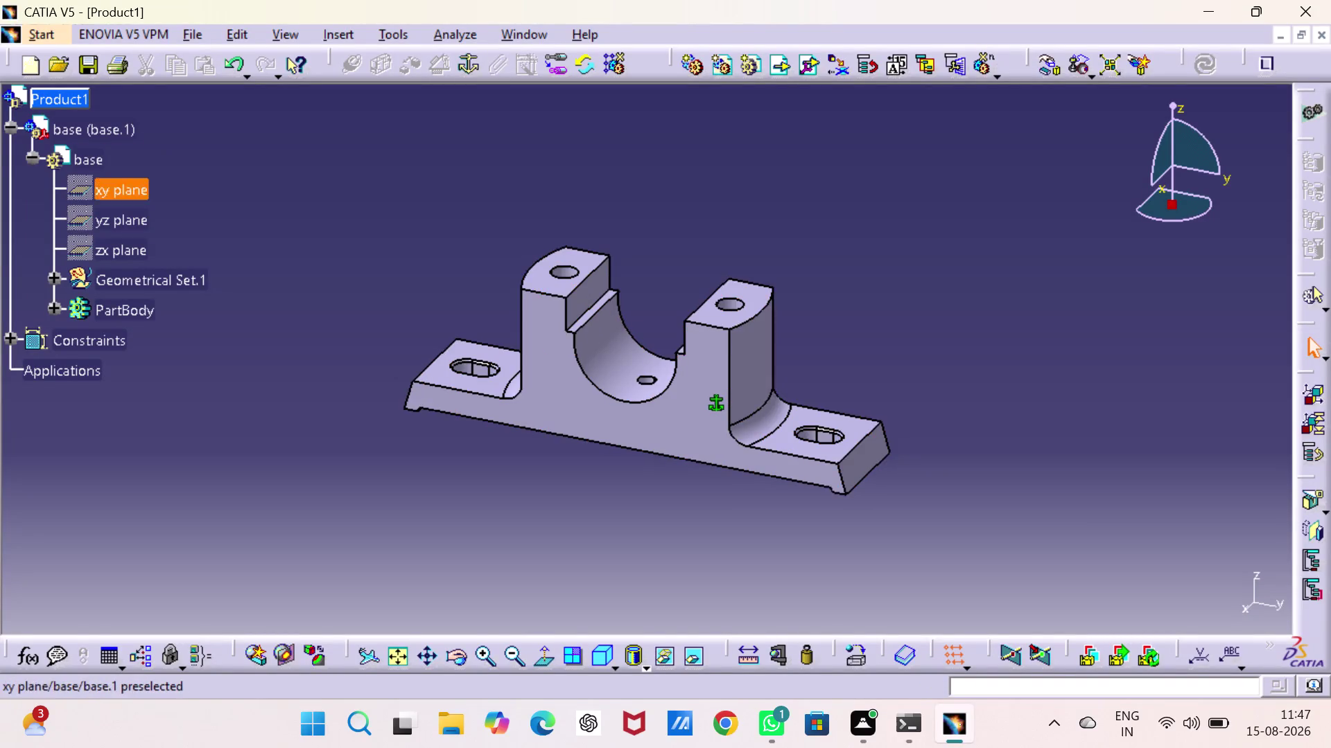
Insert the 'brass' part file into Product1 as an existing component beside the base.
click(9, 125)
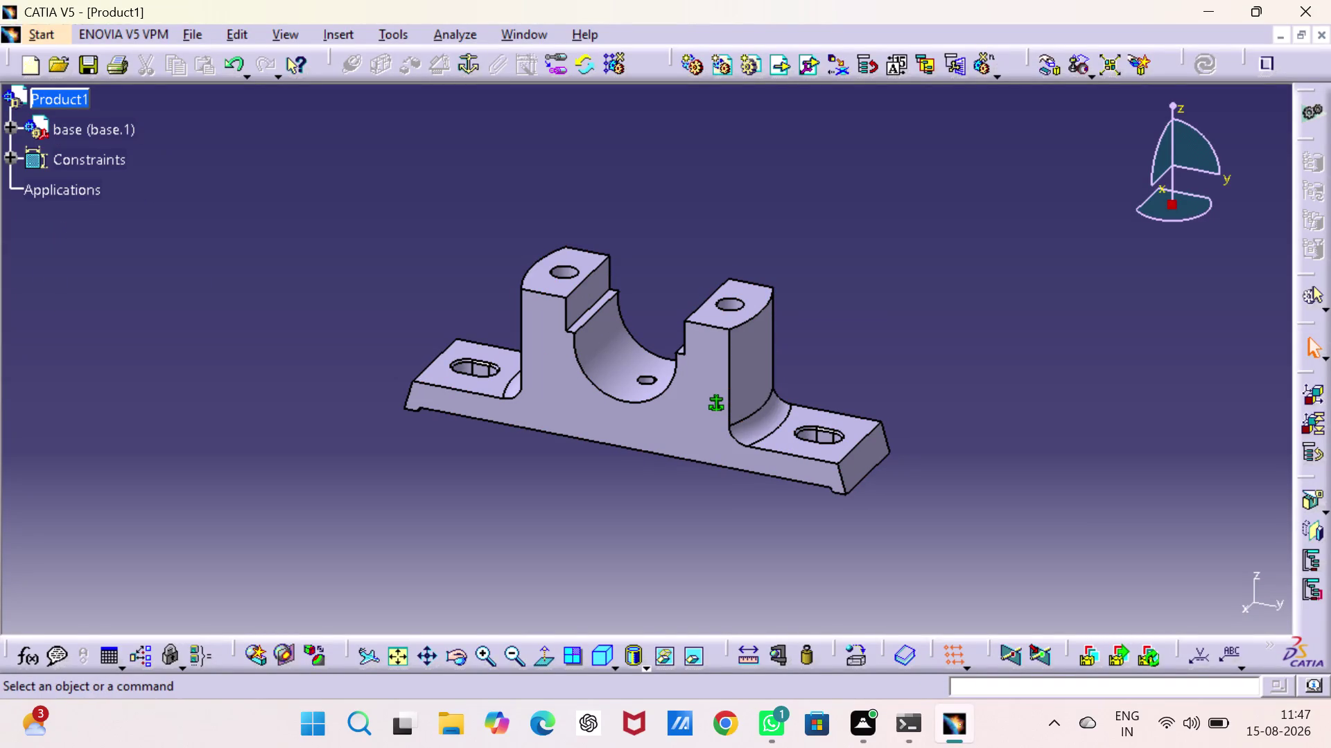
right_click(68, 99)
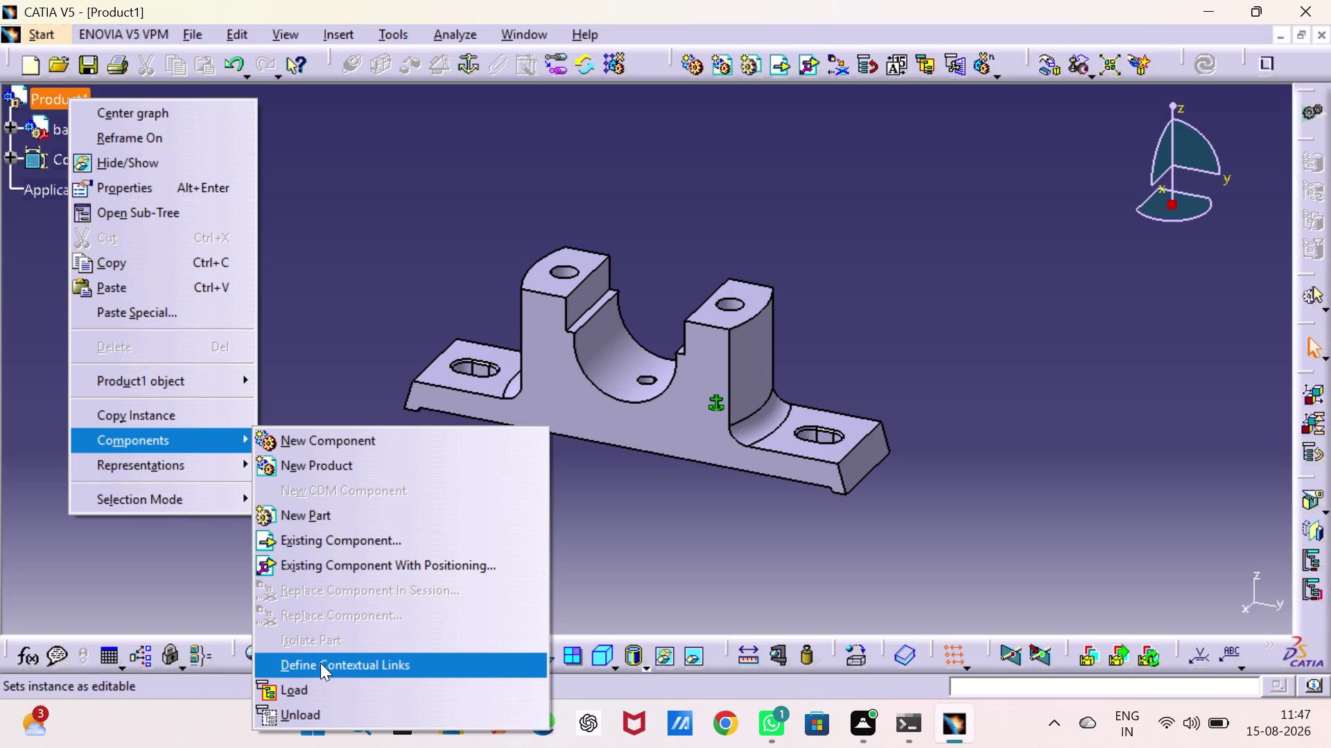
click(318, 542)
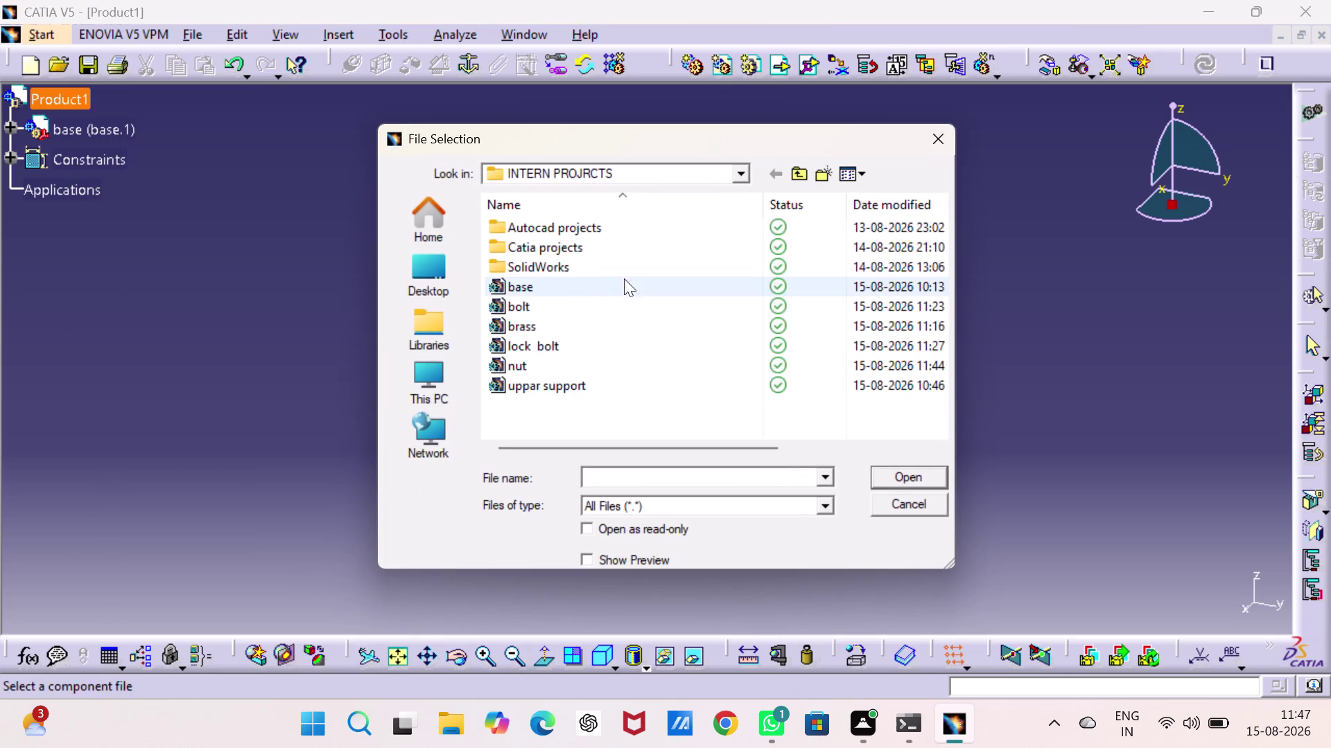
click(602, 329)
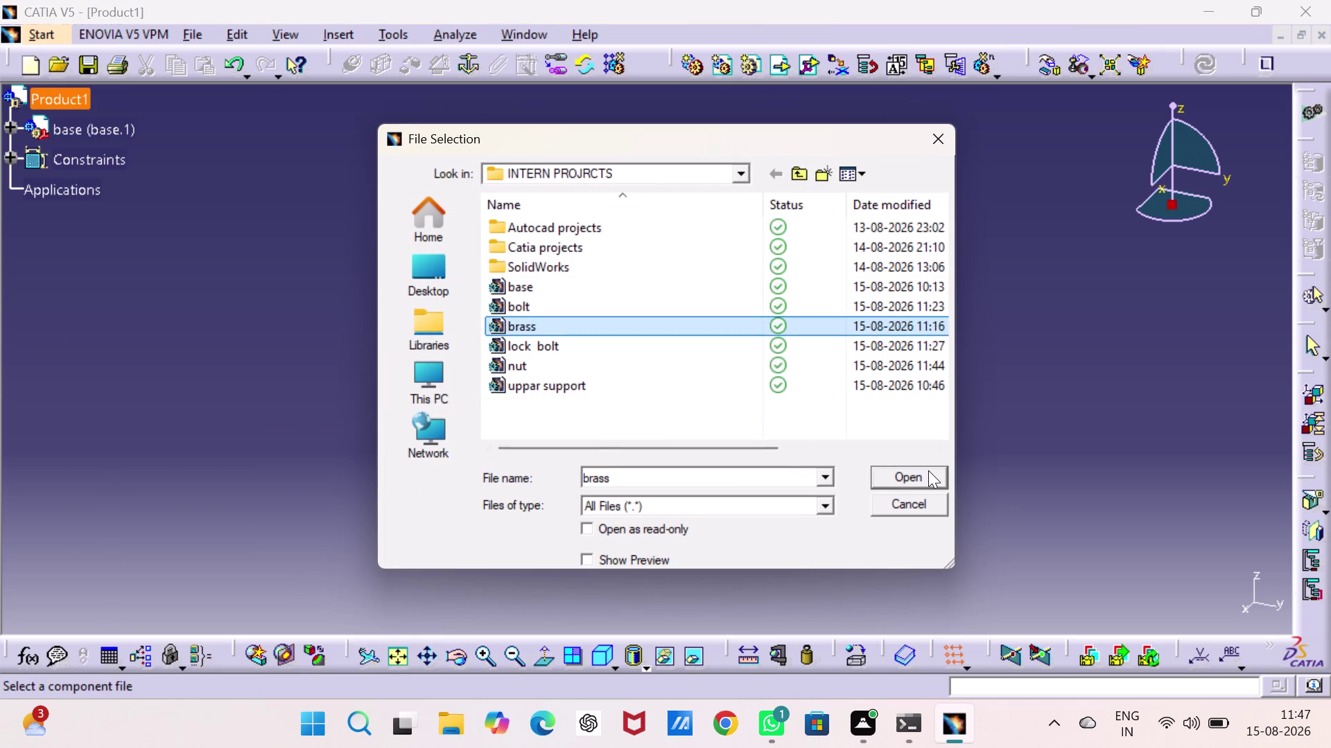
click(928, 471)
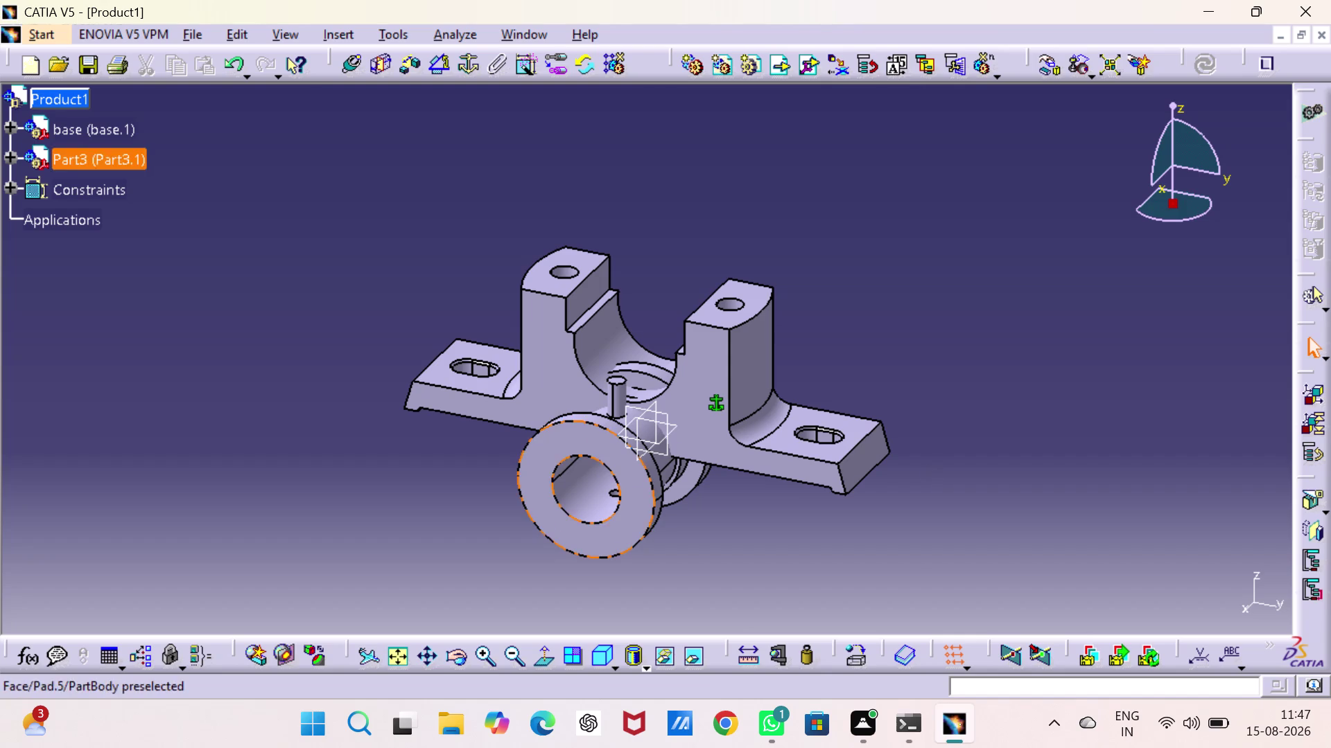
click(1049, 63)
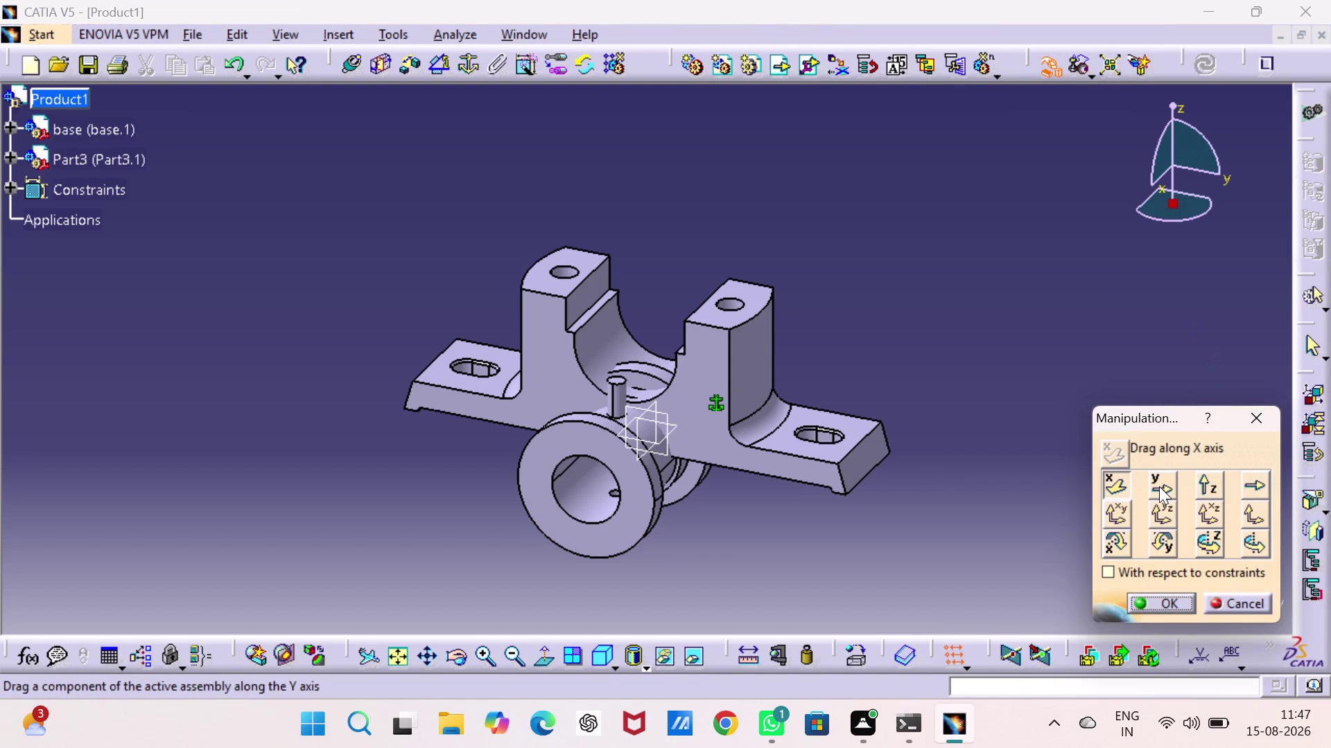
Move the brass part up and away from the base with the Manipulation tool.
drag(641, 492, 645, 411)
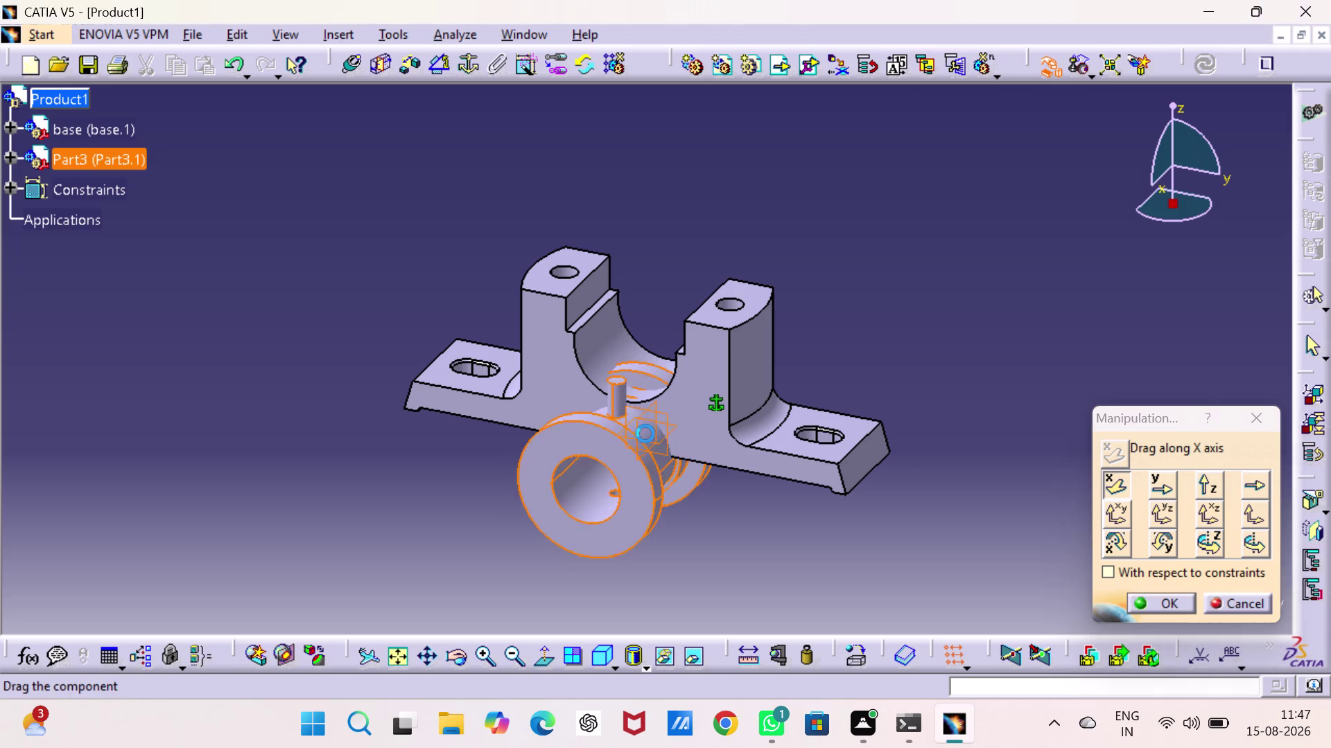
drag(646, 412, 724, 171)
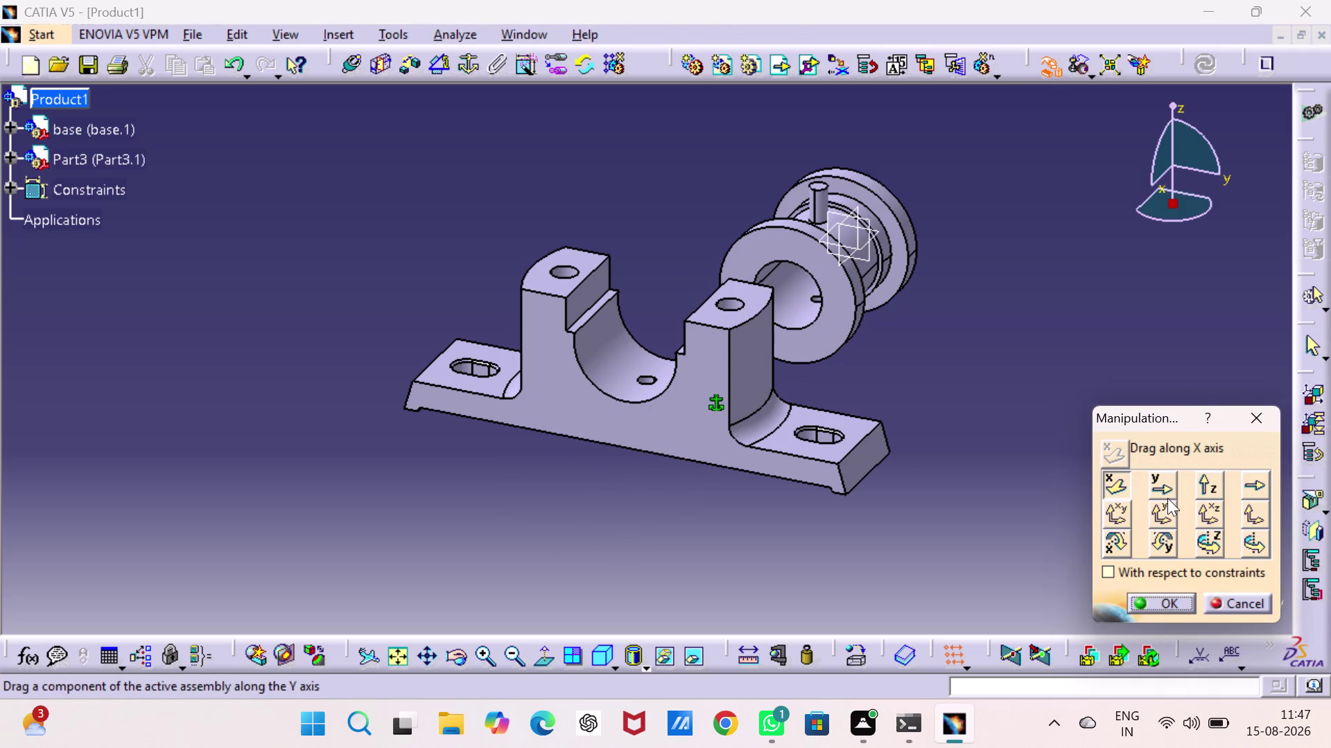
click(1198, 483)
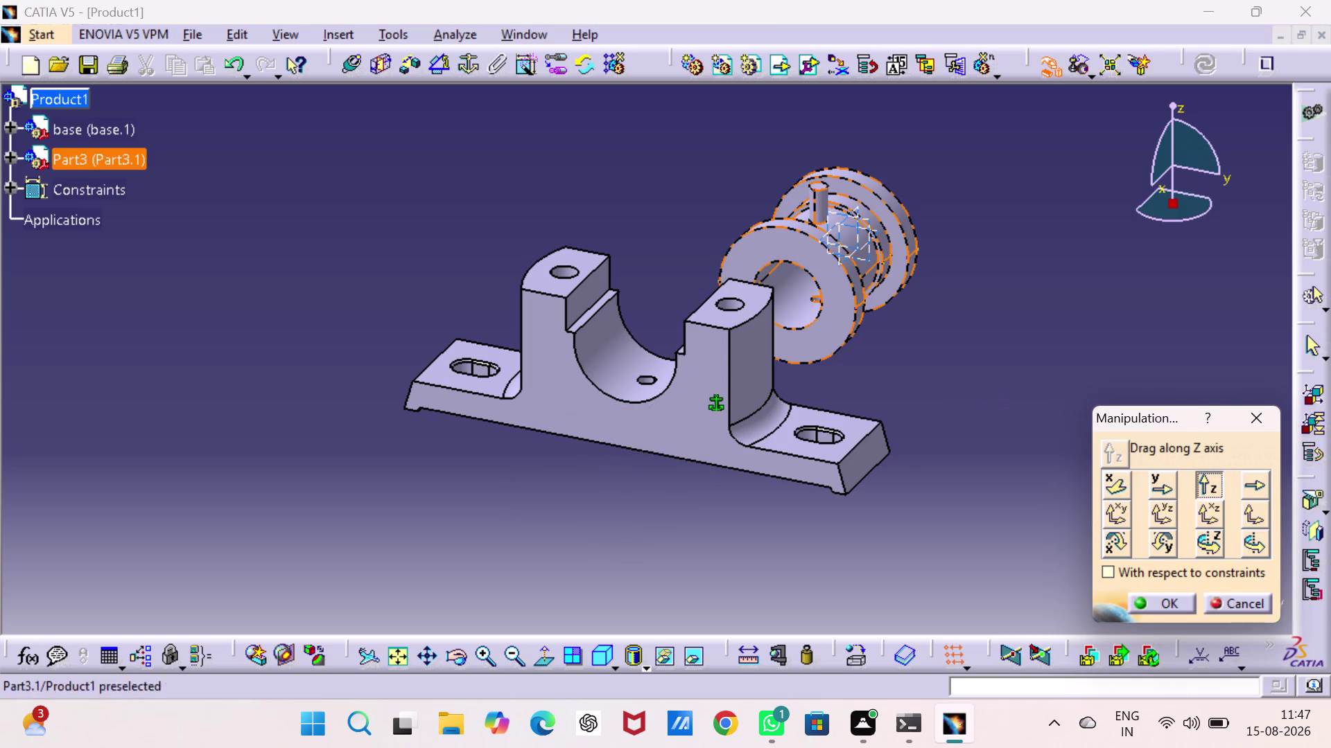
drag(845, 290, 592, 181)
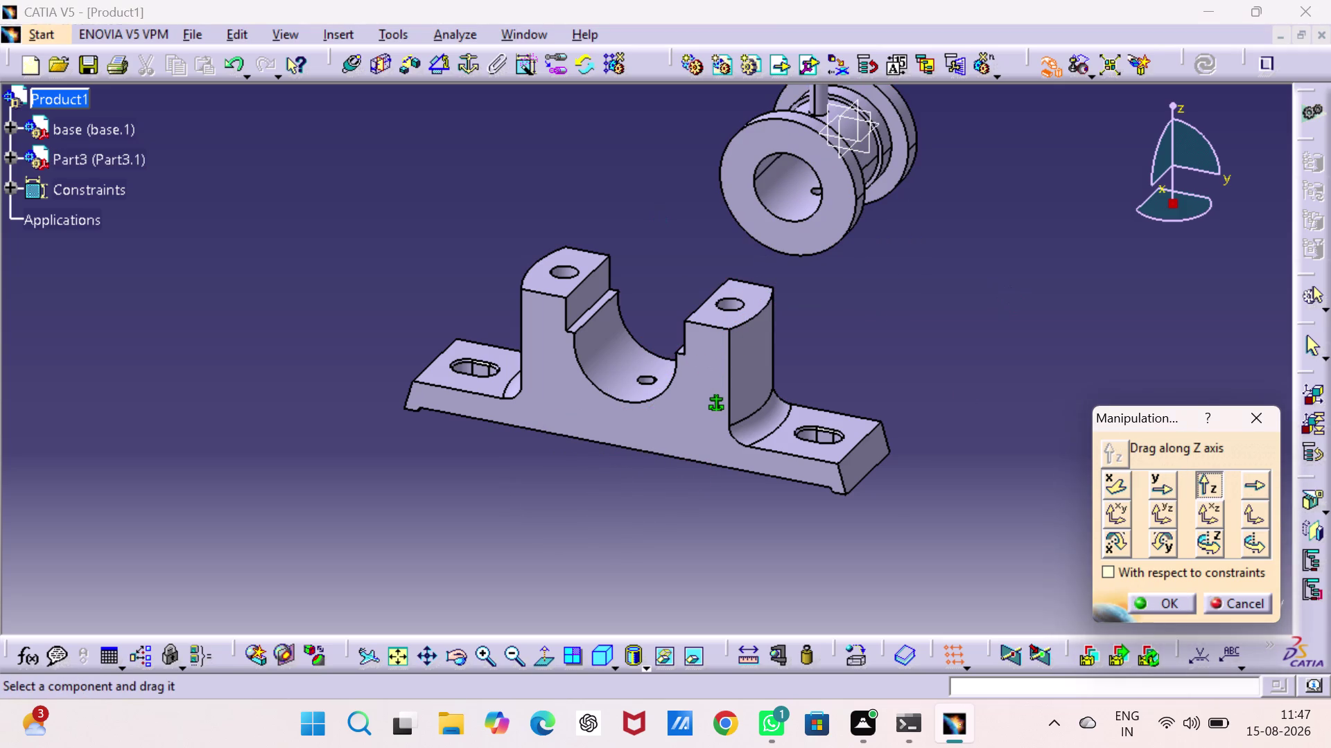
click(1013, 302)
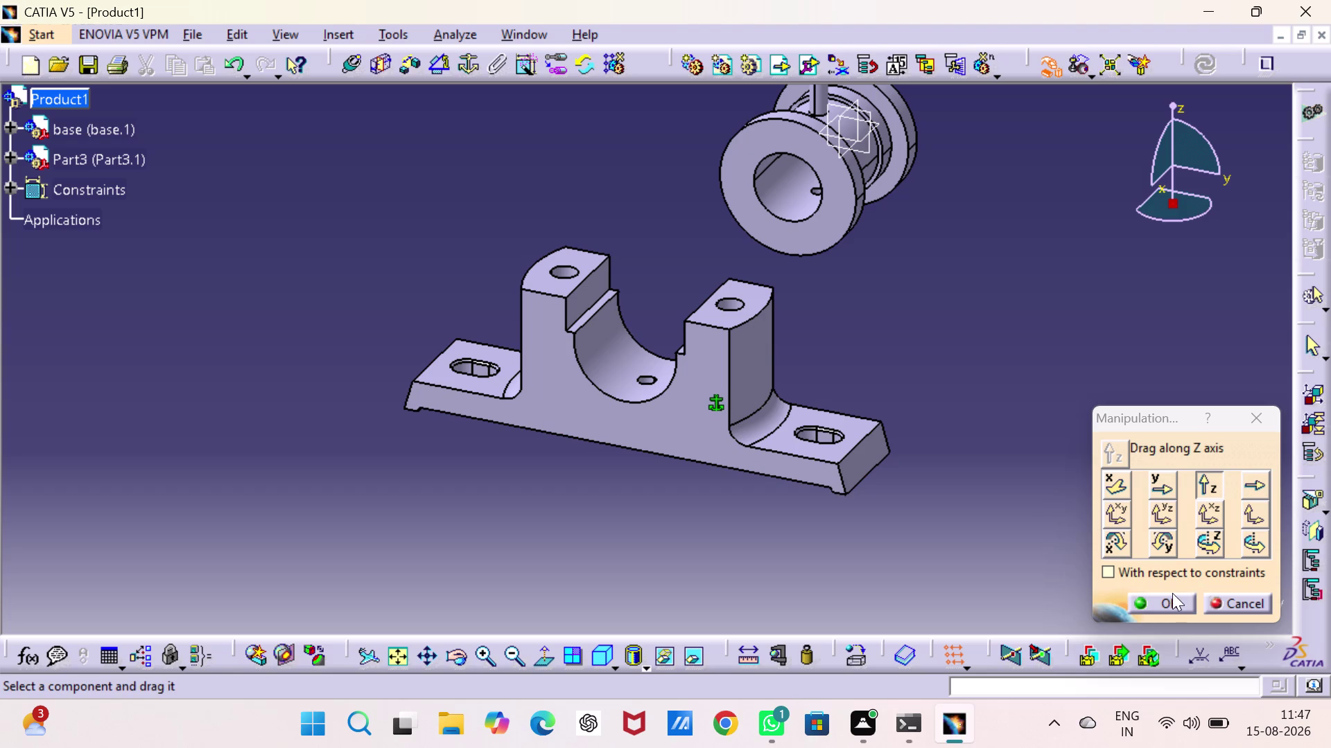
click(1171, 594)
click(1165, 593)
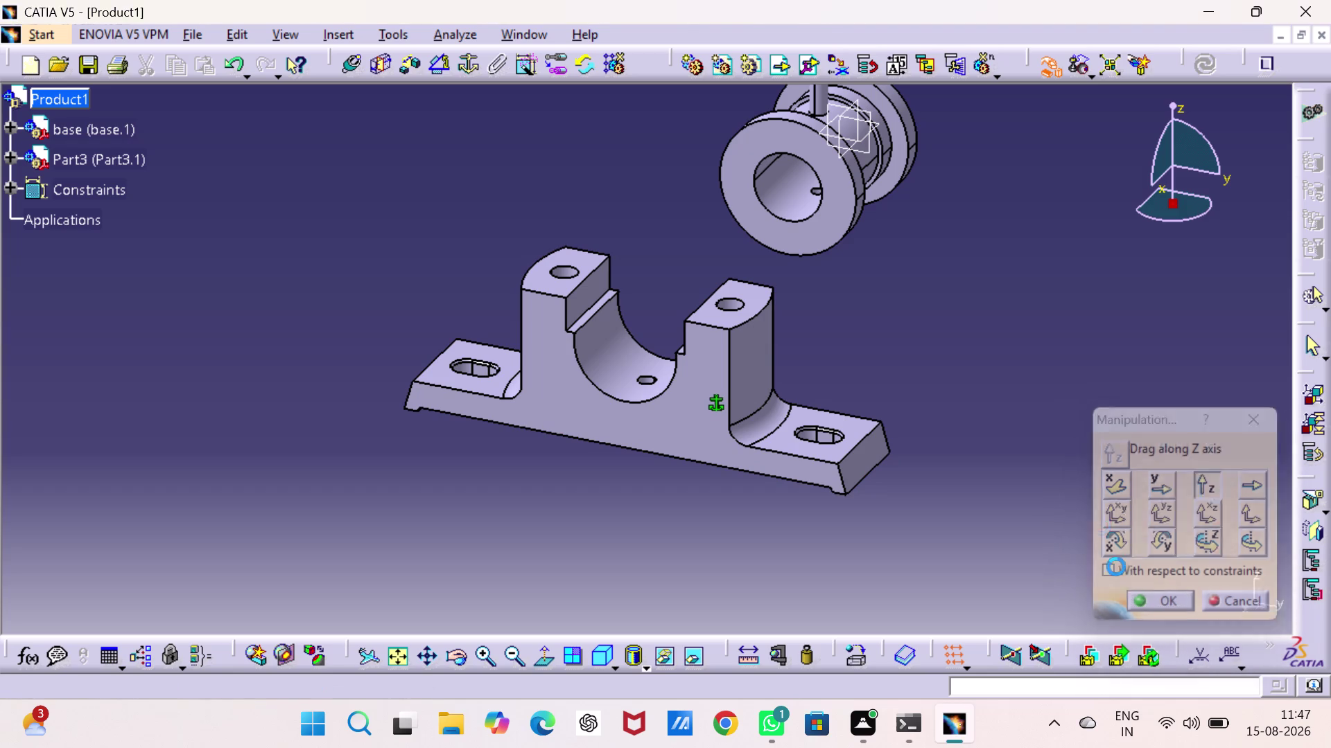
drag(1097, 466, 1059, 440)
Hide Part3's xy, yz and zx reference planes.
click(11, 157)
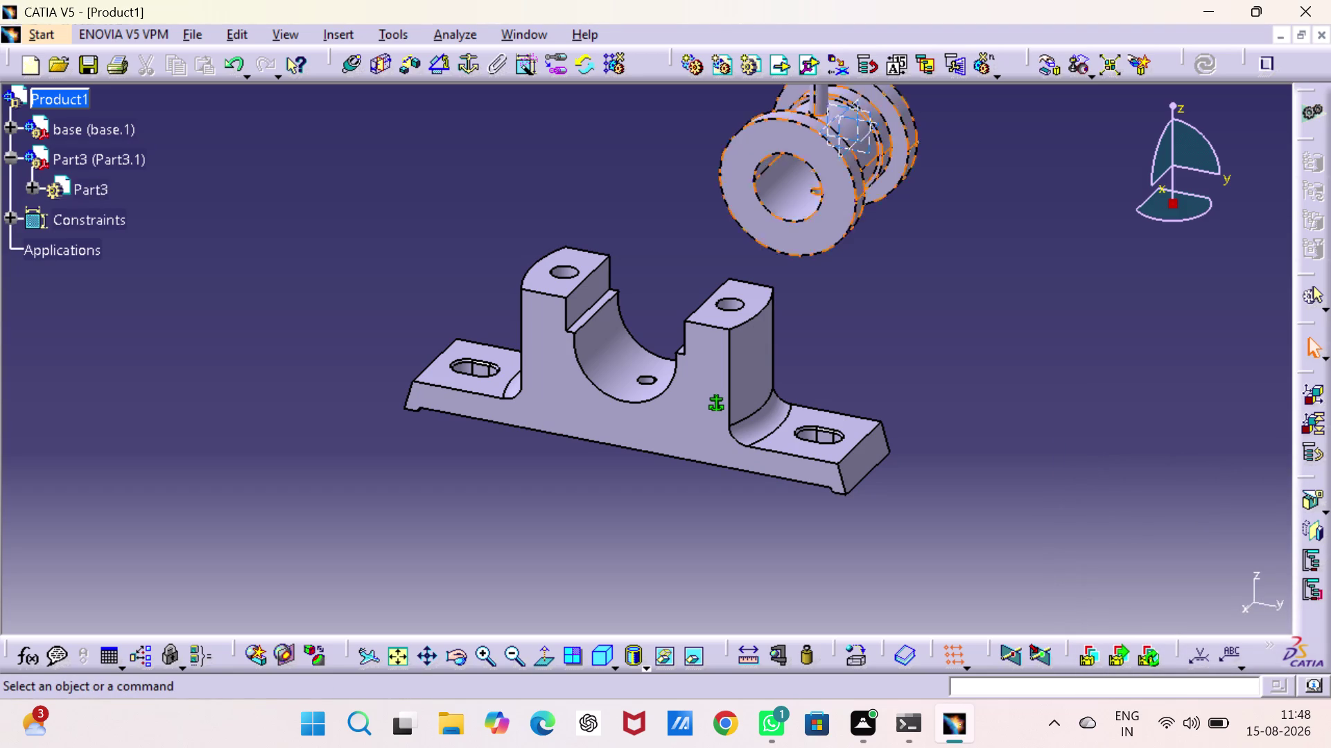
click(35, 184)
click(99, 221)
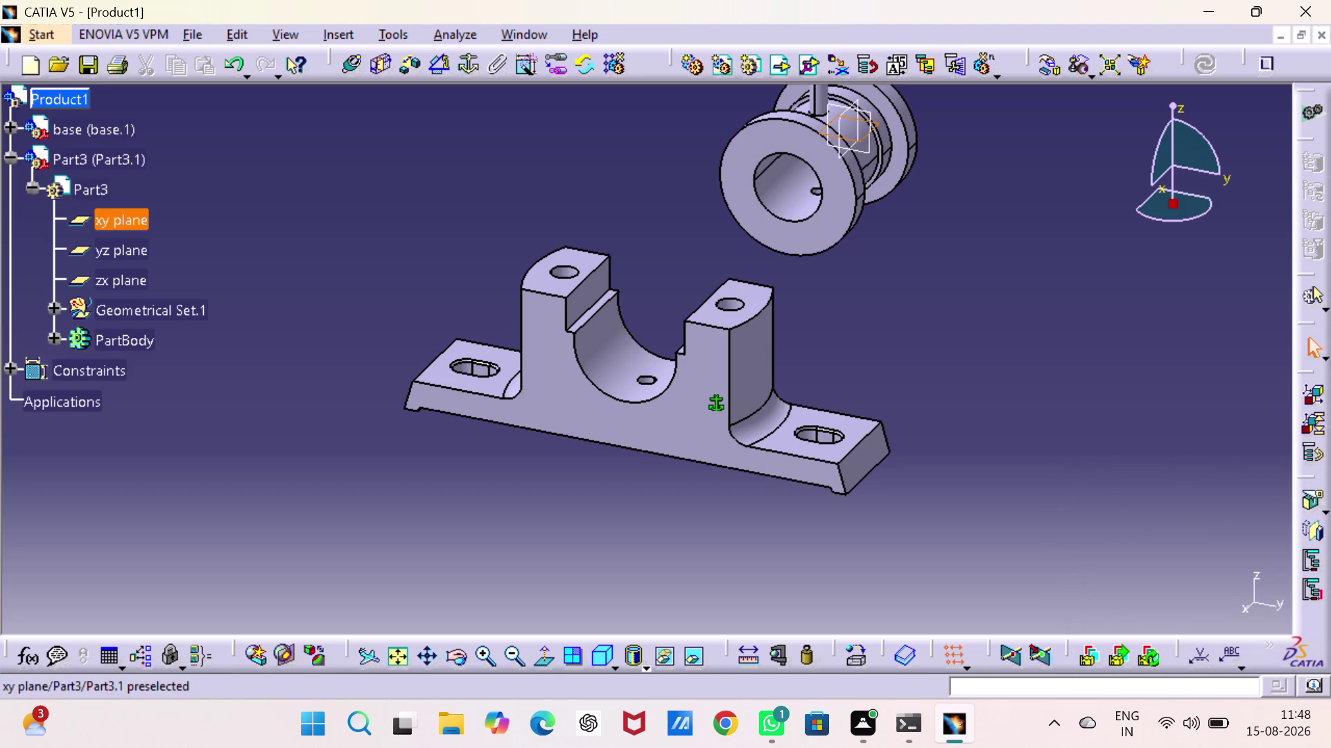
click(103, 248)
click(116, 284)
right_click(118, 271)
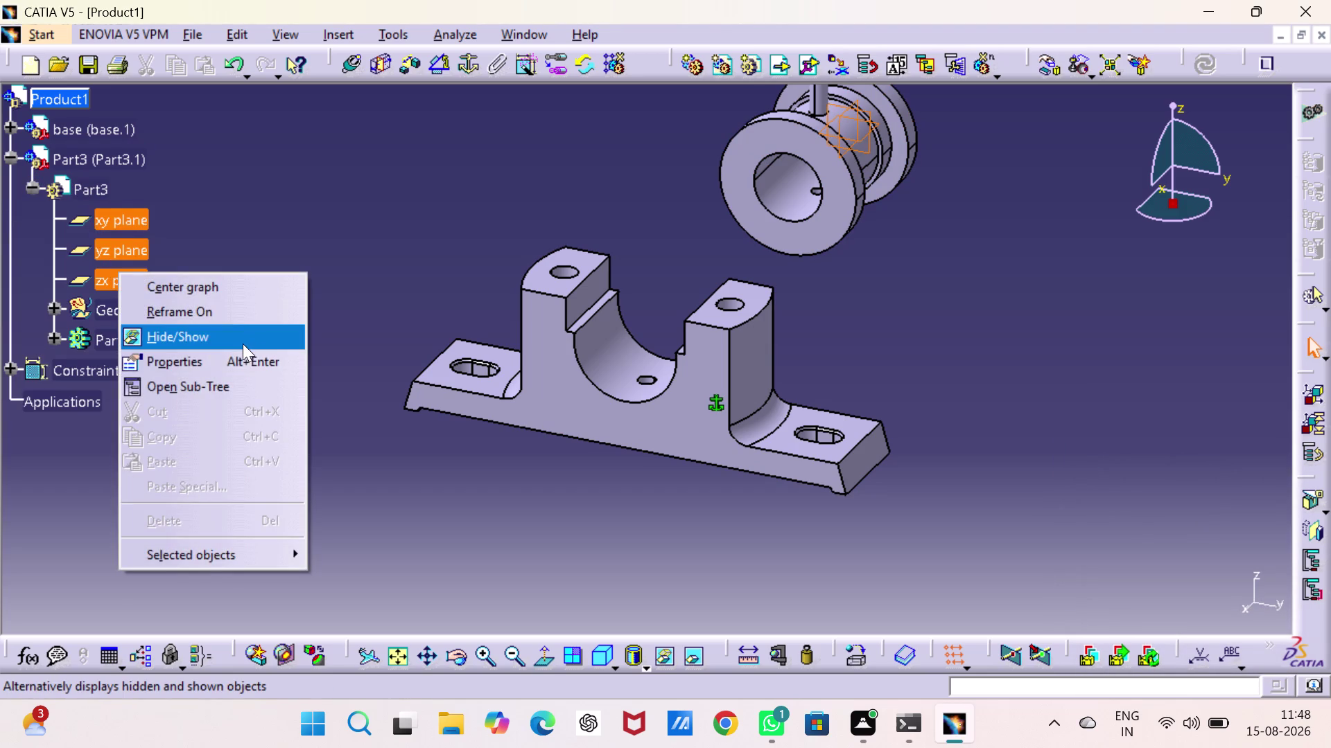
drag(243, 344, 242, 337)
click(351, 168)
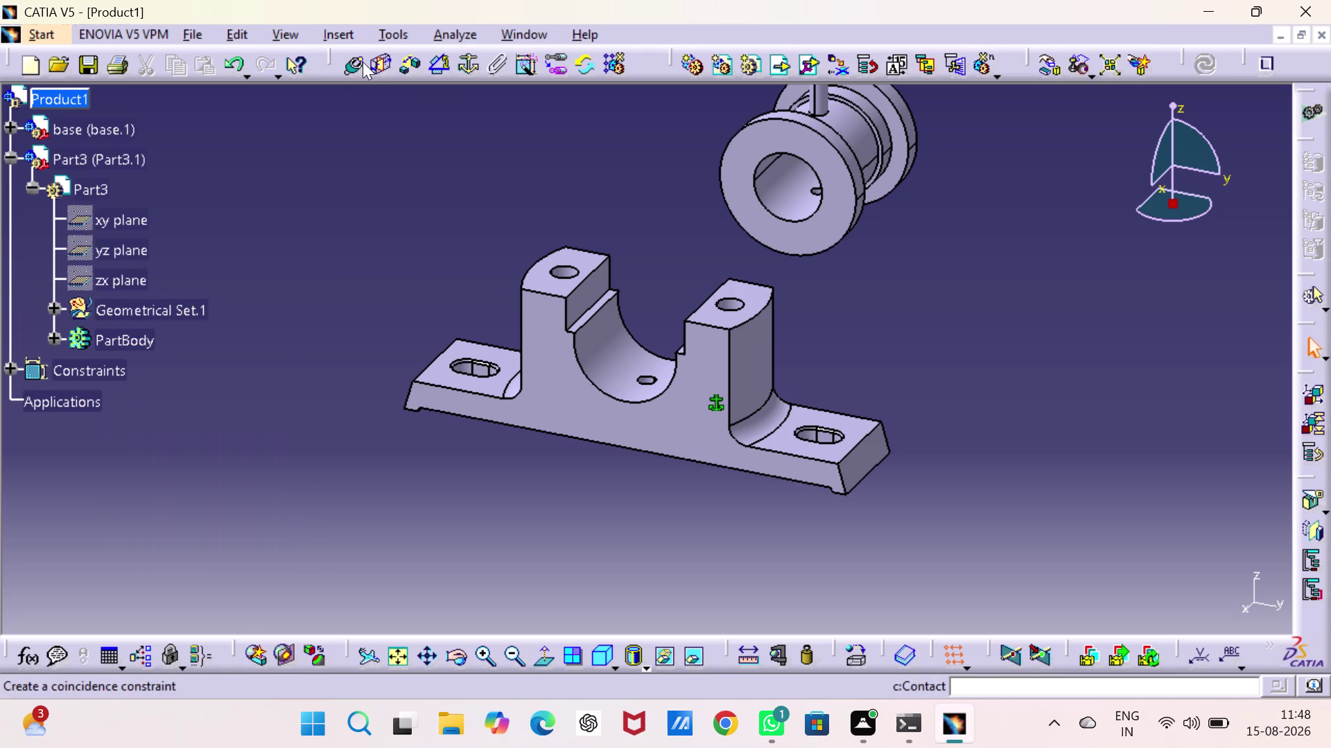
Make the base bore axis coincident with the brass part's axis and update.
click(356, 62)
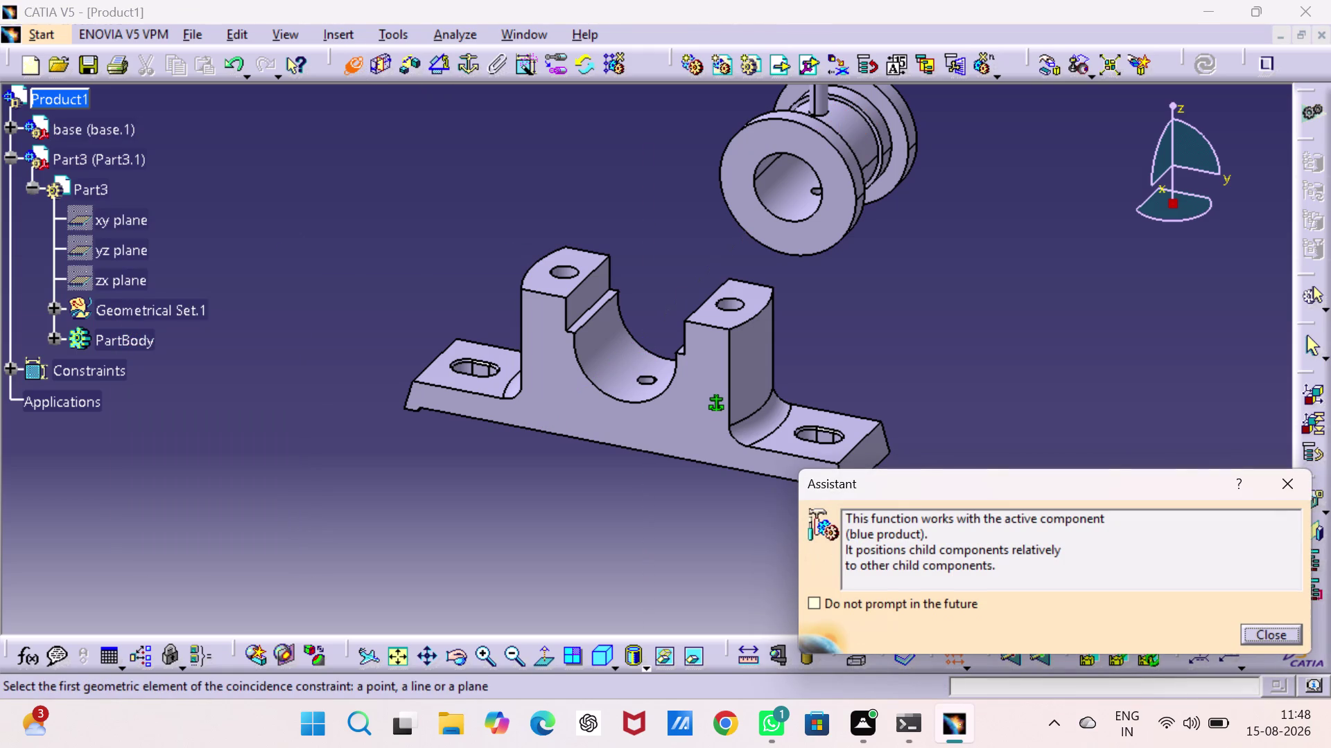
click(622, 370)
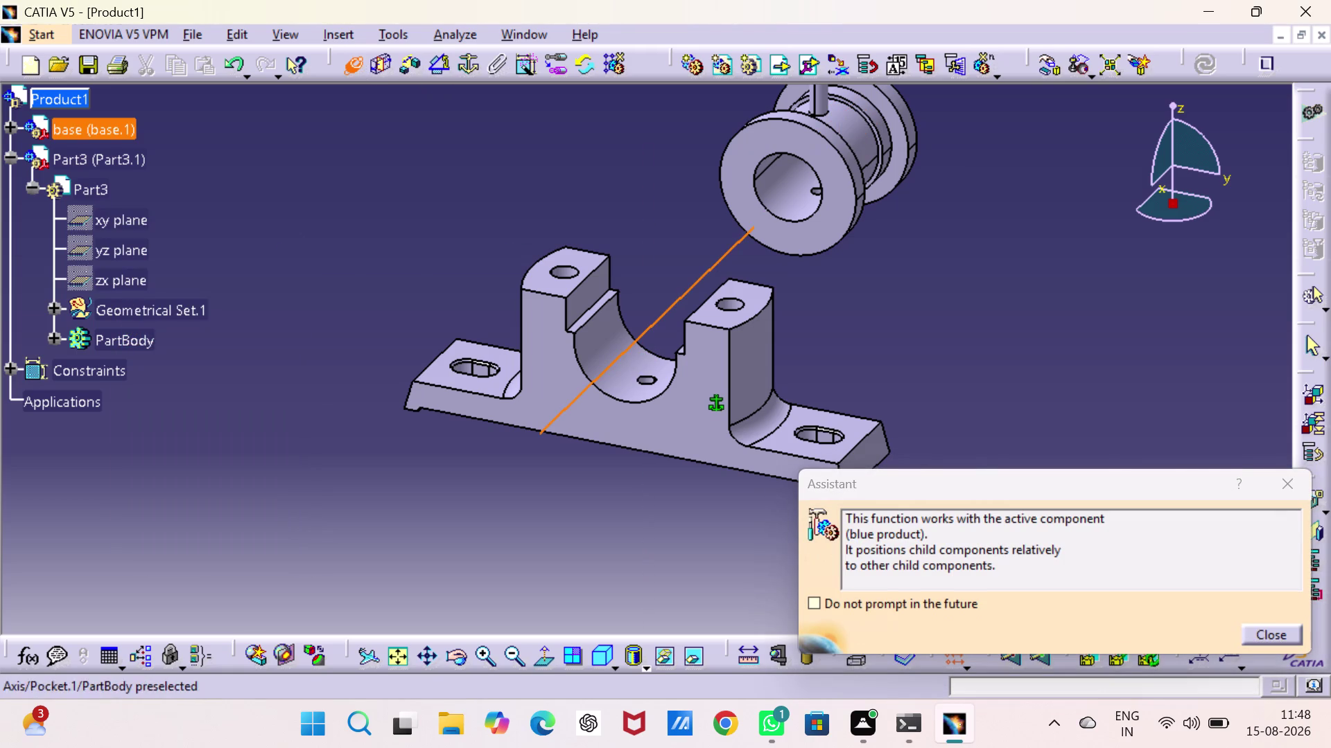
click(783, 186)
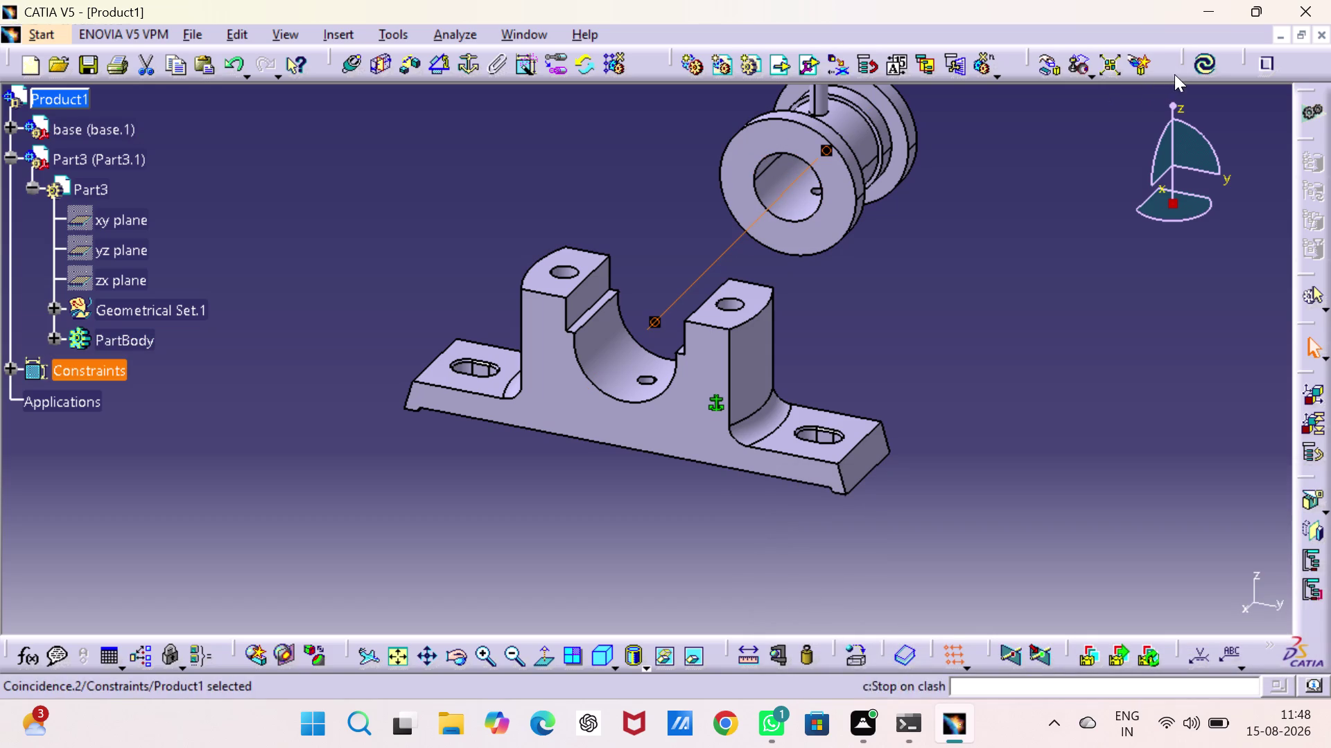
click(1194, 66)
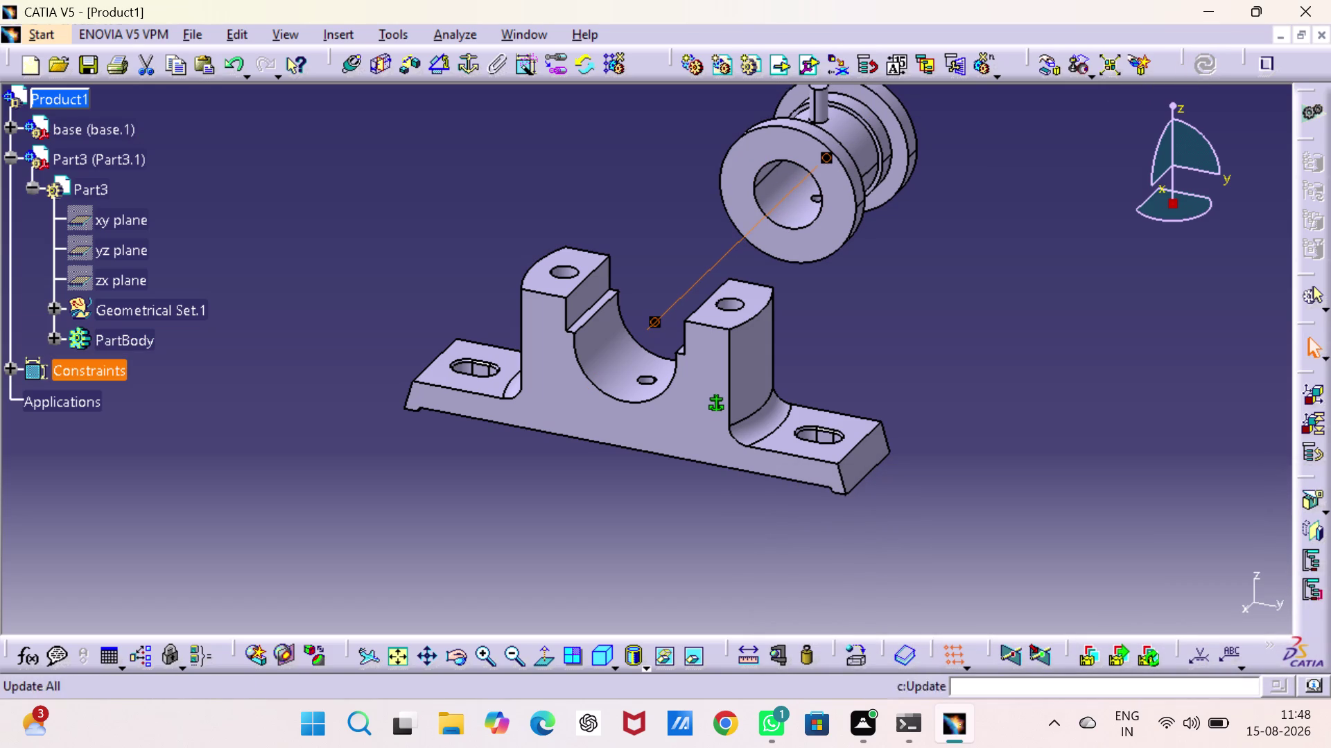
Align the base pin-hole axis with the brass part's pin axis and update.
click(352, 59)
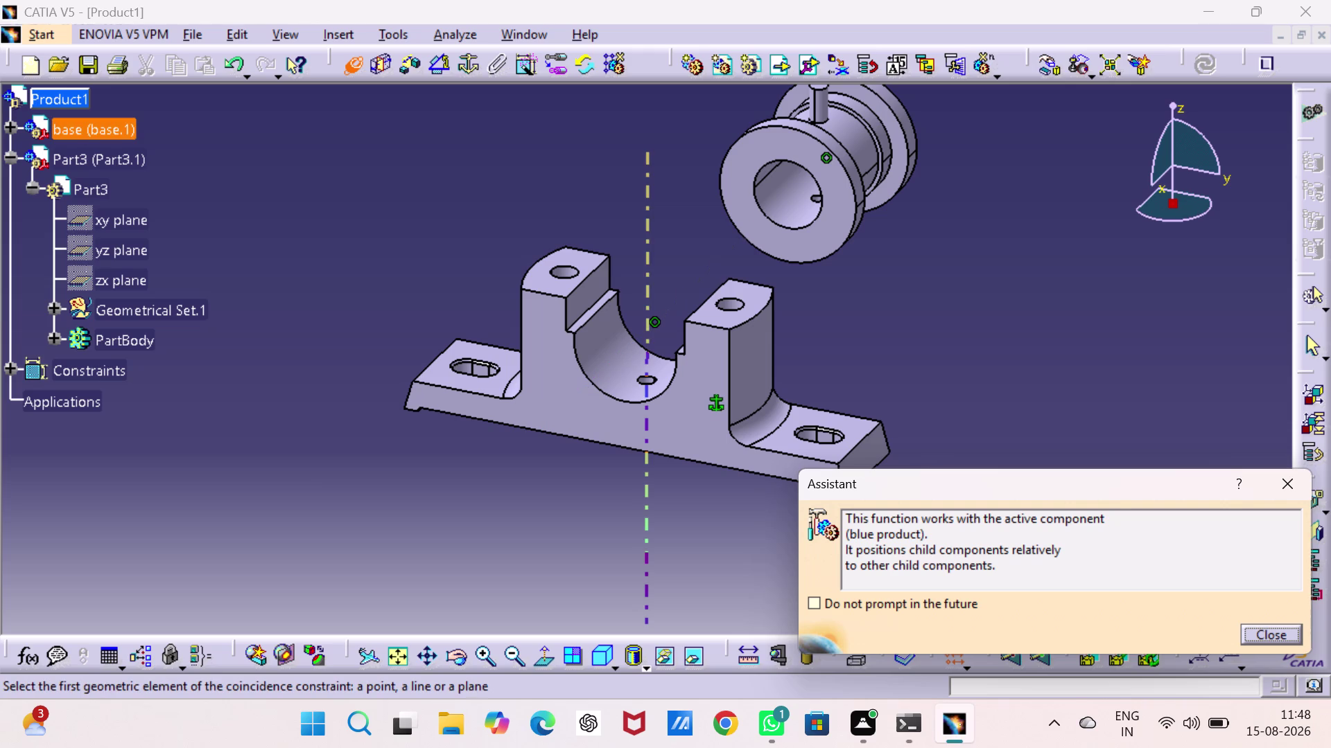
click(647, 385)
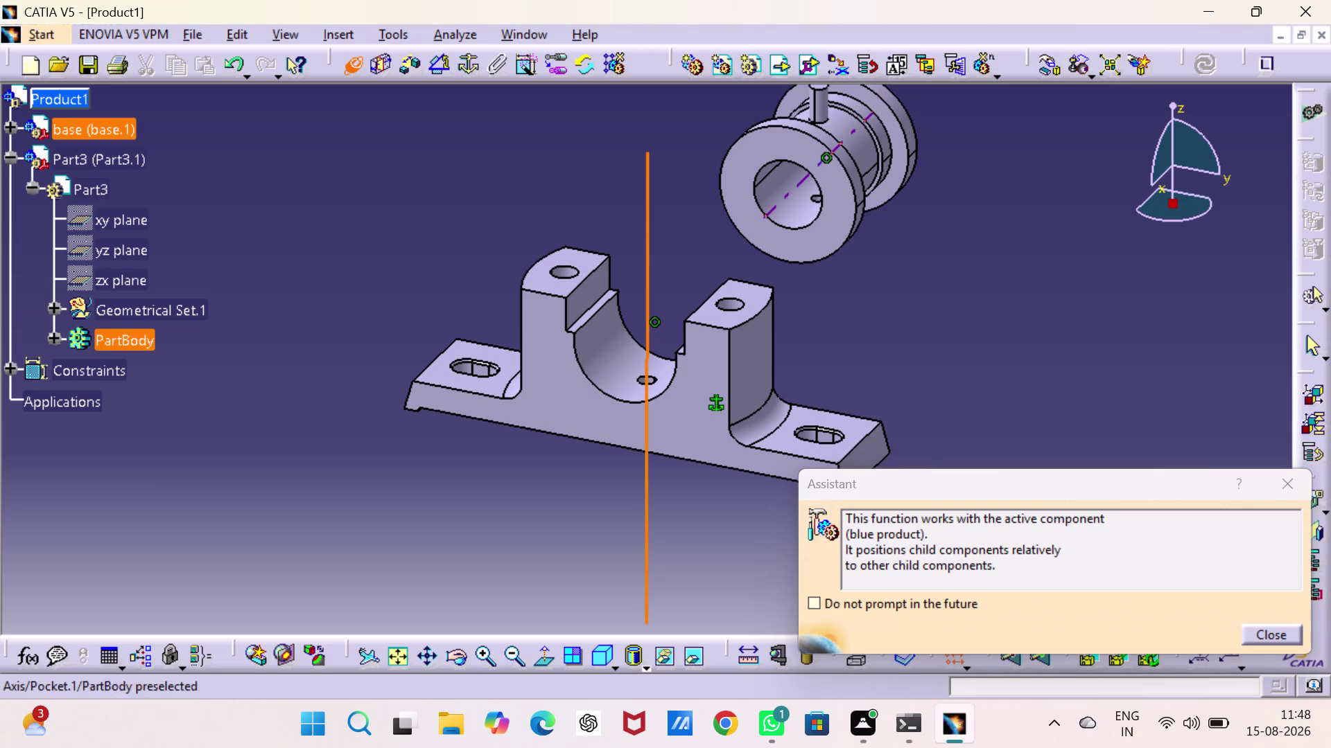
middle_drag(858, 252, 735, 350)
middle_drag(735, 350, 628, 245)
right_drag(734, 350, 628, 246)
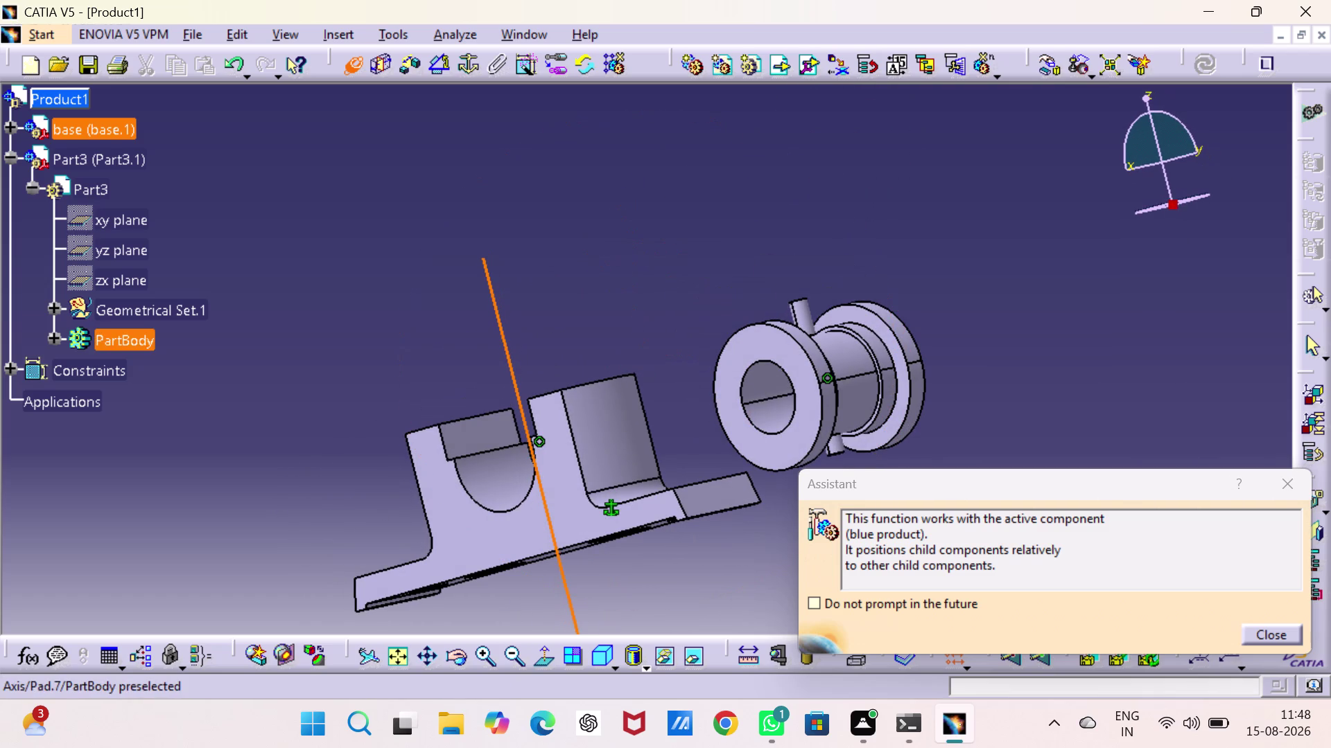
click(839, 444)
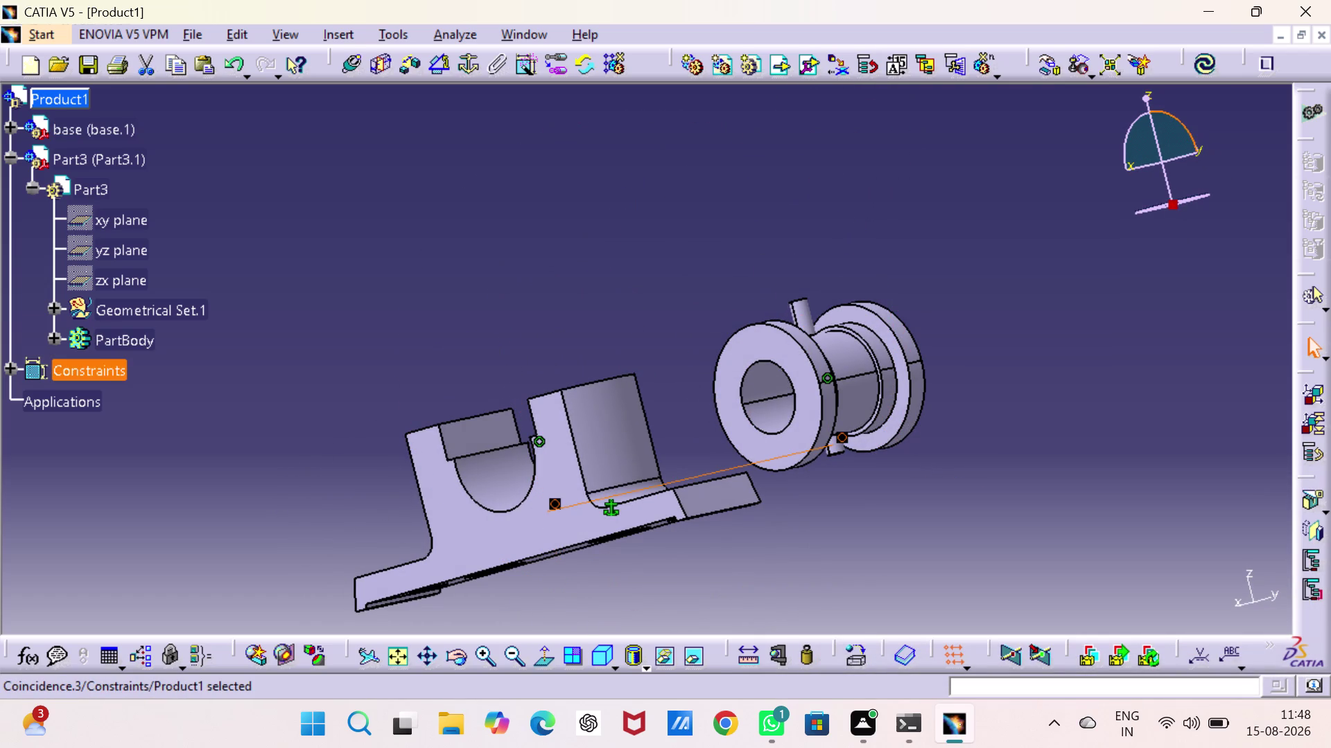
click(1208, 71)
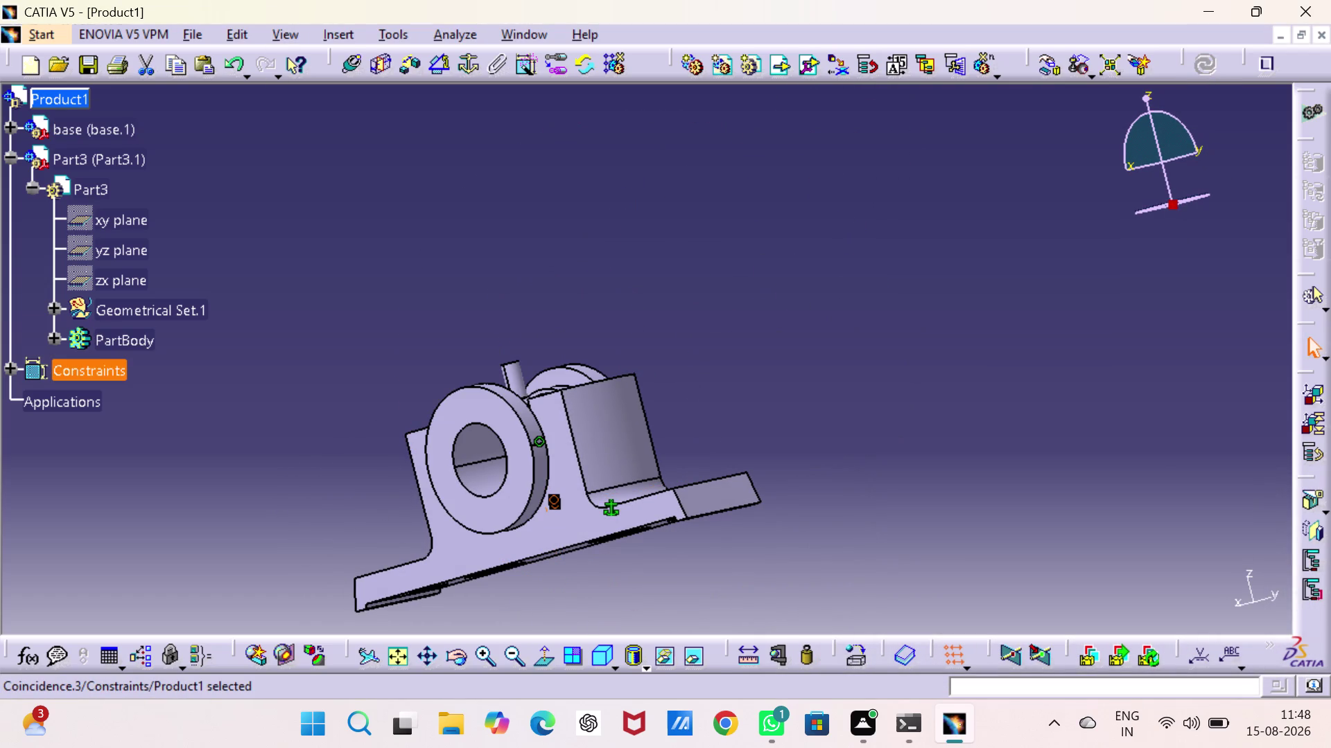
click(931, 331)
middle_drag(847, 408, 923, 467)
right_drag(846, 409, 923, 467)
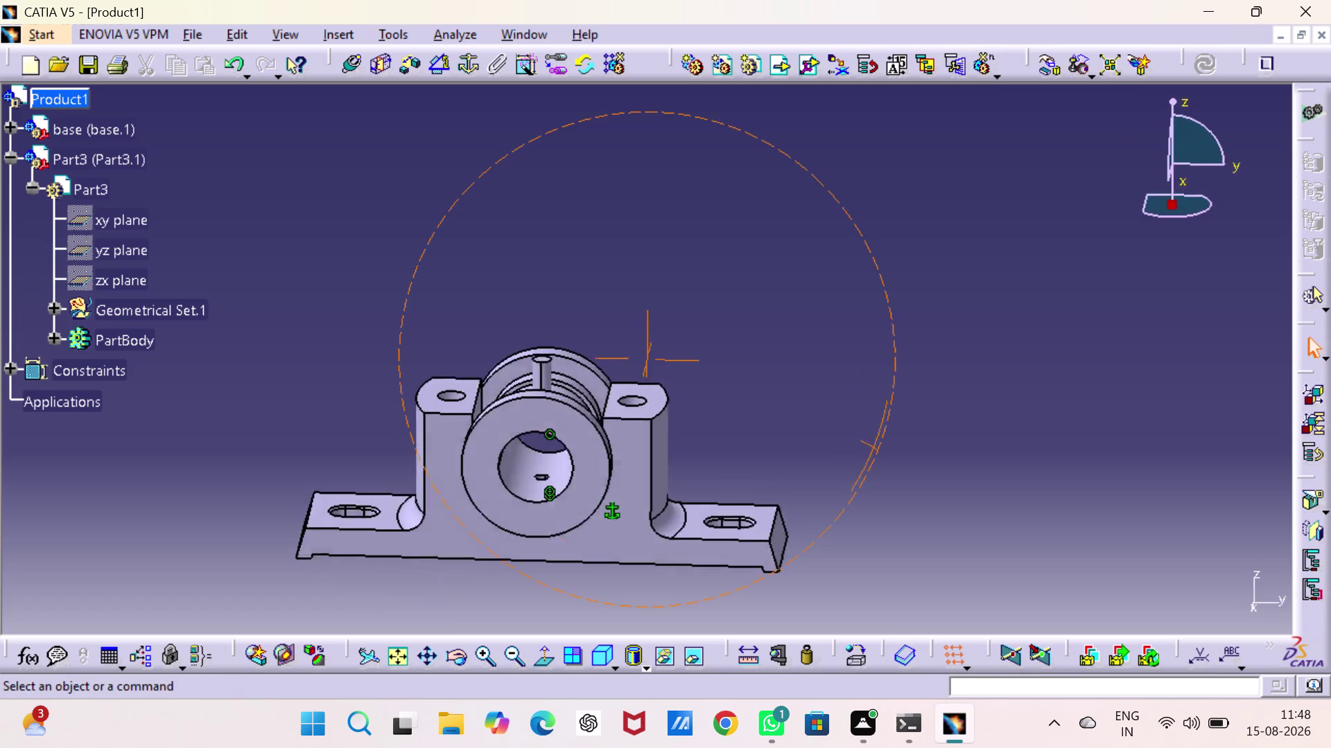
middle_drag(923, 467, 989, 491)
right_drag(923, 467, 988, 490)
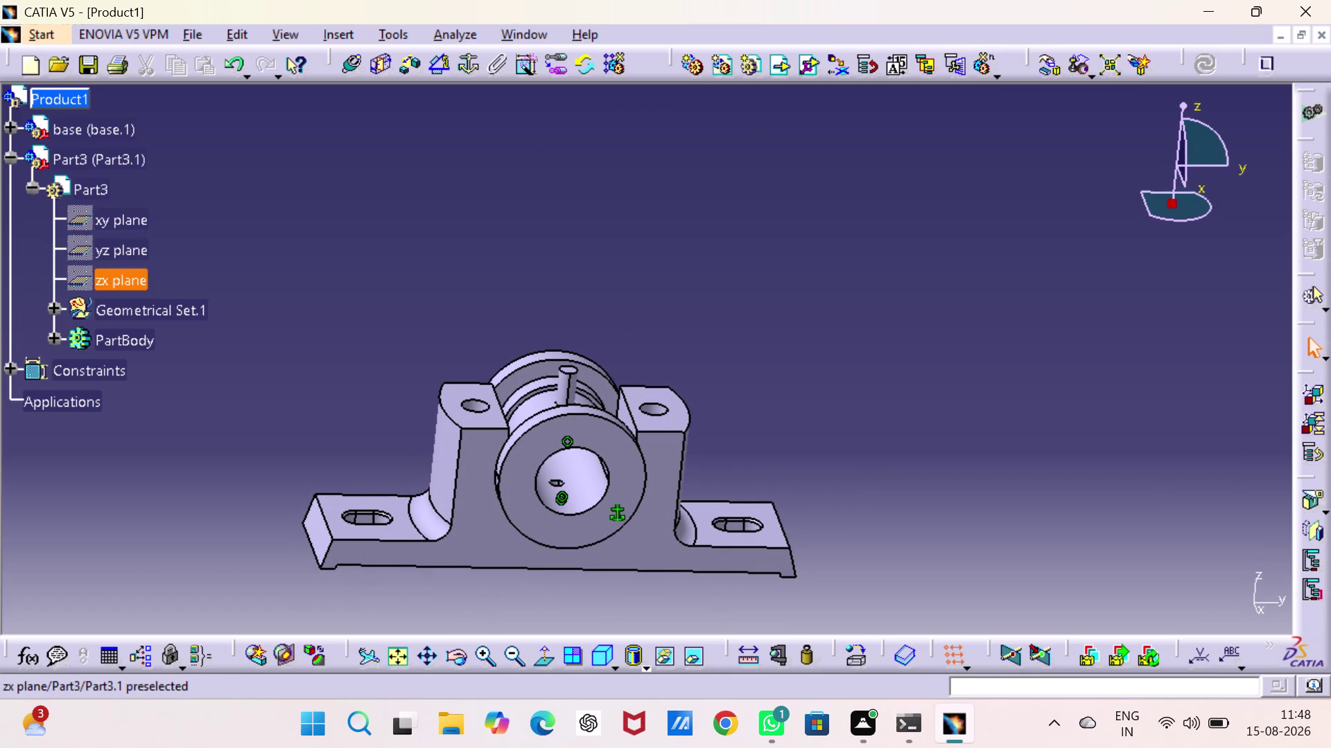
right_click(98, 156)
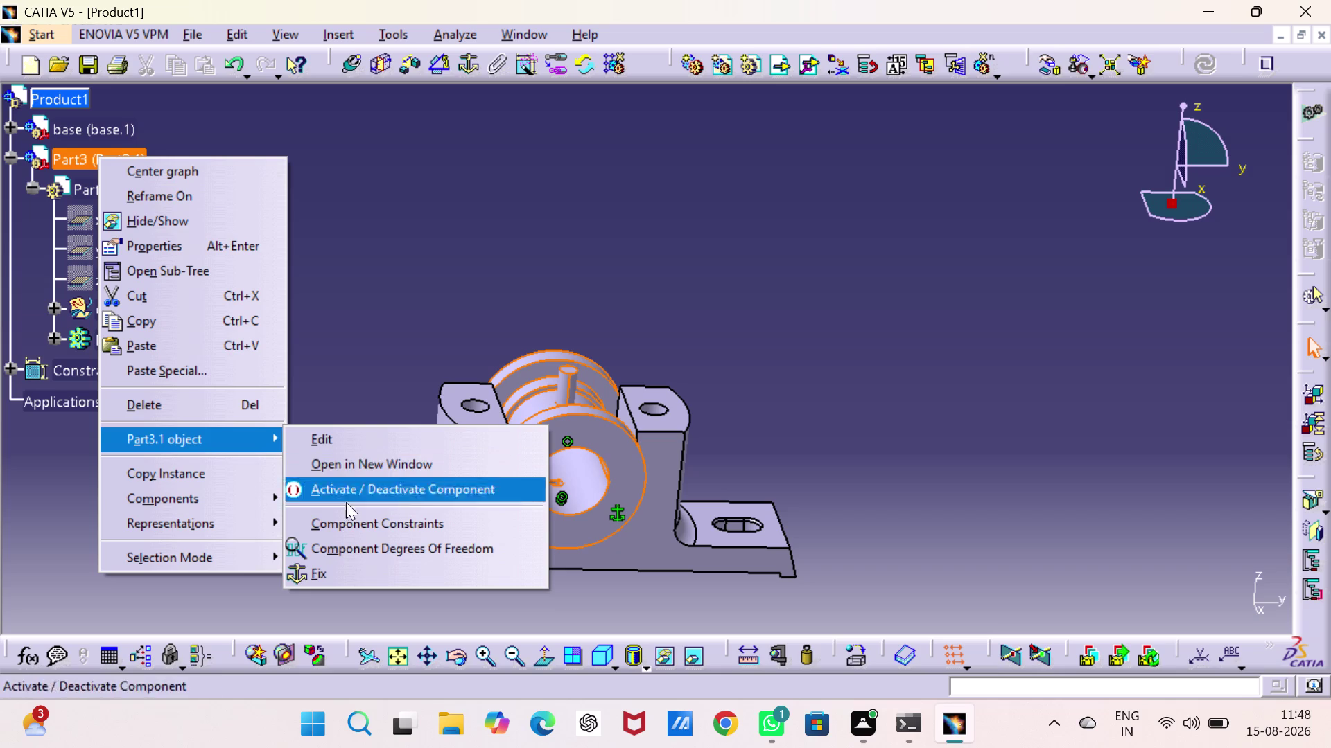
click(340, 546)
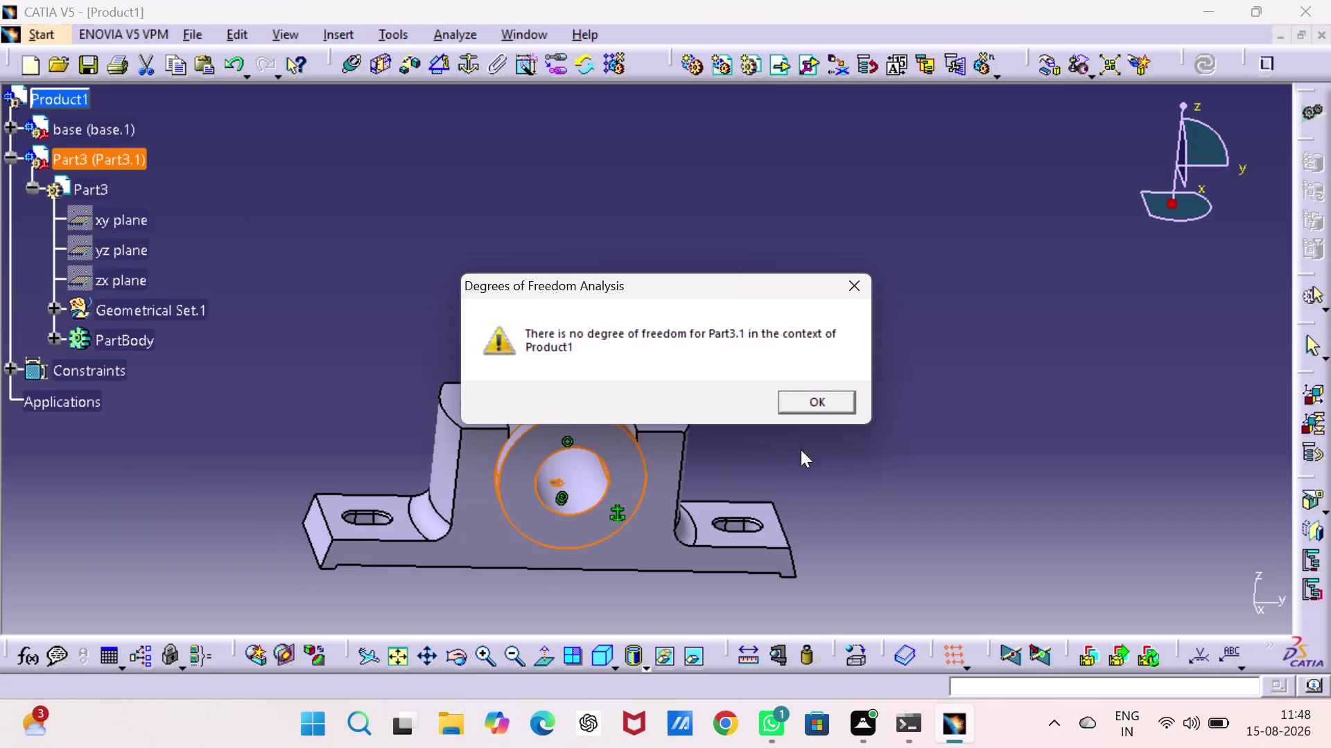
click(815, 404)
click(815, 400)
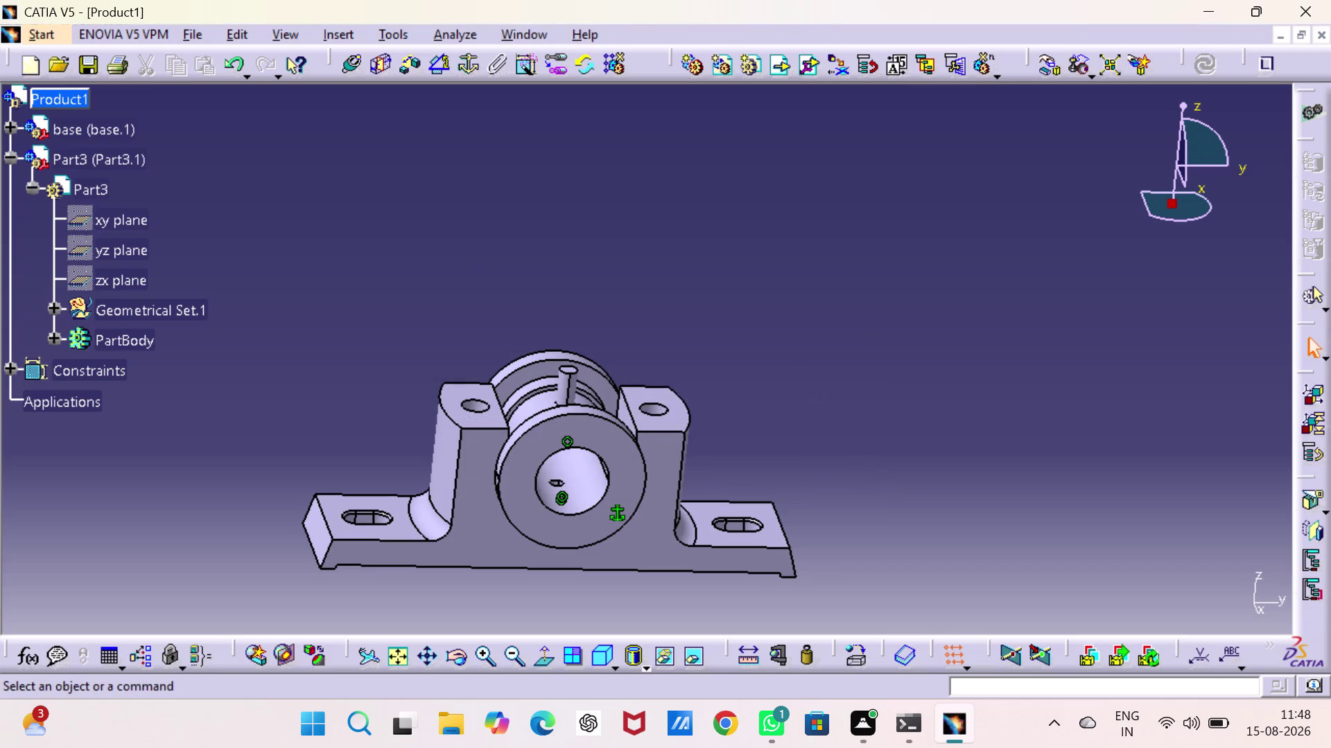
middle_drag(728, 351, 550, 599)
right_drag(728, 352, 550, 599)
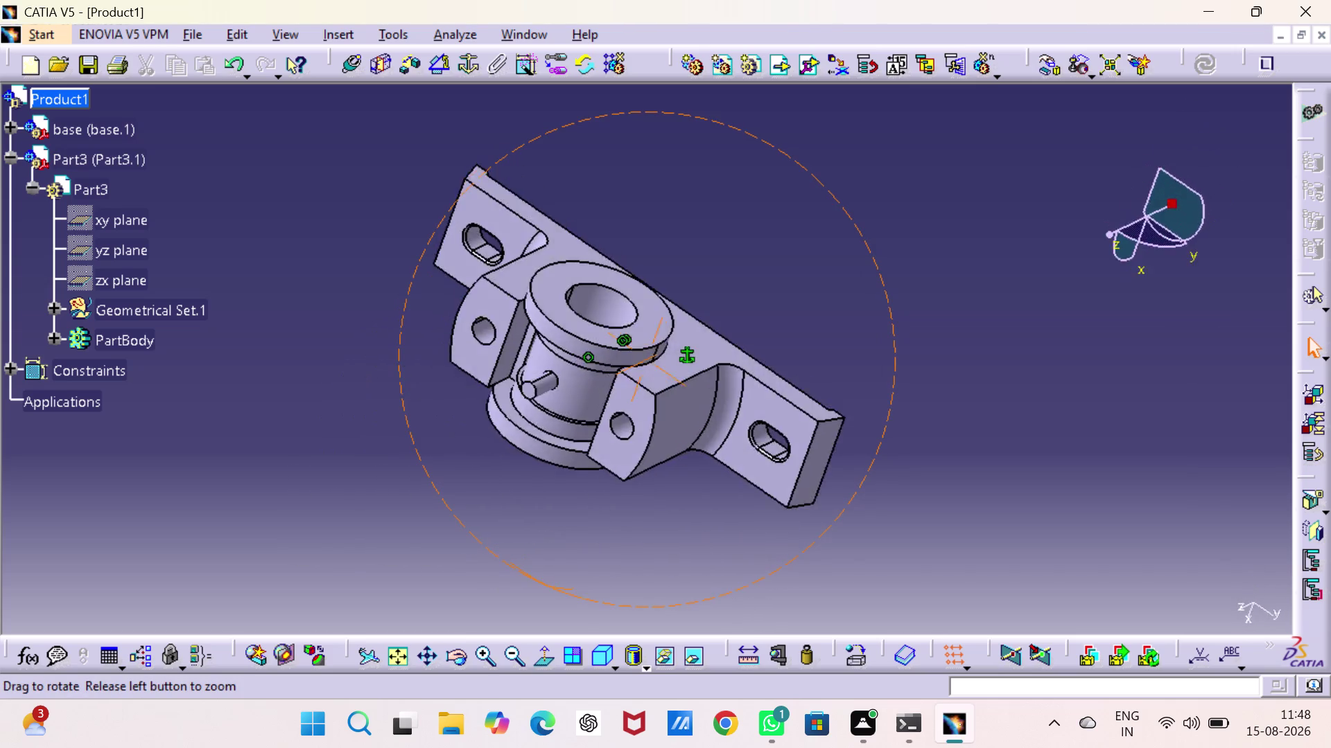
middle_drag(550, 599, 666, 497)
right_drag(550, 600, 666, 498)
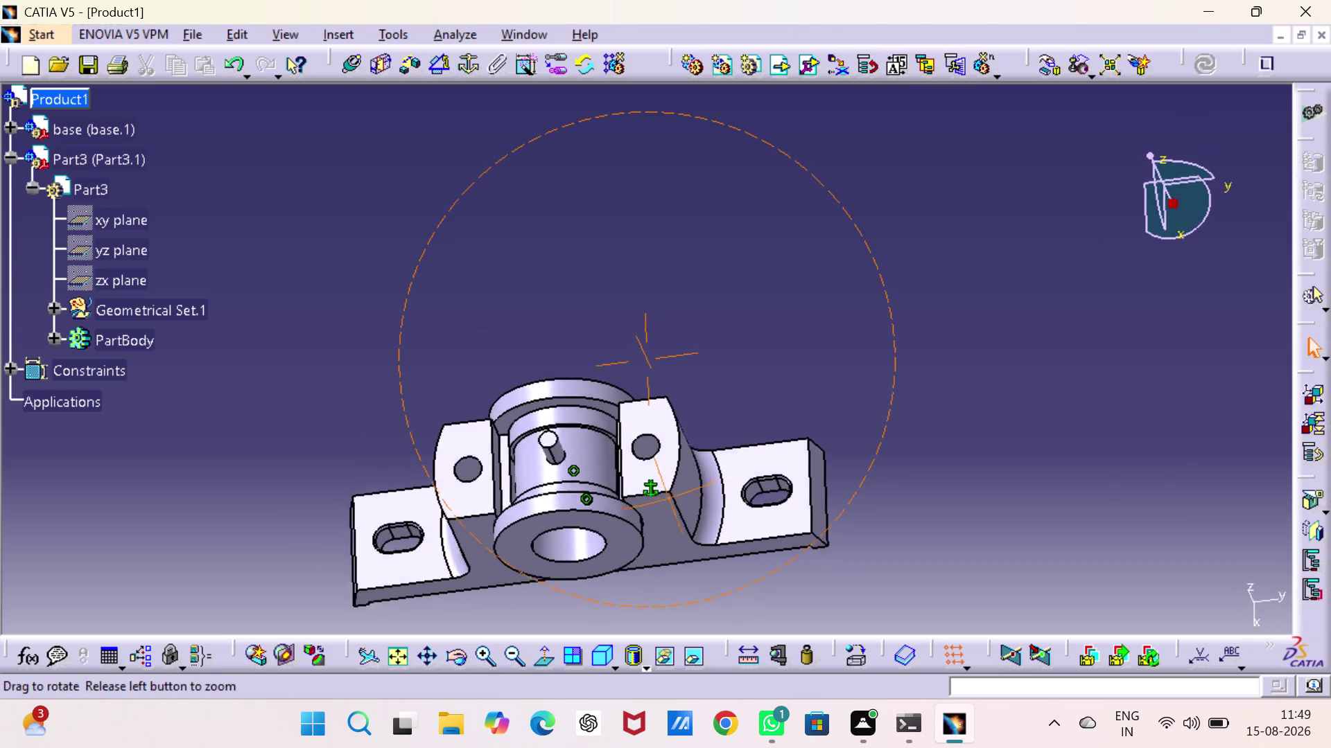
middle_drag(666, 498, 670, 591)
right_drag(666, 498, 670, 591)
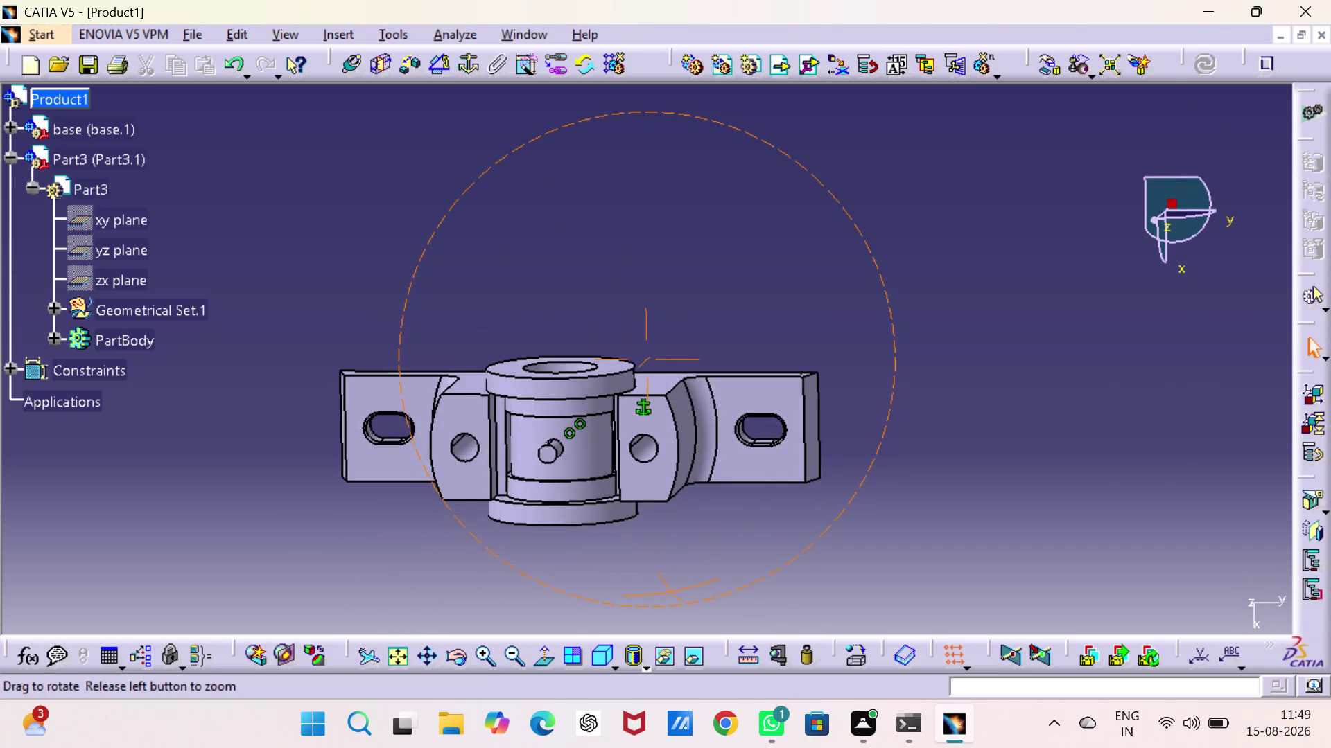
middle_drag(671, 591, 702, 516)
right_drag(670, 592, 702, 516)
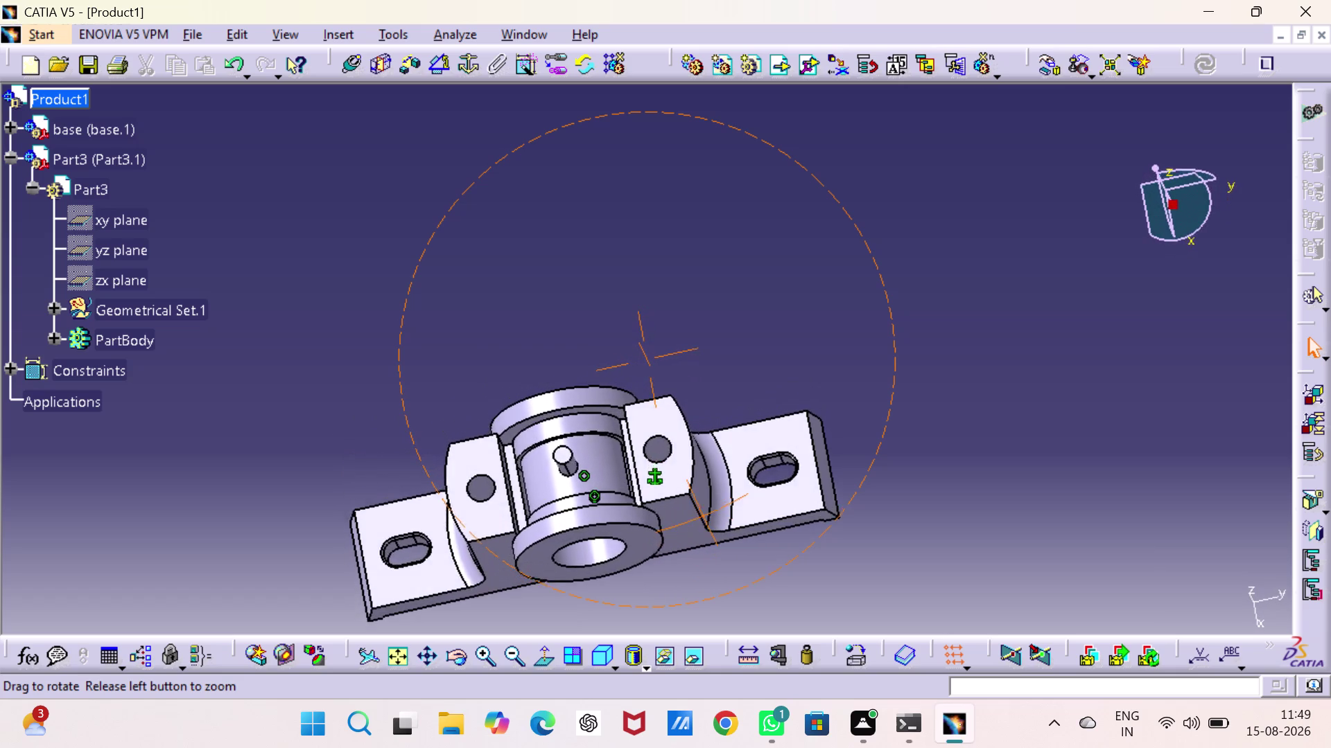
middle_drag(702, 516, 650, 506)
right_drag(702, 516, 650, 506)
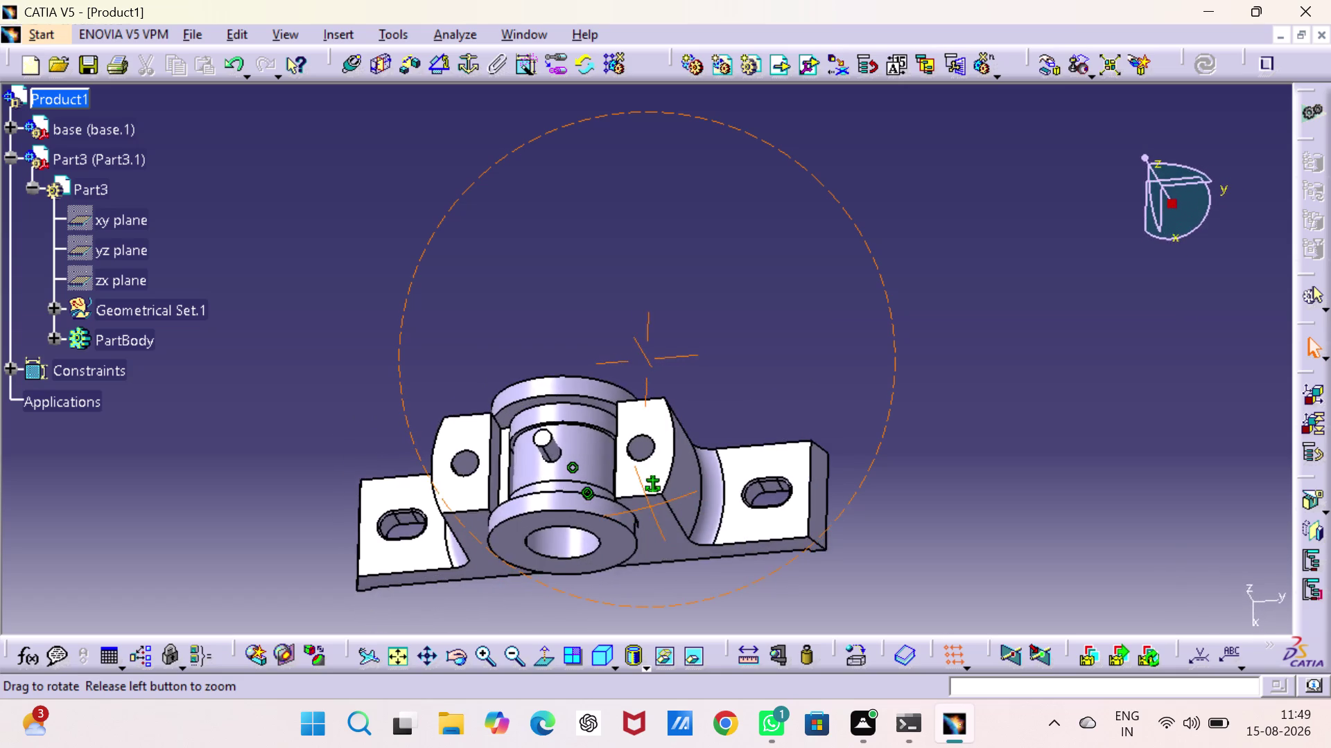
middle_drag(650, 506, 775, 365)
right_drag(650, 506, 775, 365)
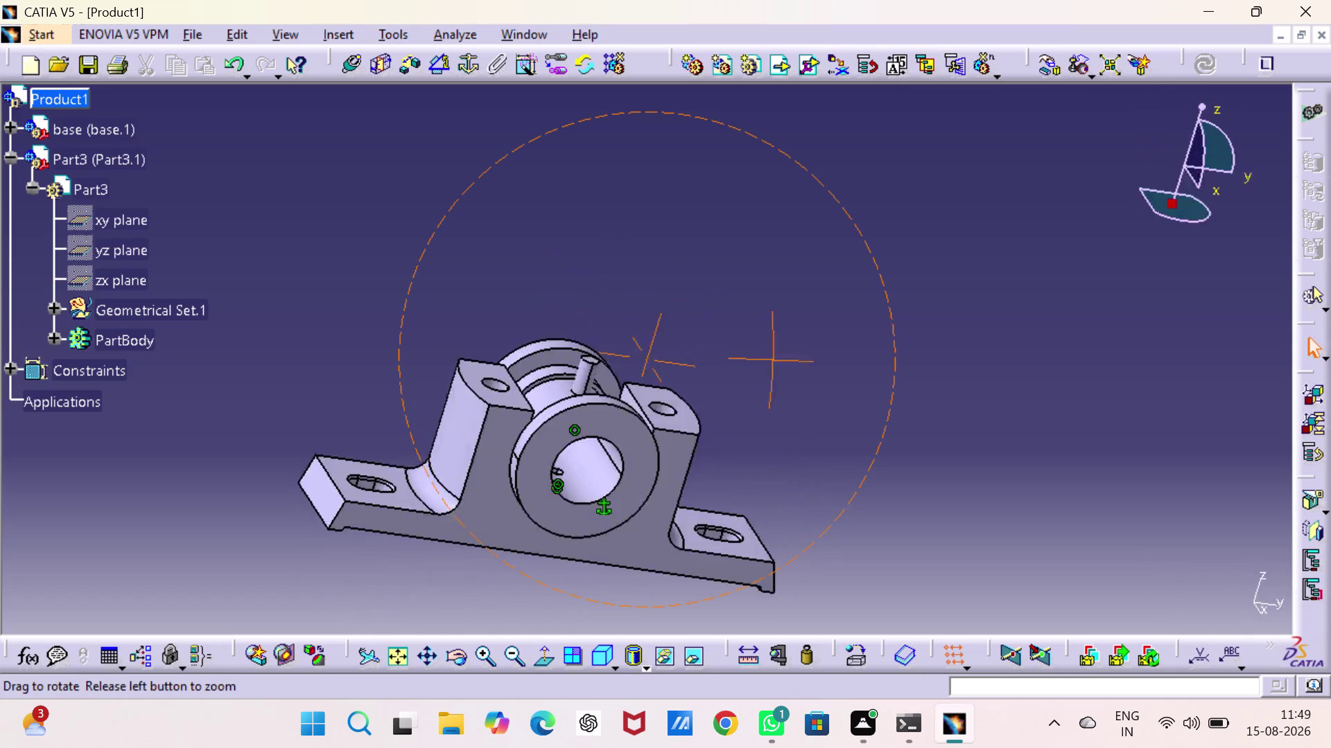
middle_drag(775, 364, 515, 474)
right_drag(776, 364, 515, 474)
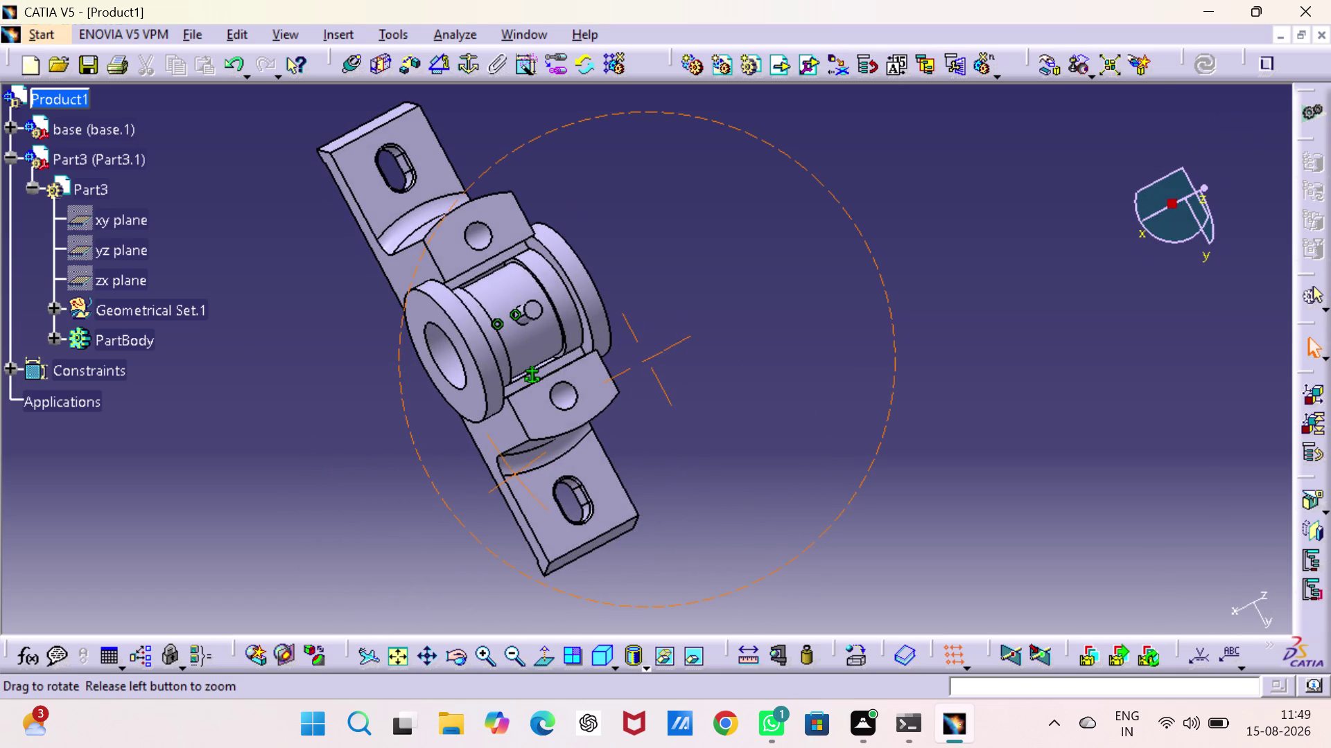
middle_drag(515, 474, 614, 493)
right_drag(515, 474, 614, 494)
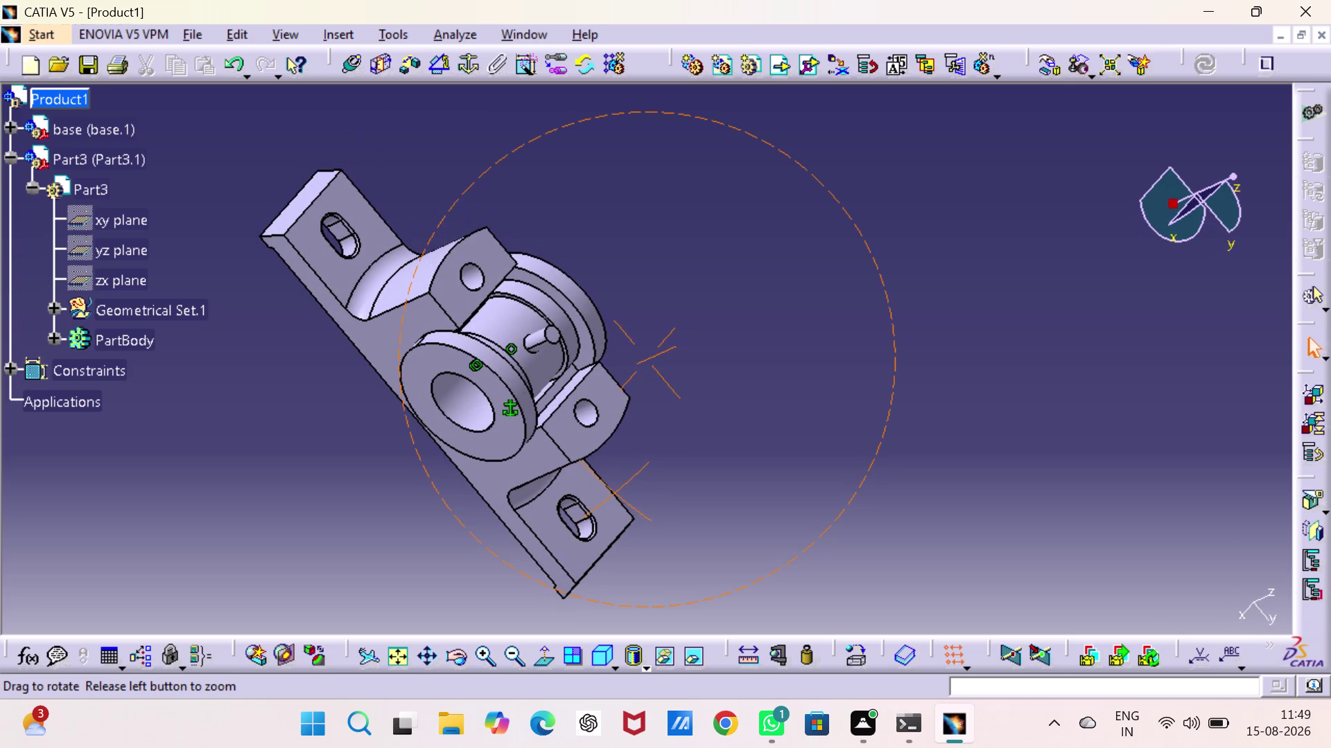
middle_drag(614, 494, 489, 408)
right_drag(614, 493, 489, 407)
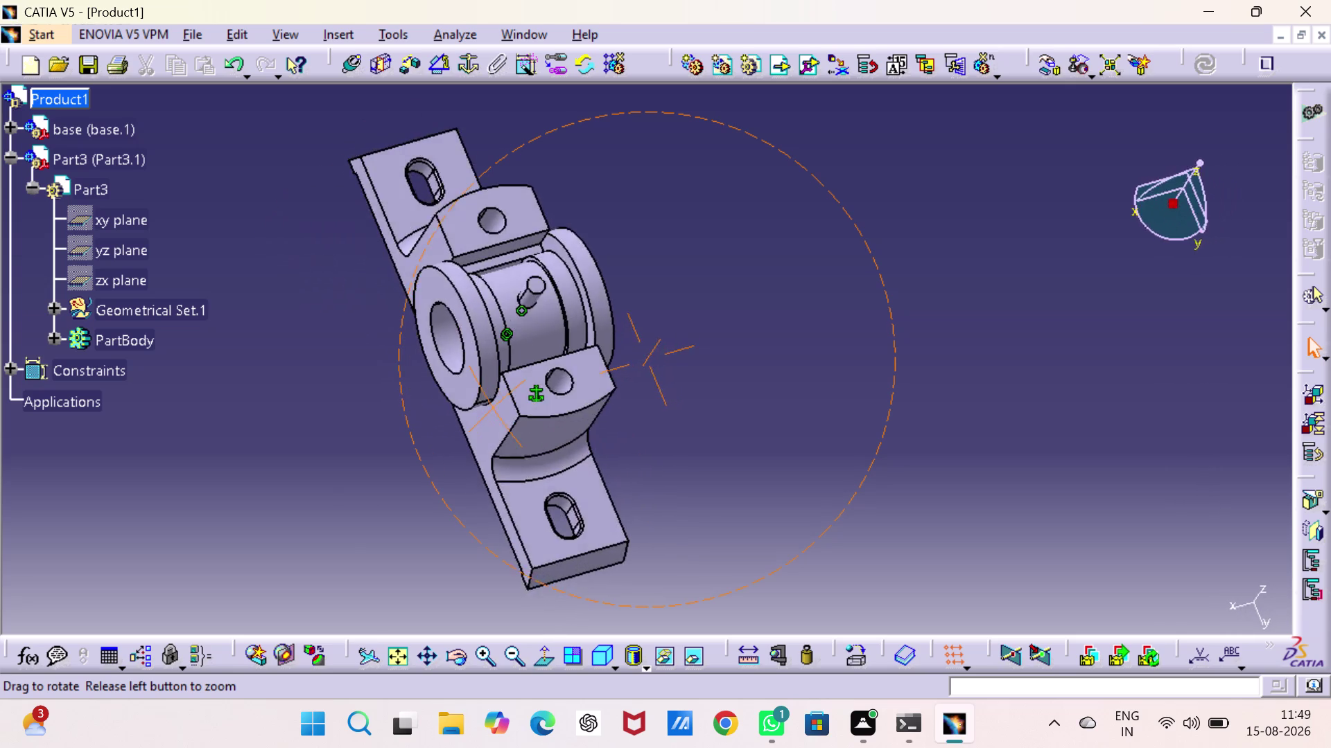
middle_drag(489, 407, 643, 502)
right_drag(489, 408, 644, 502)
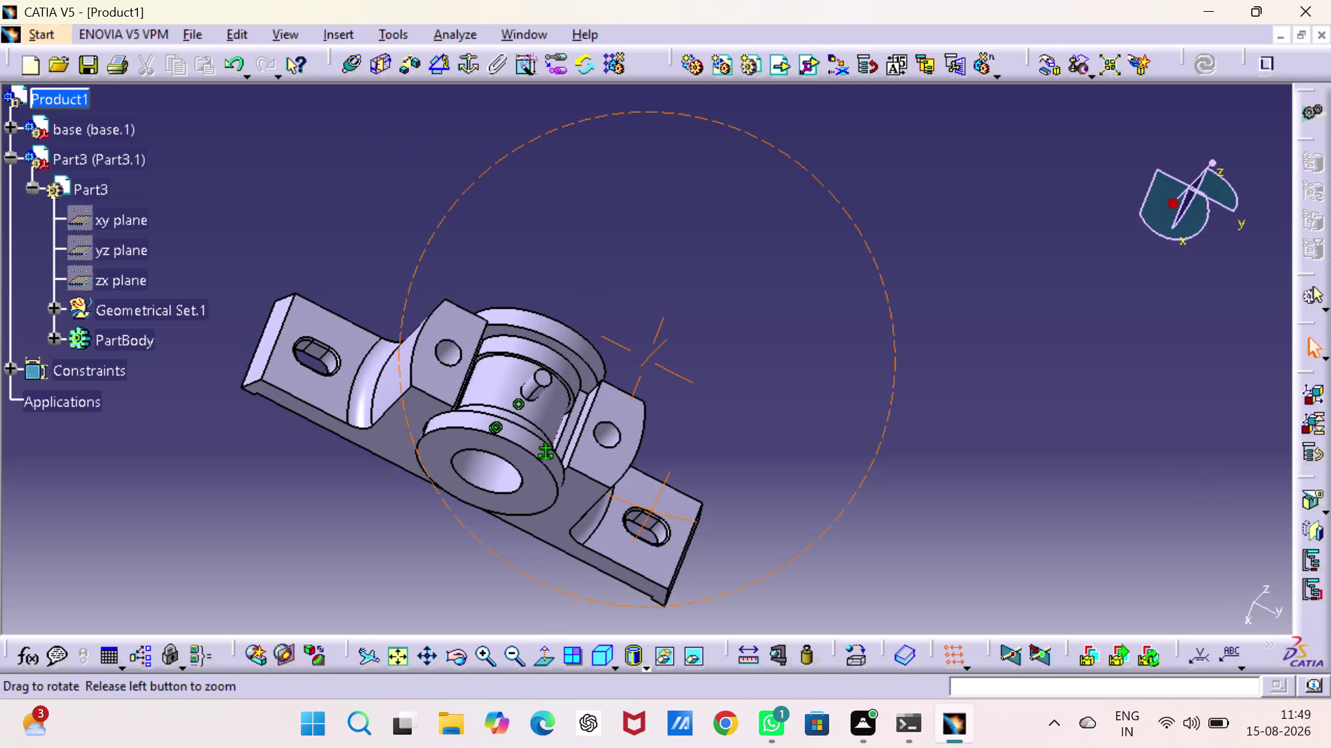
middle_drag(644, 502, 652, 478)
right_drag(644, 503, 653, 479)
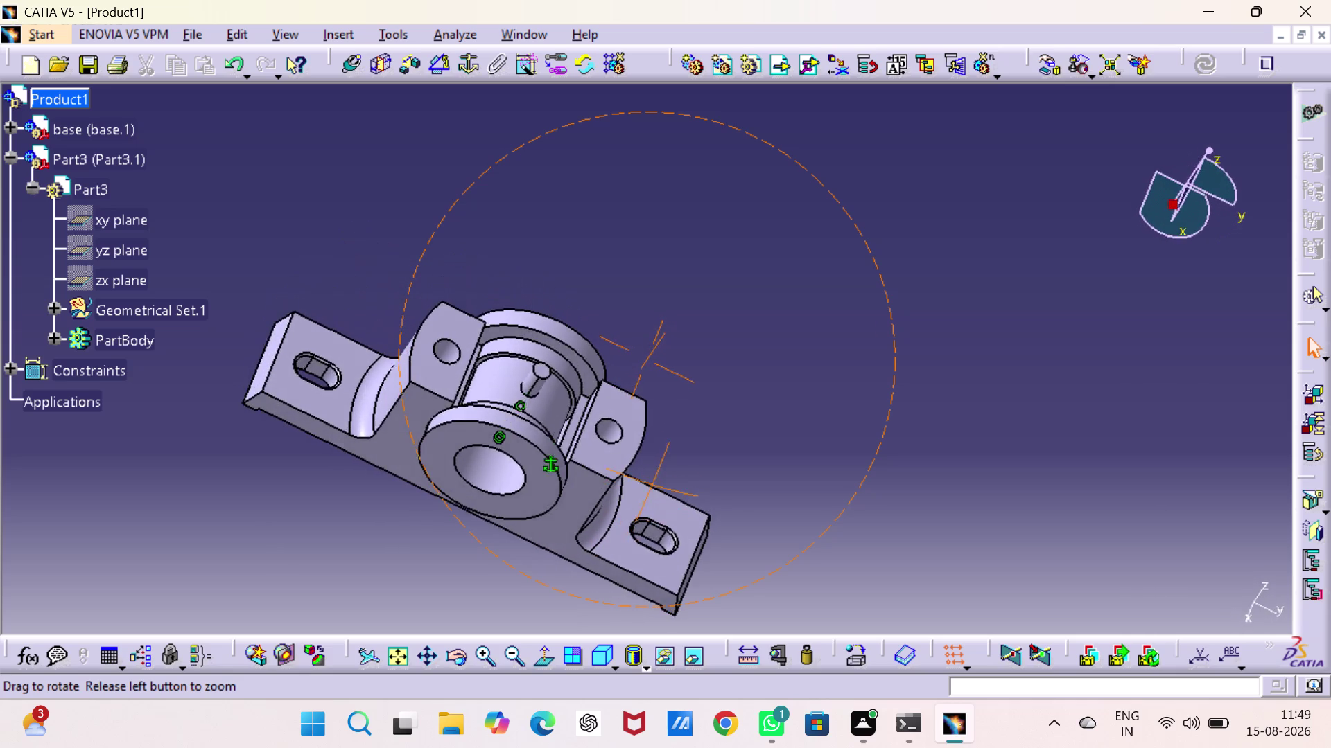
middle_drag(652, 479, 376, 325)
right_drag(653, 478, 375, 325)
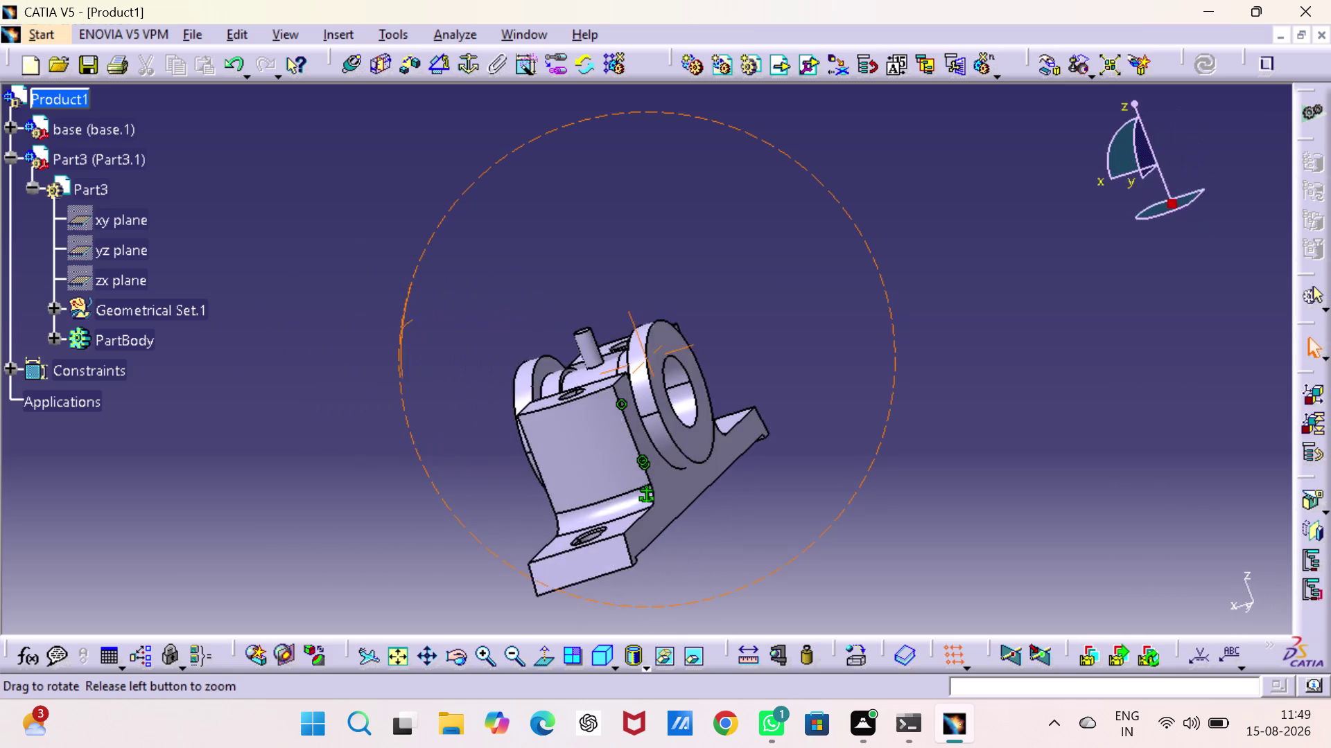
right_drag(375, 325, 508, 365)
middle_drag(375, 325, 508, 365)
drag(746, 329, 746, 328)
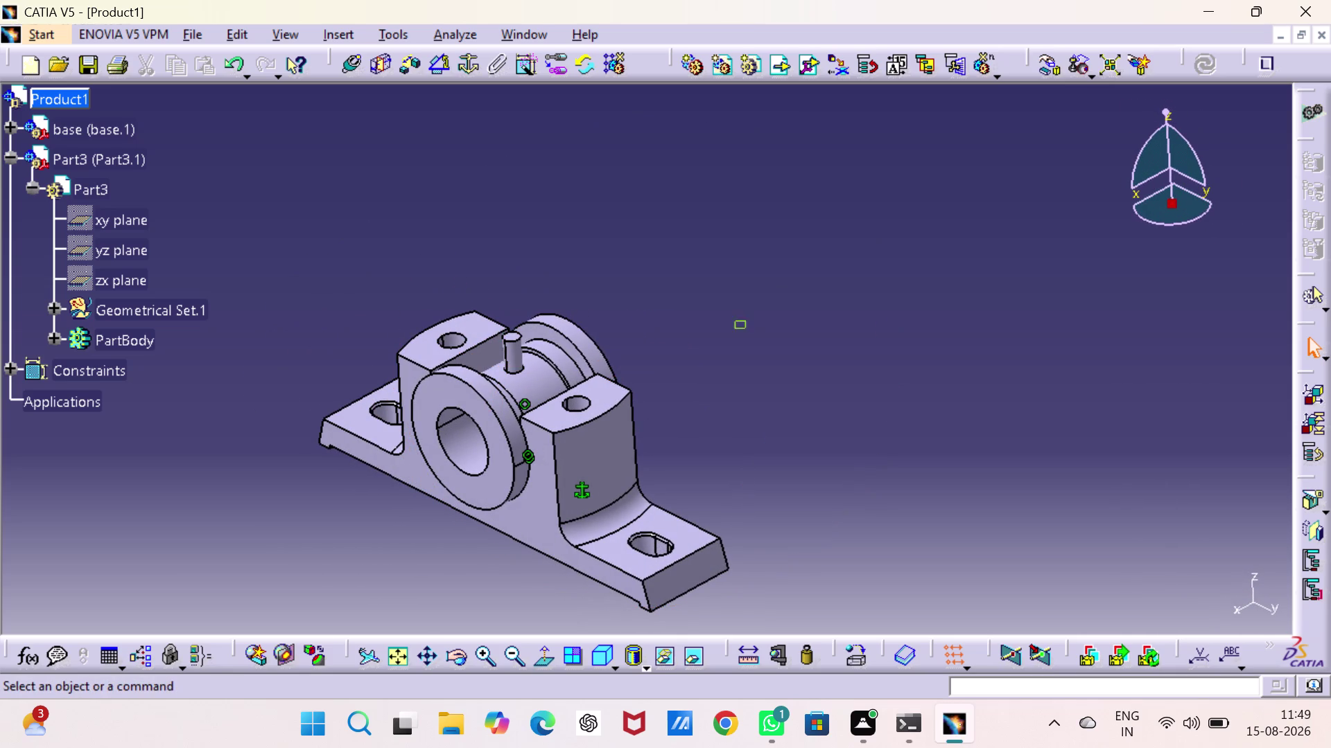
drag(746, 328, 728, 317)
click(49, 95)
right_click(48, 96)
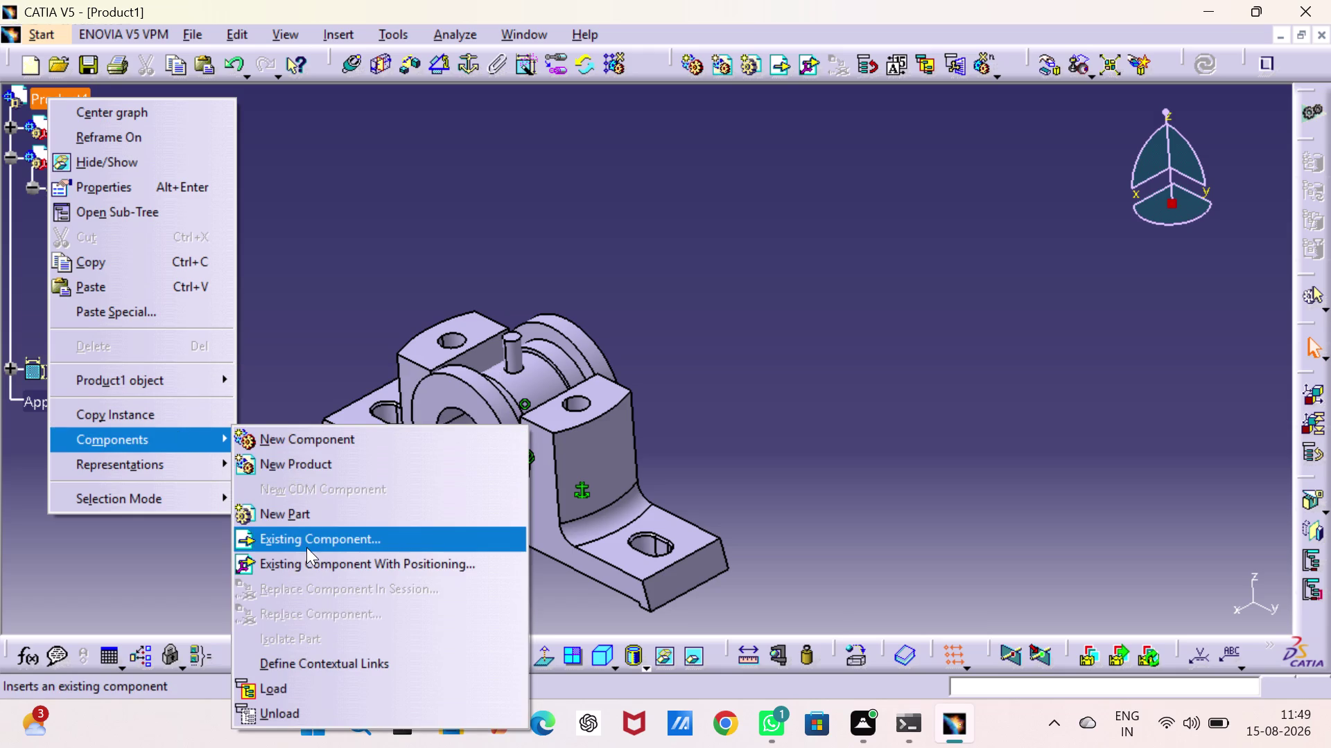
Insert the 'uppar support' part file into Product1 as Part2.
click(309, 541)
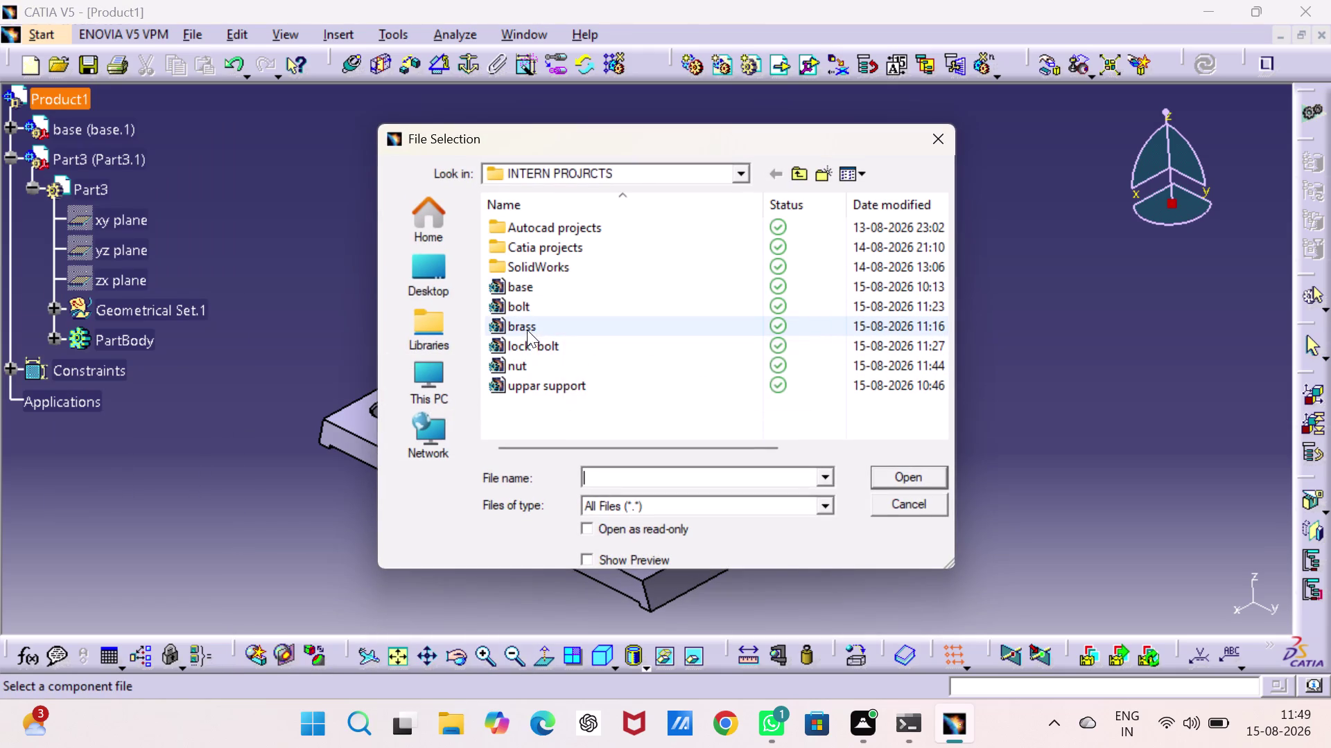
click(529, 384)
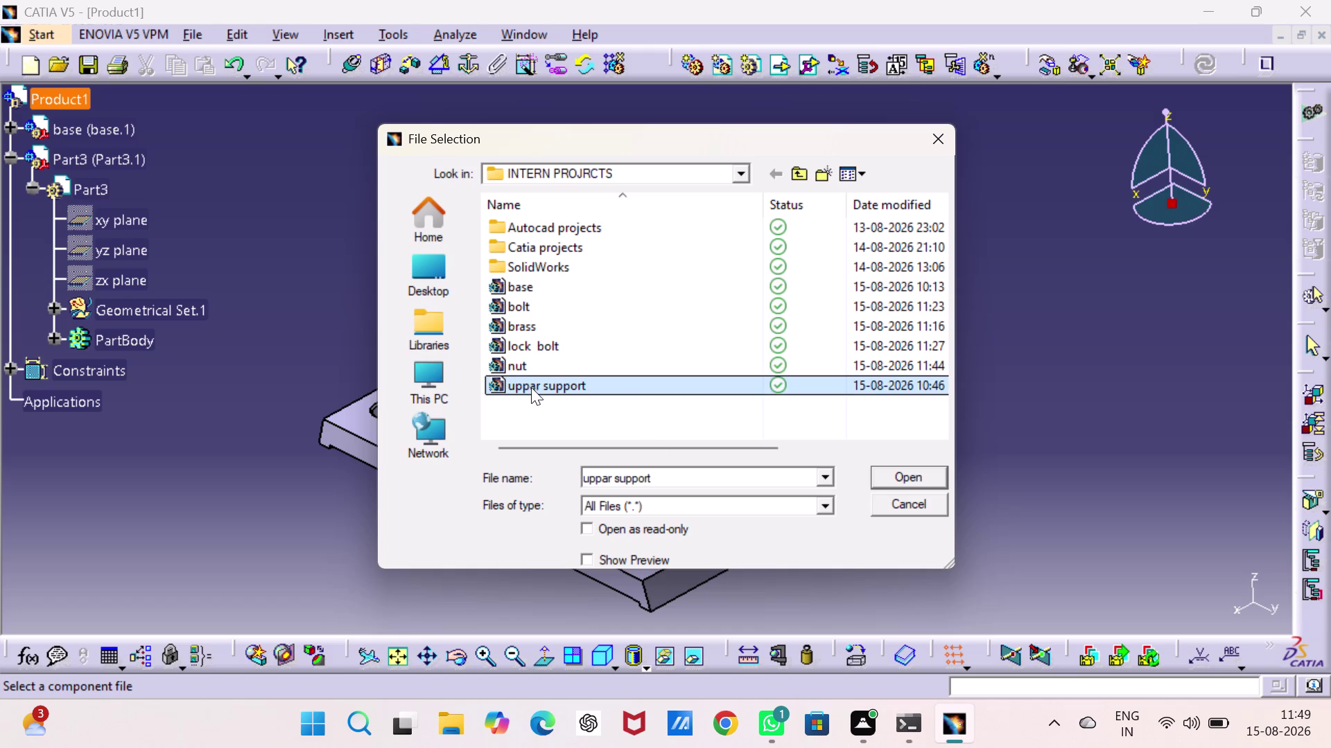
click(901, 477)
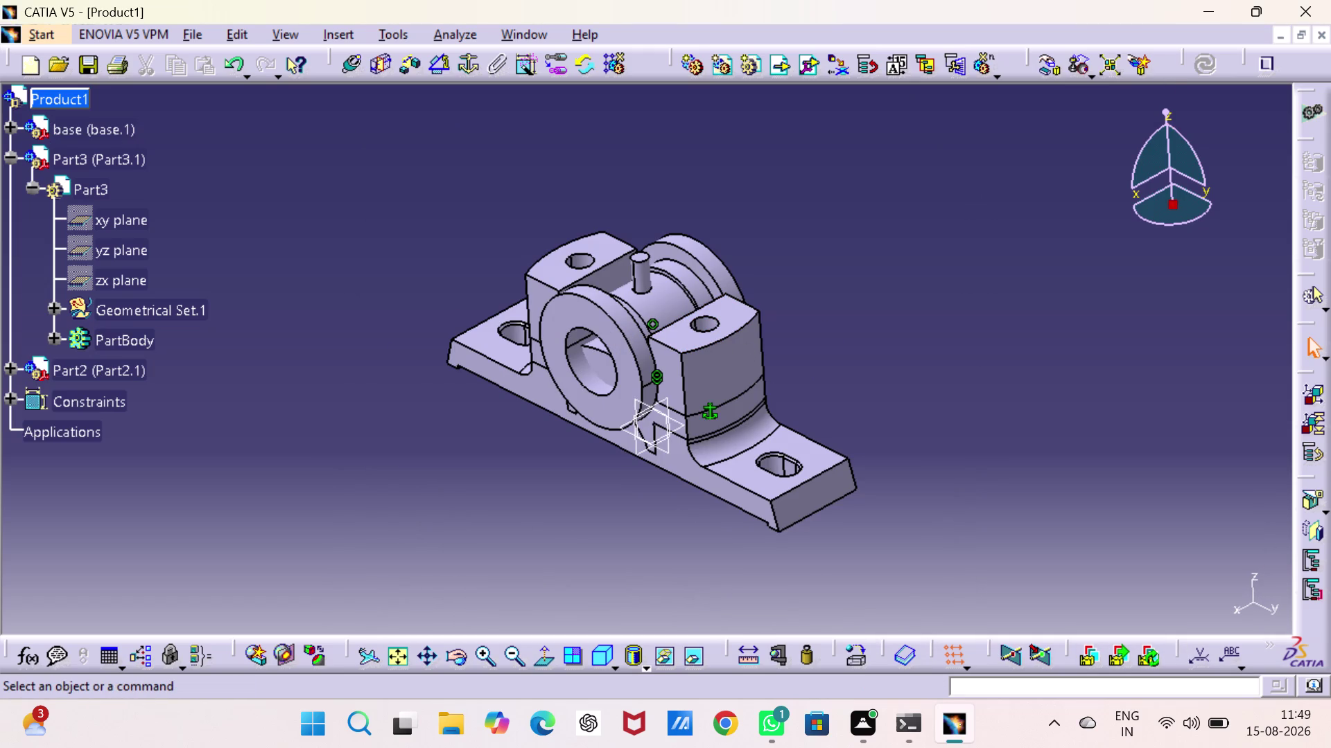
click(1053, 65)
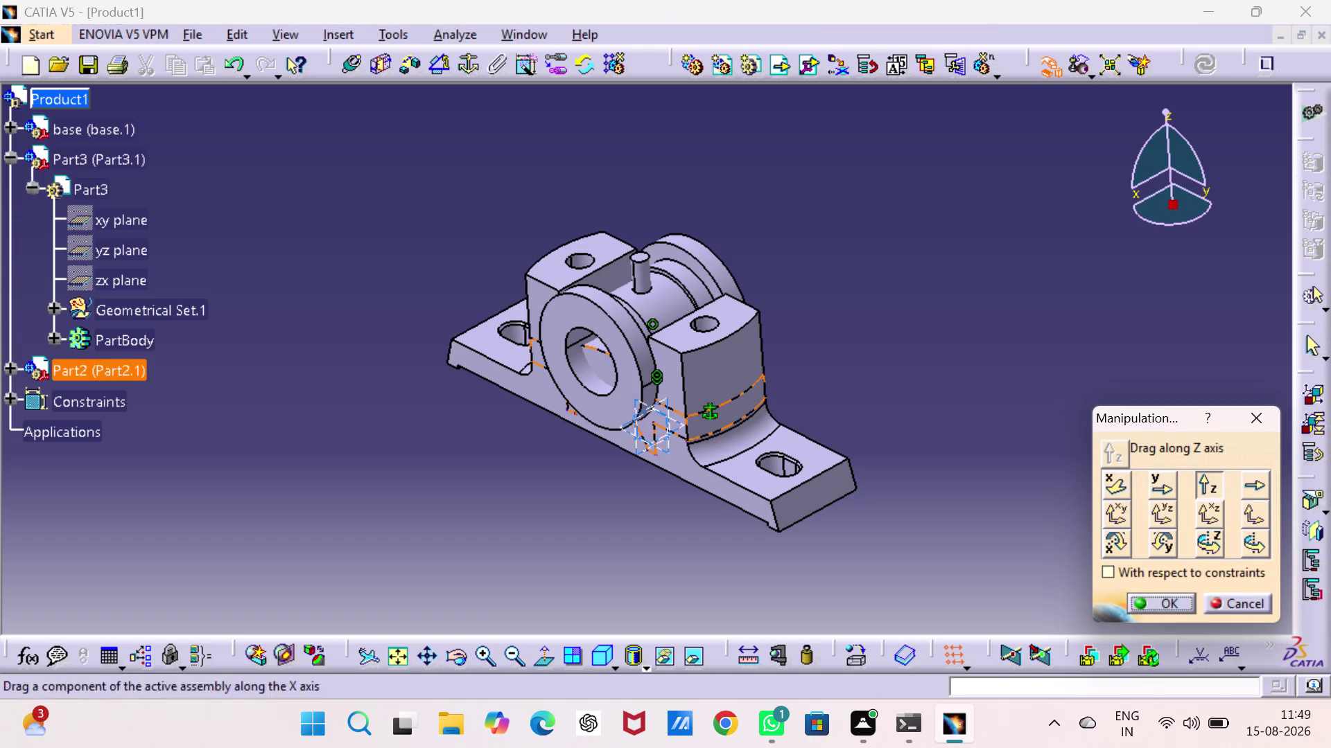
Lift the upper support cap along Z above the base and confirm its position.
drag(639, 428, 617, 326)
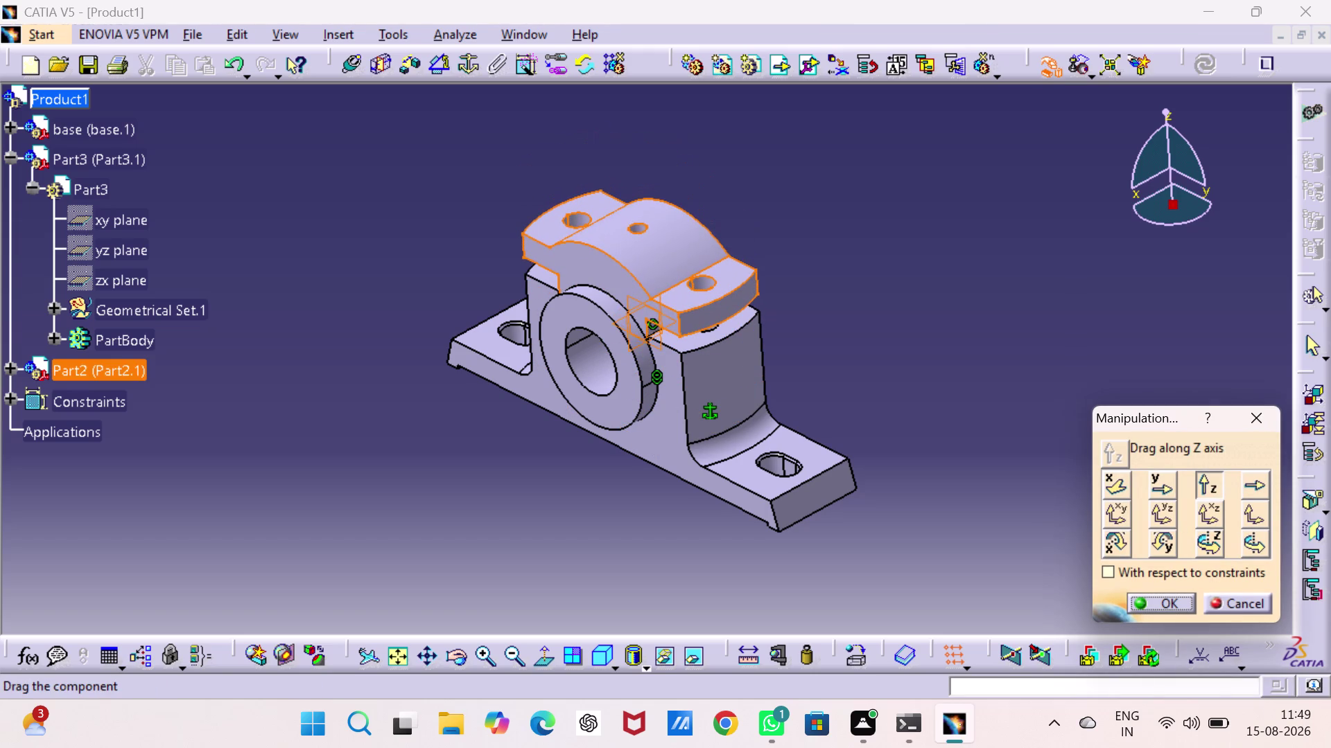
drag(618, 326, 621, 347)
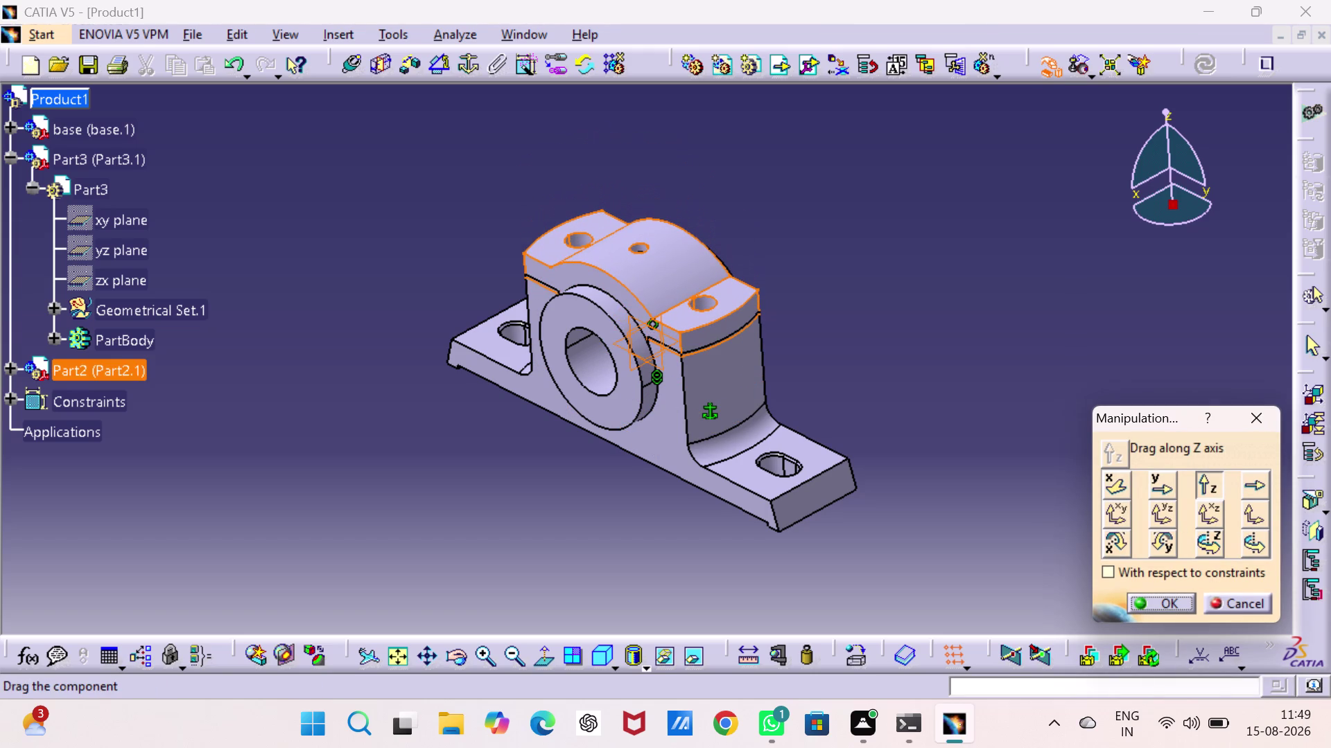
drag(621, 347, 617, 303)
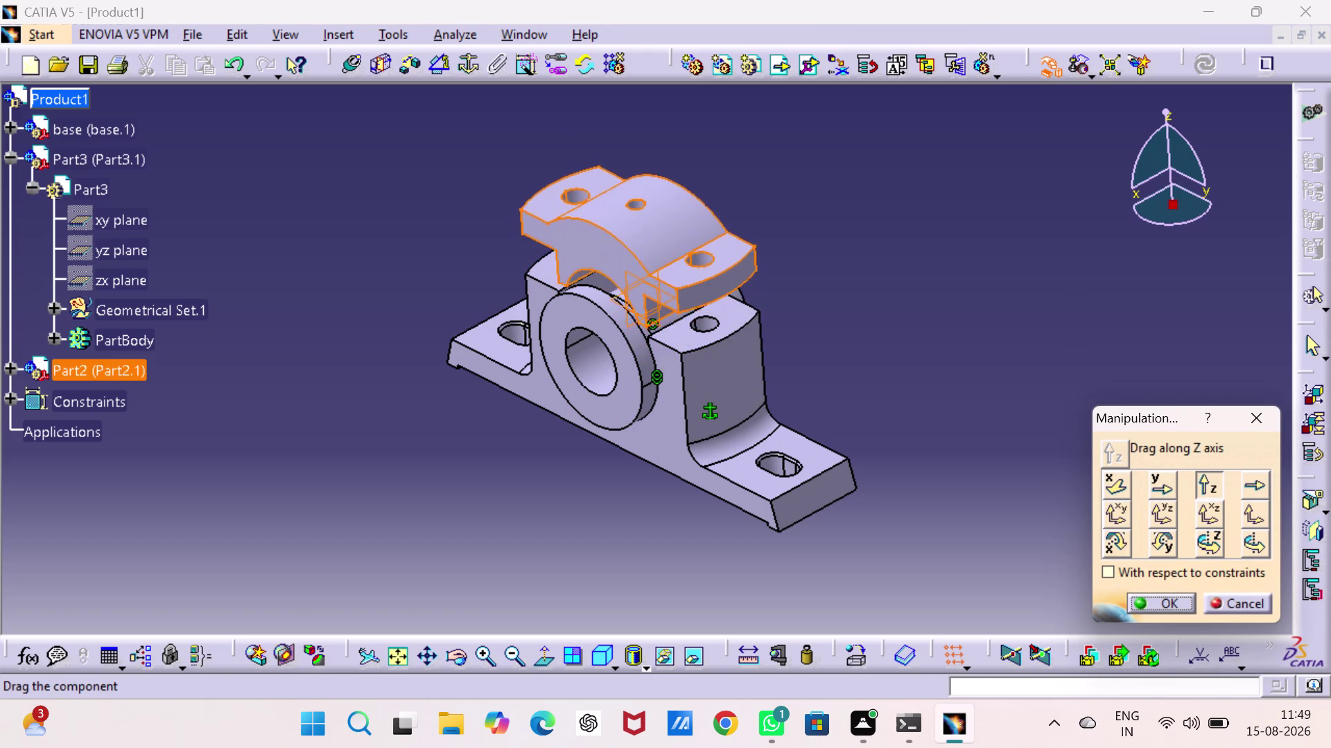
drag(617, 302, 615, 296)
click(966, 296)
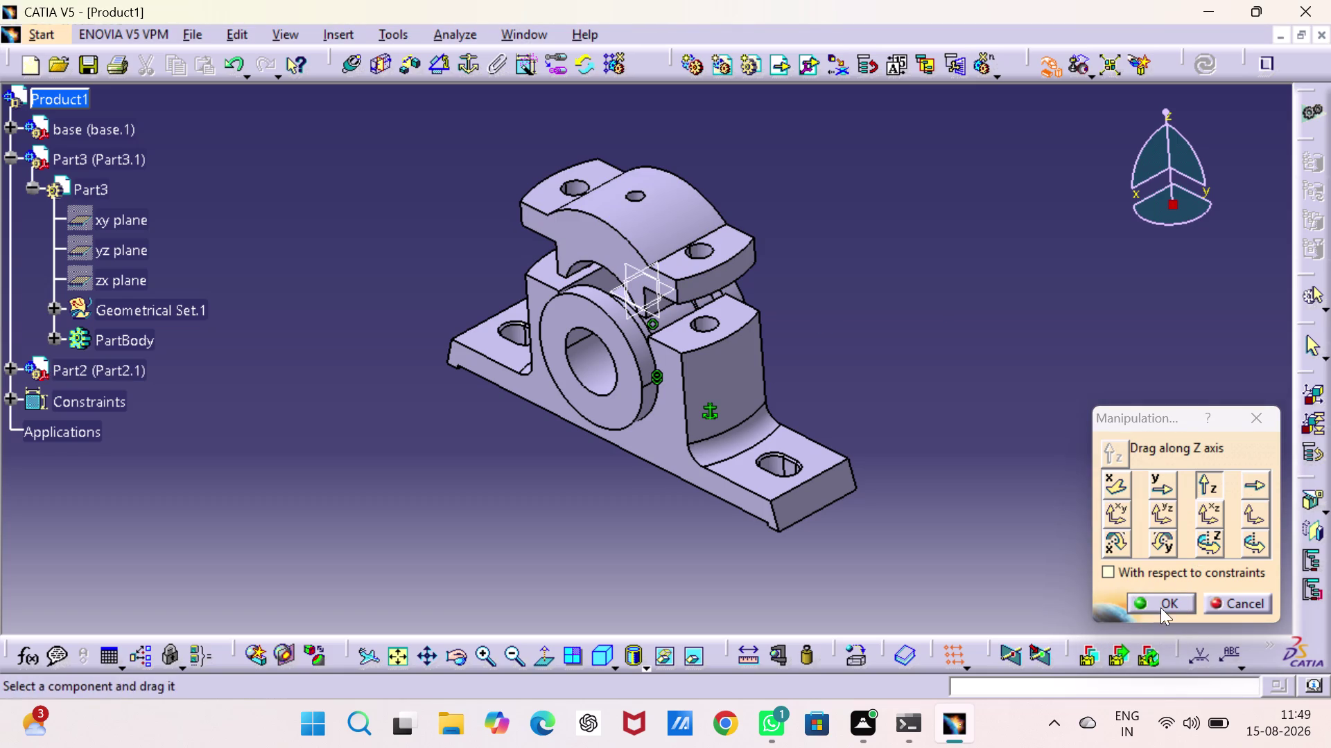
click(1162, 595)
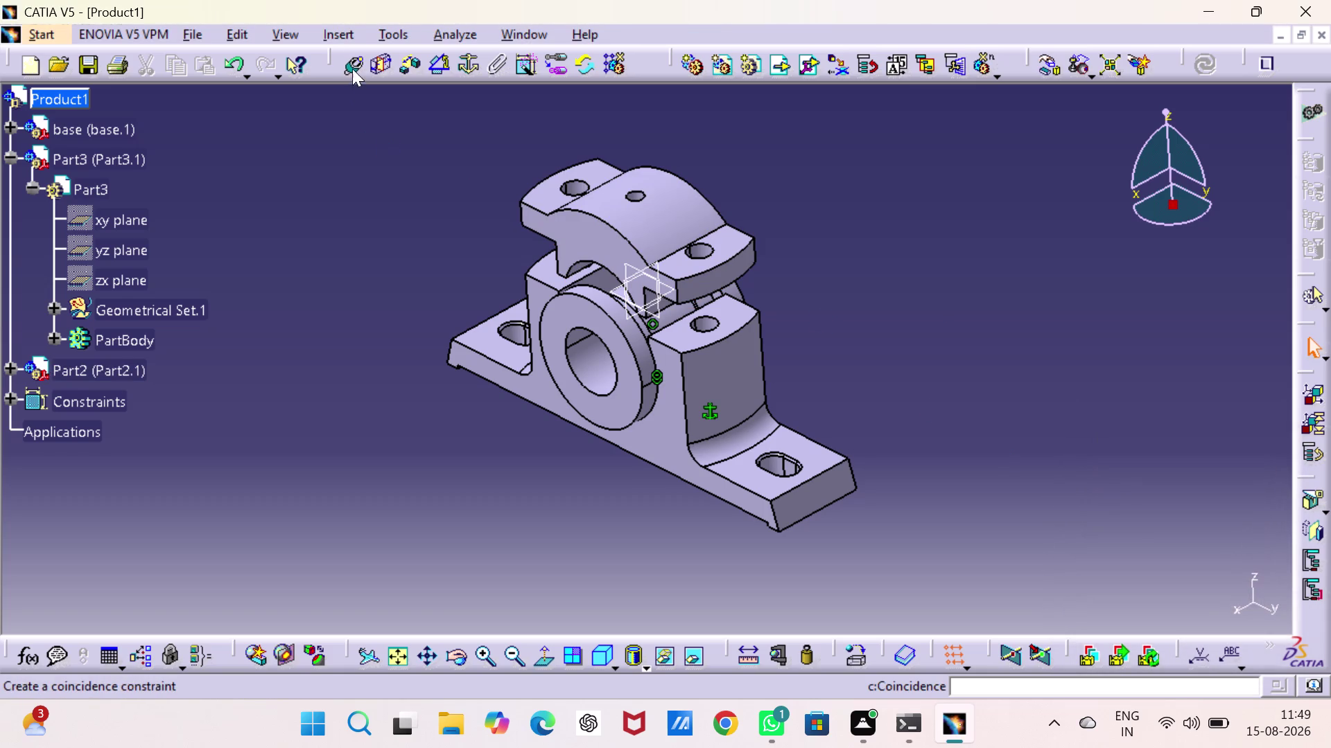
Make a base bolt-hole axis coincident with the matching upper support hole axis.
click(352, 69)
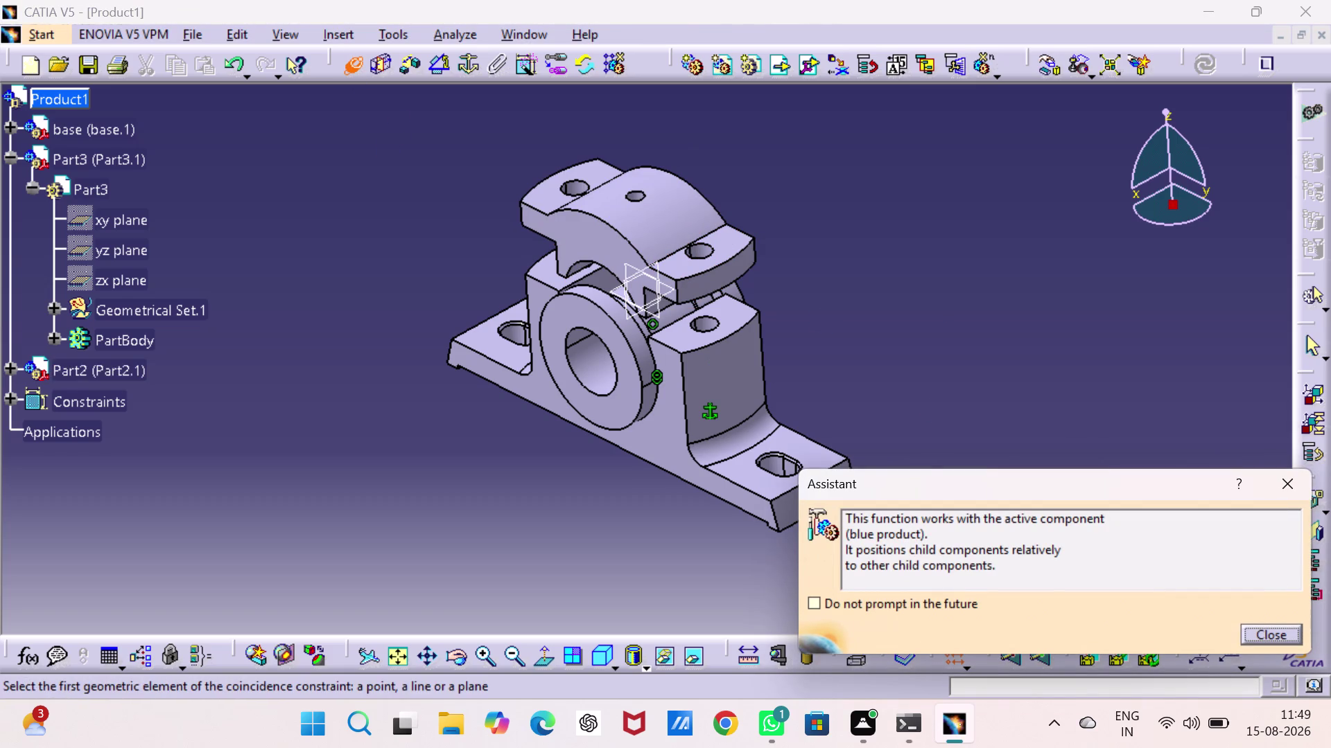
click(704, 259)
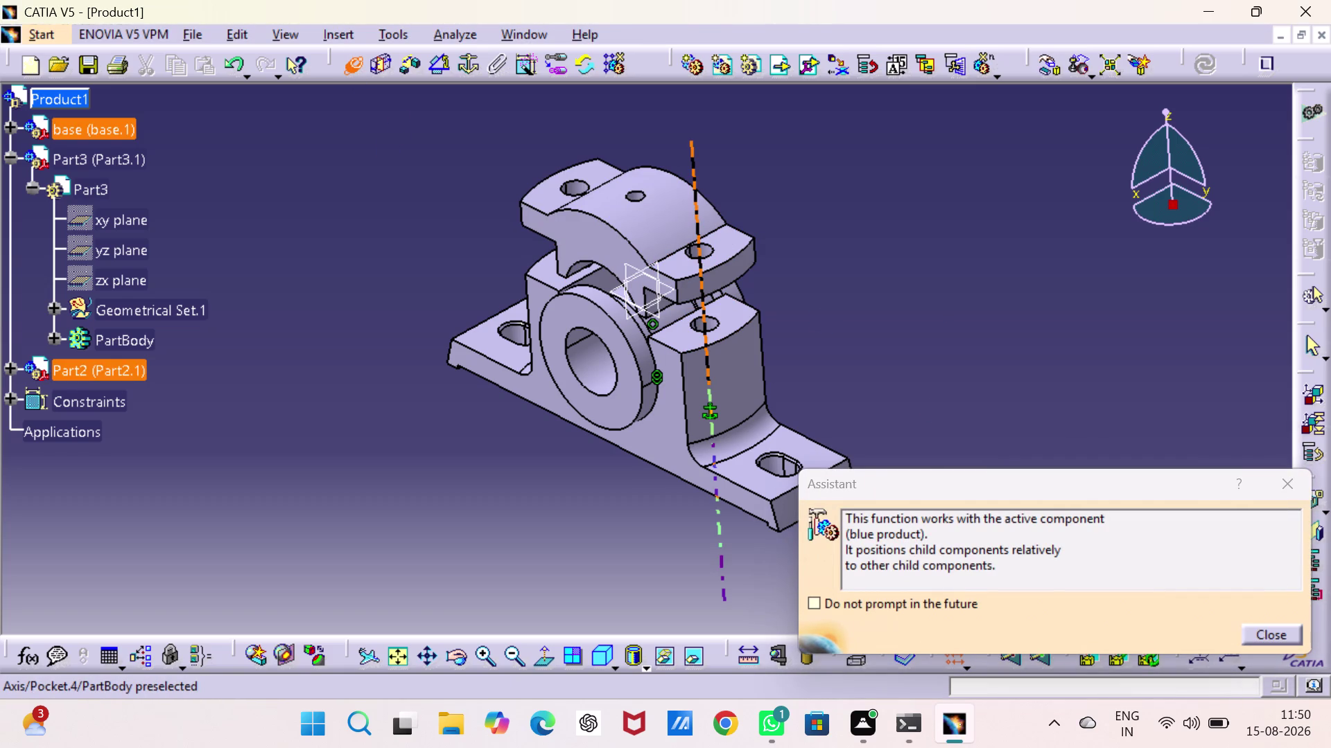
click(712, 320)
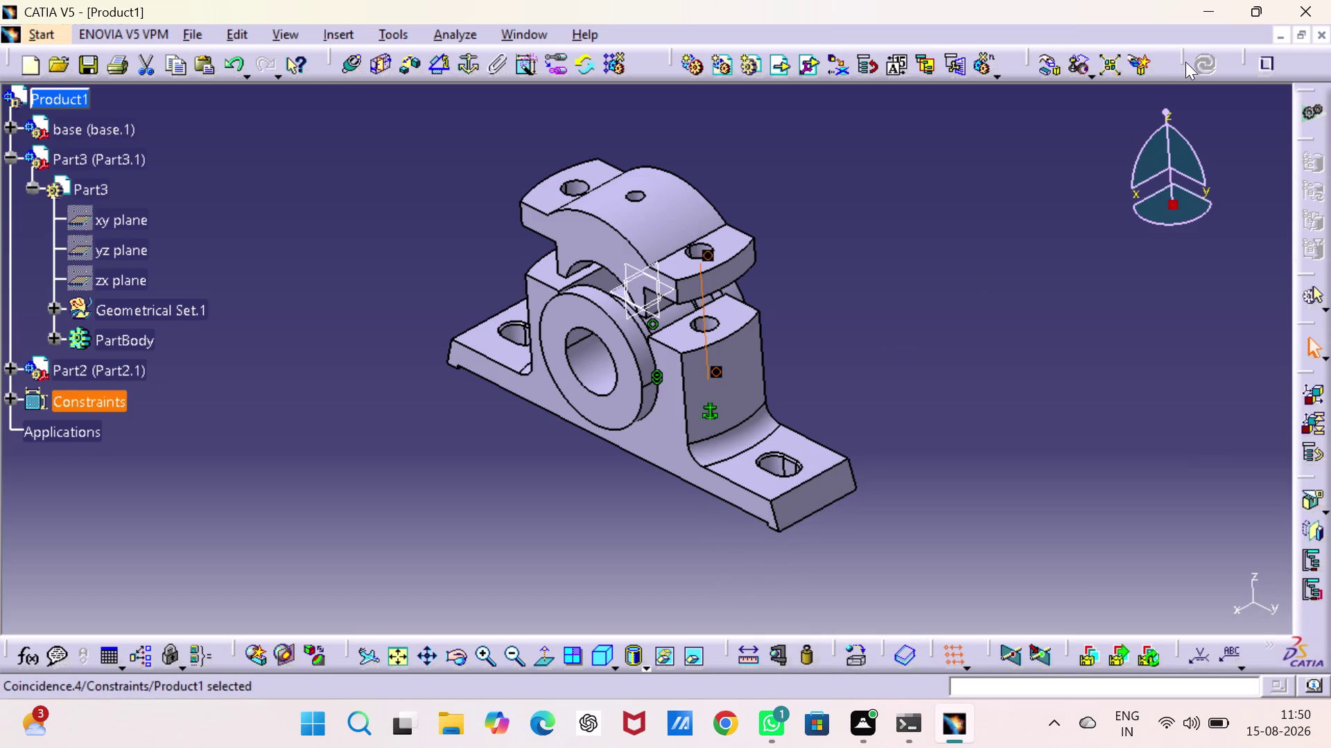
click(951, 284)
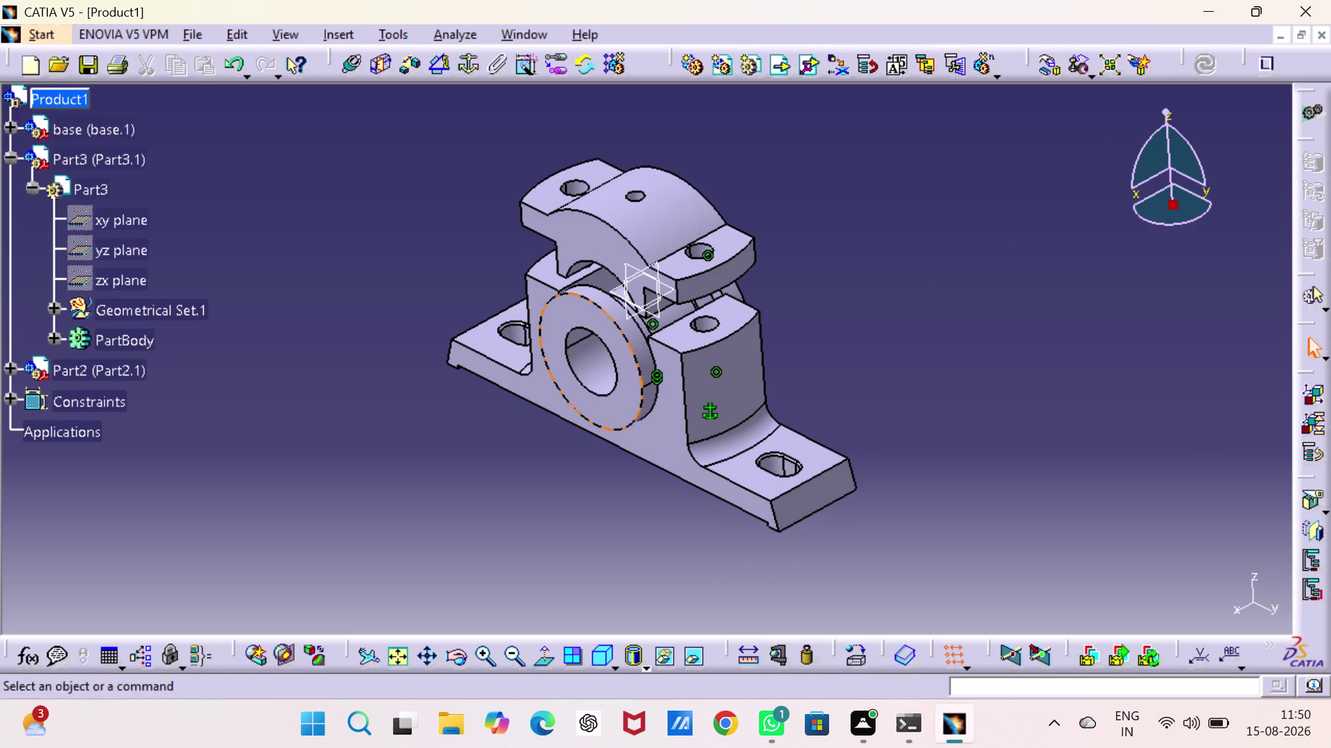
Align a second upper support hole axis with its matching base hole axis.
middle_drag(512, 422, 826, 394)
right_drag(512, 423, 826, 393)
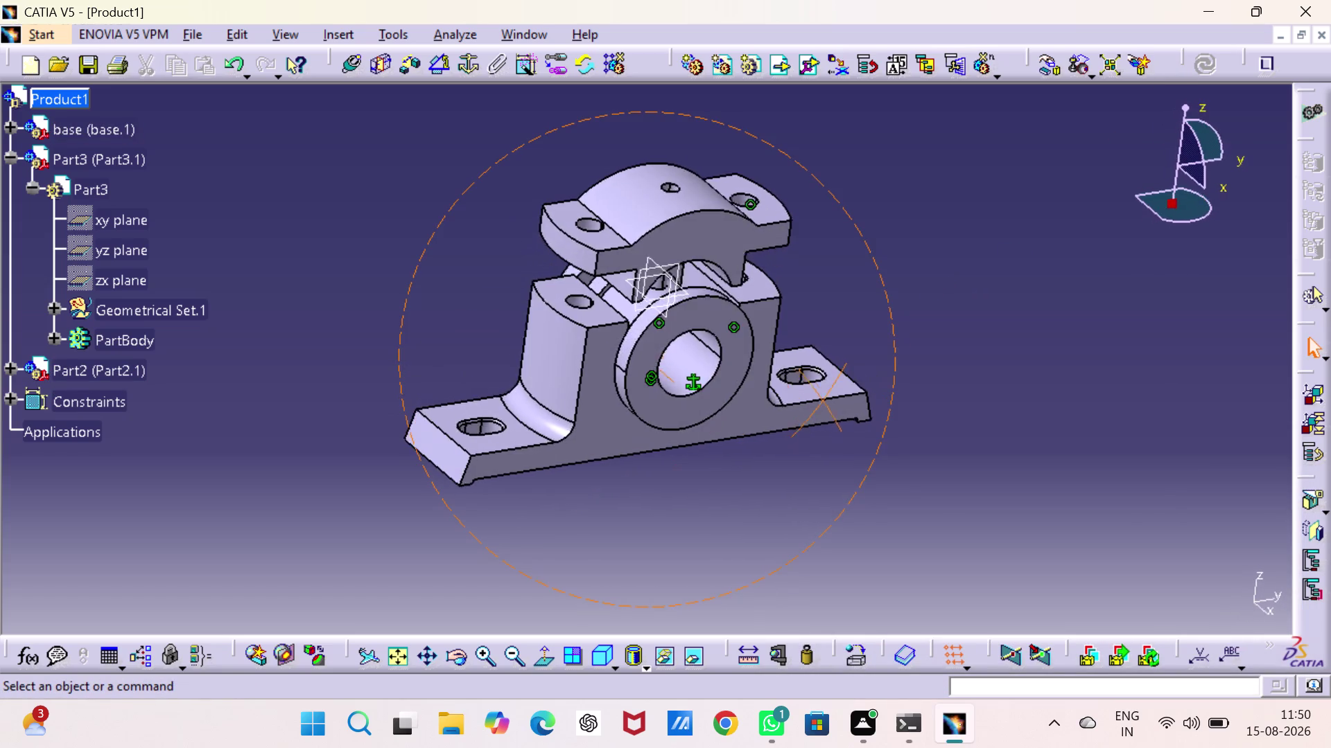
right_drag(826, 394, 829, 380)
middle_drag(826, 393, 829, 381)
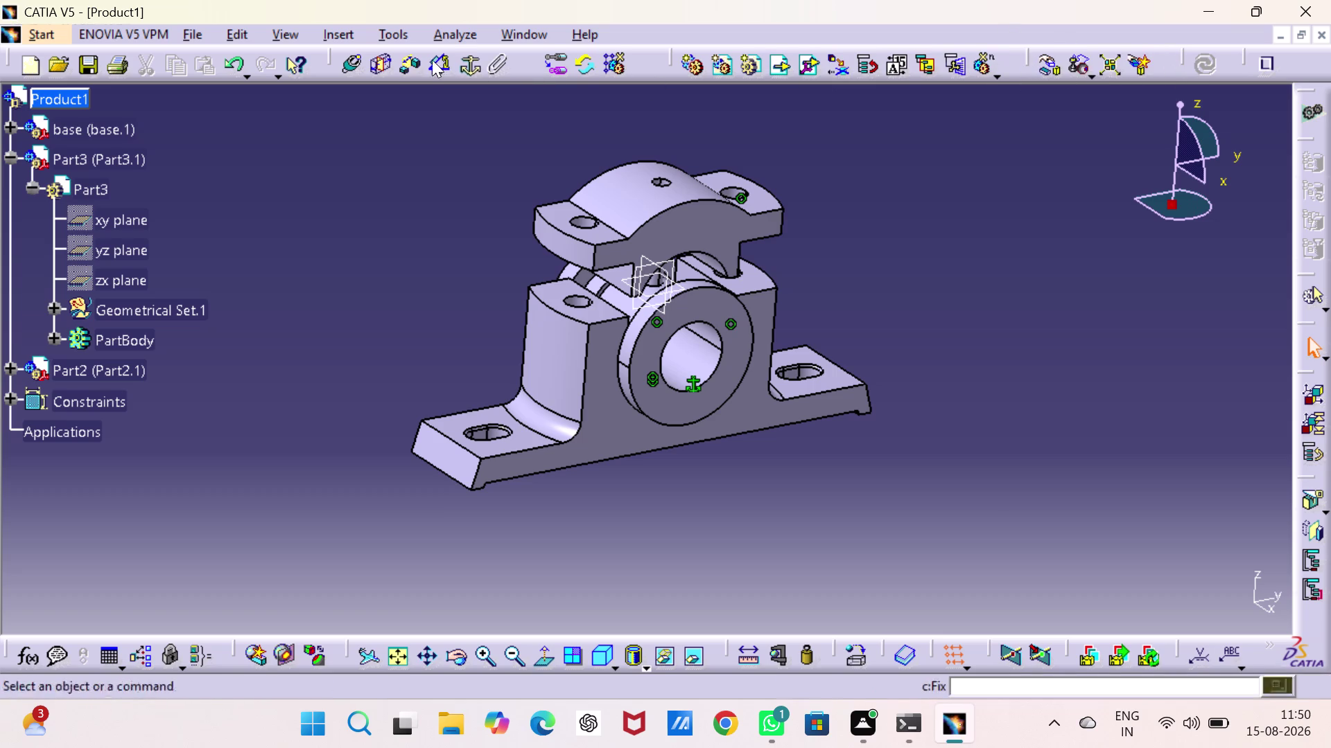
click(354, 60)
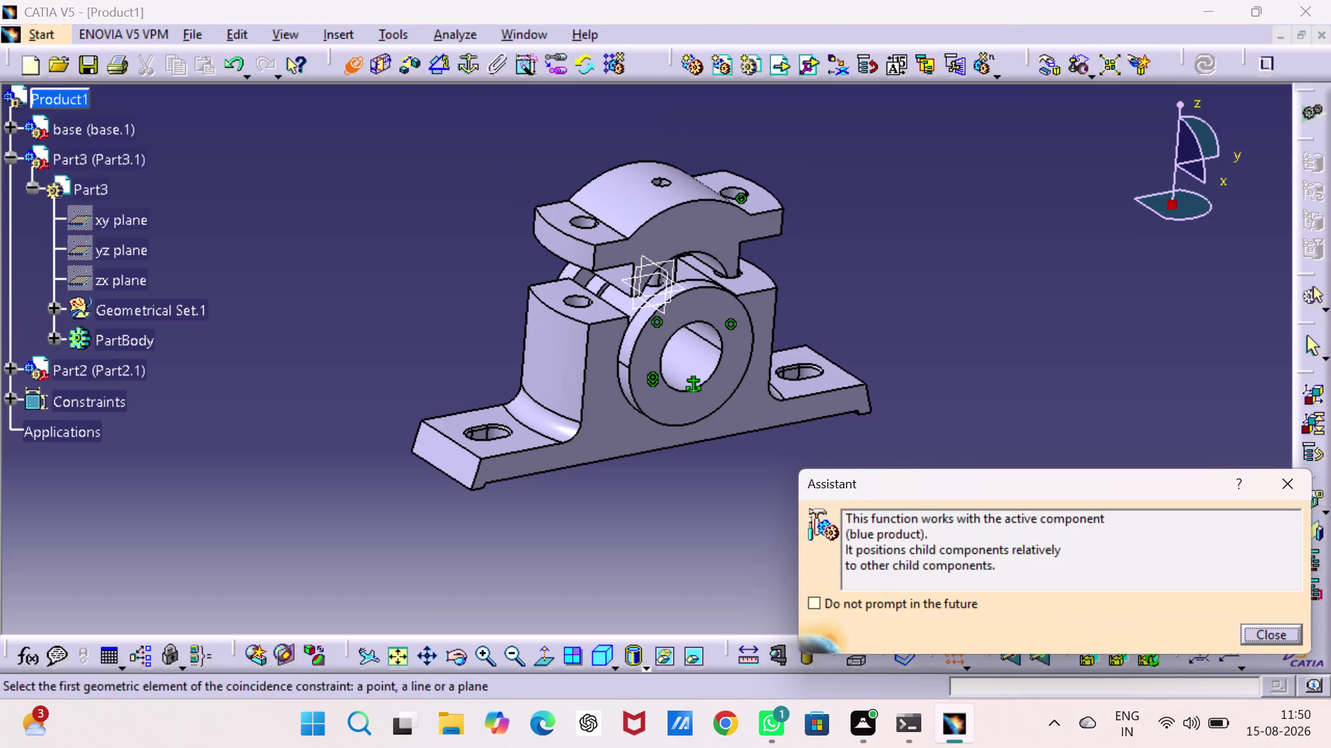
click(579, 223)
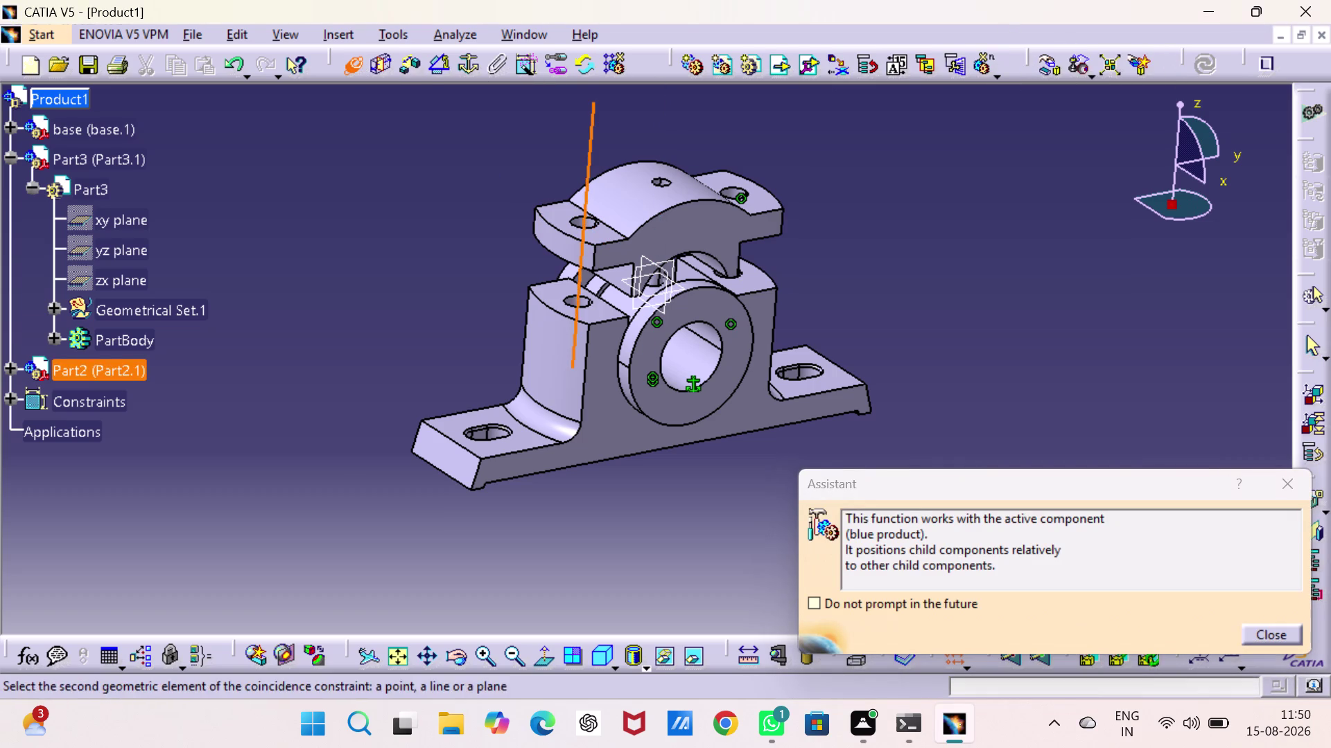
click(585, 306)
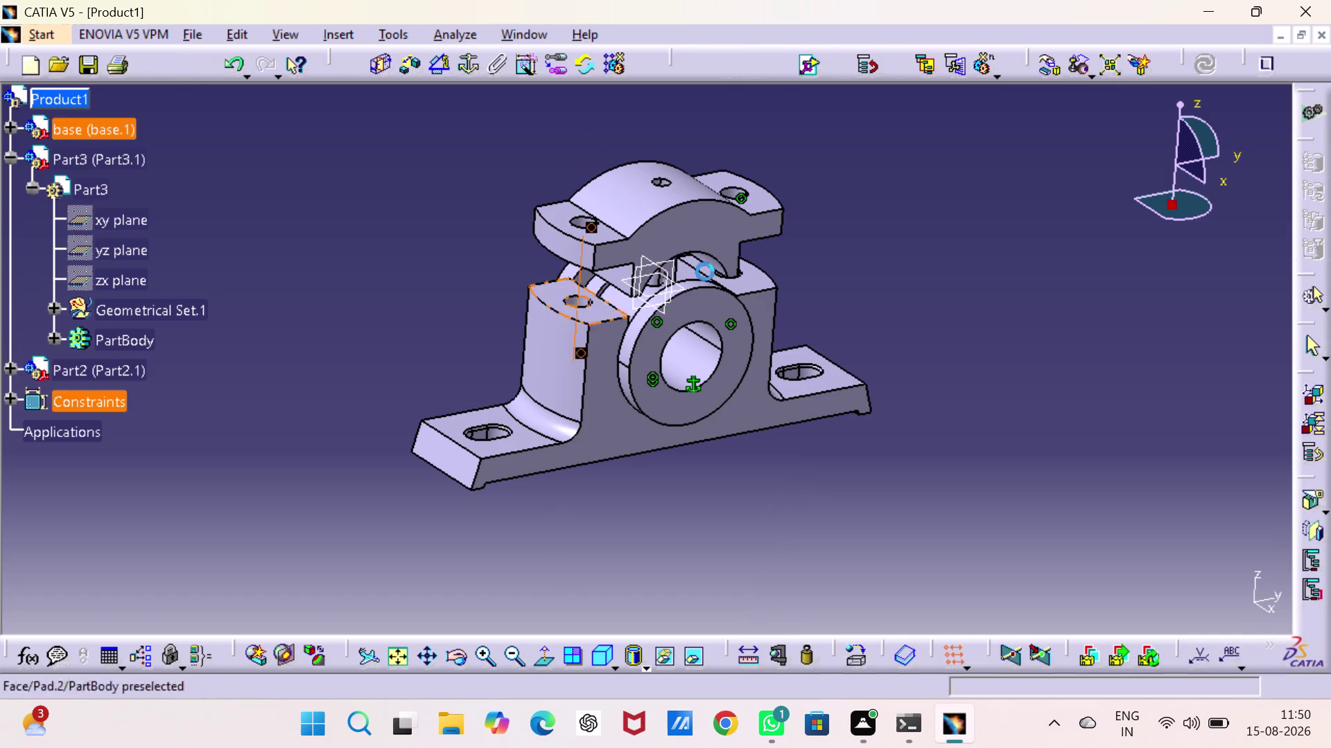
Begin another coincidence constraint, picking the first axis from an edge-on view.
click(1008, 346)
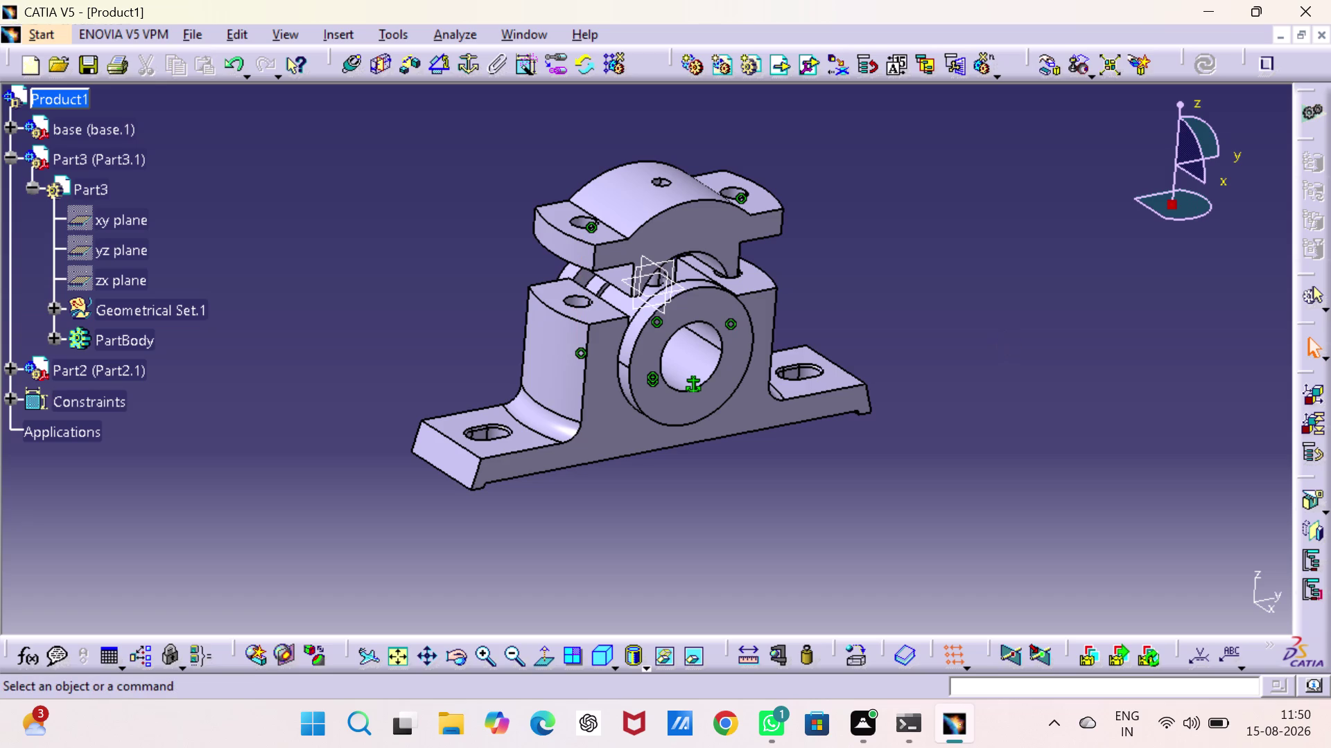
middle_drag(952, 257, 782, 305)
right_drag(951, 257, 782, 305)
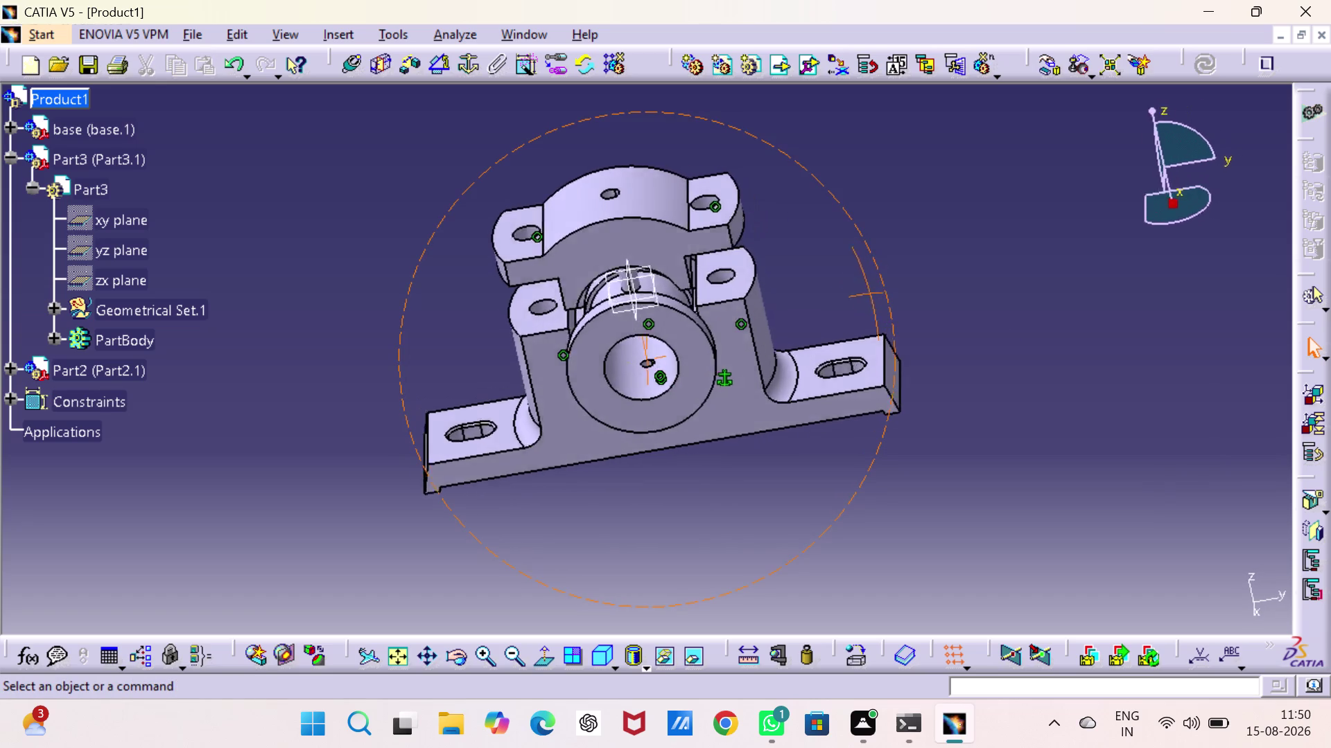
middle_drag(782, 305, 748, 180)
right_drag(781, 305, 748, 180)
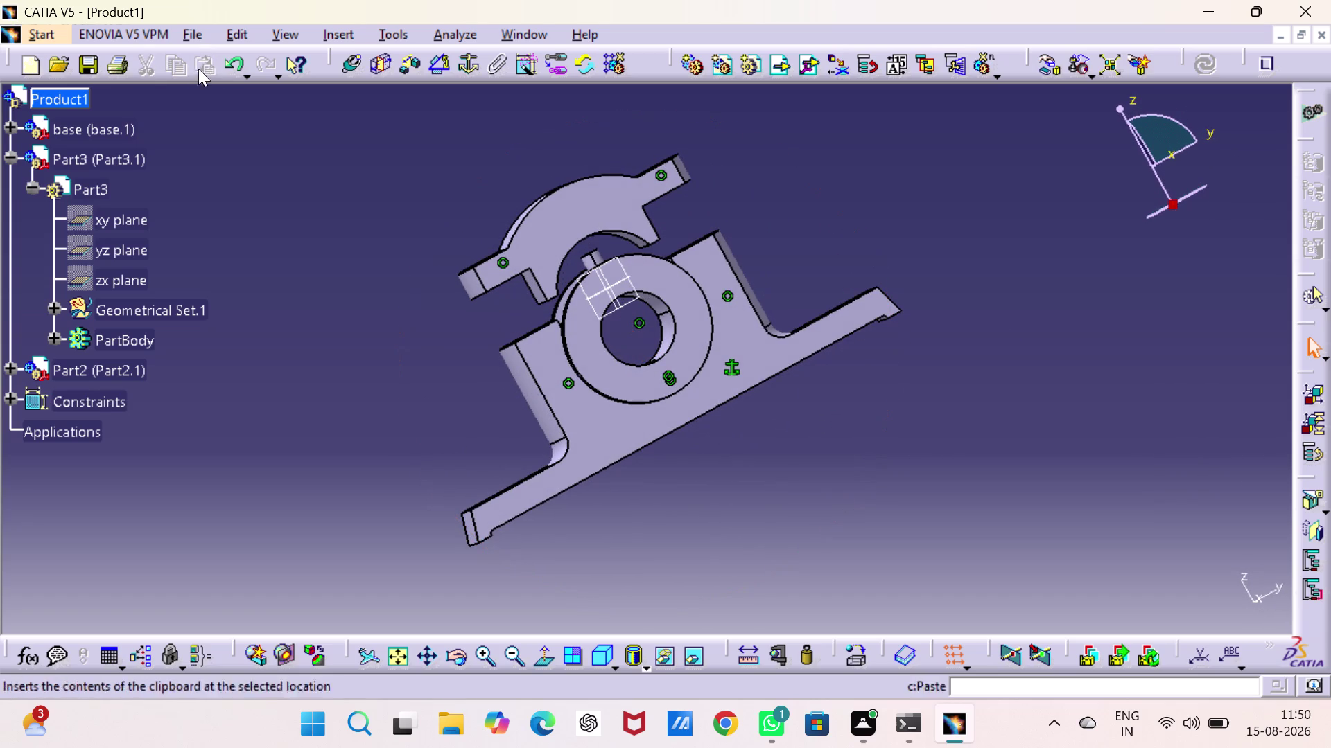
drag(351, 63, 359, 77)
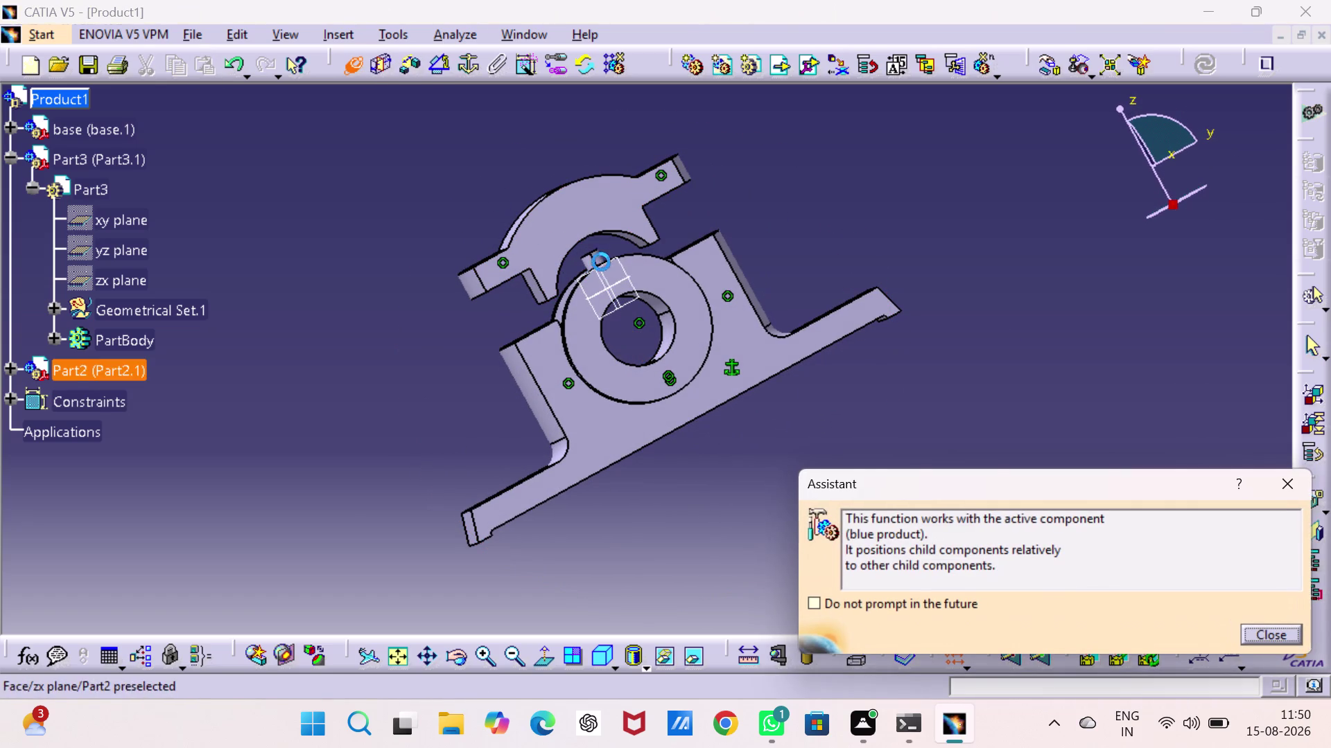
click(595, 247)
Pick the matching bushing axis, update, and discard the over-constrained Coincidence.6.
middle_drag(572, 232, 632, 376)
right_drag(572, 232, 632, 376)
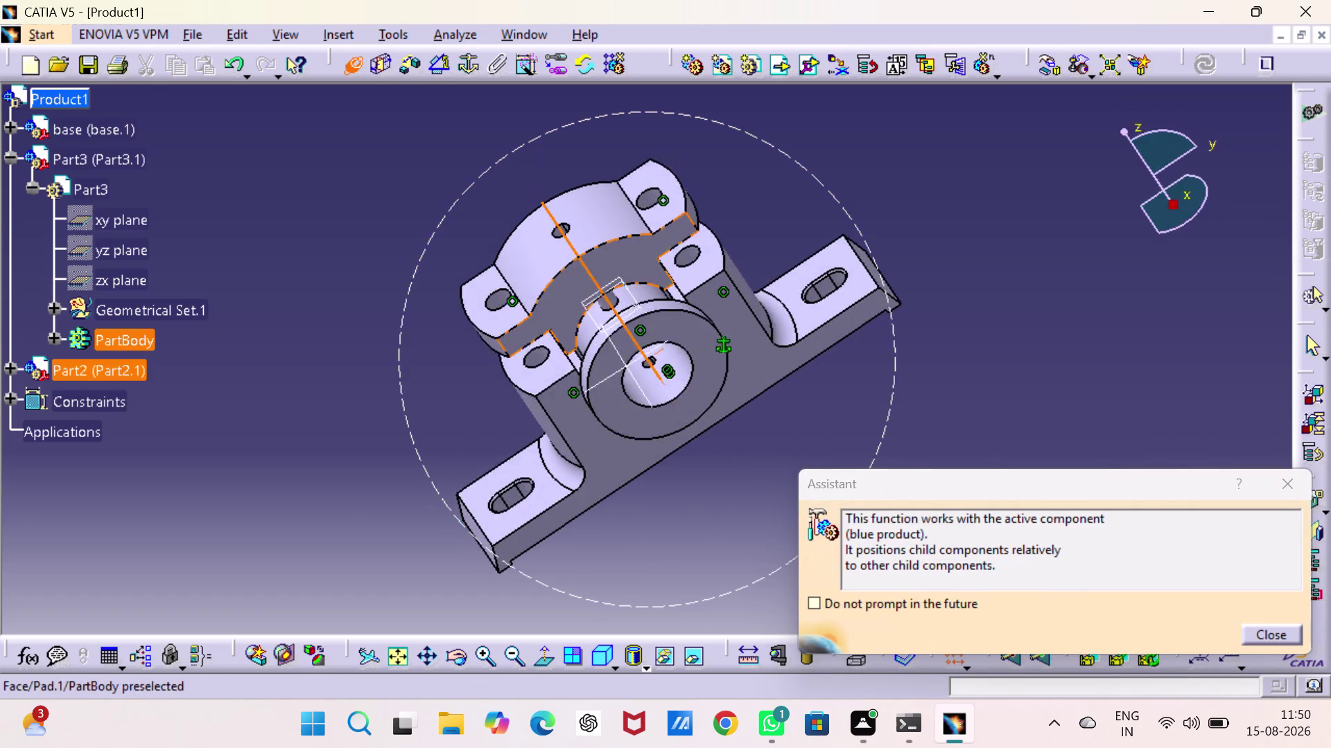
middle_drag(632, 376, 652, 389)
right_drag(632, 377, 650, 383)
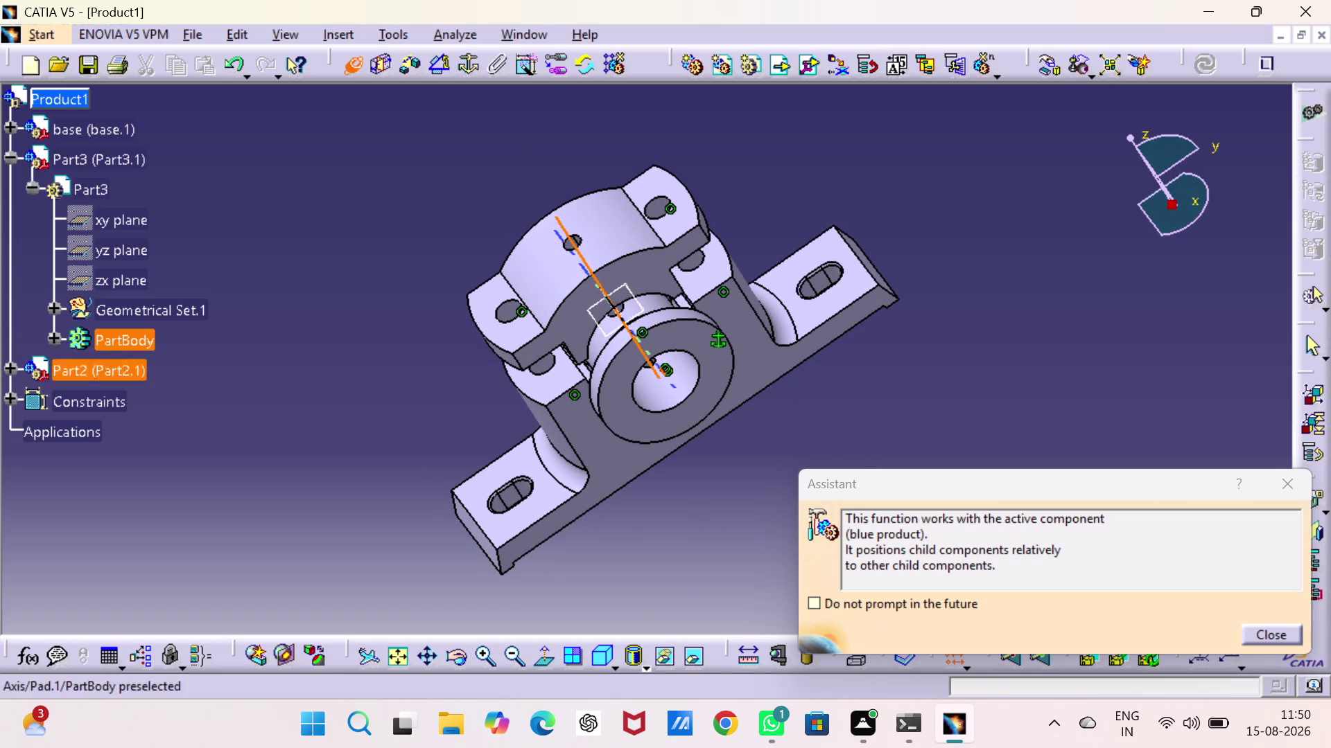
click(574, 256)
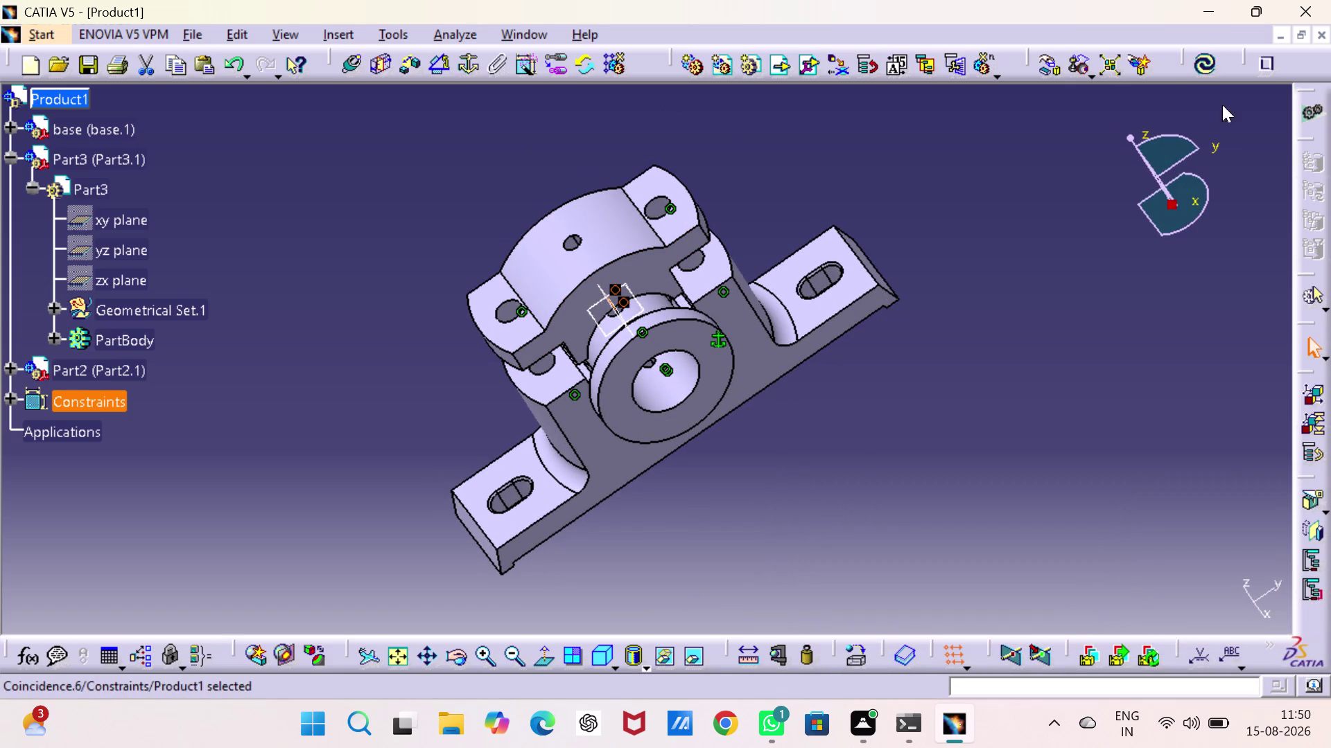
click(1207, 61)
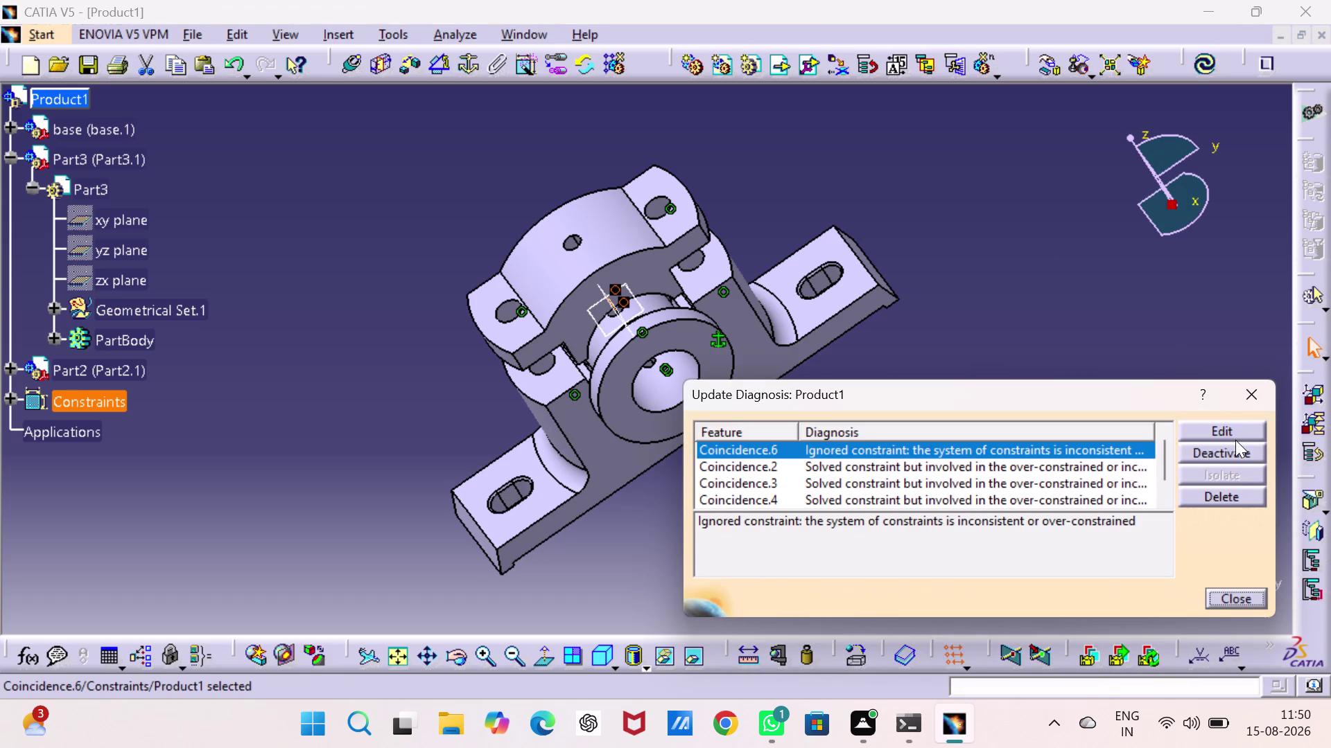
click(1226, 495)
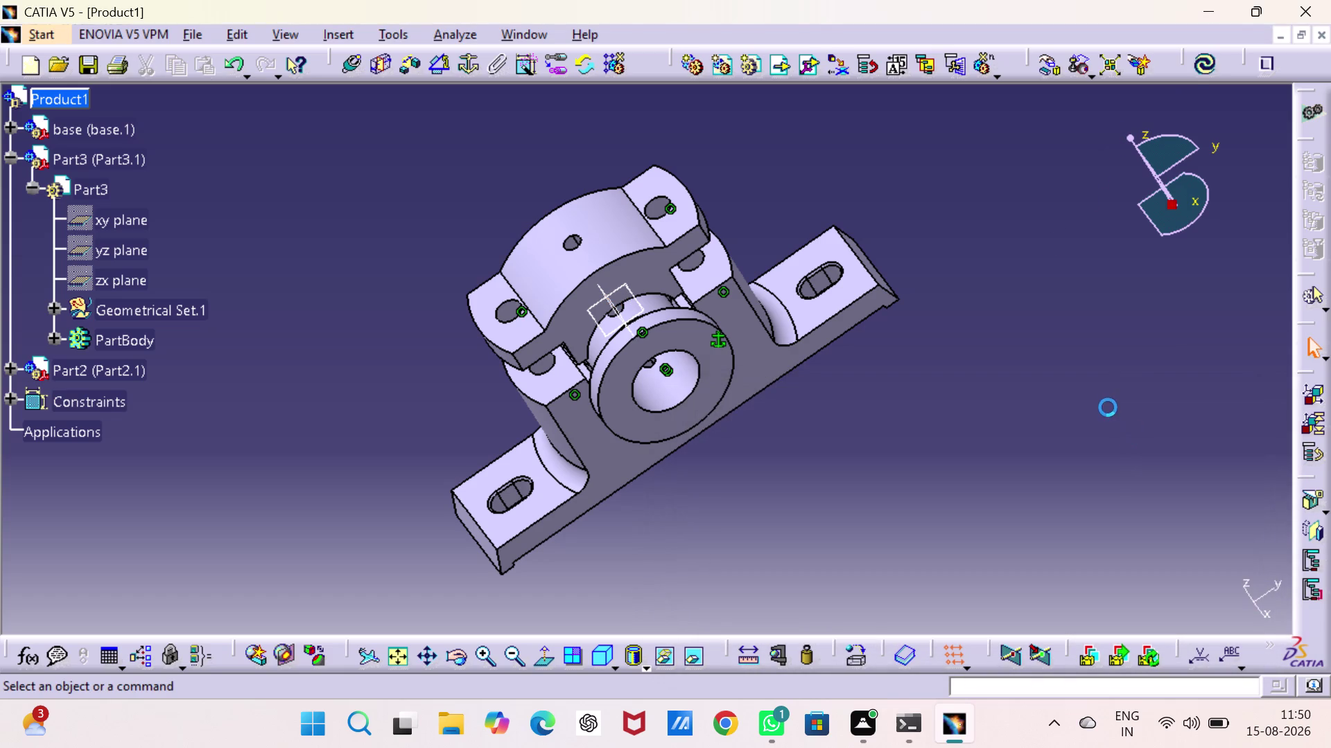
Orbit to the cap's faces and start a contact constraint on the base's flat face.
click(1107, 407)
middle_drag(921, 443, 740, 307)
right_drag(922, 442, 741, 308)
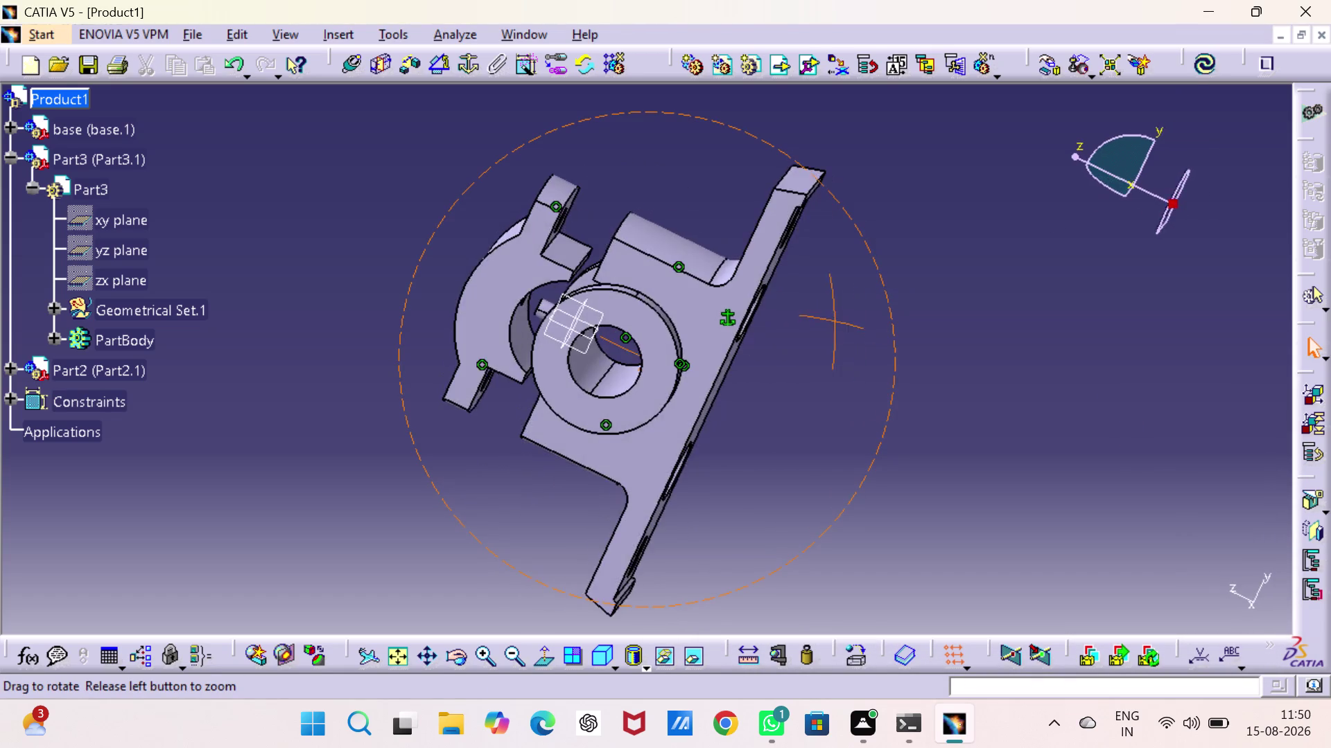
middle_drag(741, 308, 997, 450)
right_drag(741, 308, 996, 450)
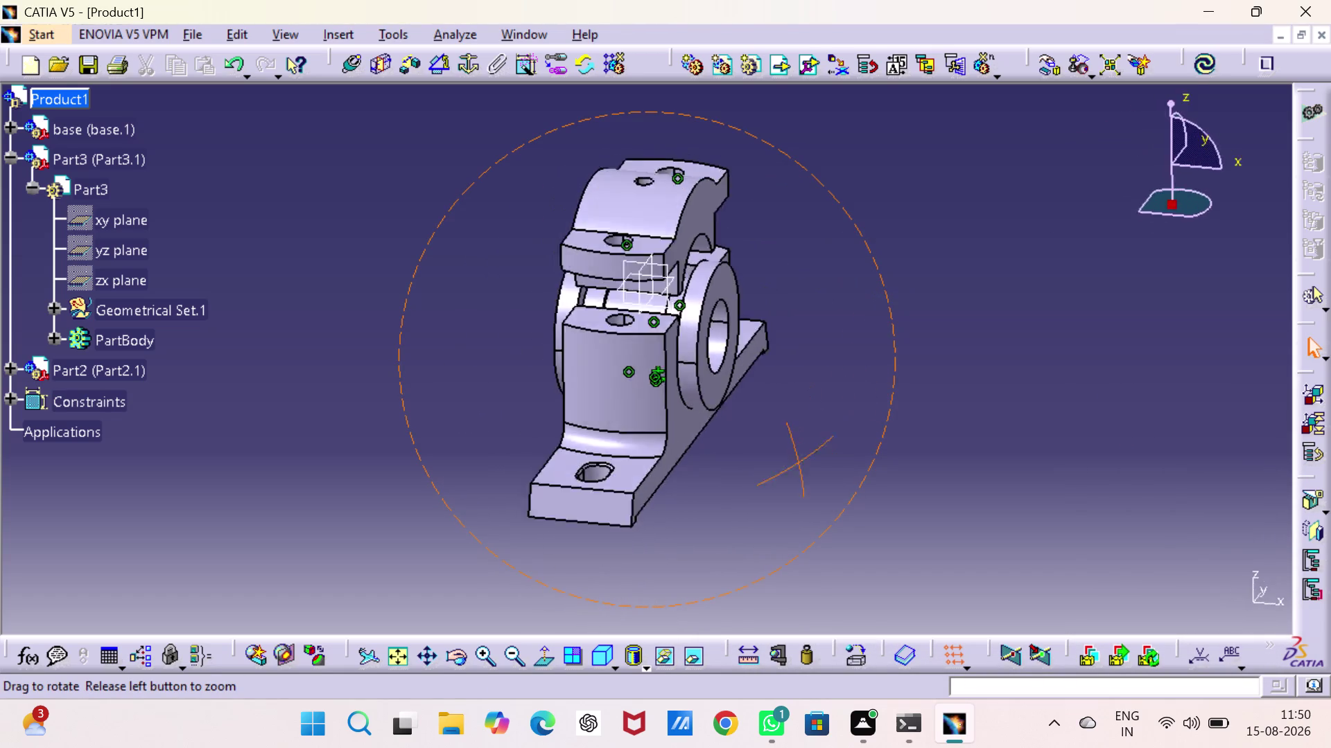
middle_drag(996, 450, 811, 451)
right_drag(996, 450, 812, 451)
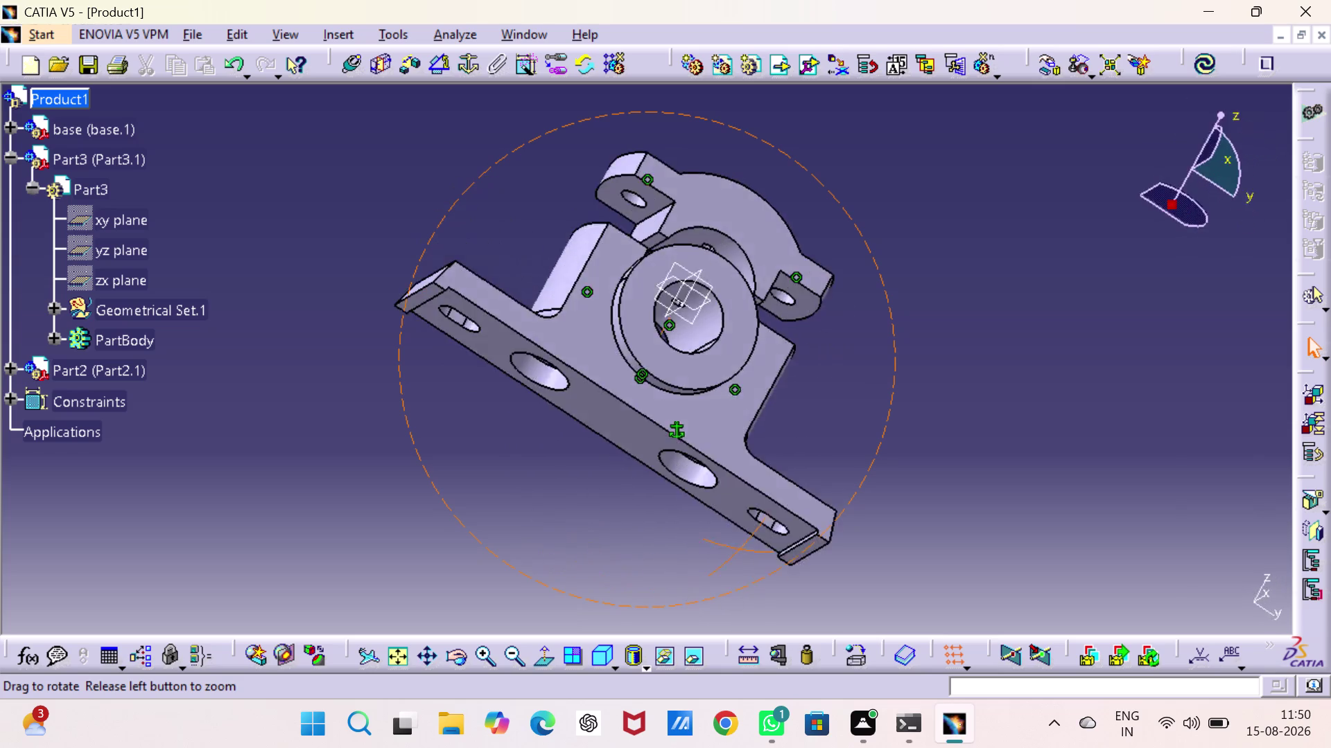
right_drag(812, 451, 906, 460)
middle_drag(812, 452, 906, 459)
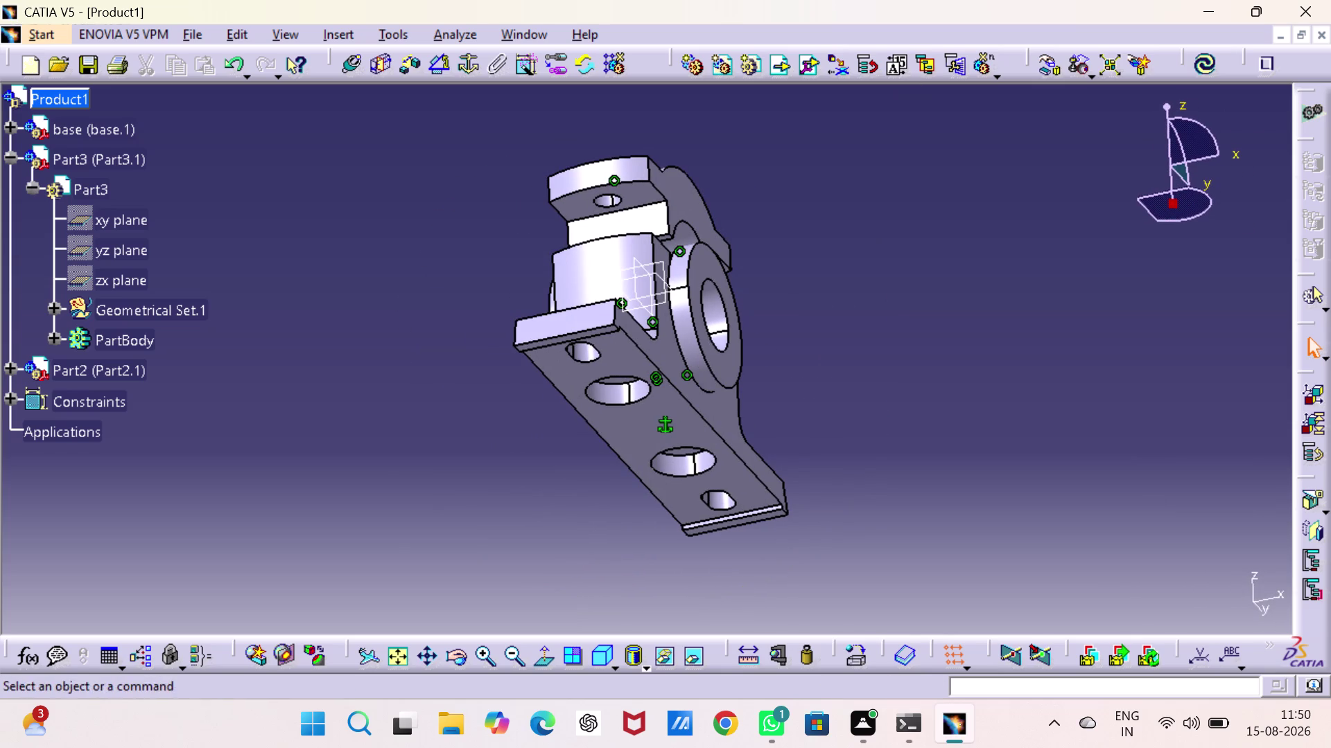
middle_drag(774, 146, 788, 262)
right_drag(773, 150, 788, 261)
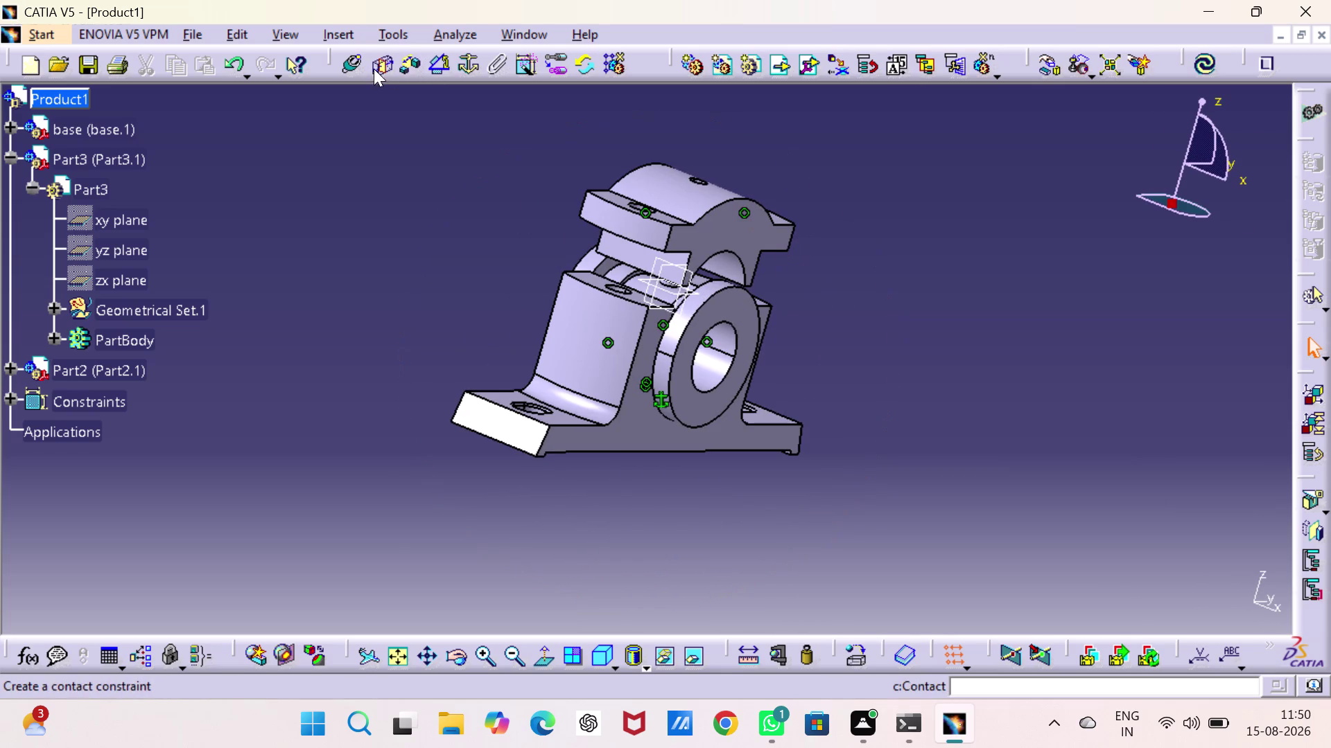
click(374, 69)
click(600, 281)
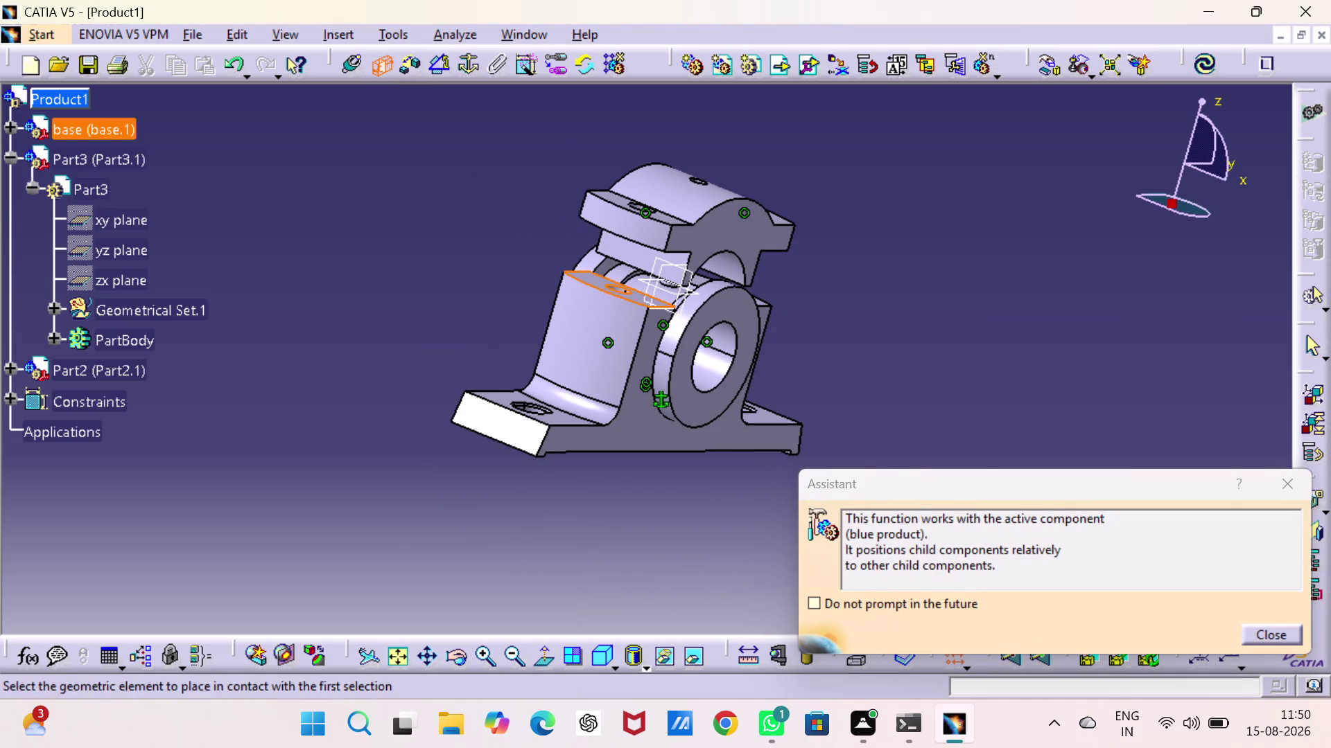
Pick the mating cap face to create Surface contact.7 and update the assembly.
middle_drag(597, 277, 683, 88)
right_drag(597, 277, 683, 88)
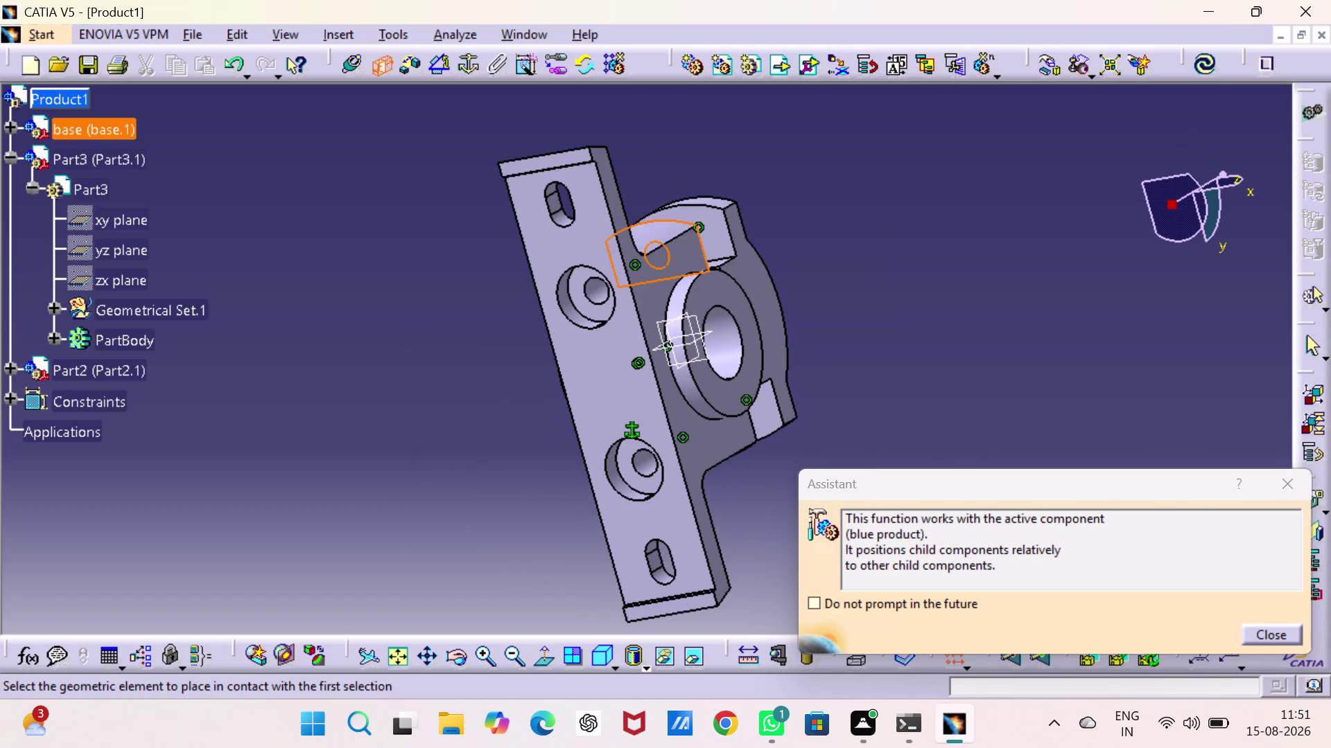
click(713, 228)
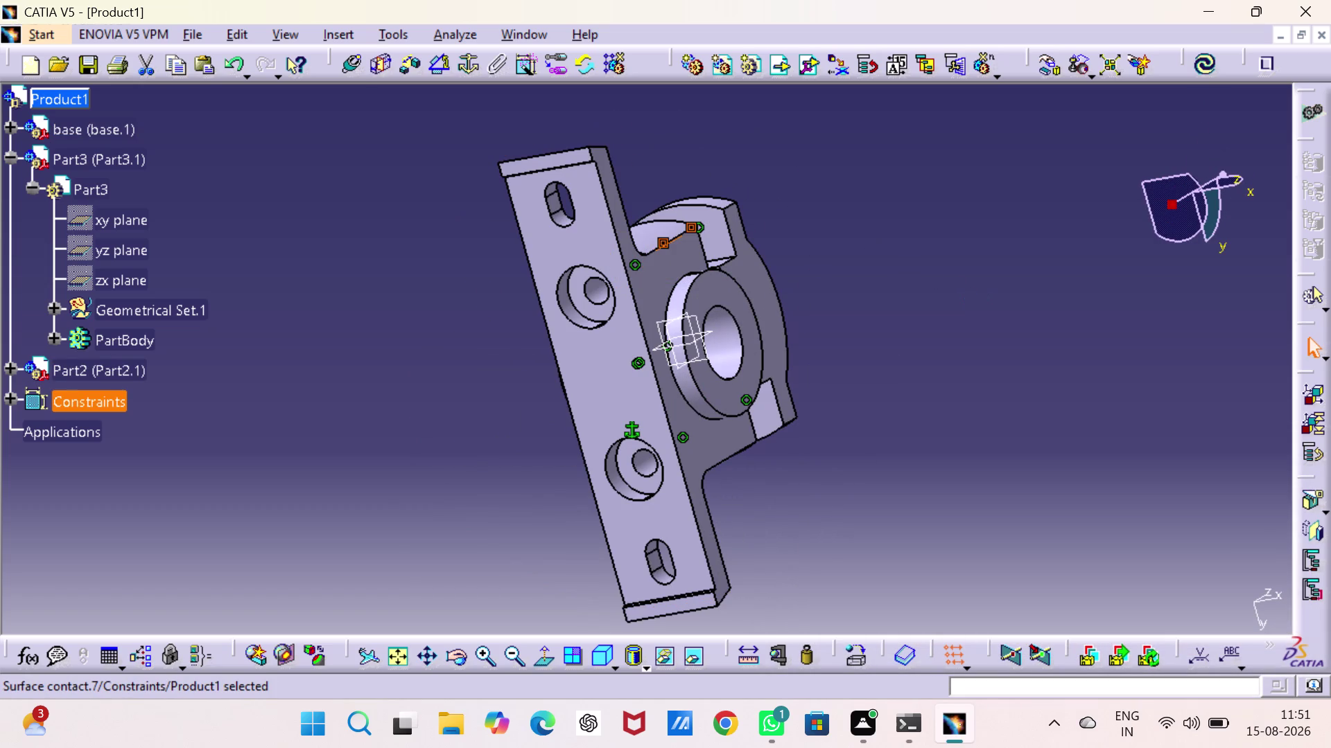
click(1201, 63)
click(1053, 247)
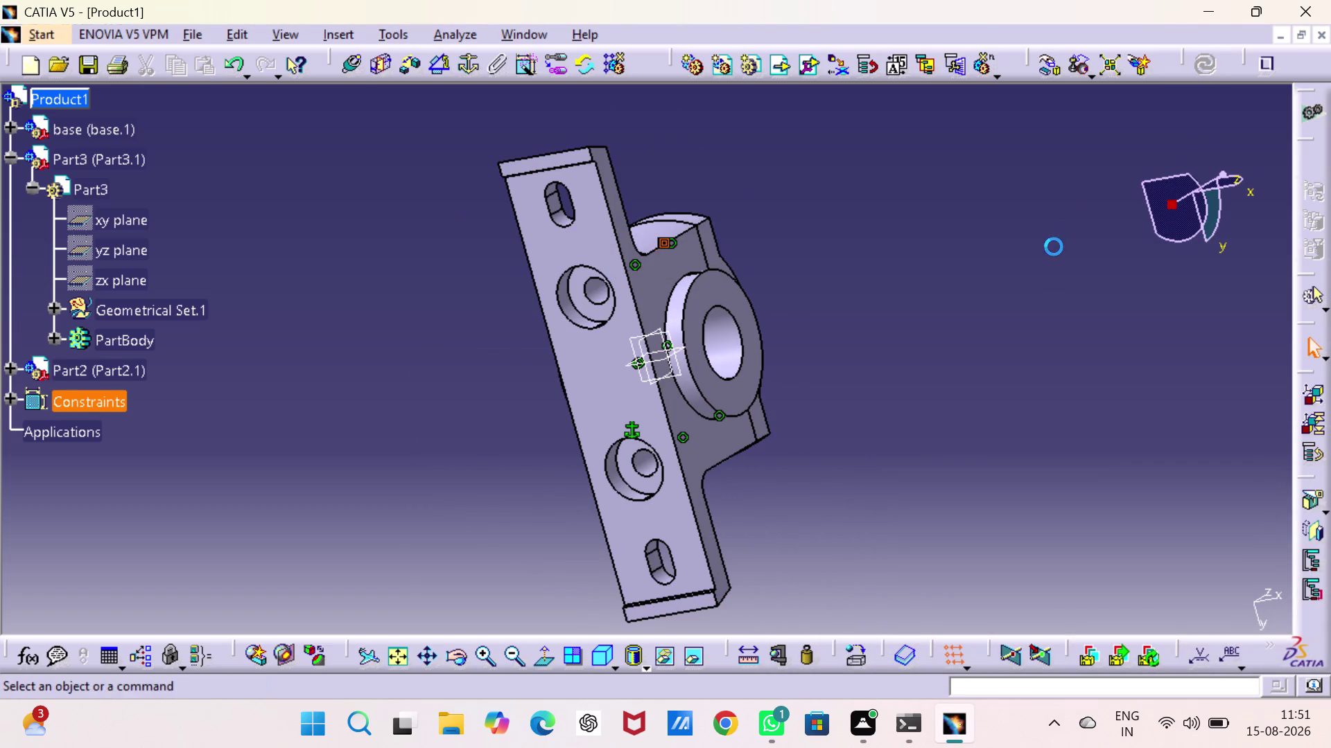
middle_drag(1051, 246, 499, 335)
right_drag(1050, 246, 499, 335)
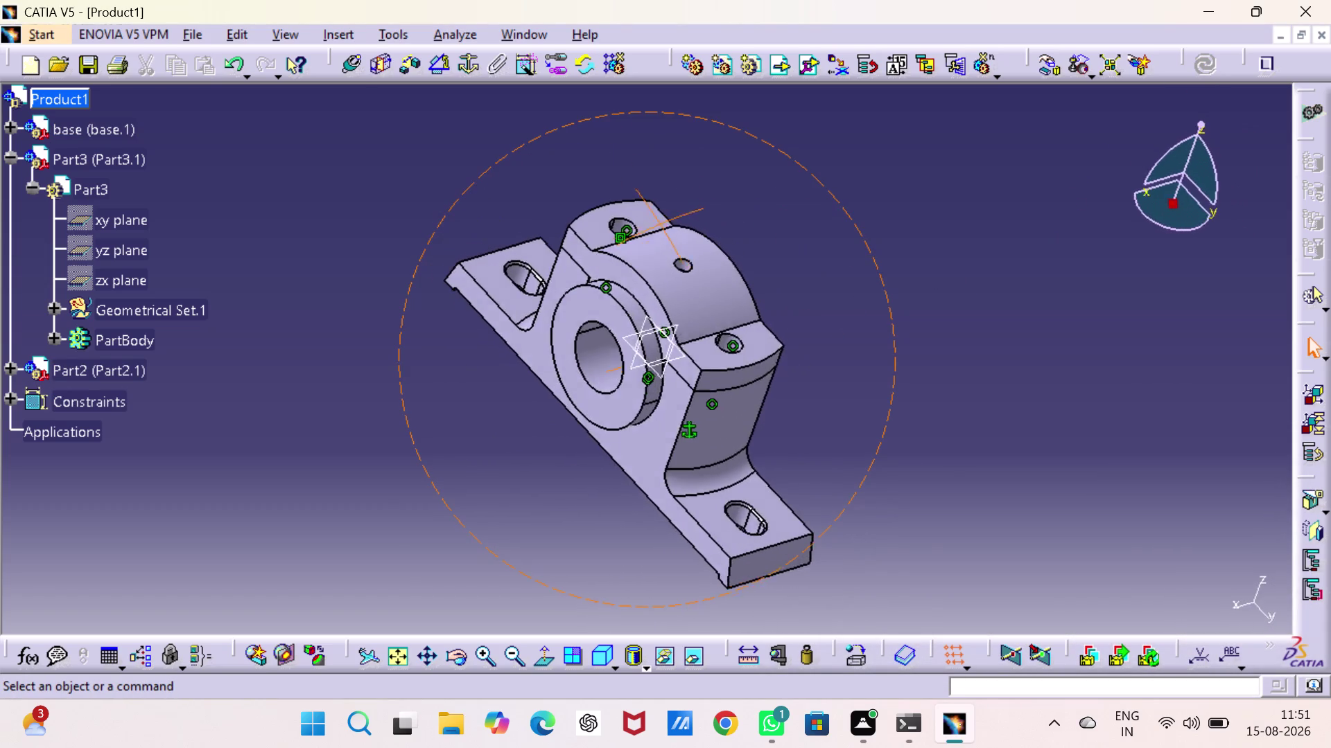
middle_drag(499, 335, 460, 281)
right_drag(499, 335, 459, 282)
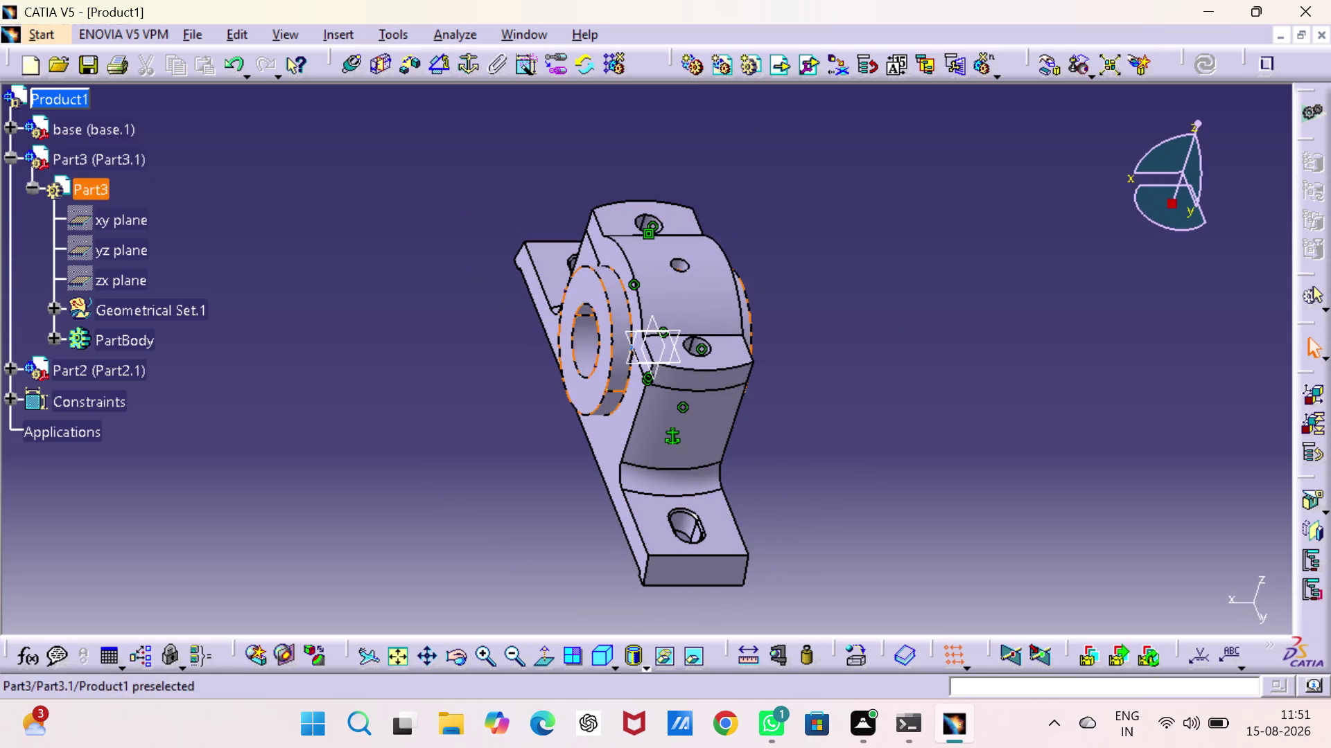
Check Part2's remaining degrees of freedom and dismiss the message.
click(12, 157)
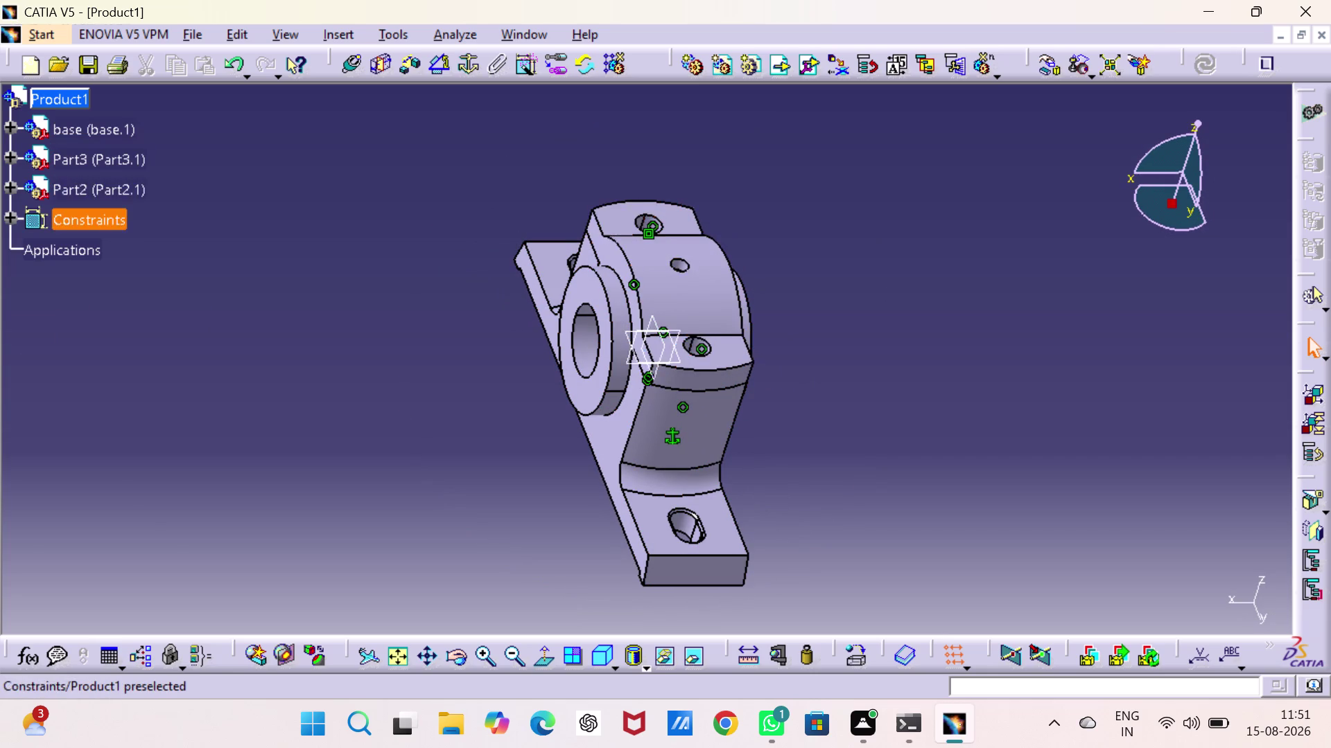
click(12, 188)
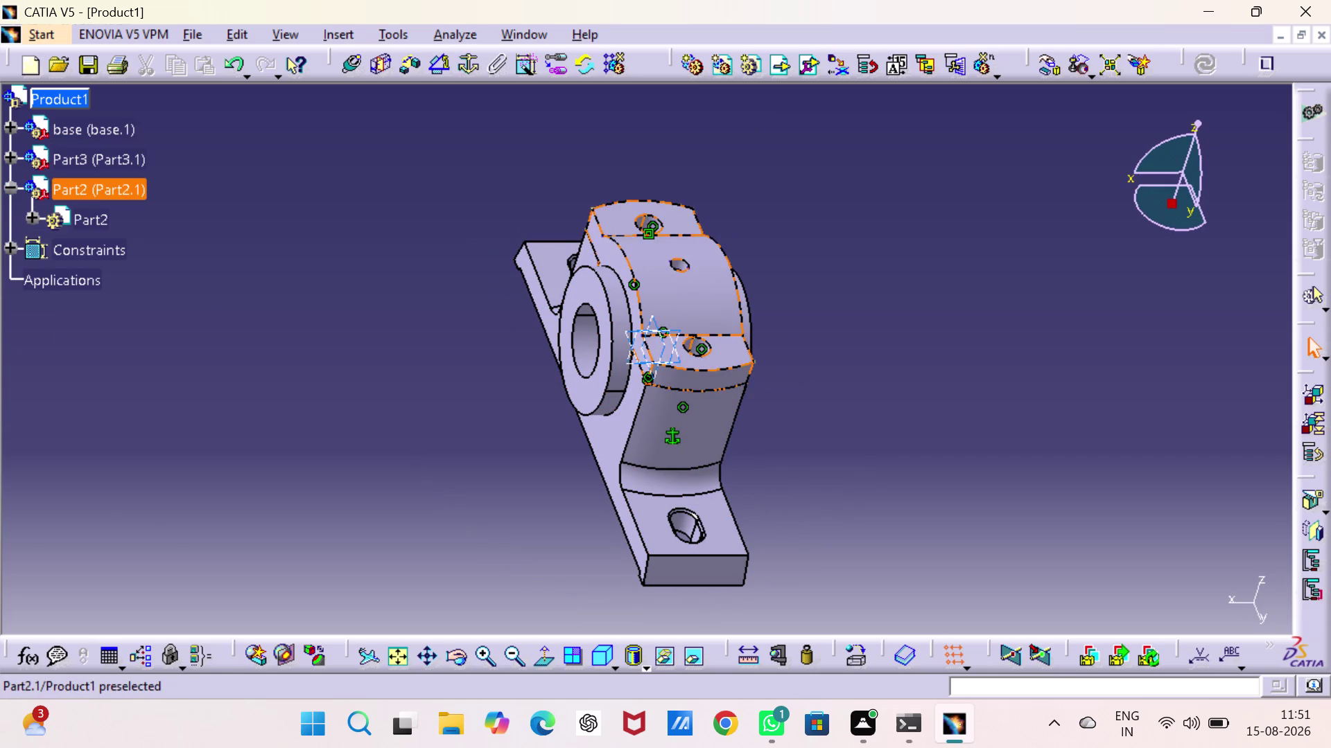
right_click(87, 188)
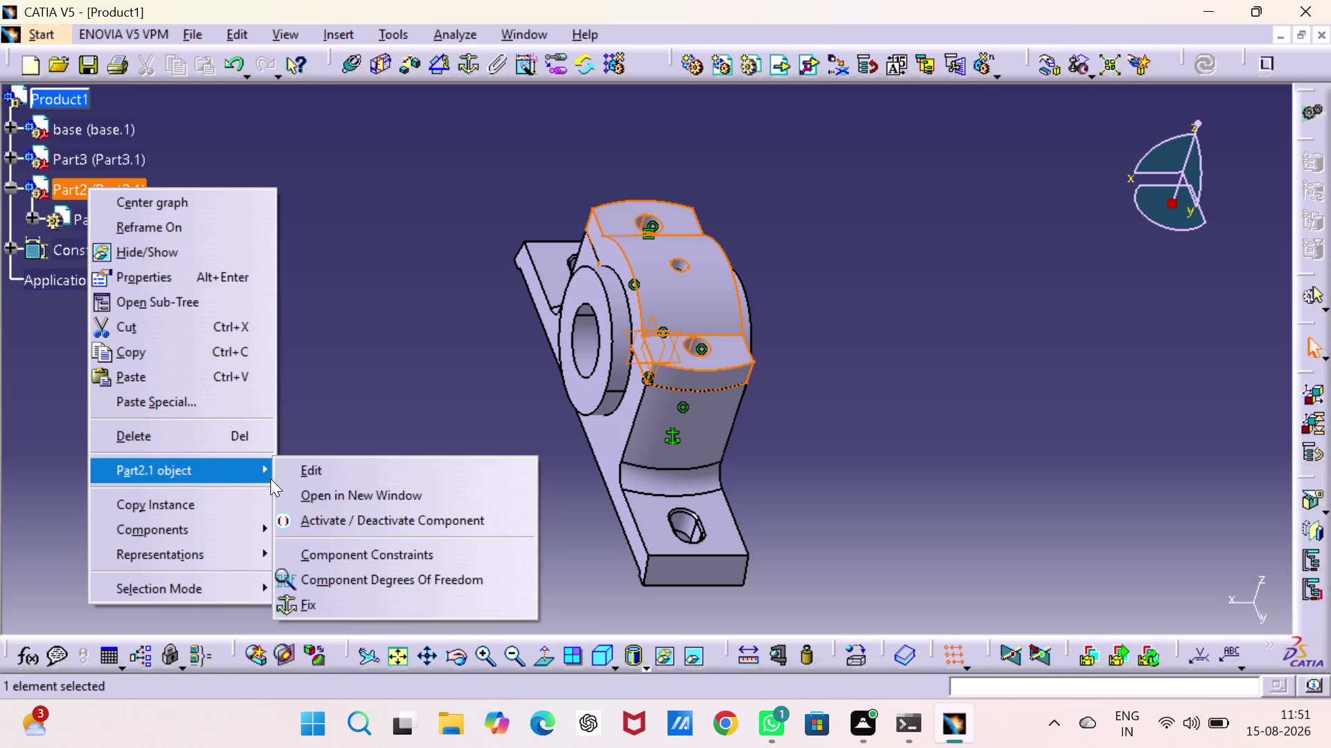
click(314, 578)
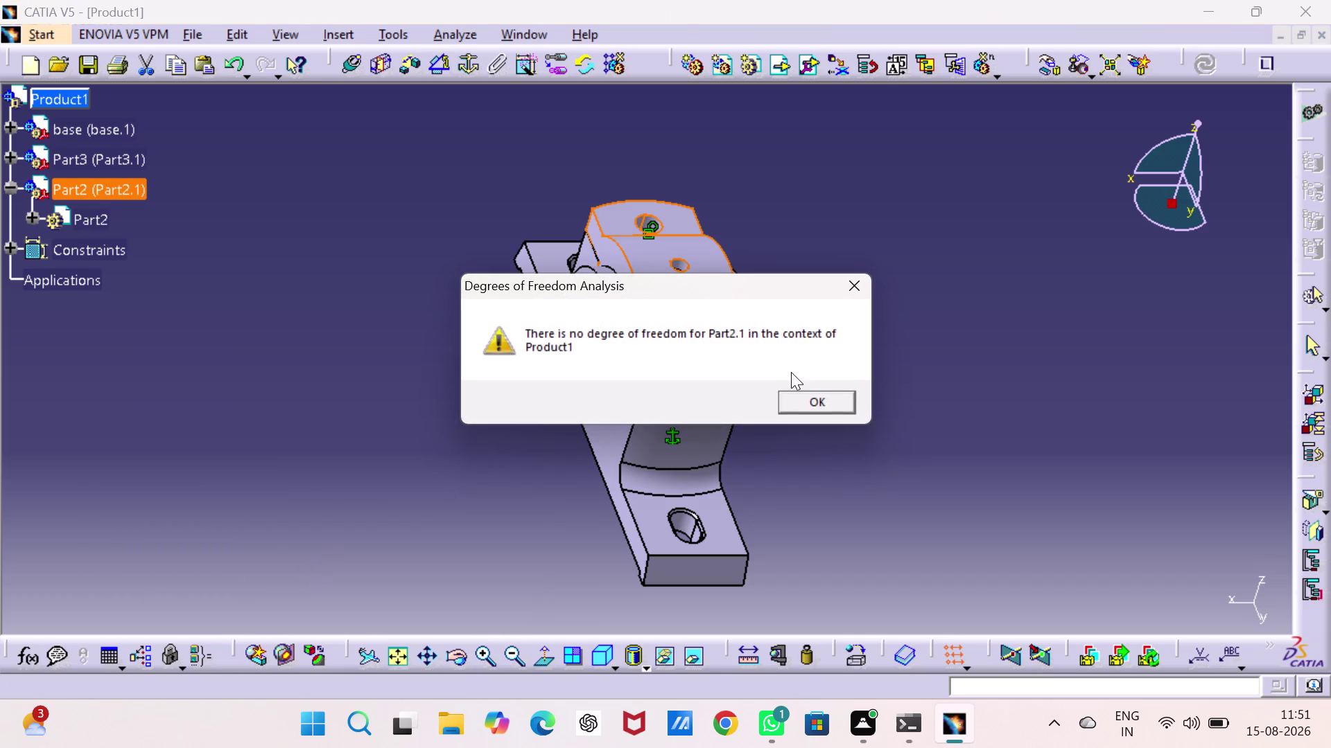
click(804, 404)
click(918, 335)
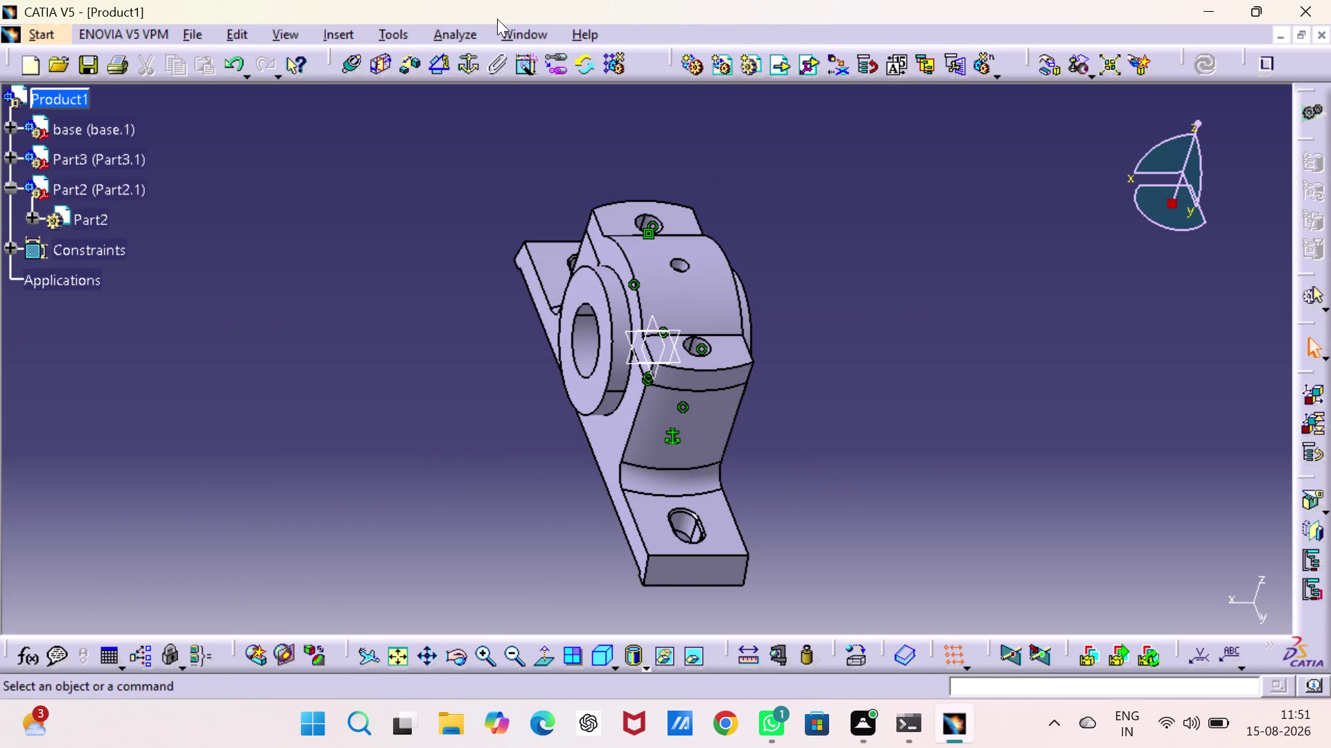
click(8, 189)
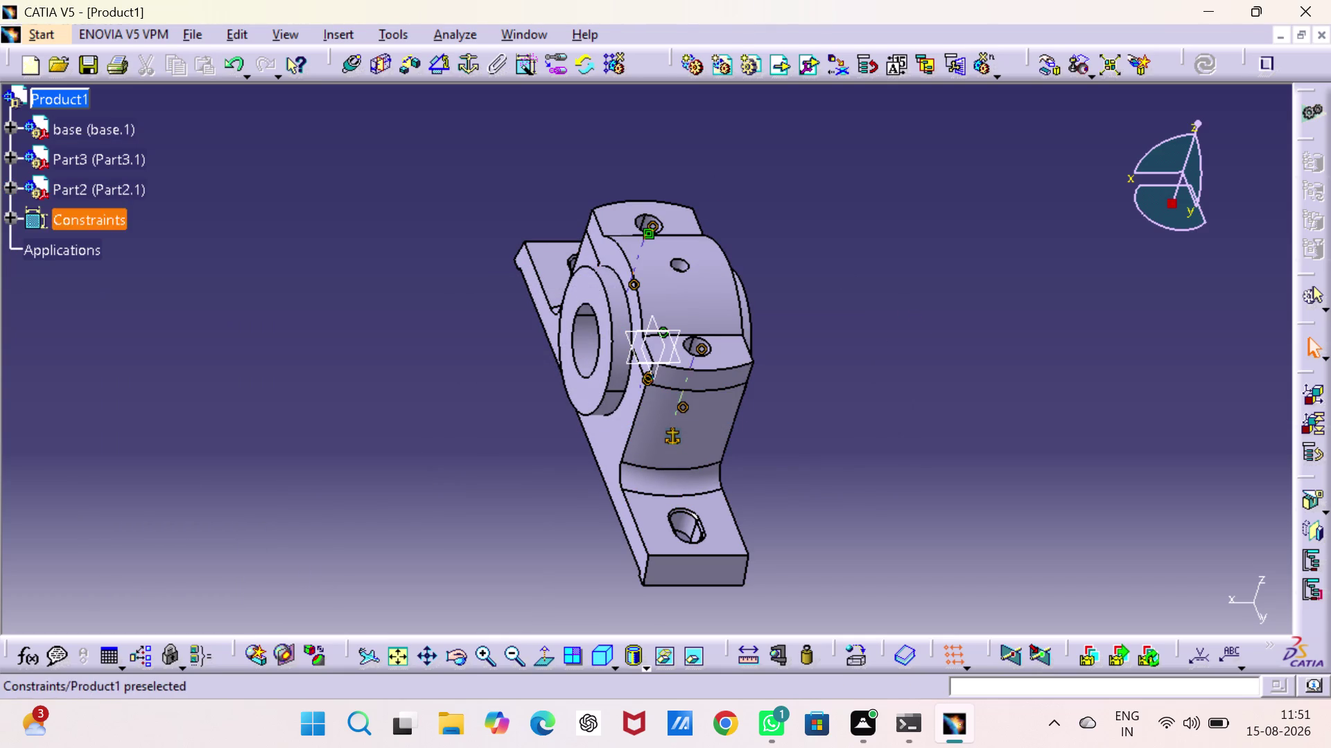
Hide Part2's xy, yz and zx reference planes.
click(13, 185)
click(31, 220)
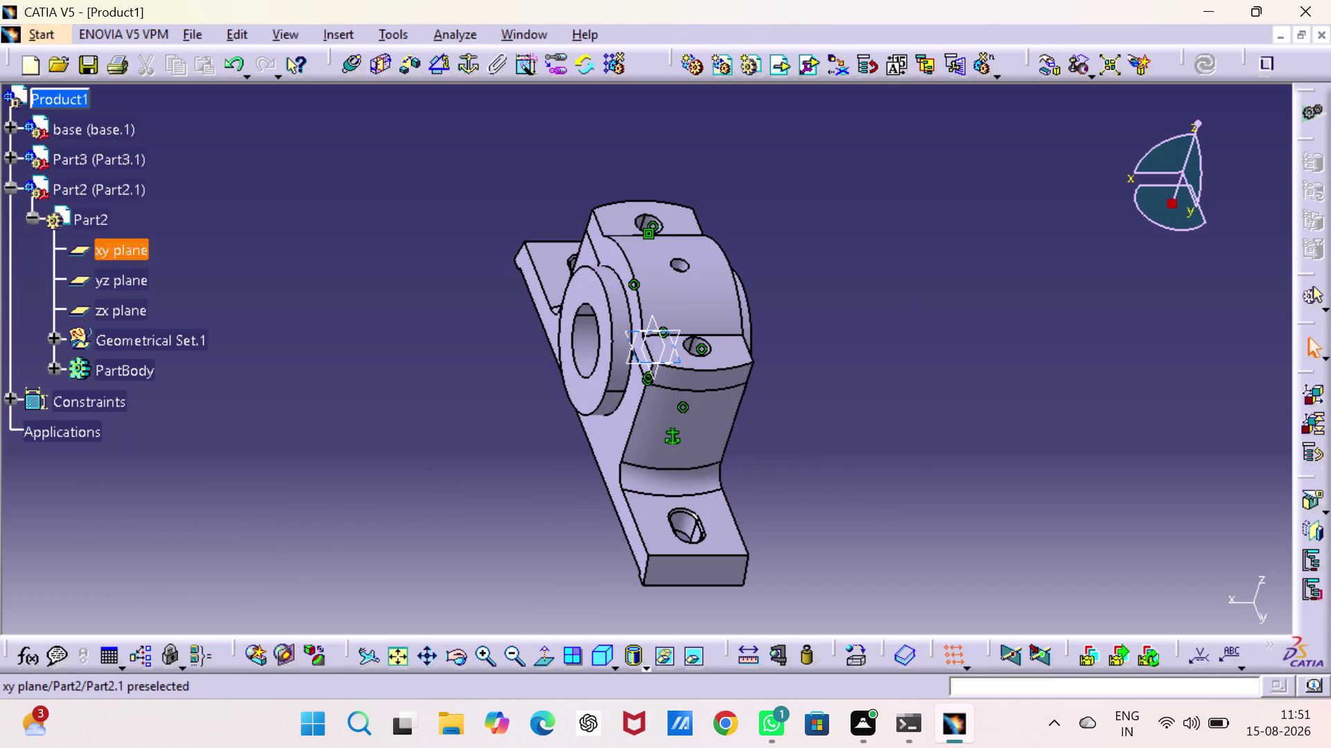
click(117, 247)
click(126, 276)
click(127, 315)
right_click(124, 306)
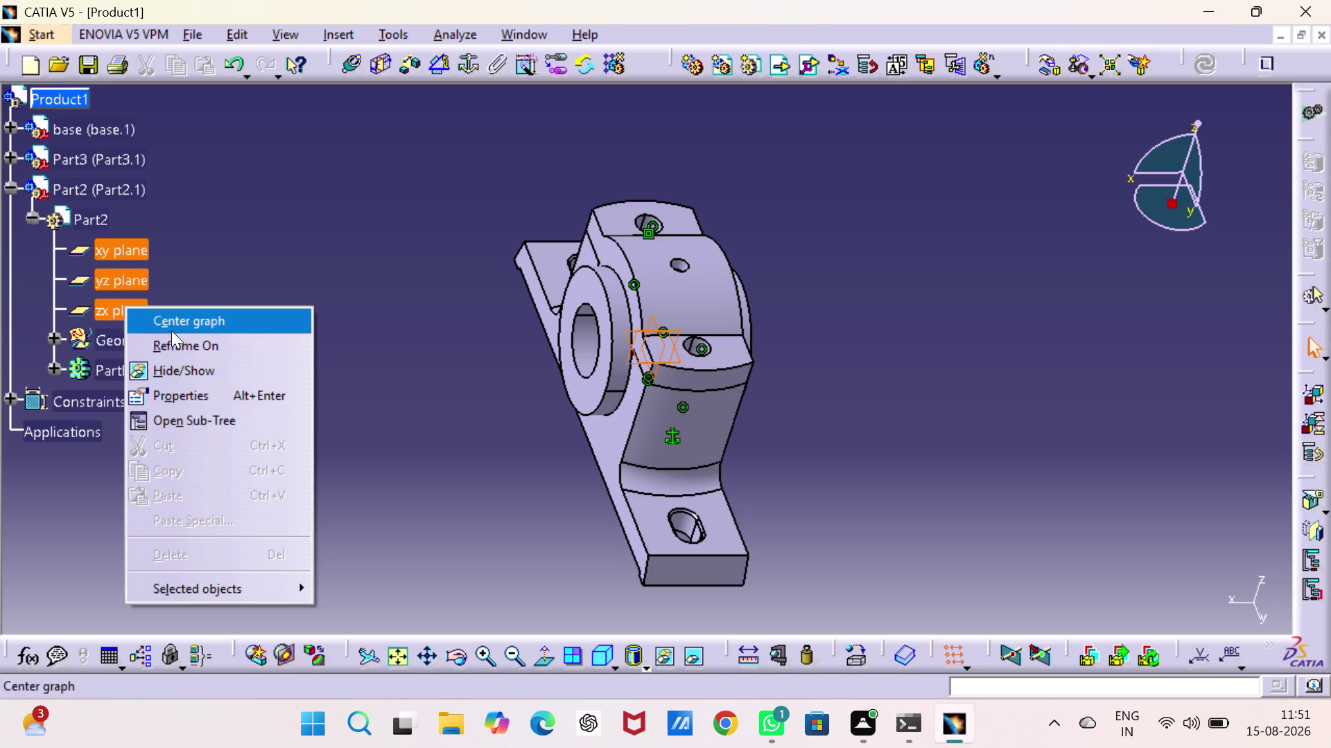
click(189, 367)
View the assembly from above and start another coincidence constraint.
click(324, 274)
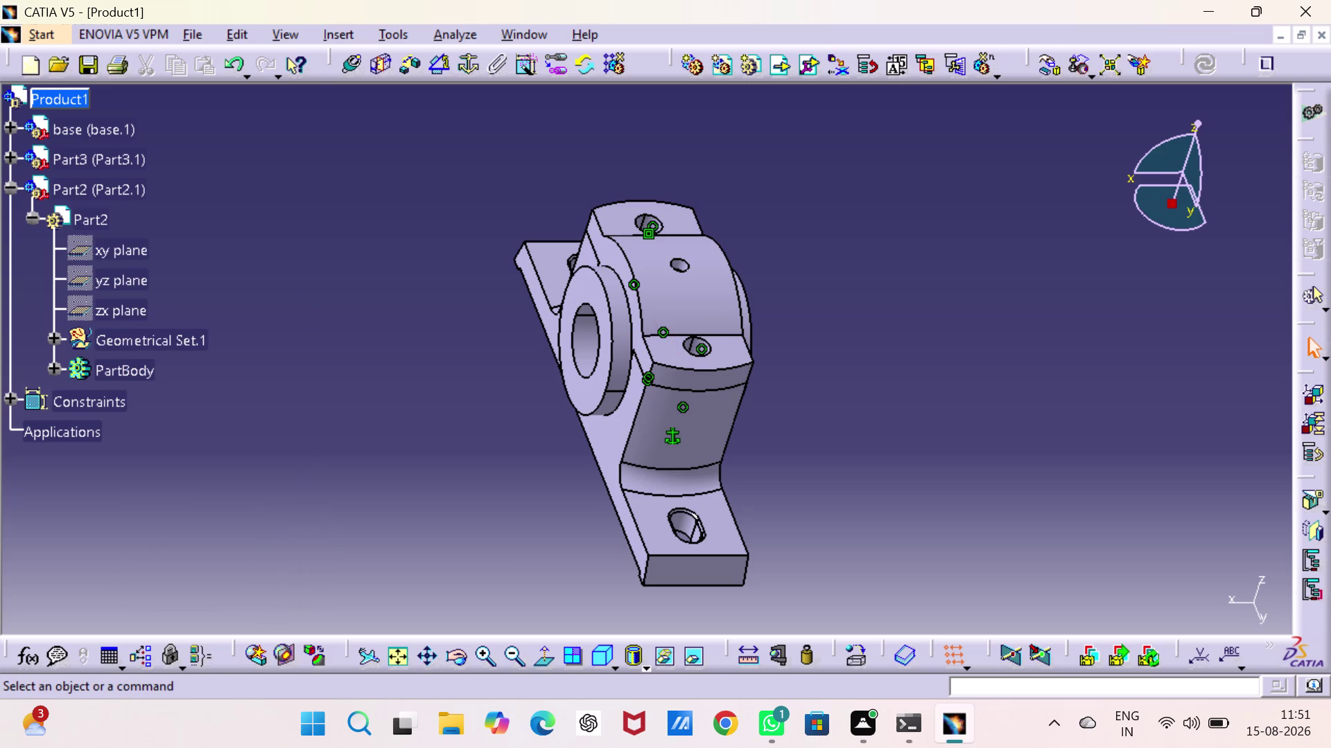
middle_drag(334, 249, 598, 362)
right_drag(334, 248, 598, 364)
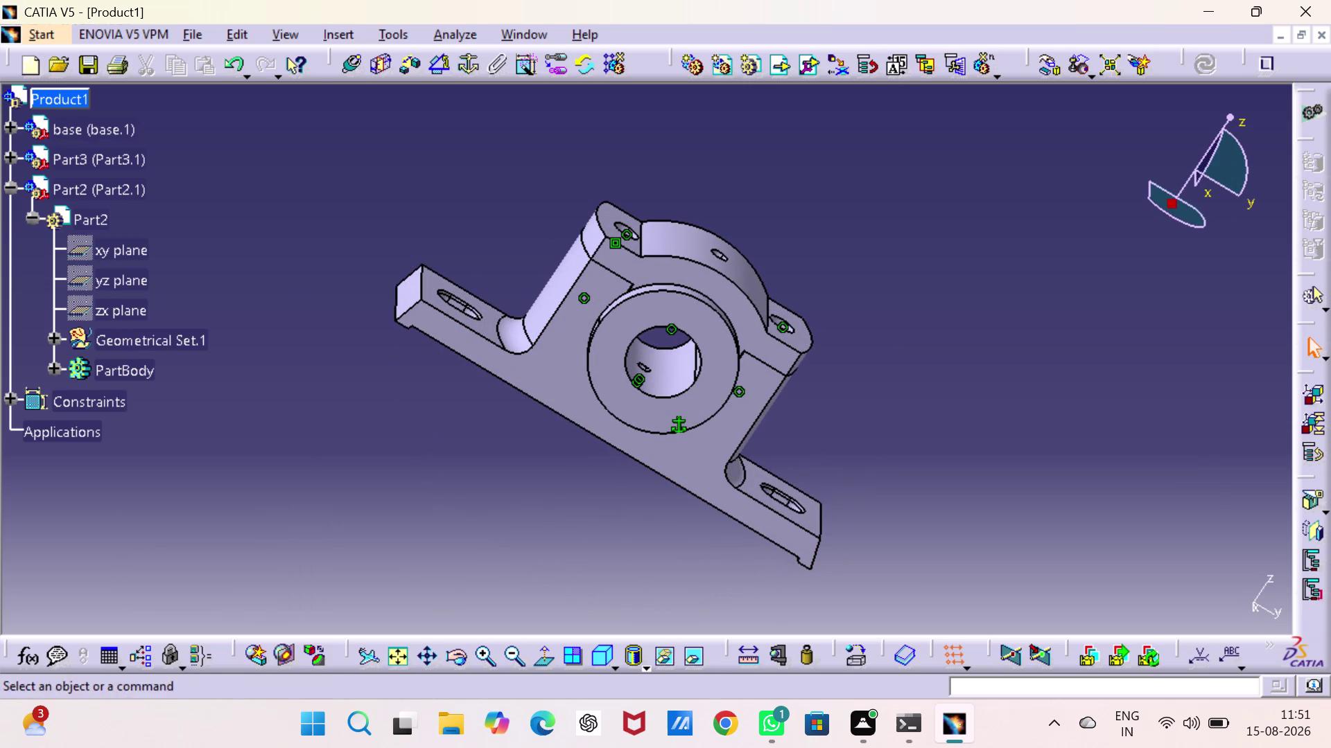
click(600, 654)
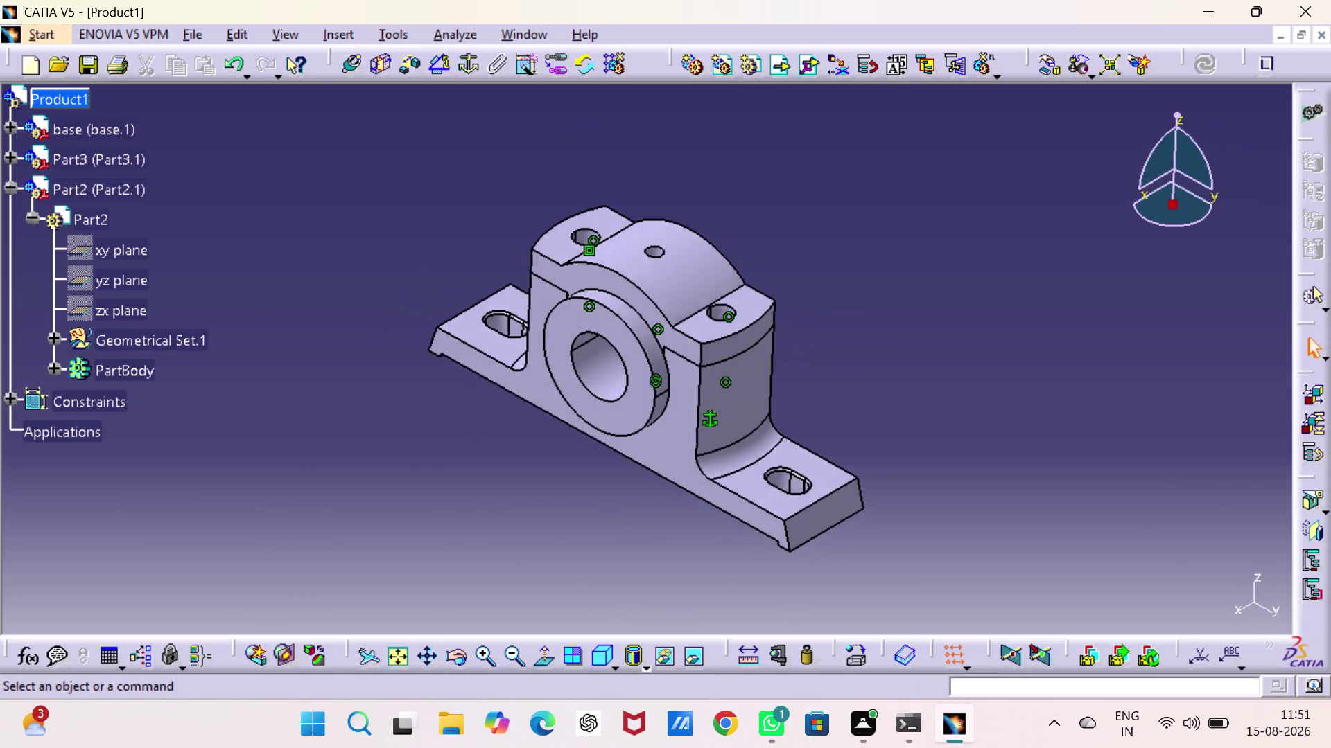
click(1004, 392)
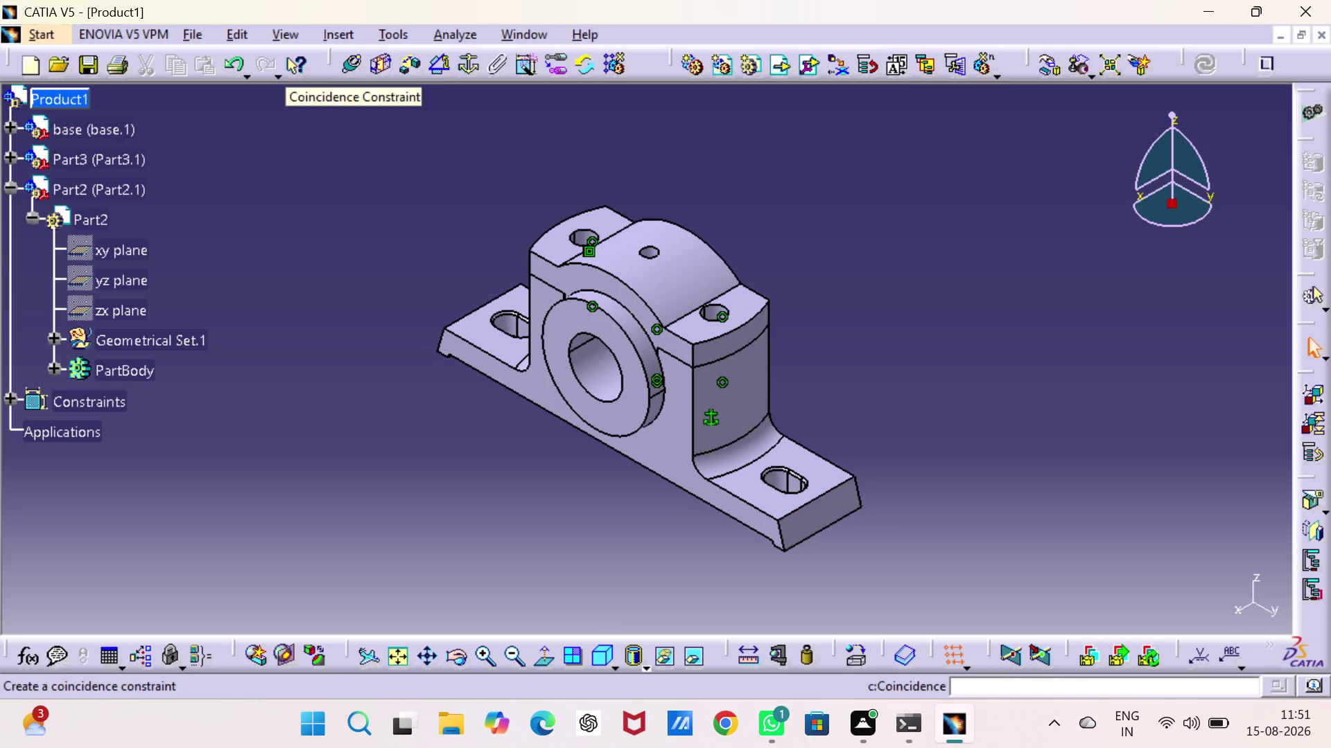
Insert the 'nut' part file into Product1 as Part6.
right_click(44, 95)
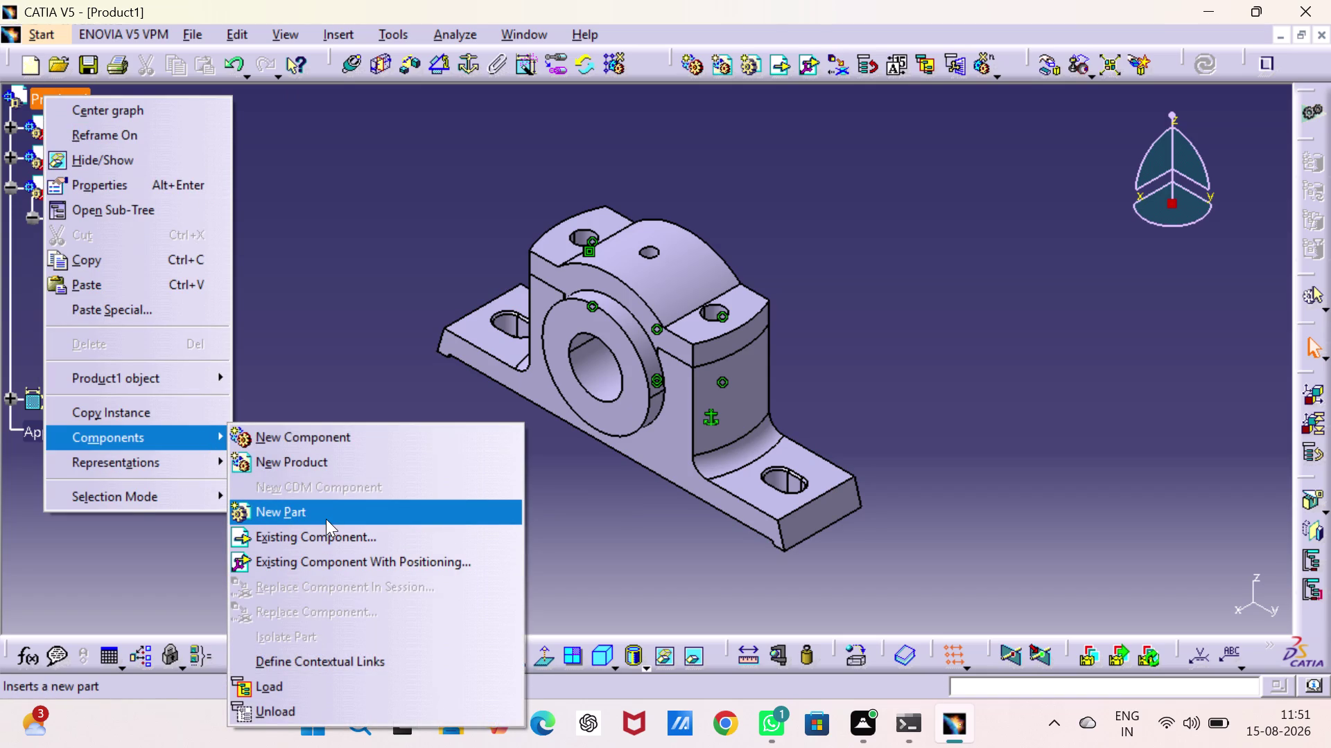
click(326, 534)
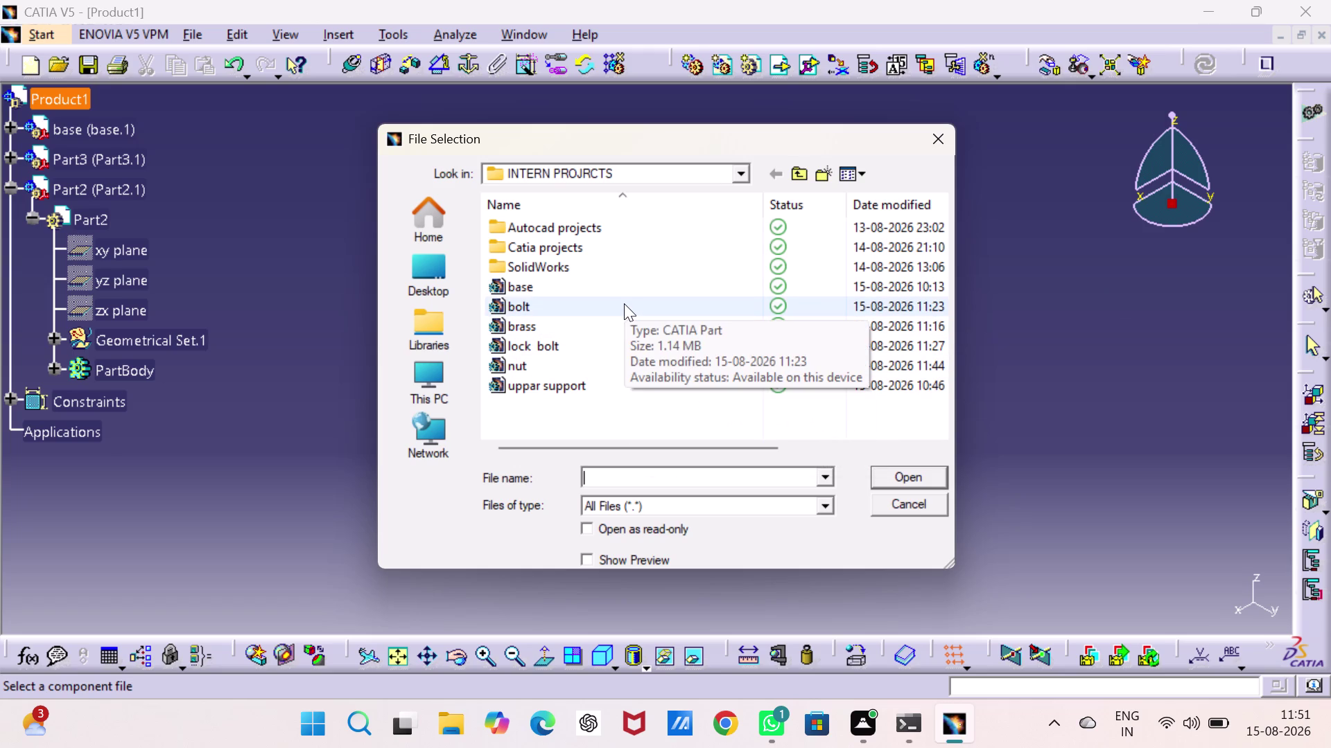
click(610, 368)
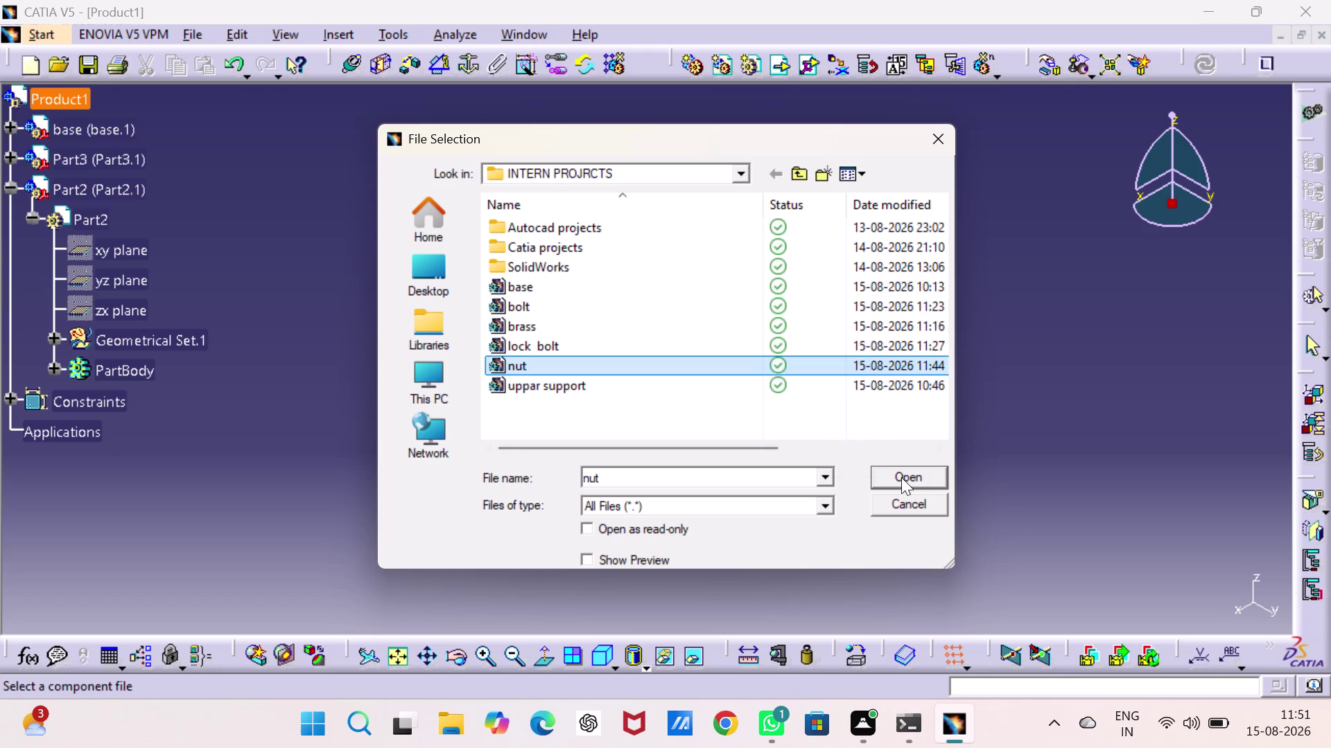
click(901, 478)
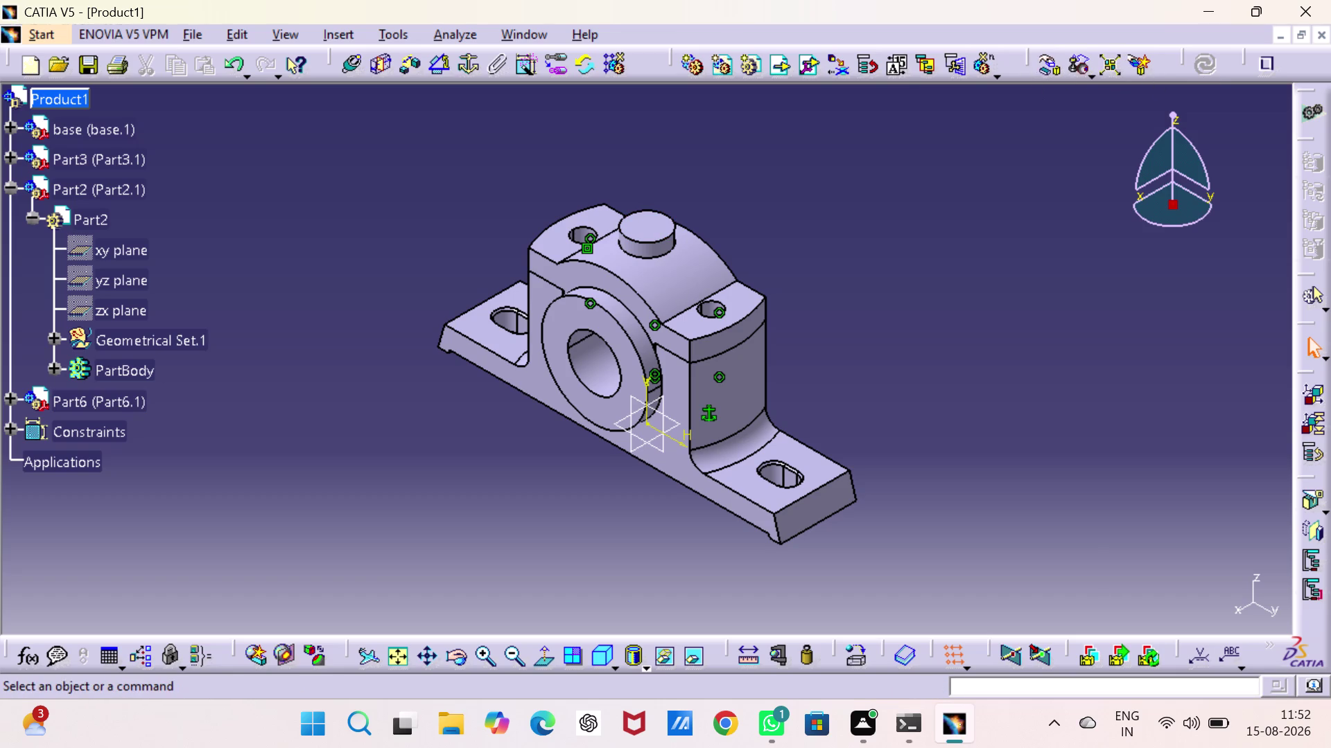
Rotate Part6 about the X axis until it stands upright with its shank pointing down.
click(1047, 65)
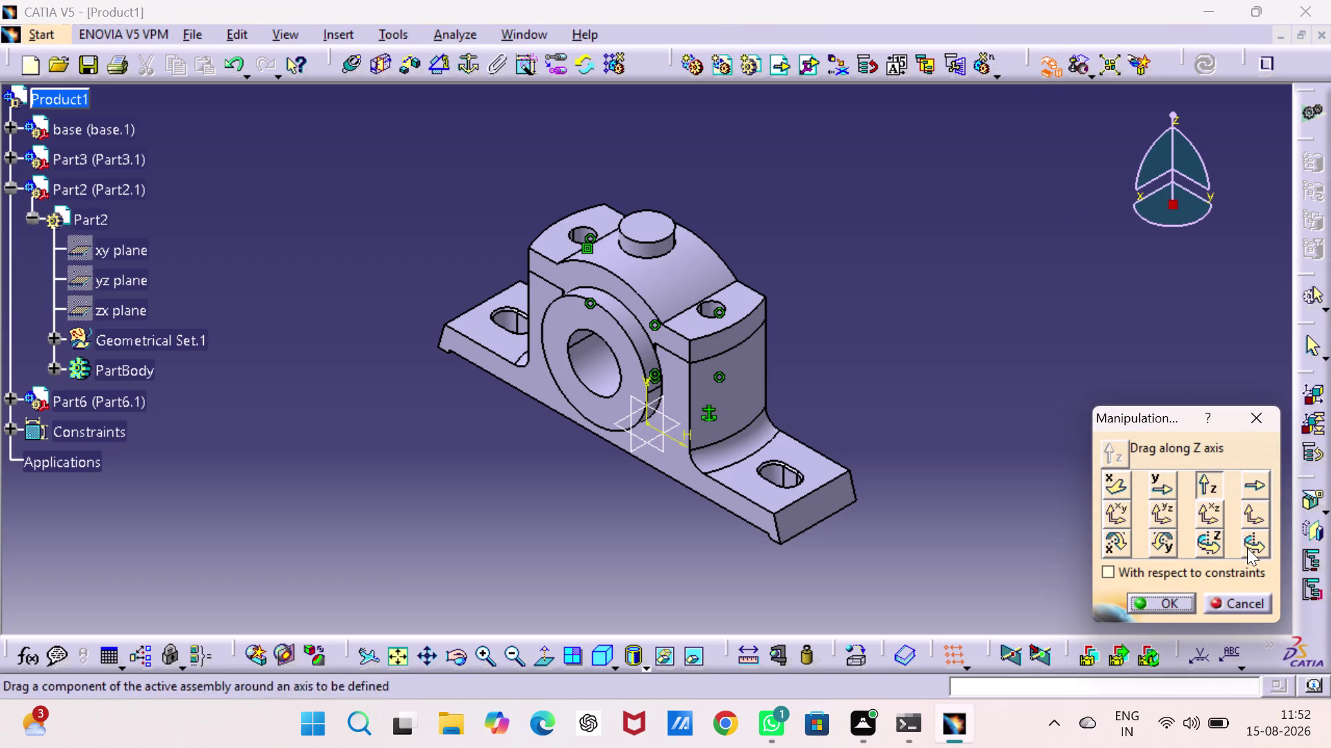
click(1200, 546)
drag(663, 239, 847, 238)
drag(649, 234, 650, 250)
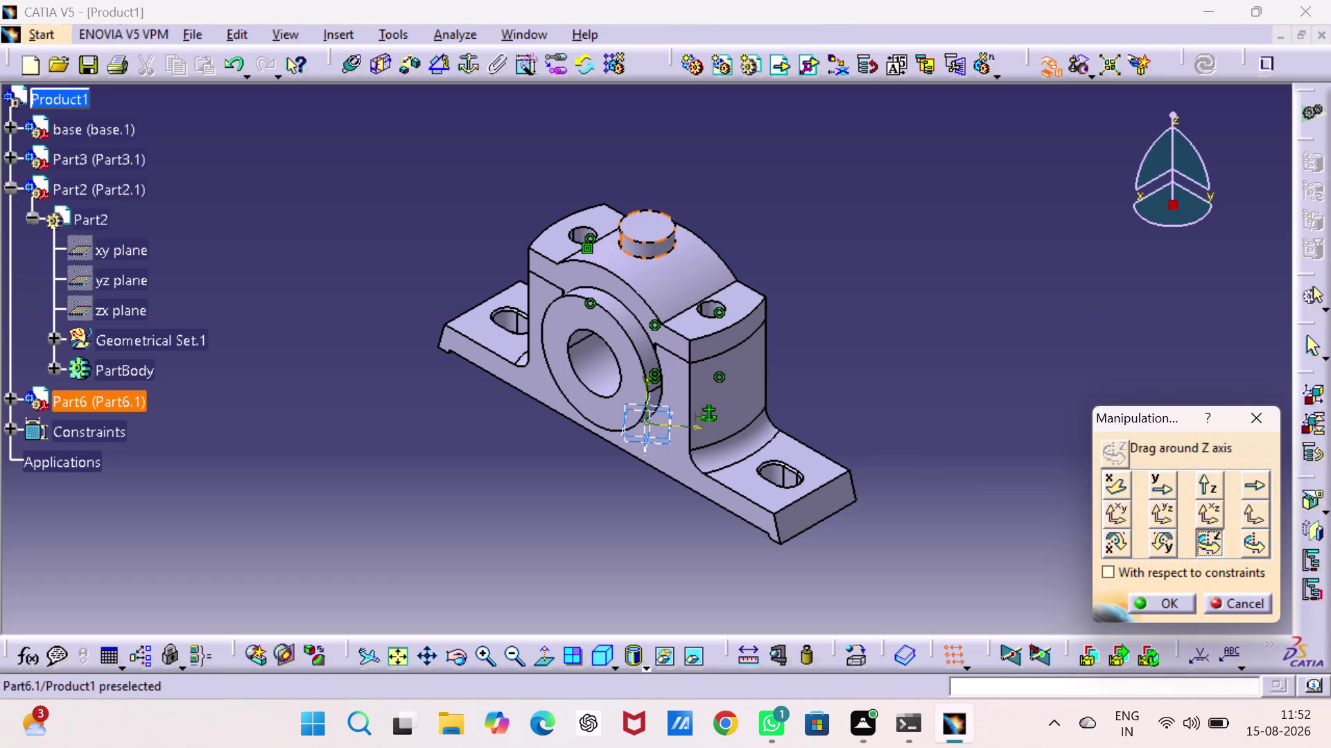
drag(650, 251, 514, 271)
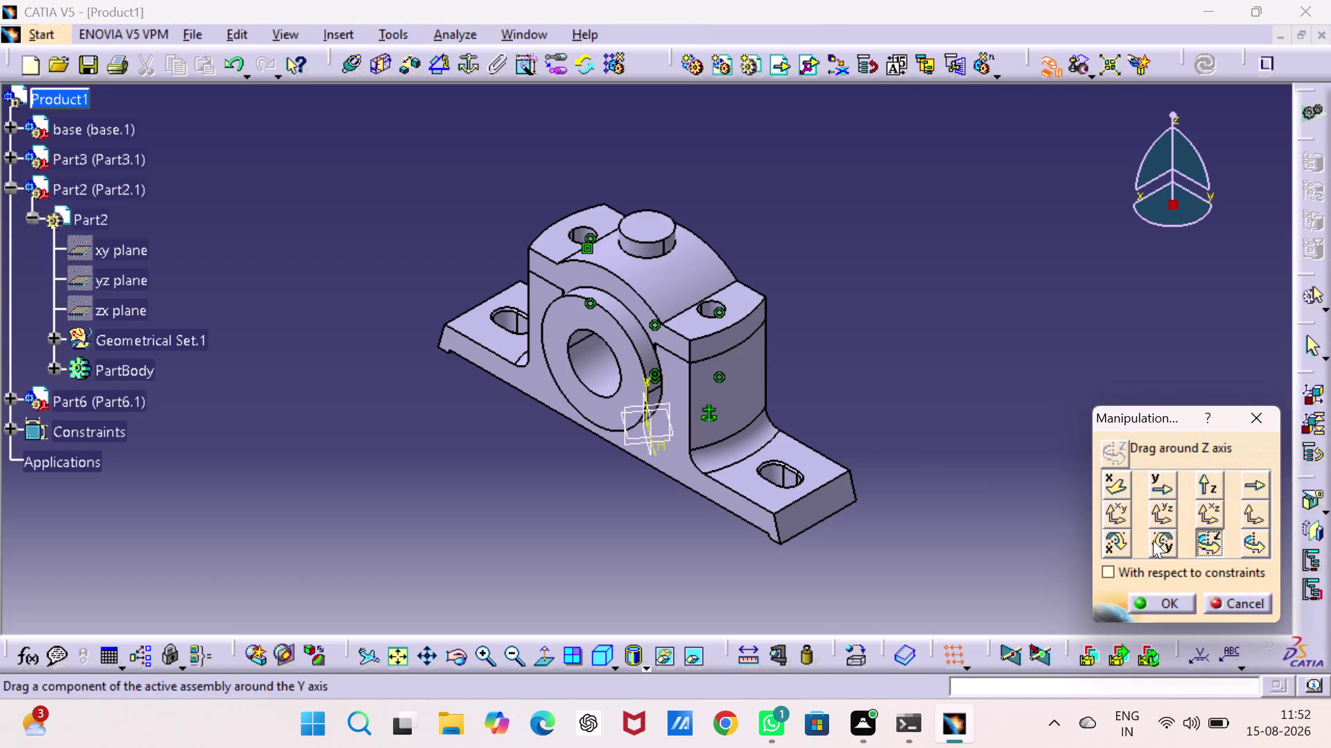
click(1114, 543)
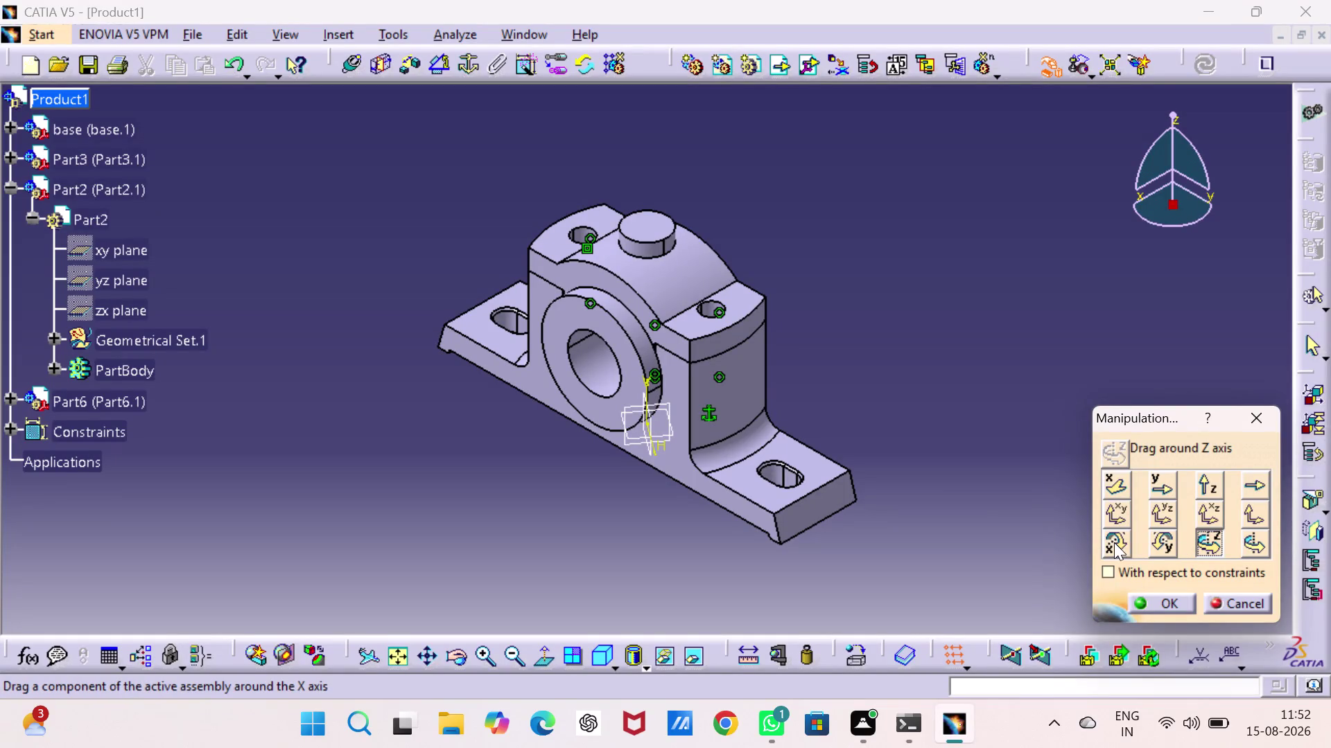
drag(660, 240, 734, 358)
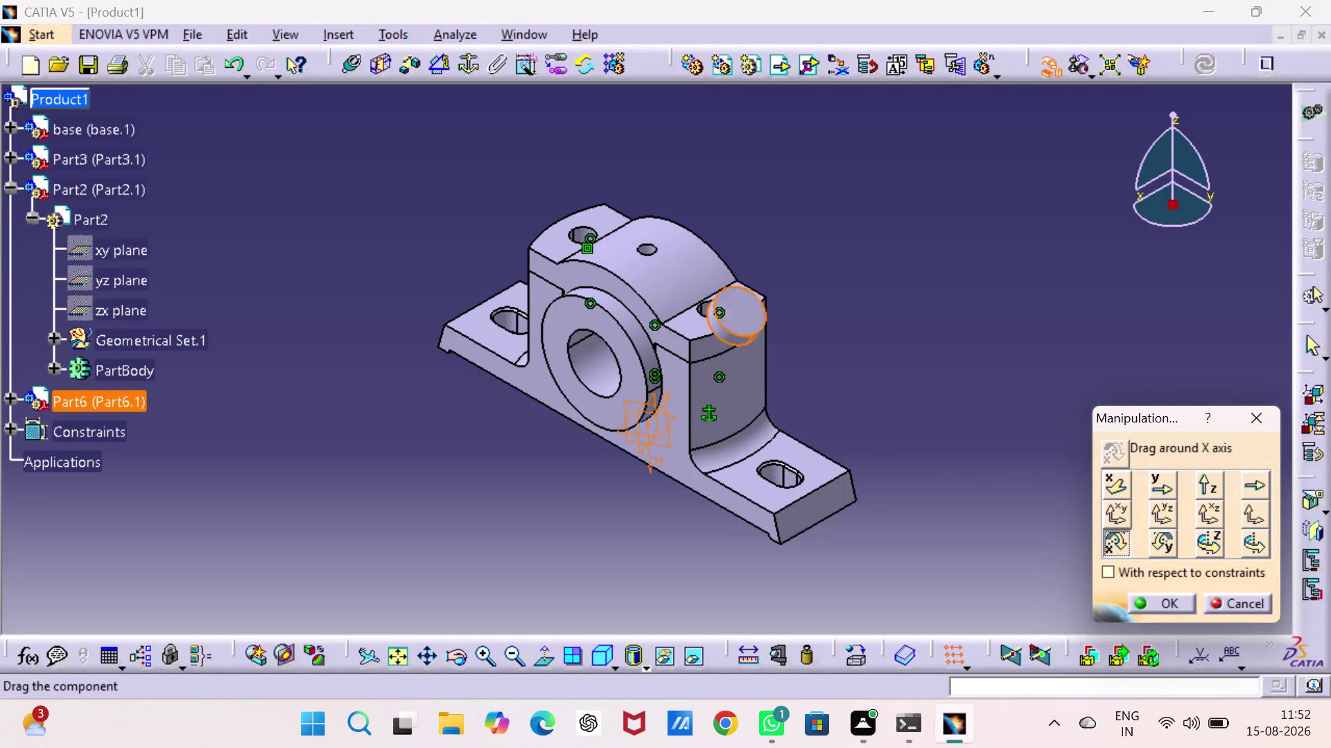
drag(734, 359, 648, 514)
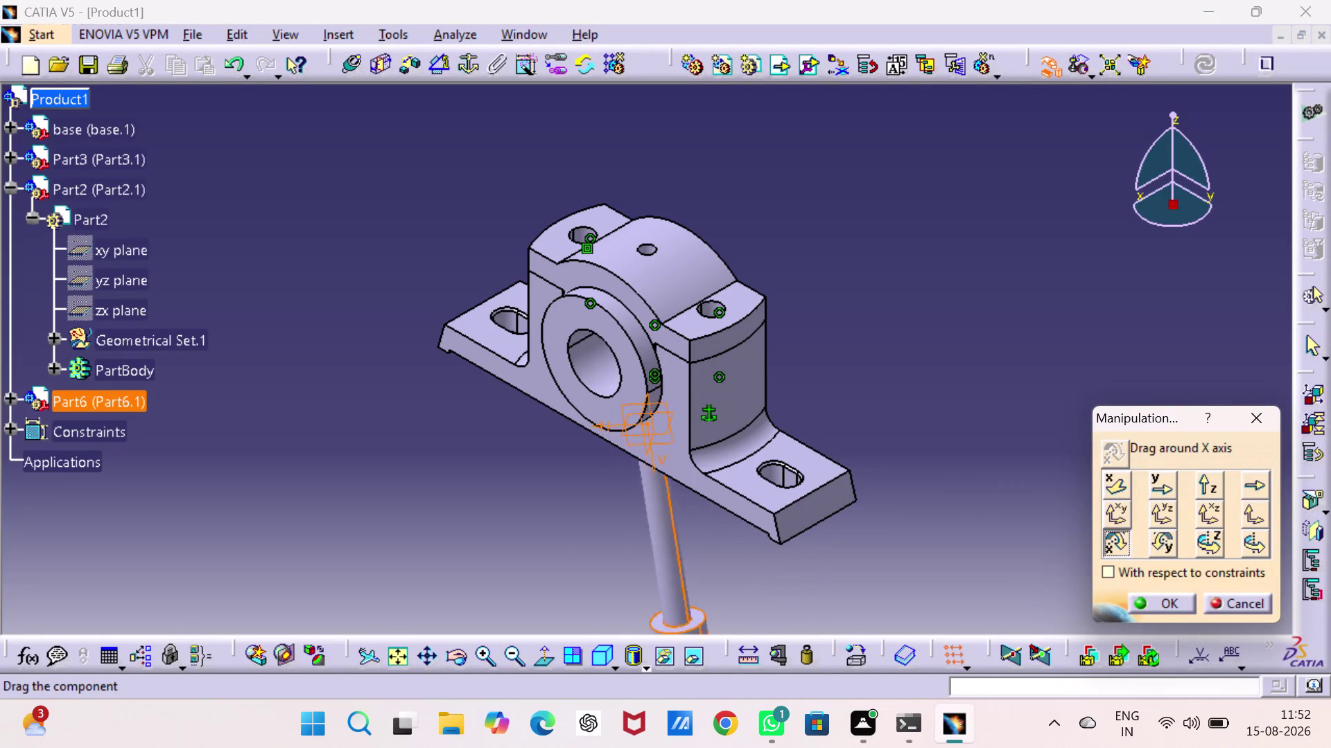
drag(648, 513, 627, 479)
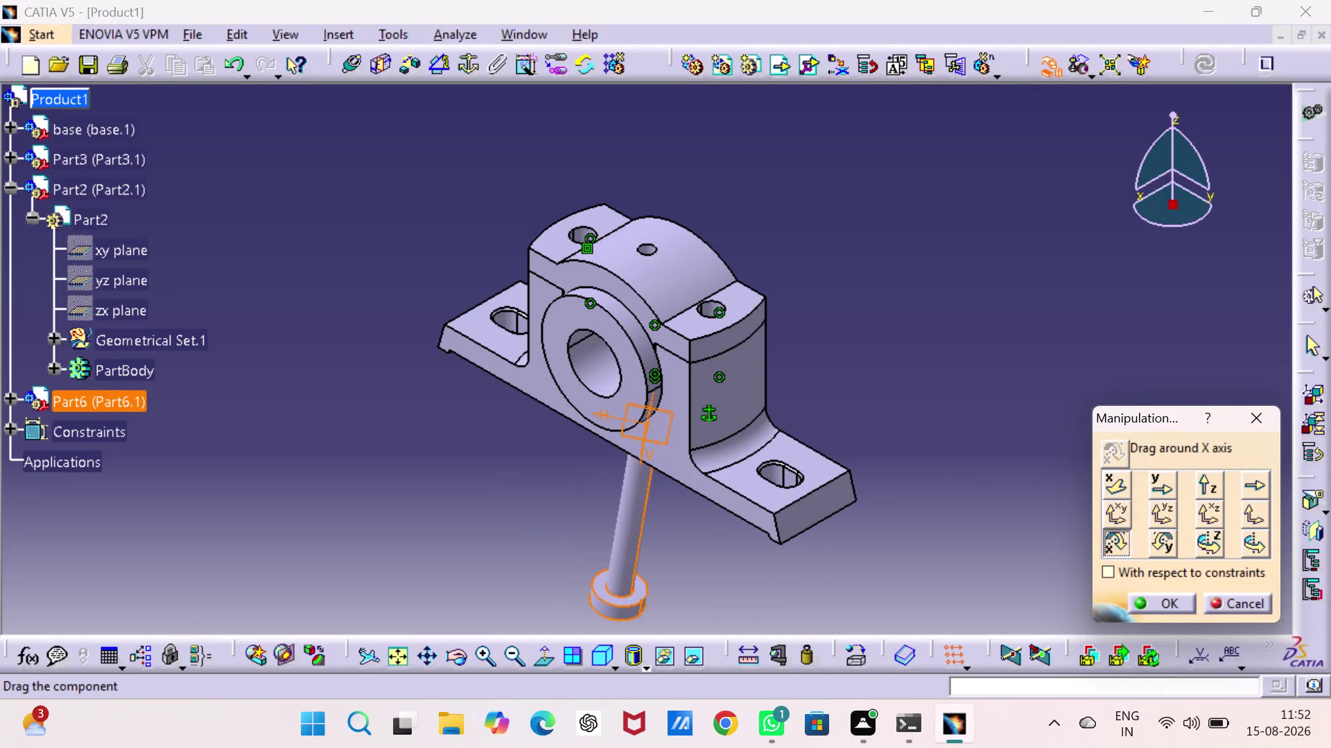
drag(627, 479, 636, 506)
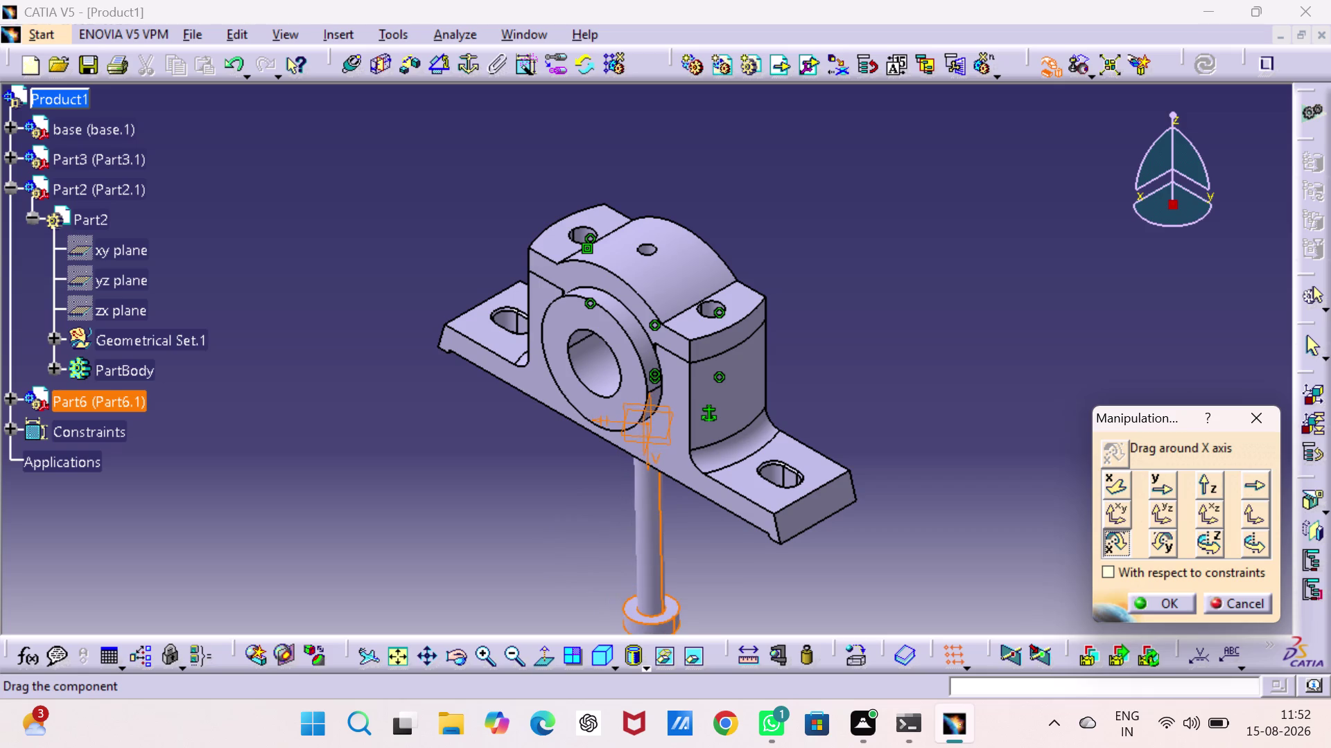
drag(636, 506, 632, 498)
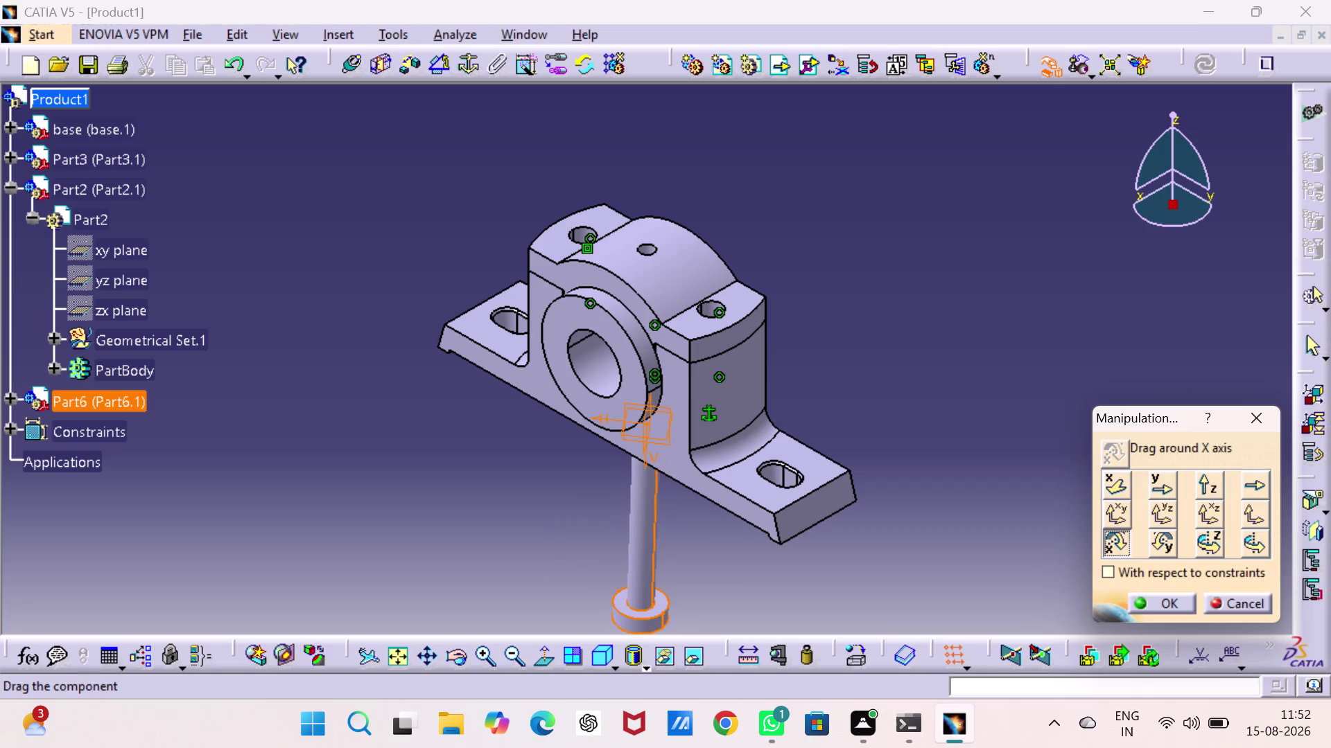
drag(632, 498, 632, 493)
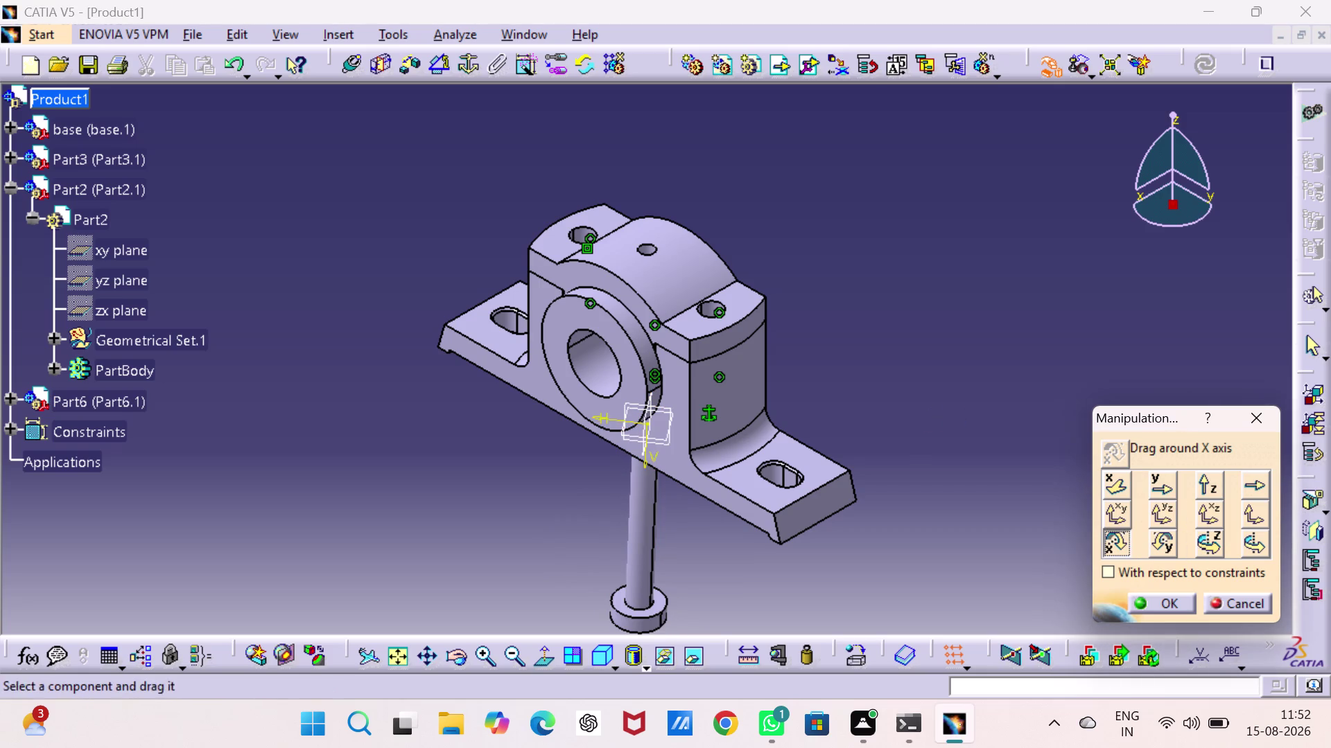
Lower Part6 along the Z axis below the plummer block and accept the new position.
middle_drag(1012, 440, 991, 284)
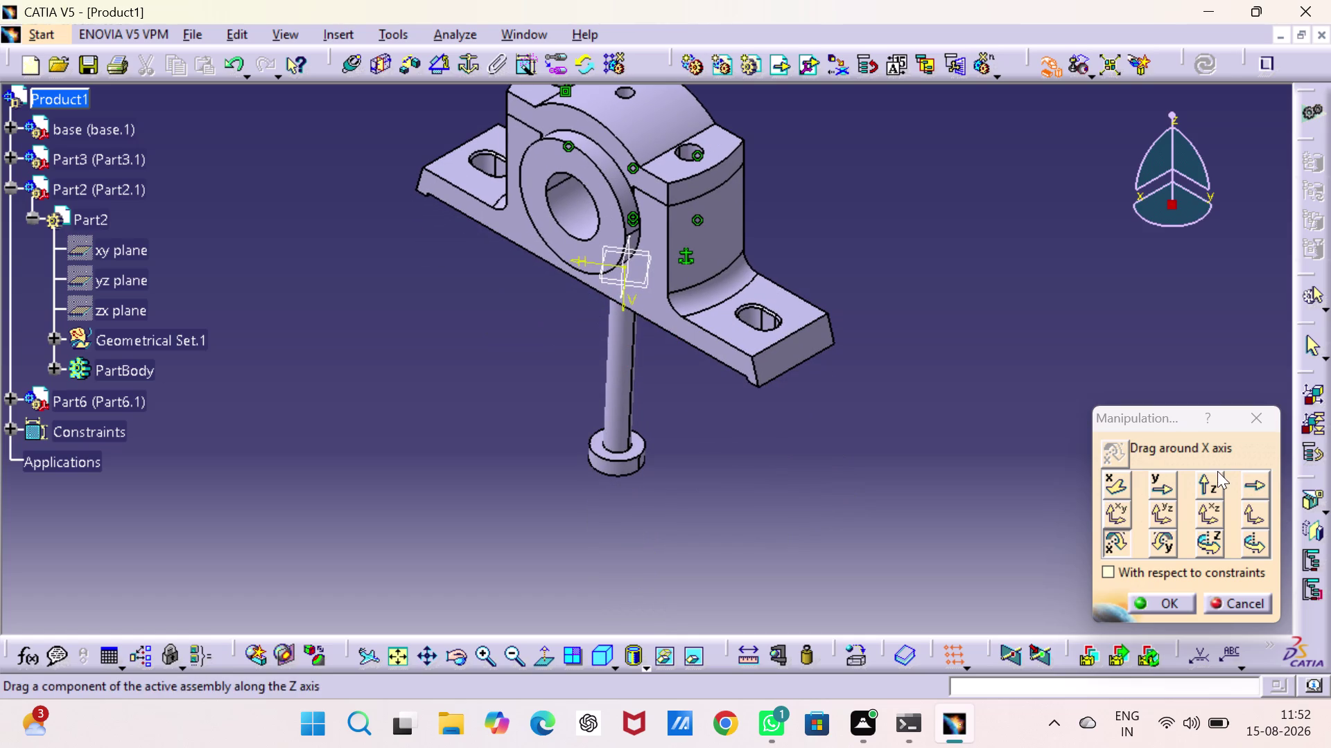
click(1202, 480)
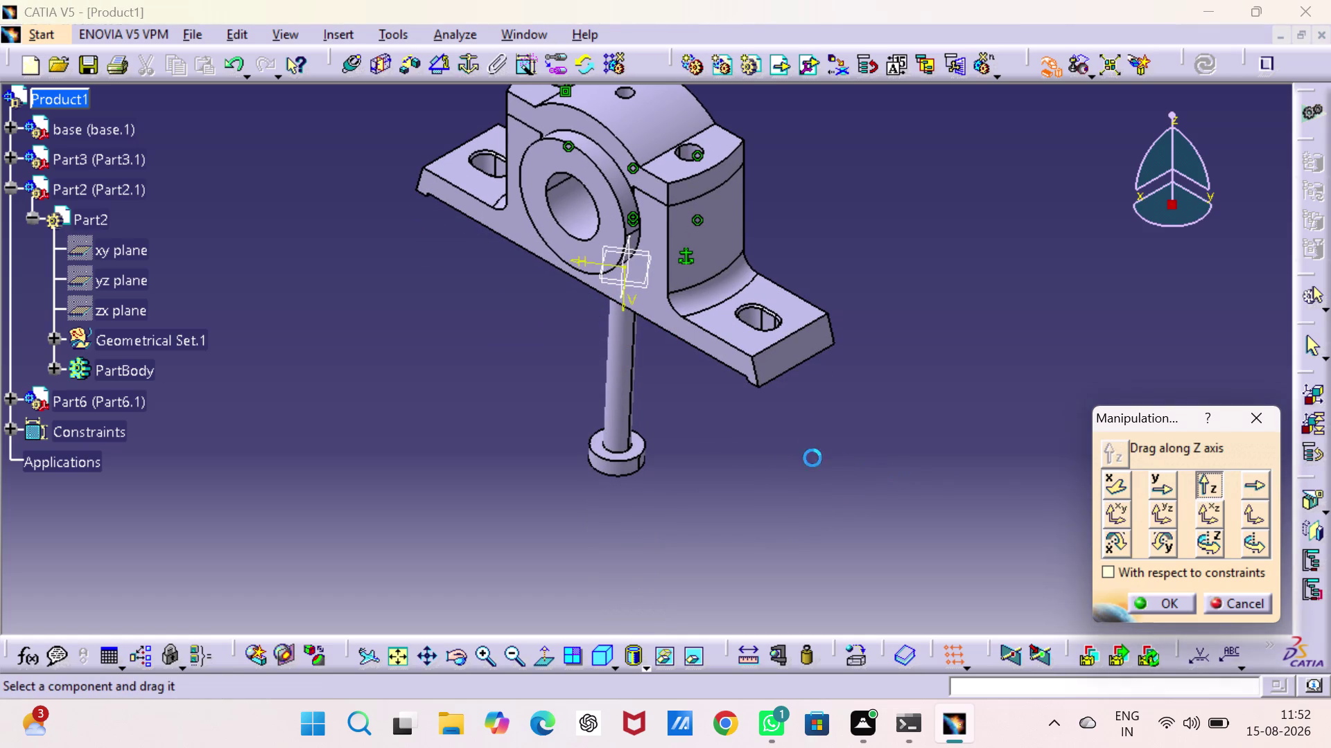
drag(611, 377, 612, 382)
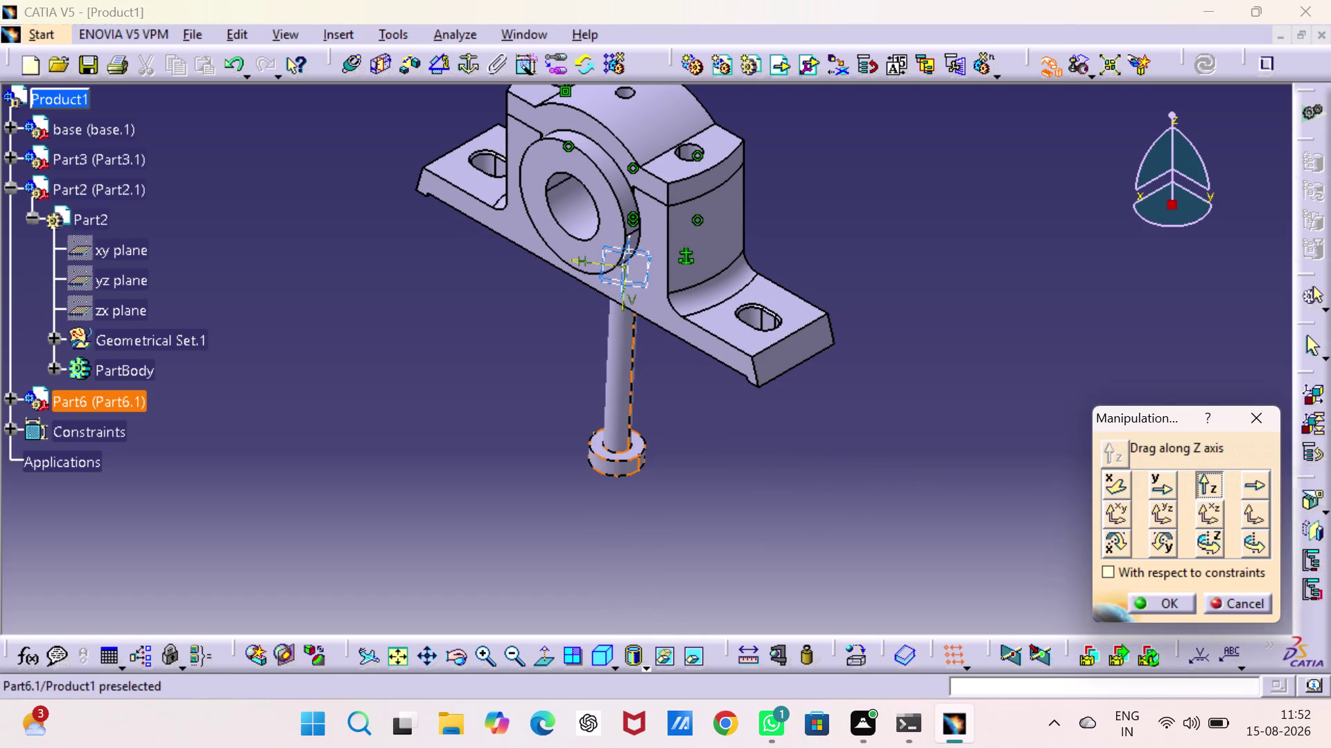
drag(612, 382, 685, 521)
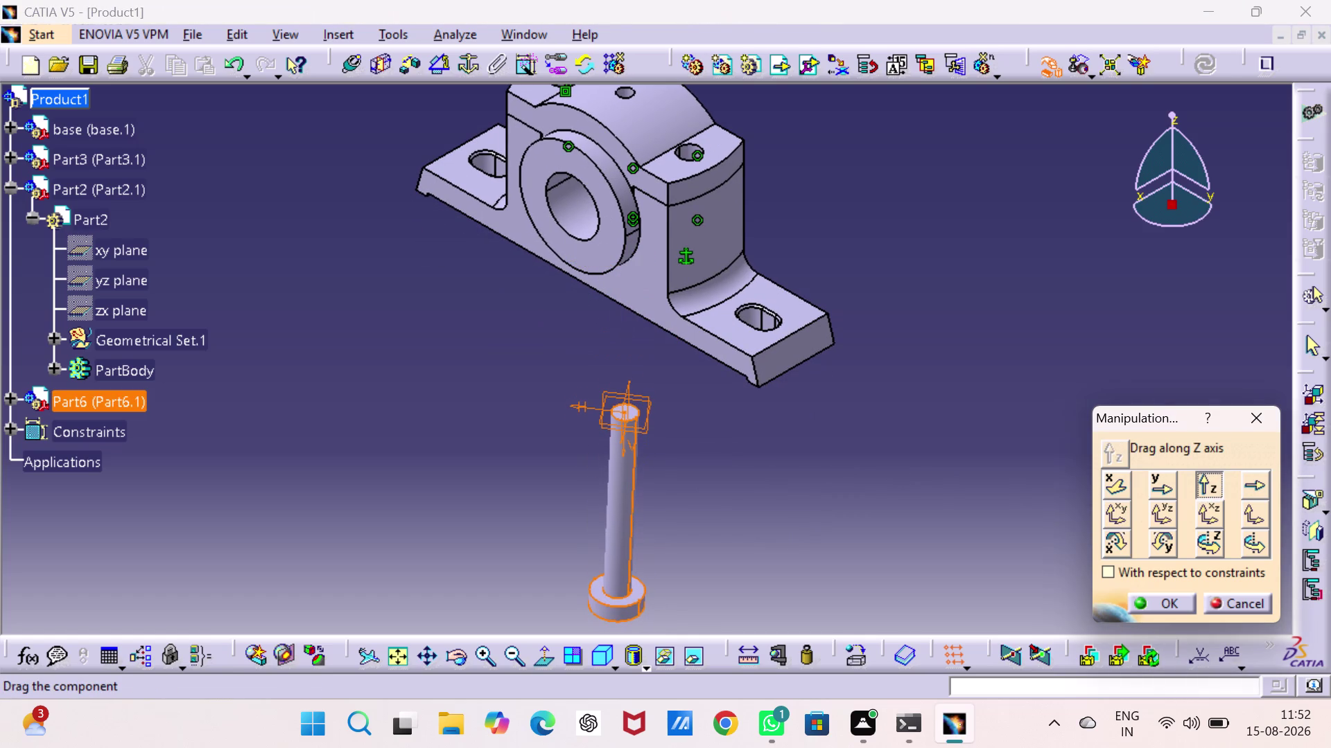
drag(686, 520, 686, 500)
drag(886, 479, 908, 494)
click(1151, 596)
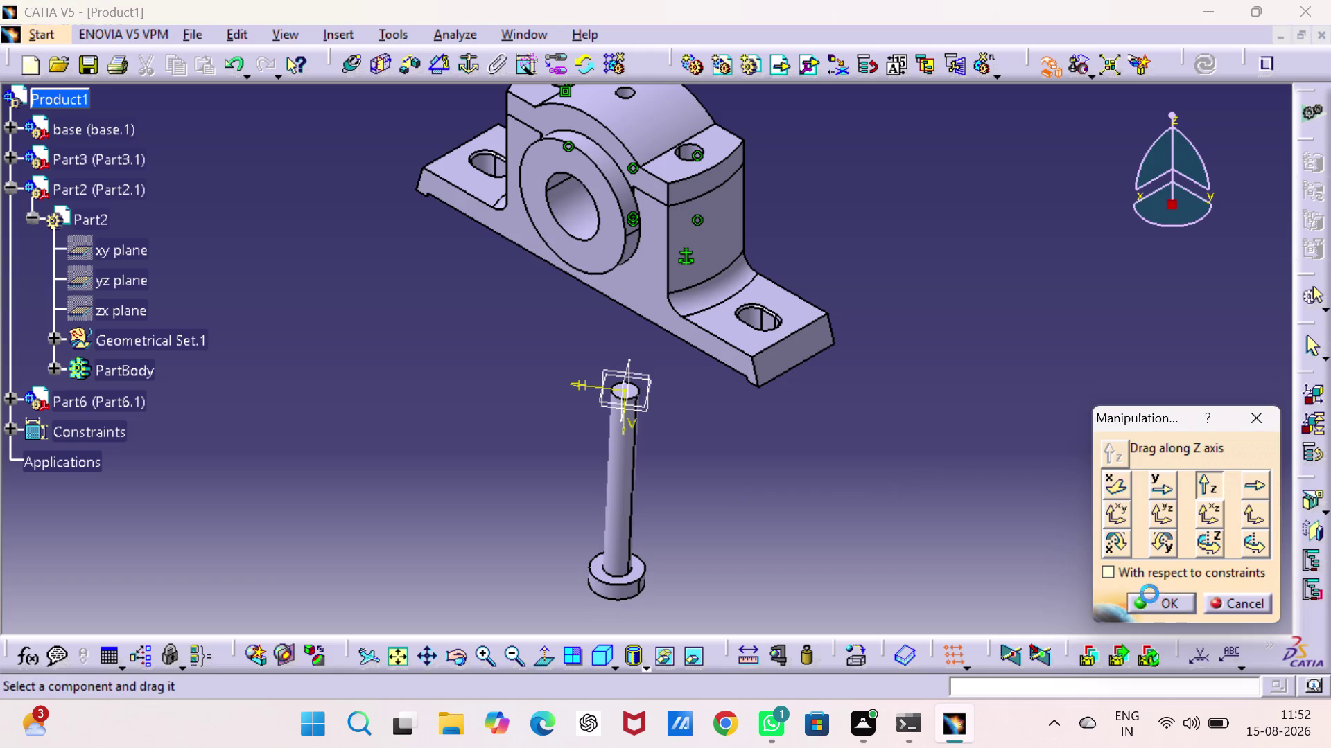
click(607, 401)
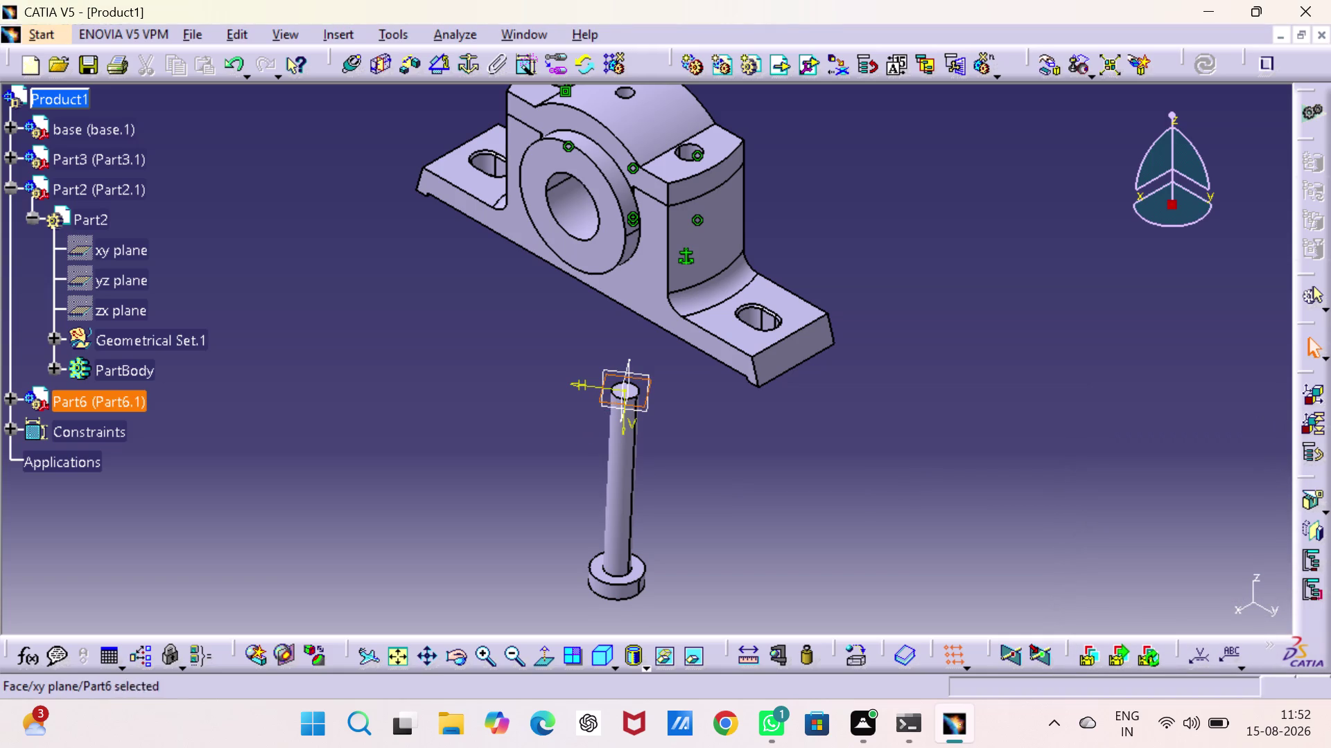
Hide Part6's reference plane with Hide/Show.
click(609, 368)
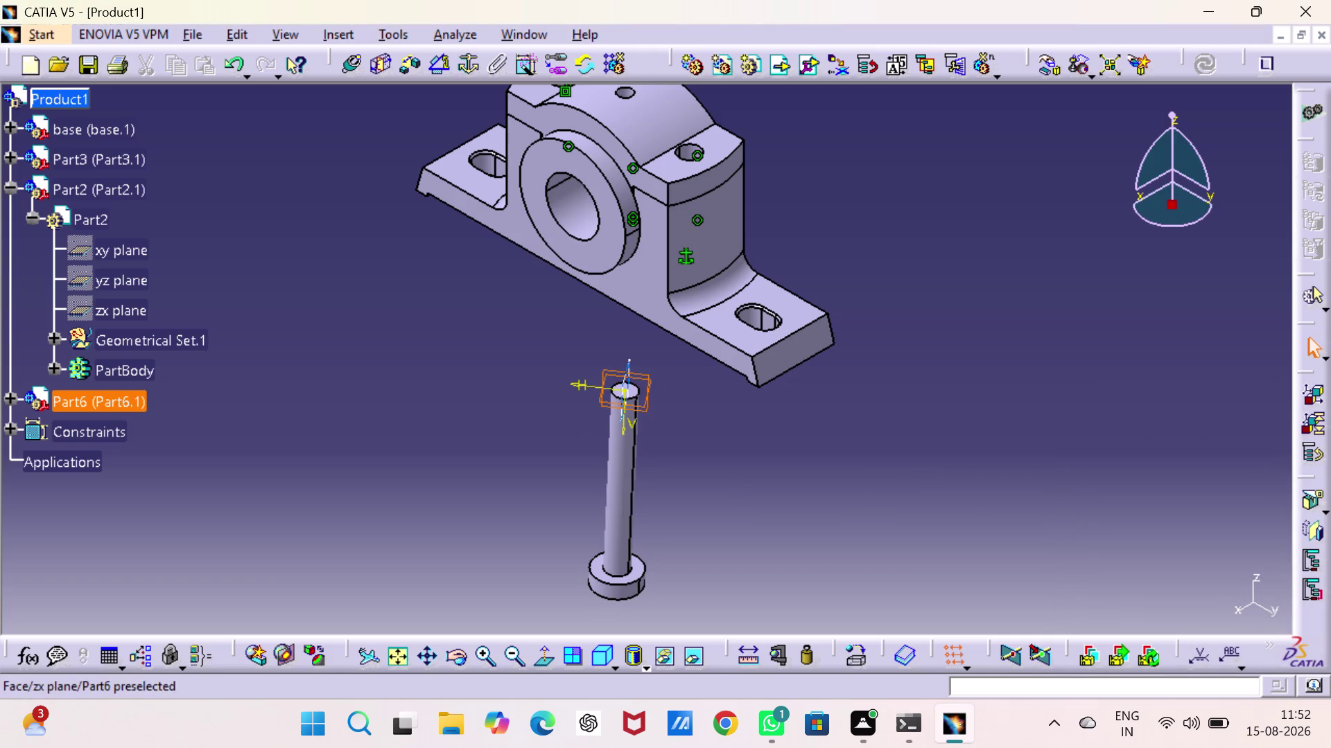
click(625, 361)
right_click(626, 361)
click(702, 425)
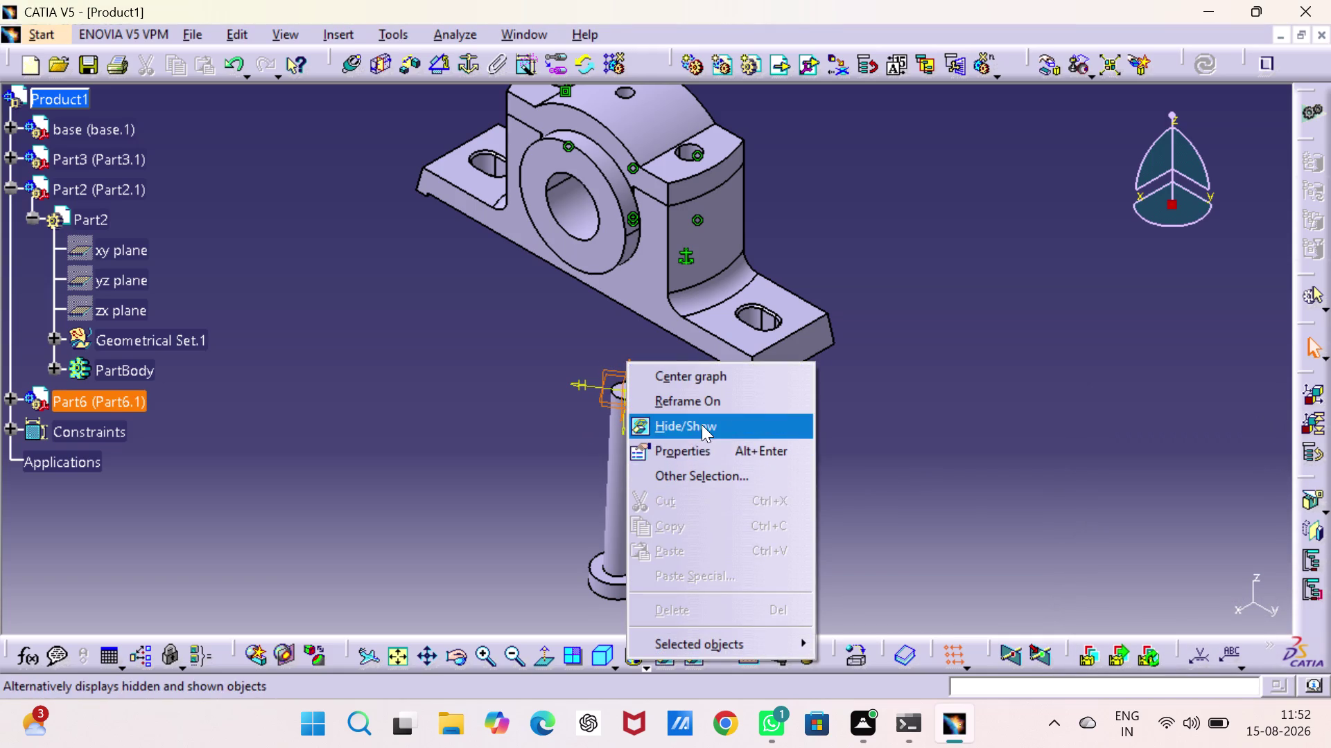
click(889, 451)
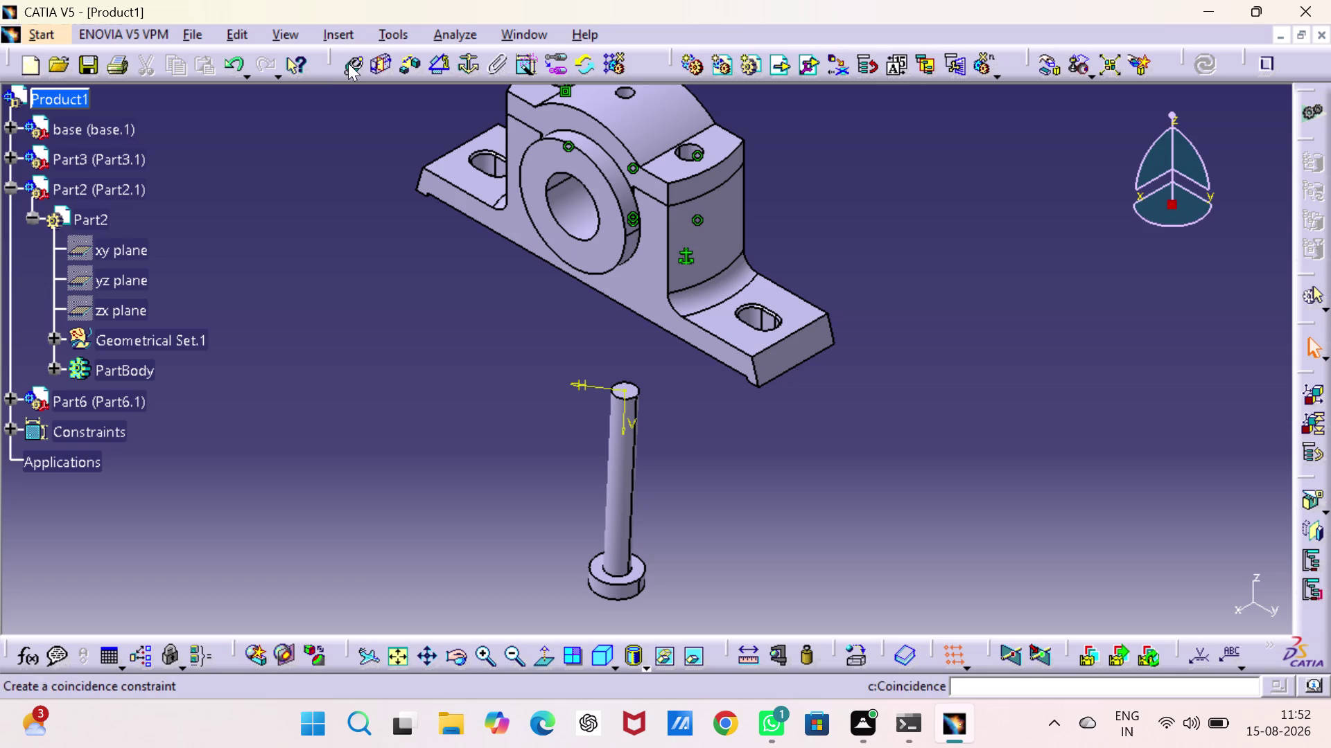
Make Part6's axis coincident with a cap bolt-hole axis and update the assembly.
click(348, 63)
click(615, 483)
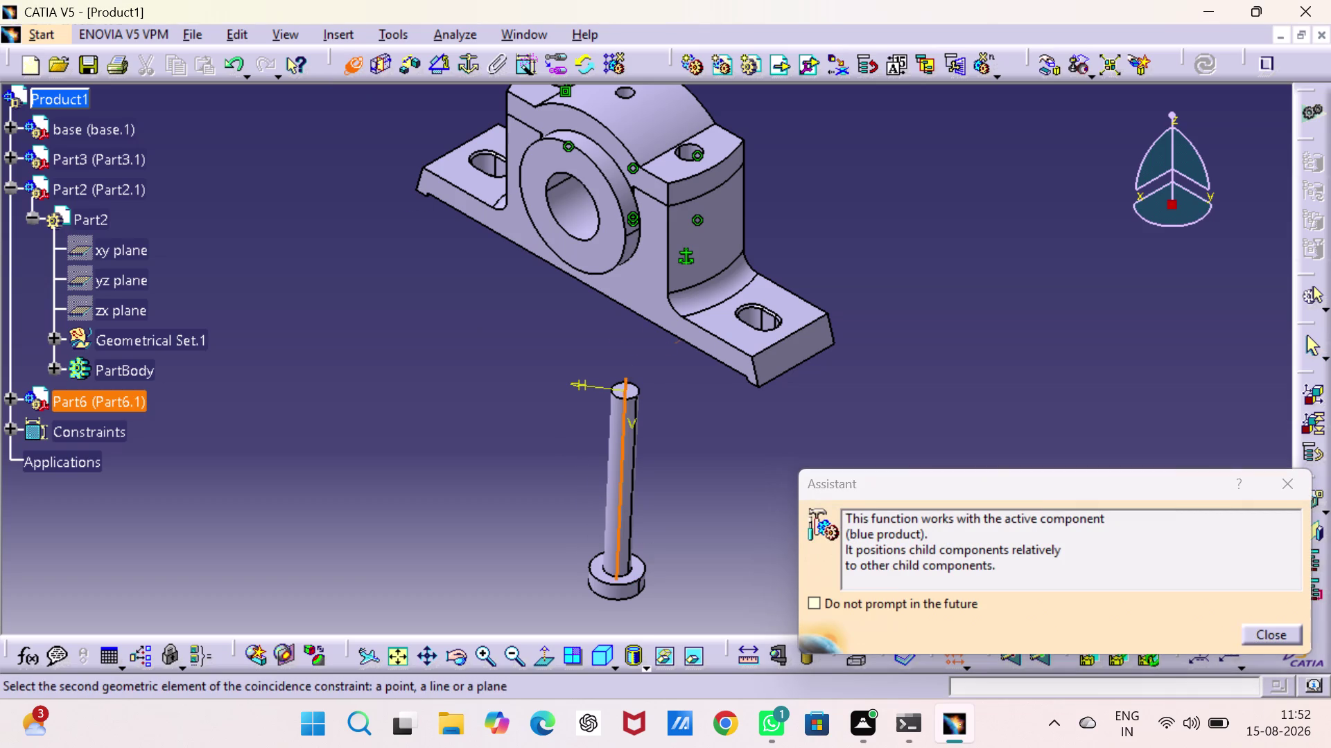
middle_drag(616, 455, 617, 542)
middle_click(698, 503)
right_click(697, 503)
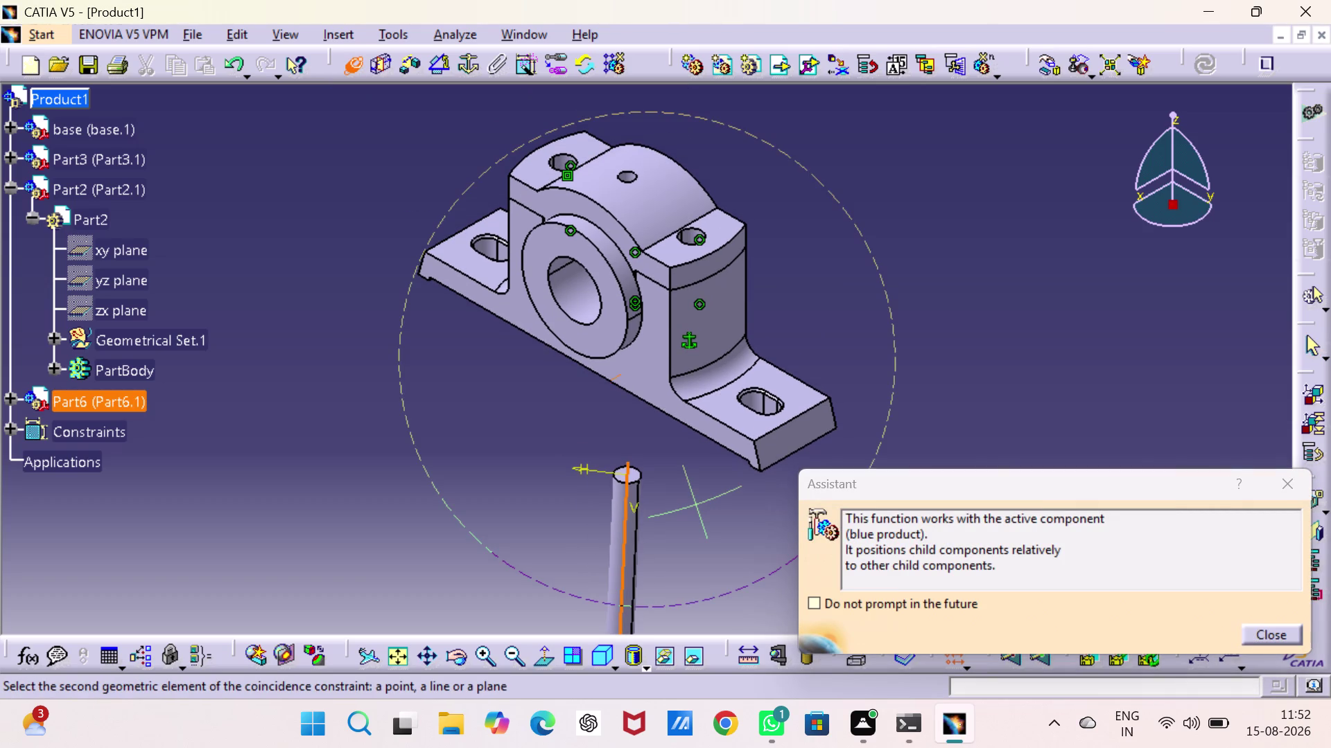
click(693, 236)
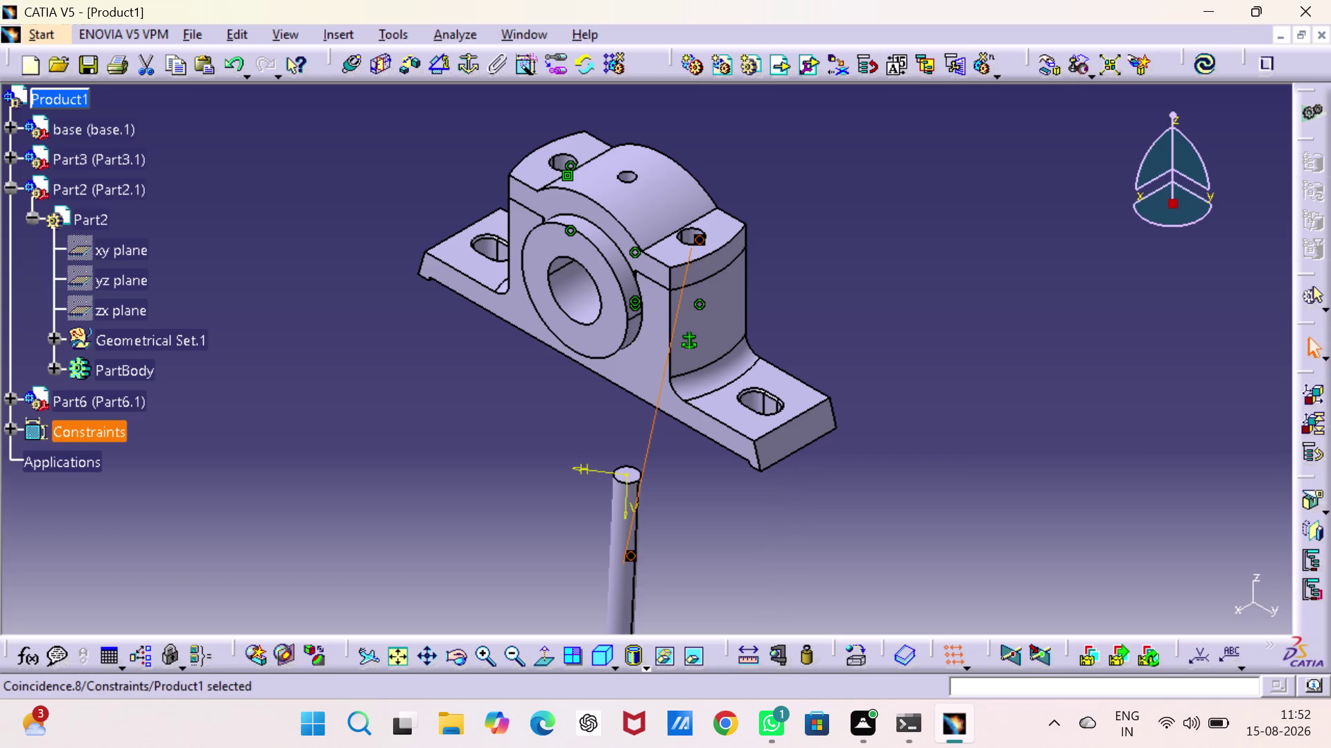
click(1191, 61)
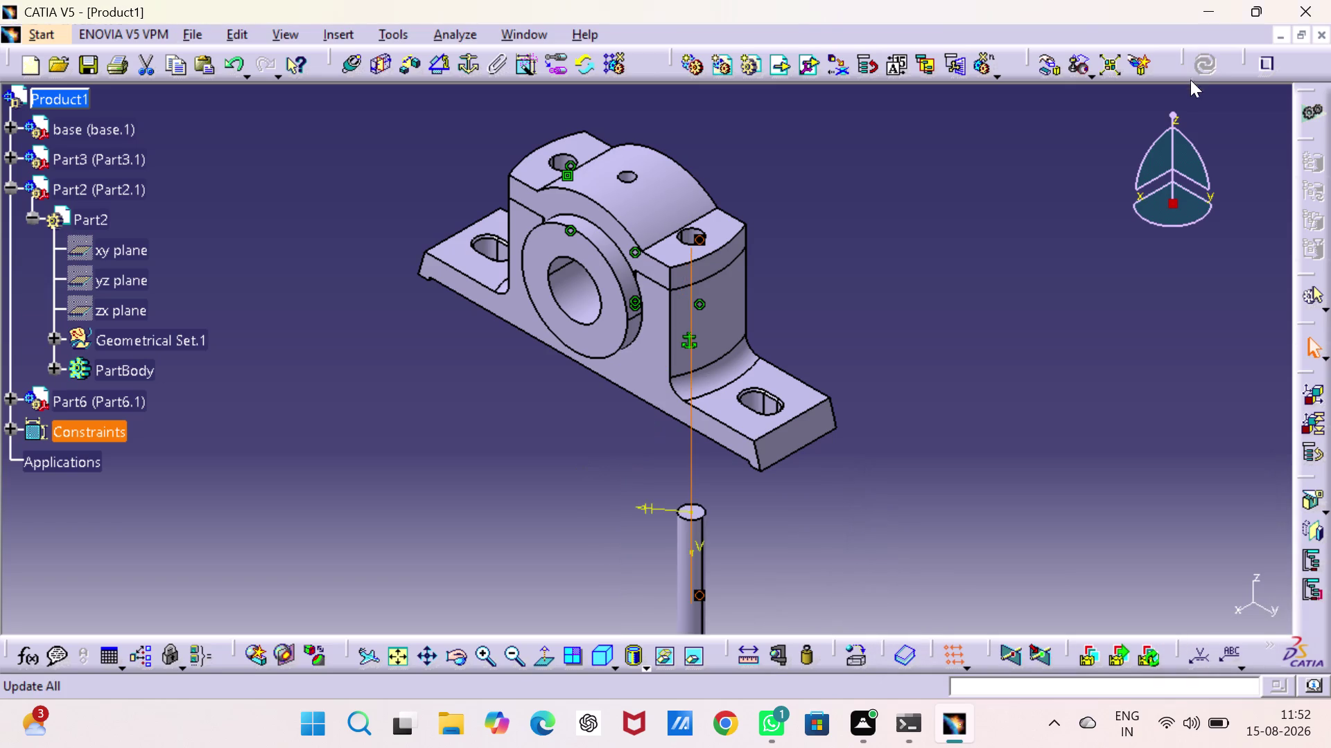
click(1124, 328)
middle_drag(893, 448, 871, 344)
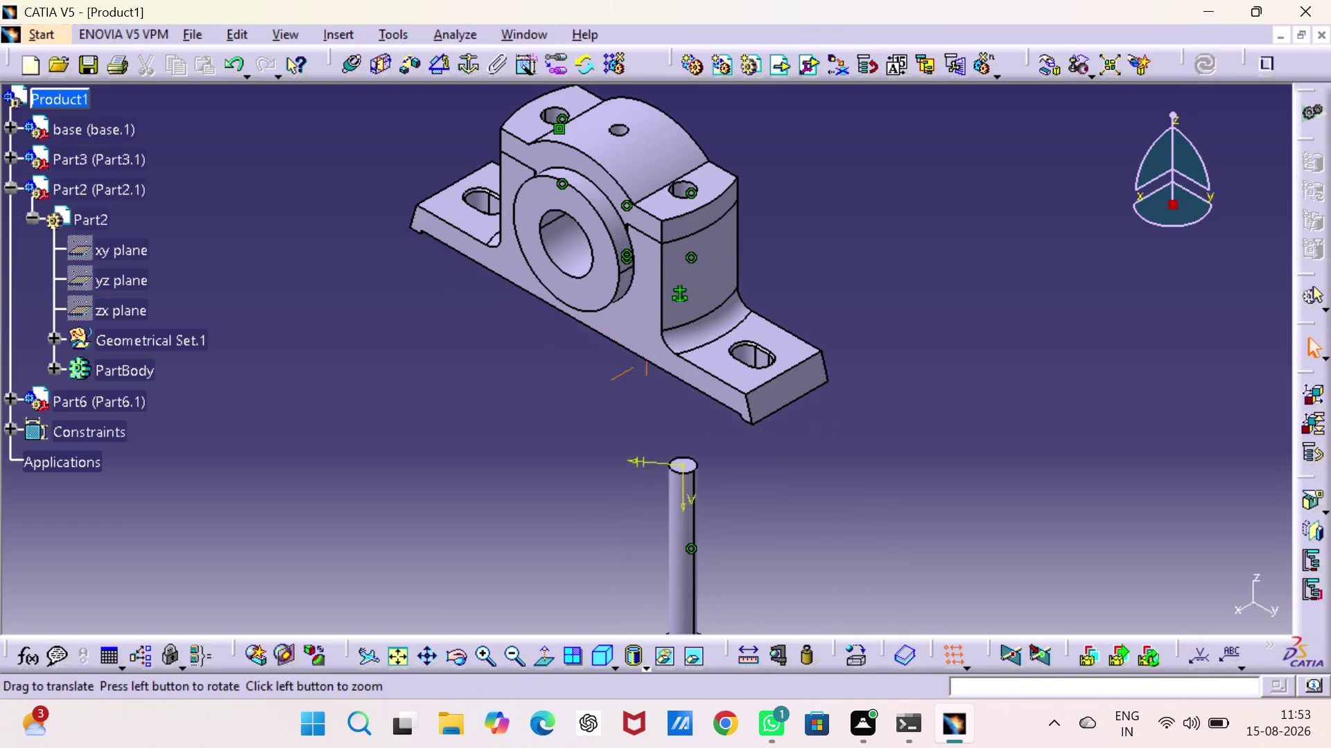
Begin a contact on the shaft collar face, then cancel the unfinished selection.
middle_drag(872, 344, 853, 262)
middle_drag(877, 417, 871, 394)
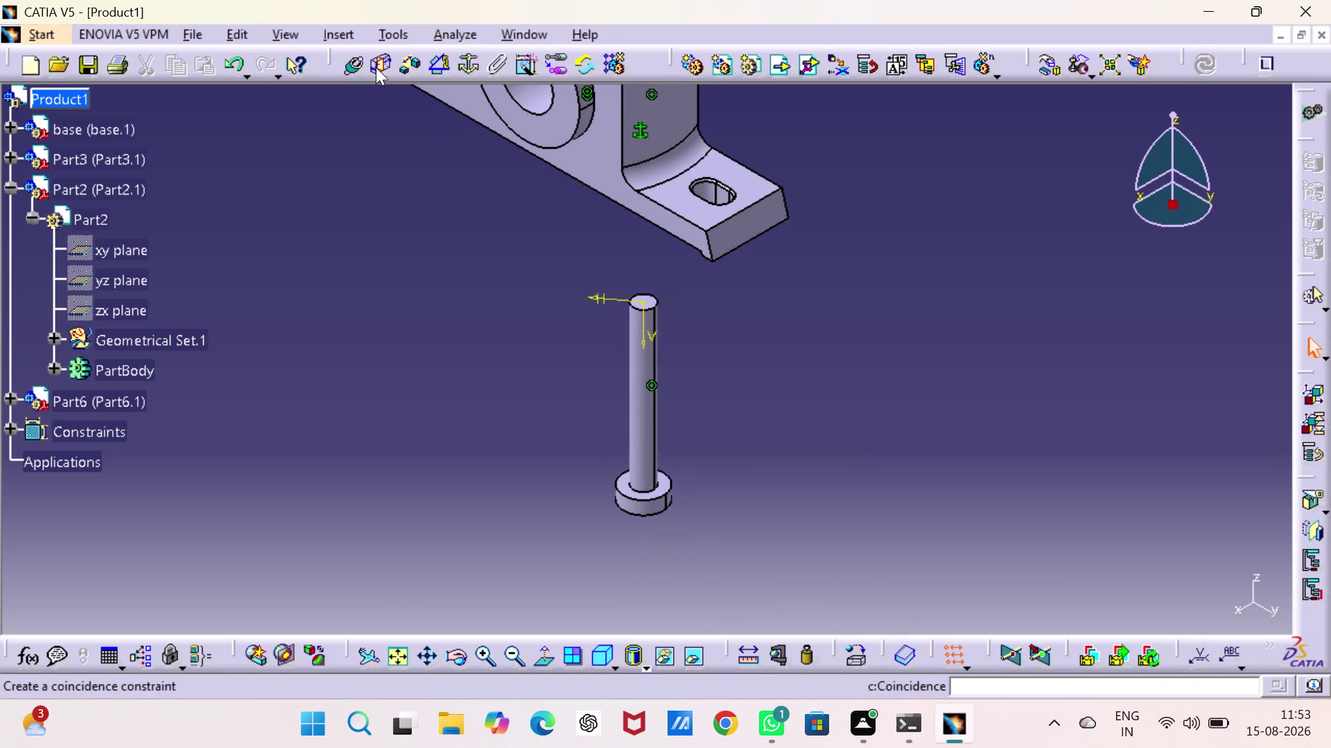
drag(378, 66, 381, 72)
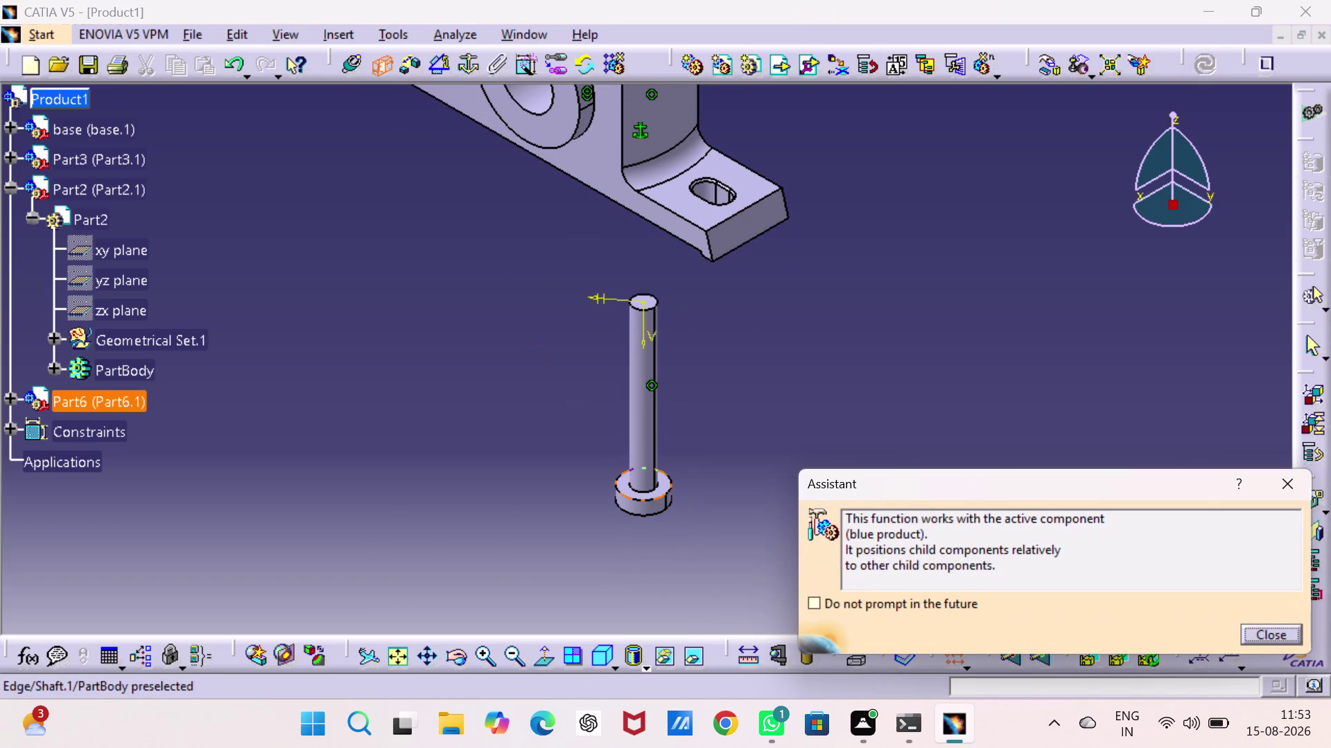
click(666, 485)
middle_drag(689, 438, 691, 486)
click(691, 486)
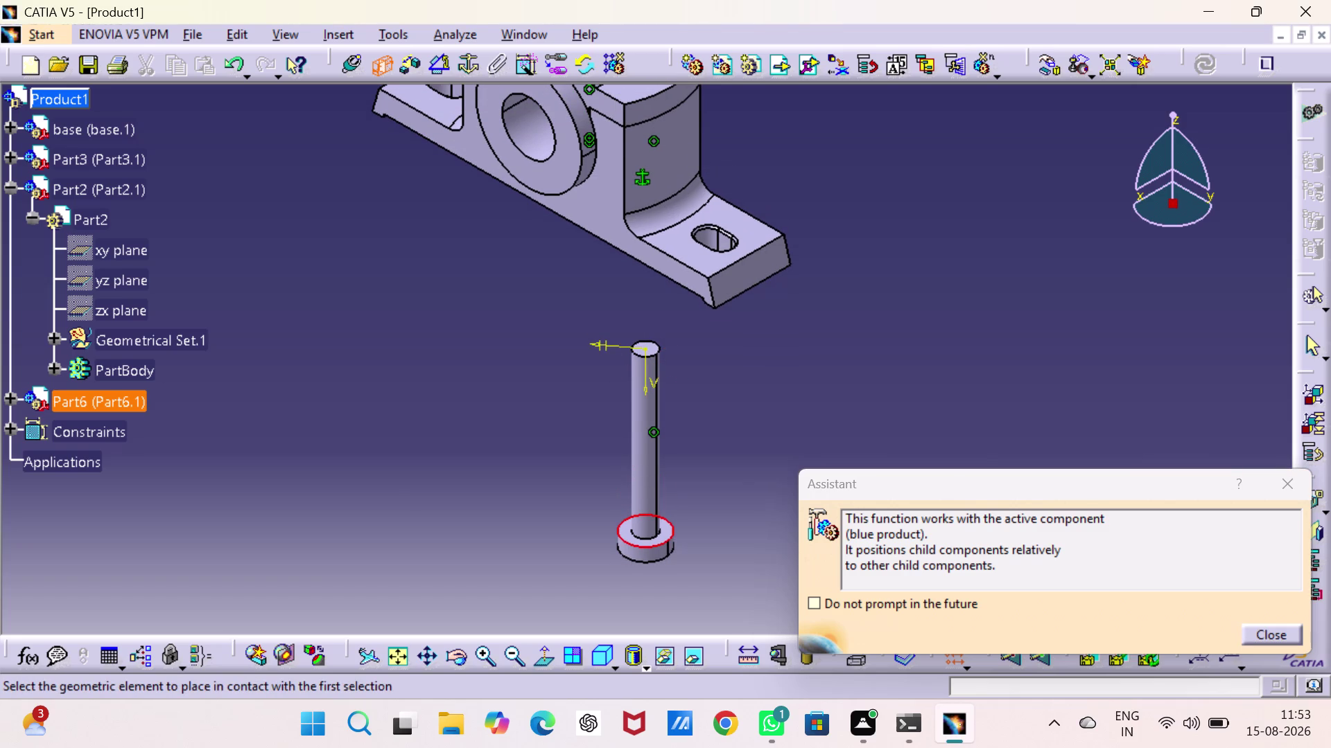
drag(1276, 479, 1262, 479)
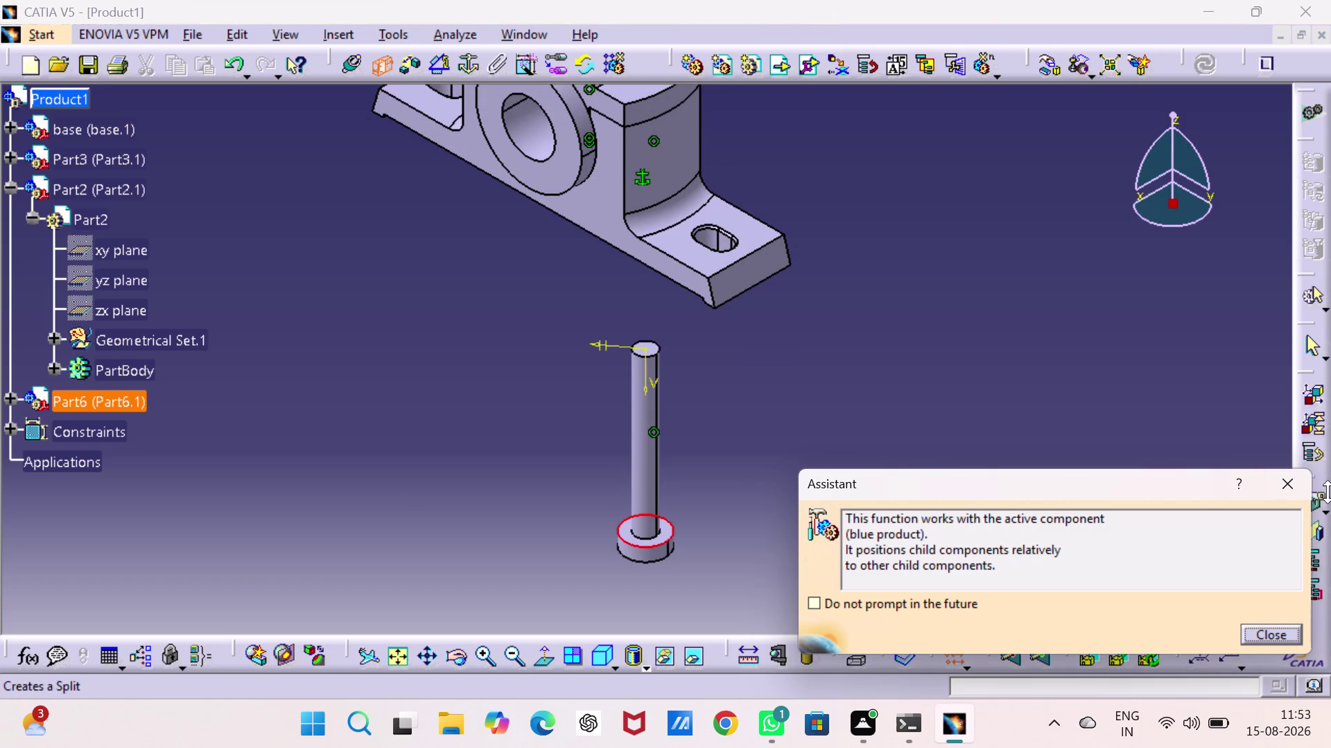
click(1285, 491)
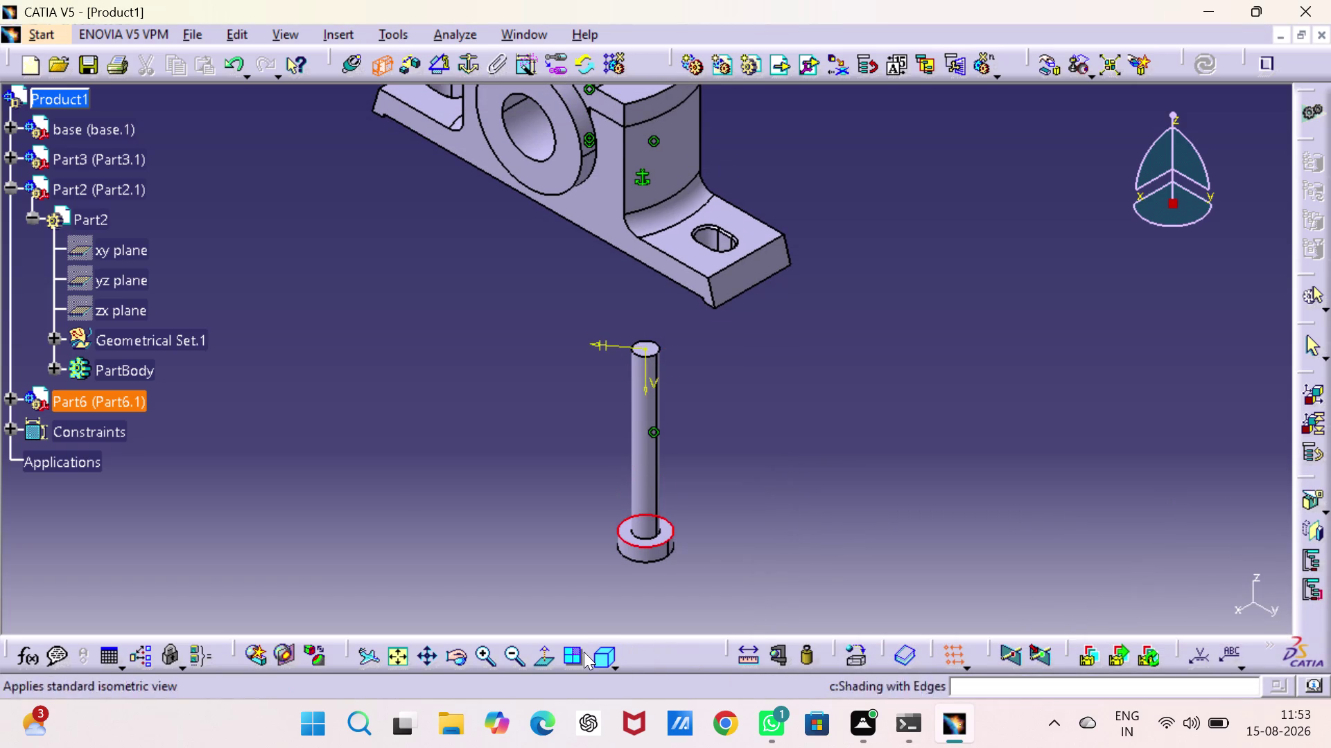
double_click(490, 653)
click(581, 472)
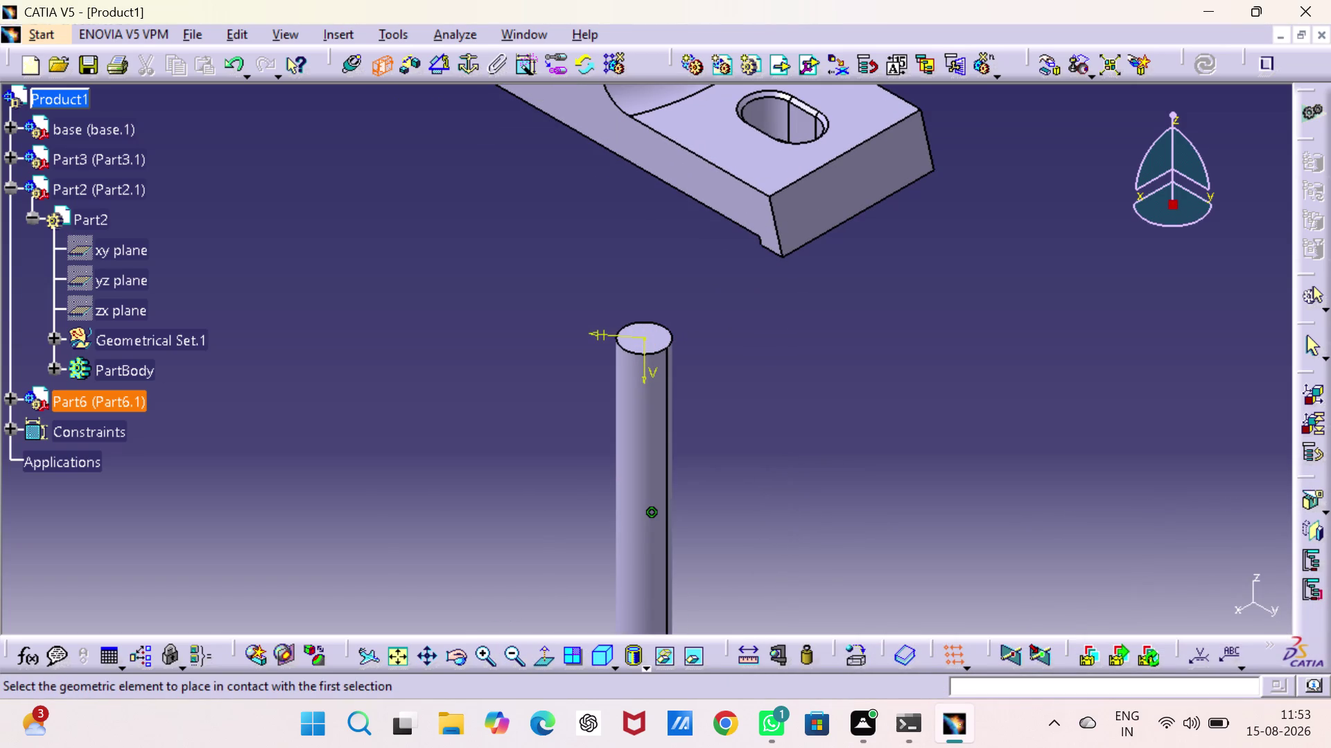
key(Escape)
key(Escape)
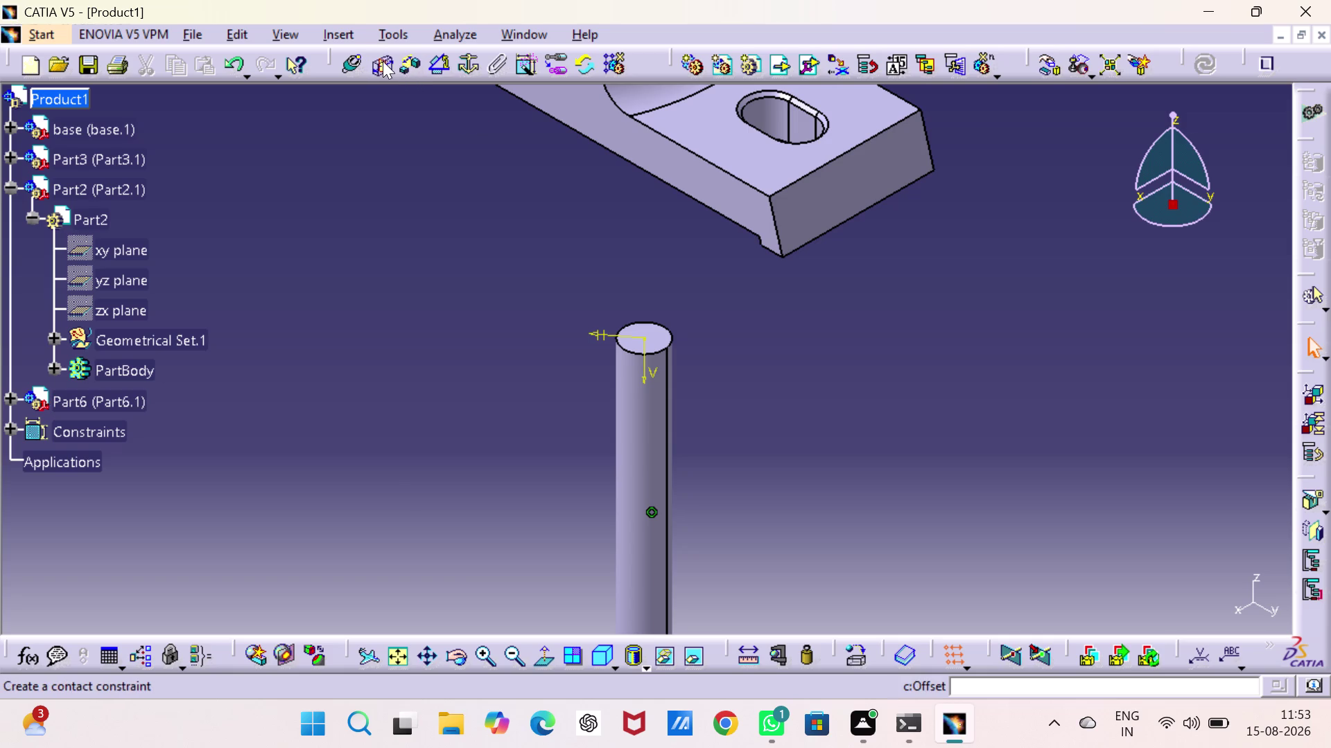
Contact the shaft collar face with the base hole face and update to seat the shaft.
click(382, 61)
middle_drag(461, 280, 490, 147)
middle_drag(571, 495, 567, 426)
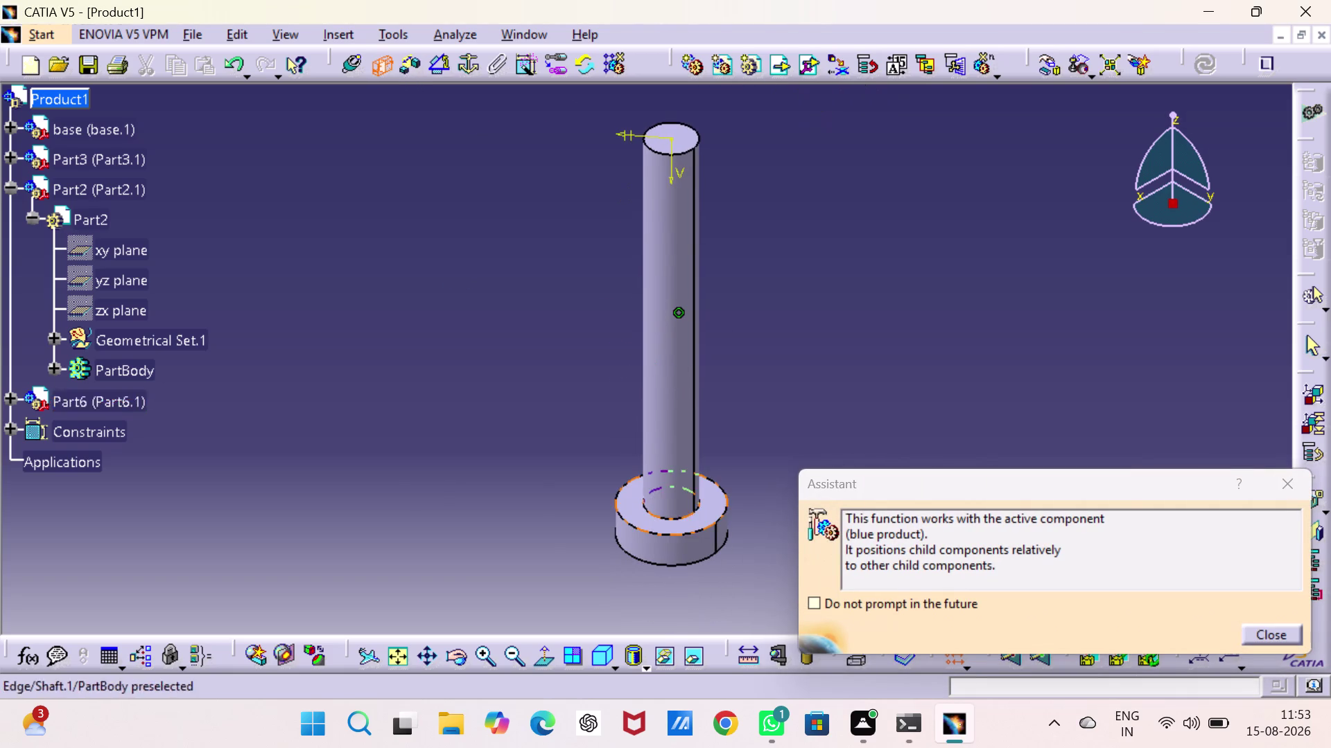
click(638, 517)
middle_drag(811, 368, 776, 497)
middle_drag(763, 346, 752, 522)
middle_drag(732, 408, 732, 461)
middle_drag(725, 455, 663, 392)
right_drag(725, 455, 664, 392)
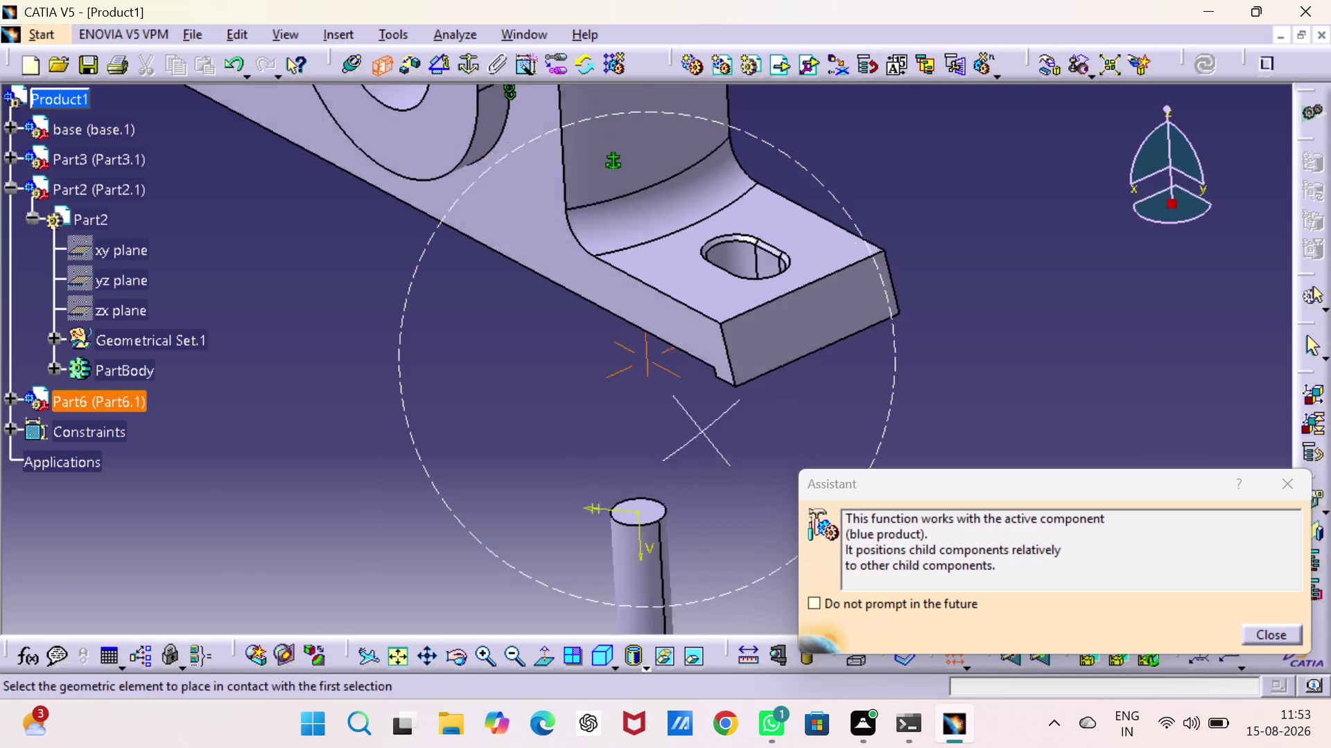
middle_drag(664, 392, 583, 140)
right_drag(663, 392, 584, 140)
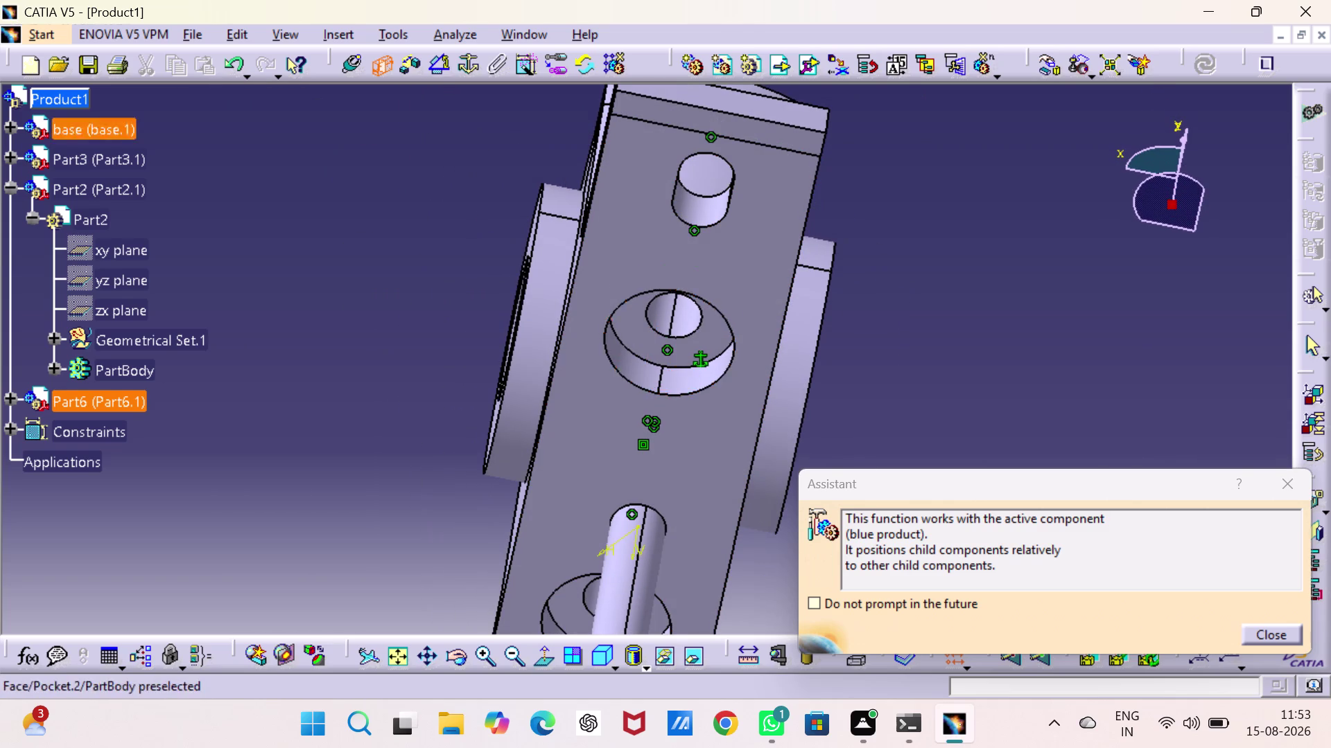
click(637, 323)
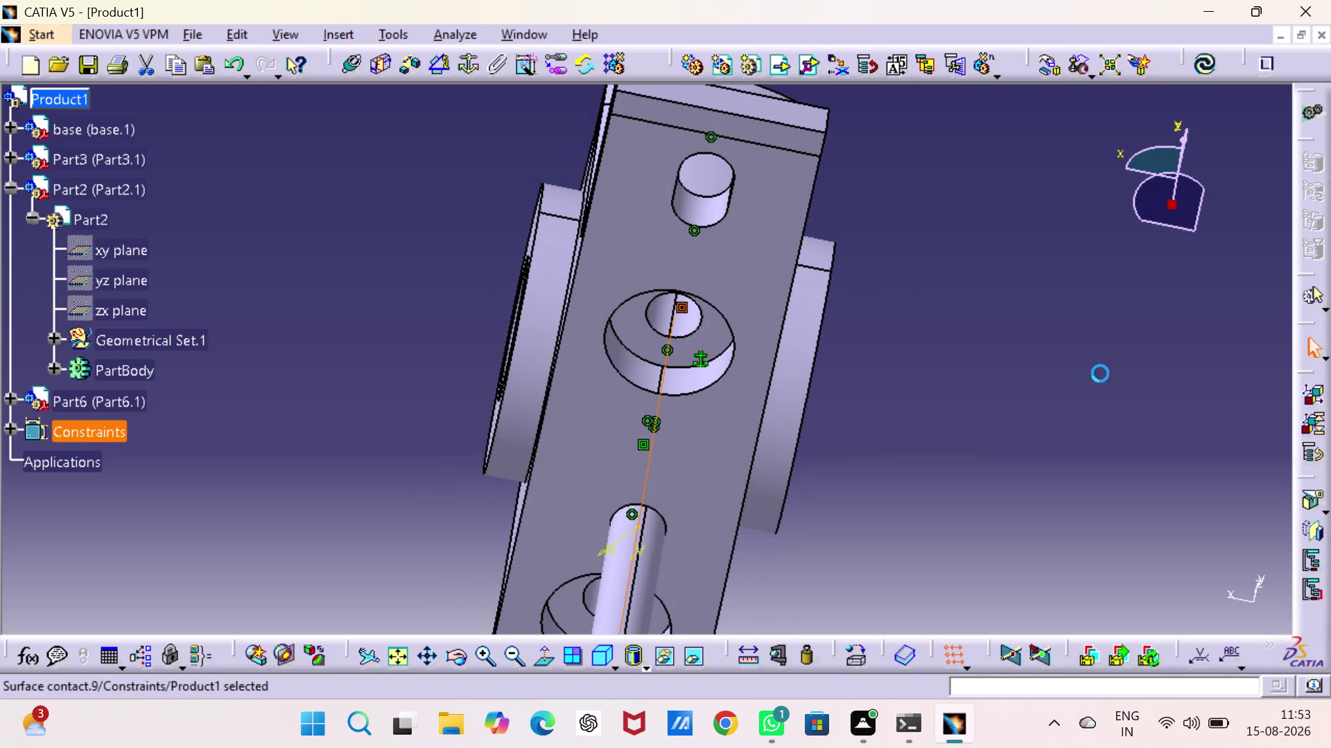
click(1207, 70)
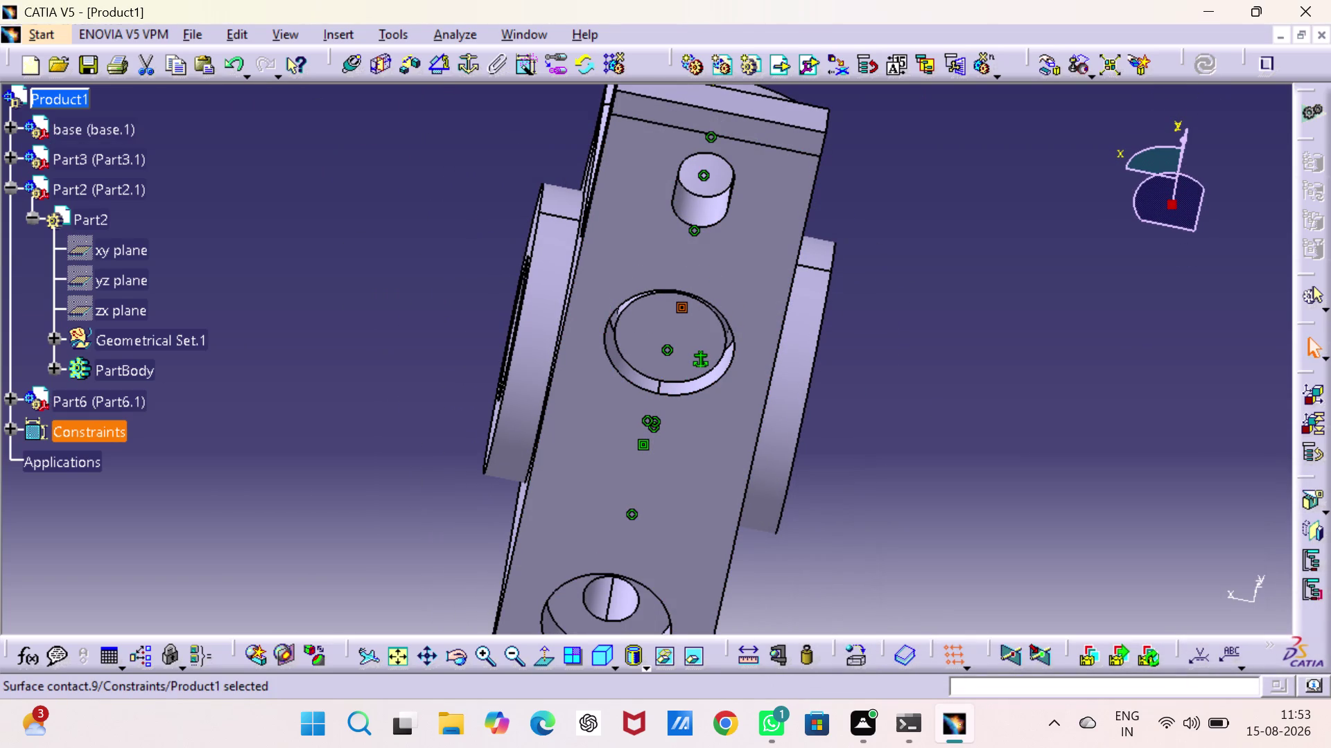
Orbit the assembly to inspect the shaft seating, the base's sides and the bearing housing top.
click(1104, 360)
middle_drag(974, 406, 984, 528)
right_drag(974, 406, 983, 529)
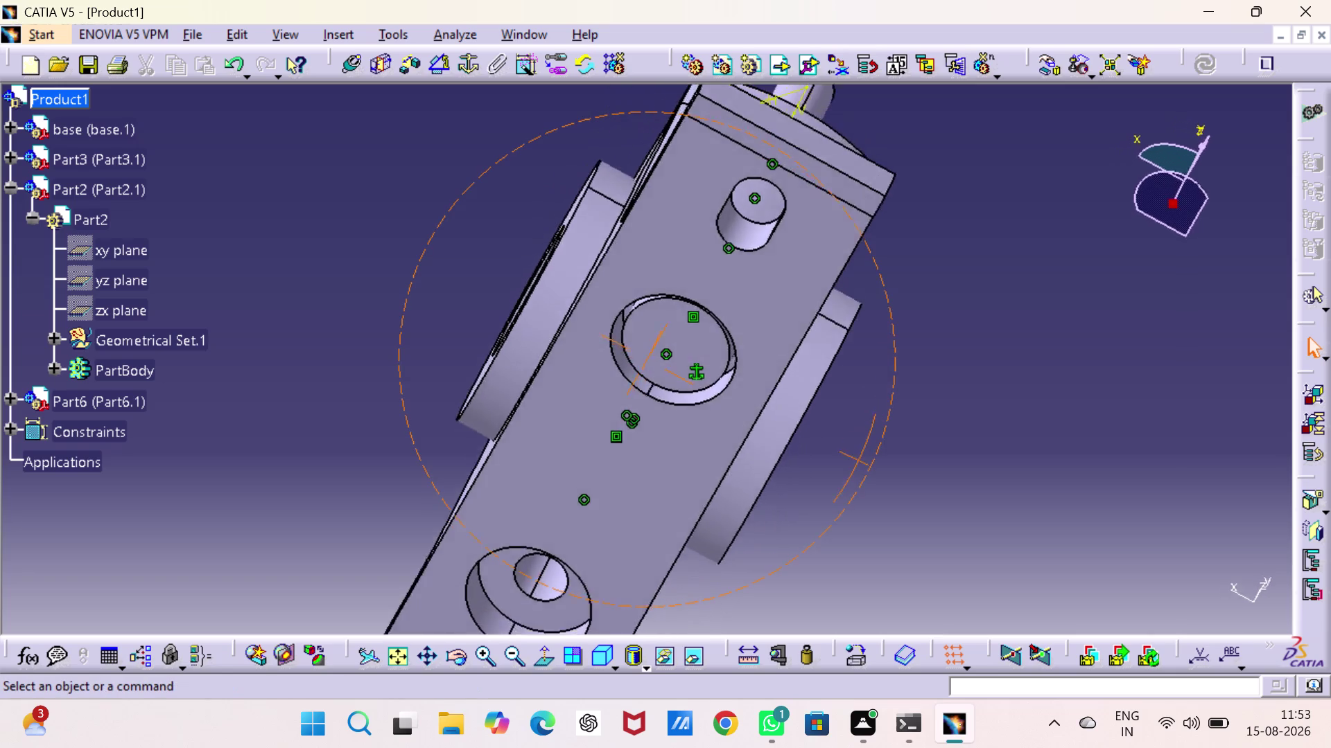
middle_drag(983, 529, 947, 338)
right_drag(983, 528, 947, 339)
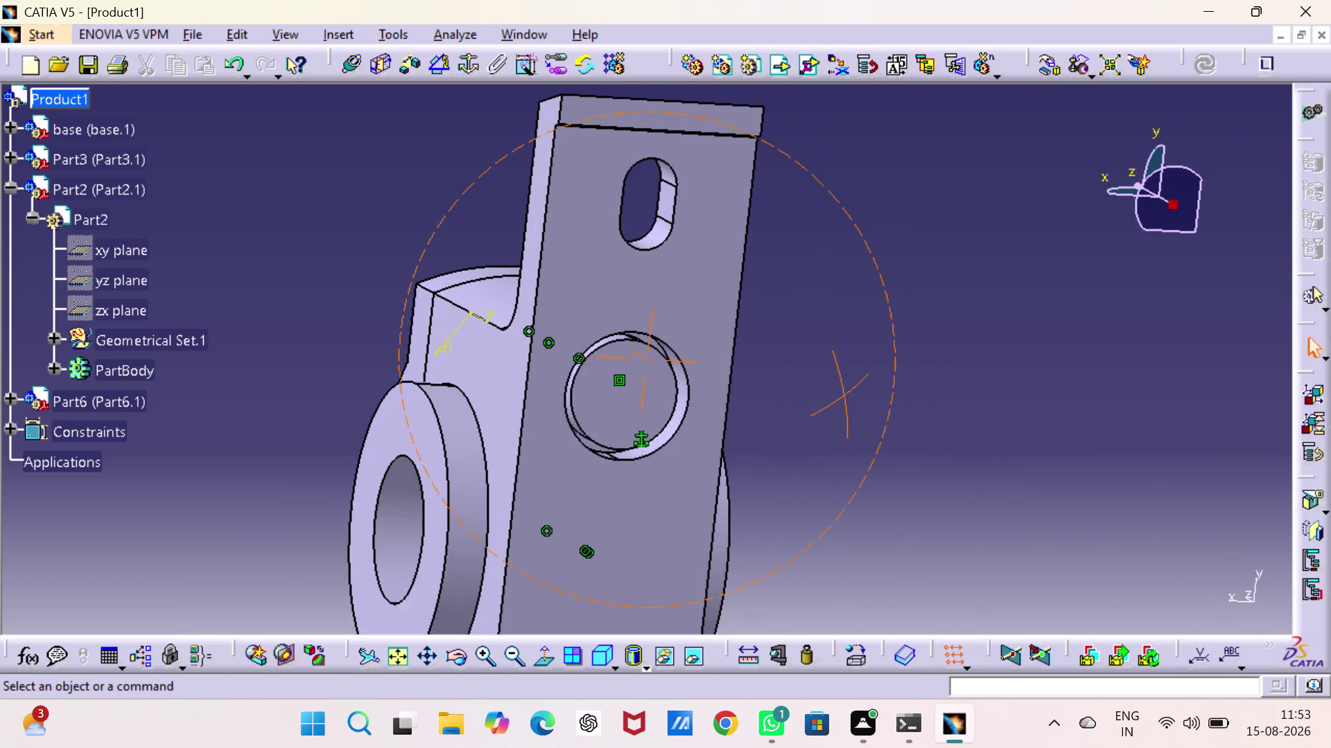
middle_drag(948, 338, 895, 524)
right_drag(947, 338, 894, 525)
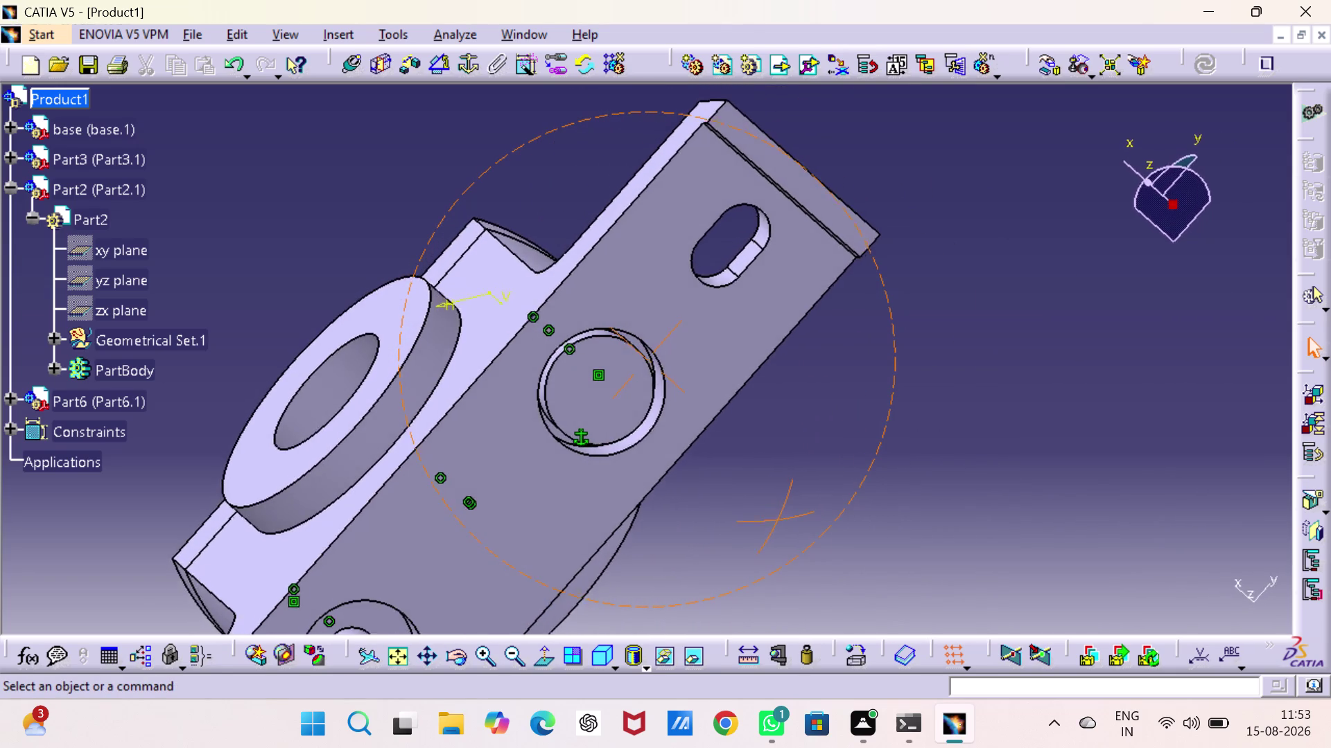
middle_drag(895, 525, 943, 244)
right_drag(894, 524, 942, 243)
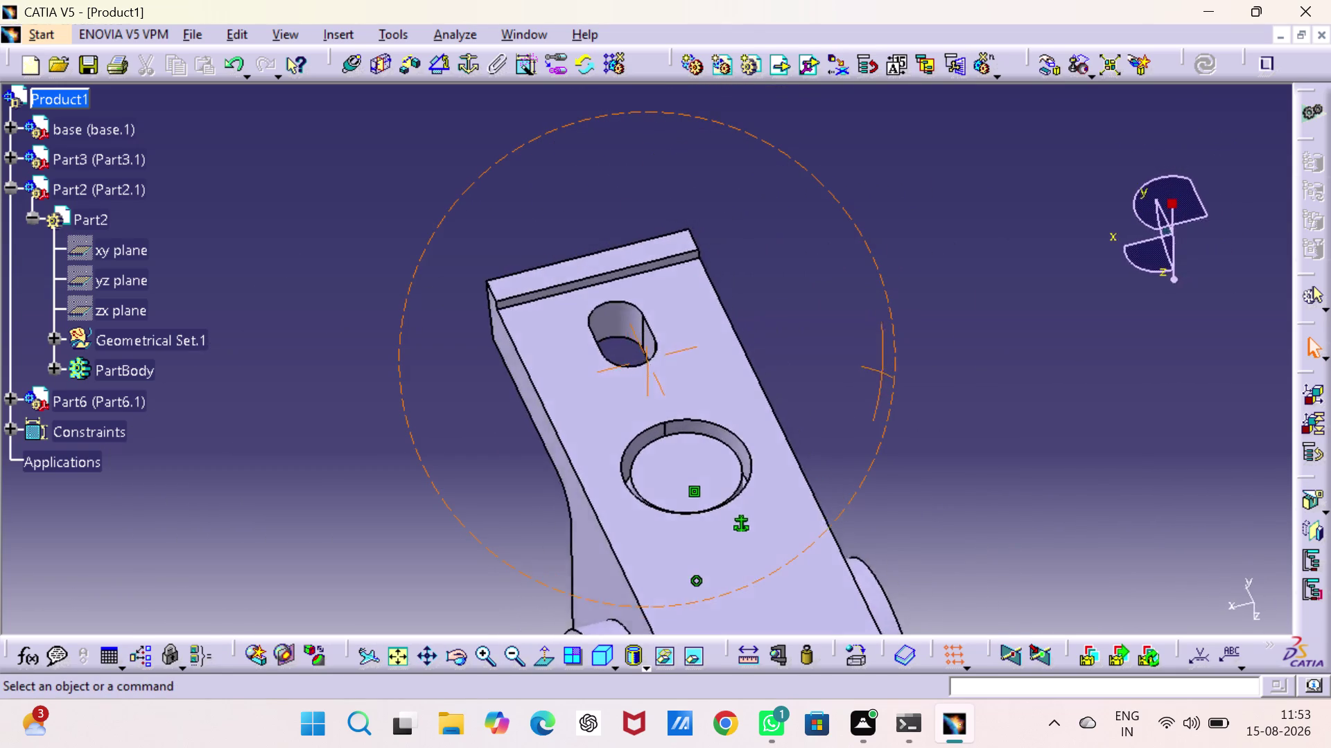
middle_drag(942, 243, 780, 180)
right_drag(943, 243, 779, 180)
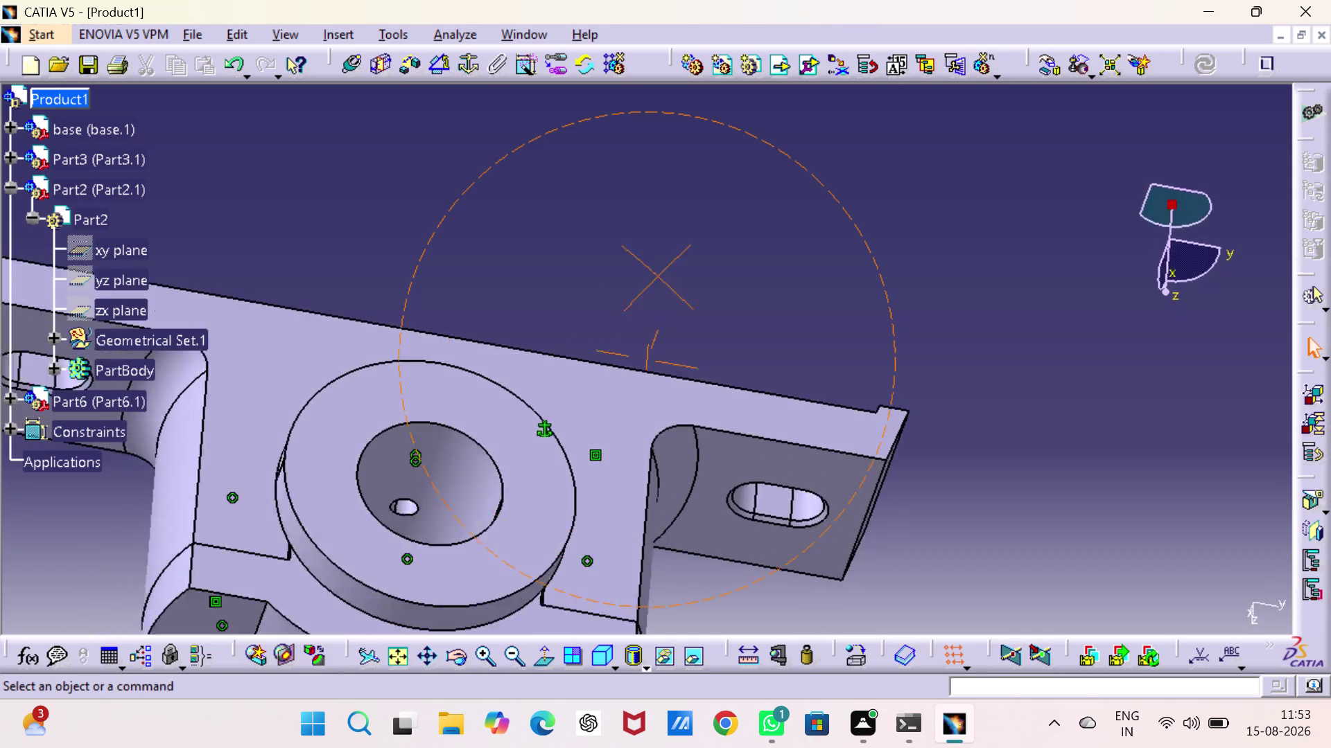
right_drag(780, 180, 797, 483)
middle_drag(780, 180, 797, 483)
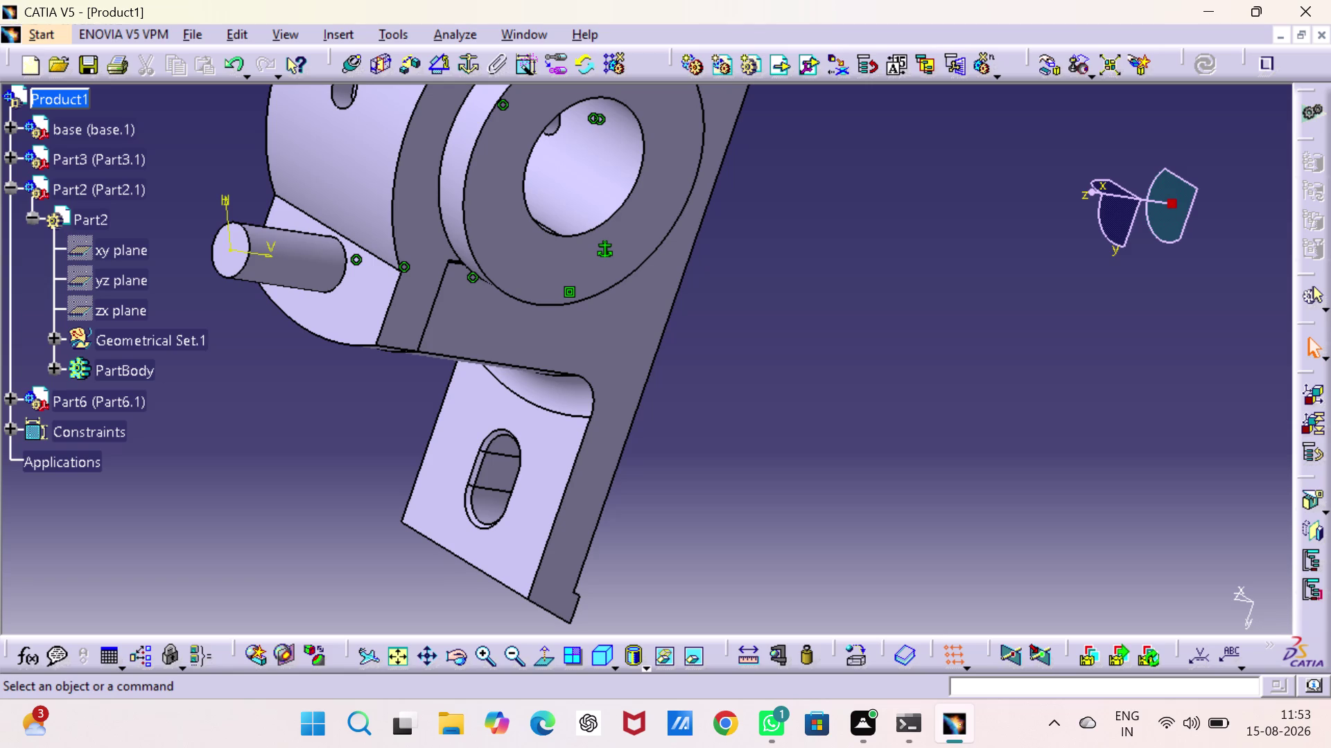
middle_drag(799, 467, 811, 576)
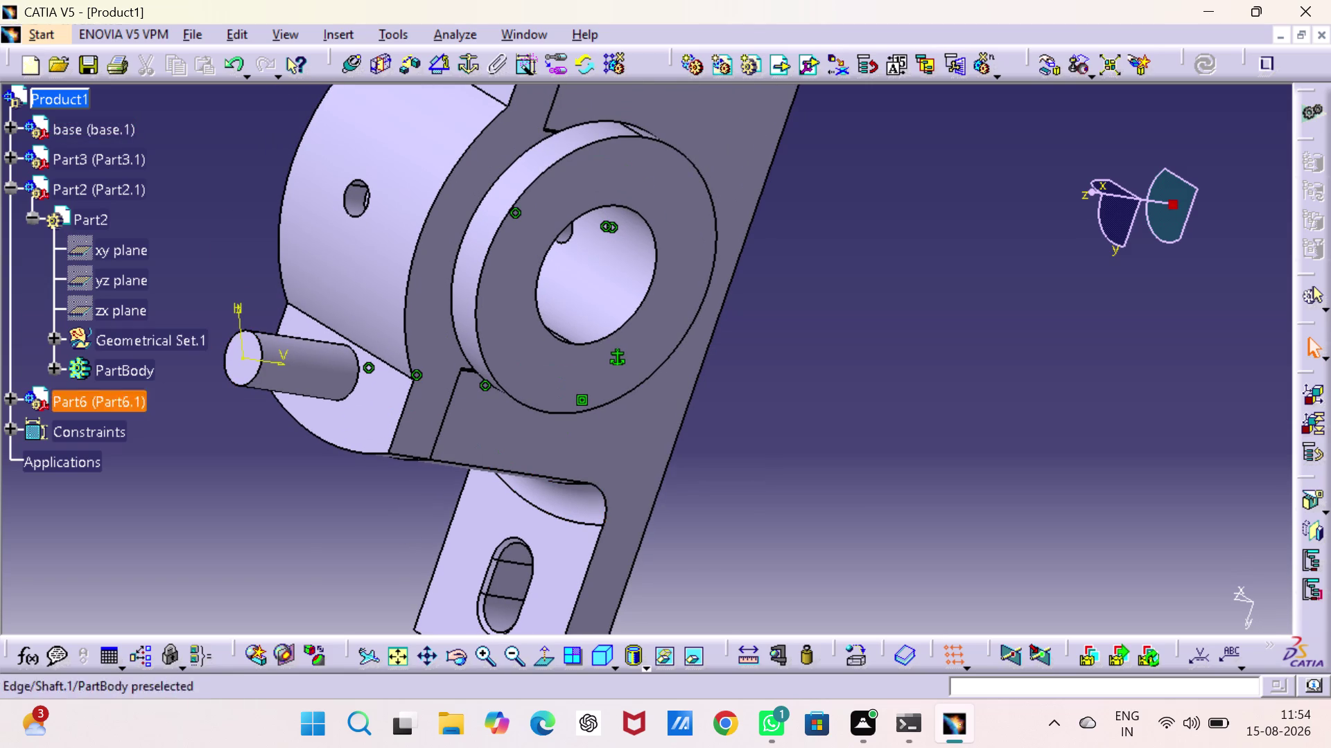
Collapse Part2's branch in the specification tree.
click(10, 181)
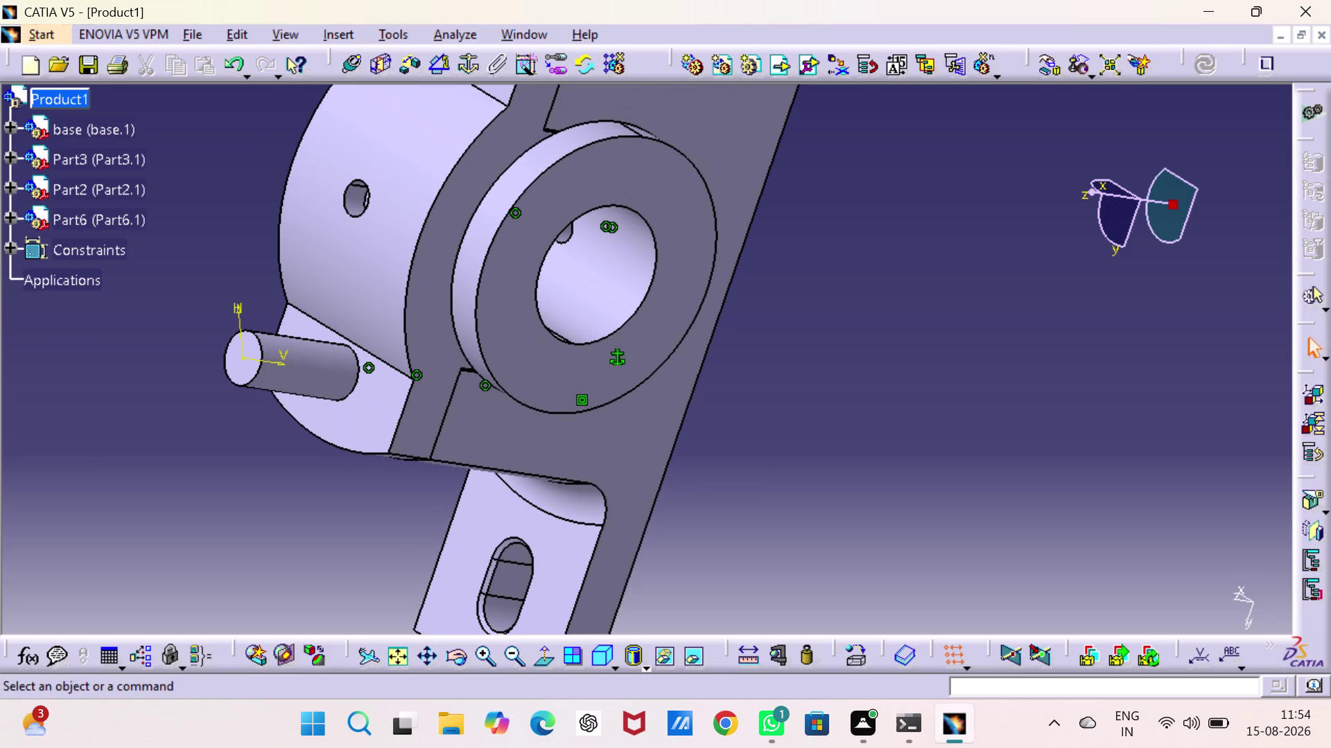
click(8, 211)
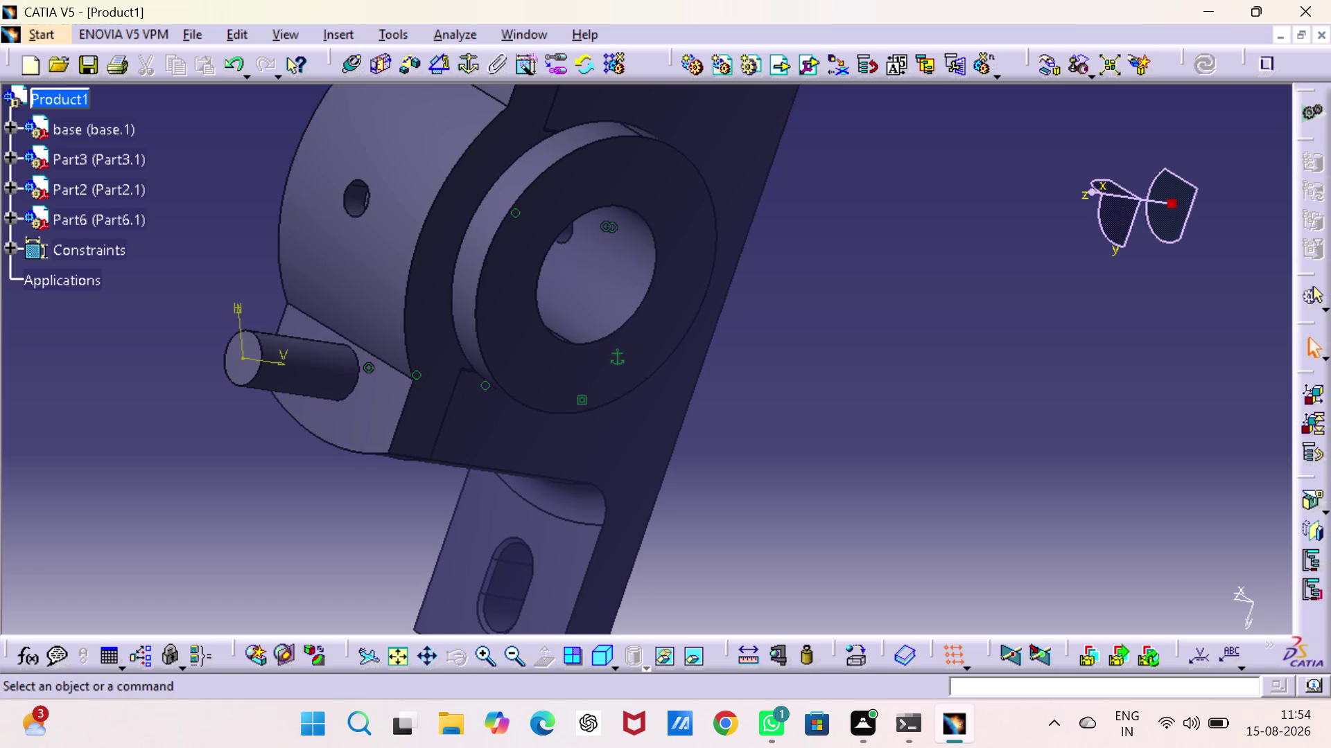
click(9, 213)
click(9, 213)
double_click(9, 213)
click(9, 232)
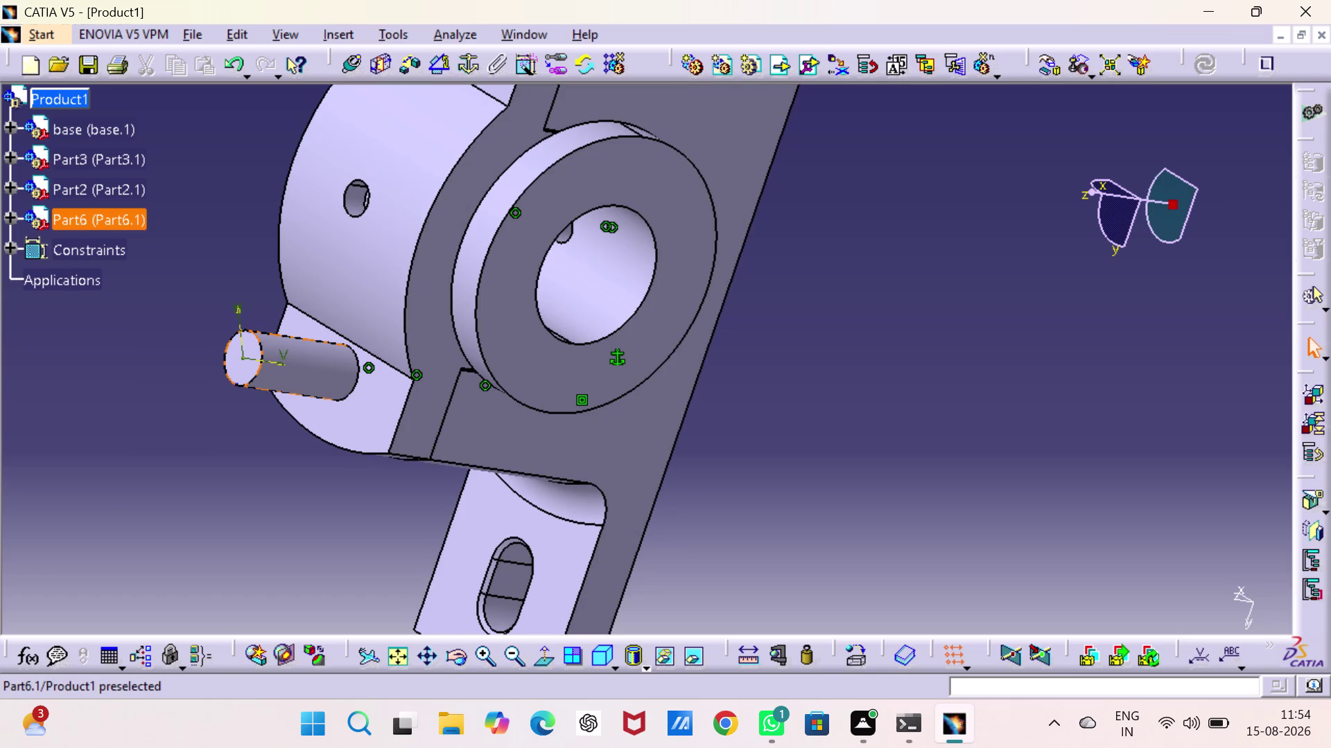
Expand Part6 and display Part6.1's component constraints.
click(12, 214)
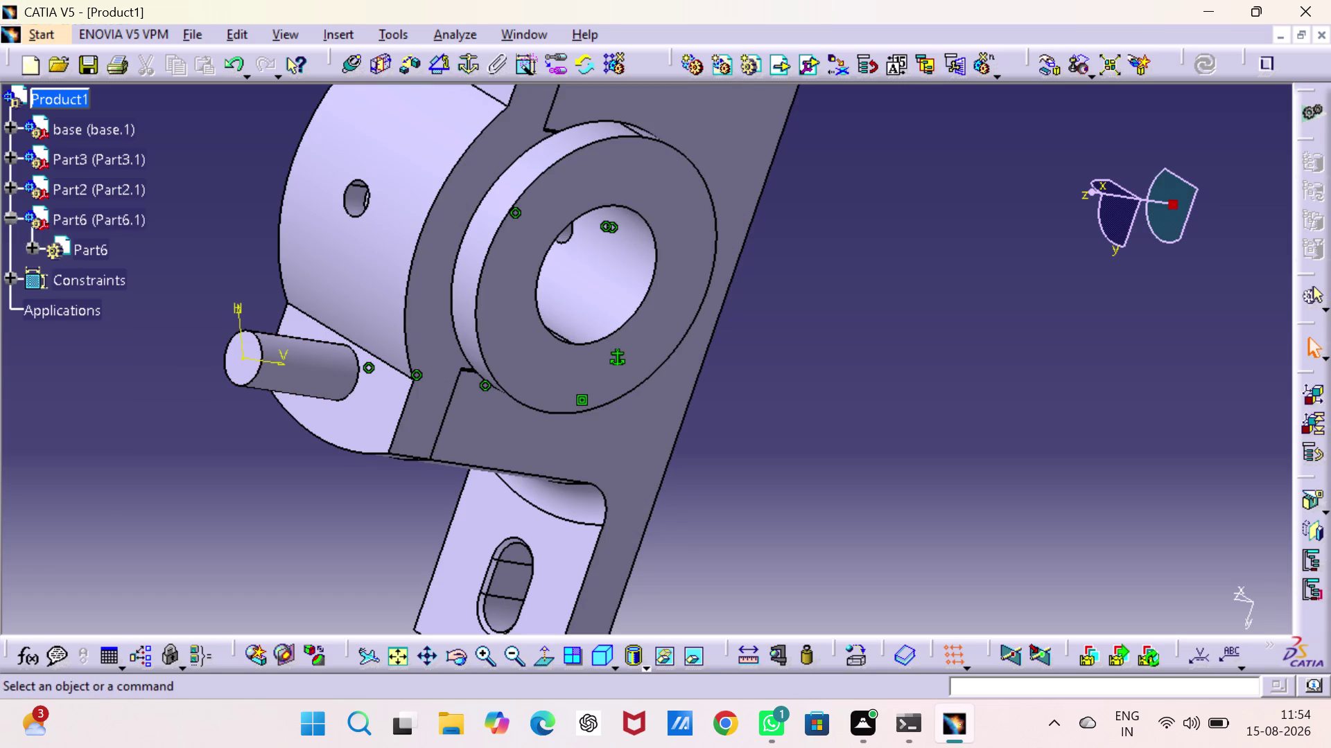
click(32, 246)
right_click(71, 248)
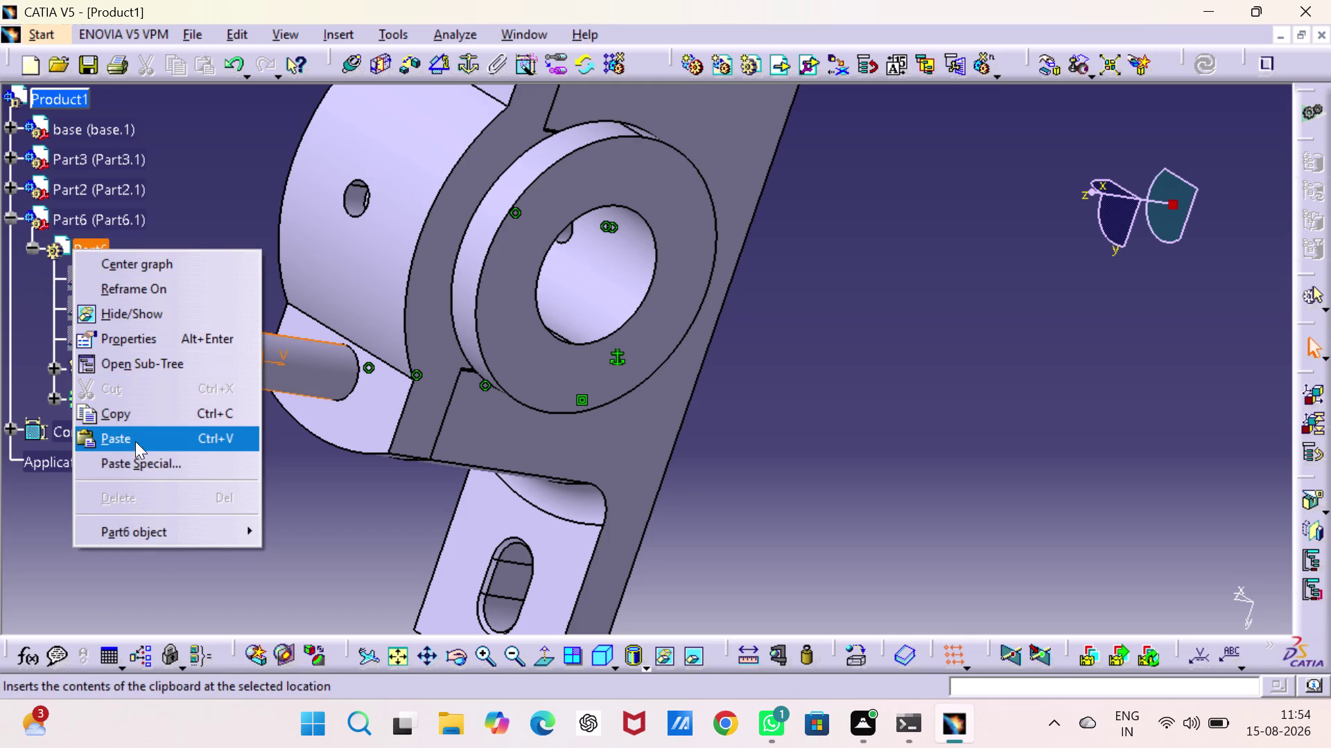
click(318, 539)
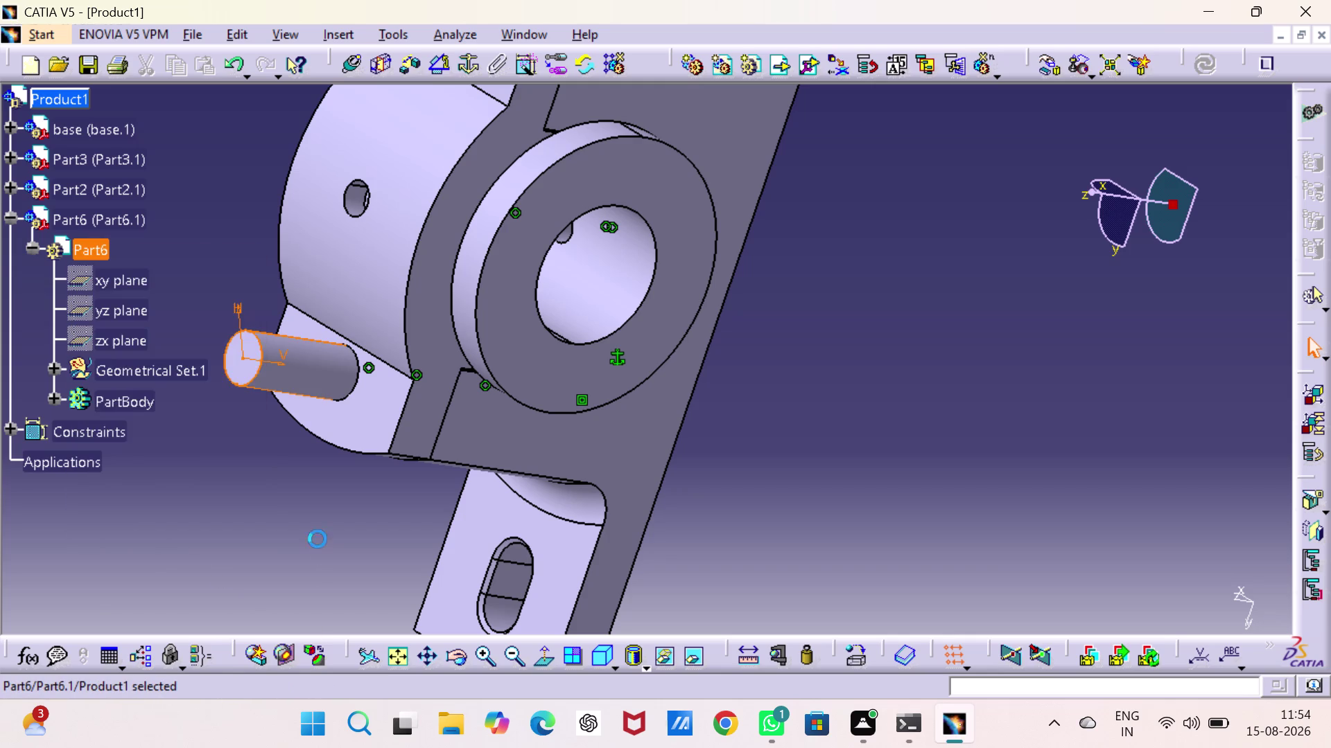
right_click(88, 217)
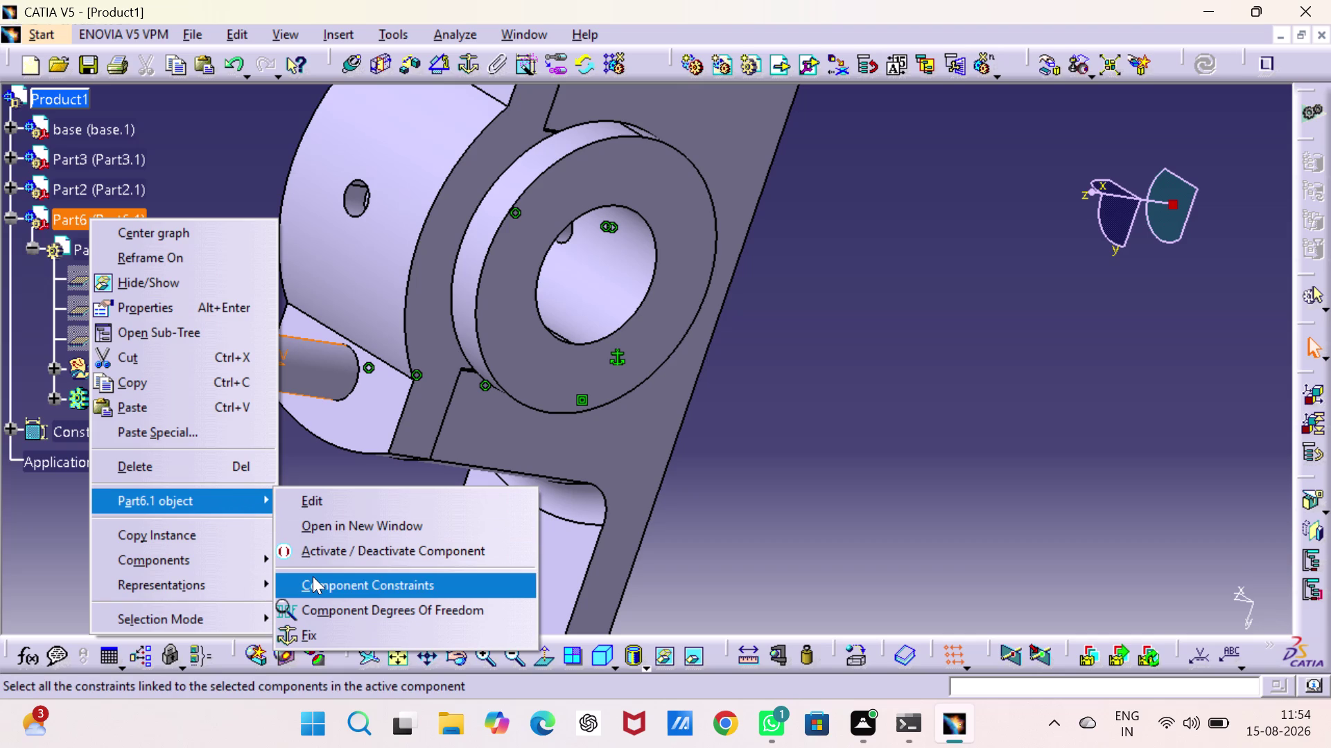
click(313, 577)
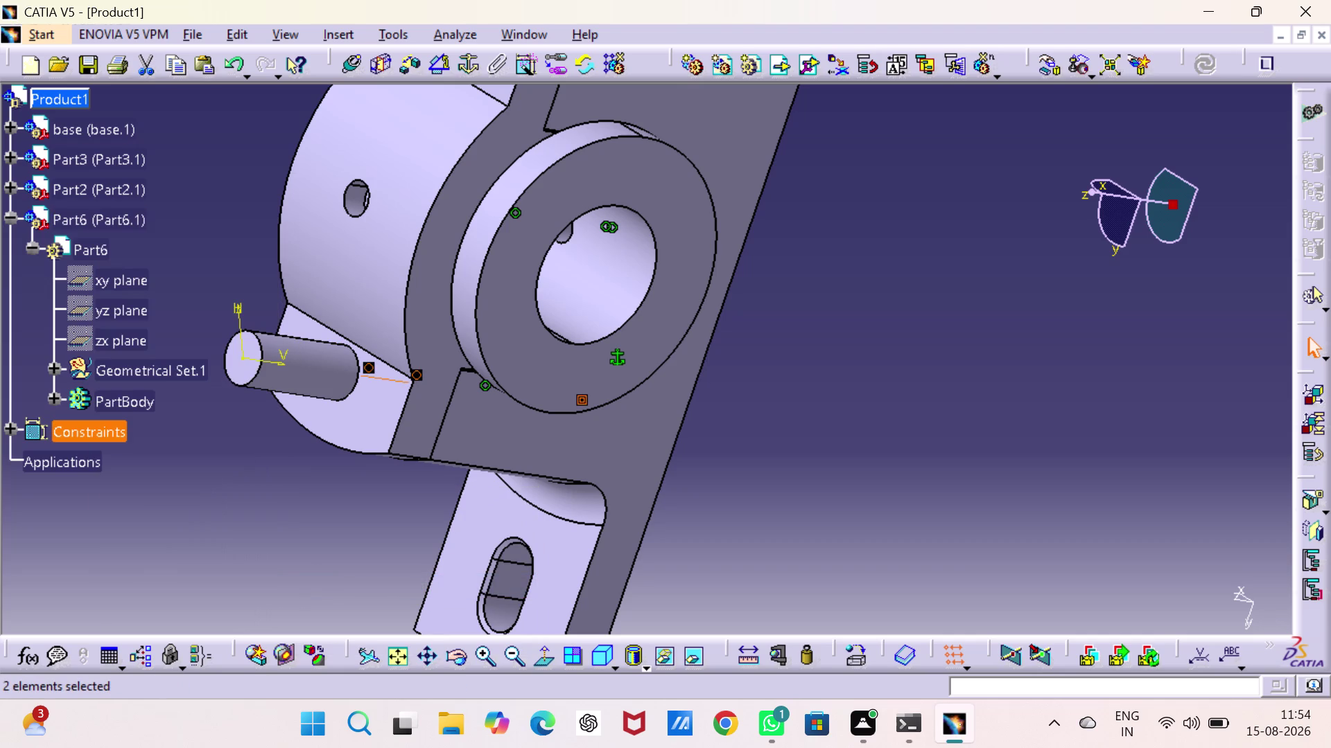
Check Part6.1's degrees of freedom, confirming one free rotation, and close the report.
right_click(93, 249)
right_click(205, 225)
right_click(102, 217)
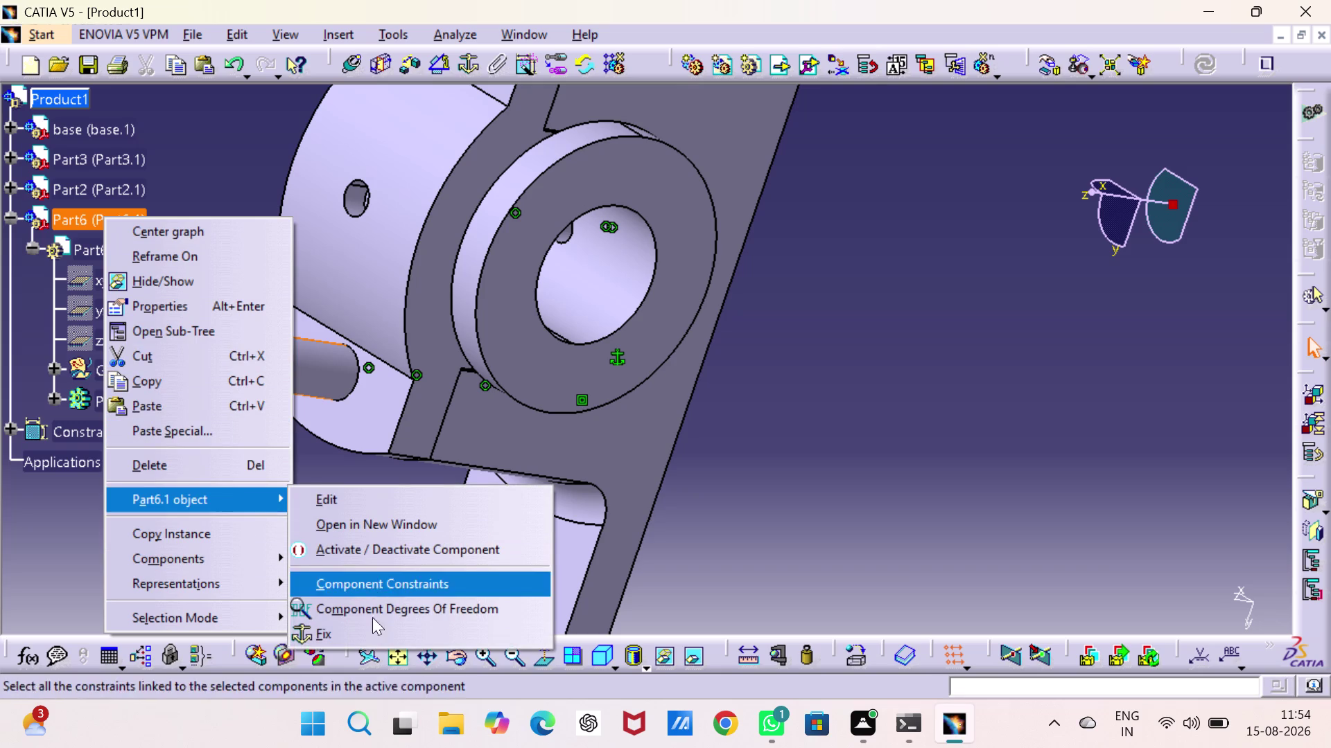
click(372, 610)
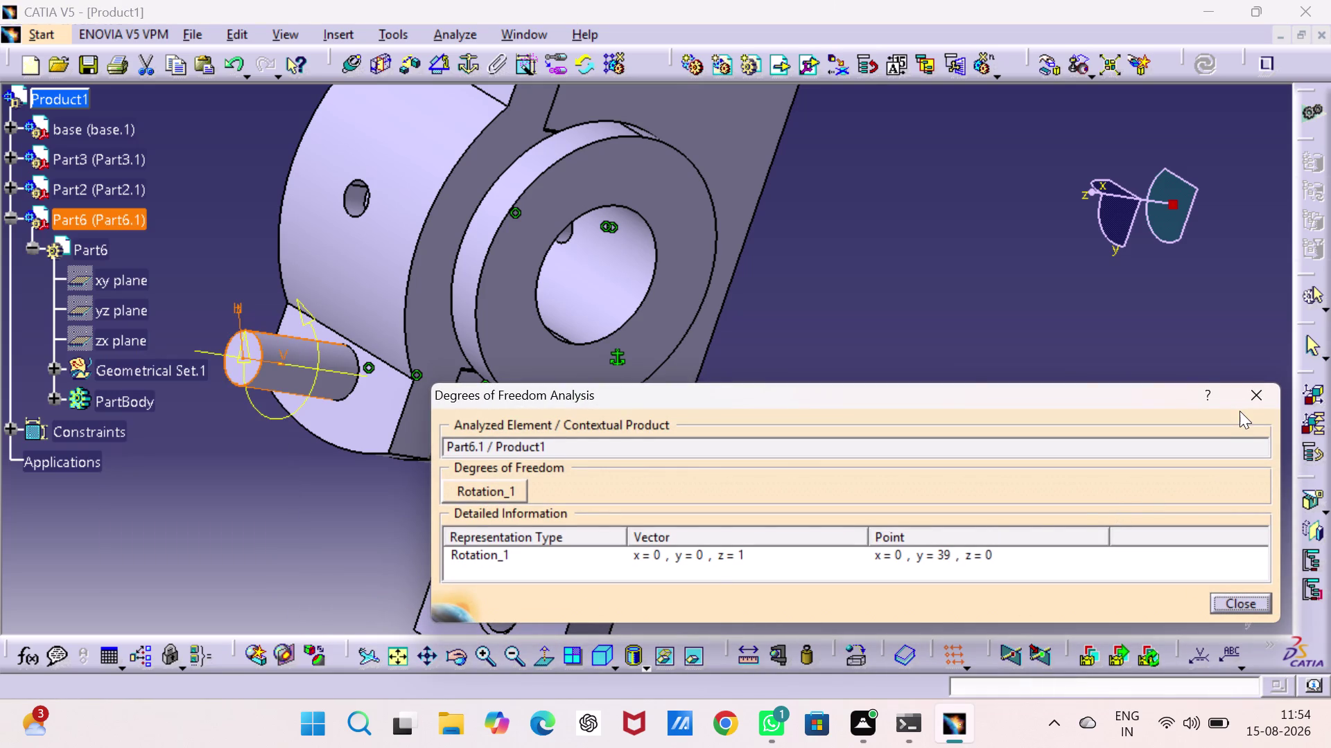
click(1245, 392)
click(1078, 379)
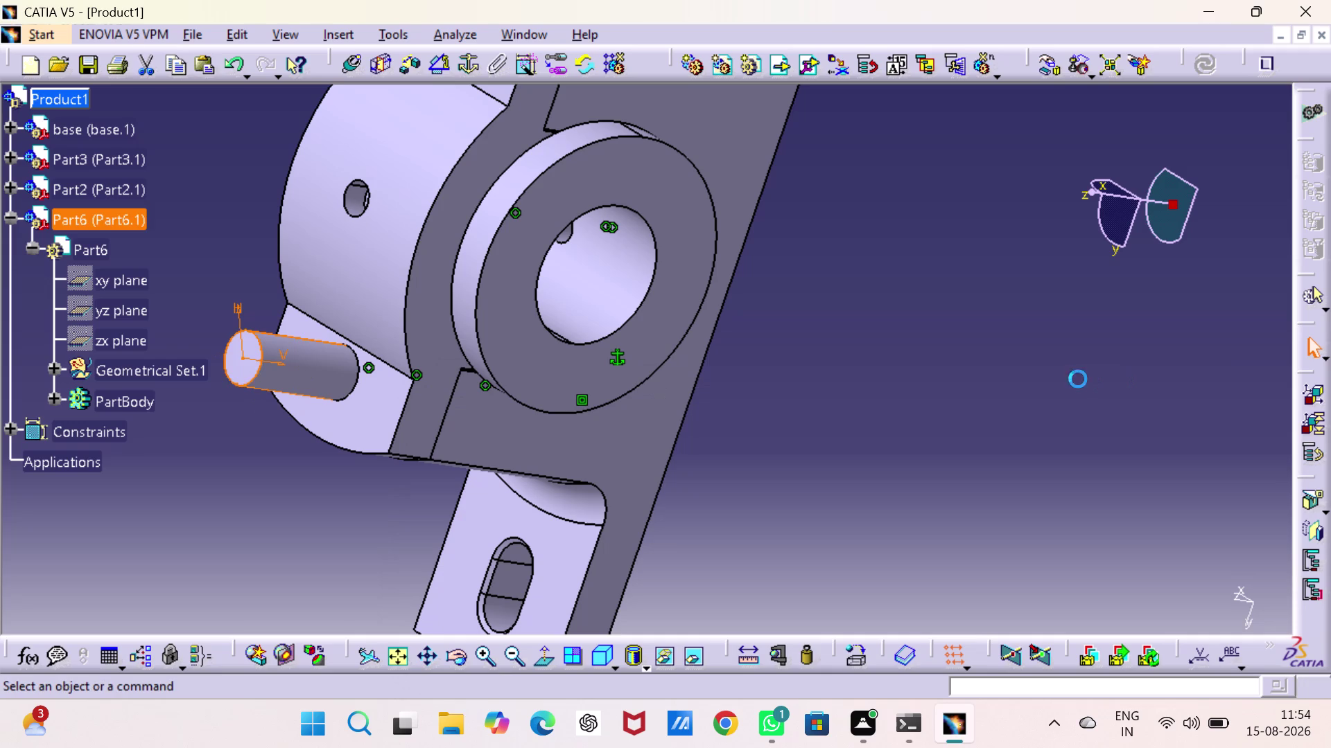
middle_drag(917, 446, 988, 364)
Add a 180° angle constraint between the base's xy plane and Part6's xy plane.
scroll(up, 3)
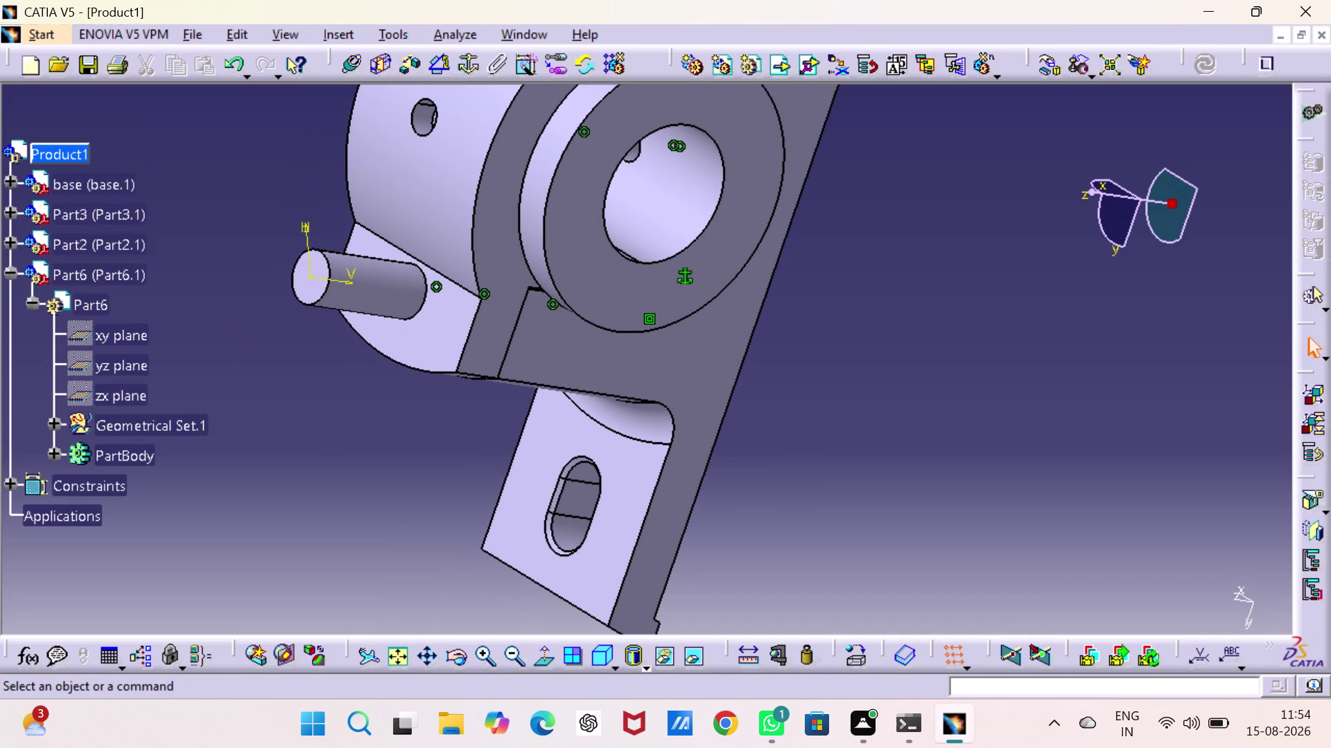
click(9, 183)
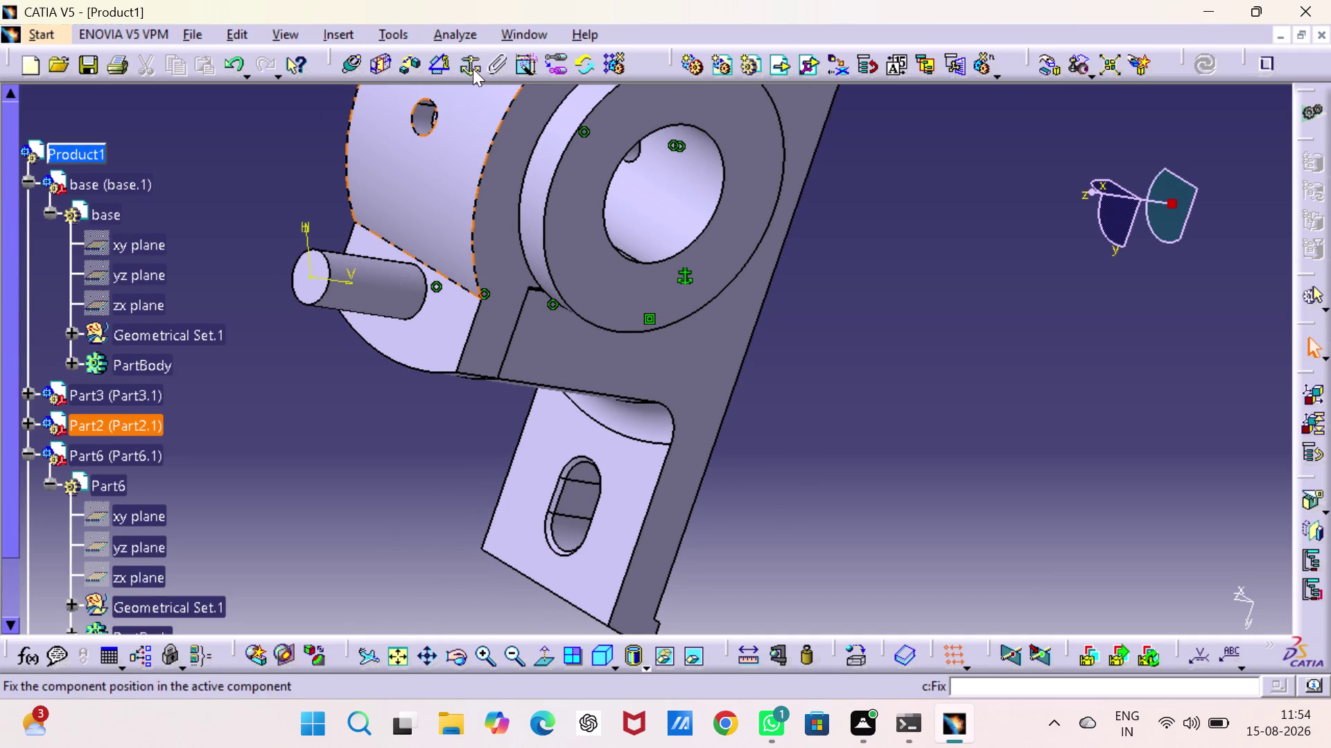
click(430, 61)
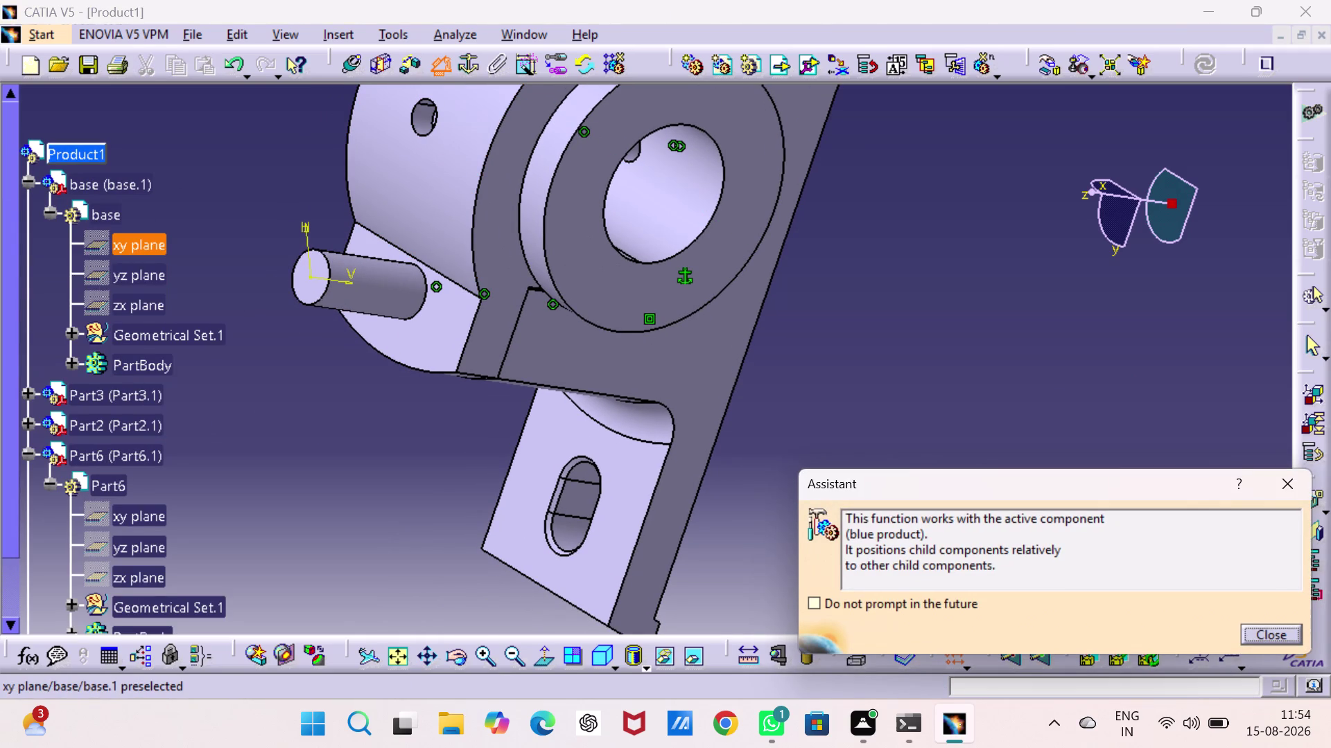
click(134, 247)
scroll(down, 3)
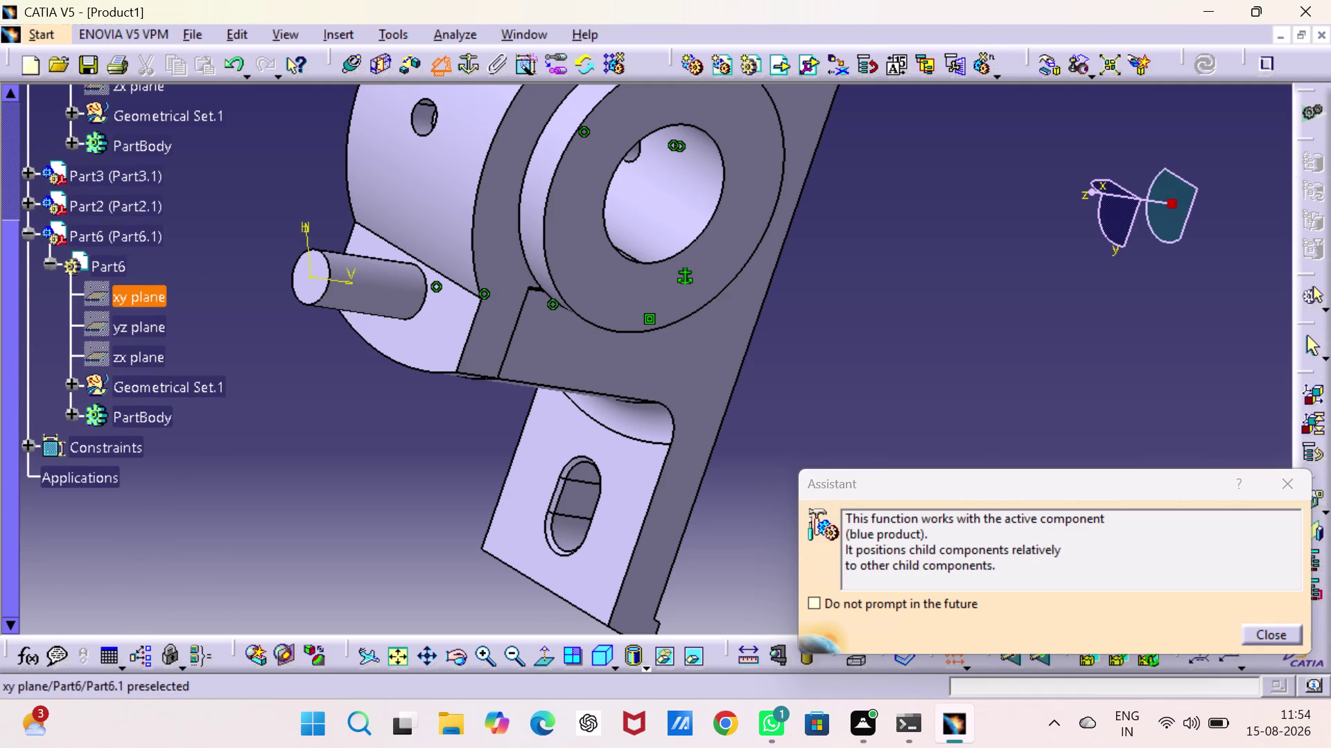
click(140, 297)
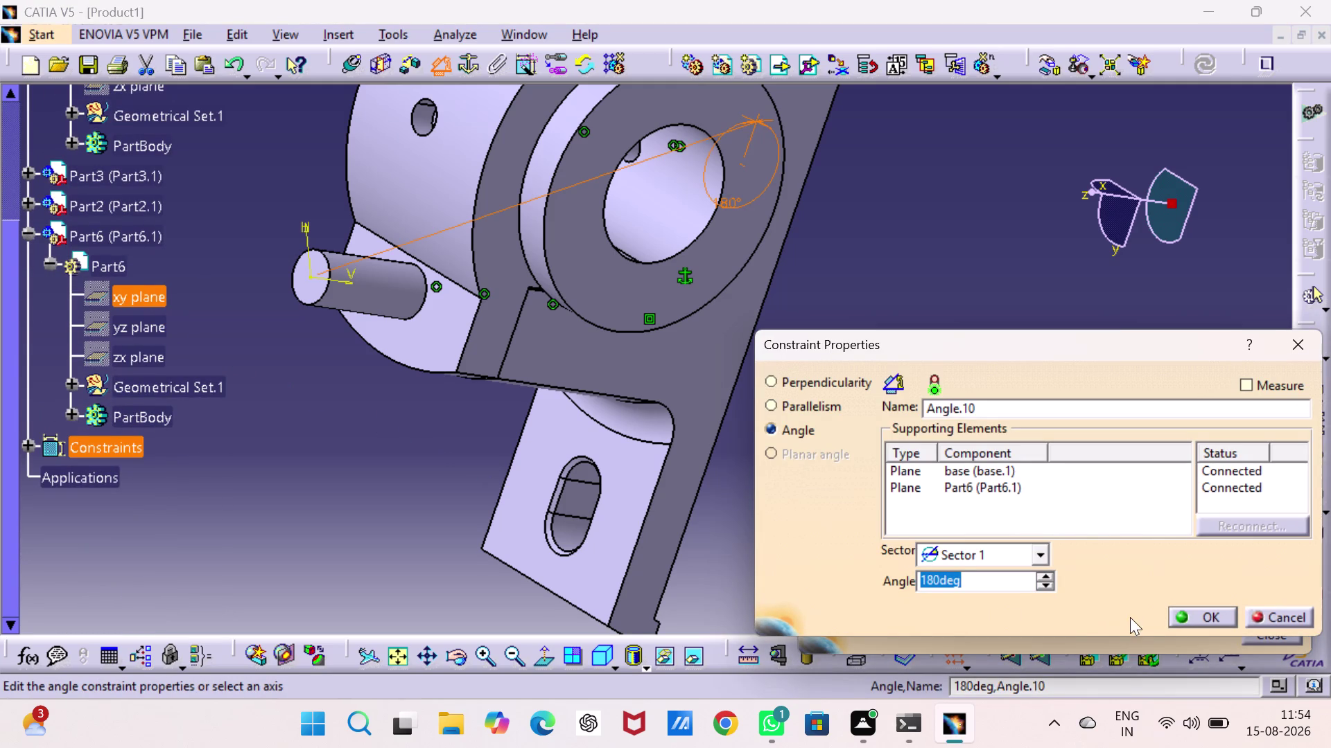
click(1197, 615)
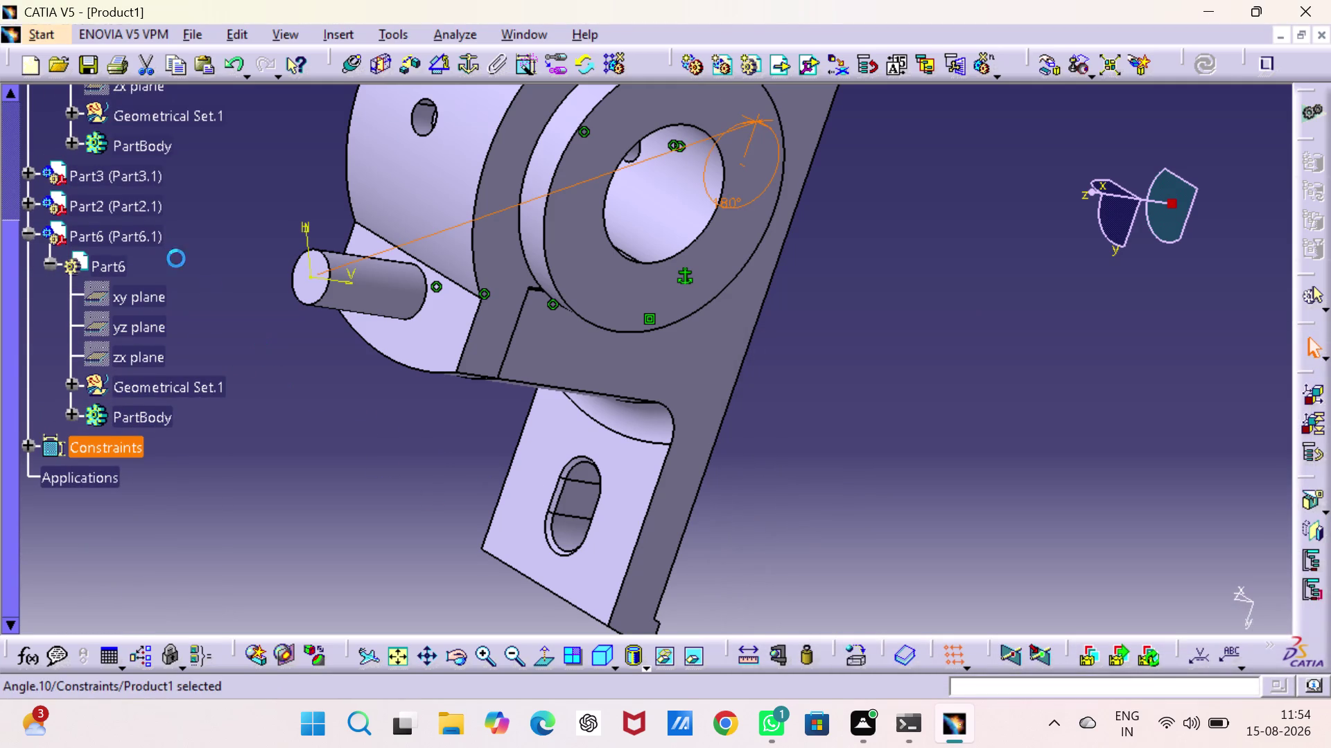
Add a 0° angle between the base and Part6 yz planes, then delete it.
click(435, 67)
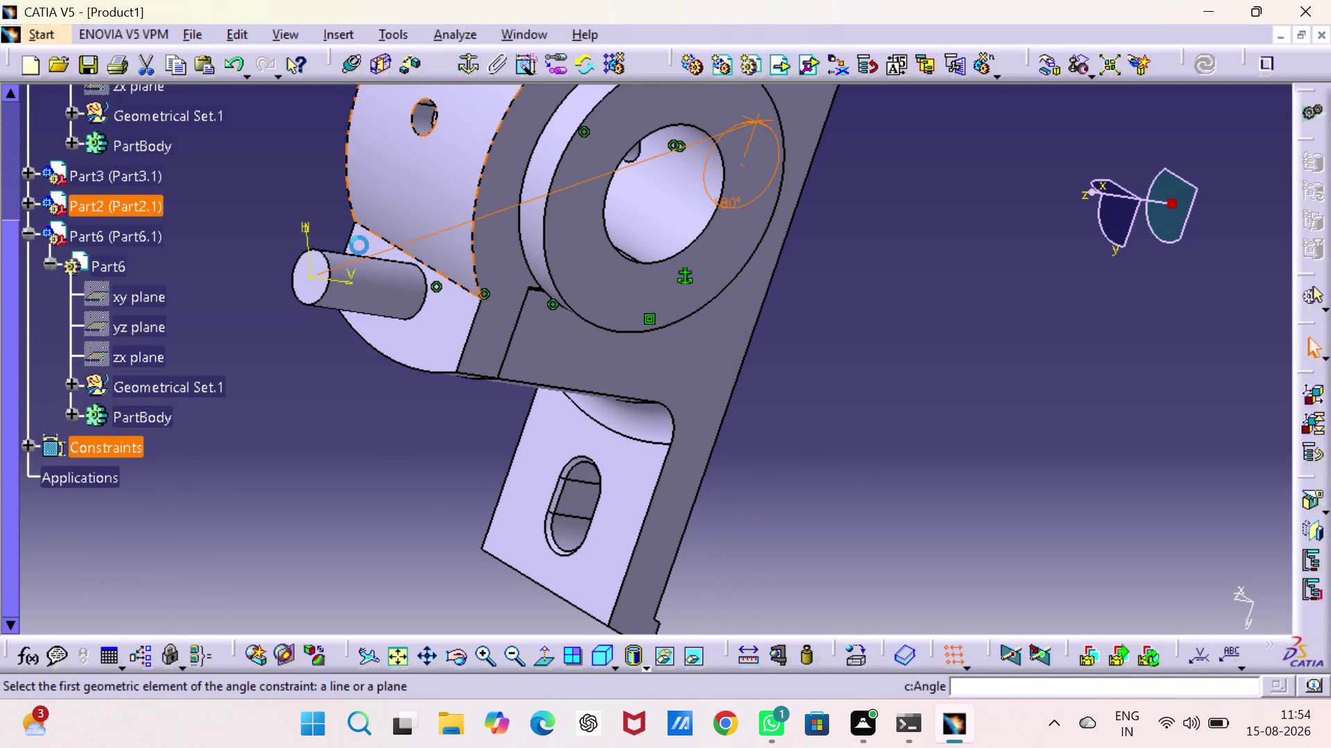
scroll(up, 3)
scroll(up, 3)
scroll(up, 3)
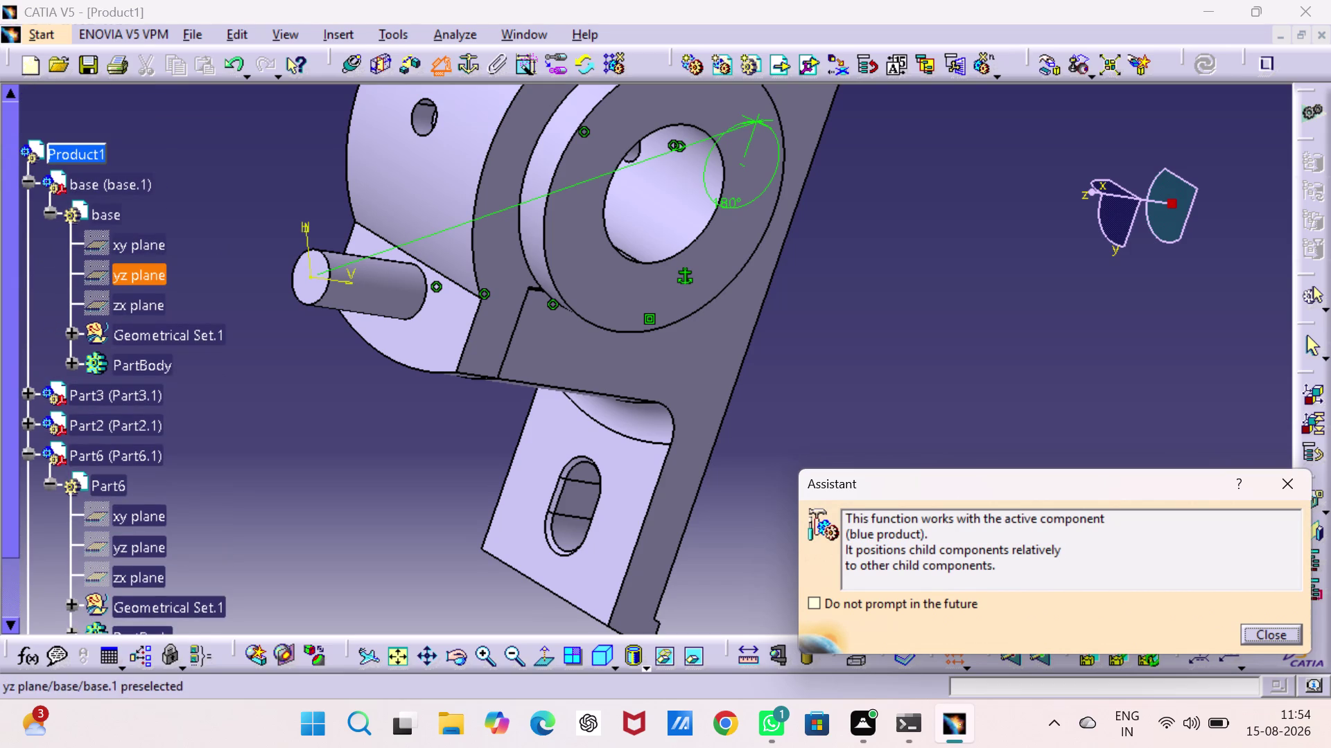
click(123, 276)
scroll(down, 3)
scroll(down, 3)
click(138, 329)
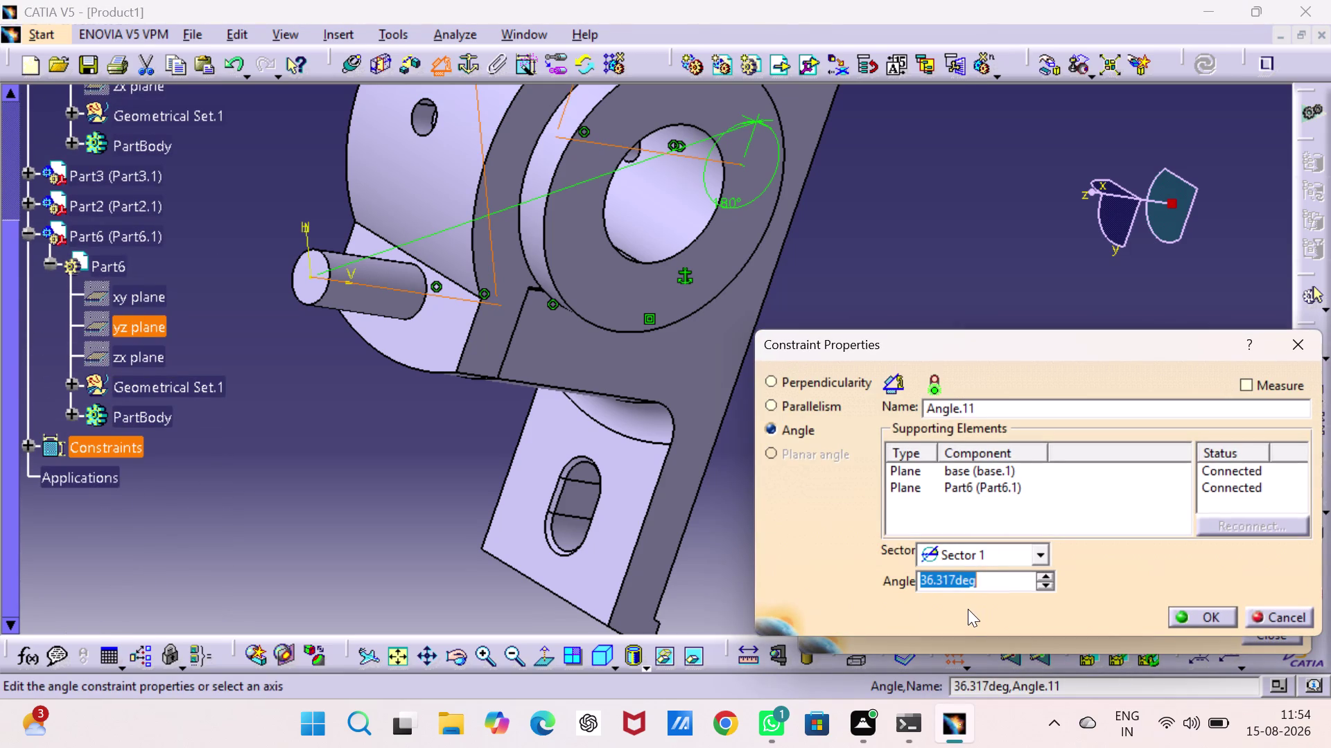
key(0)
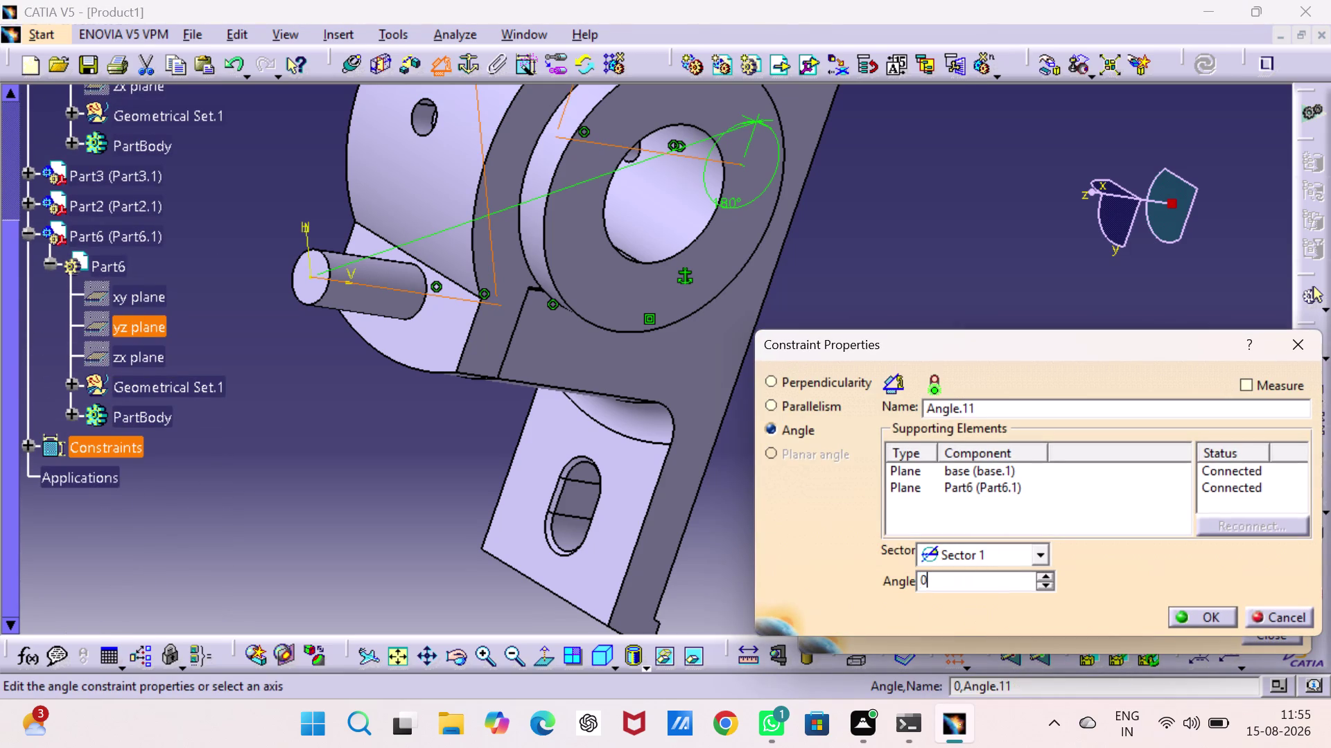
key(Return)
click(911, 502)
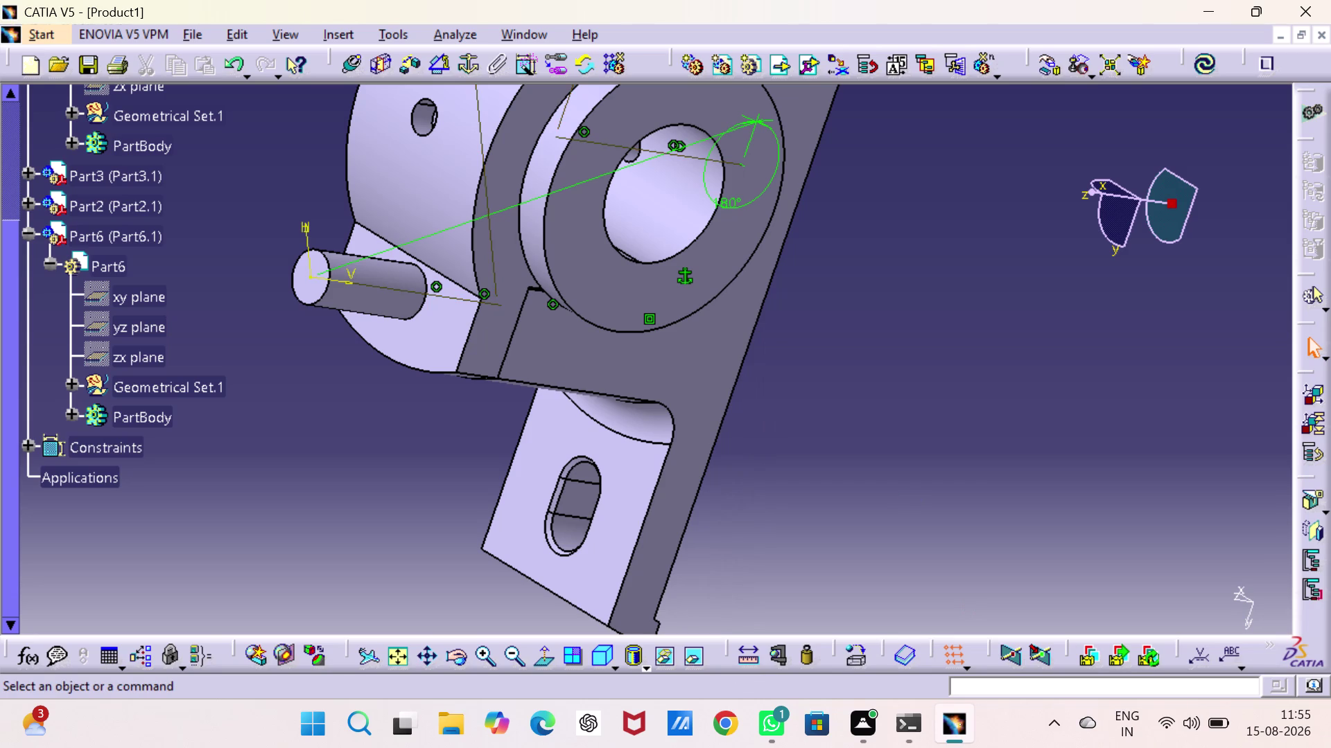
middle_drag(791, 415, 921, 645)
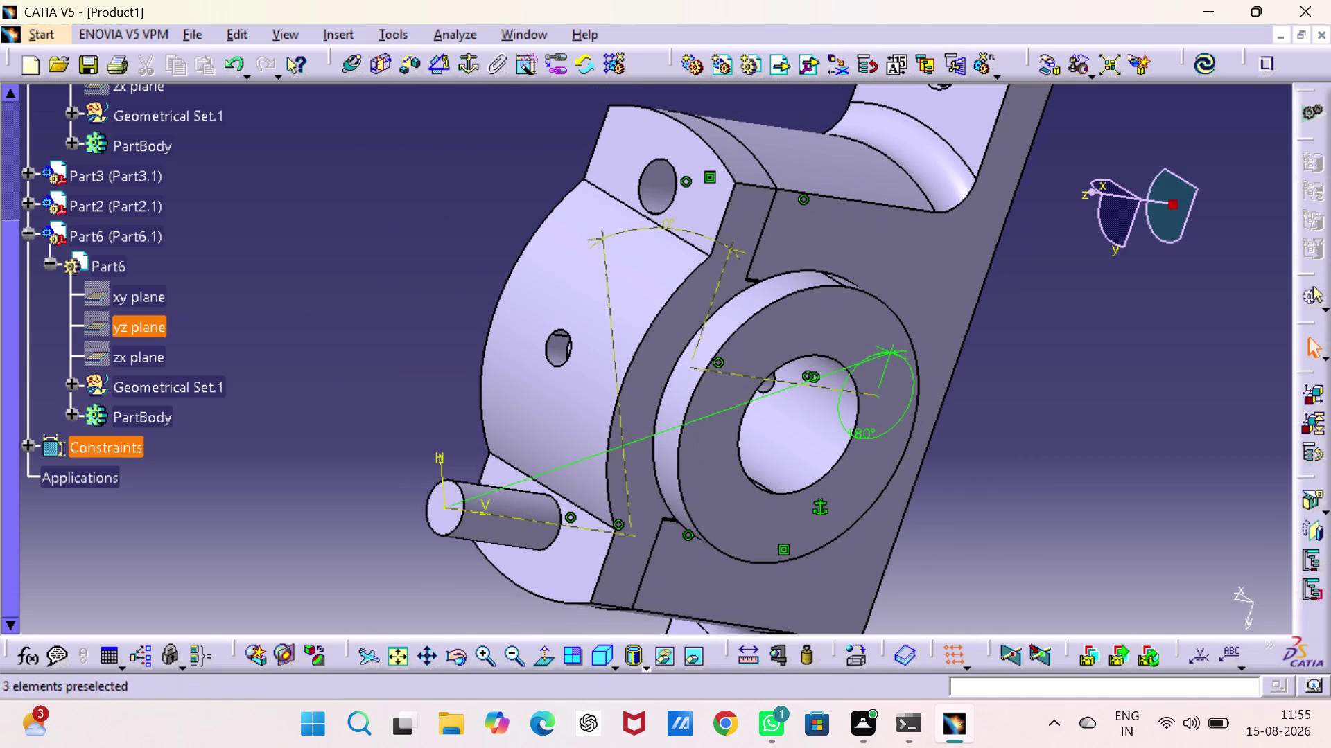
right_click(615, 230)
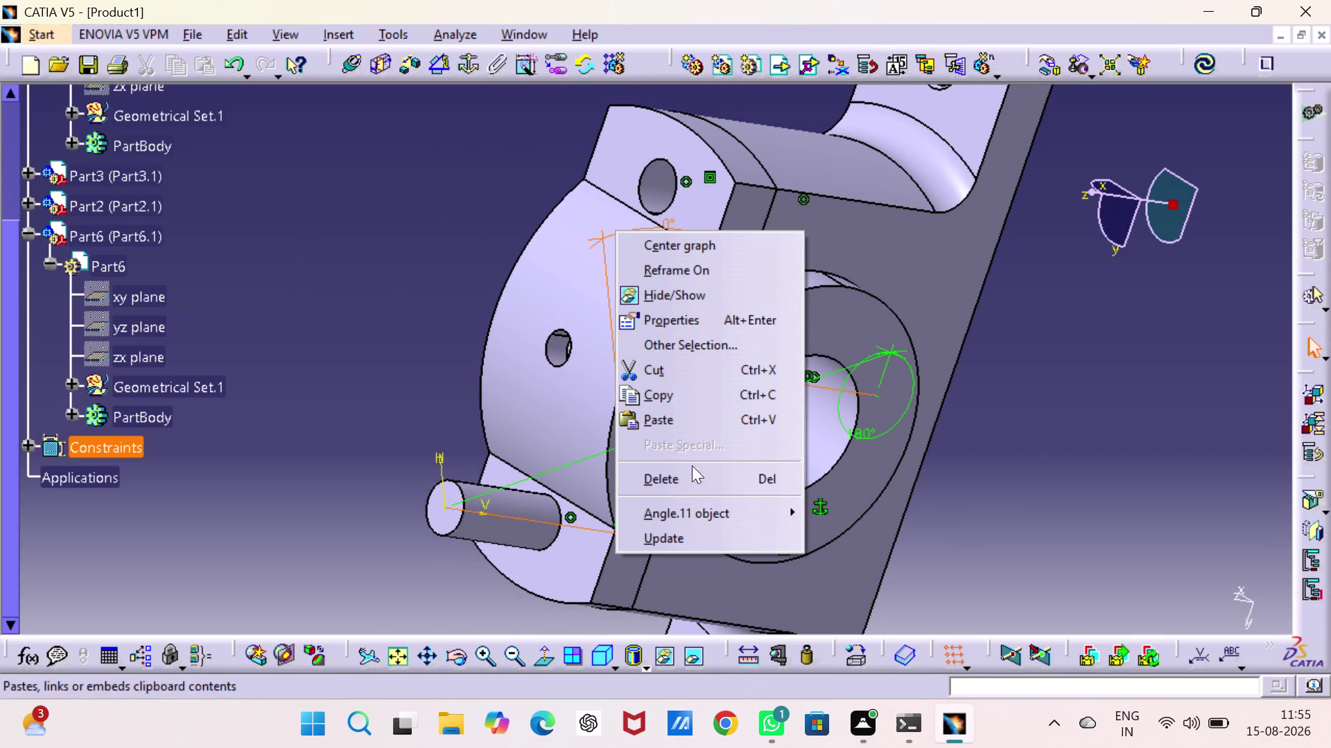
click(694, 479)
click(1042, 414)
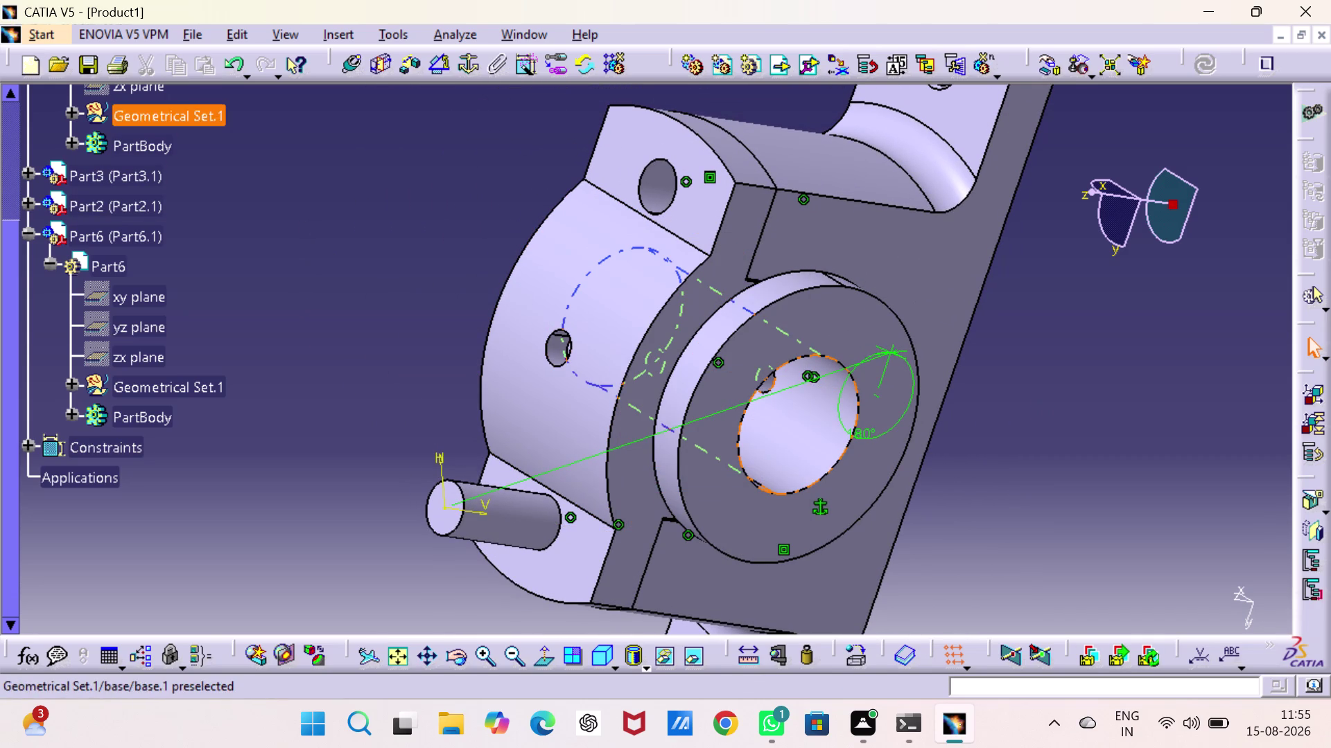
Add a 90° angle between the base's yz plane and Part6's zx plane, then delete it.
click(431, 65)
scroll(up, 3)
scroll(up, 3)
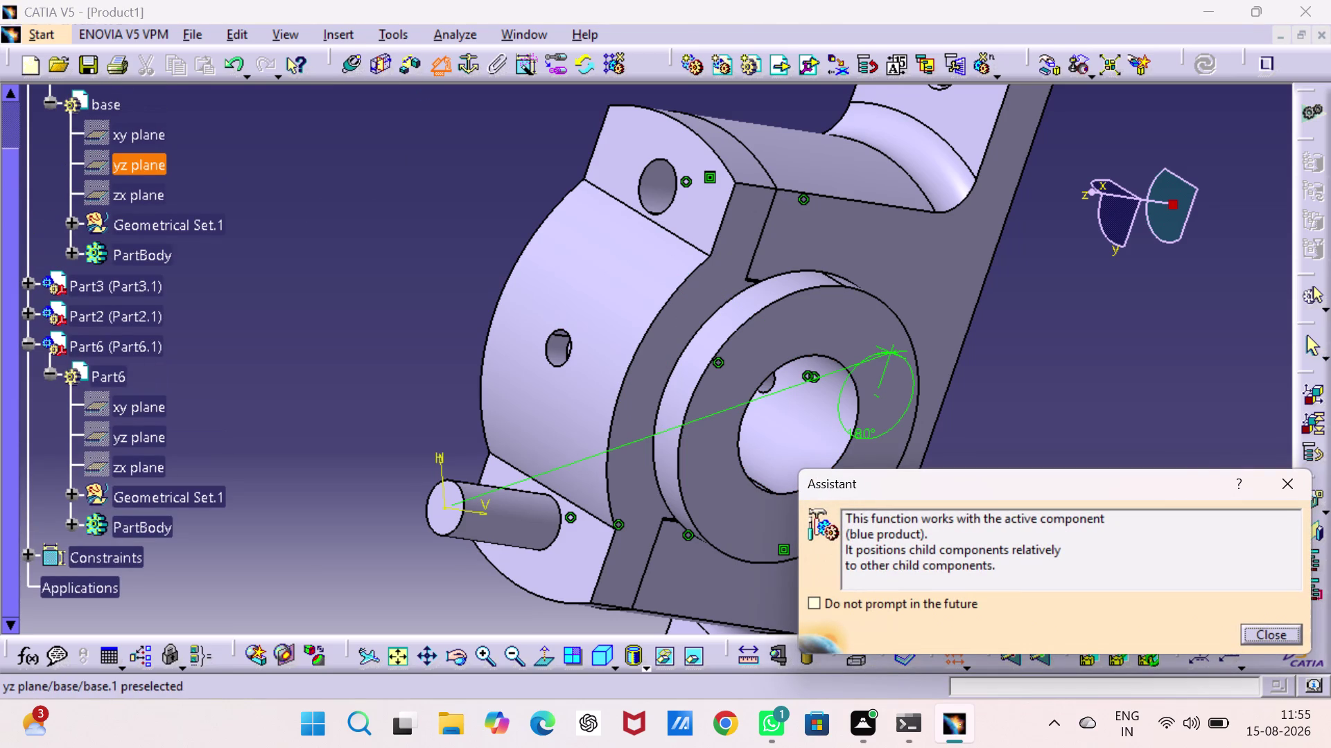
click(140, 160)
scroll(down, 3)
scroll(down, 3)
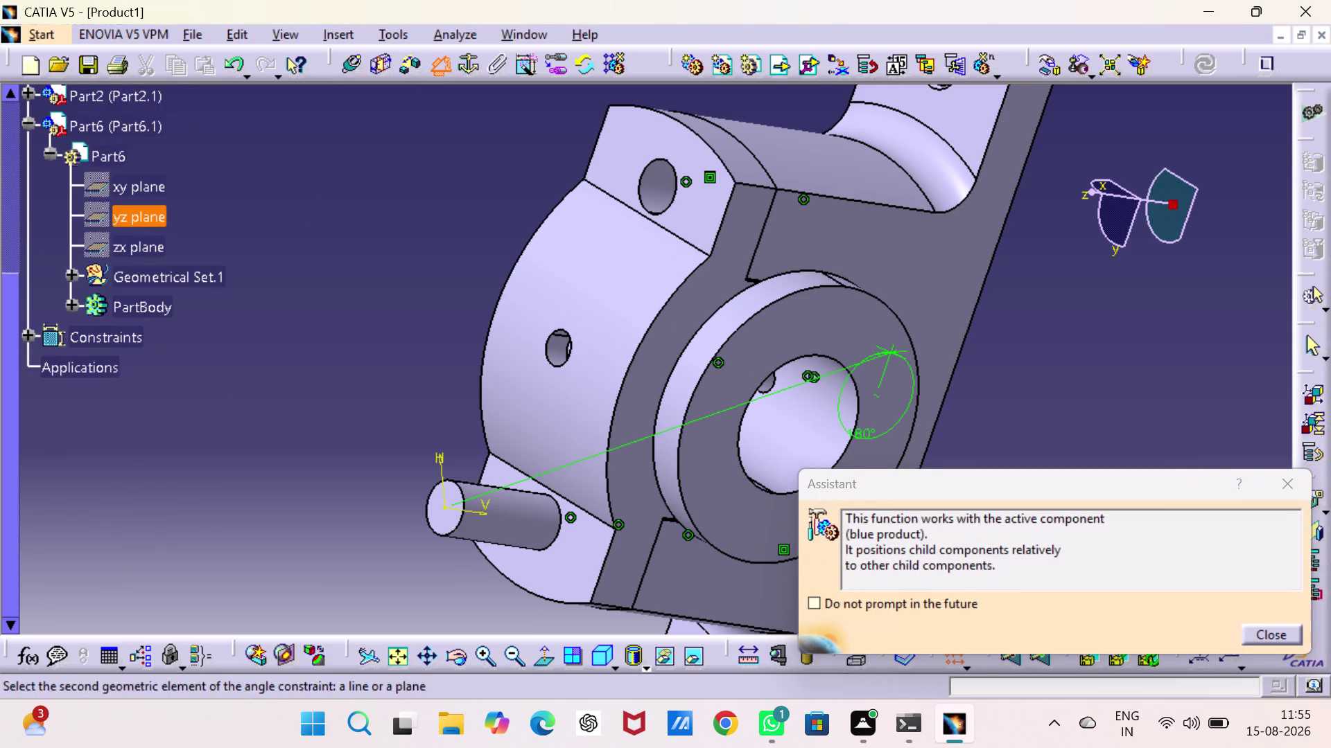
click(137, 239)
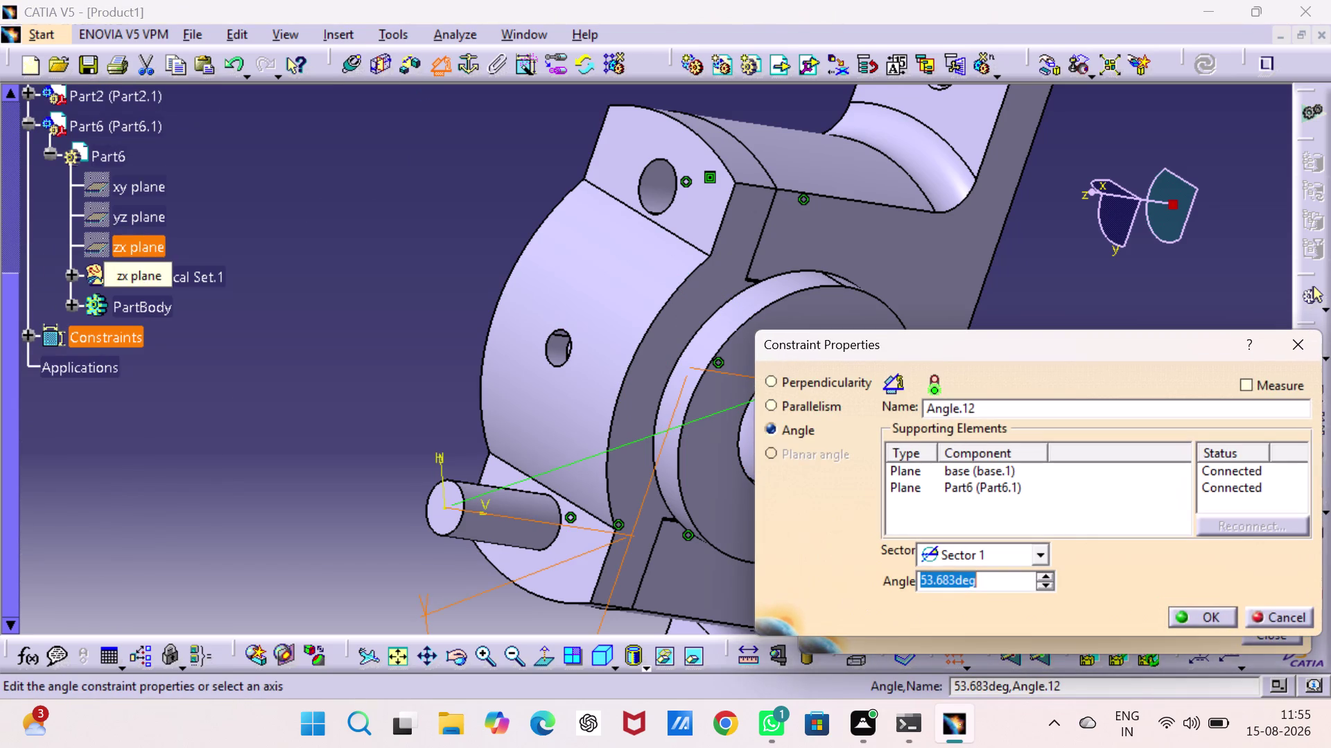
text(9)
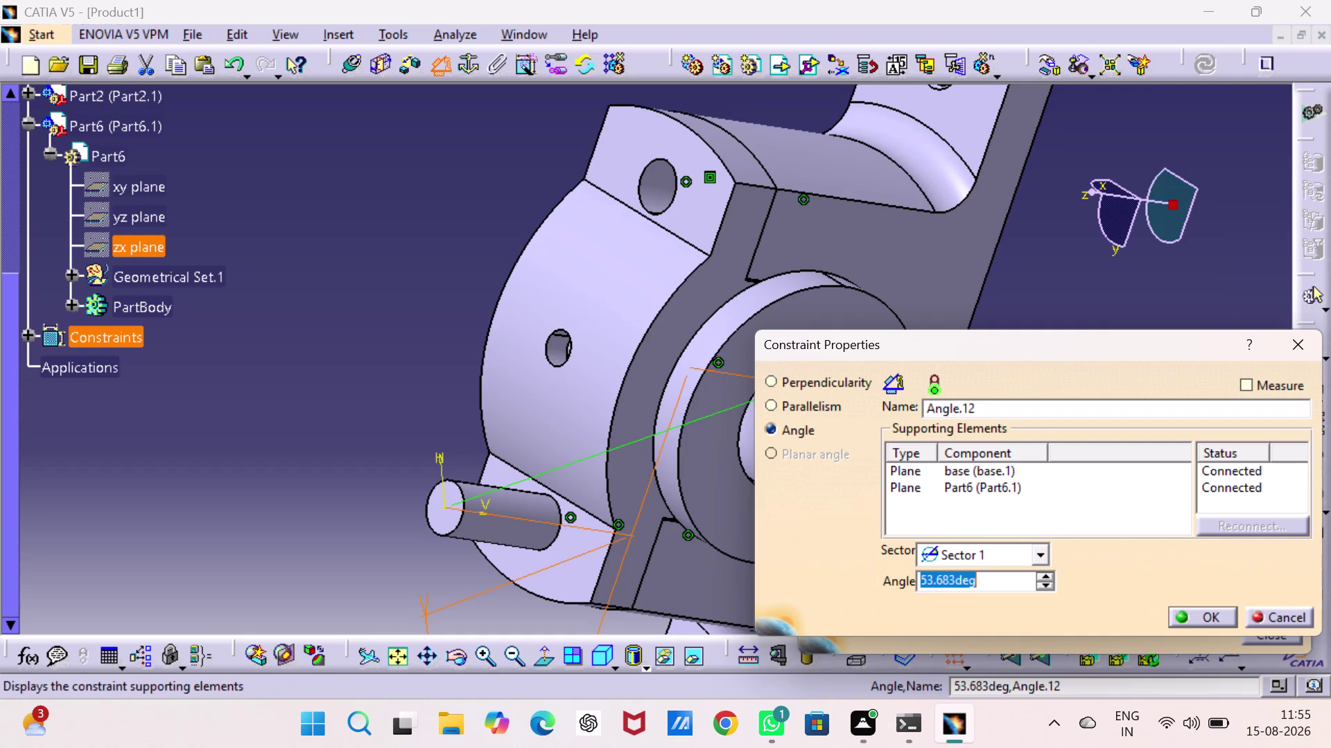
text(0)
key(Return)
click(880, 495)
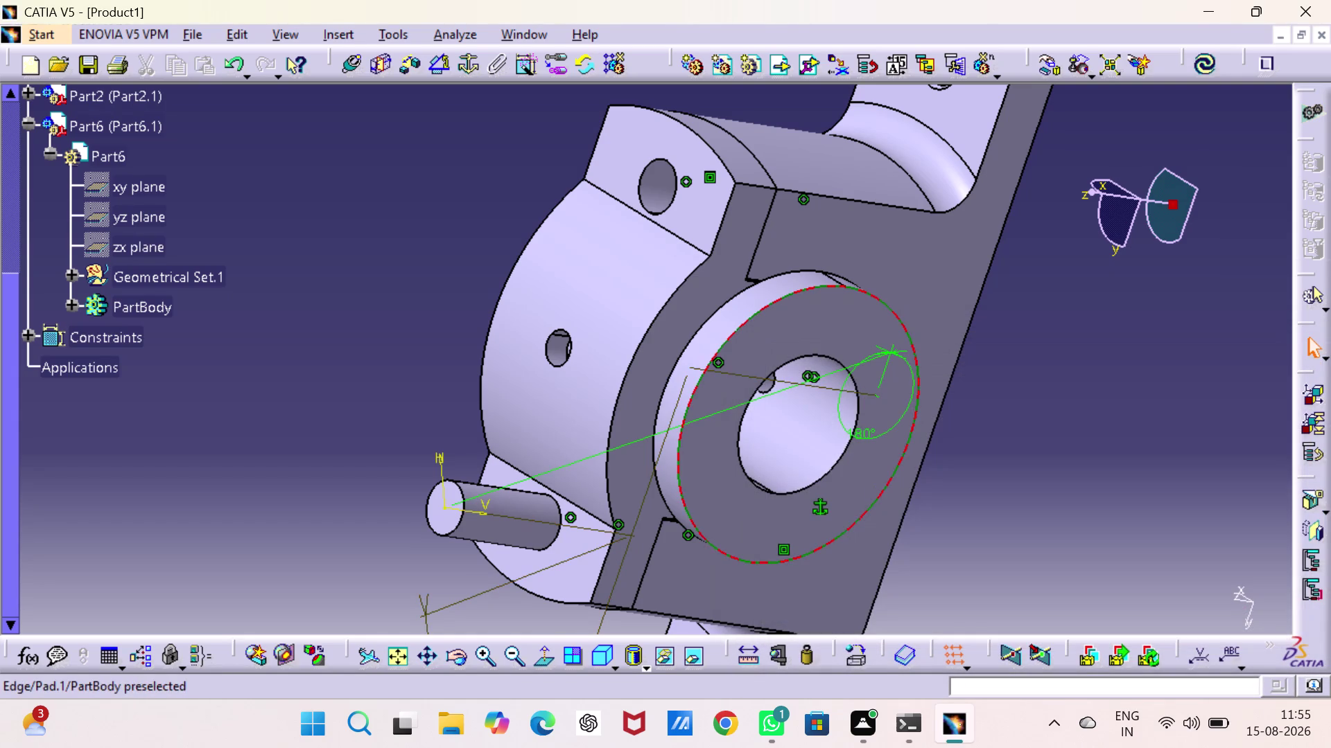
middle_drag(478, 574, 441, 451)
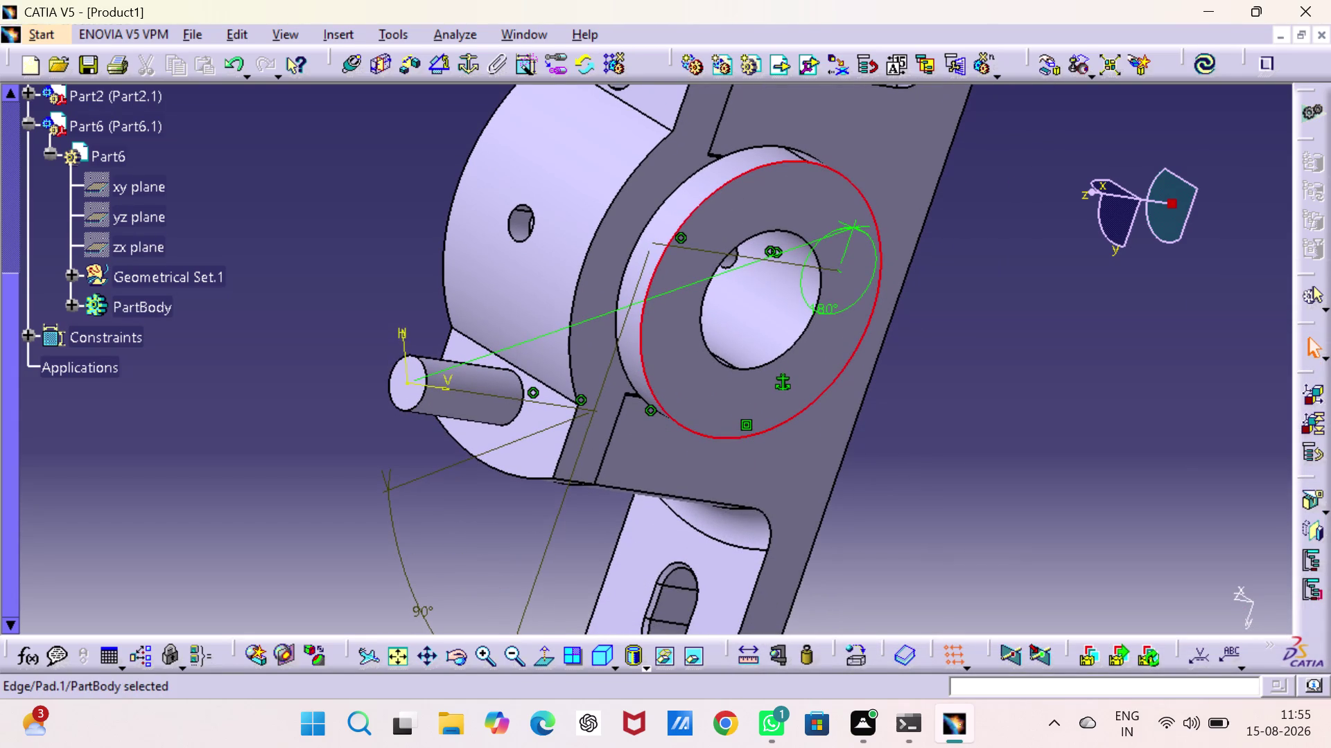
right_click(389, 515)
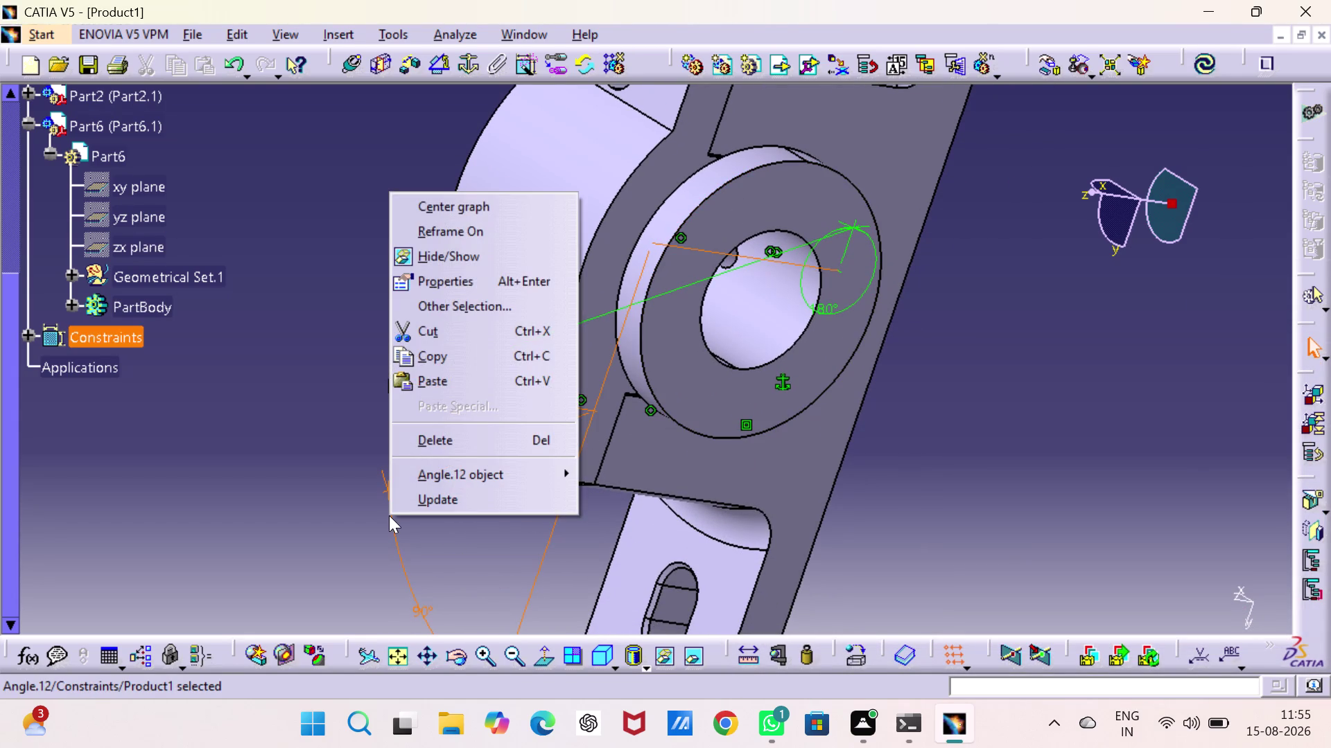
click(446, 444)
click(357, 441)
middle_drag(283, 291, 322, 382)
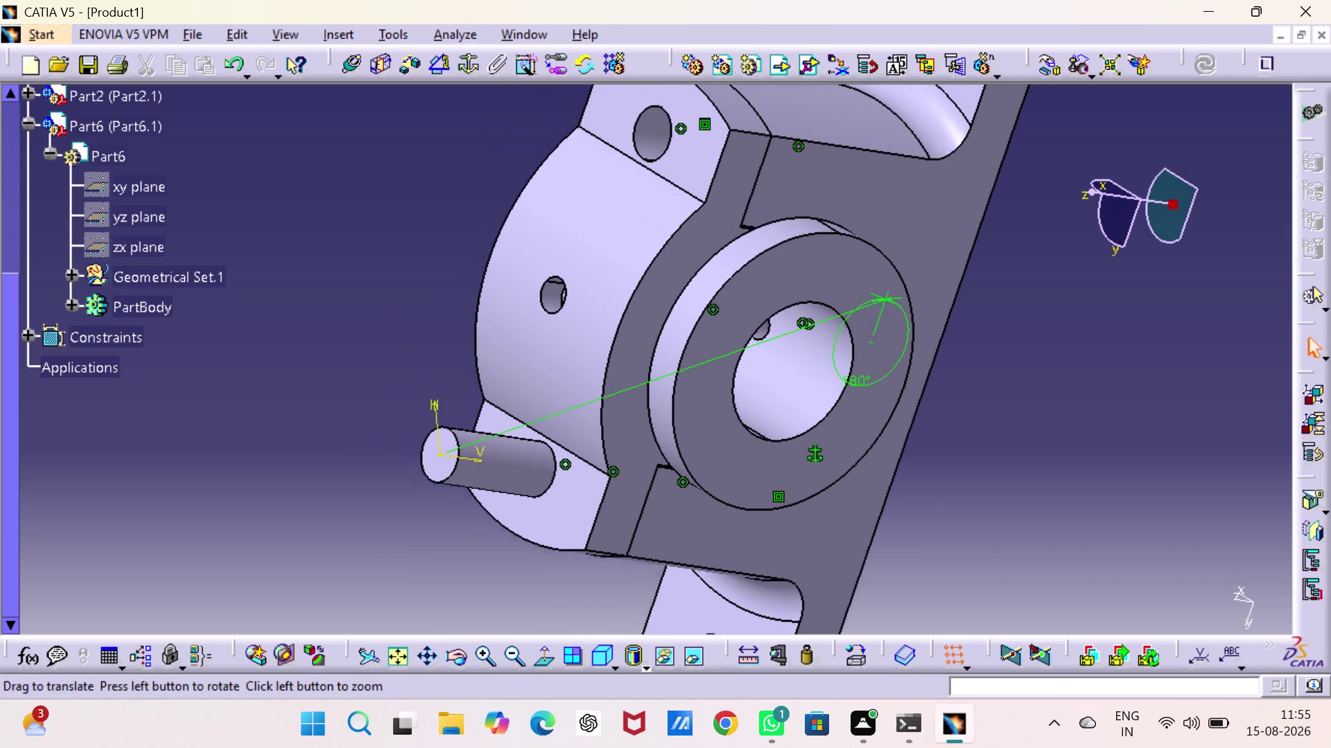
middle_drag(322, 382, 384, 425)
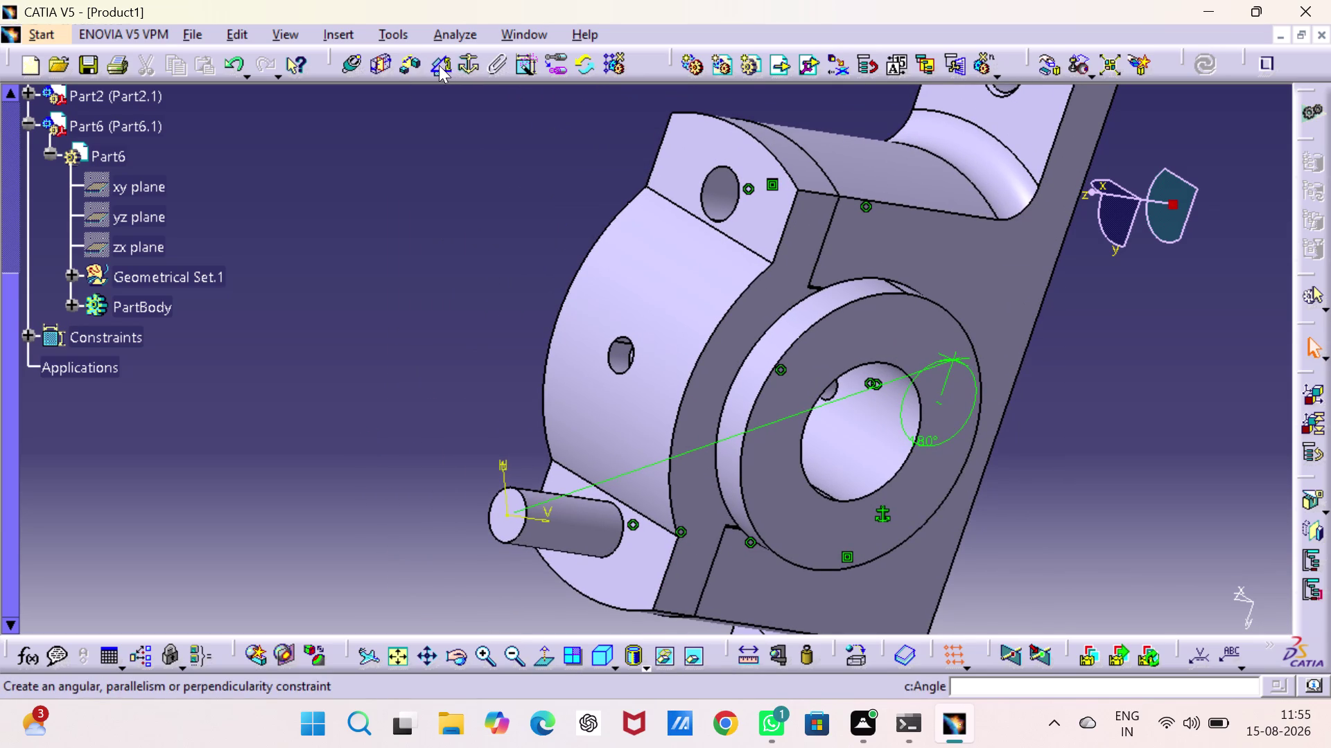
click(439, 65)
click(146, 245)
scroll(up, 3)
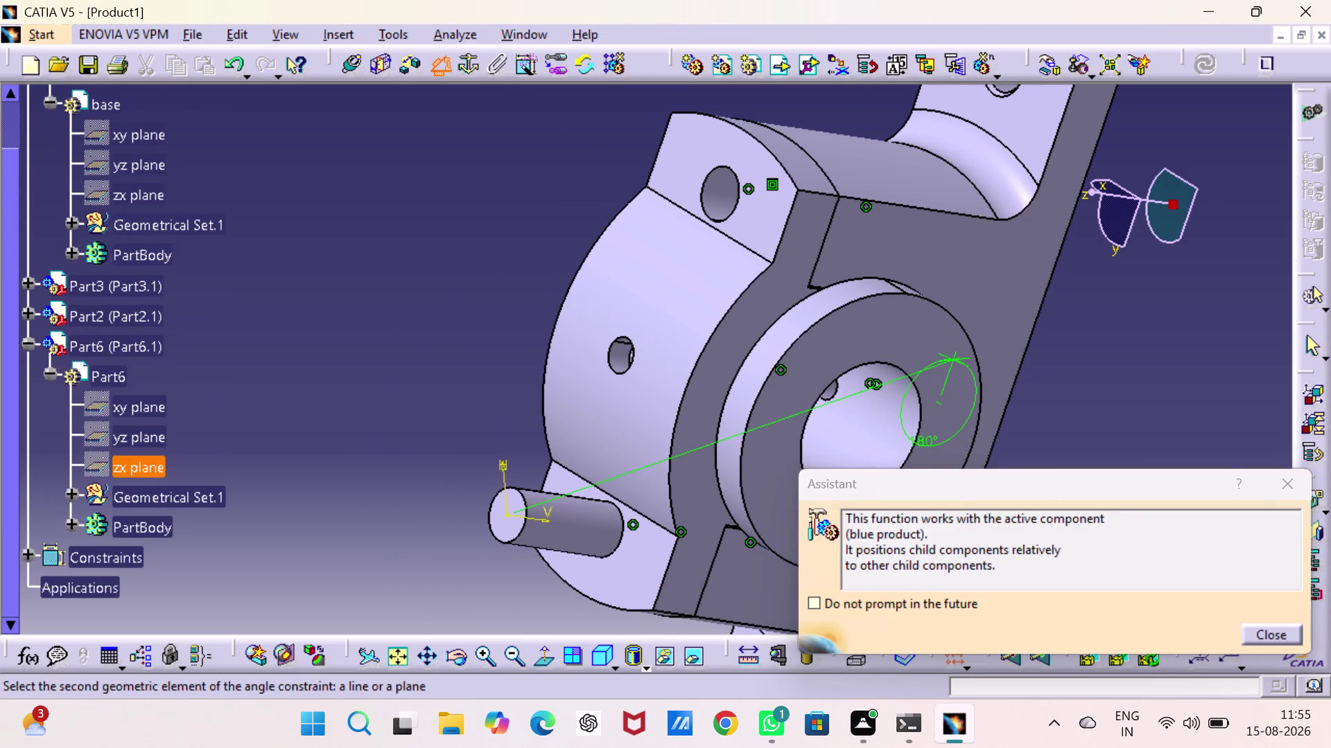
click(151, 190)
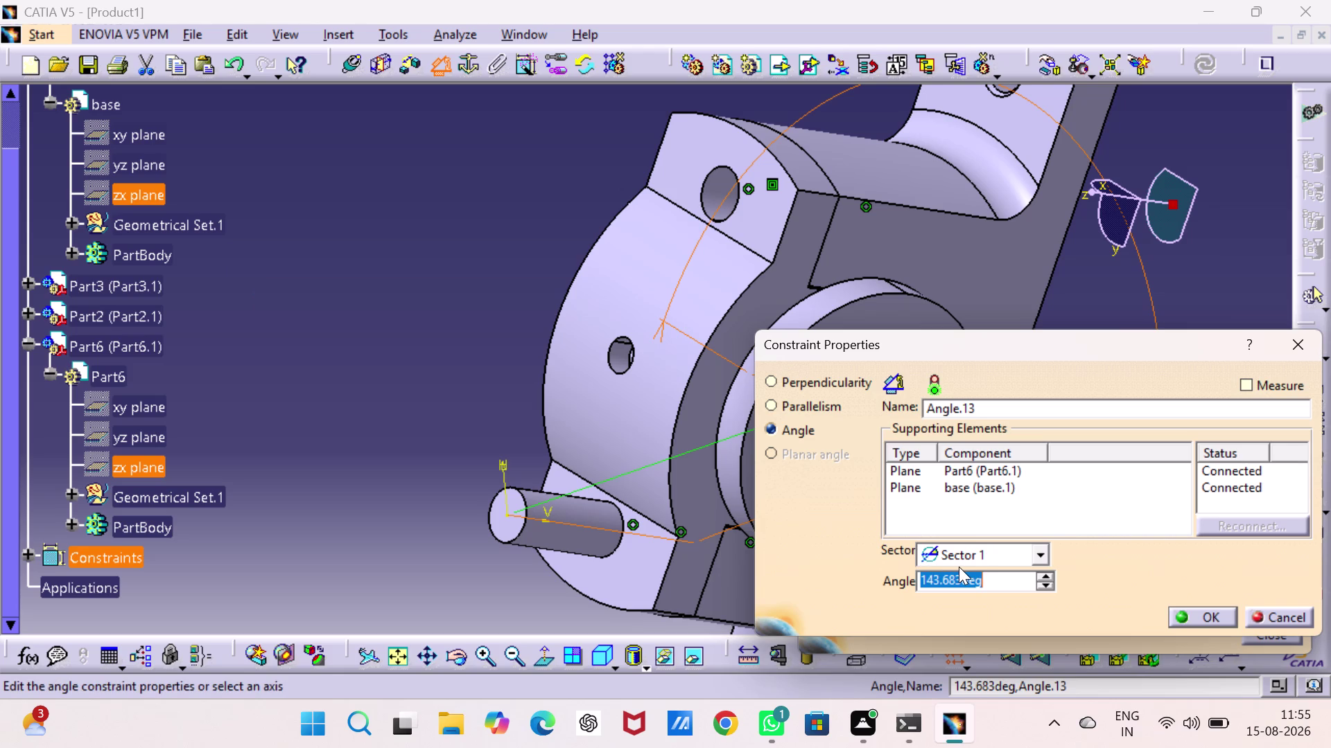
text(90)
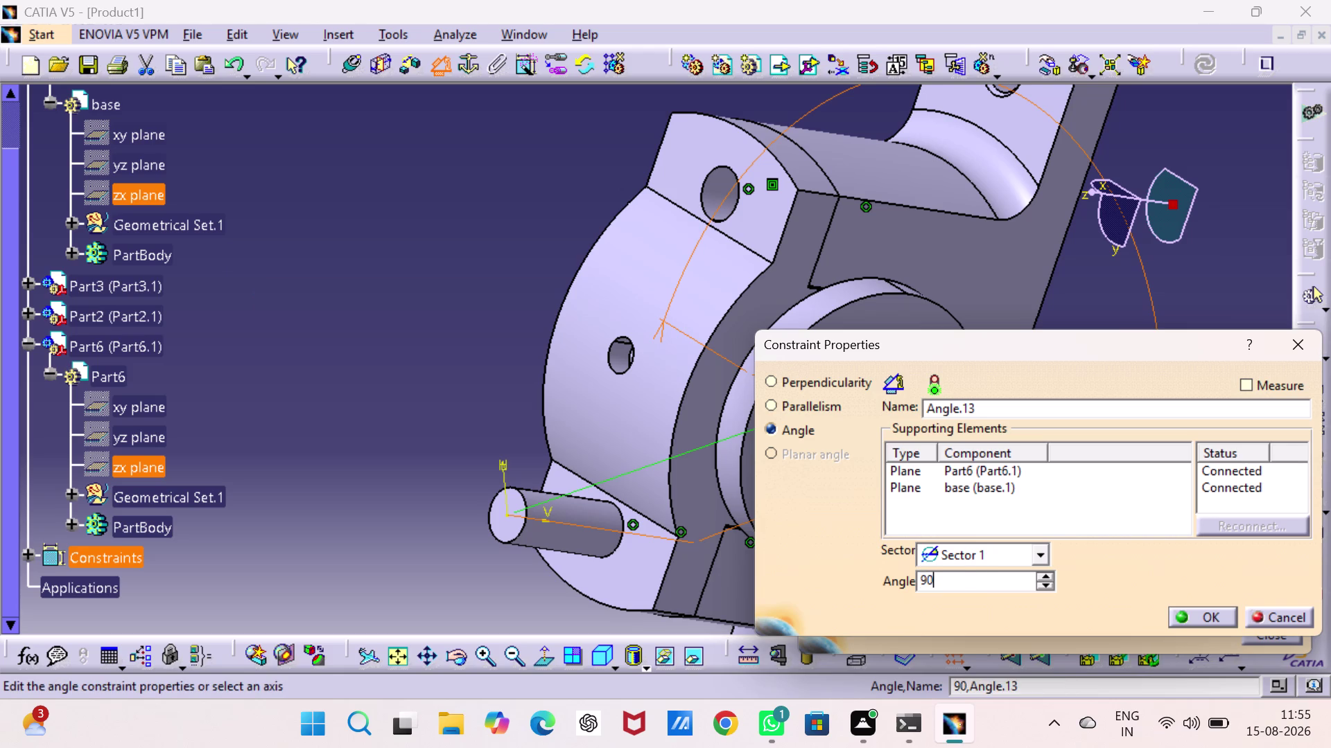
key(Return)
click(1060, 538)
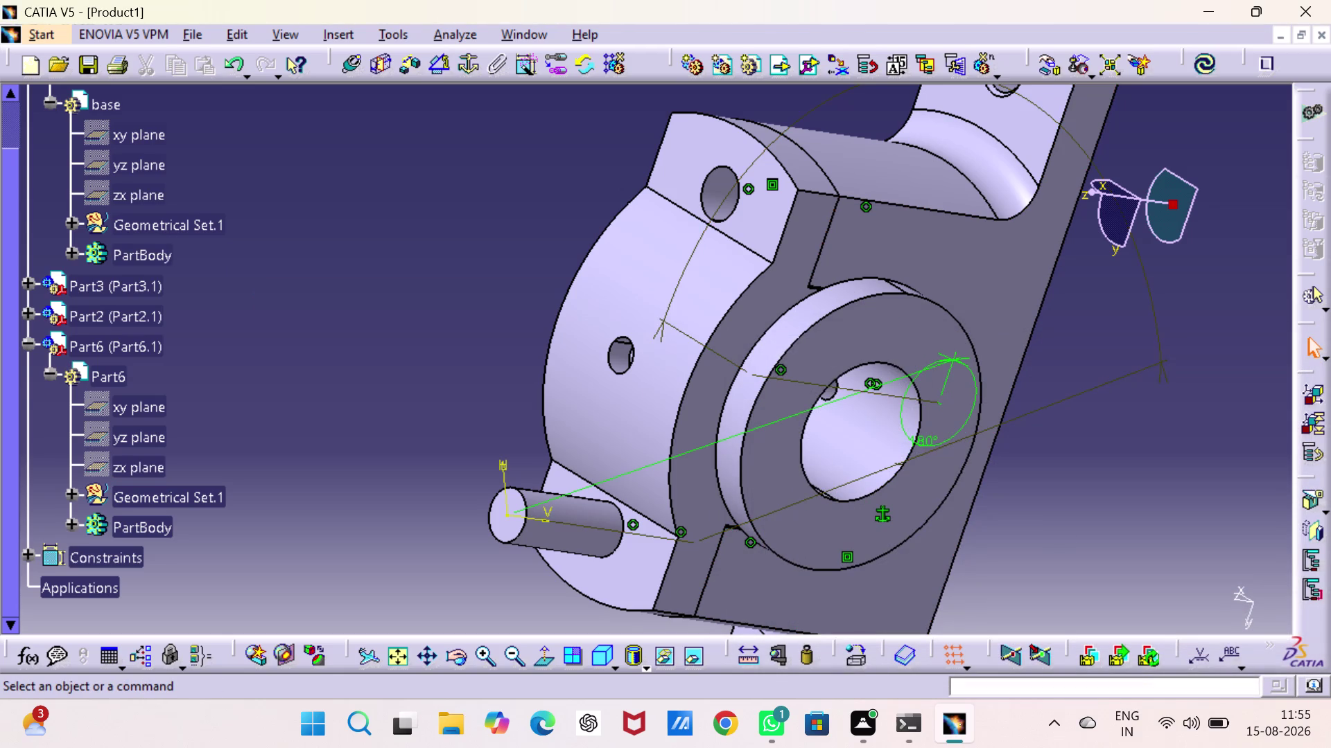
click(1101, 384)
right_click(1099, 383)
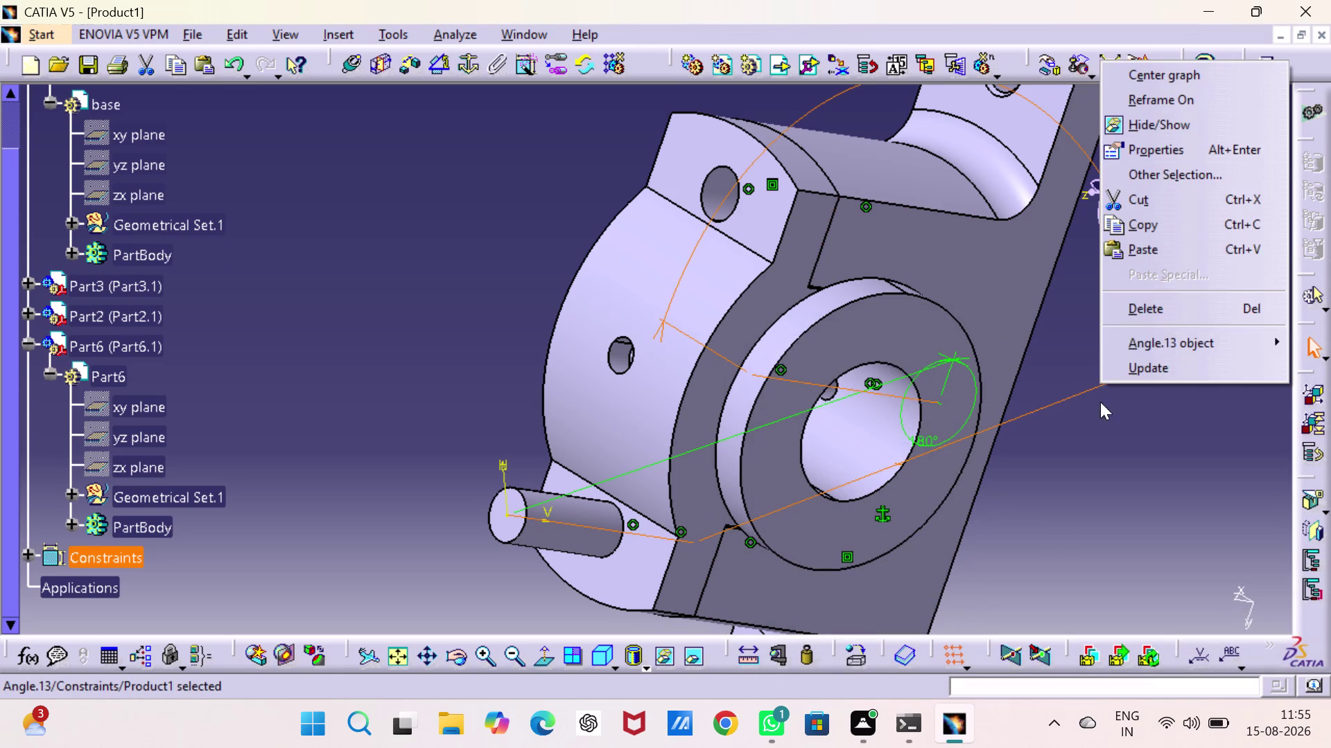
click(1121, 312)
right_click(1124, 482)
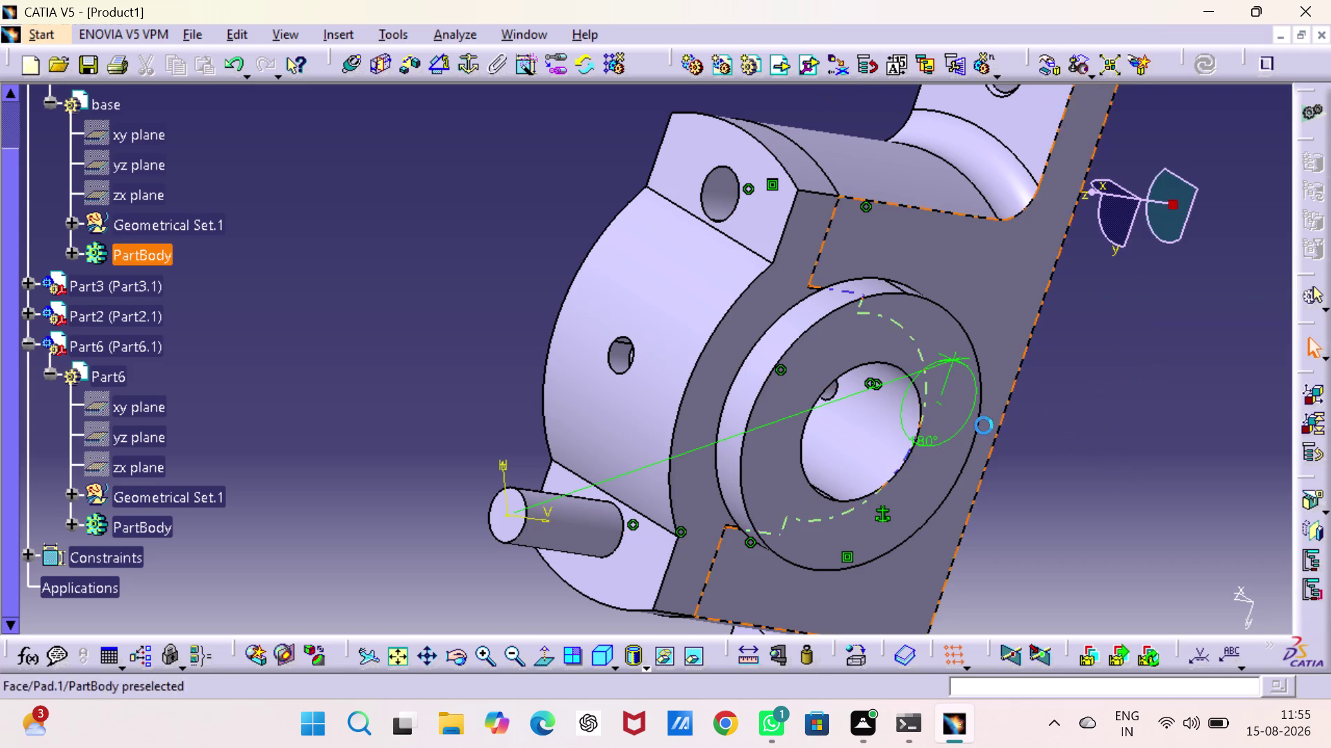
click(967, 428)
right_click(967, 427)
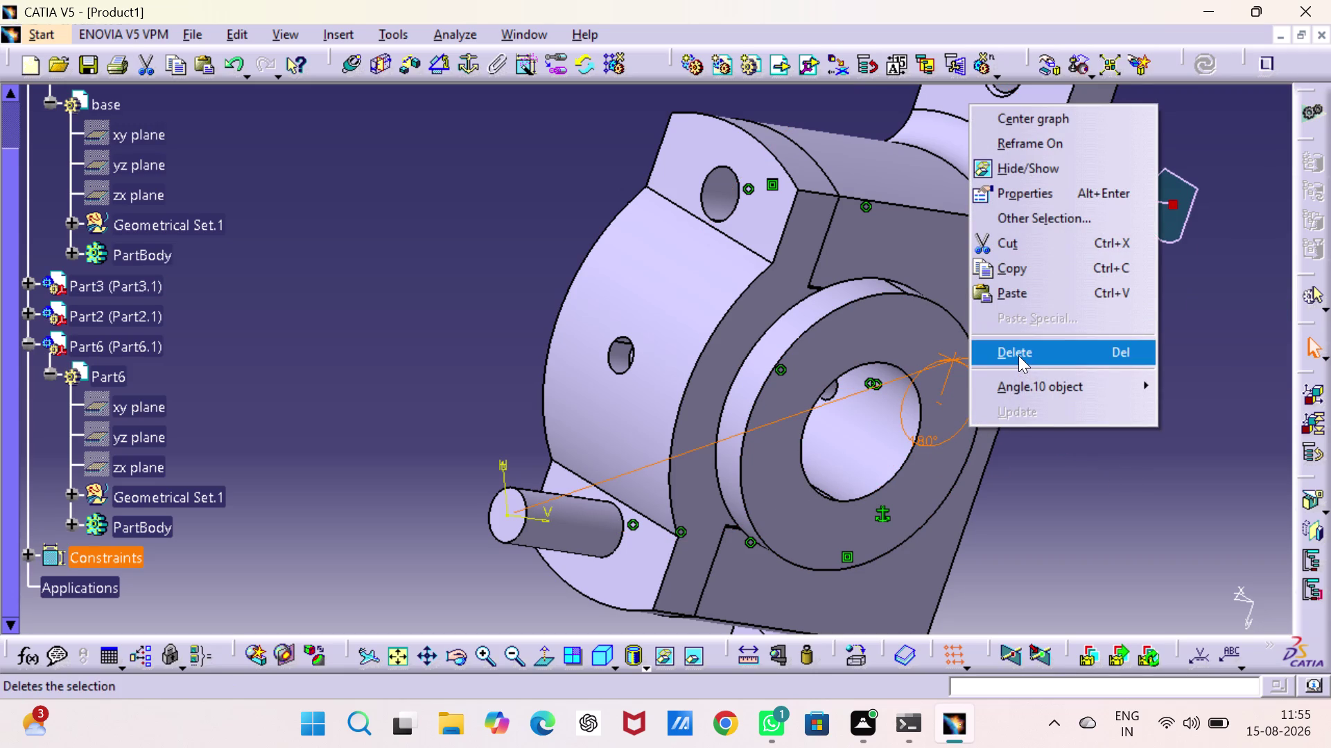
click(1049, 489)
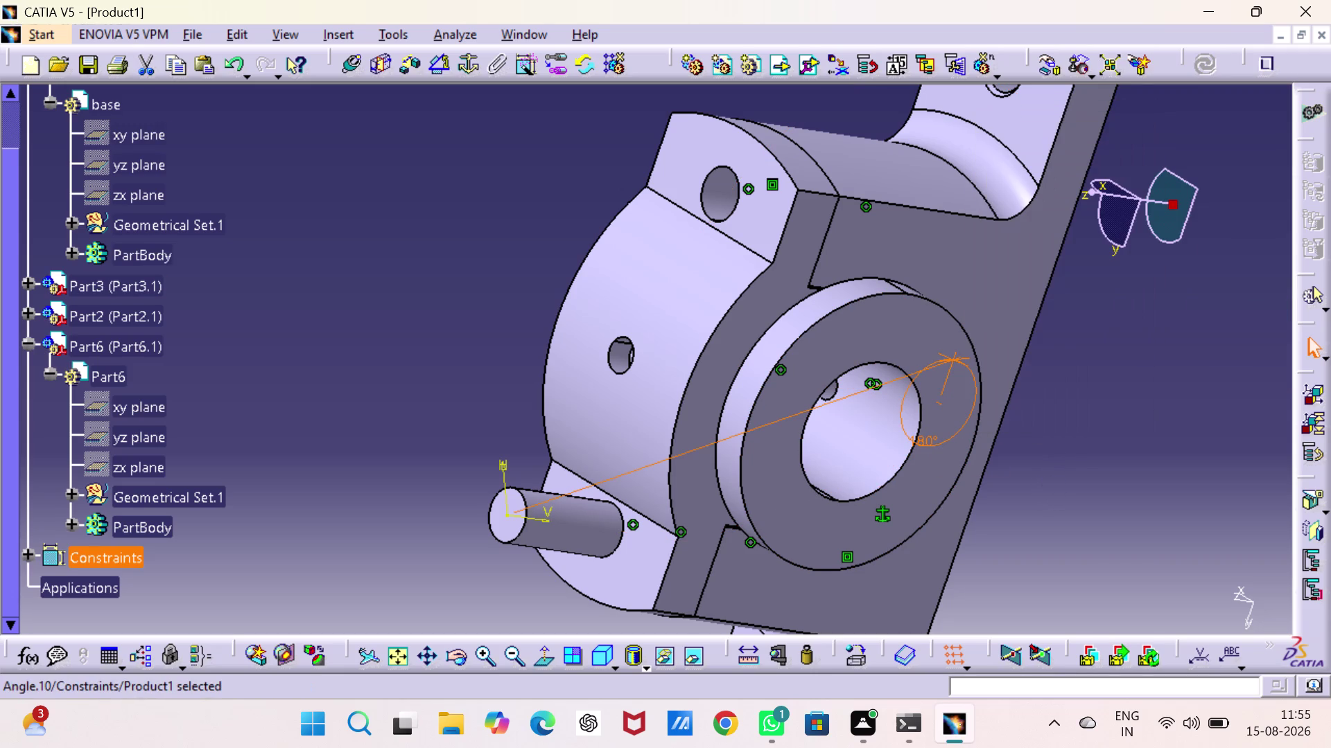
middle_drag(947, 492, 793, 420)
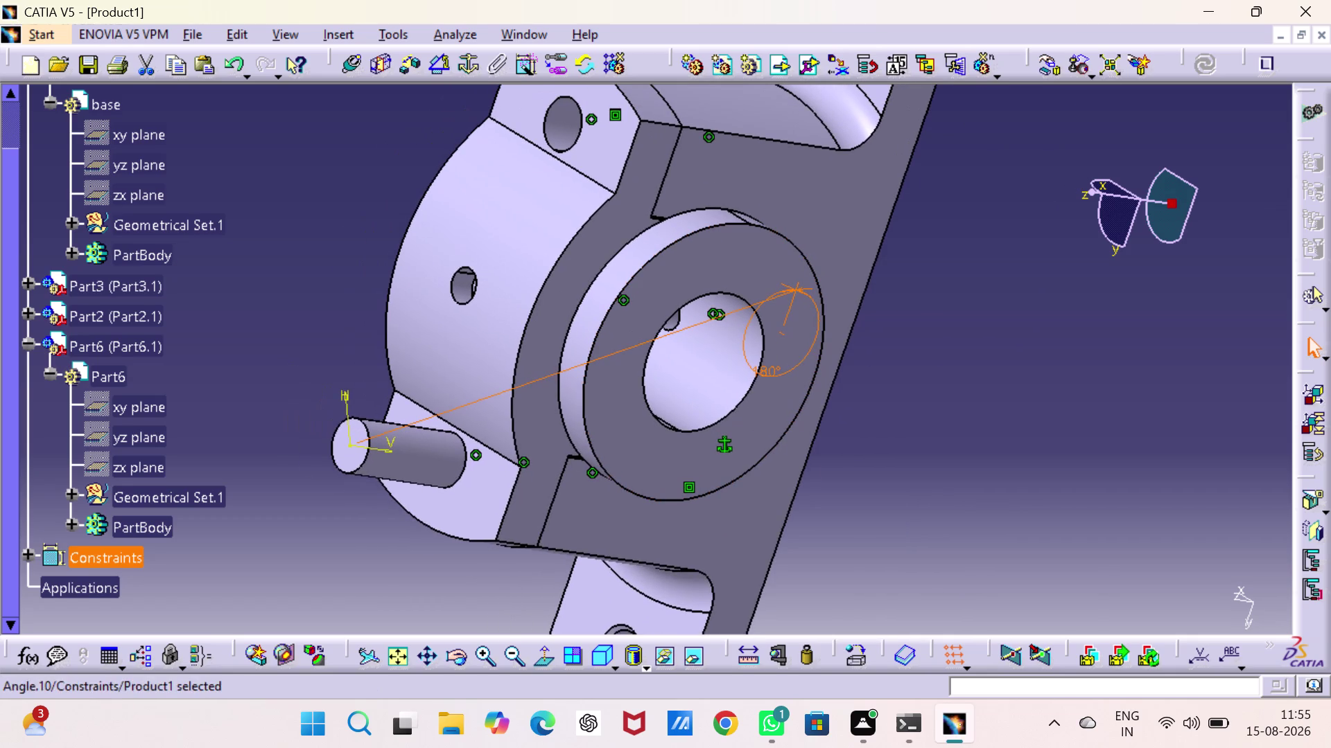
scroll(up, 3)
scroll(up, 3)
scroll(down, 3)
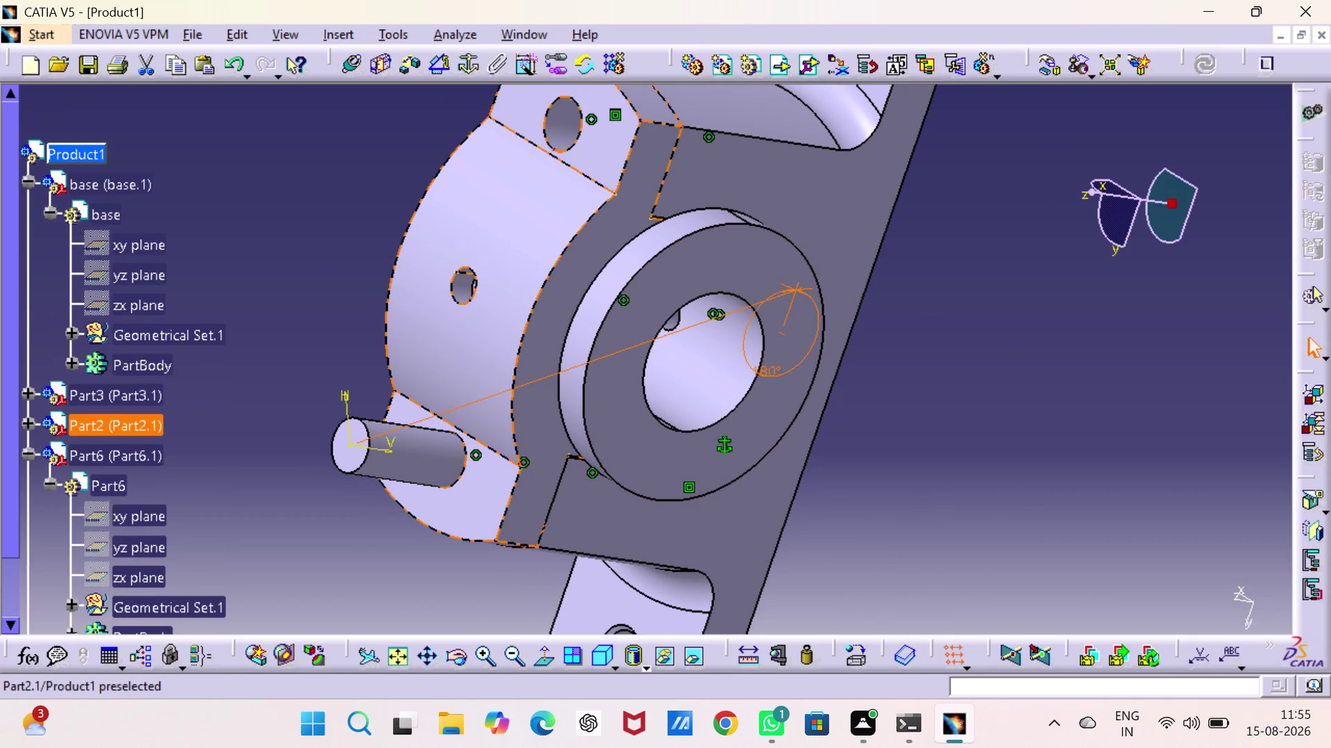
right_click(118, 458)
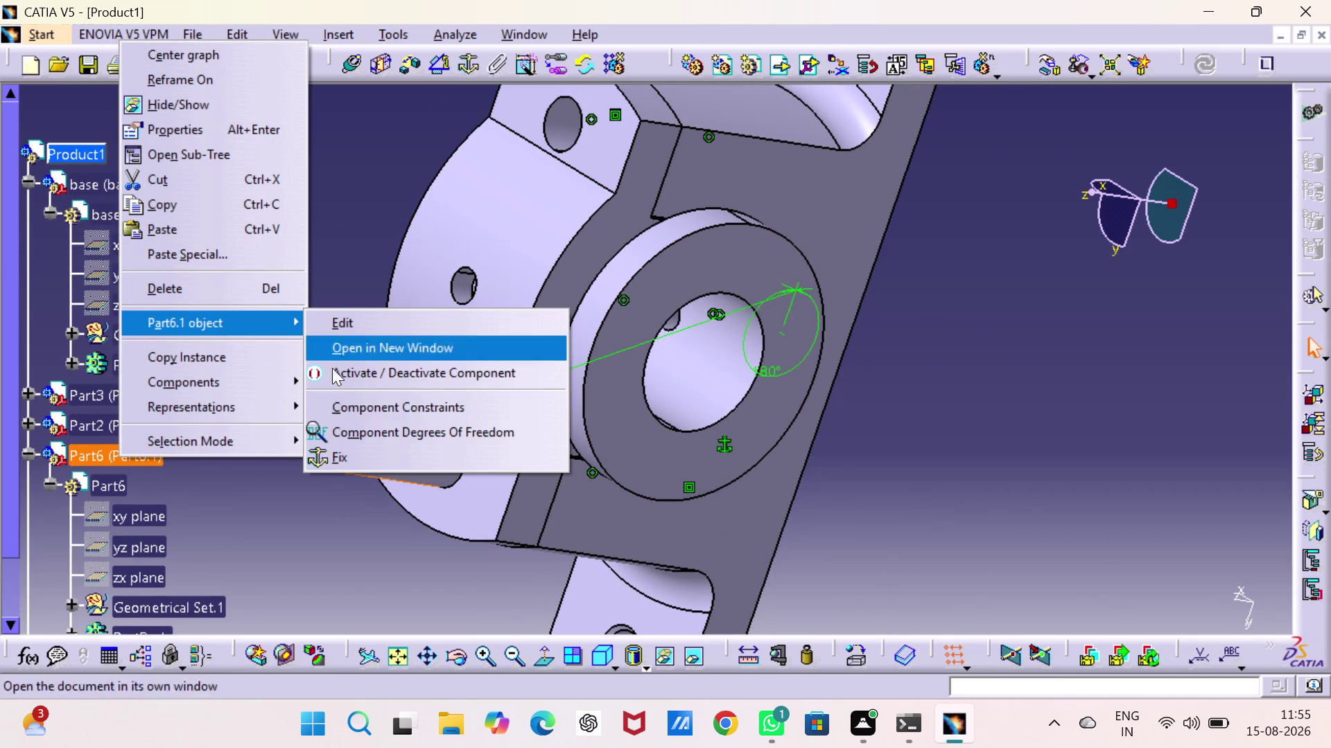
Check Part6.1's remaining degrees of freedom, then close the report.
click(339, 428)
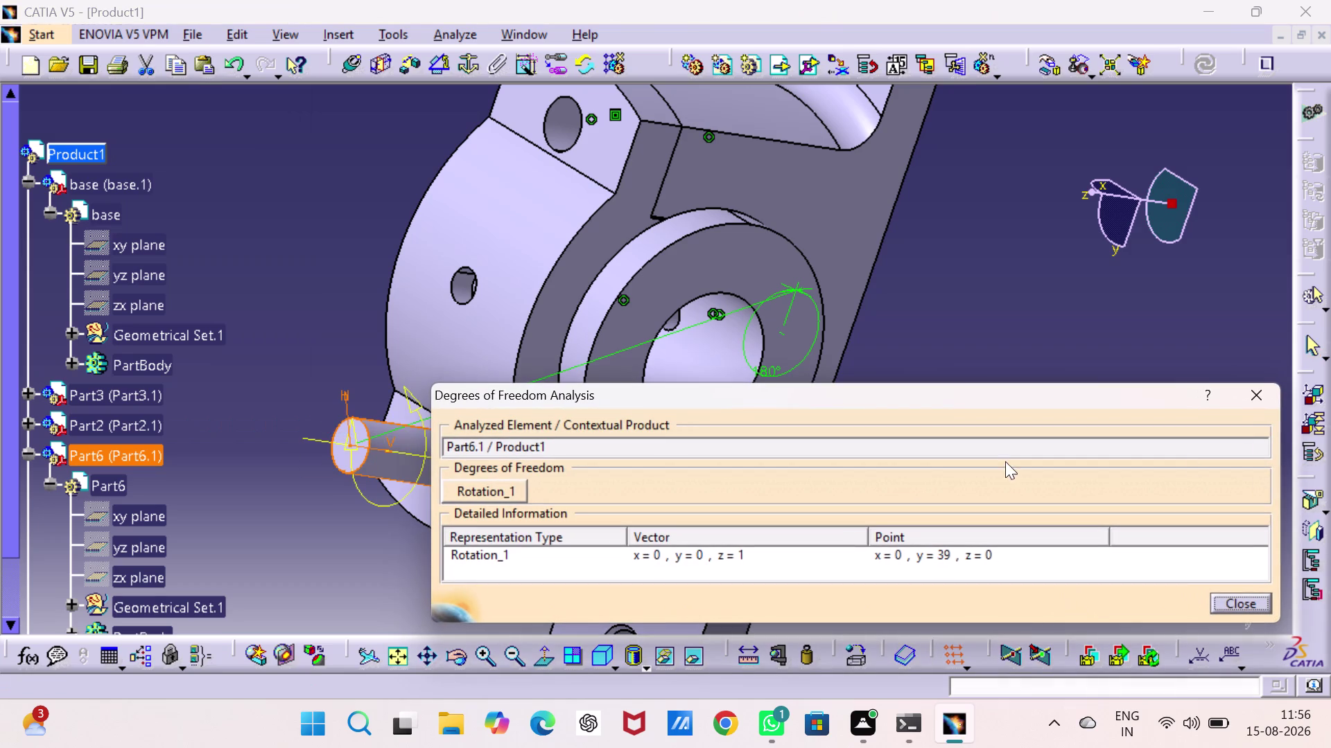
click(1246, 401)
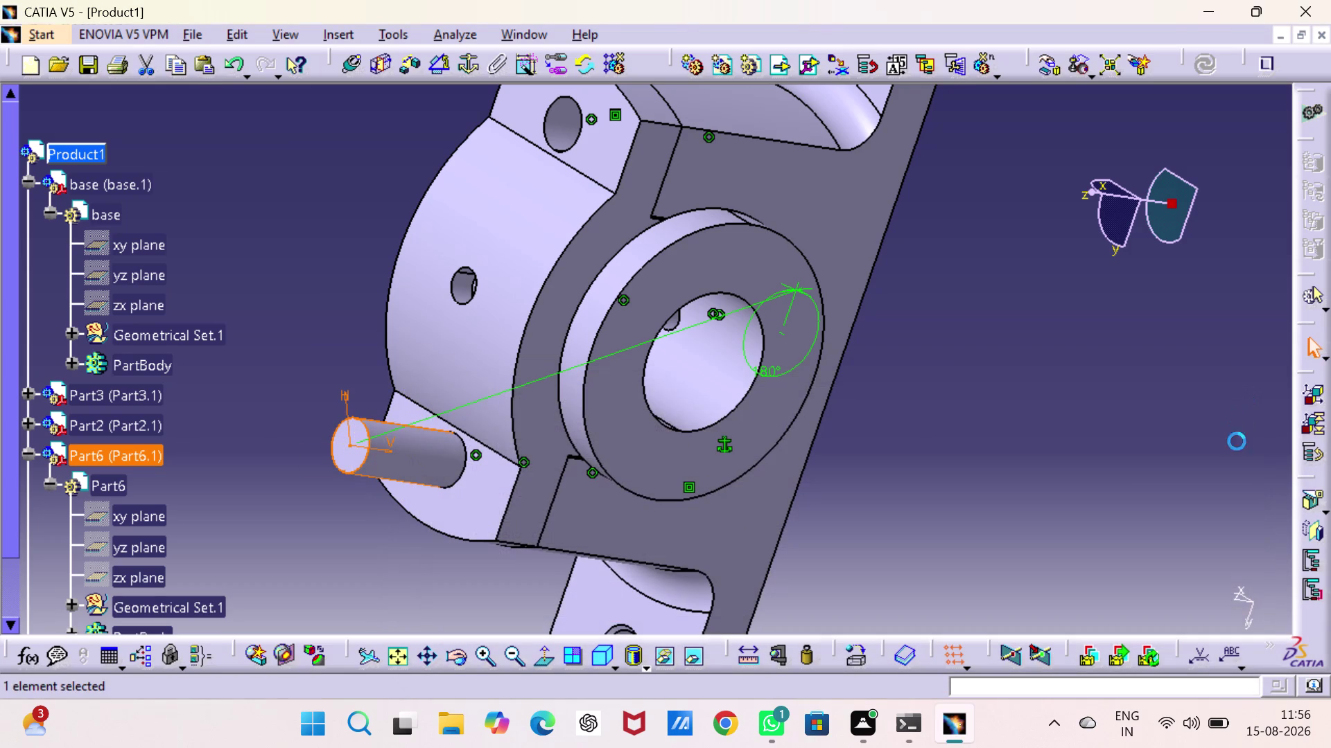
scroll(down, 3)
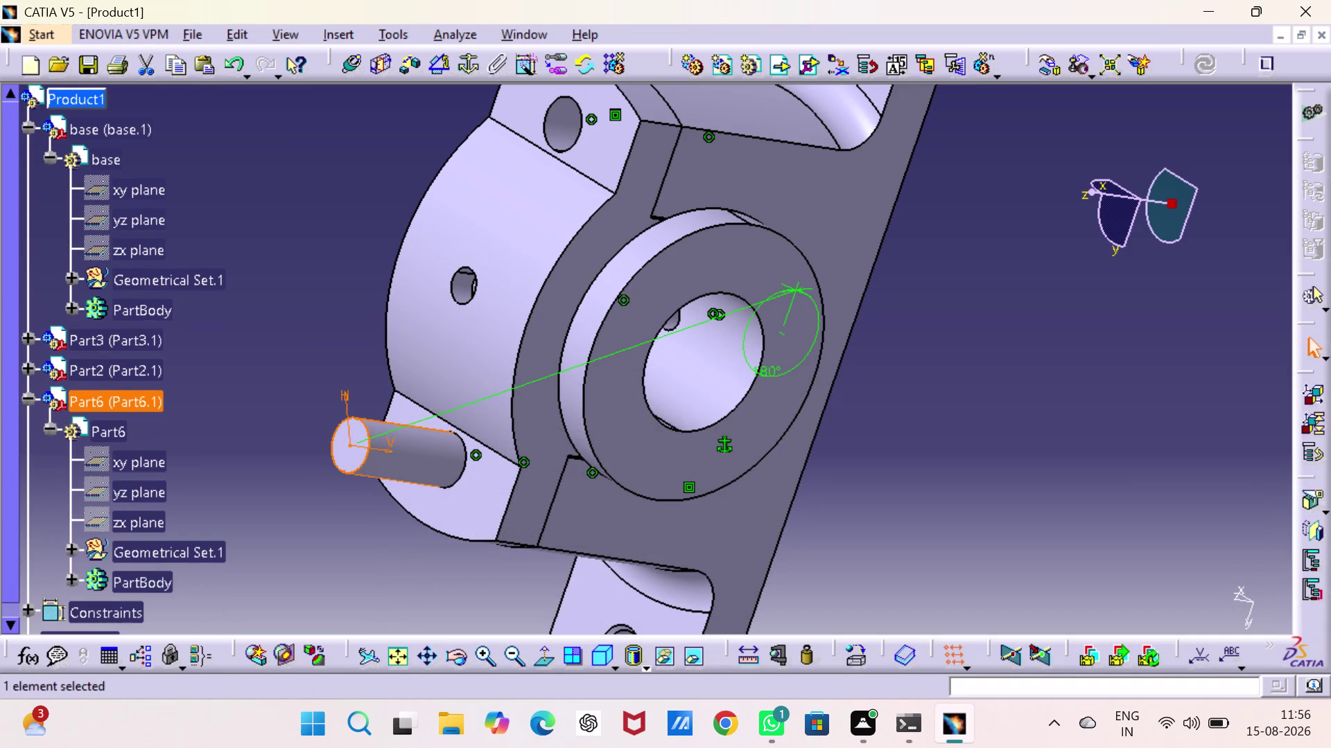
Create angle constraint Angle.14 between the base's yz plane and a Part6 plane.
click(442, 67)
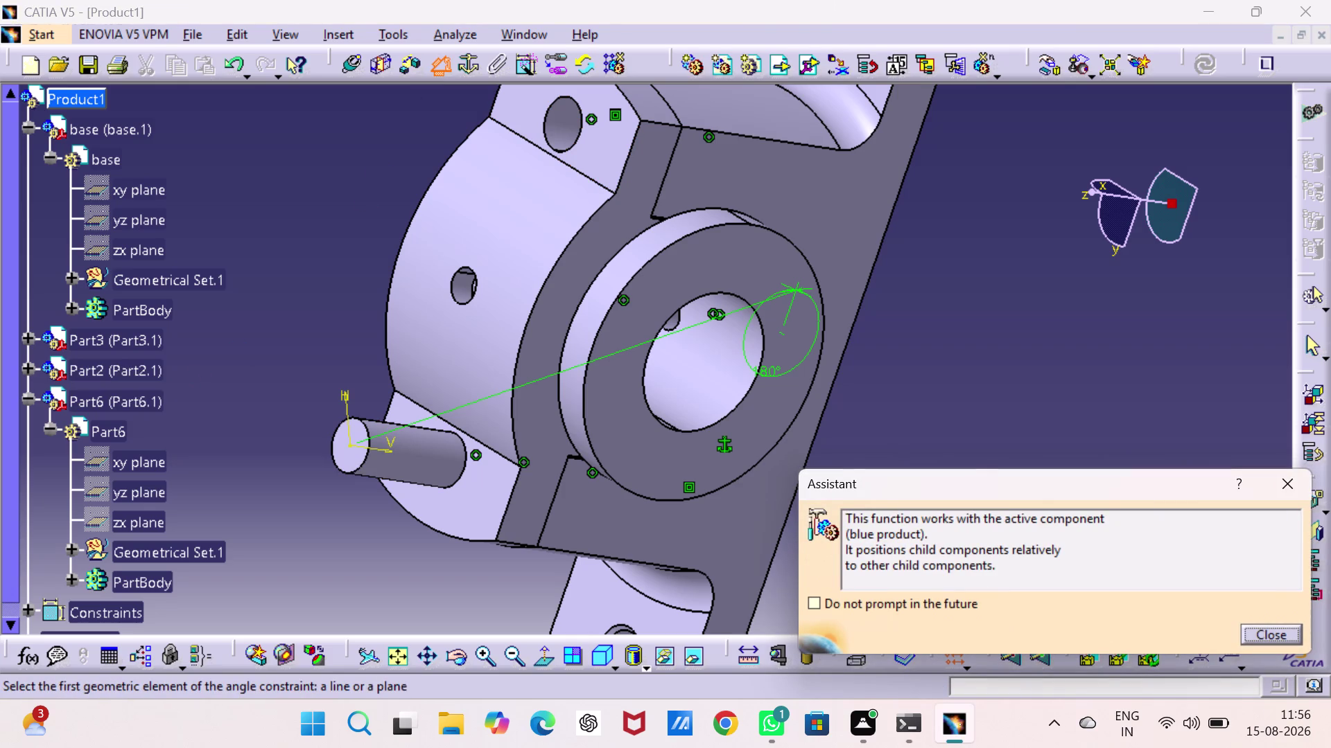
click(160, 222)
scroll(down, 3)
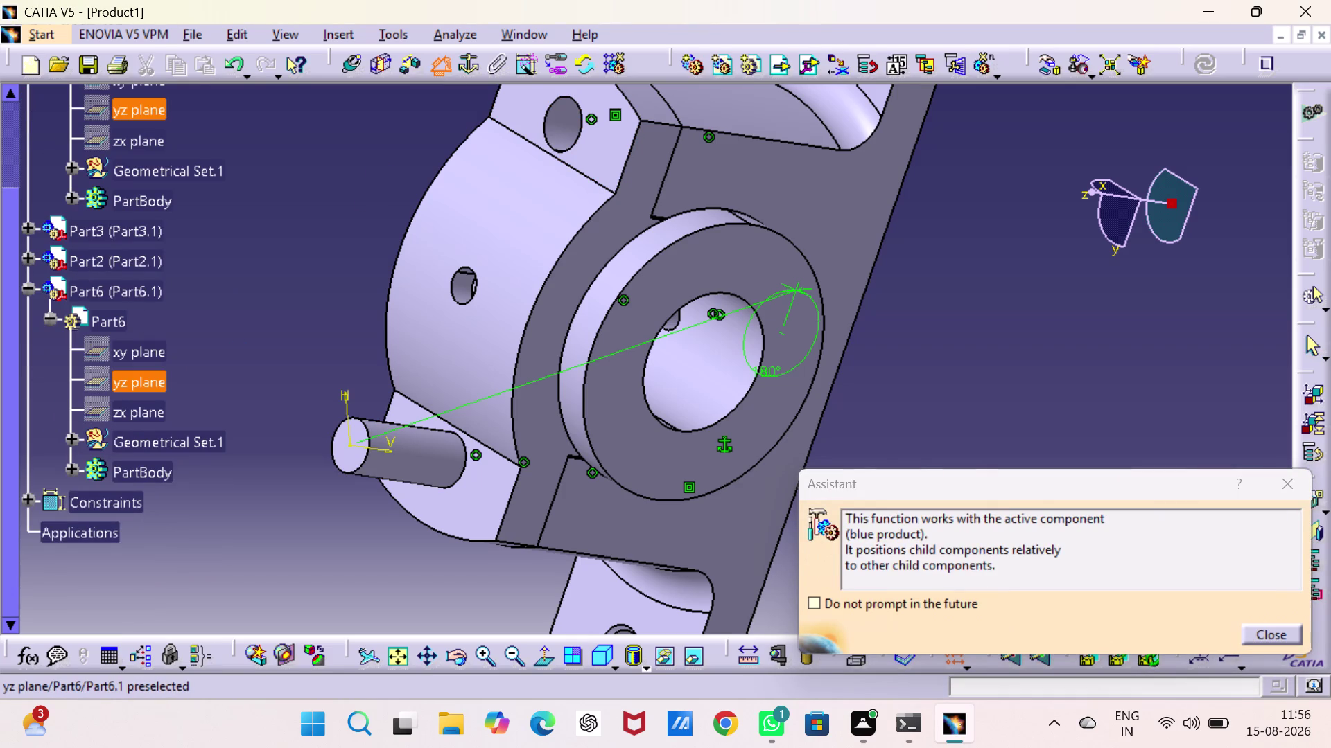
click(155, 411)
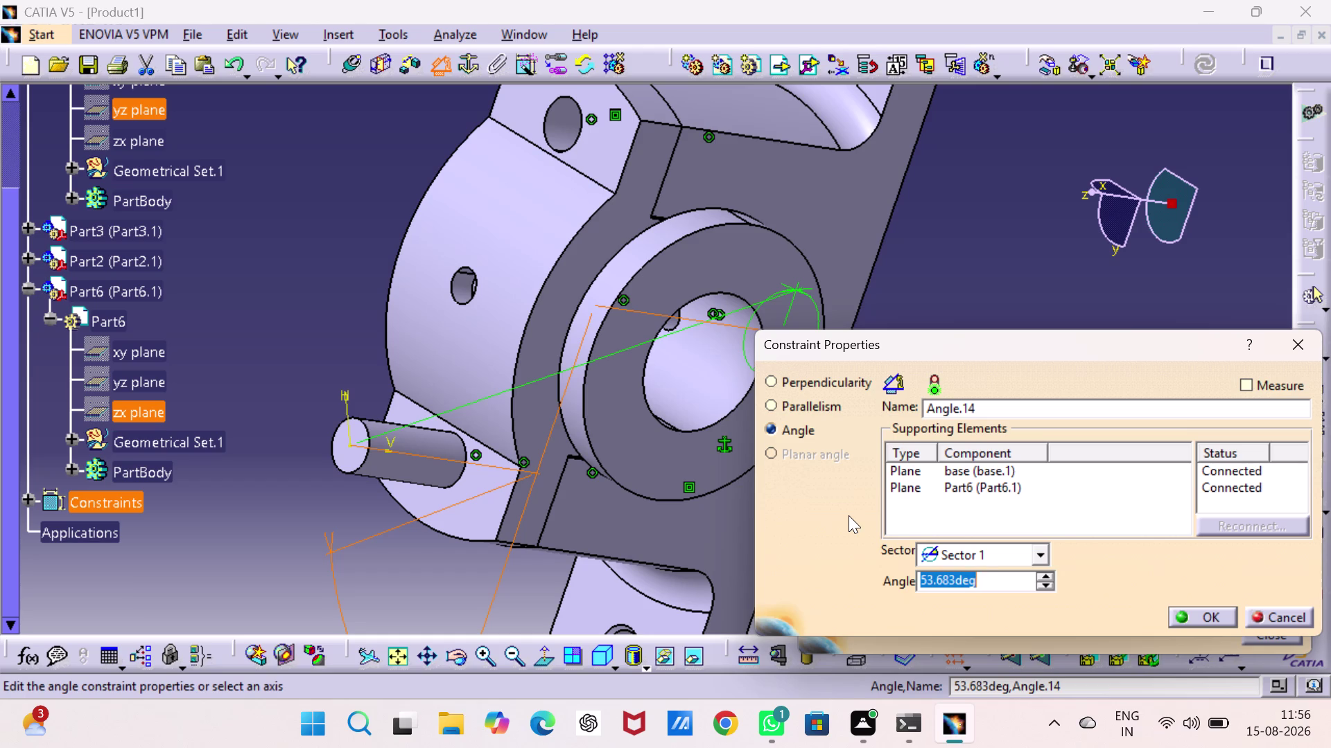
key(0)
key(Return)
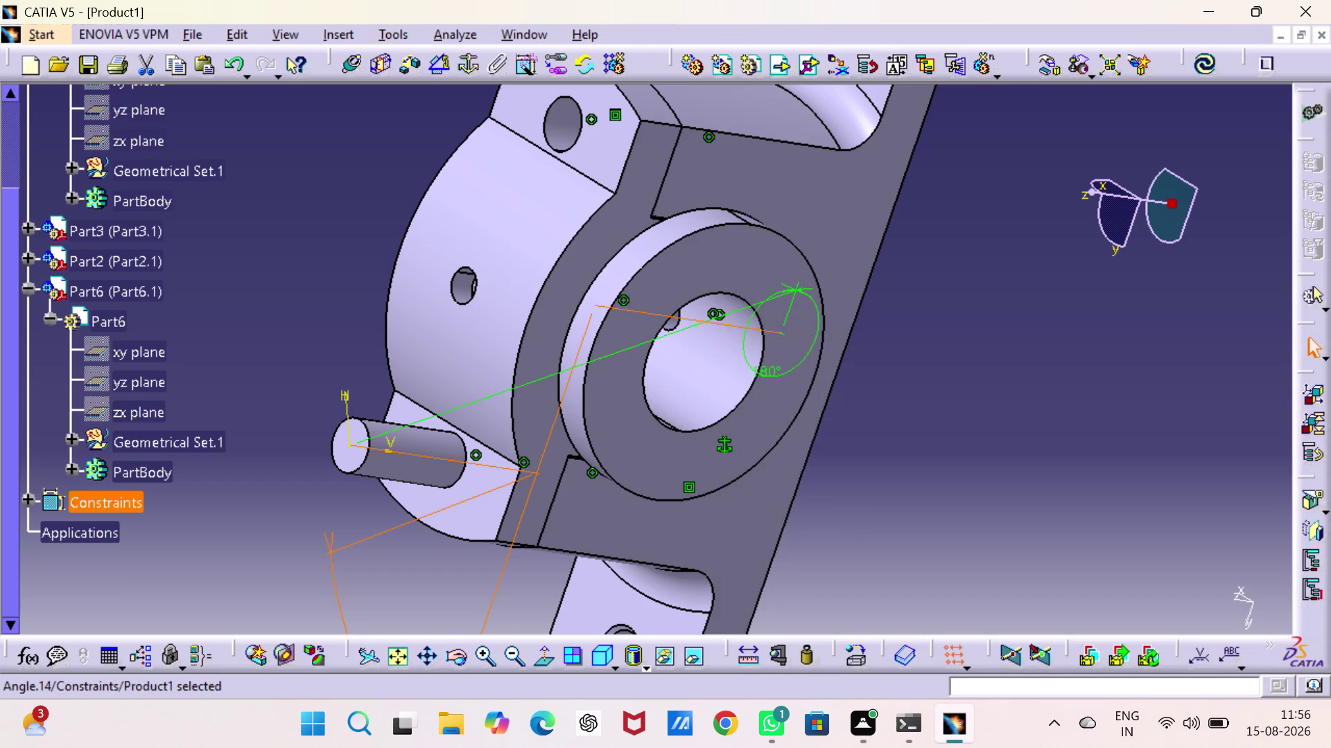
click(1177, 384)
middle_drag(1054, 410, 1054, 183)
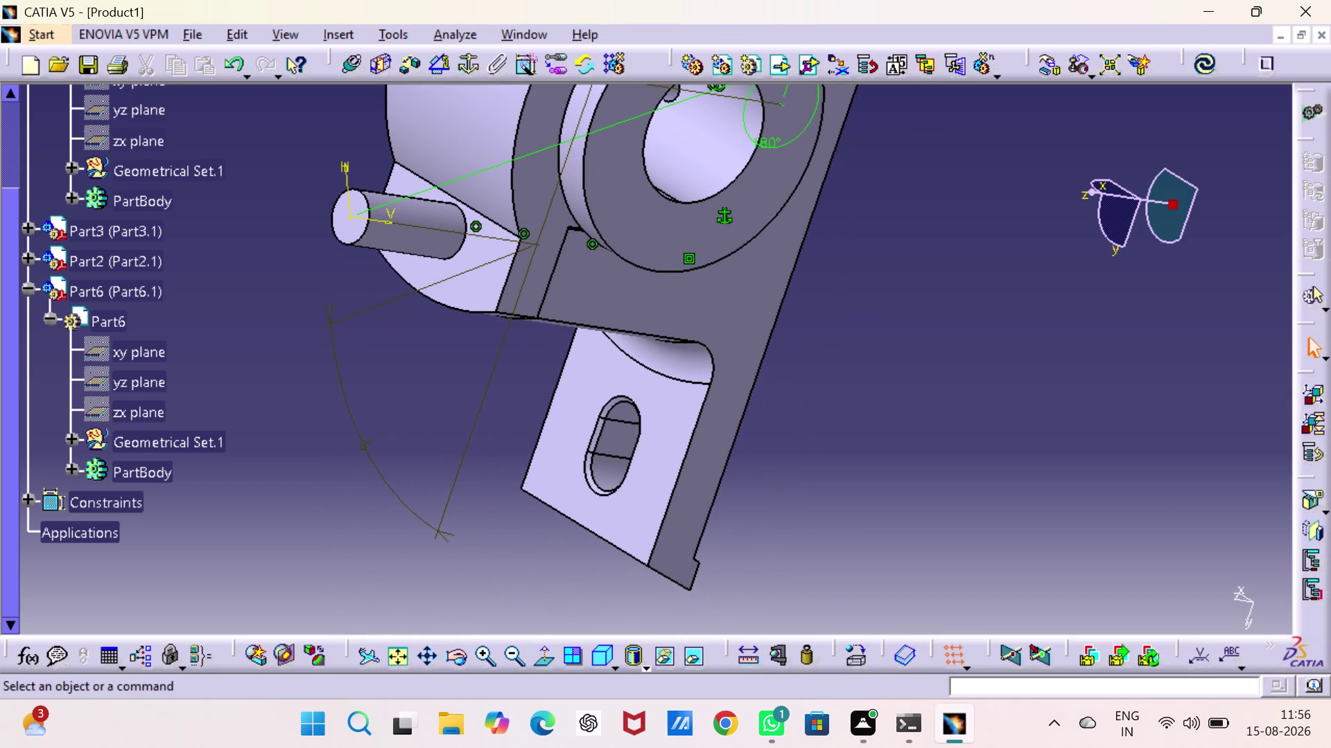
right_click(376, 466)
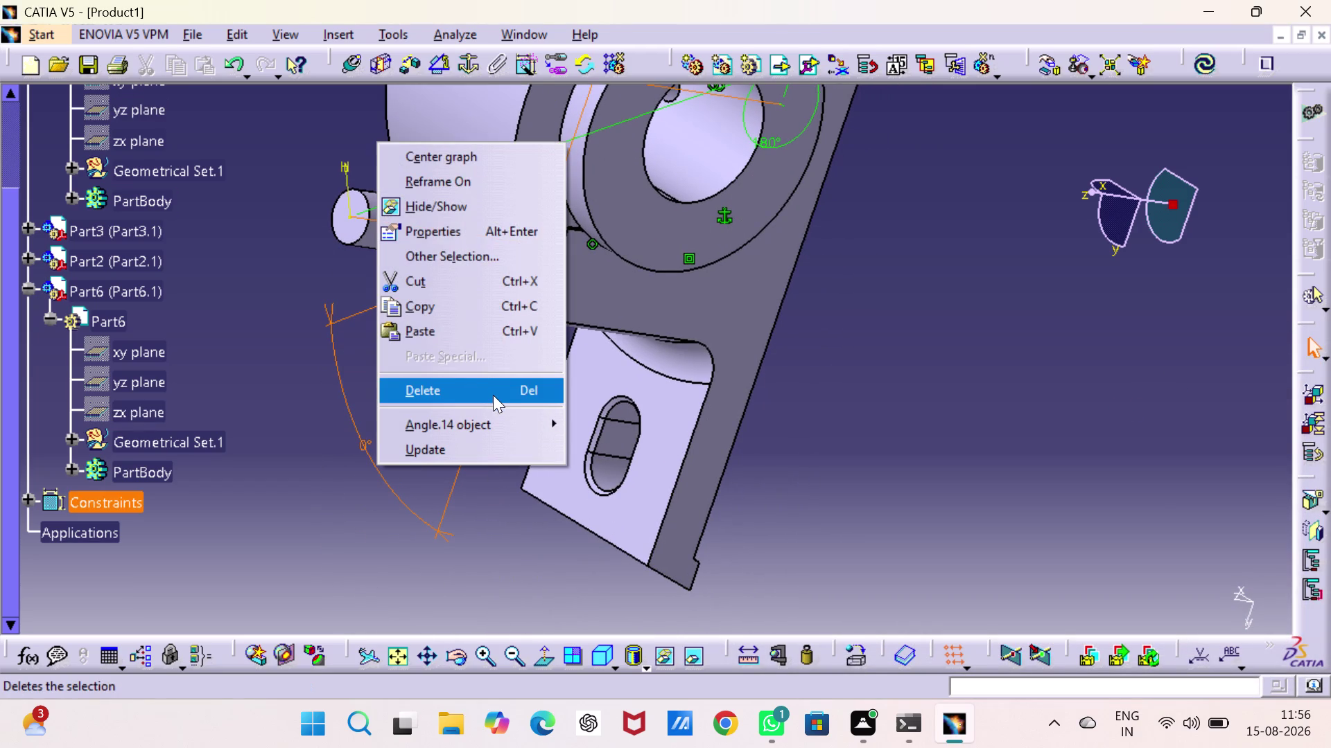
Delete the Angle.14 and Angle.10 (80°) angle constraints.
click(493, 395)
drag(985, 461, 980, 455)
middle_drag(844, 377, 847, 549)
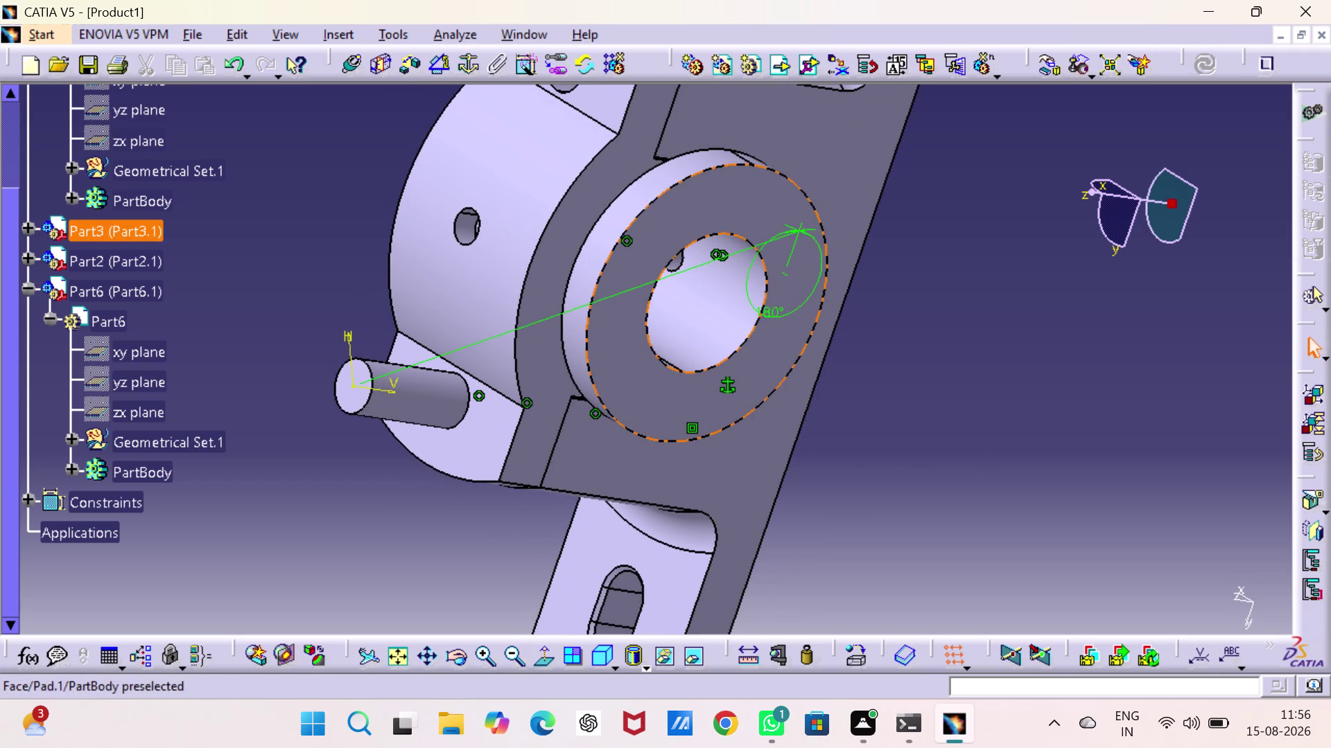
right_click(809, 305)
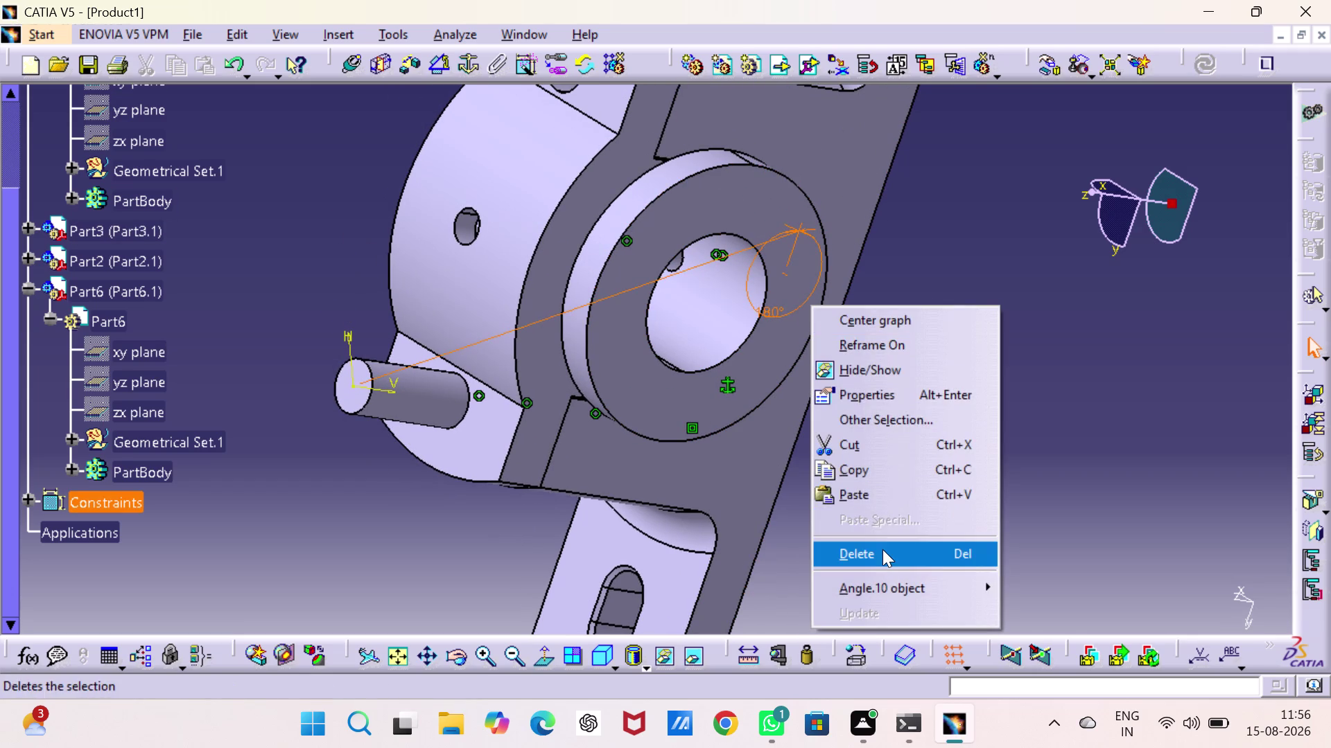
click(882, 549)
click(943, 457)
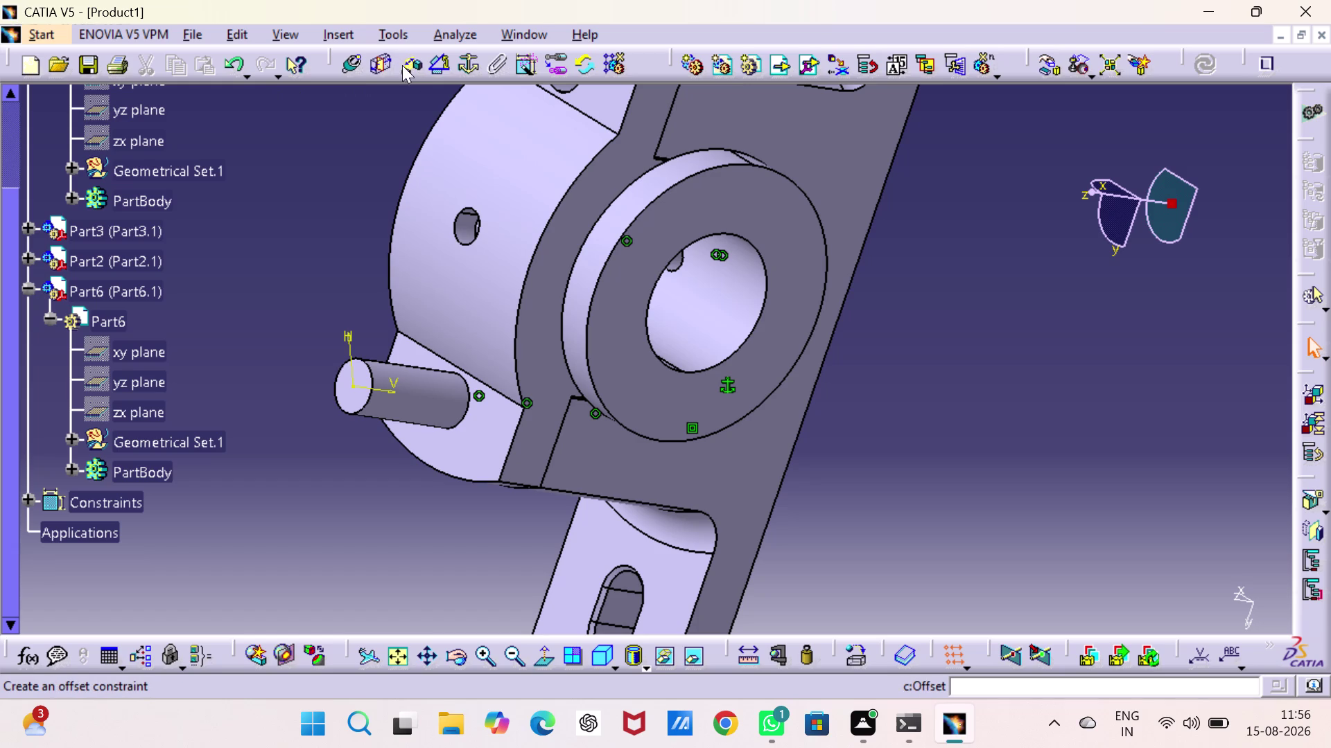
Create angle constraint Angle.15 between Part6's yz plane and the base's zx plane.
click(430, 64)
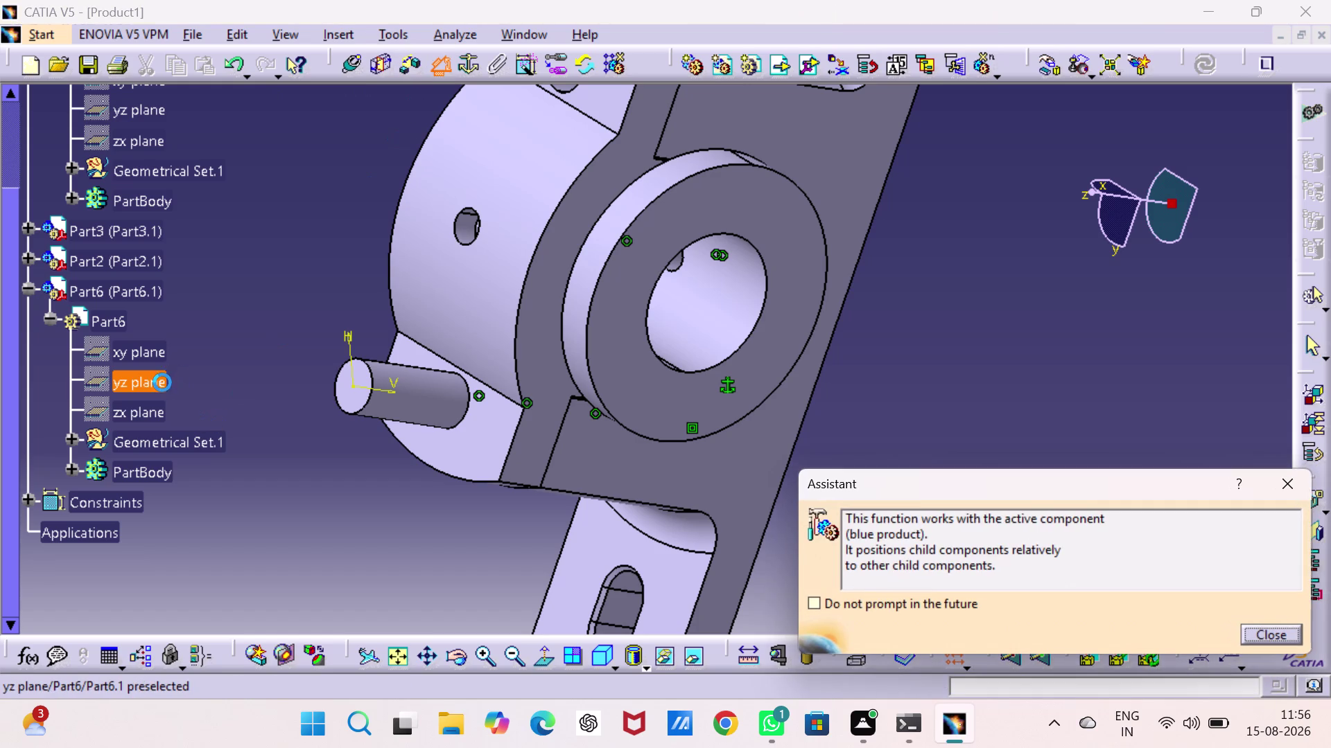
click(161, 383)
scroll(up, 3)
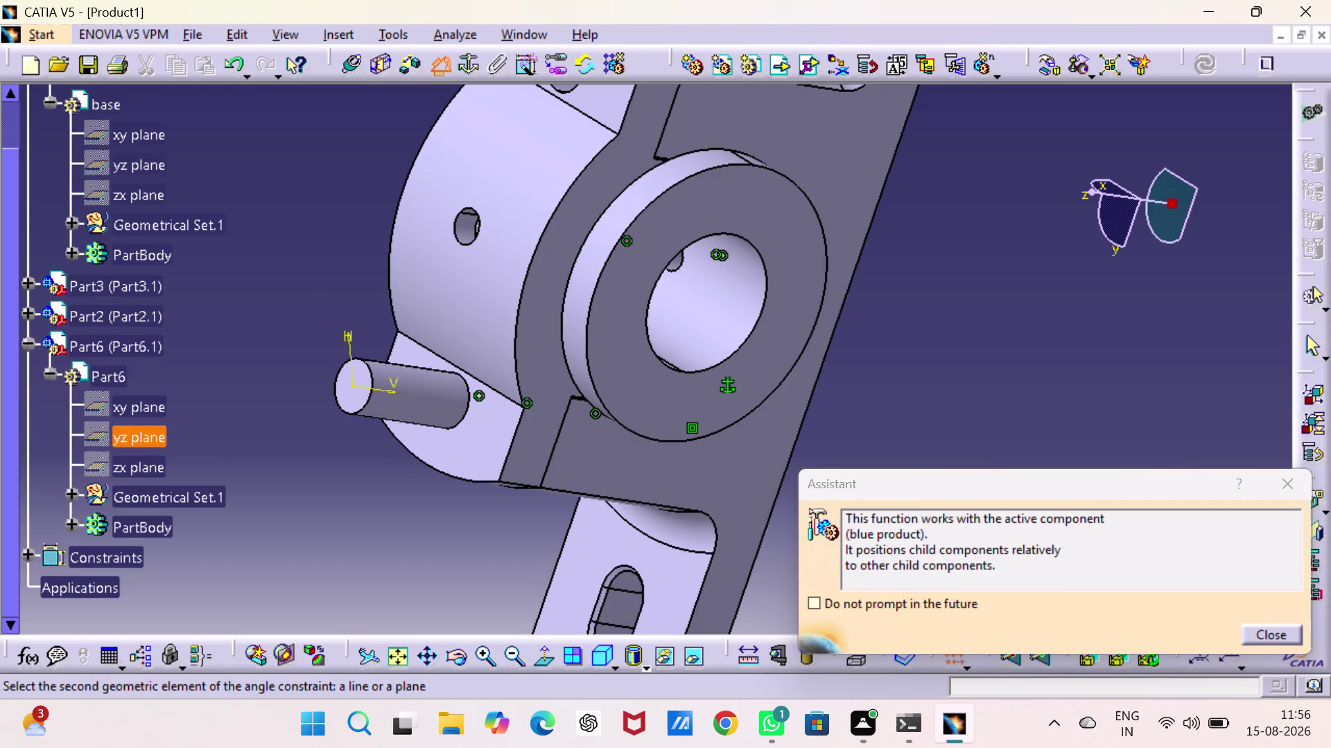
click(125, 201)
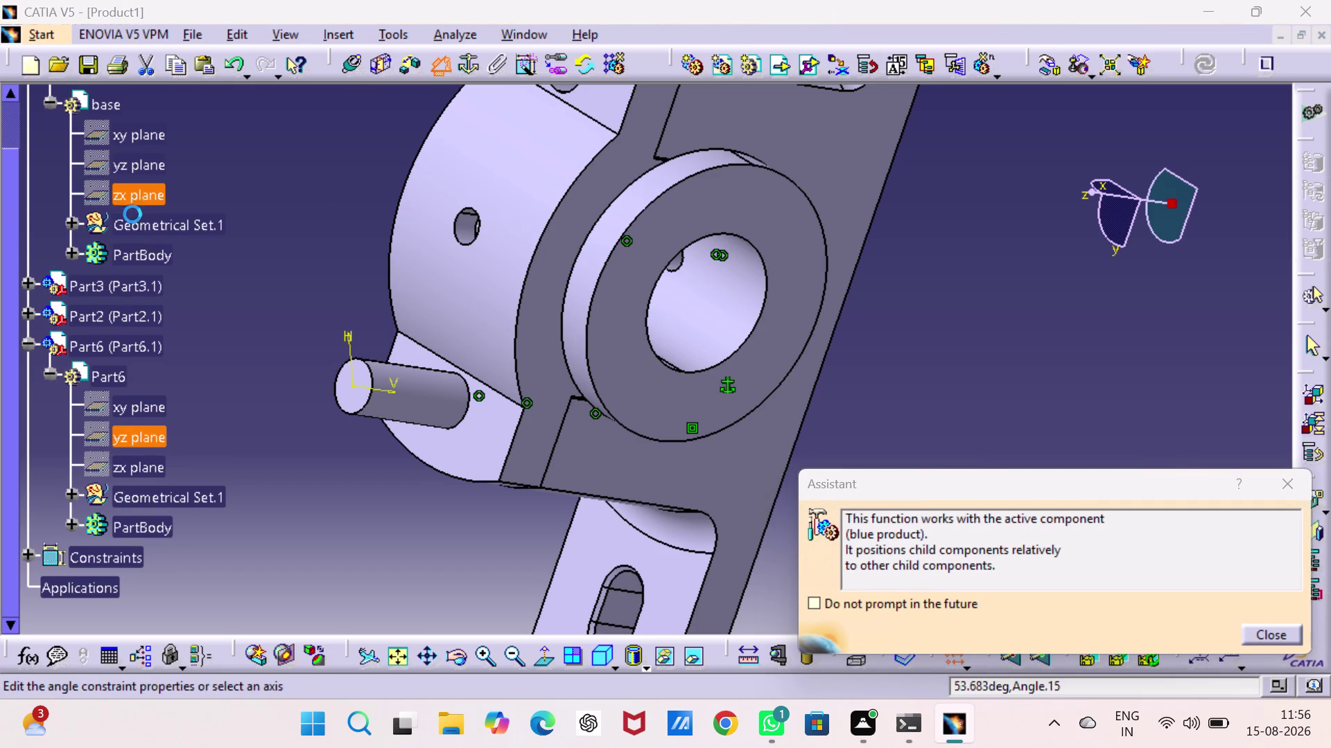
key(0)
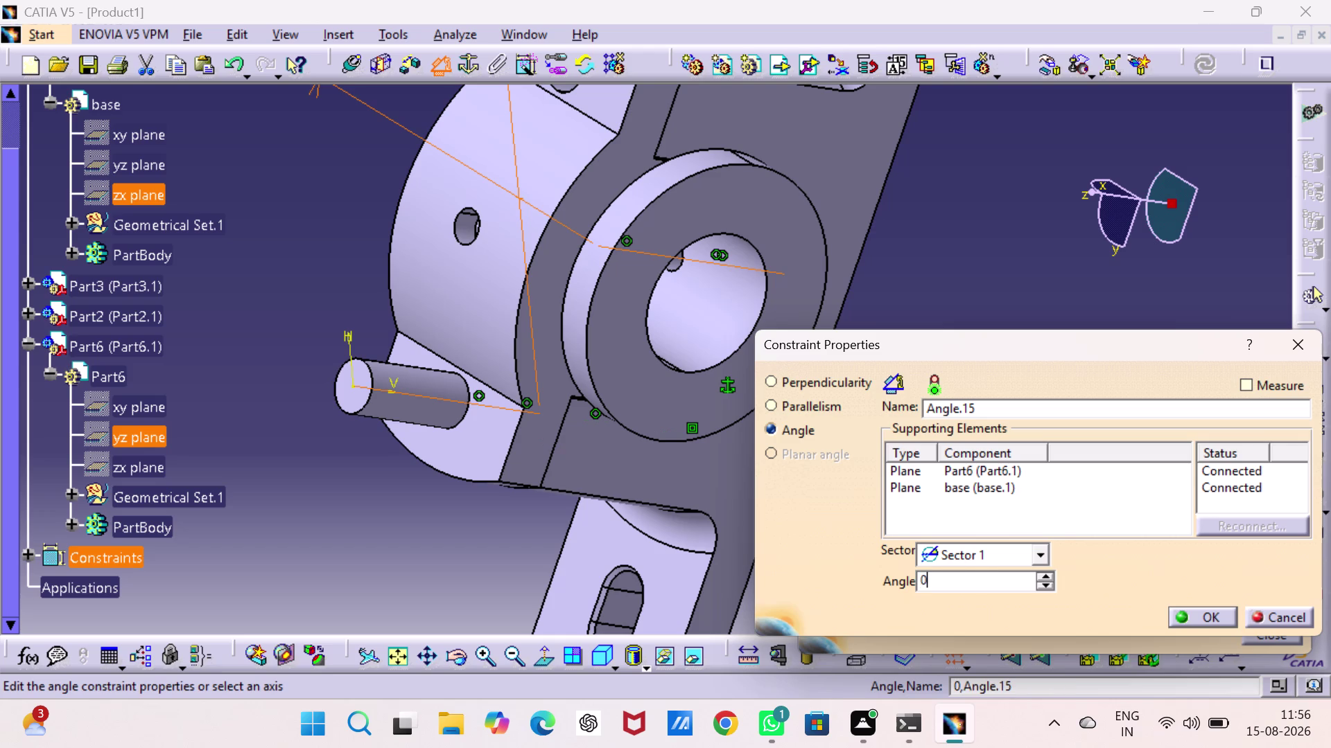
key(Return)
click(883, 312)
middle_drag(880, 308, 882, 313)
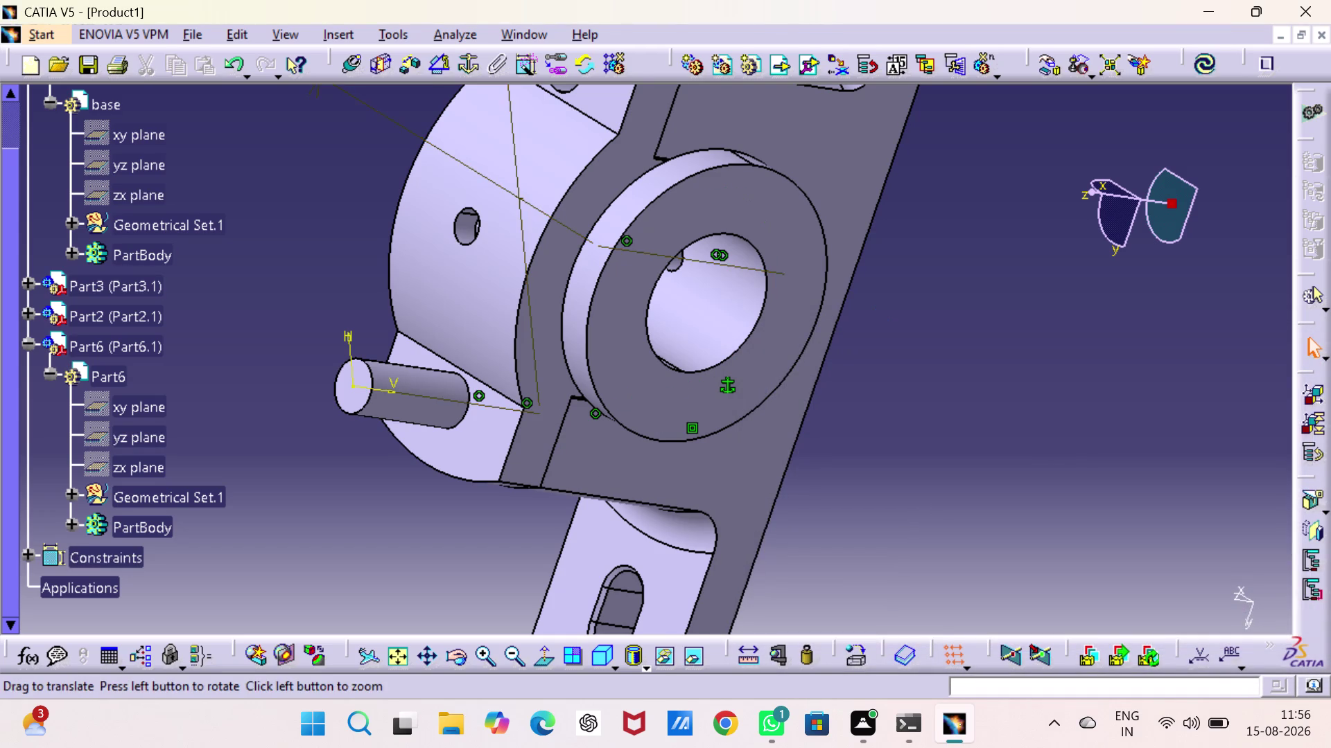
middle_drag(882, 314, 961, 578)
Edit Angle.15 and enter a 90° angle value.
double_click(406, 315)
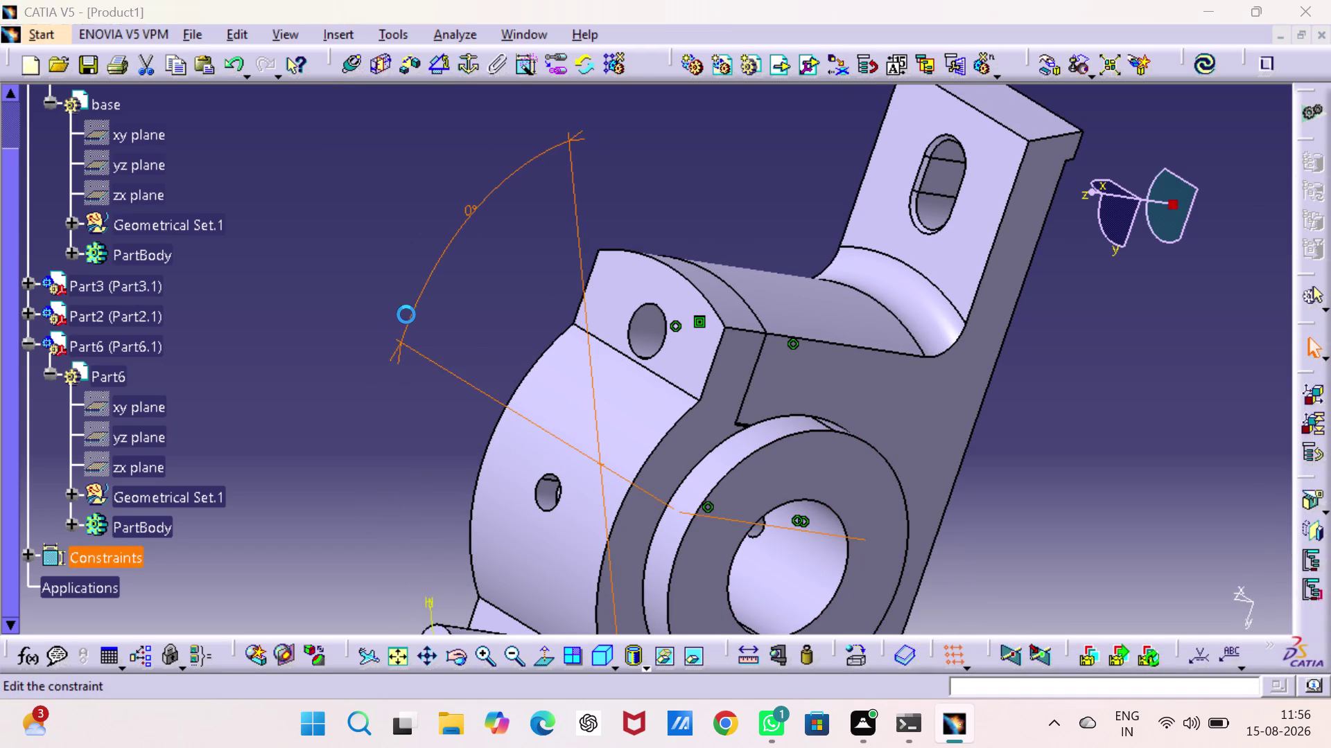
text(90)
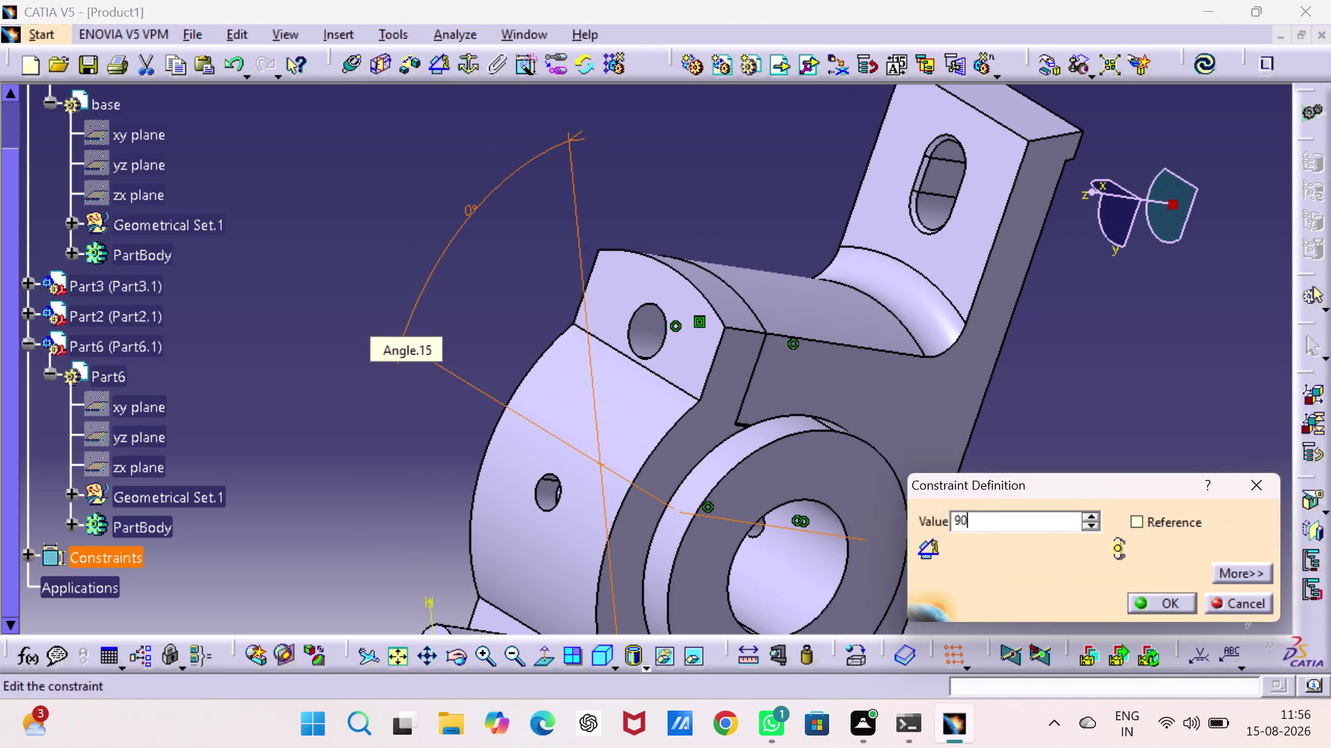
key(Return)
drag(360, 121, 363, 138)
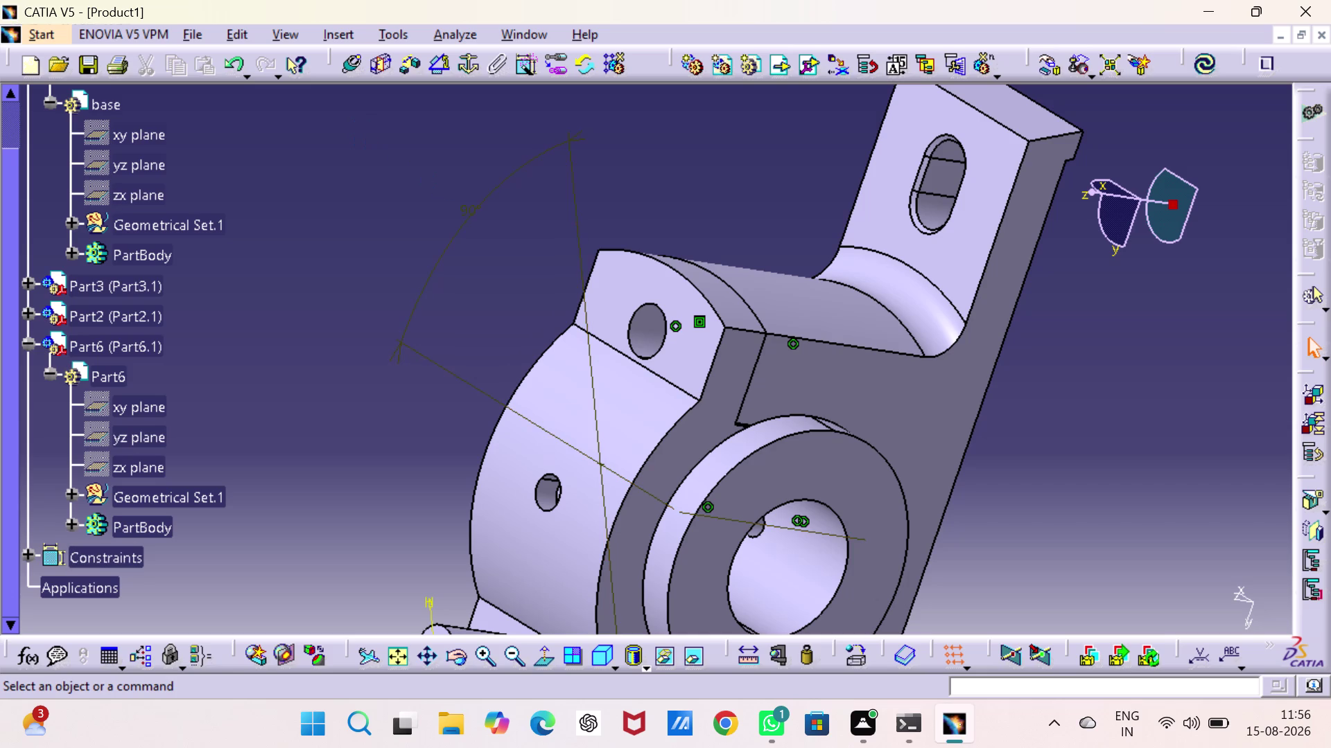
Change Angle.15 to 180°, retrying after a syntax error on the first attempt.
click(474, 204)
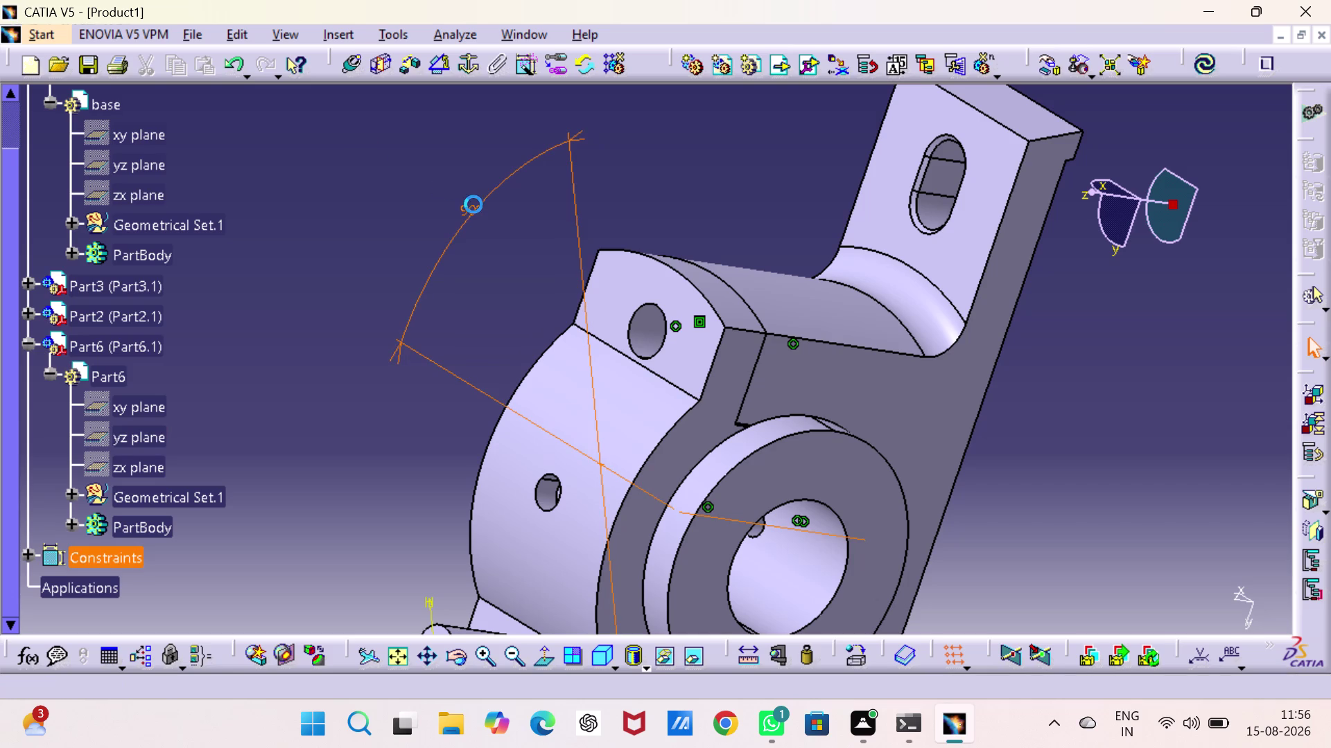
double_click(473, 204)
key(1)
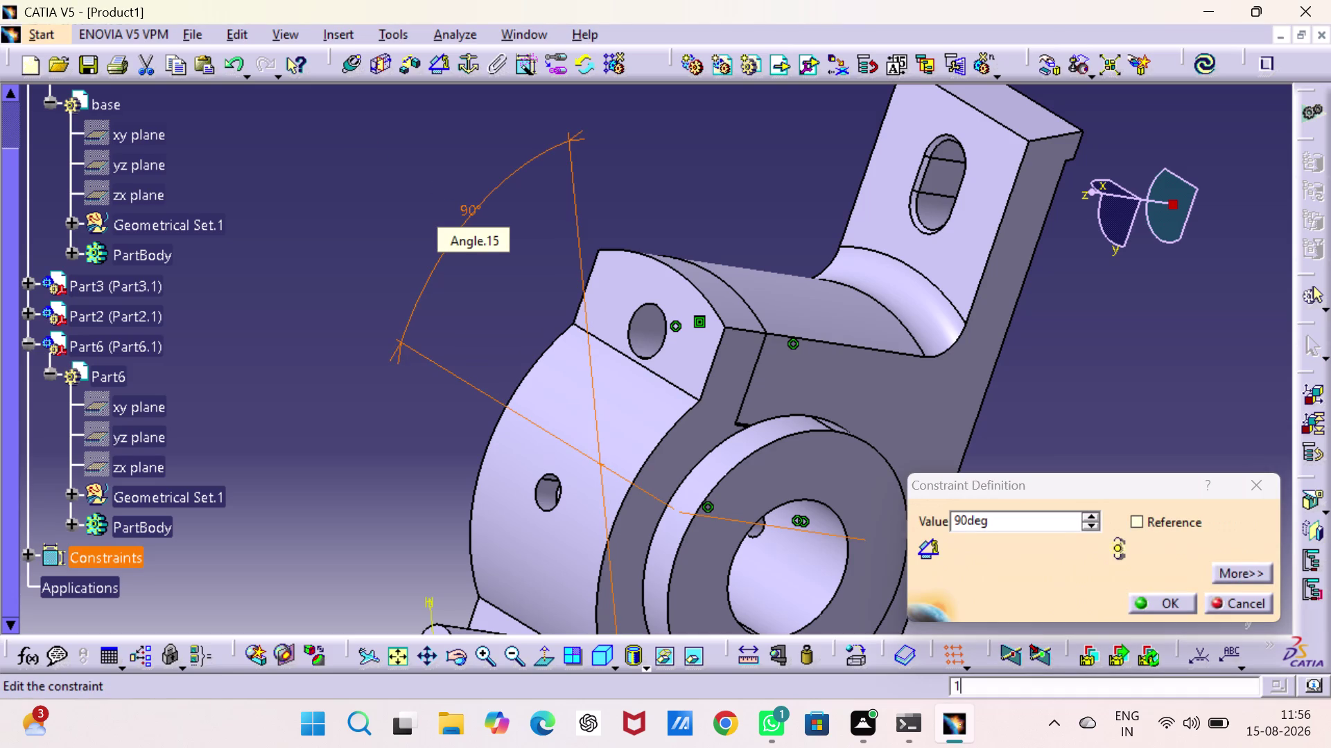
text(80)
key(Return)
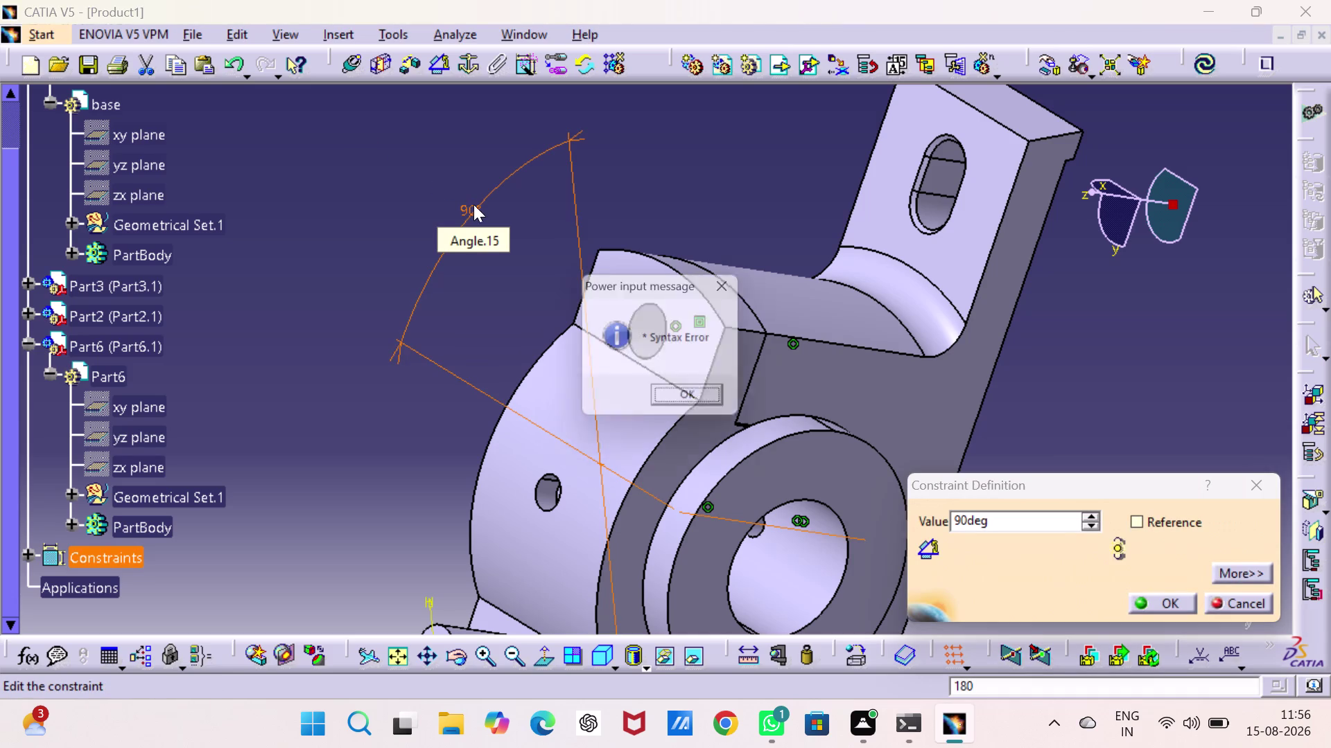
click(694, 398)
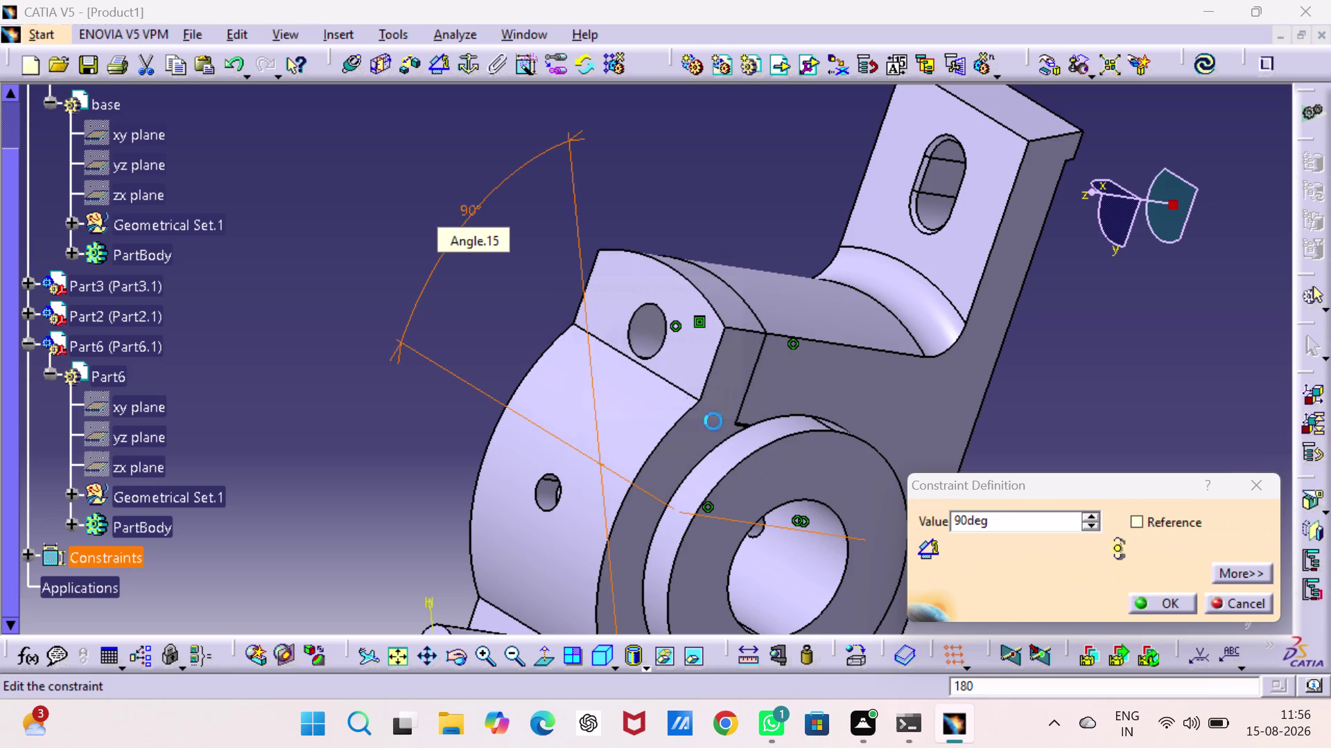
double_click(994, 525)
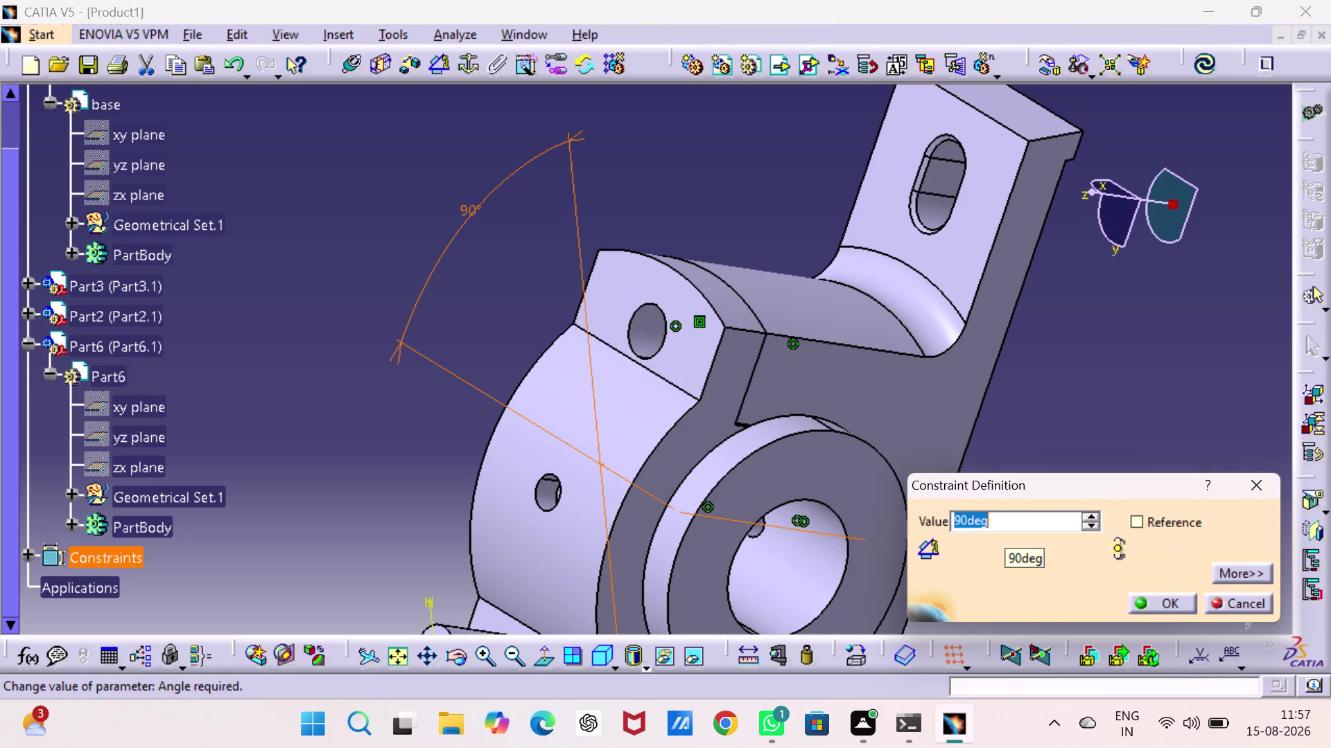
key(1)
text(80)
key(Return)
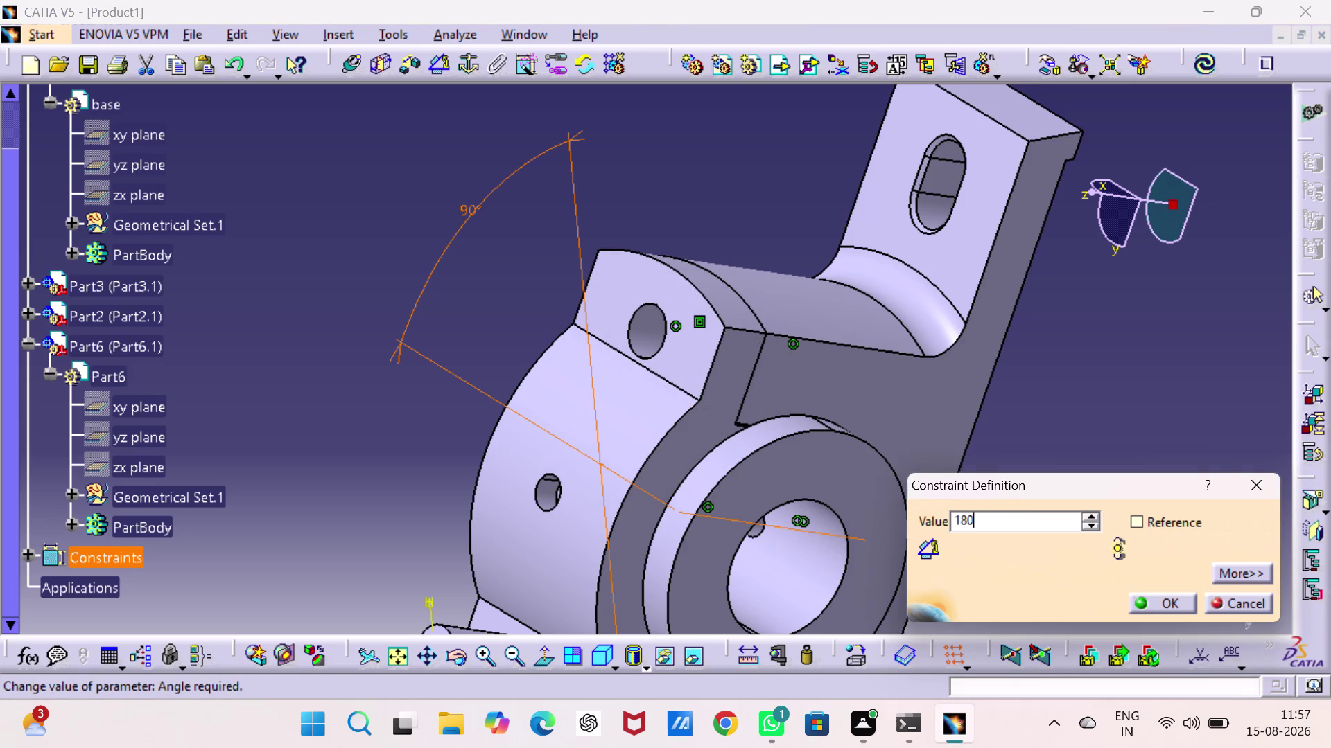
click(1084, 499)
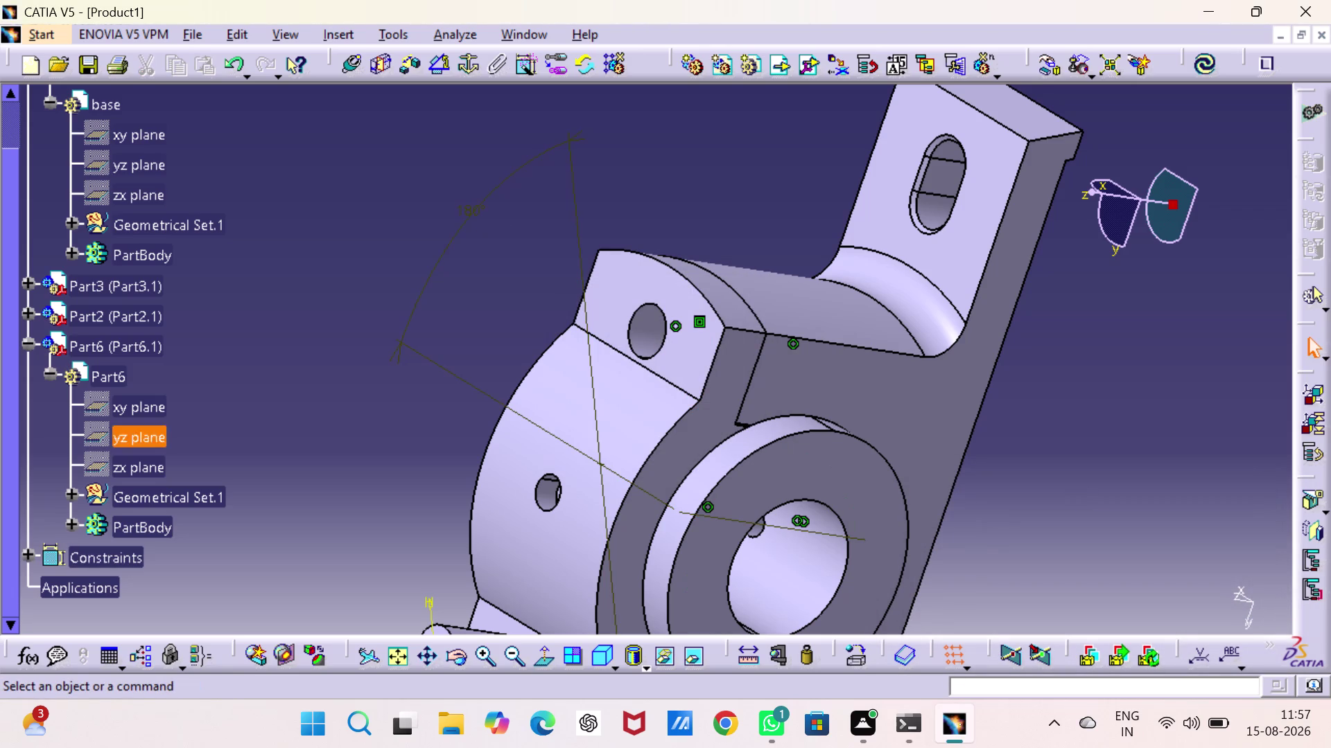
Select Angle.15 and bring up its context menu.
click(465, 210)
right_click(461, 212)
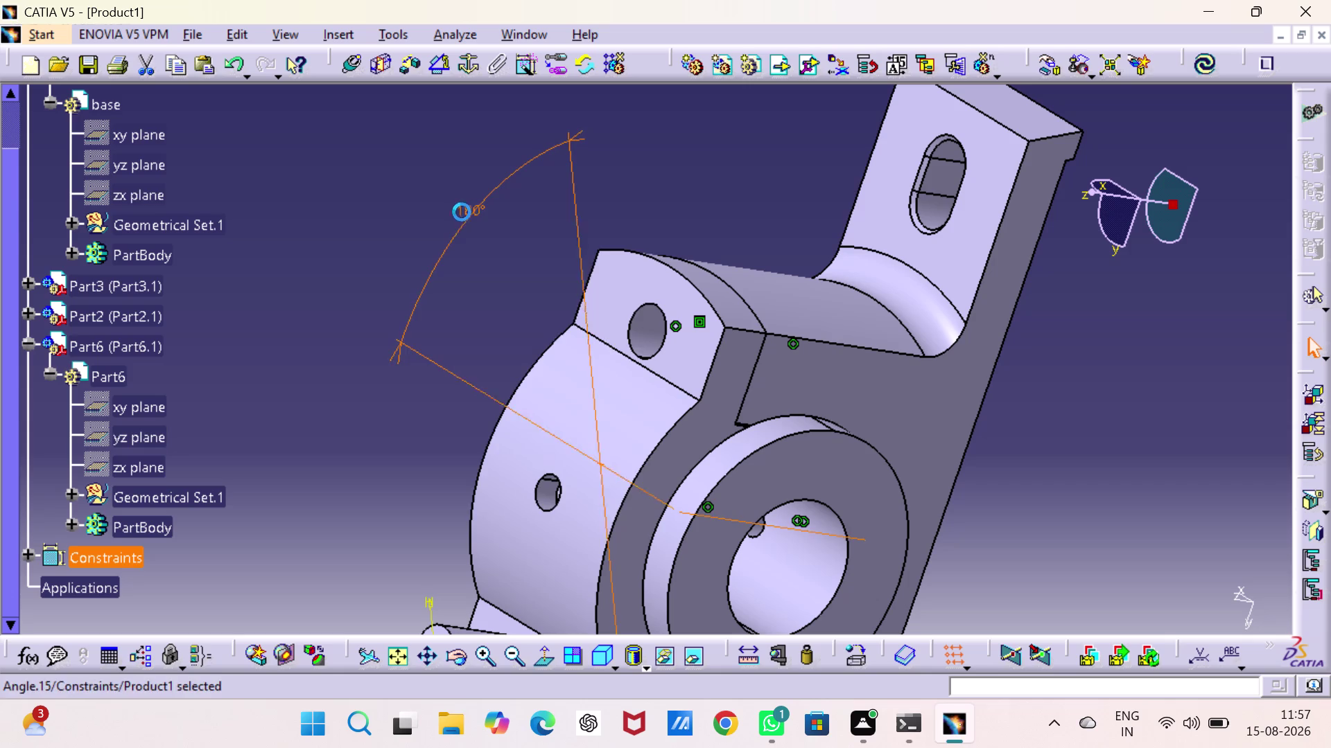
click(537, 469)
drag(1206, 441, 1199, 441)
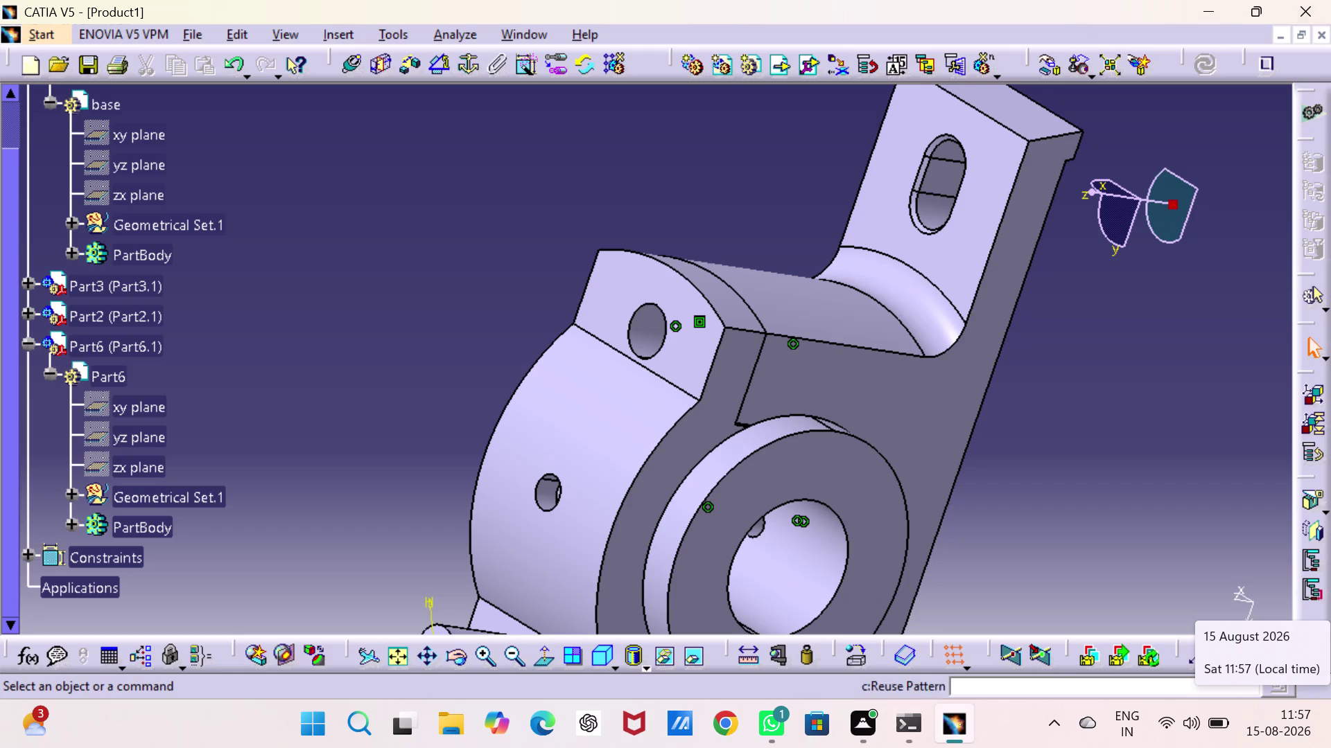
middle_drag(555, 329, 652, 40)
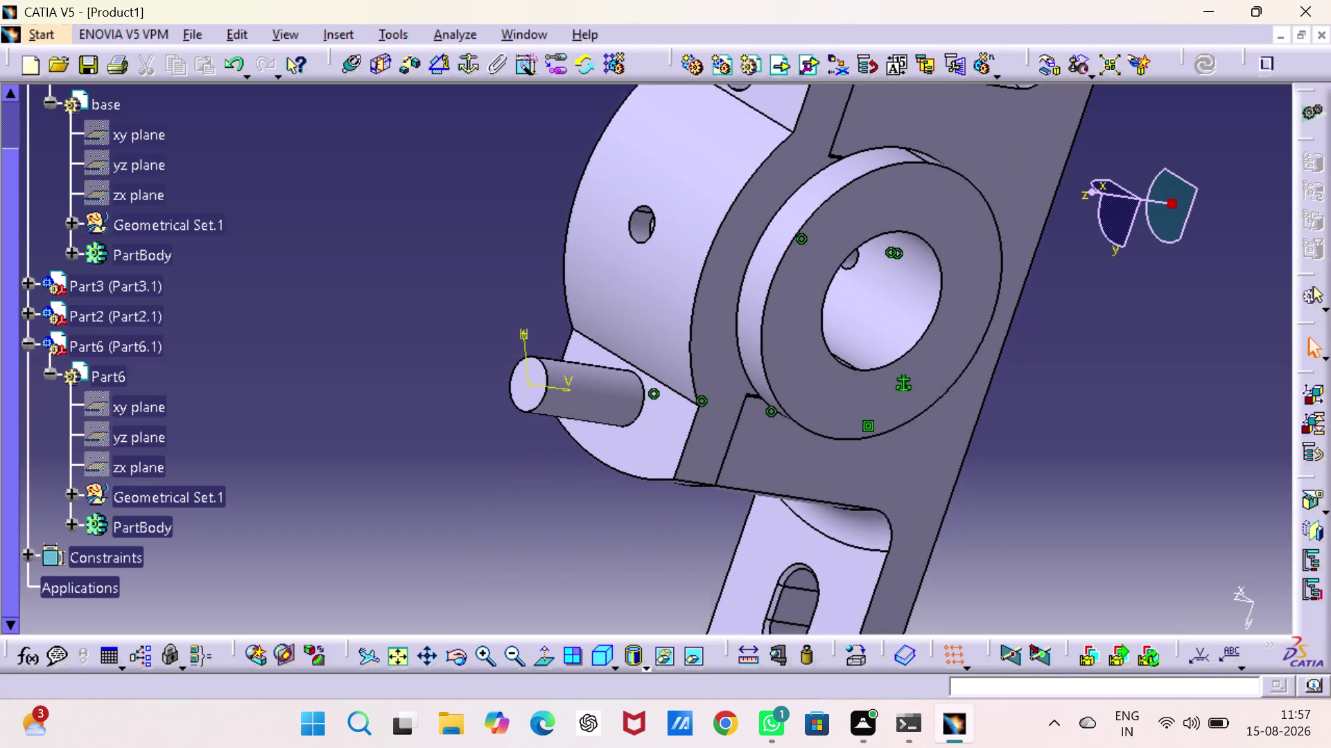
middle_drag(652, 39, 673, 4)
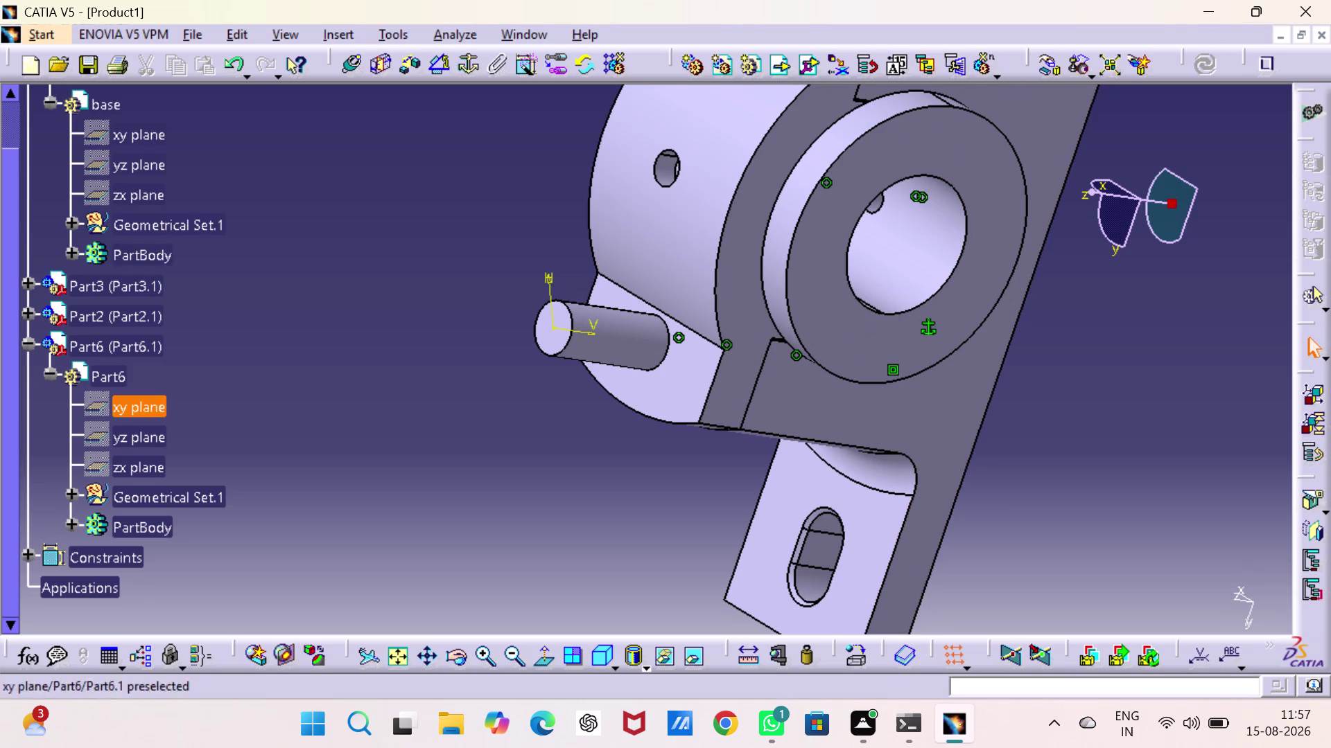
scroll(up, 3)
scroll(up, 3)
scroll(down, 3)
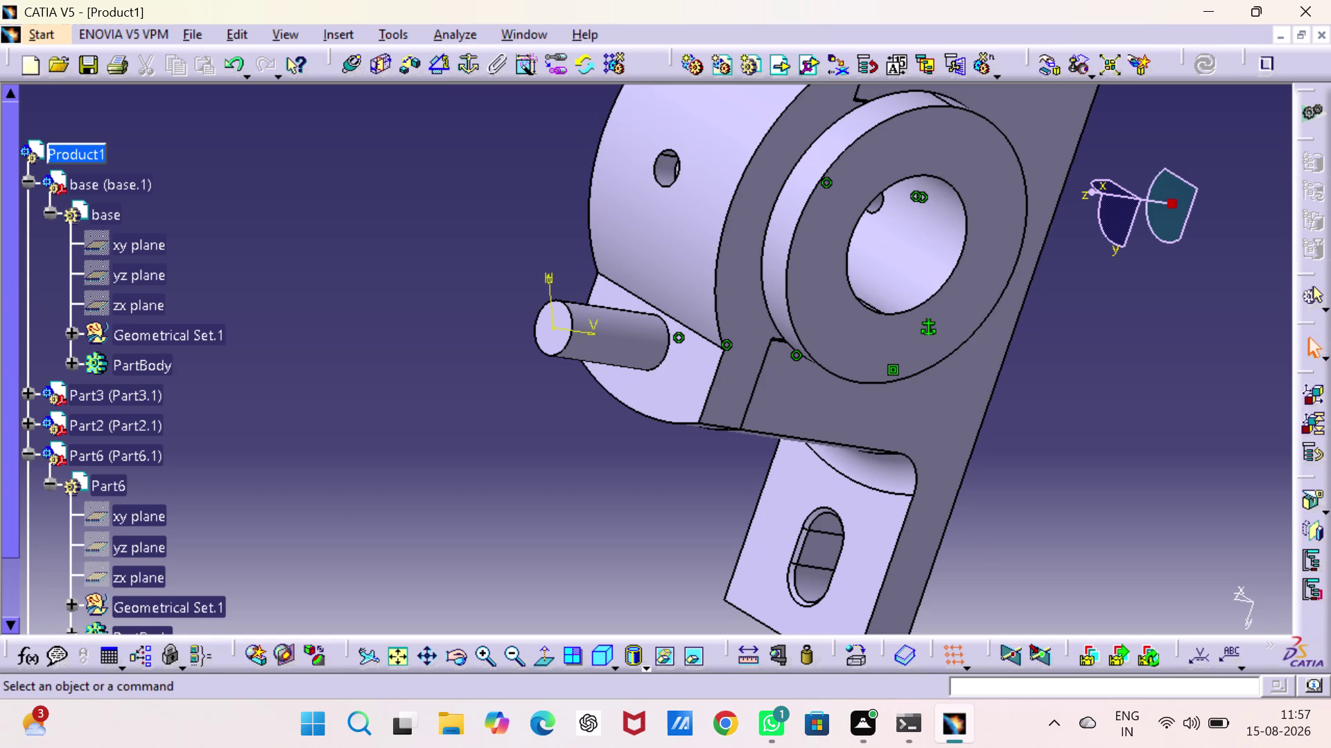
click(101, 158)
Insert the nut file into Product1 as an existing component and dismiss the incident report.
right_click(84, 157)
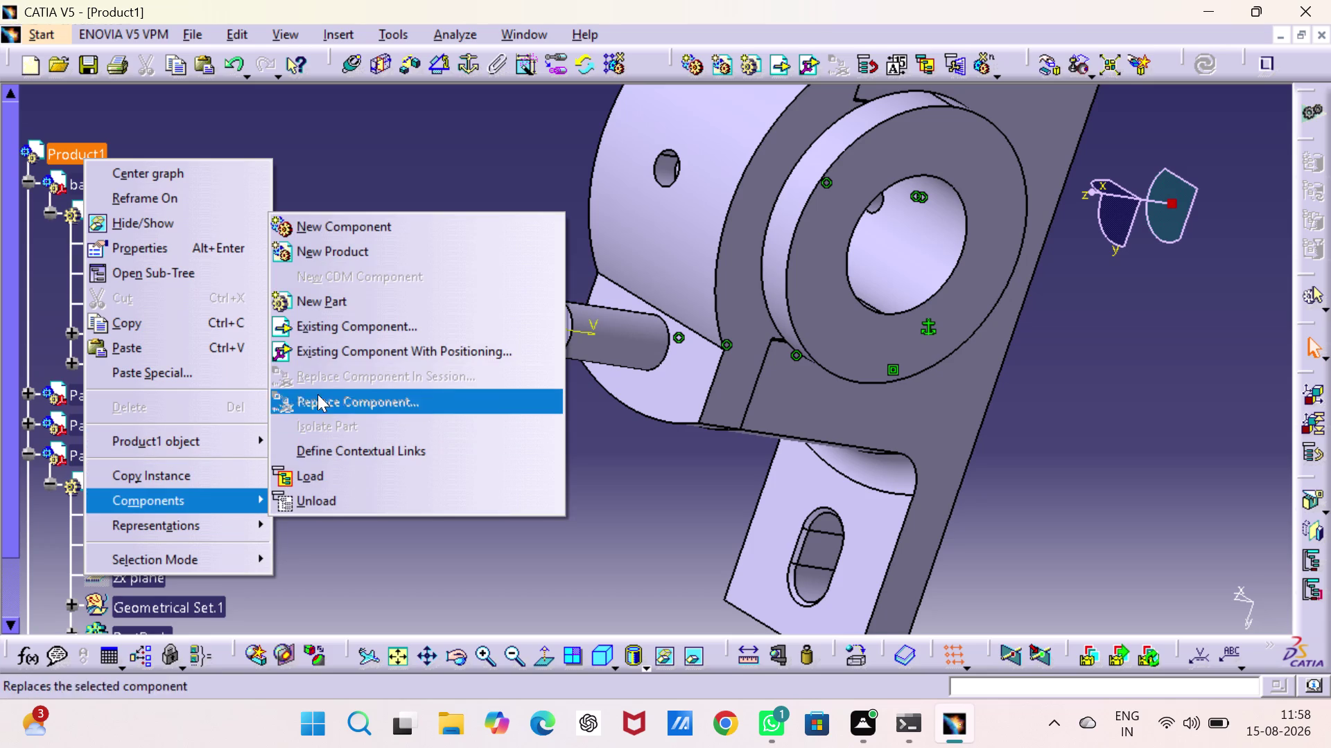
click(333, 331)
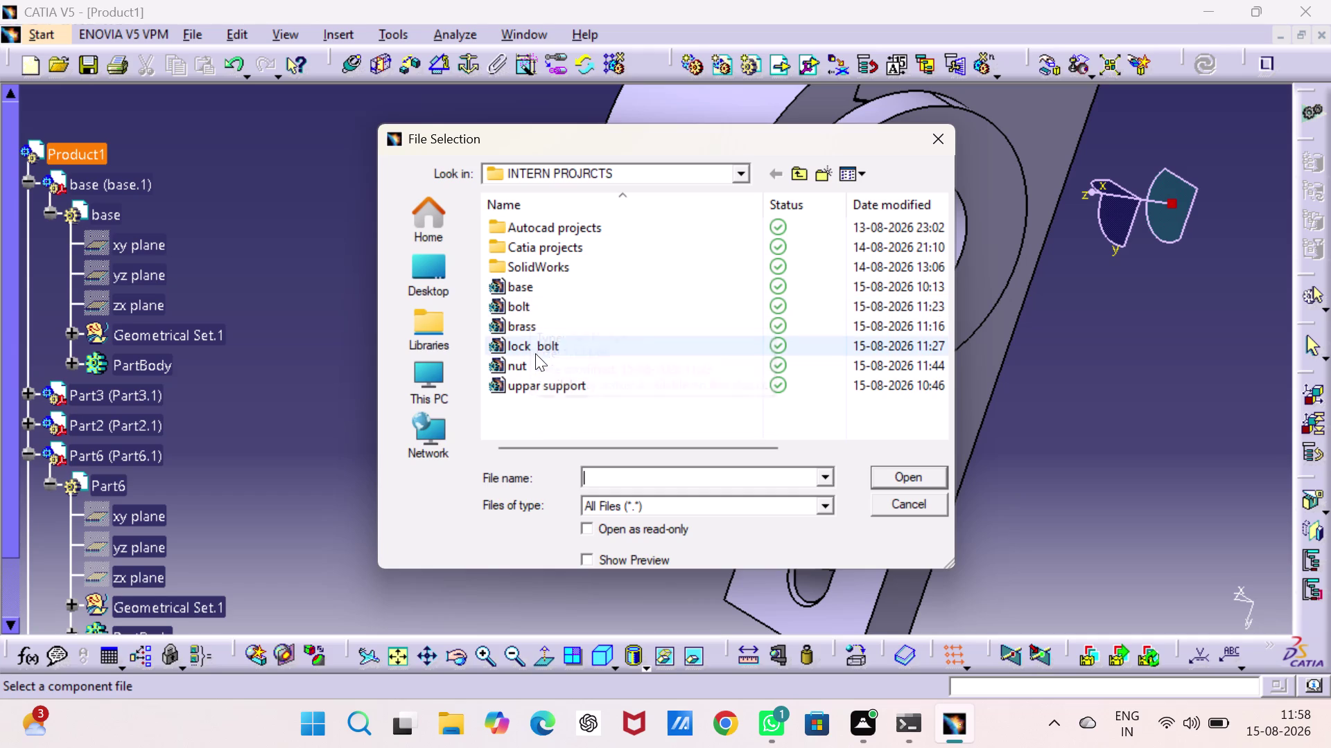
click(537, 359)
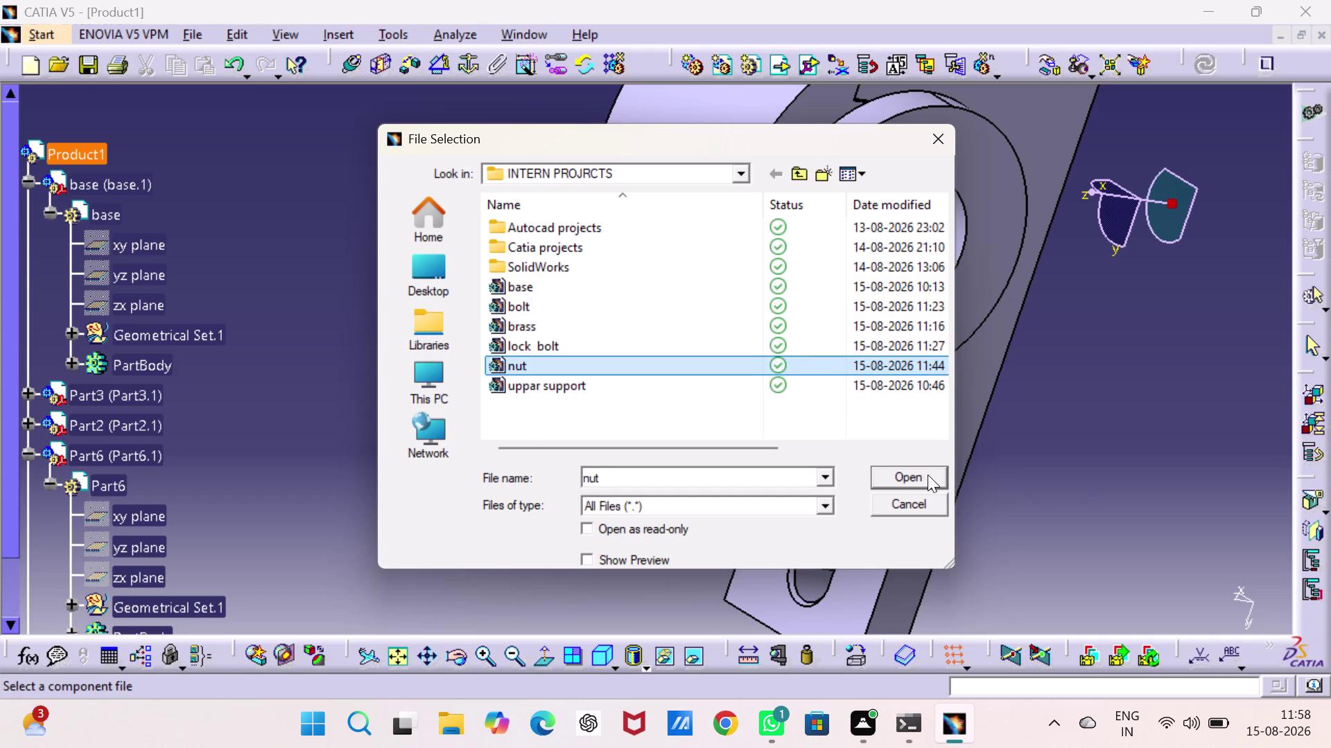
click(927, 475)
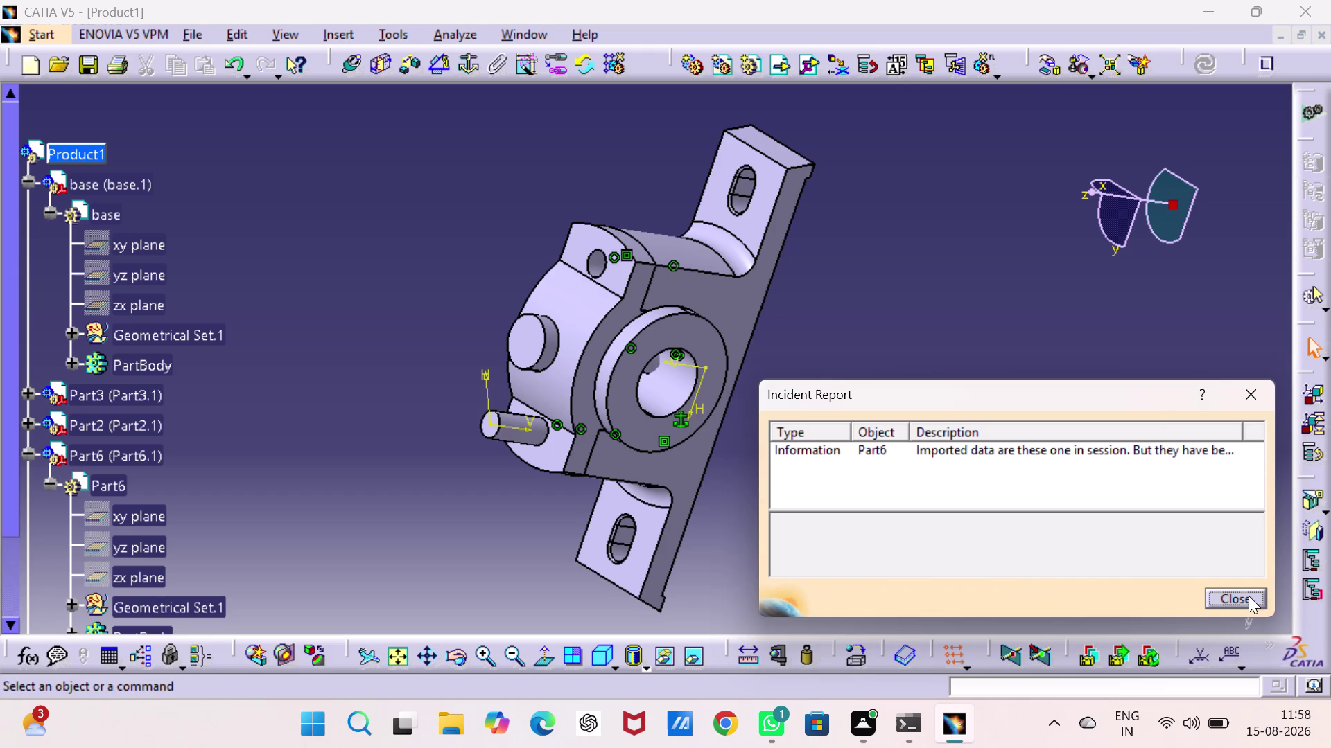
drag(1248, 596, 1244, 585)
click(1229, 603)
click(1155, 497)
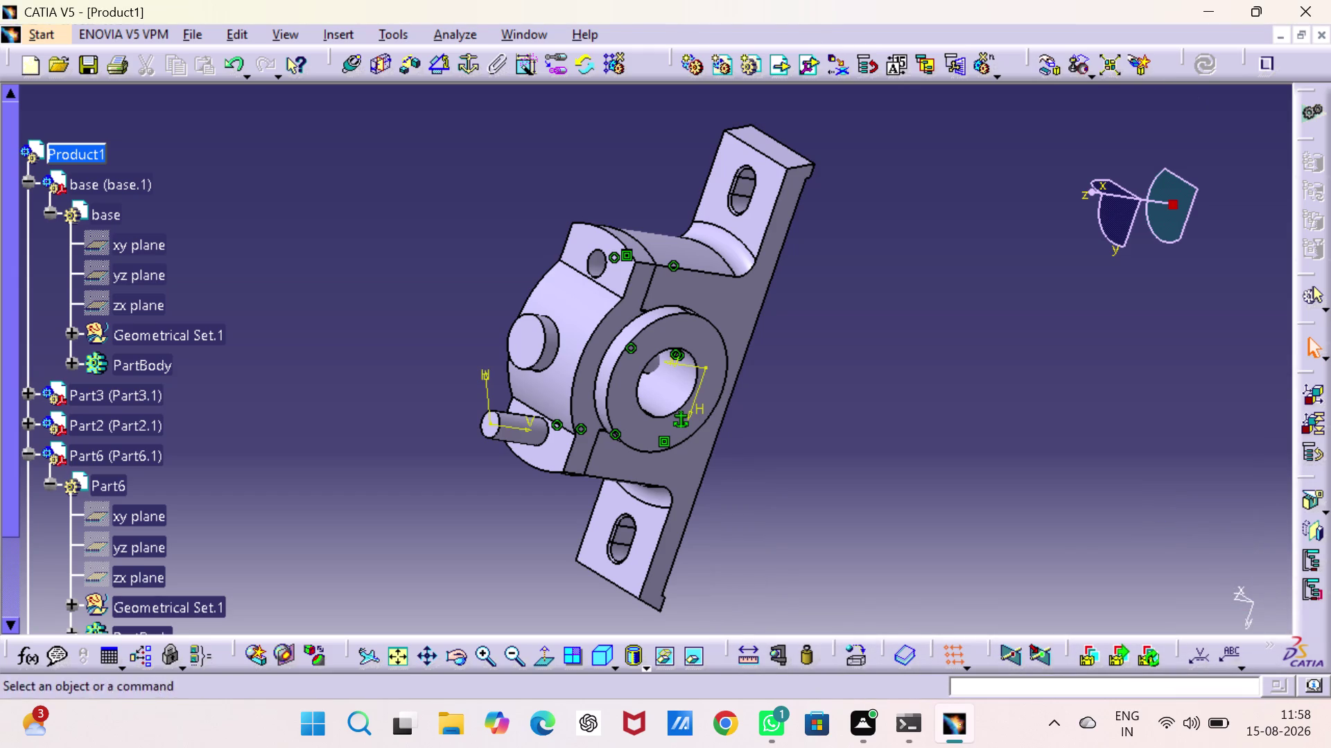
Rotate the nut about the X axis with Manipulation until it sits clear, right of the block.
click(1047, 69)
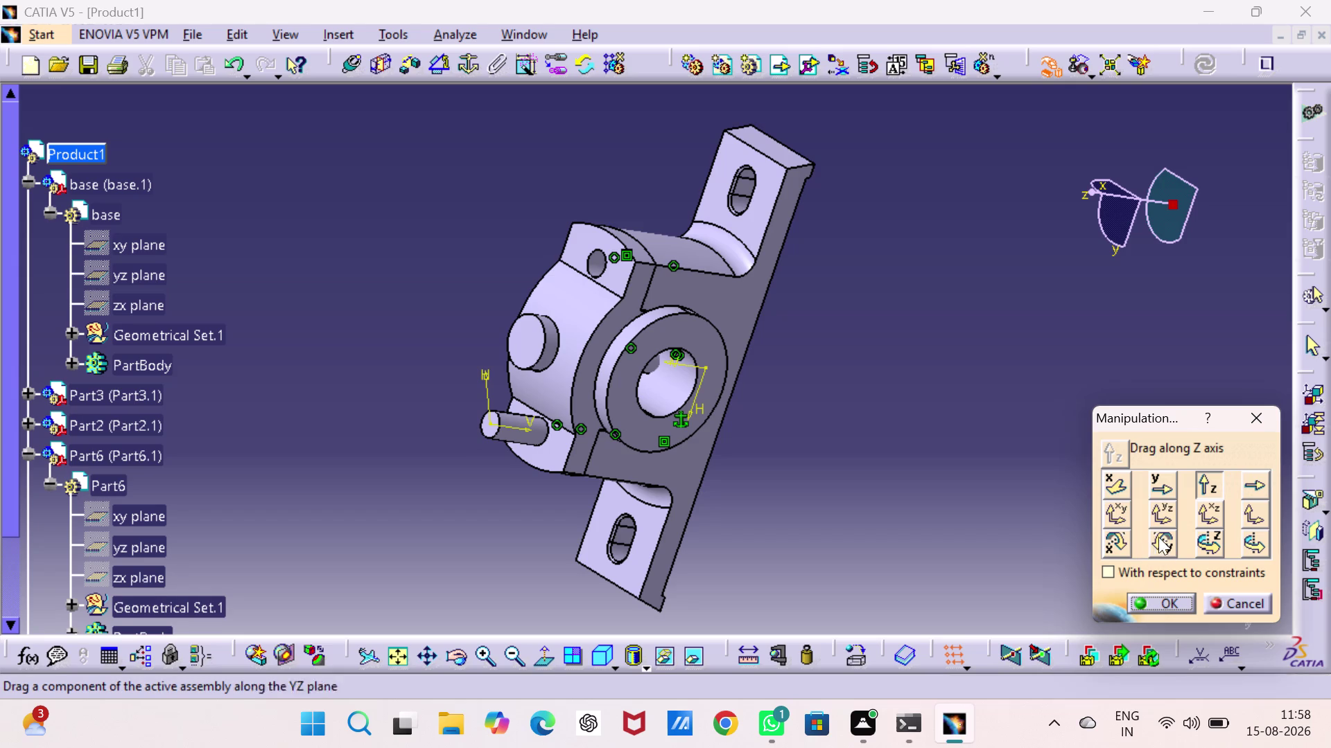
click(1112, 535)
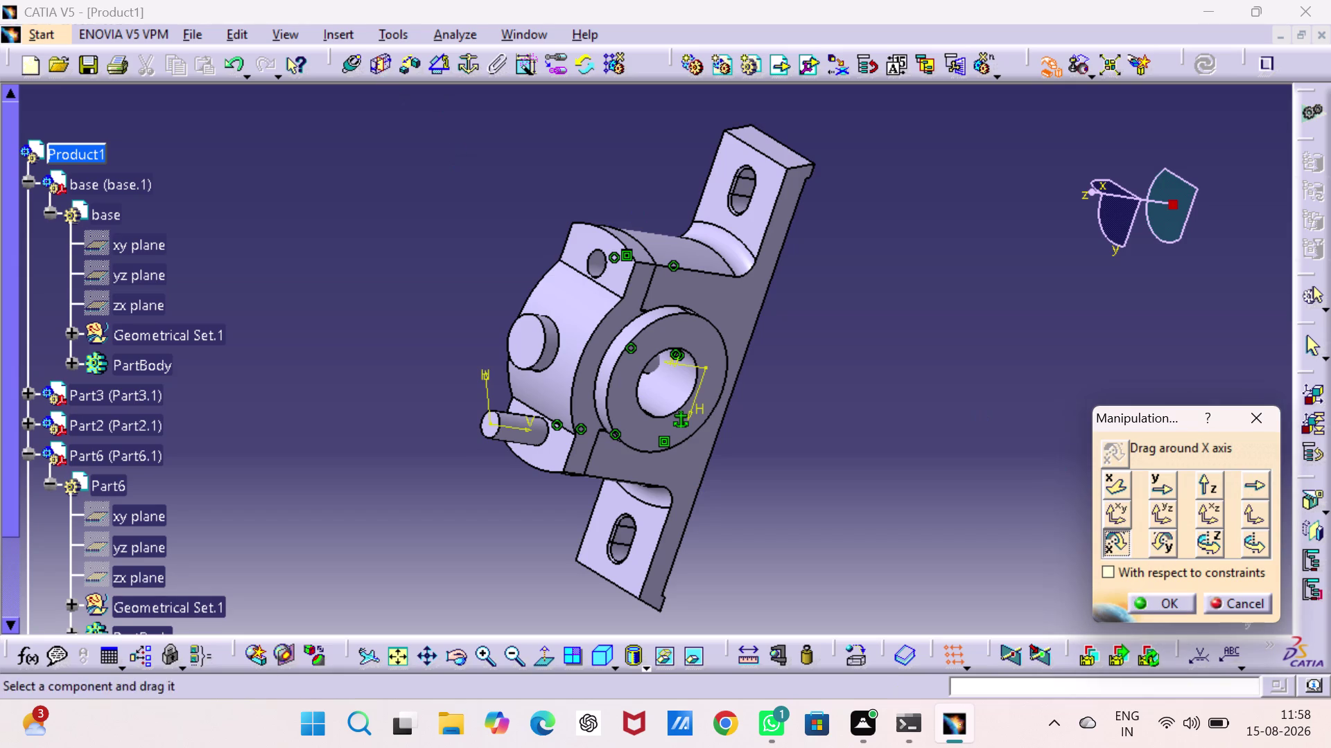
drag(519, 336, 639, 413)
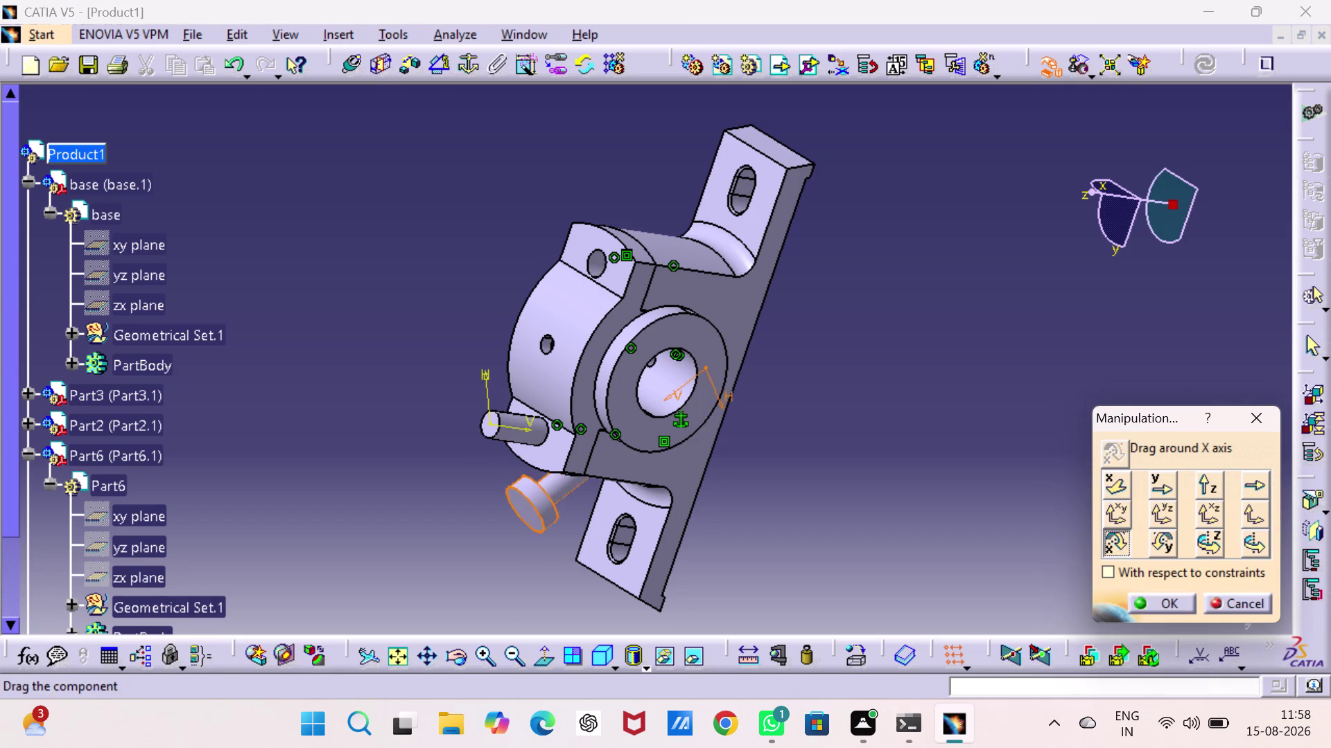
drag(639, 412, 896, 454)
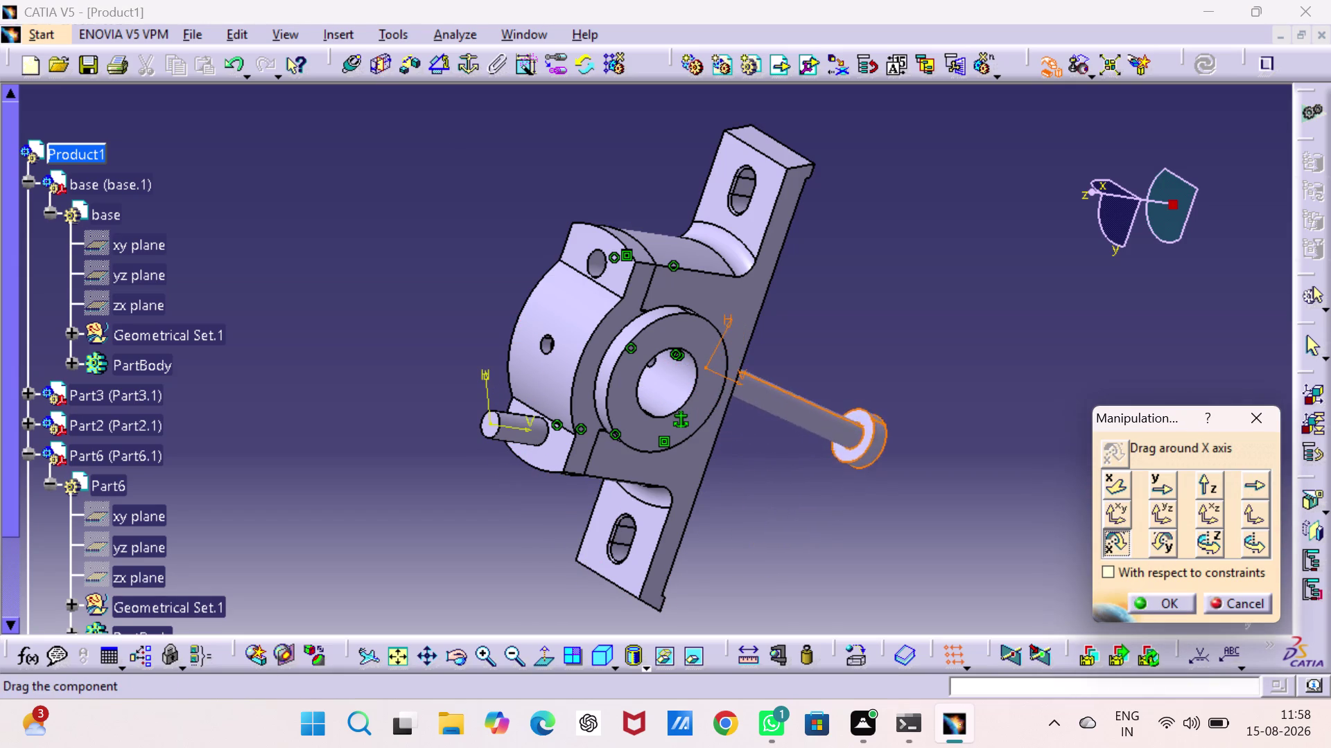
drag(896, 454, 902, 434)
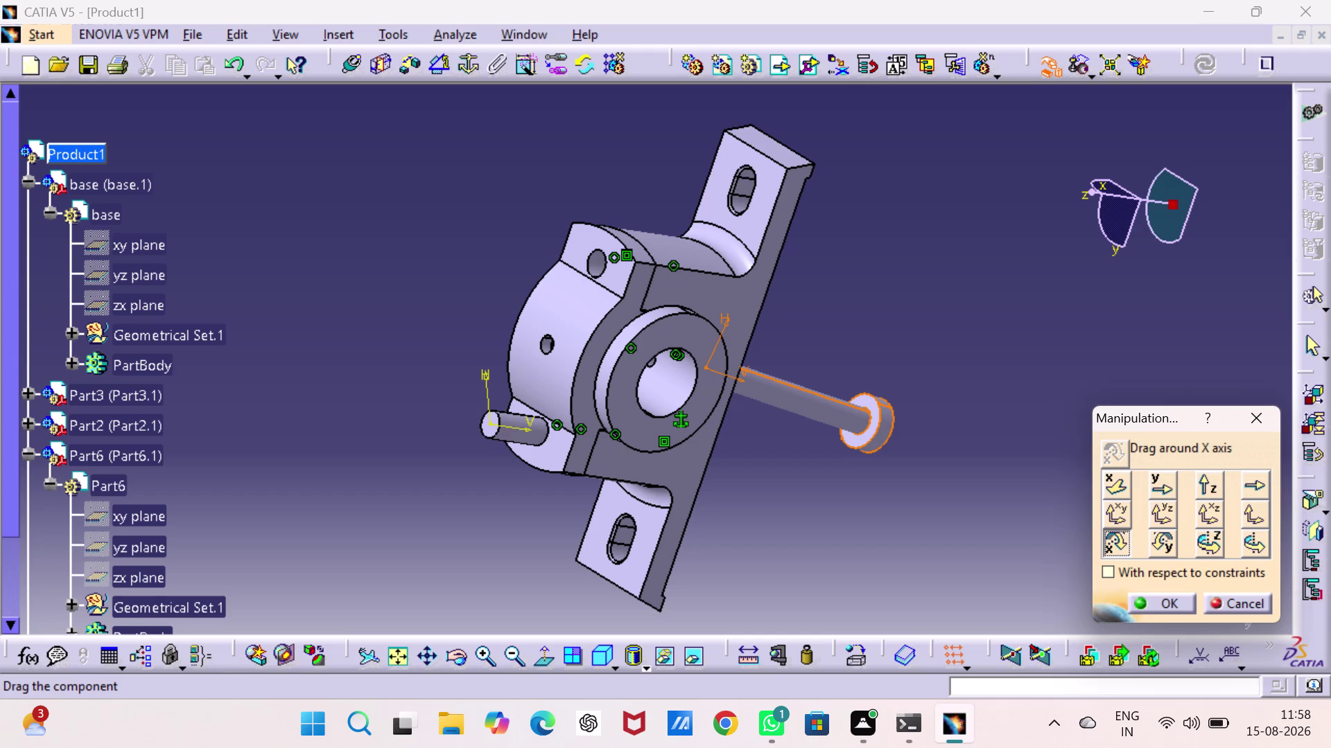
drag(901, 434, 901, 426)
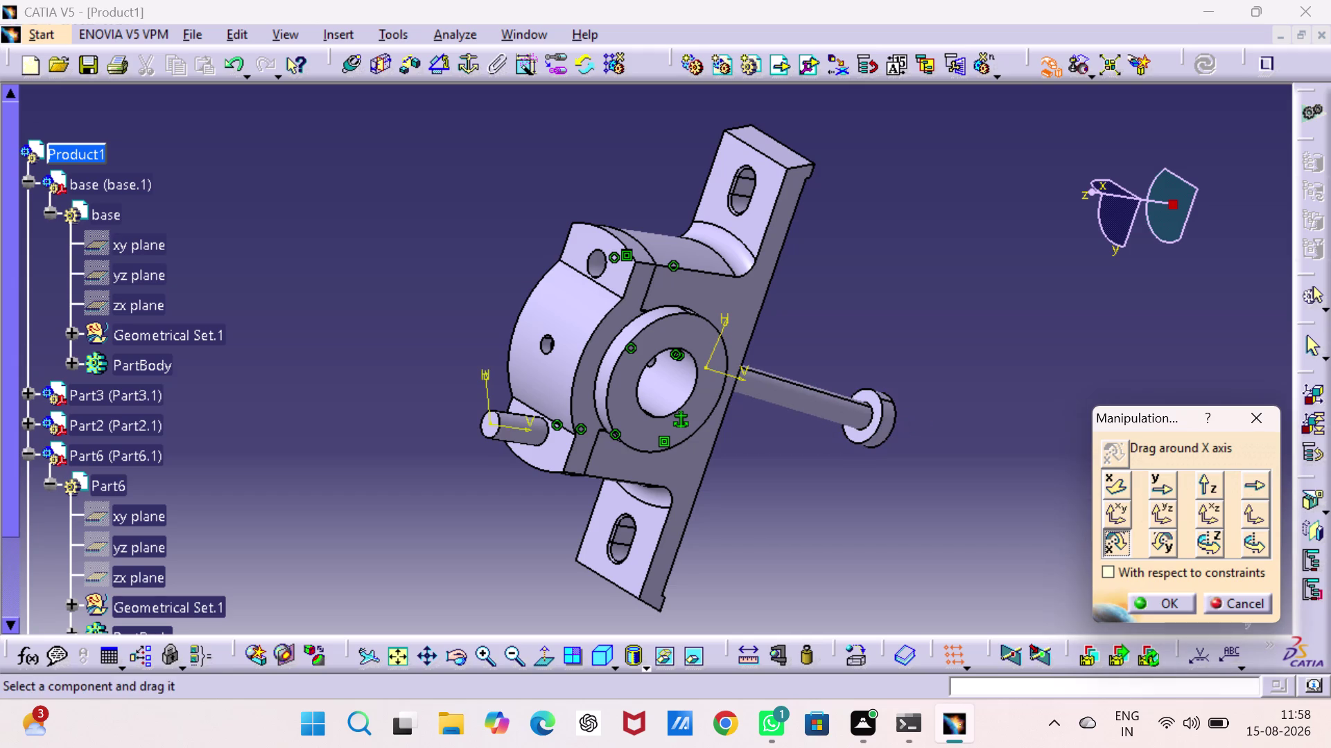
click(1156, 603)
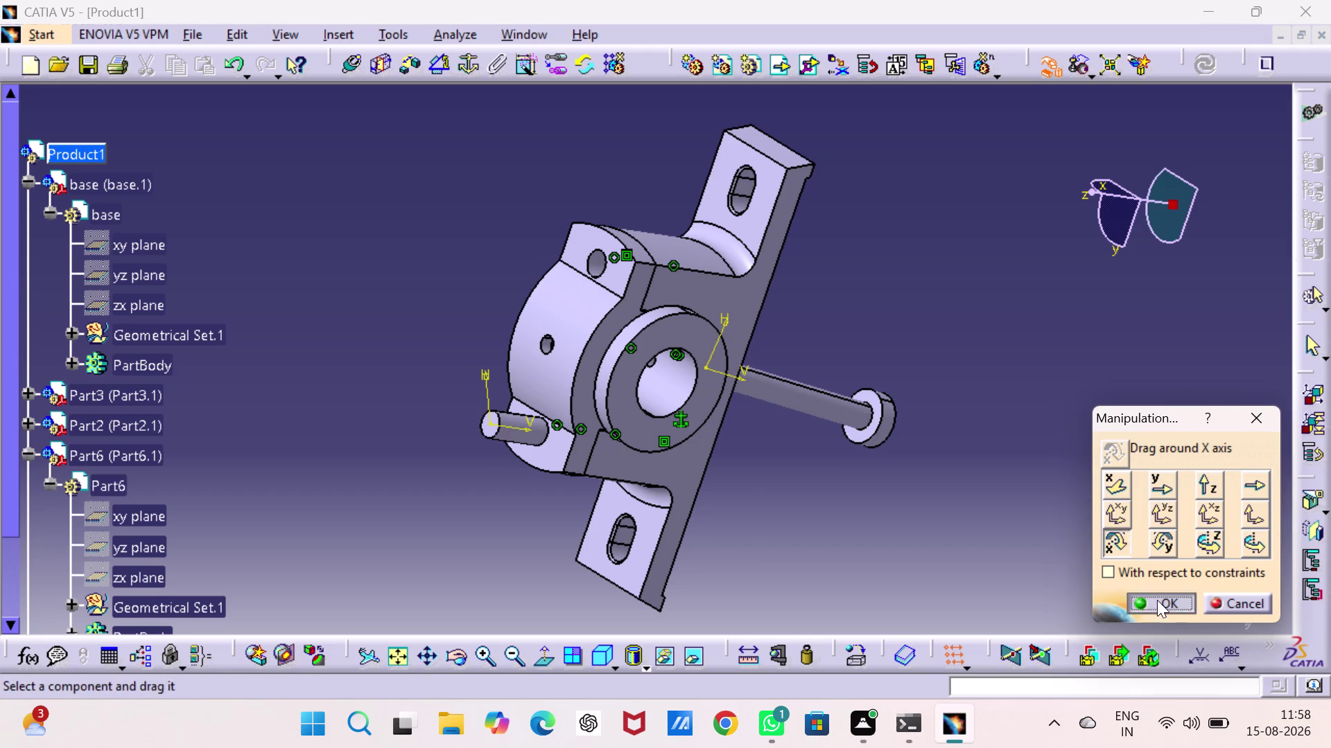
drag(1076, 449, 1076, 439)
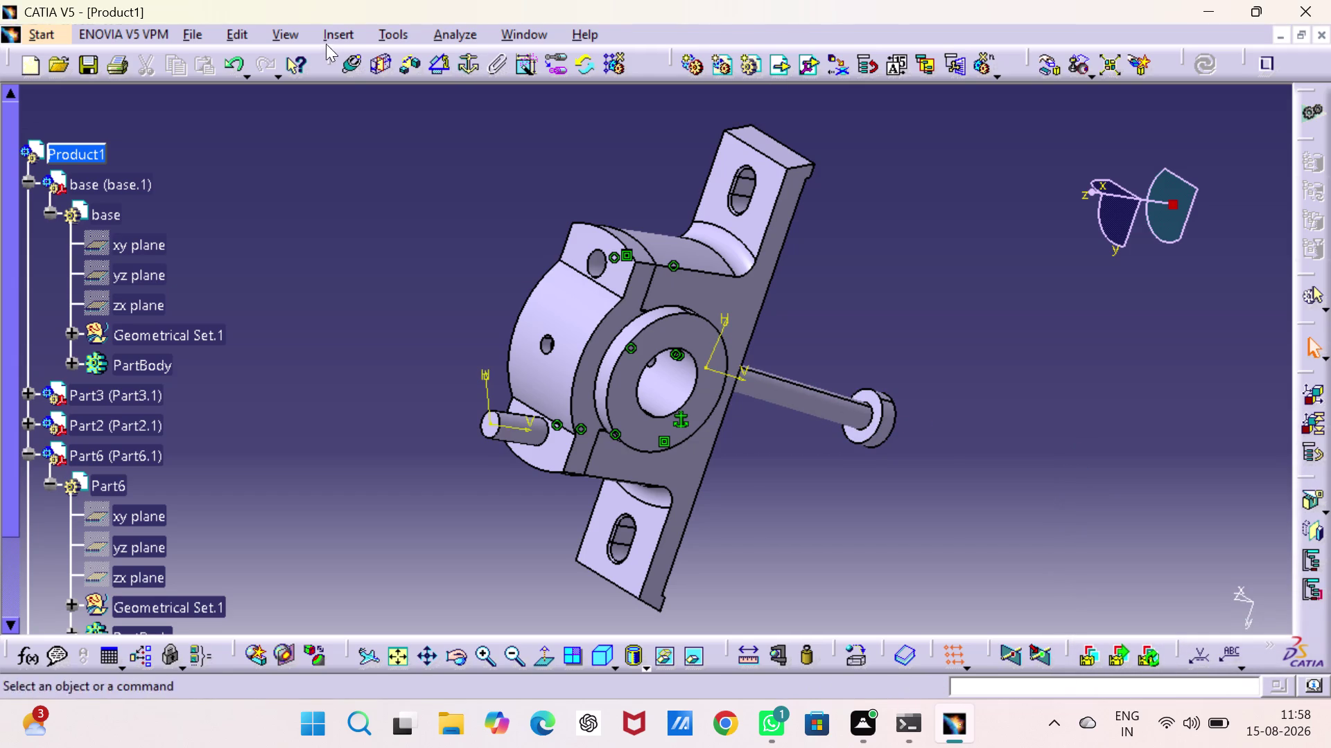
click(352, 68)
Make the block's upper hole axis coincident with the nut shaft axis.
click(600, 263)
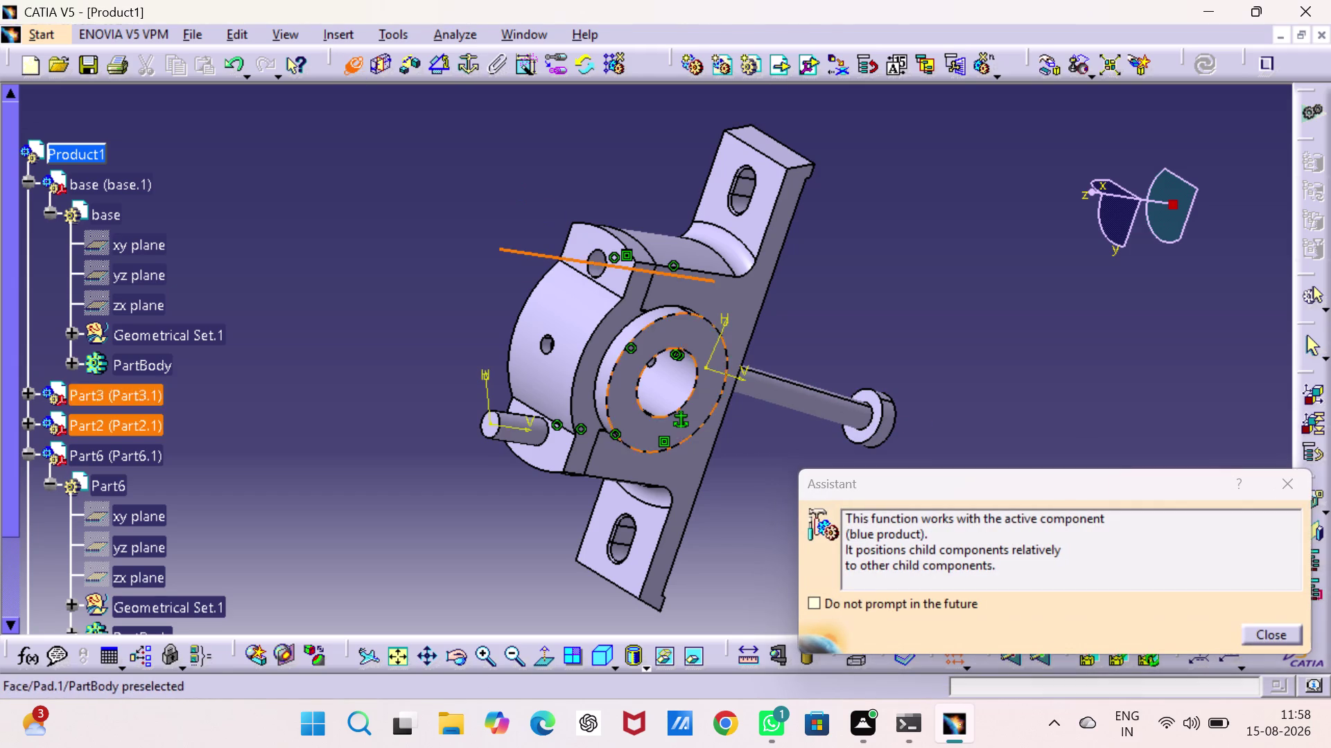
click(812, 407)
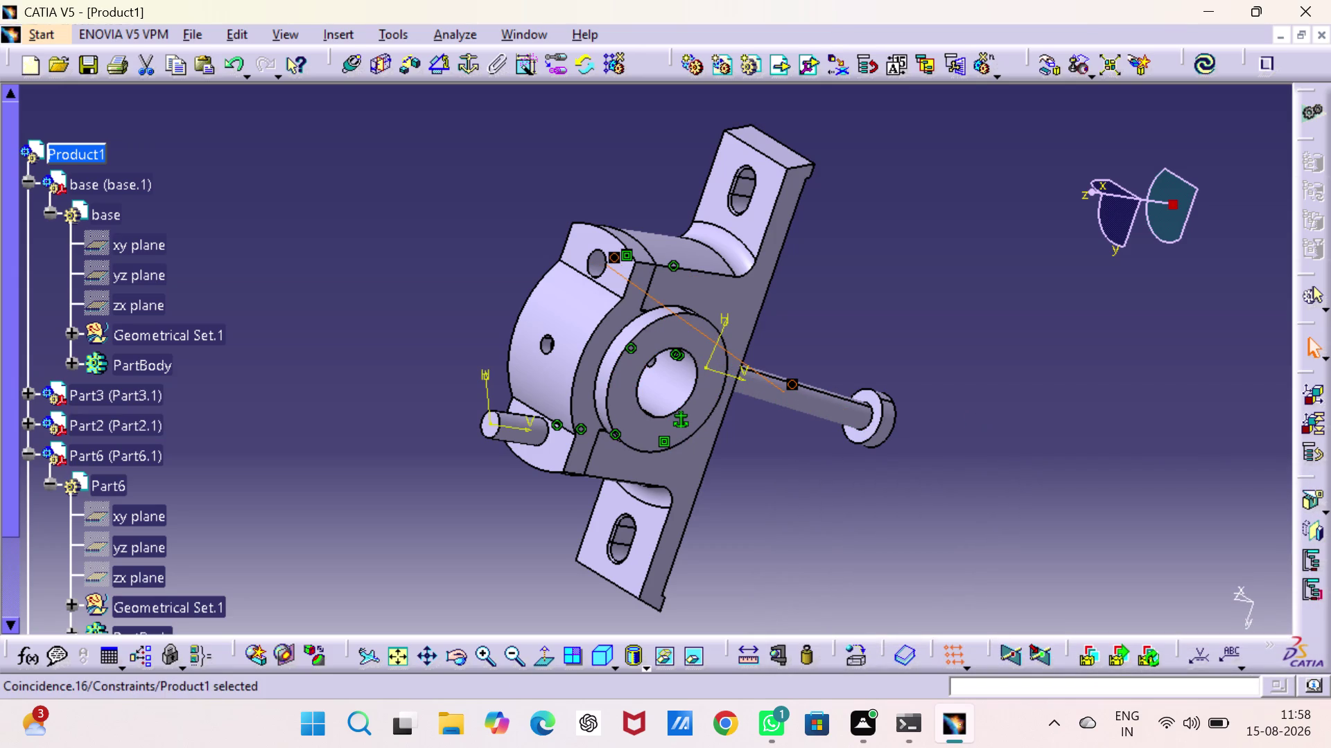
click(1193, 62)
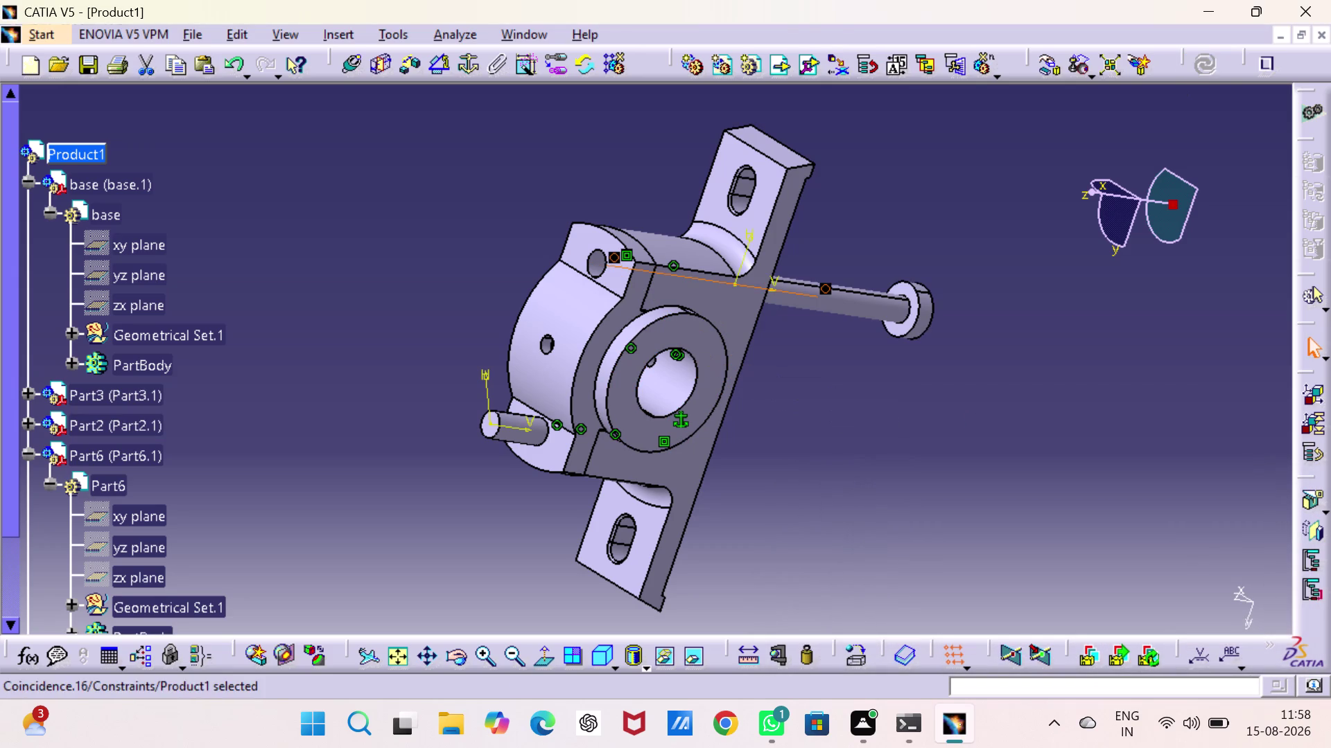
click(992, 261)
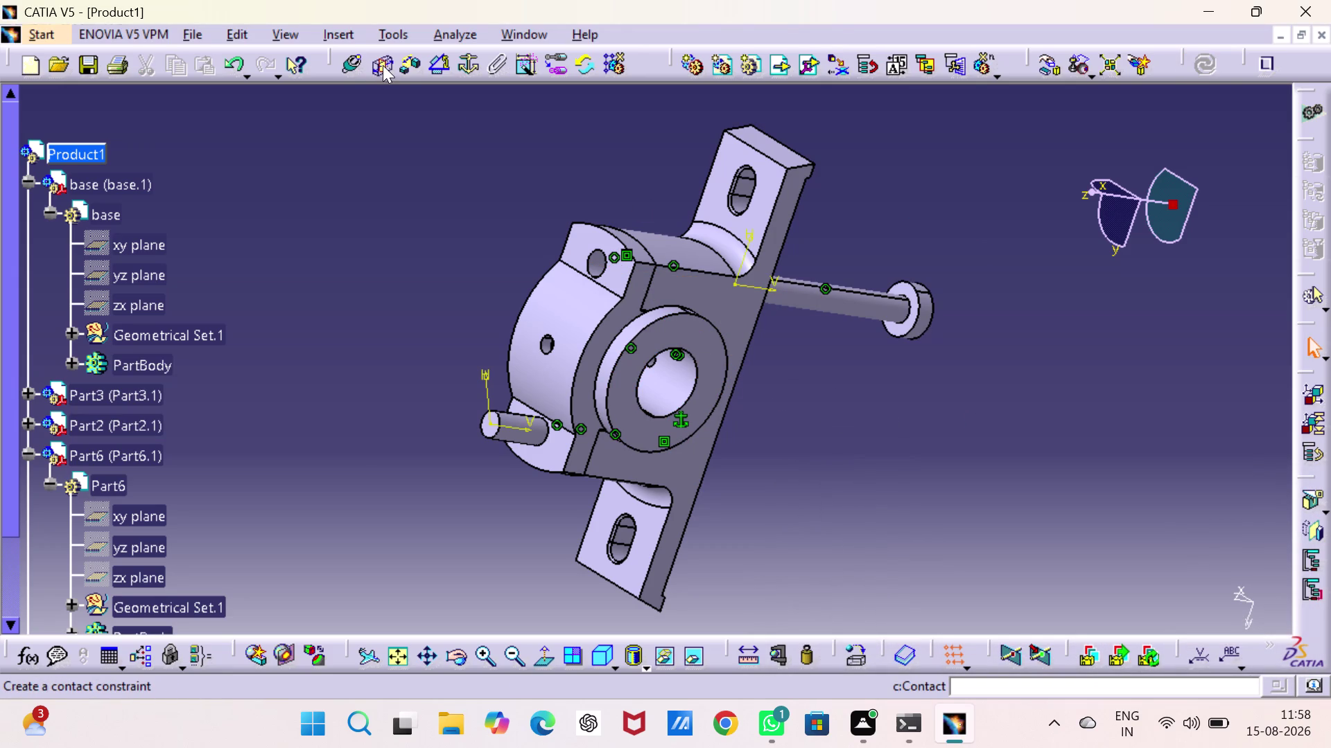
Attempt an offset between the block face and the nut shaft, then abandon it.
click(405, 62)
middle_drag(822, 302, 443, 306)
right_drag(820, 302, 444, 302)
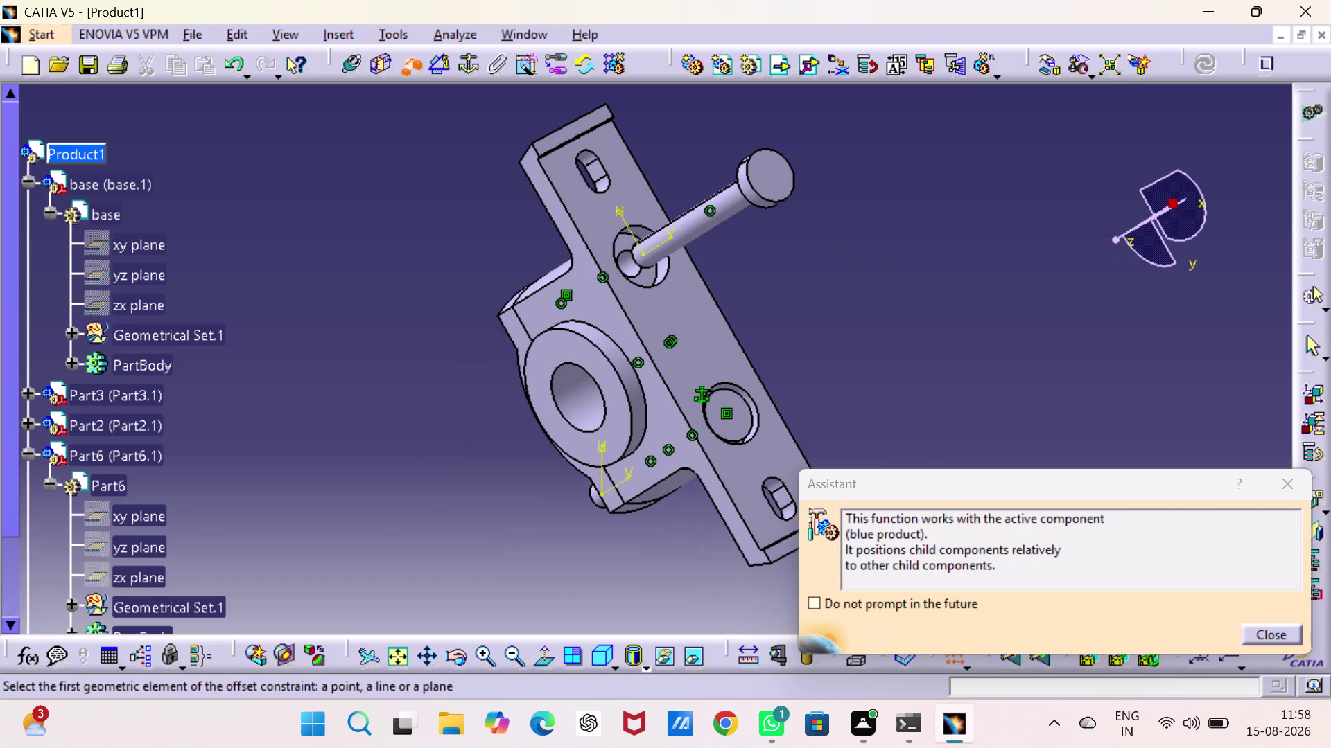
click(624, 241)
middle_drag(721, 247, 935, 314)
right_drag(720, 250, 935, 314)
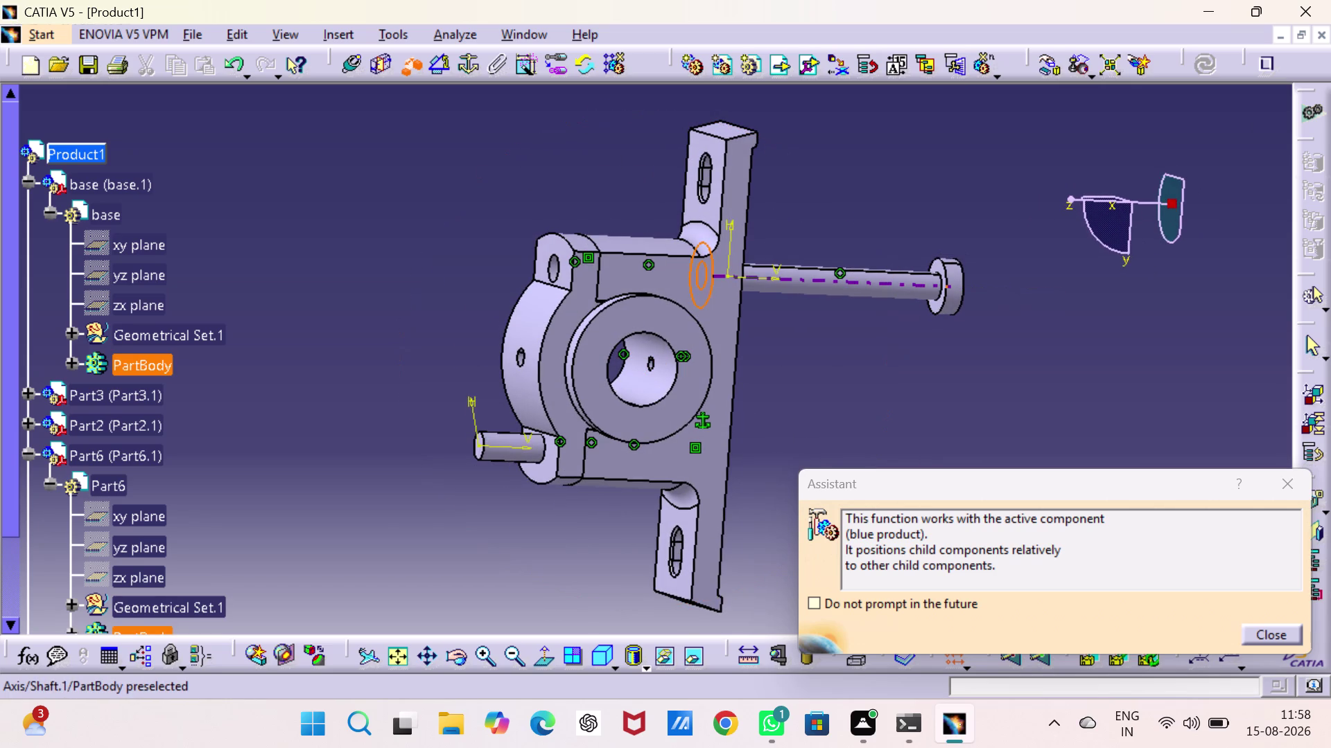
click(937, 296)
right_click(937, 296)
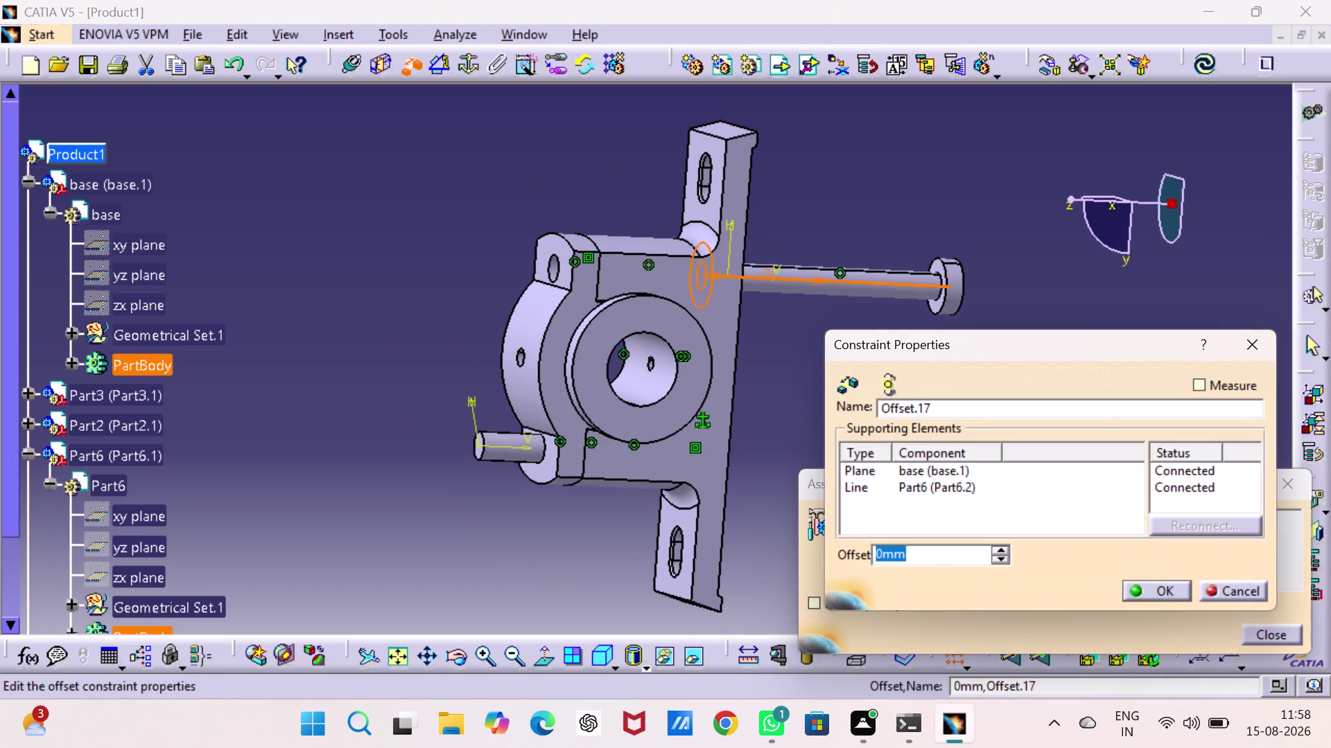
click(1250, 352)
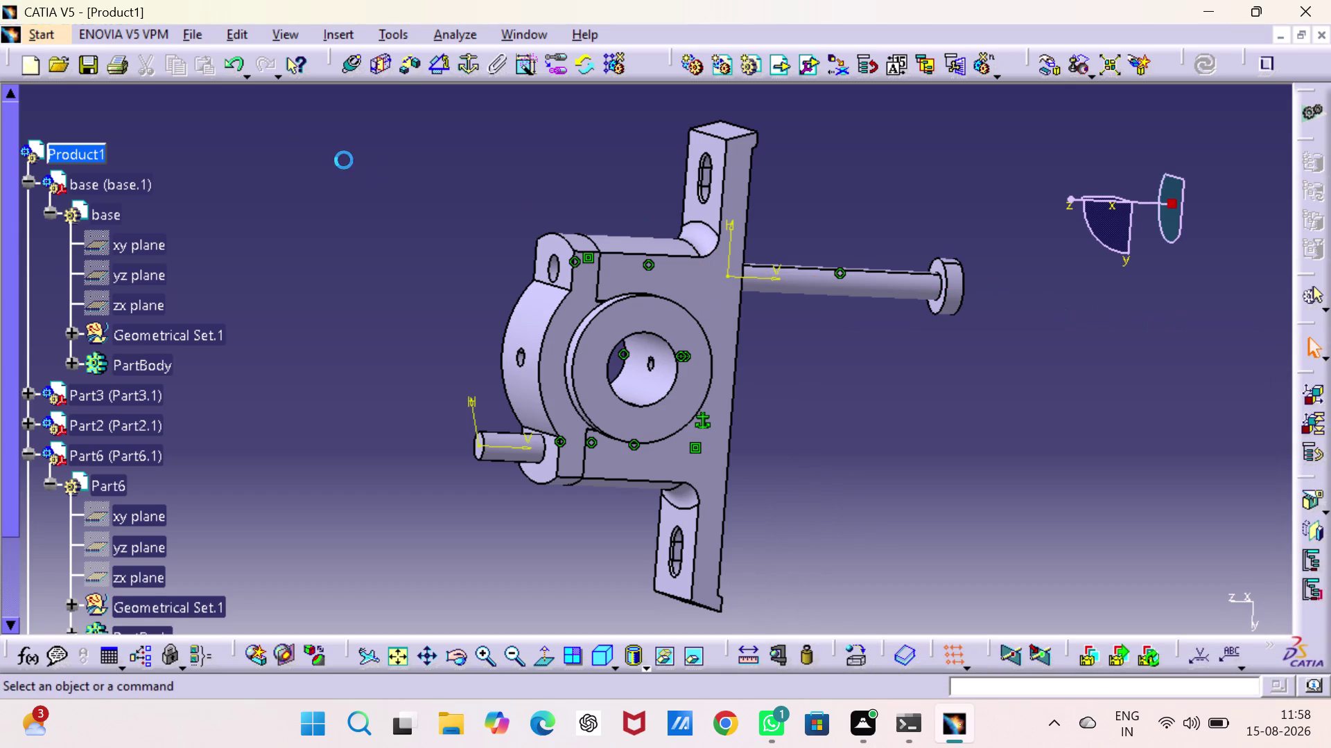
Offset the nut head face 108 mm from the block face around the hole, then update.
click(409, 63)
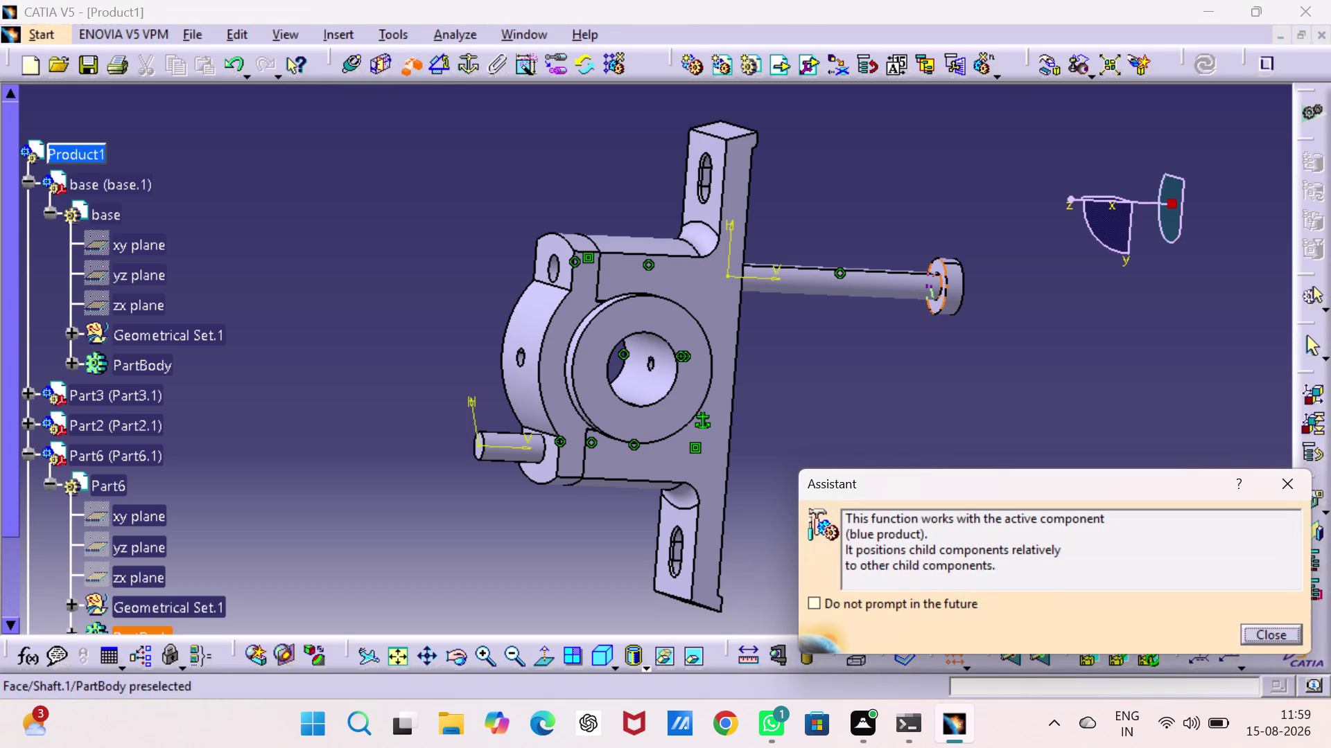
click(936, 305)
middle_drag(877, 320, 668, 311)
right_drag(876, 322, 669, 305)
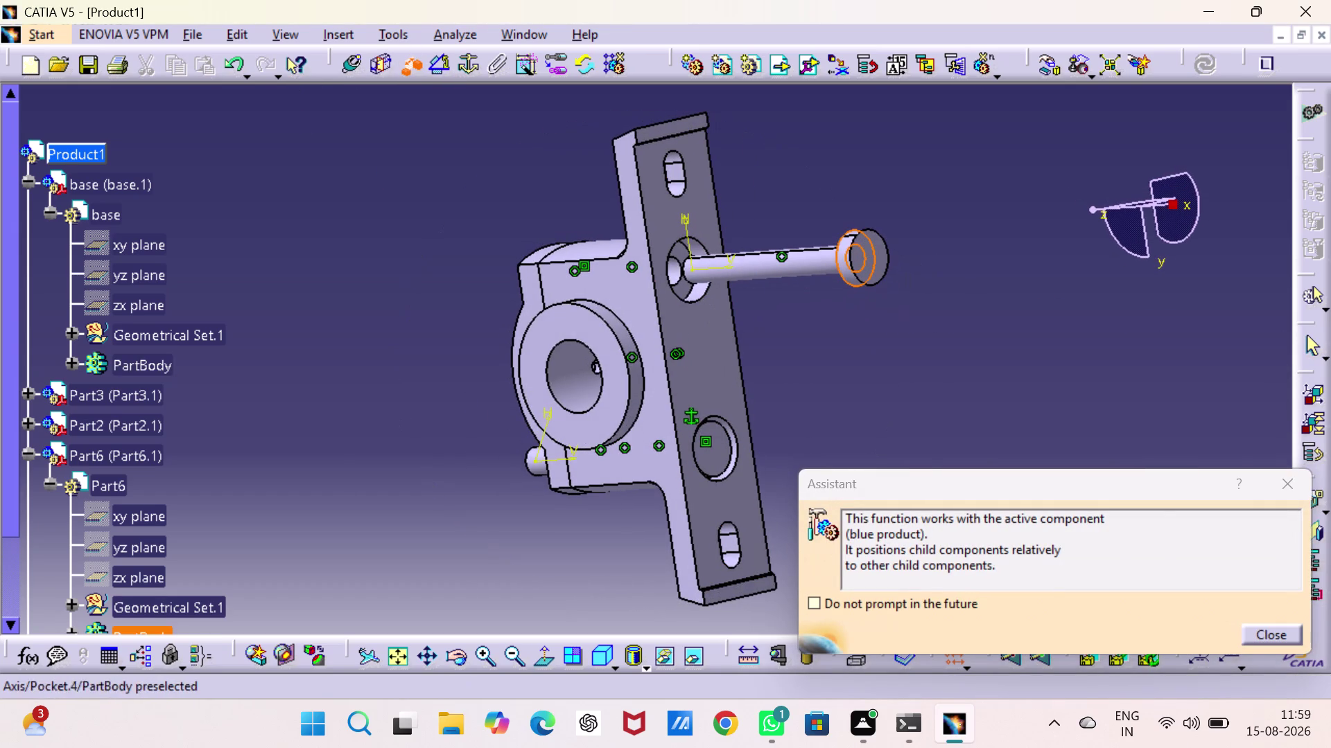
click(688, 293)
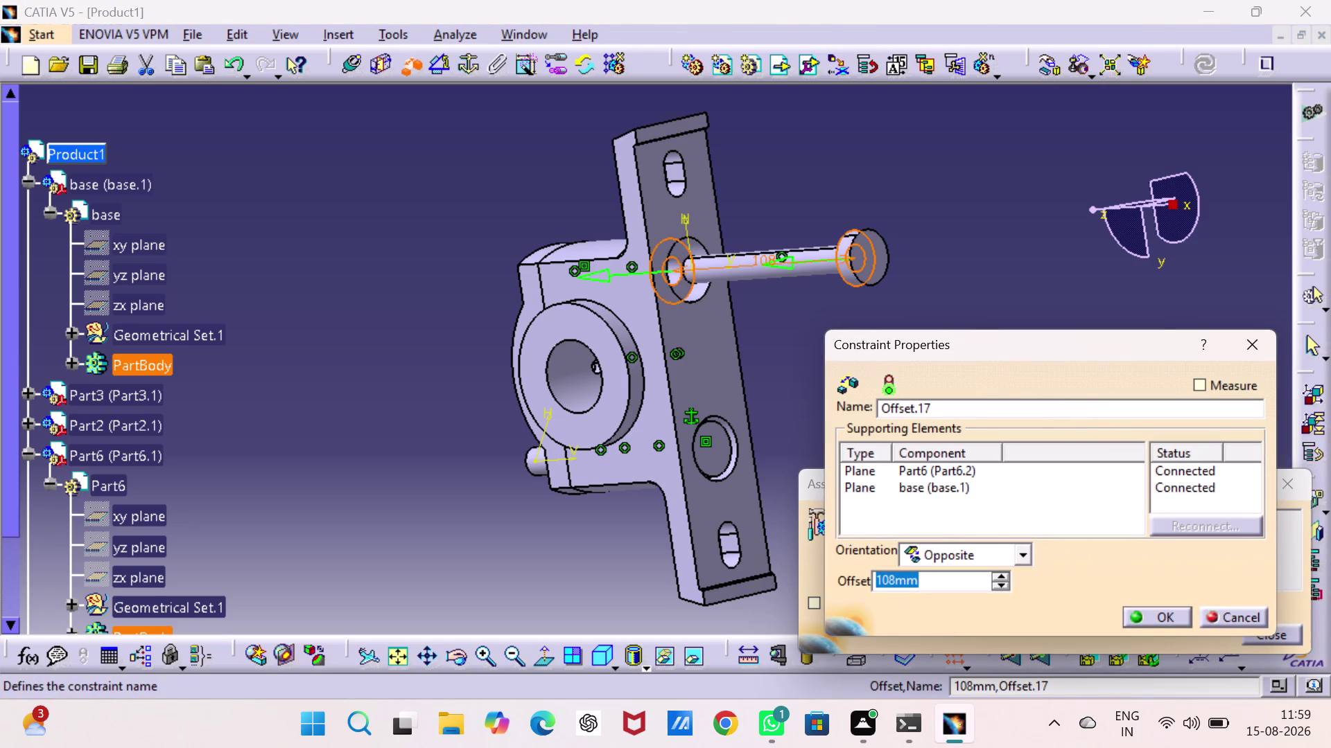
key(0)
key(Return)
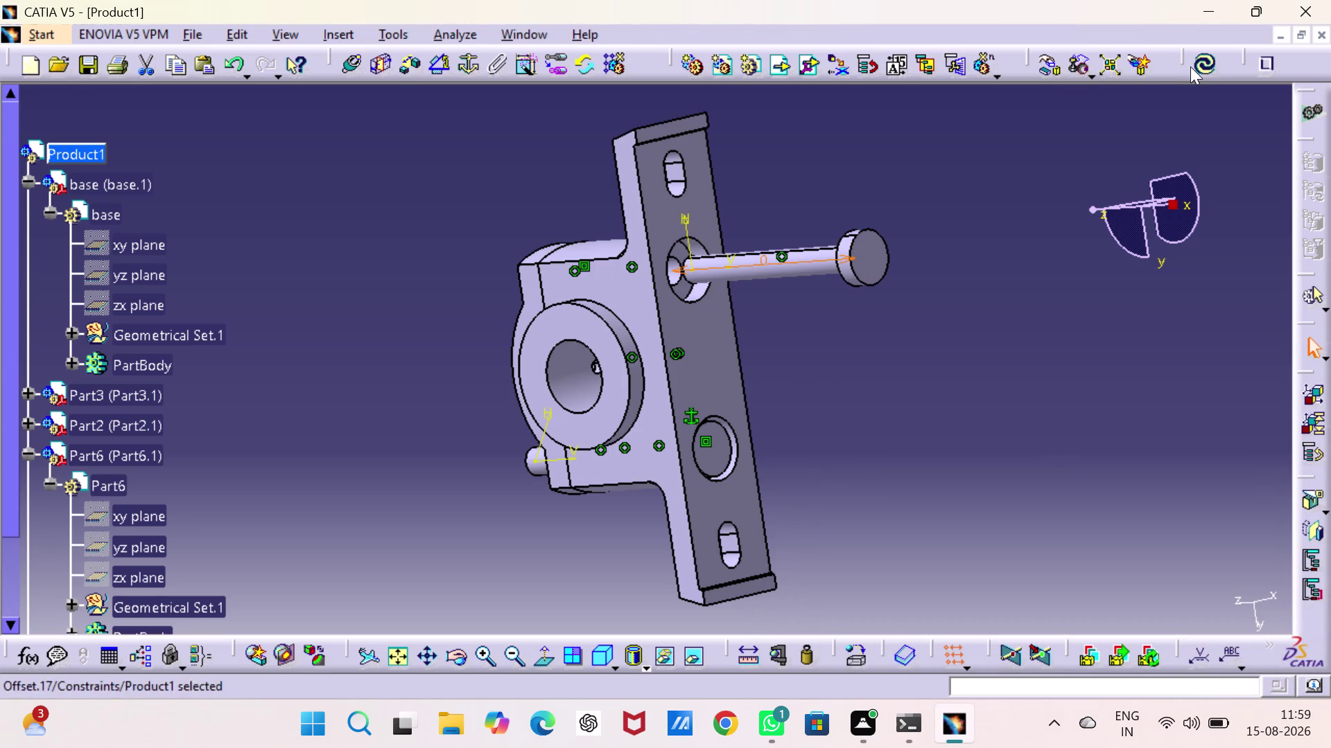
click(1196, 65)
Dismiss the offset constraint's menu and collapse the first Part6 branch in the tree.
click(1018, 249)
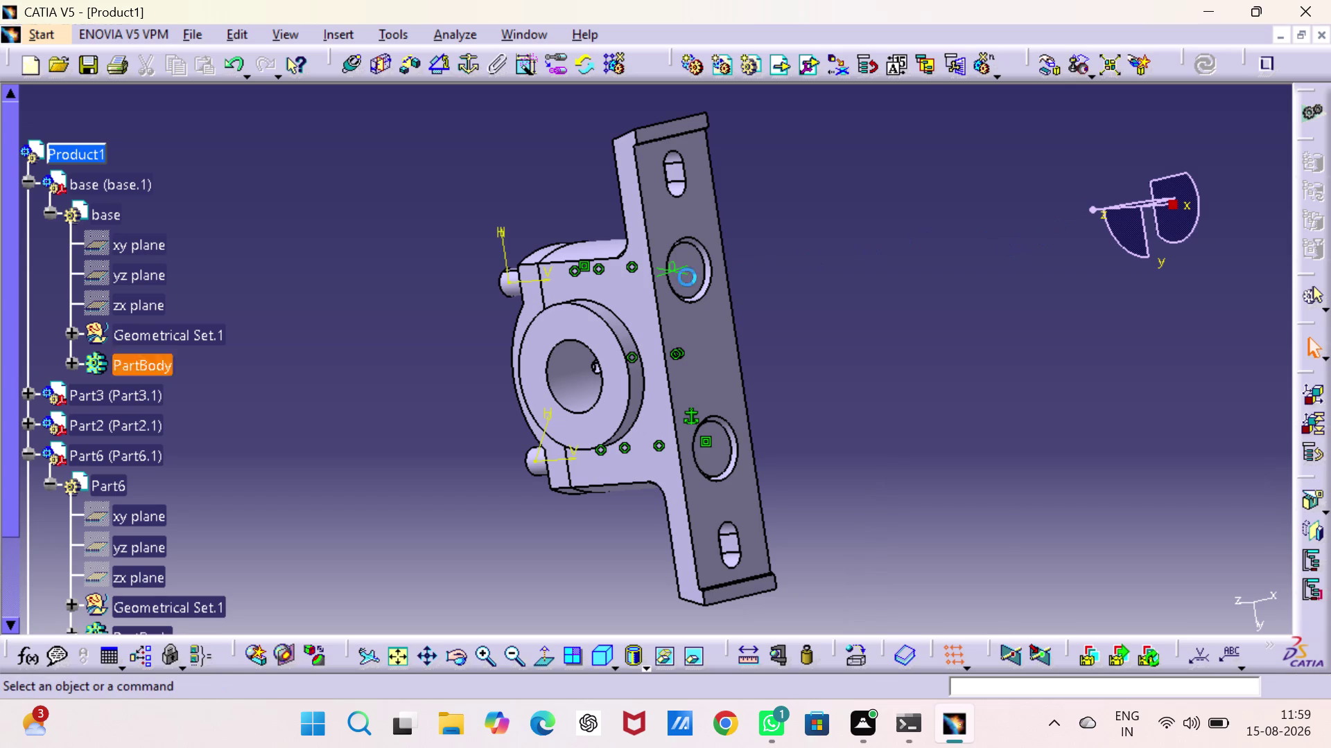
right_click(672, 268)
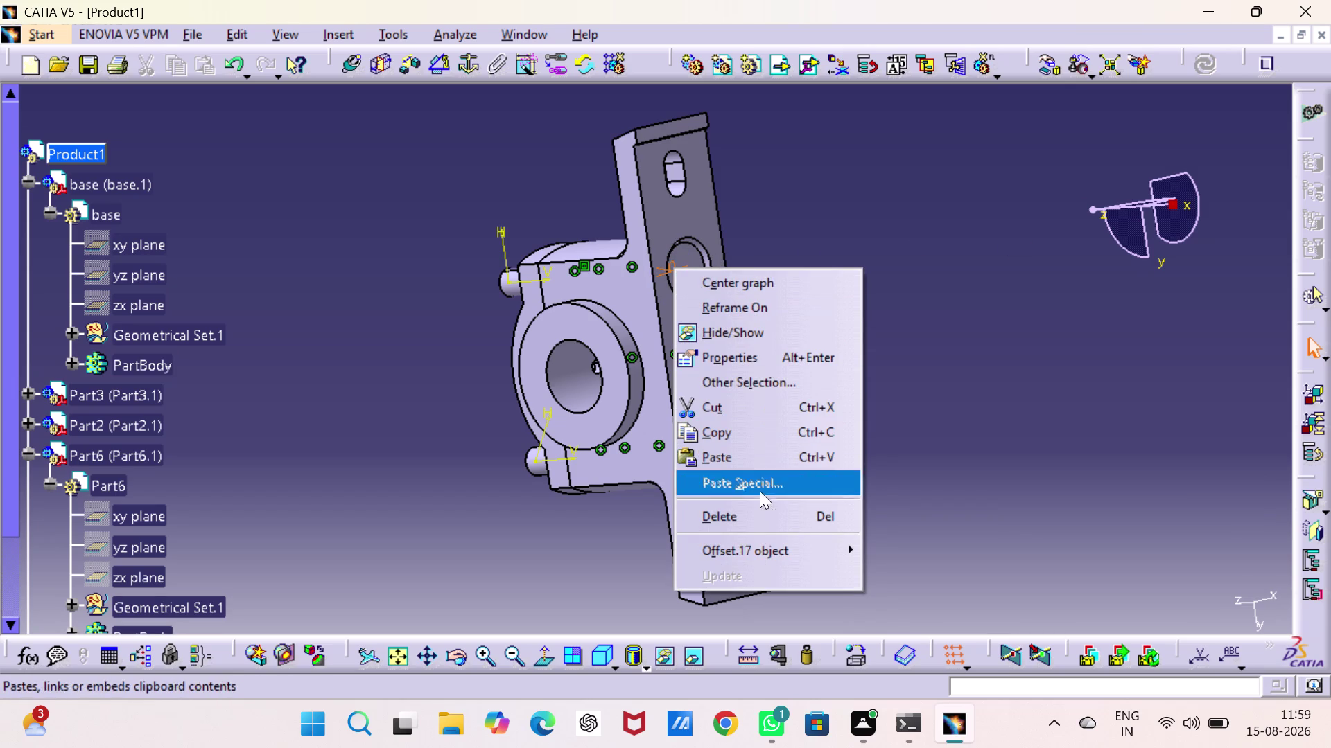
click(767, 338)
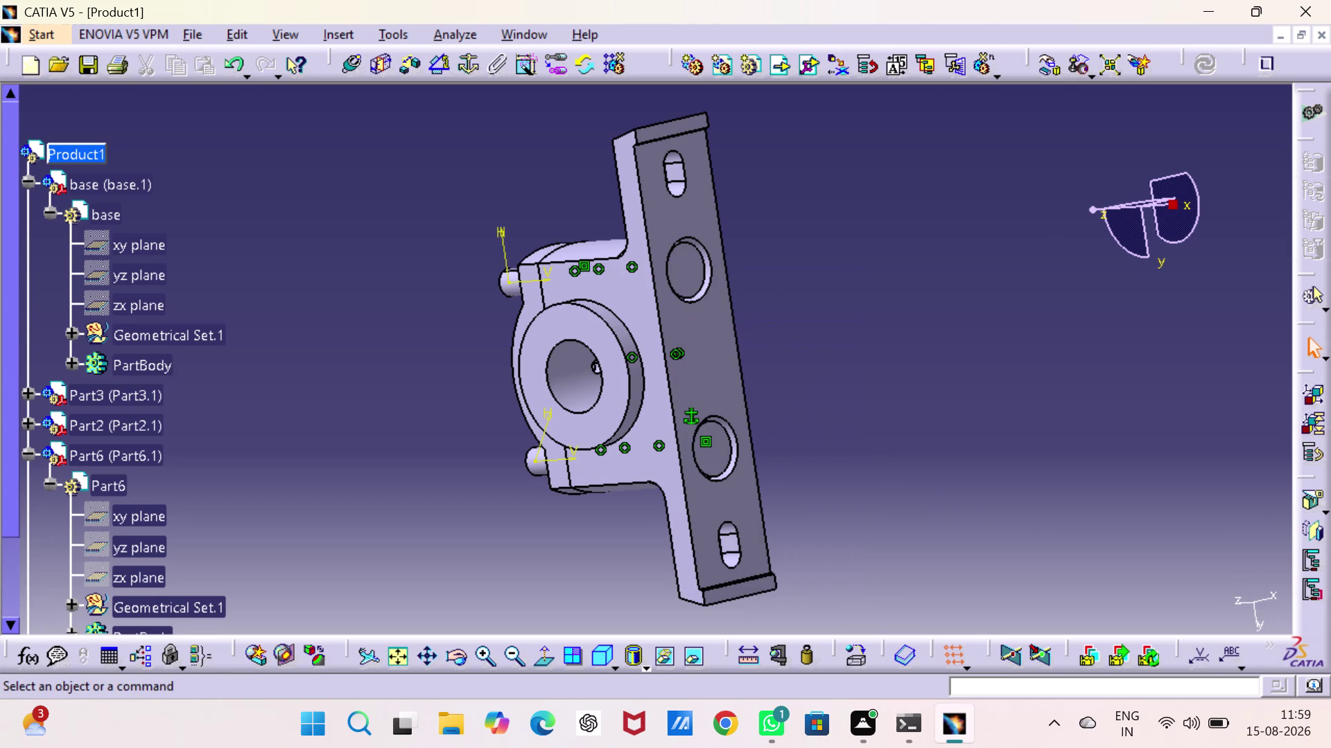
click(875, 323)
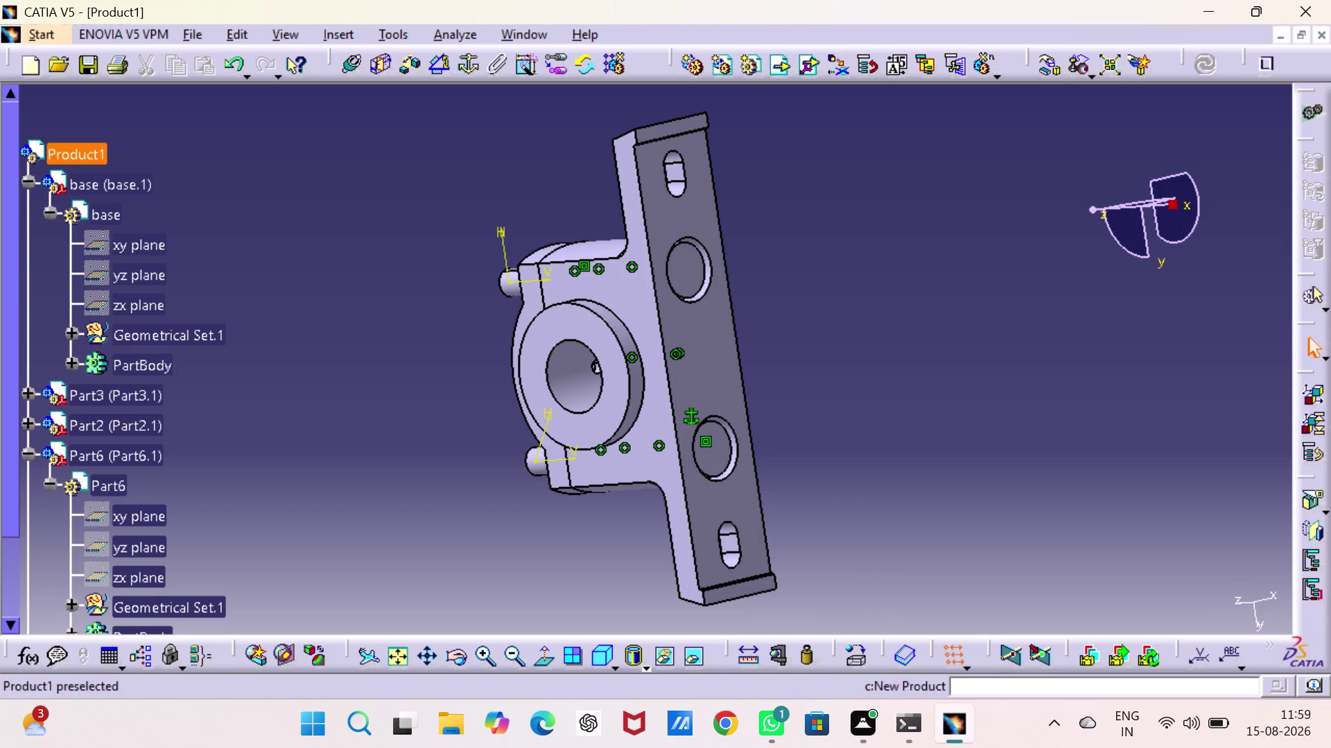
scroll(down, 3)
scroll(down, 3)
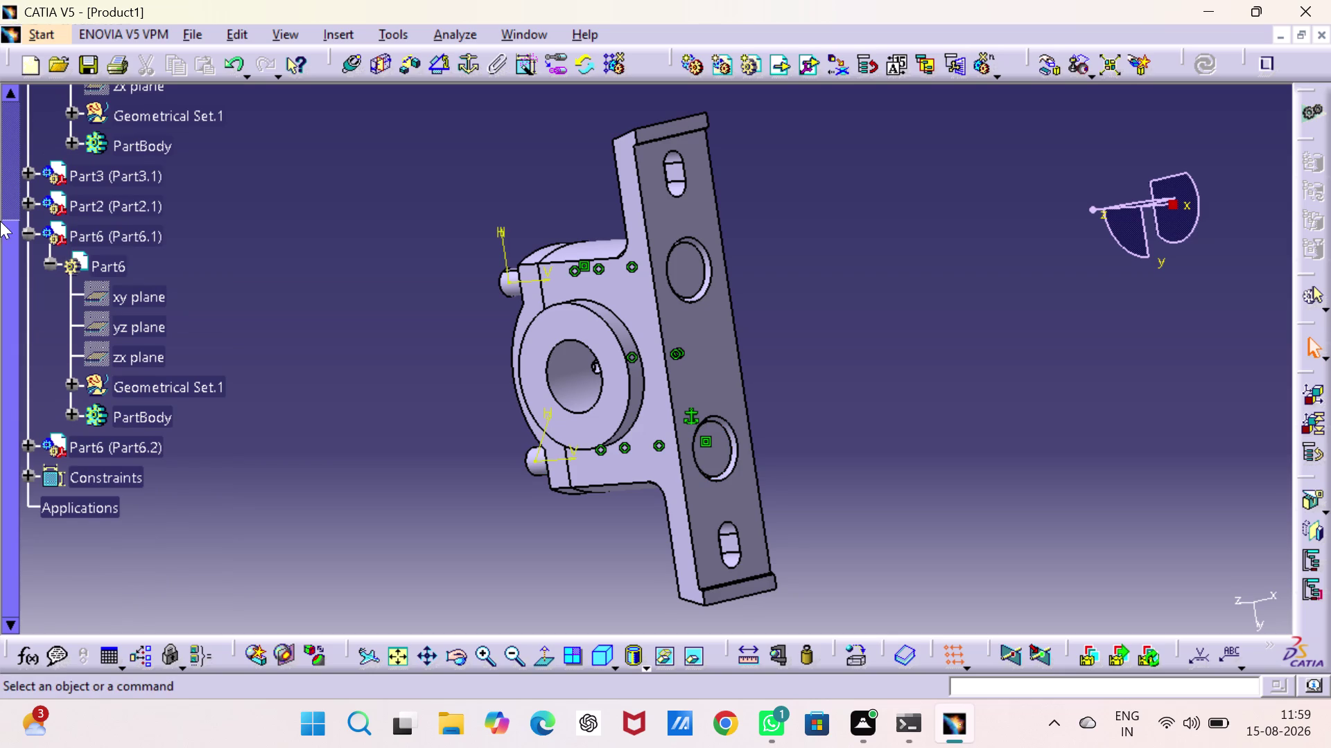
click(24, 229)
click(25, 258)
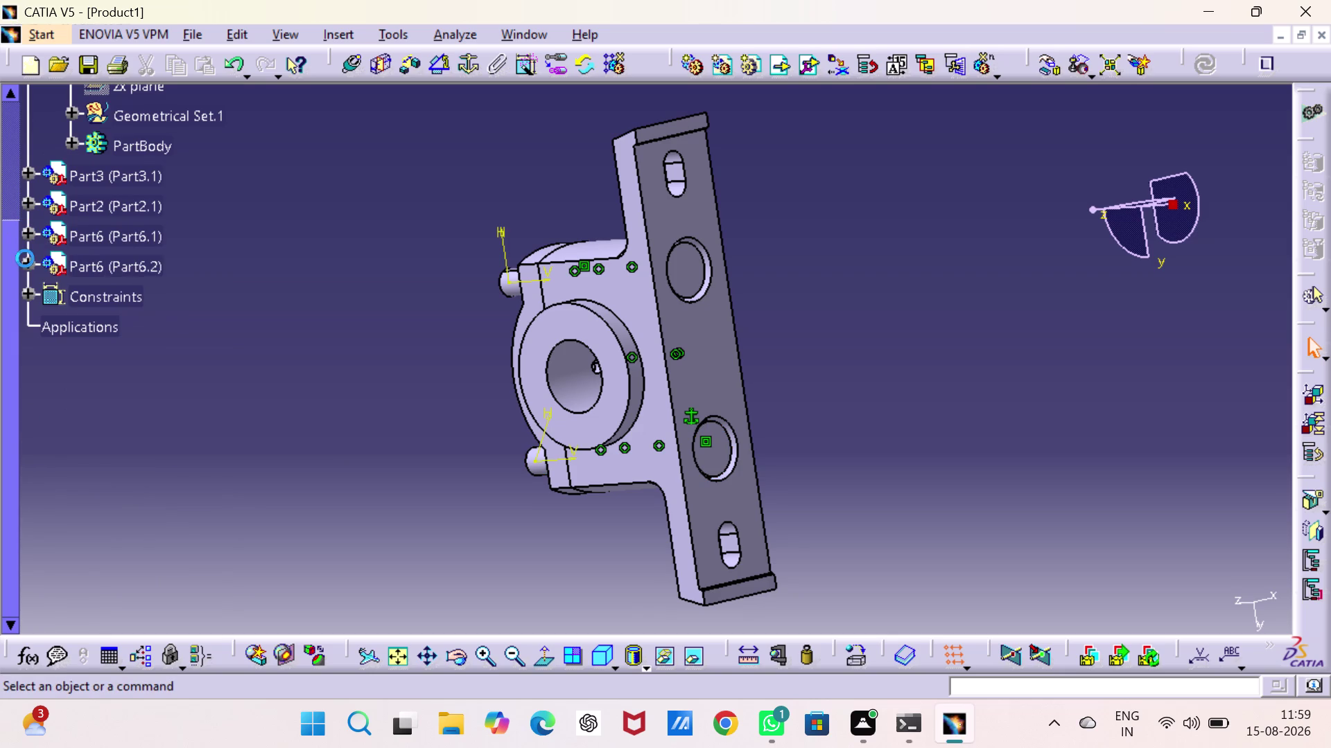
Edit Part6.2 in place and open the nut part in a new window.
double_click(115, 301)
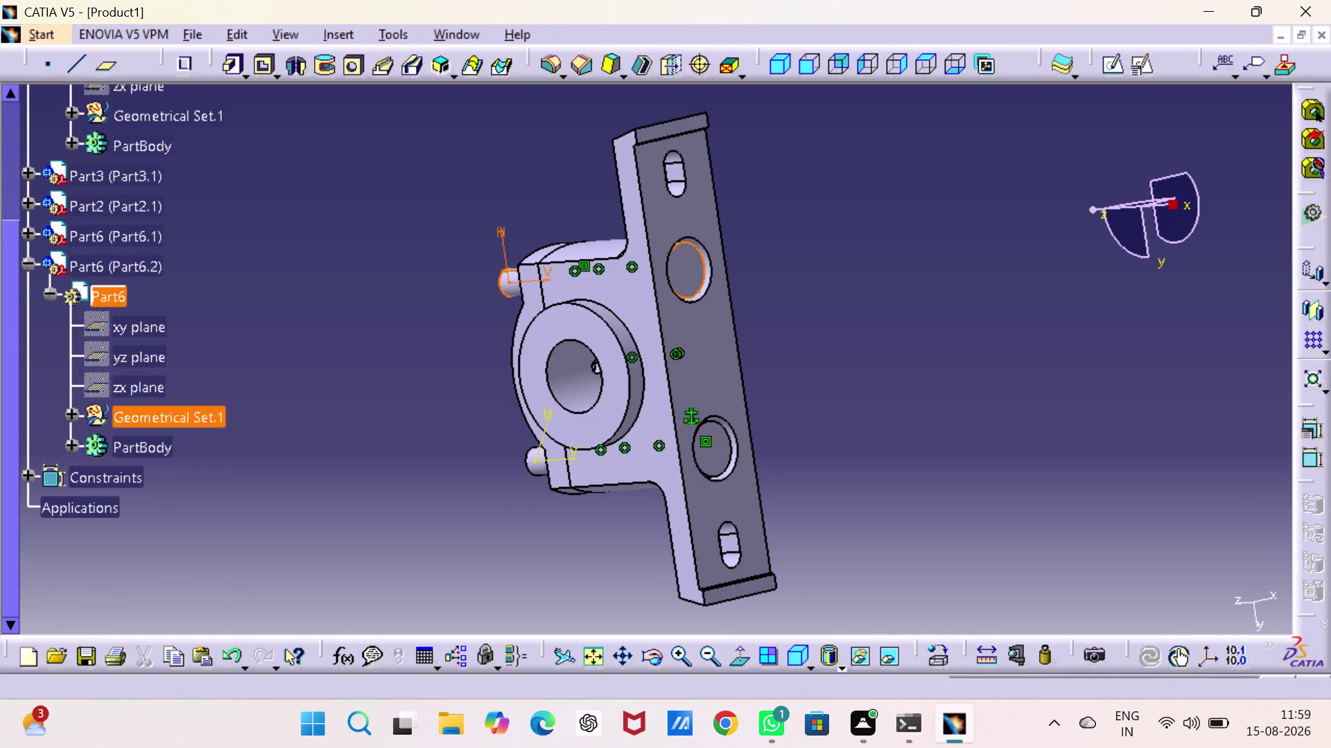
right_click(126, 266)
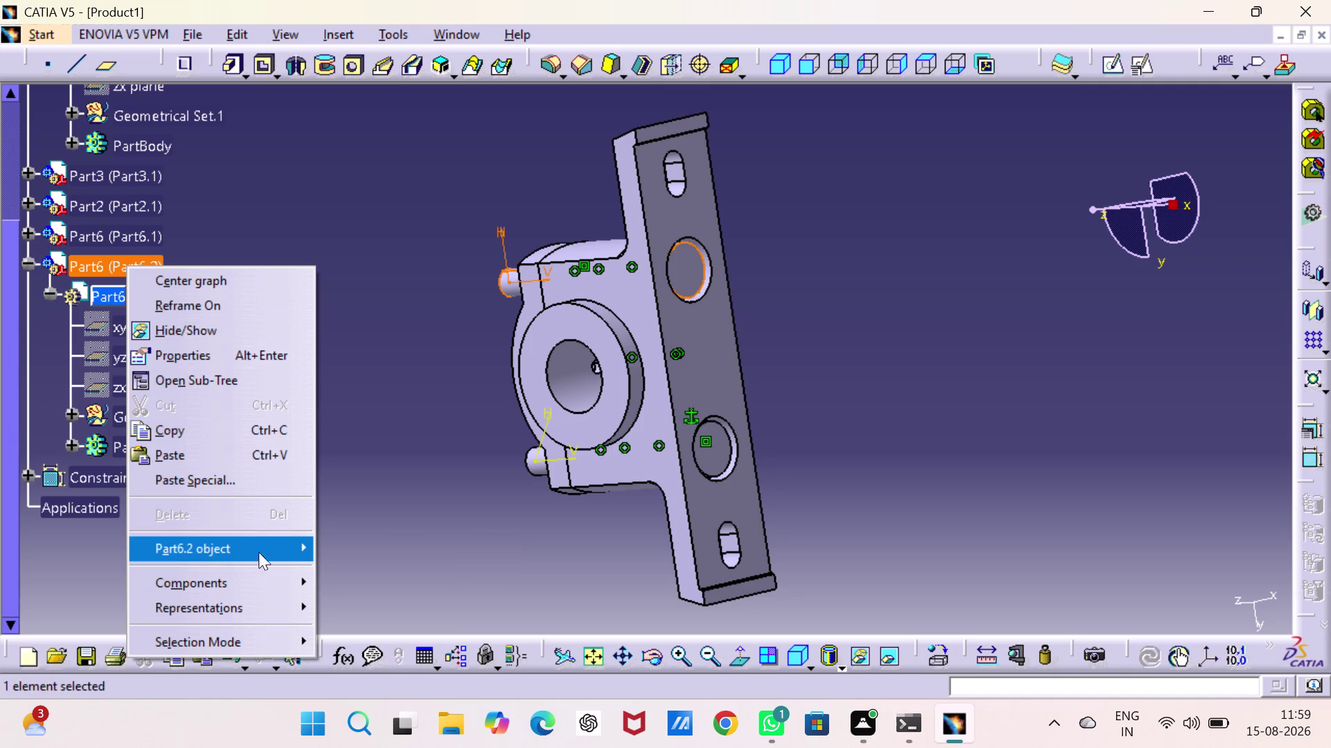
click(346, 576)
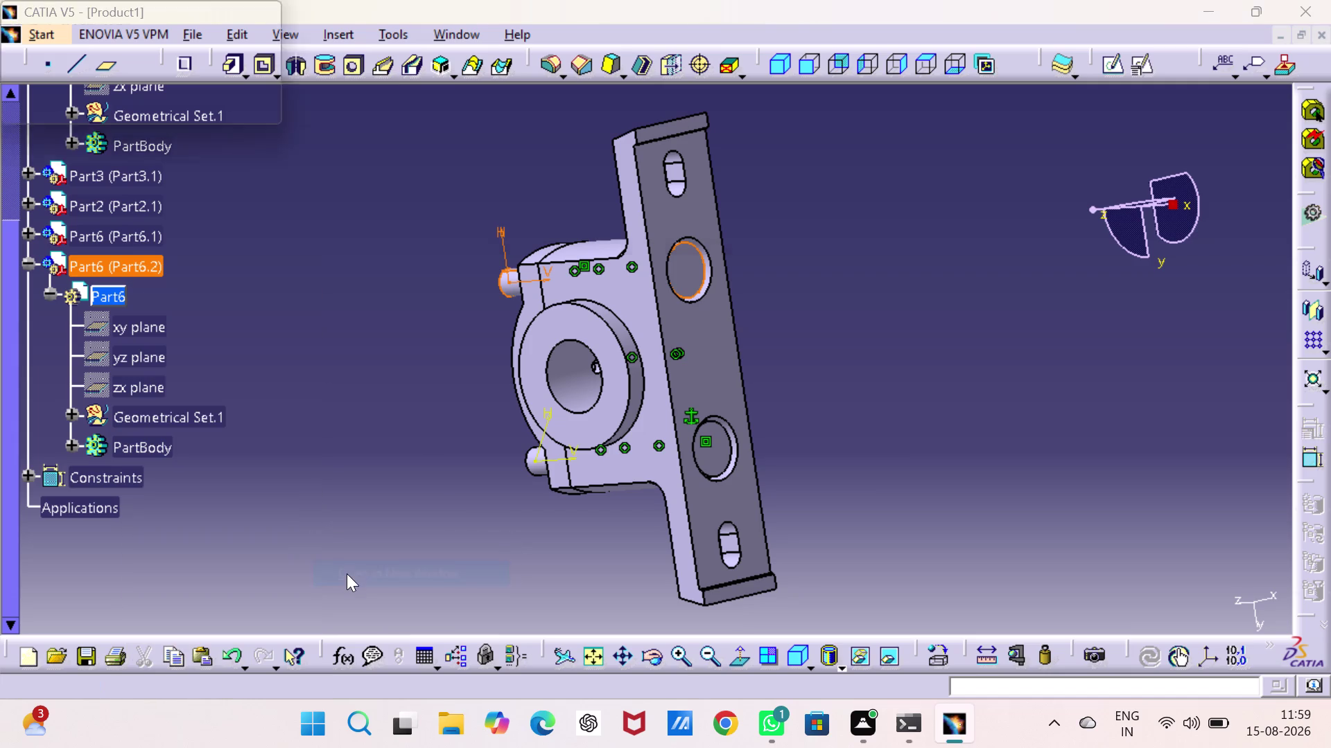
click(878, 263)
click(868, 263)
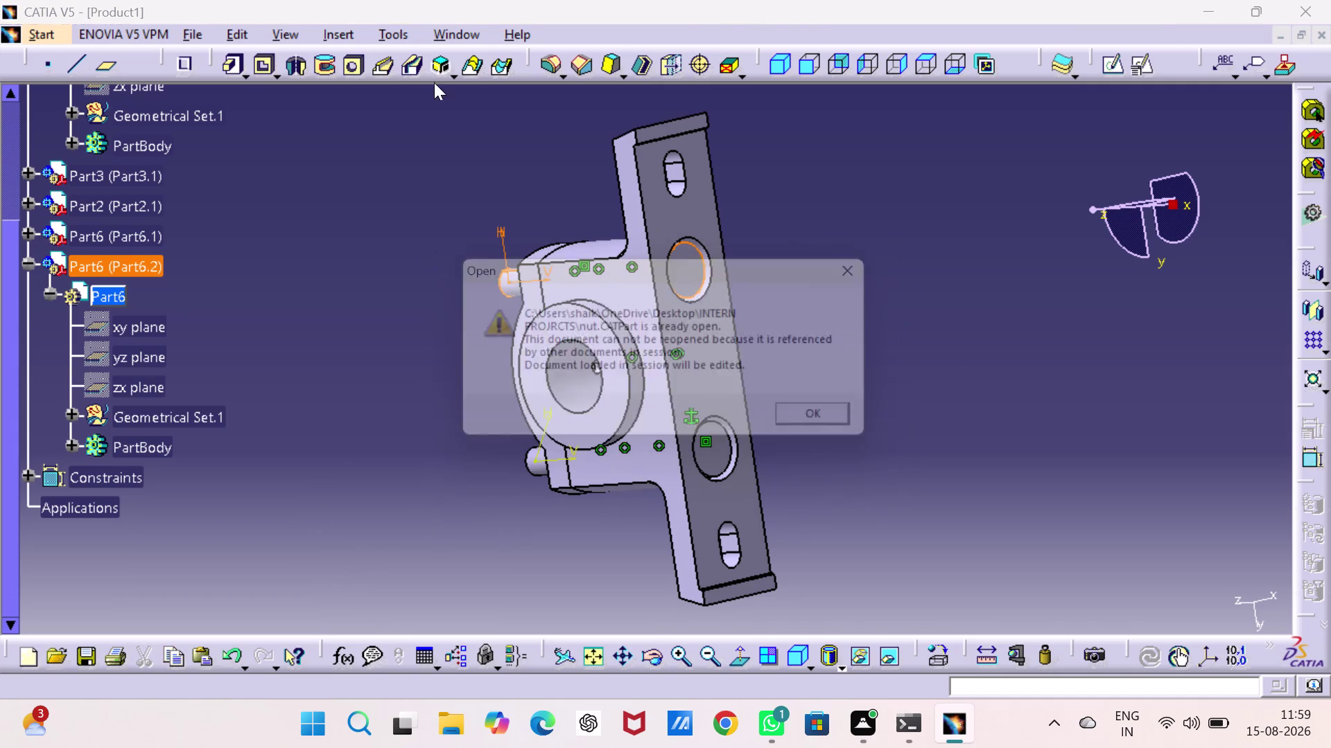
right_click(117, 272)
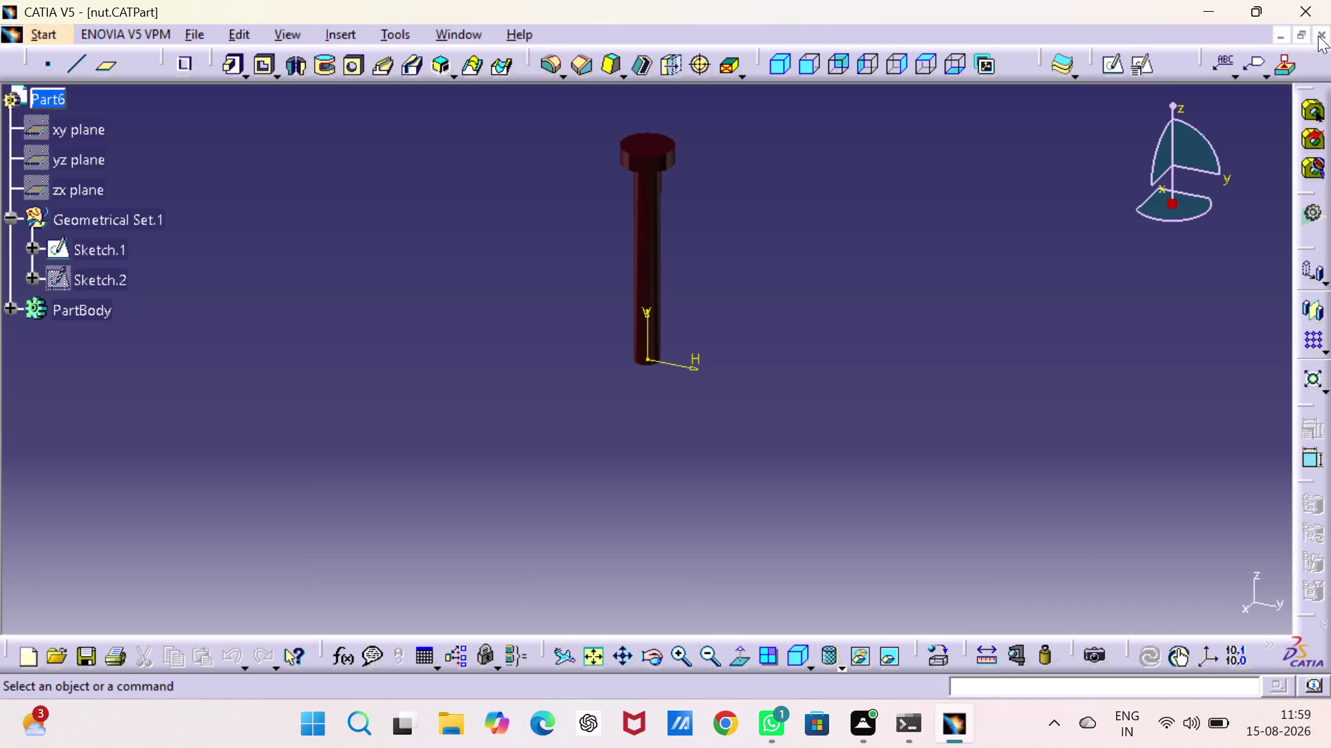
Close nut.CATPart at the save prompt and return to Product1 with Part6.2 selected.
click(1317, 35)
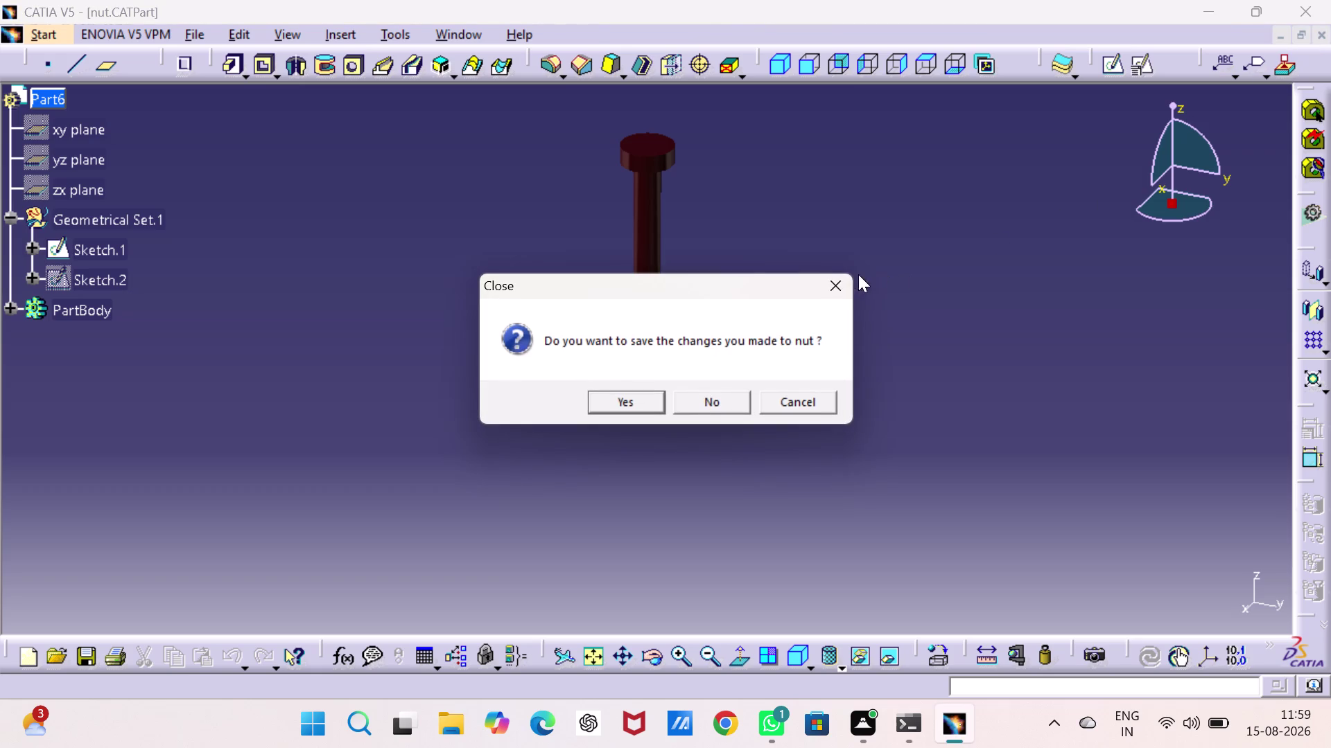
click(840, 278)
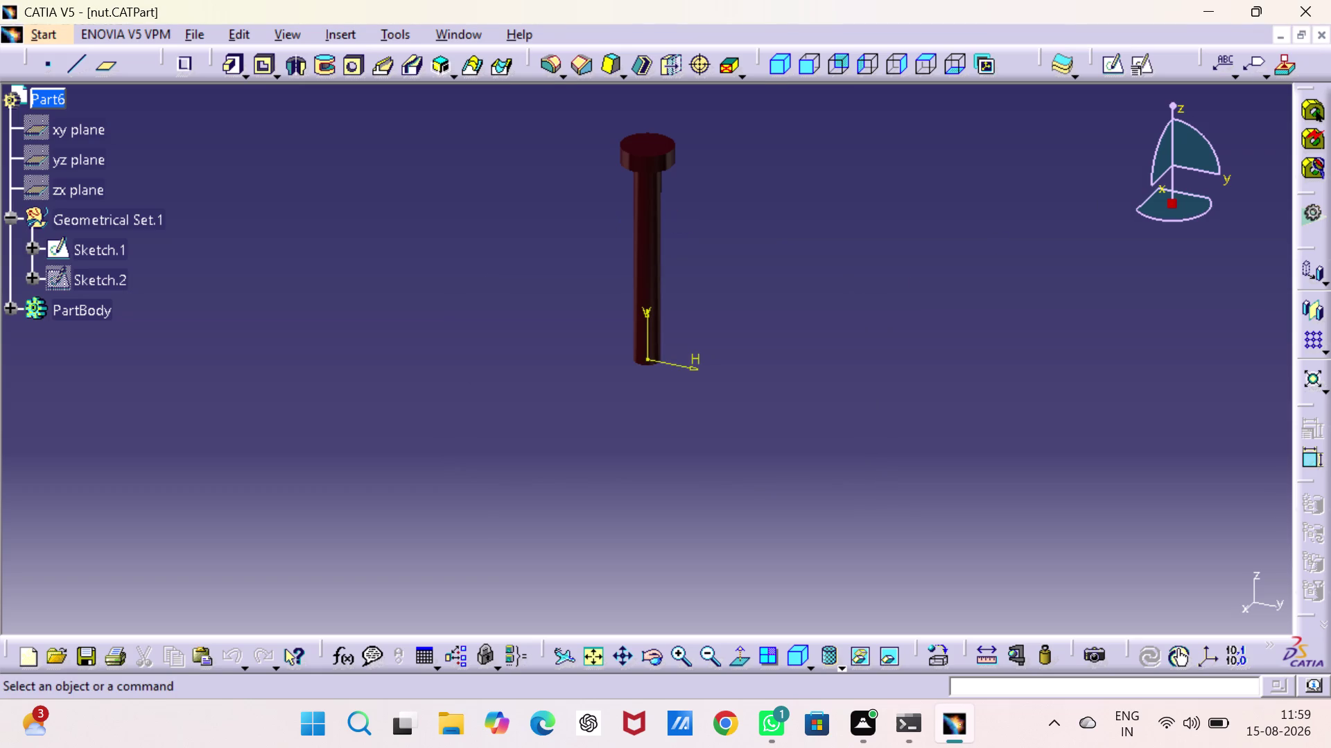
key(ctrl+z)
click(465, 31)
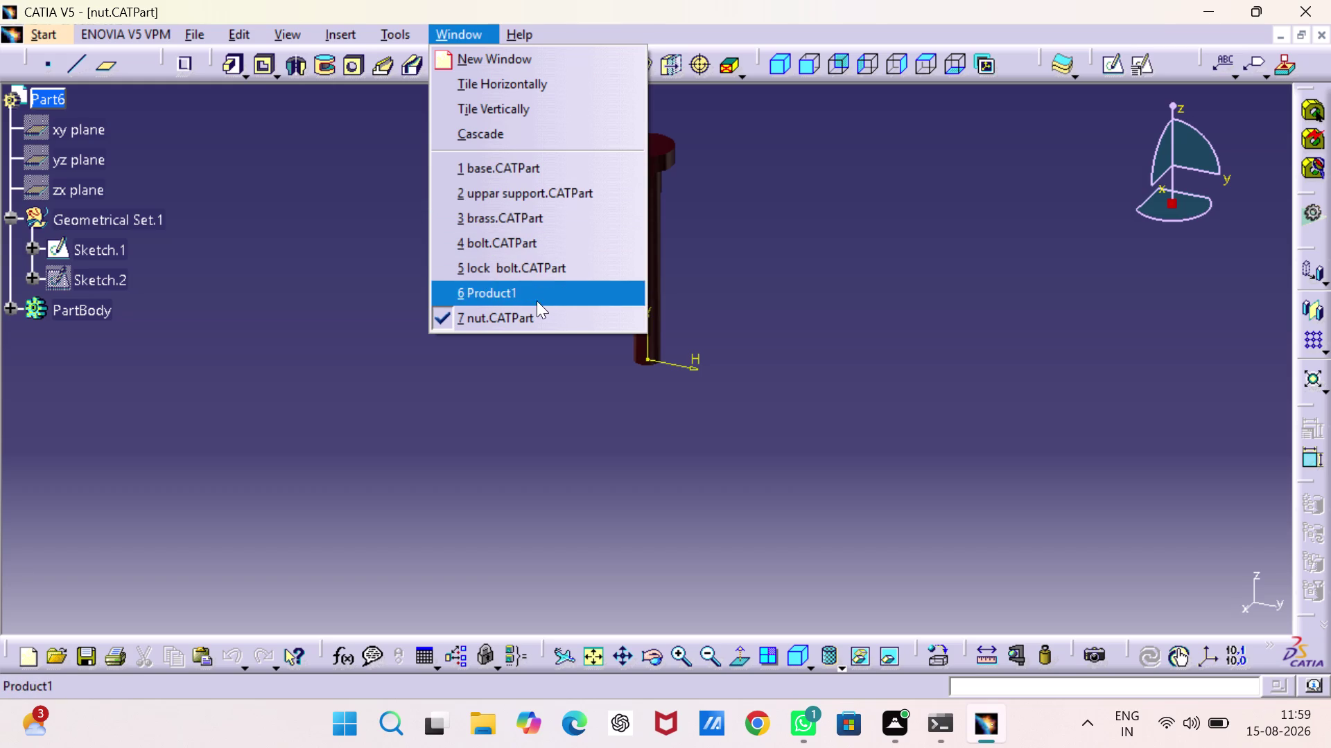
click(874, 301)
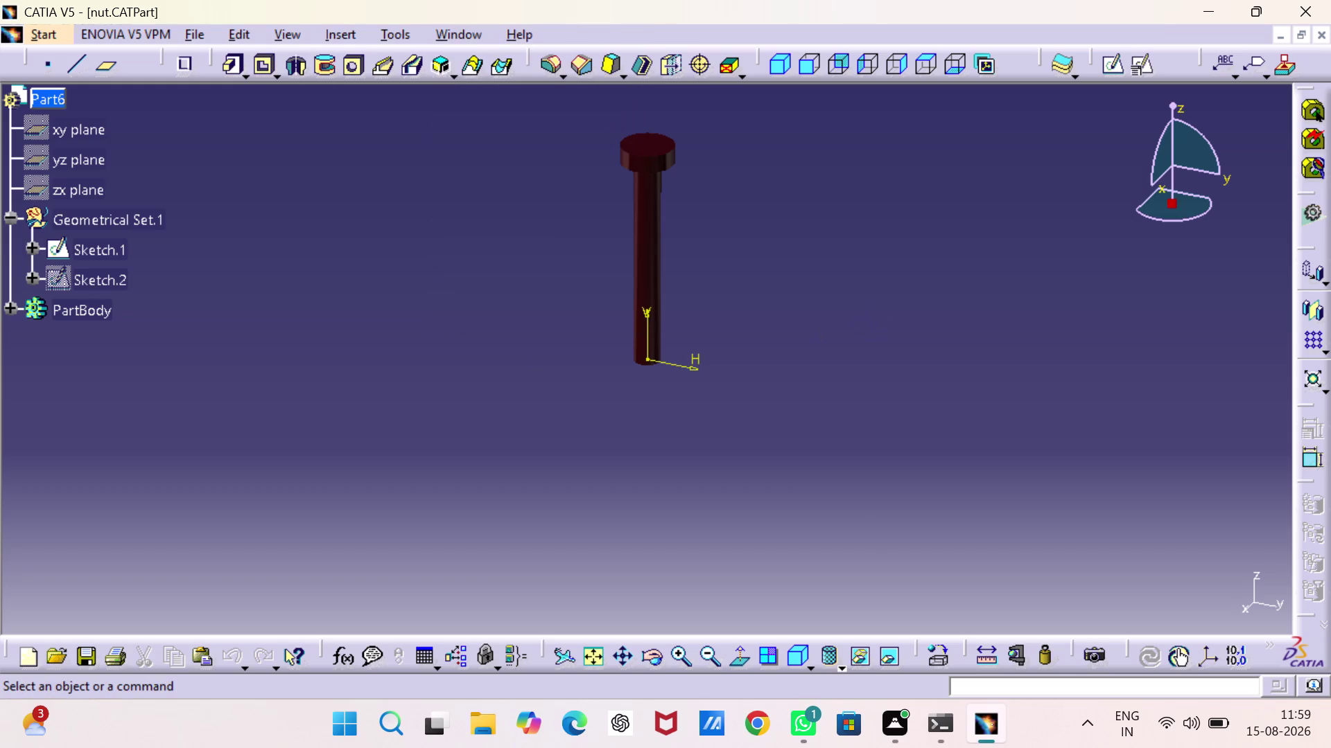
click(1321, 35)
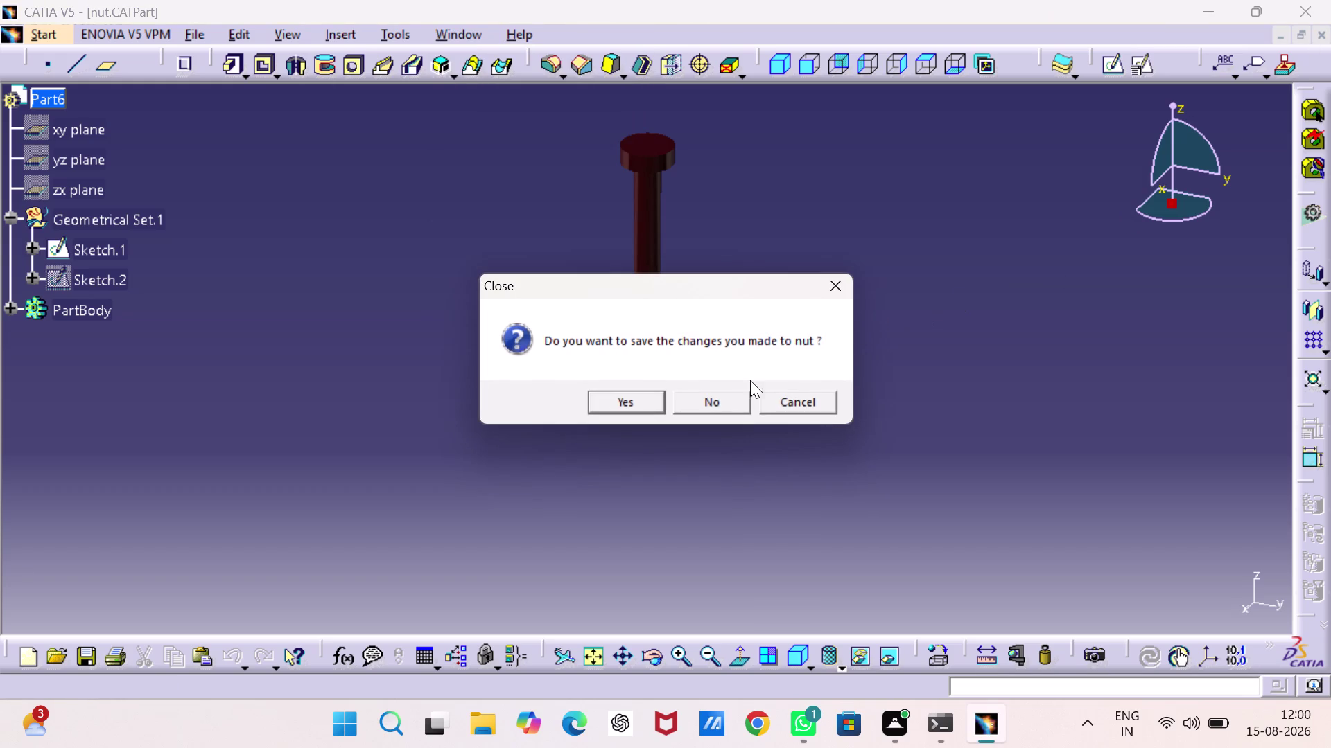
click(727, 401)
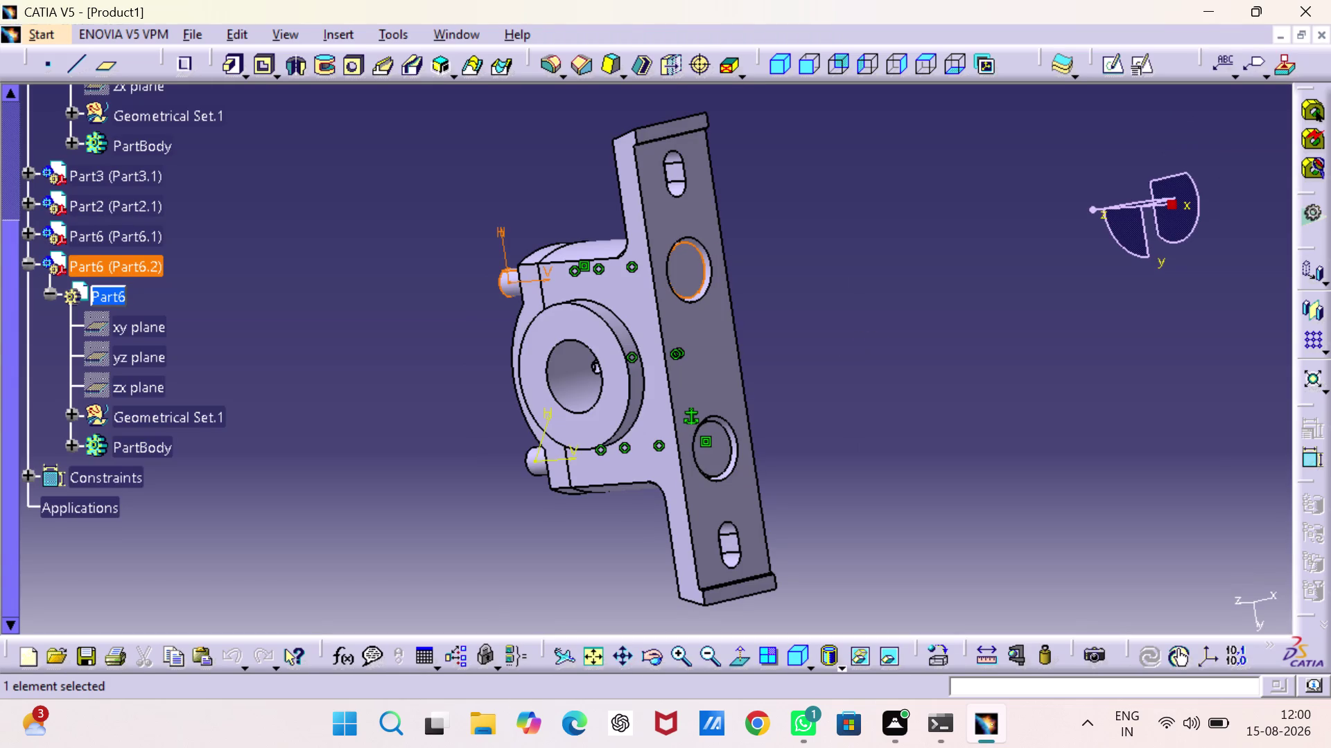
right_click(135, 260)
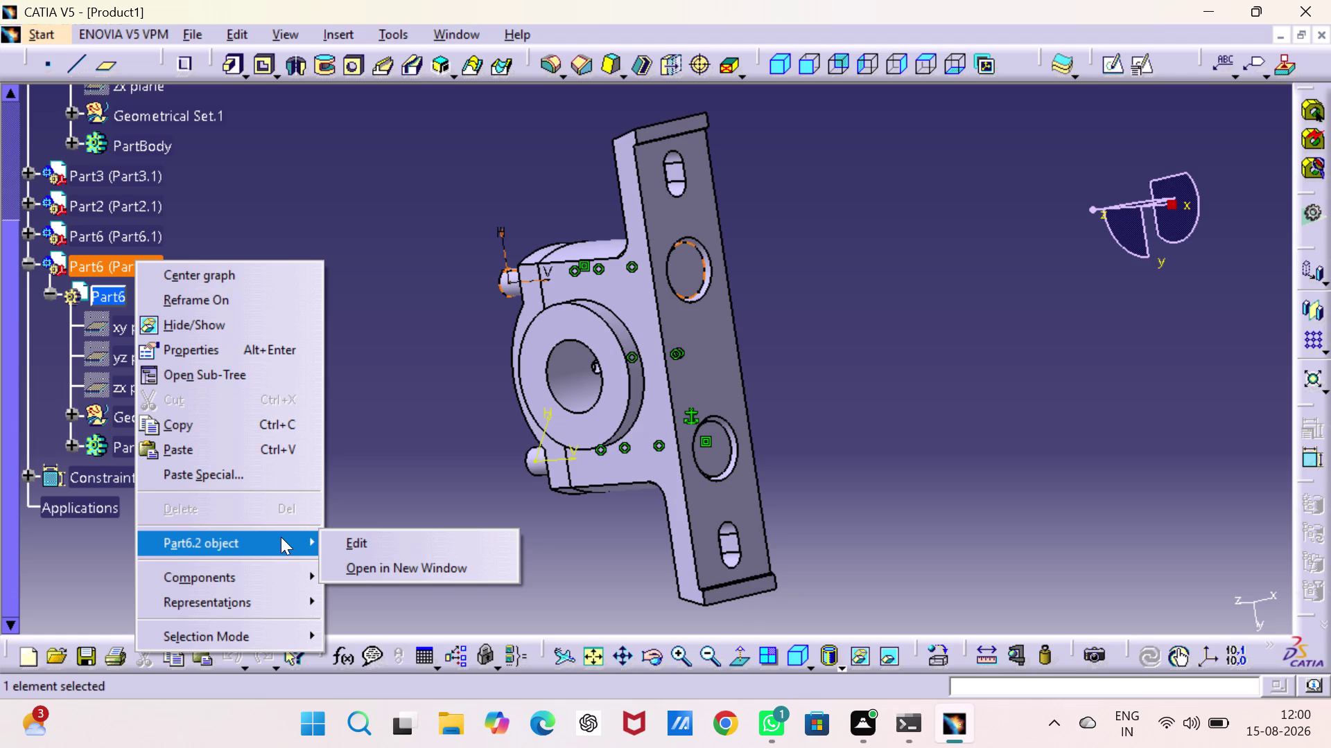
Try the edit options on the Part6.2 and Part6.1 context menus, then clear the selection.
double_click(393, 248)
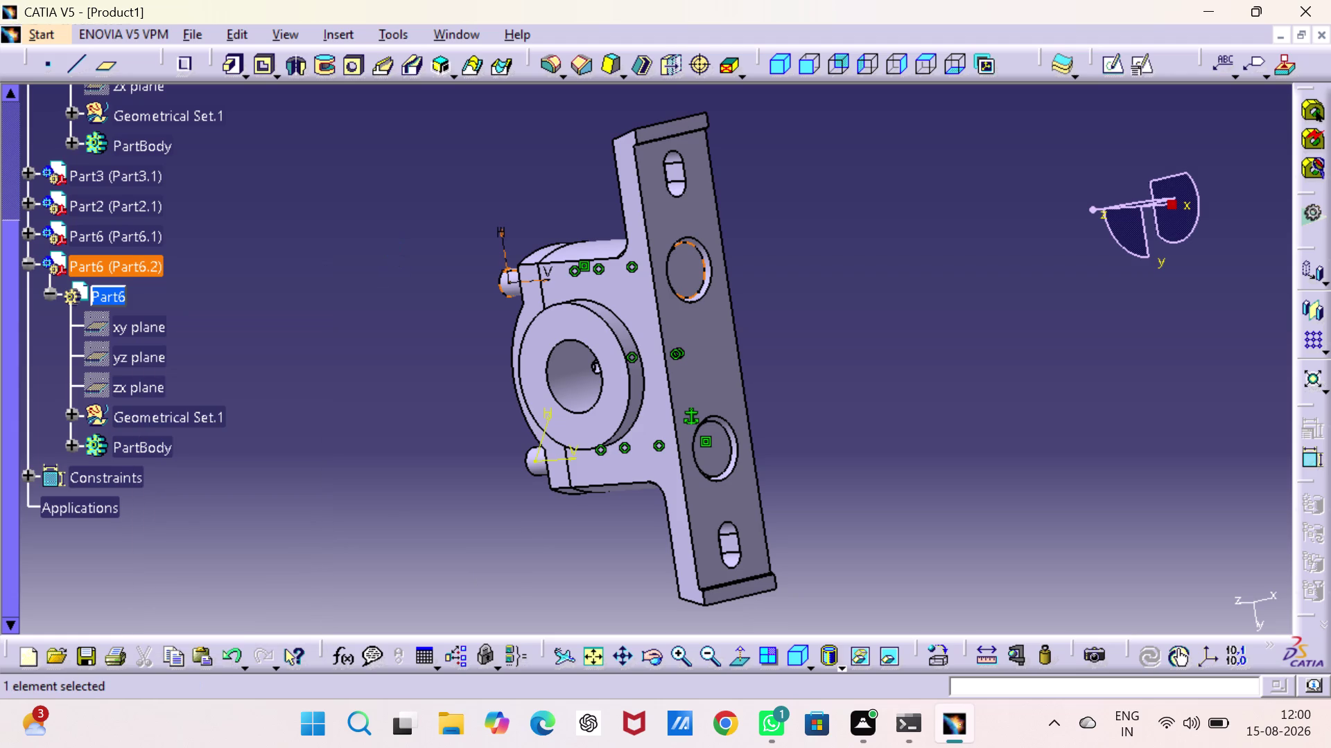
click(121, 266)
right_click(121, 265)
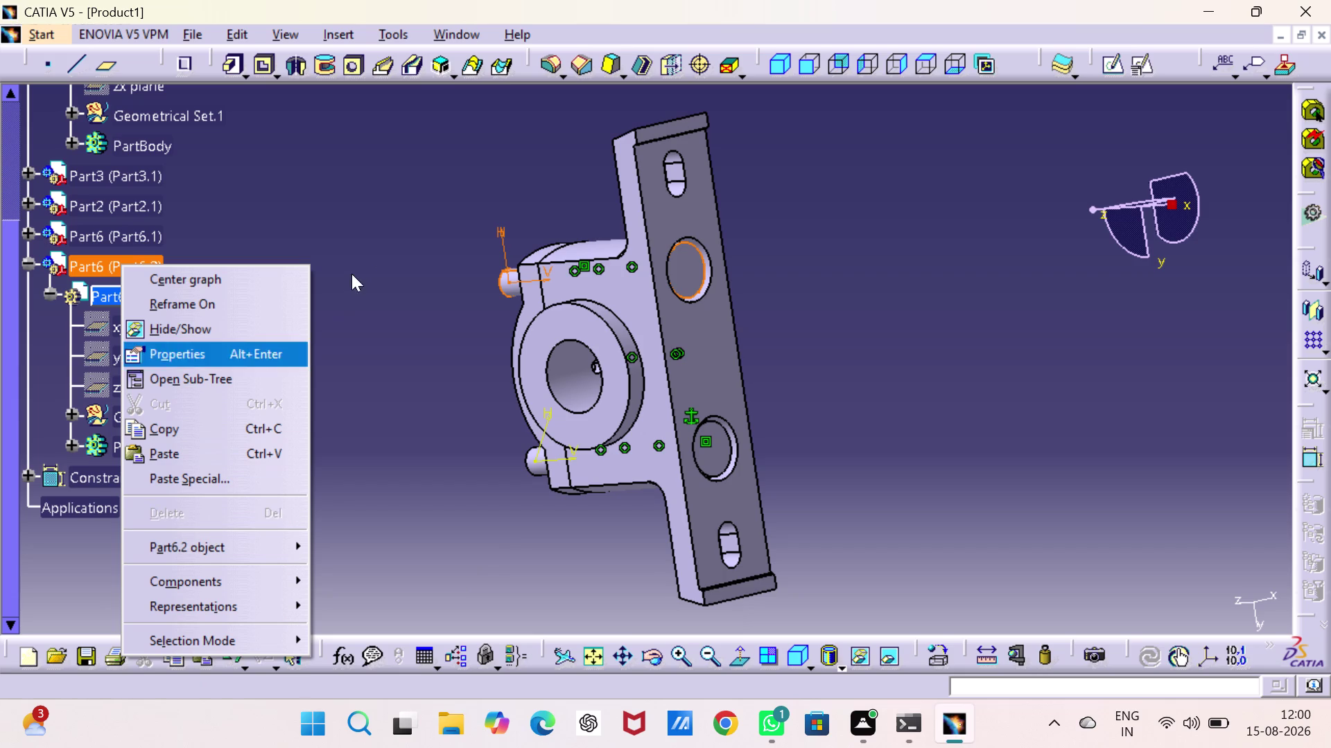
double_click(374, 247)
click(128, 236)
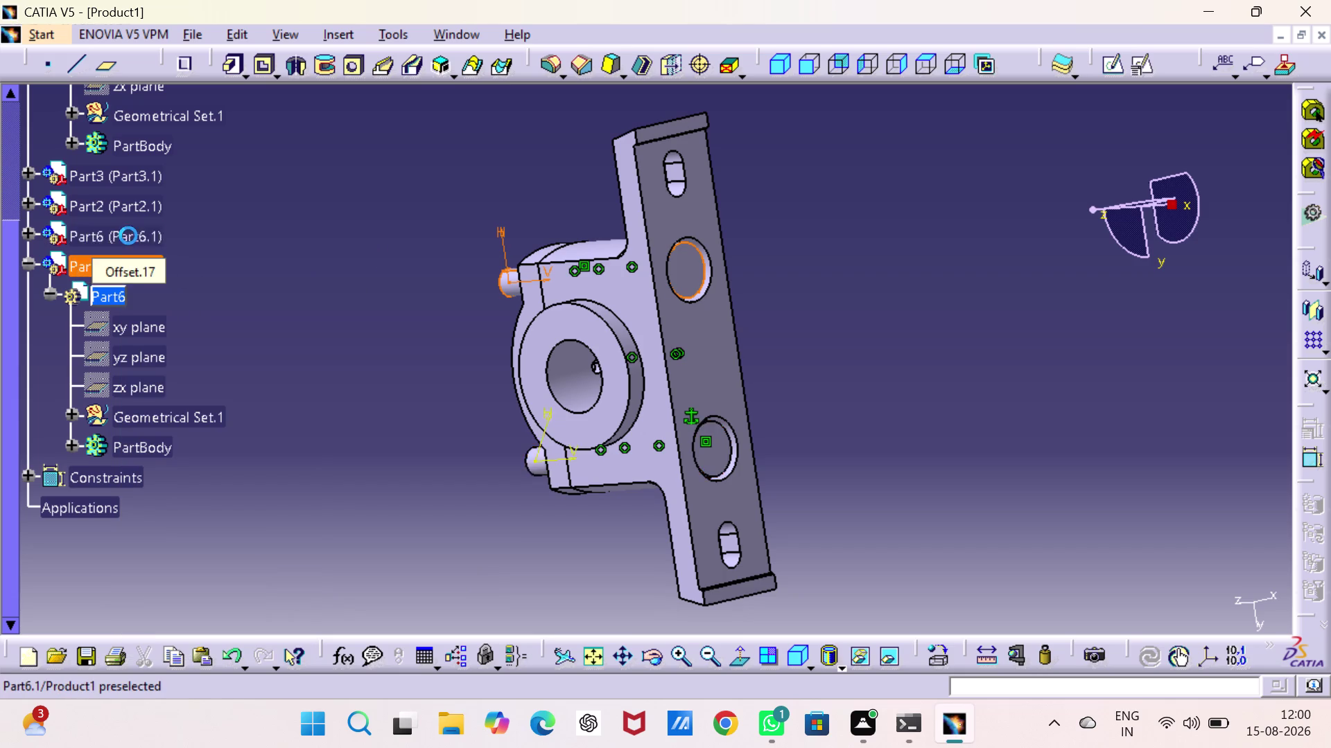
right_click(128, 236)
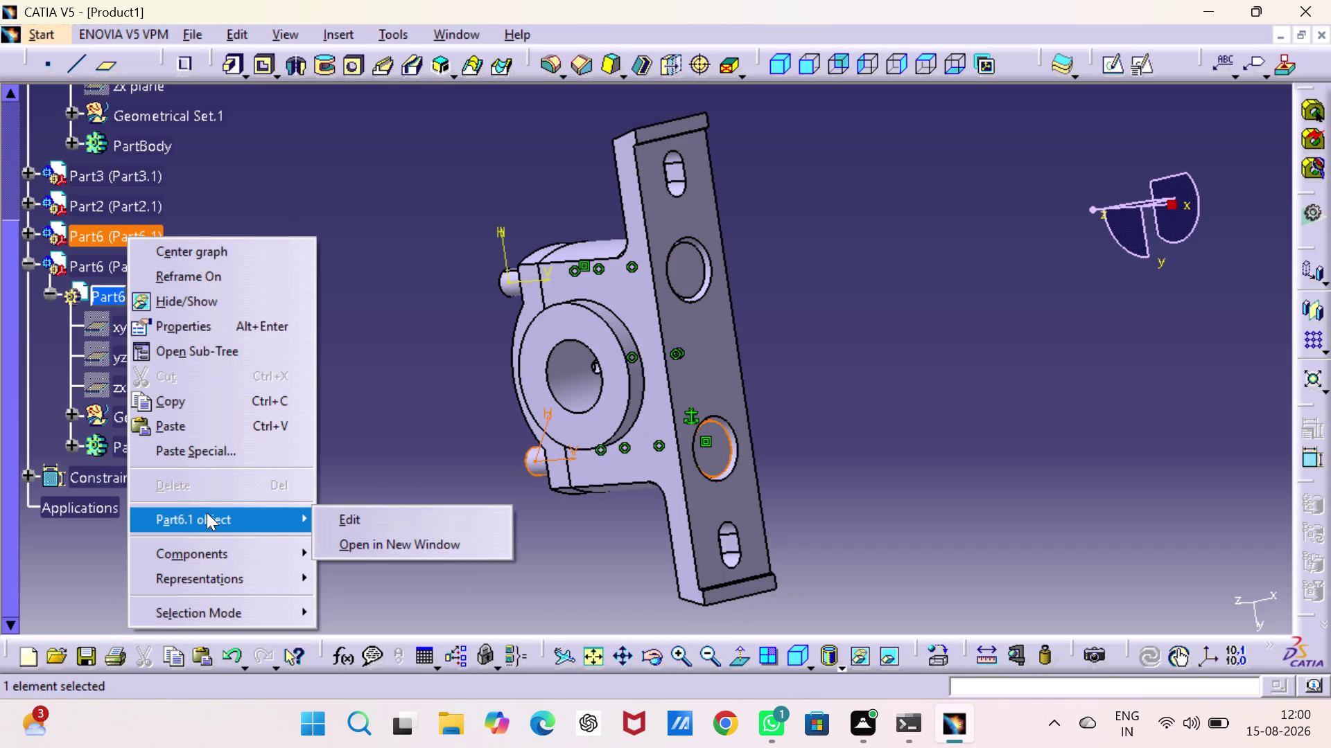
click(445, 291)
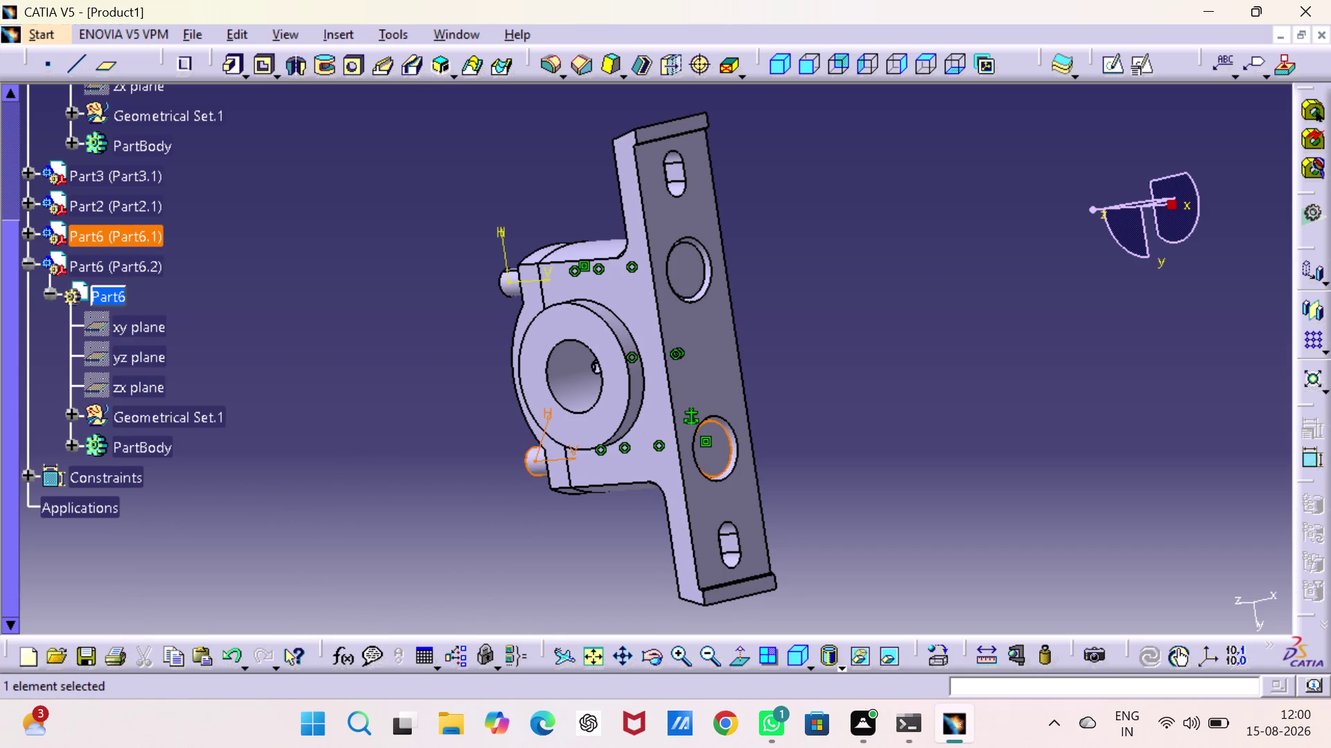
key(Escape)
key(Escape)
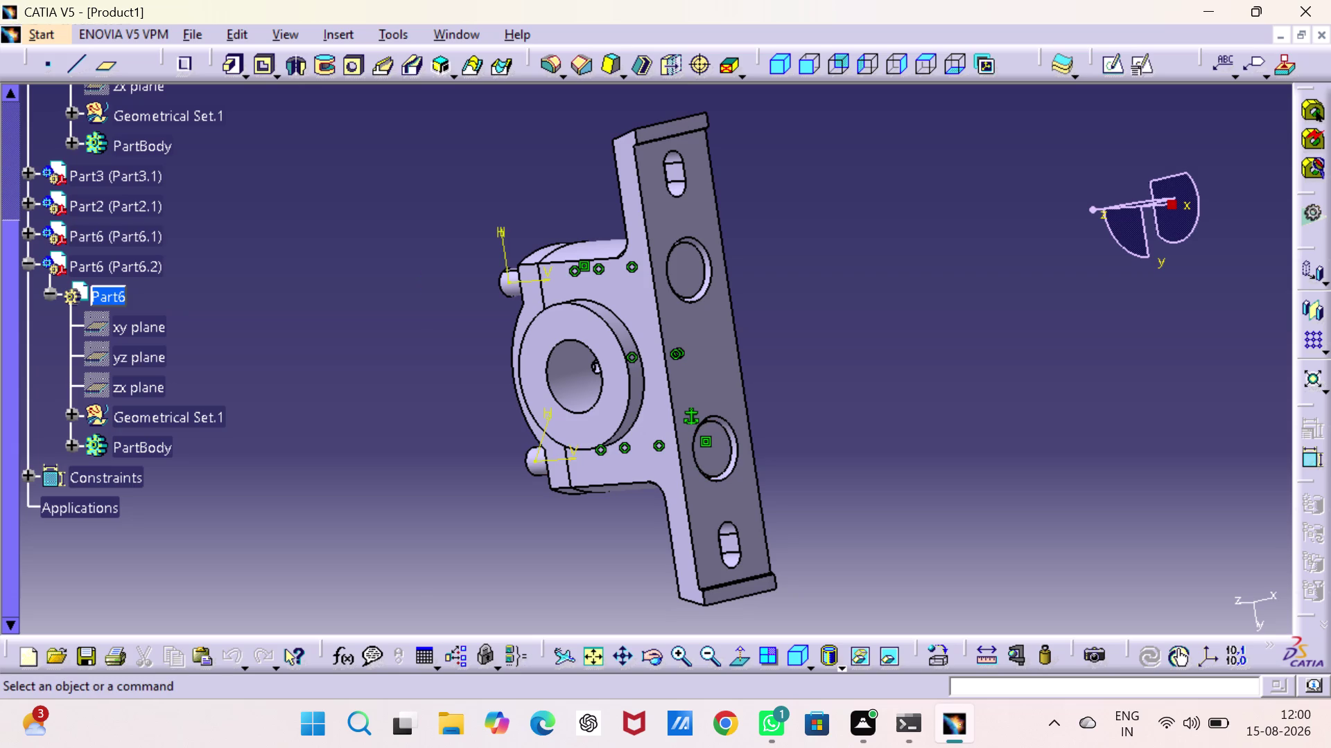
Define the second nut's Part6 as the in-work object, then recheck both instances' menus.
right_click(93, 299)
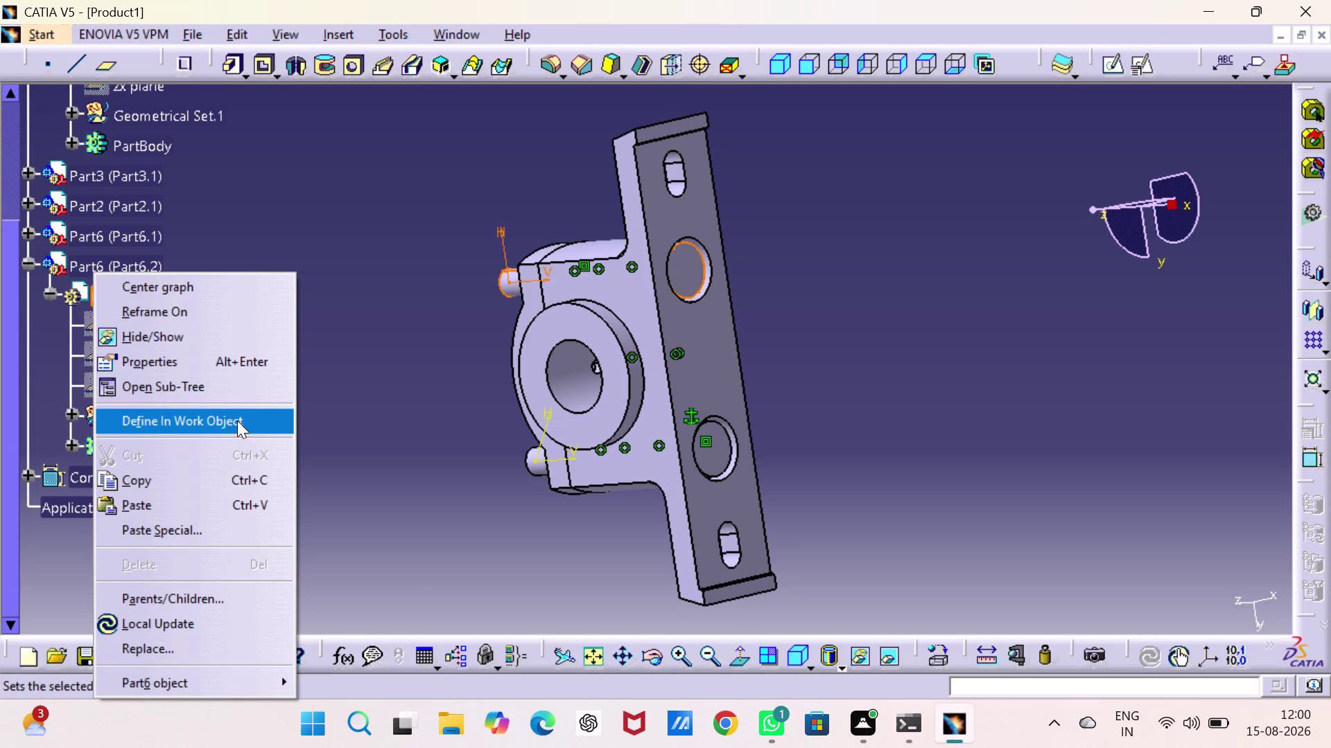
click(382, 241)
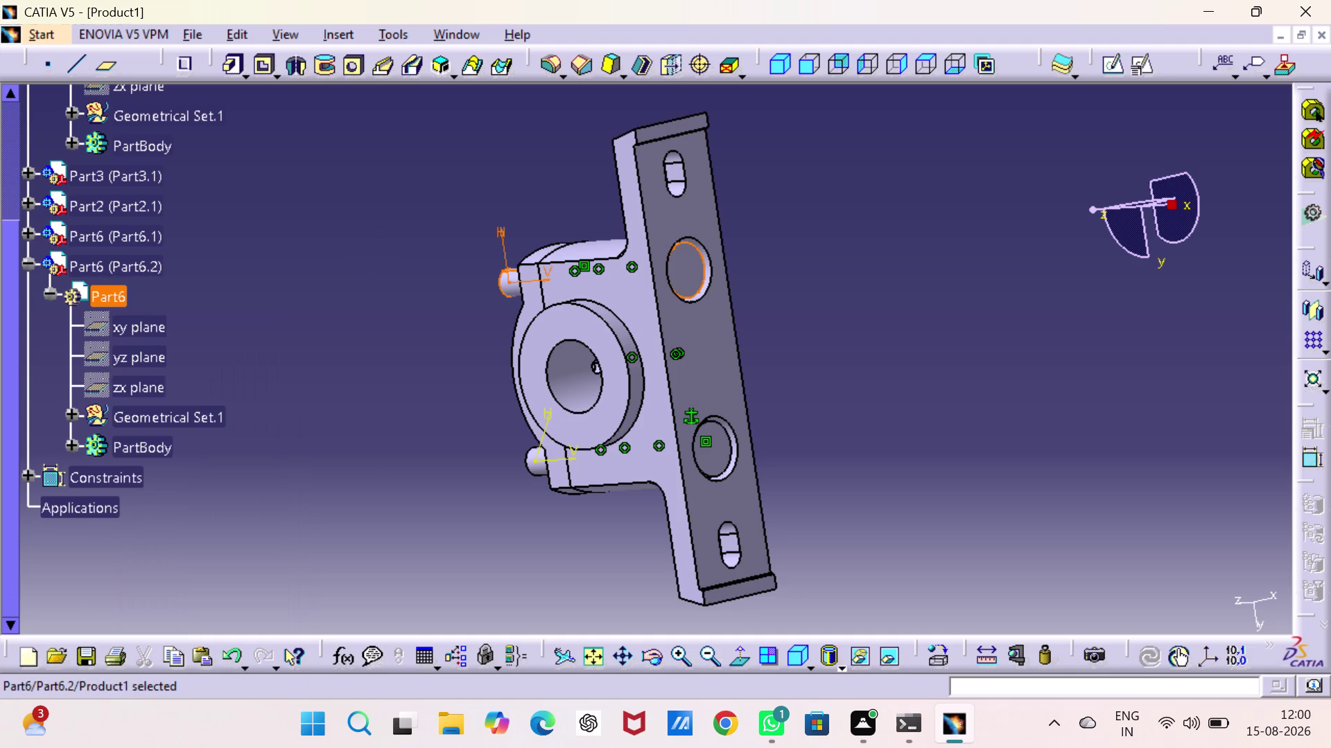
click(133, 262)
right_click(131, 262)
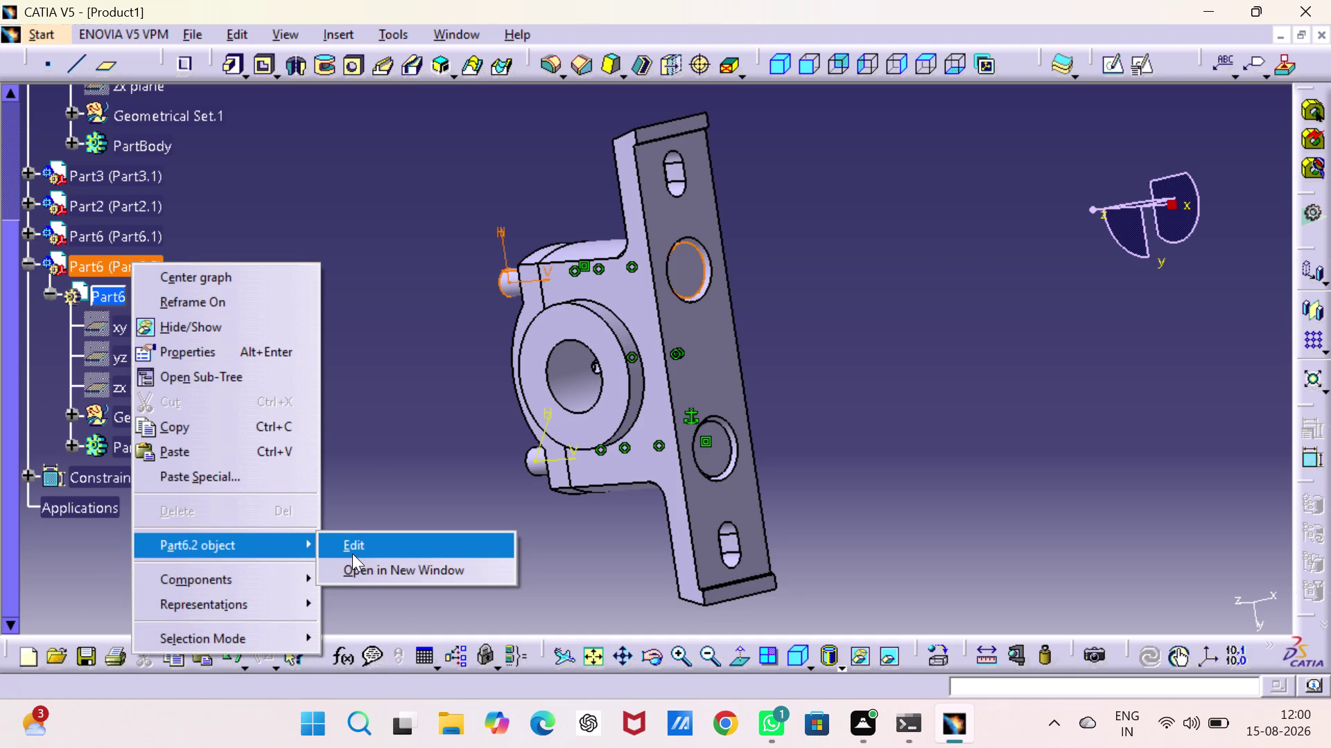
click(395, 292)
right_click(110, 236)
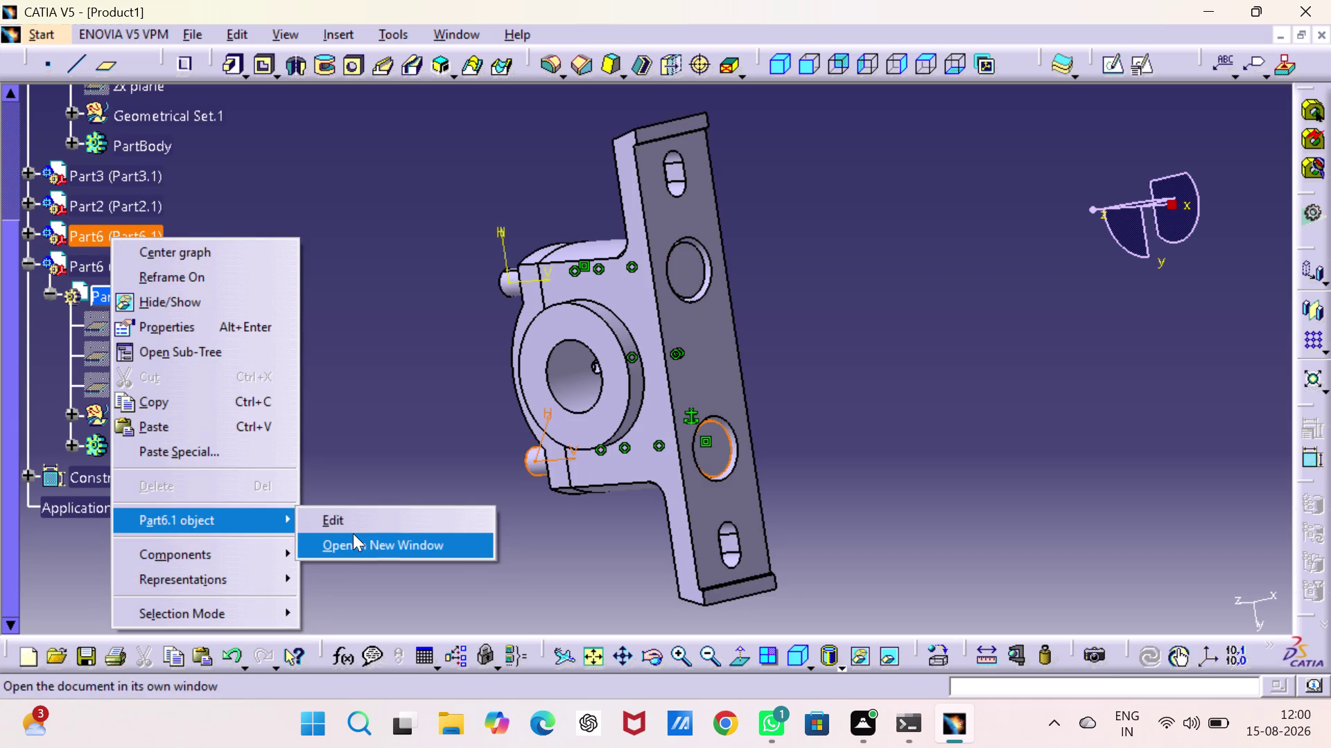
click(408, 263)
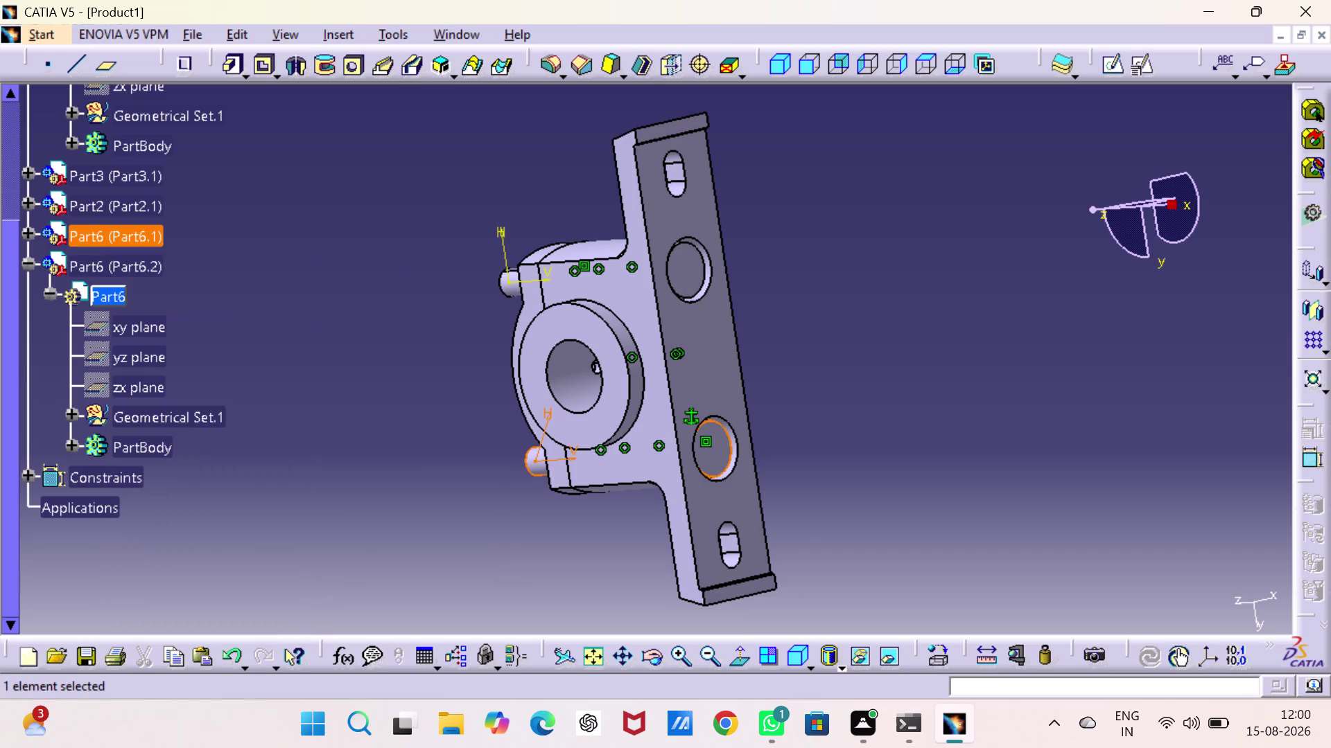
Clear the selection with repeated Escape and bring up the Start workbench list.
click(351, 228)
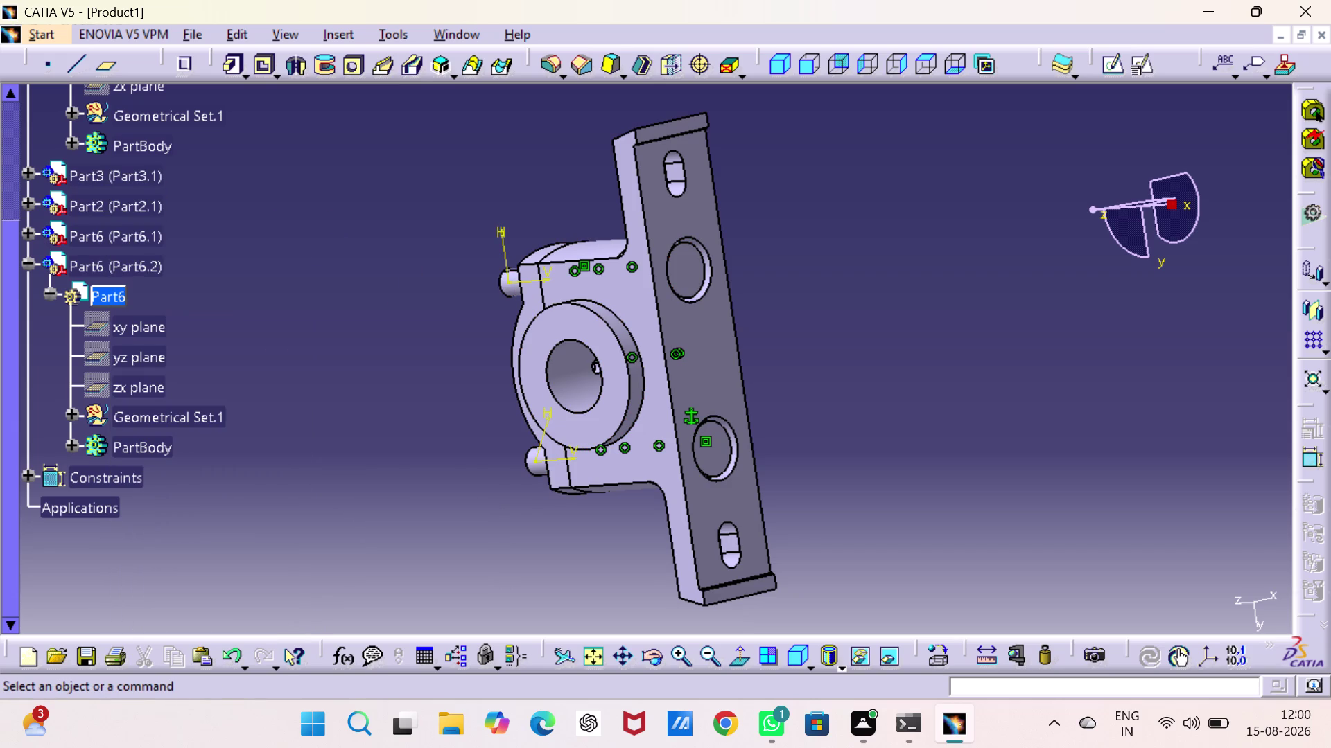
key(Escape)
key(Escape)
key(Escape)
key(Escape)
key(Escape)
key(Escape)
key(Escape)
key(Escape)
click(32, 31)
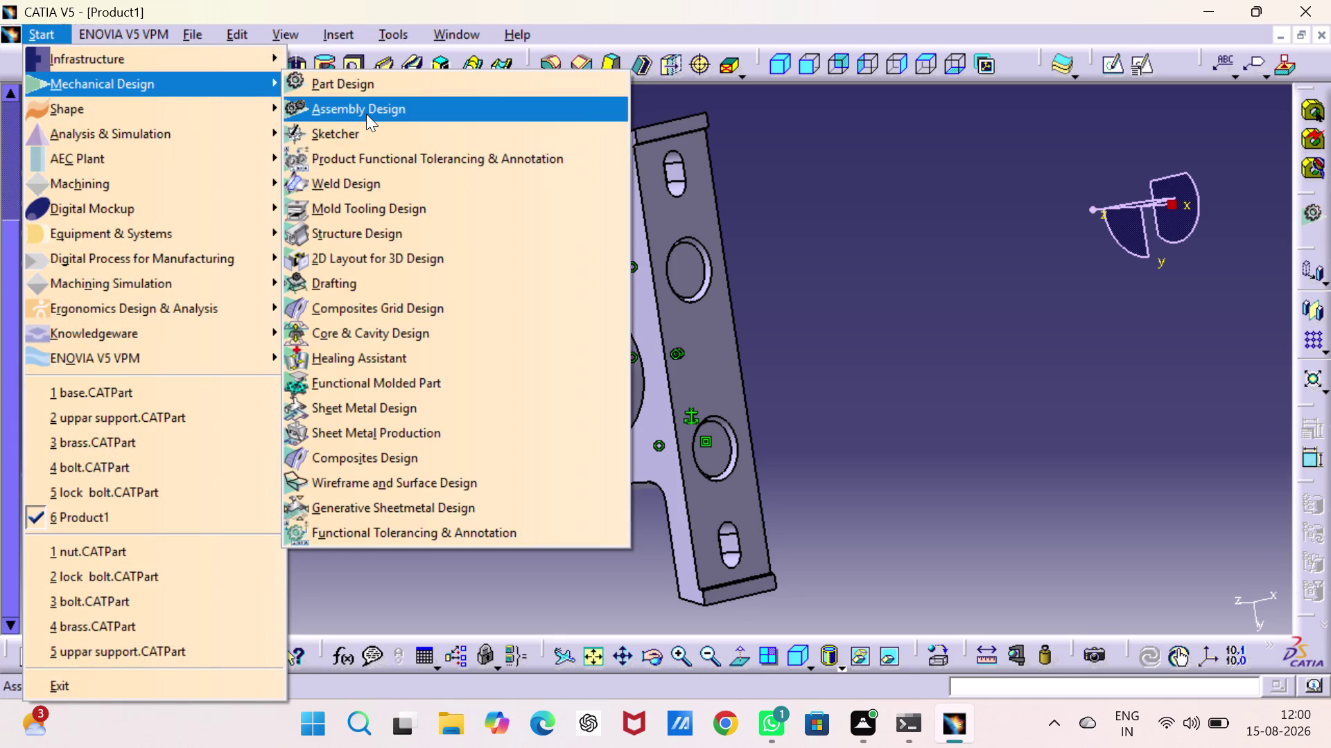
Switch to Assembly Design, check Part6.2's degrees of freedom, and dismiss the not-computable warning.
click(366, 113)
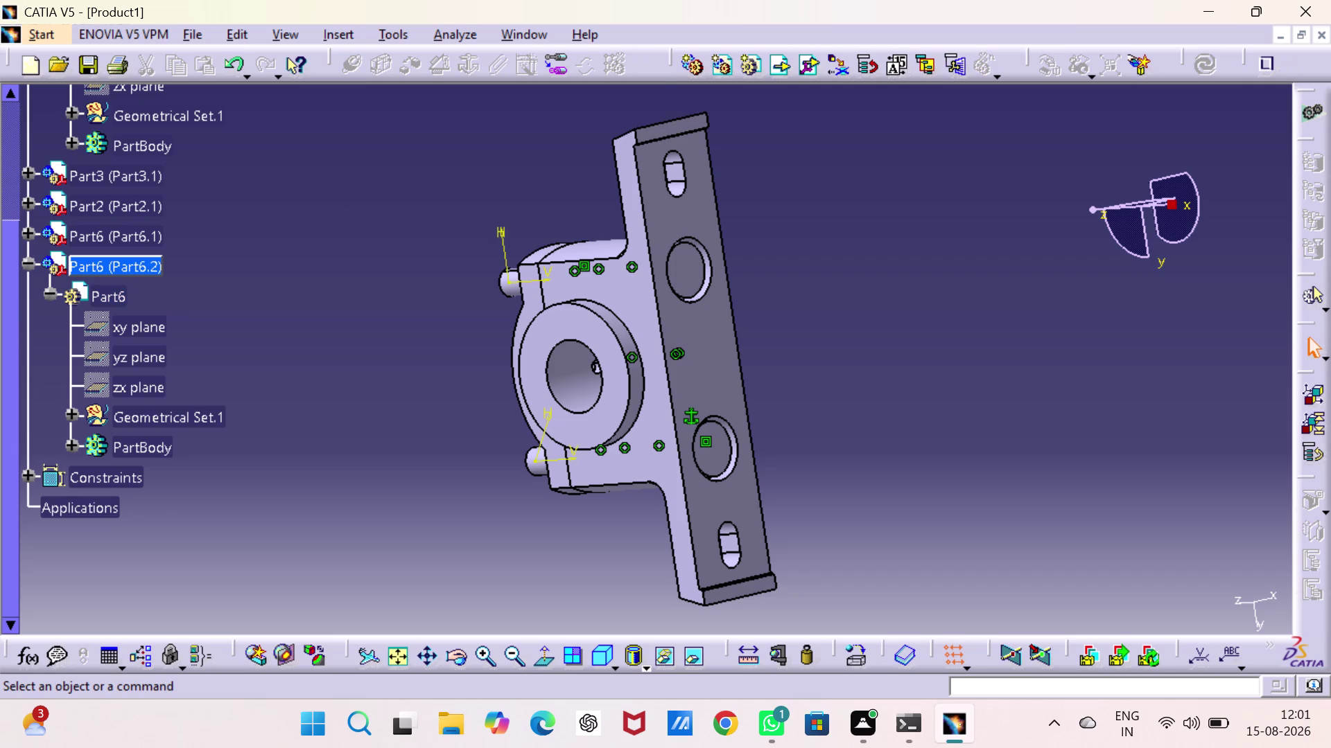
right_click(127, 263)
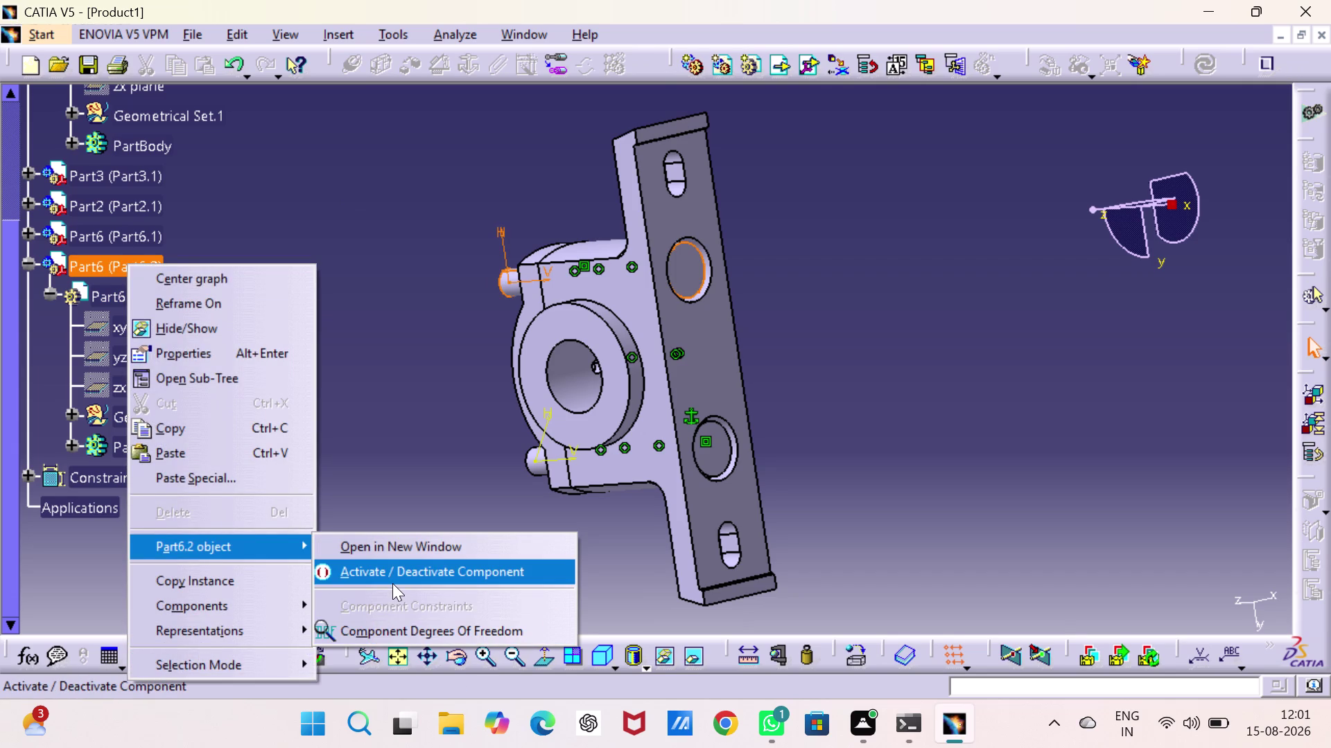
click(398, 623)
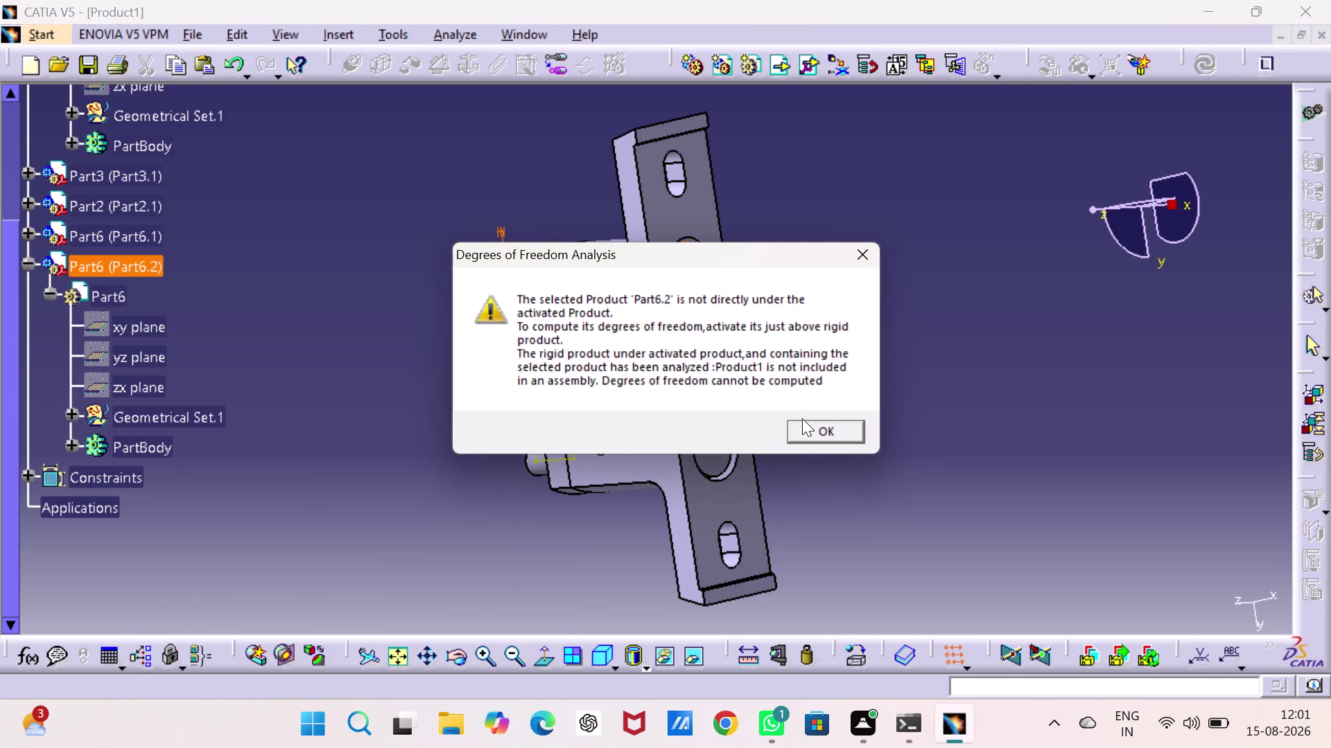
click(801, 419)
click(815, 439)
drag(912, 433, 901, 428)
Orbit the plummer block assembly round to a front view.
middle_drag(822, 411, 547, 347)
right_drag(817, 413, 547, 347)
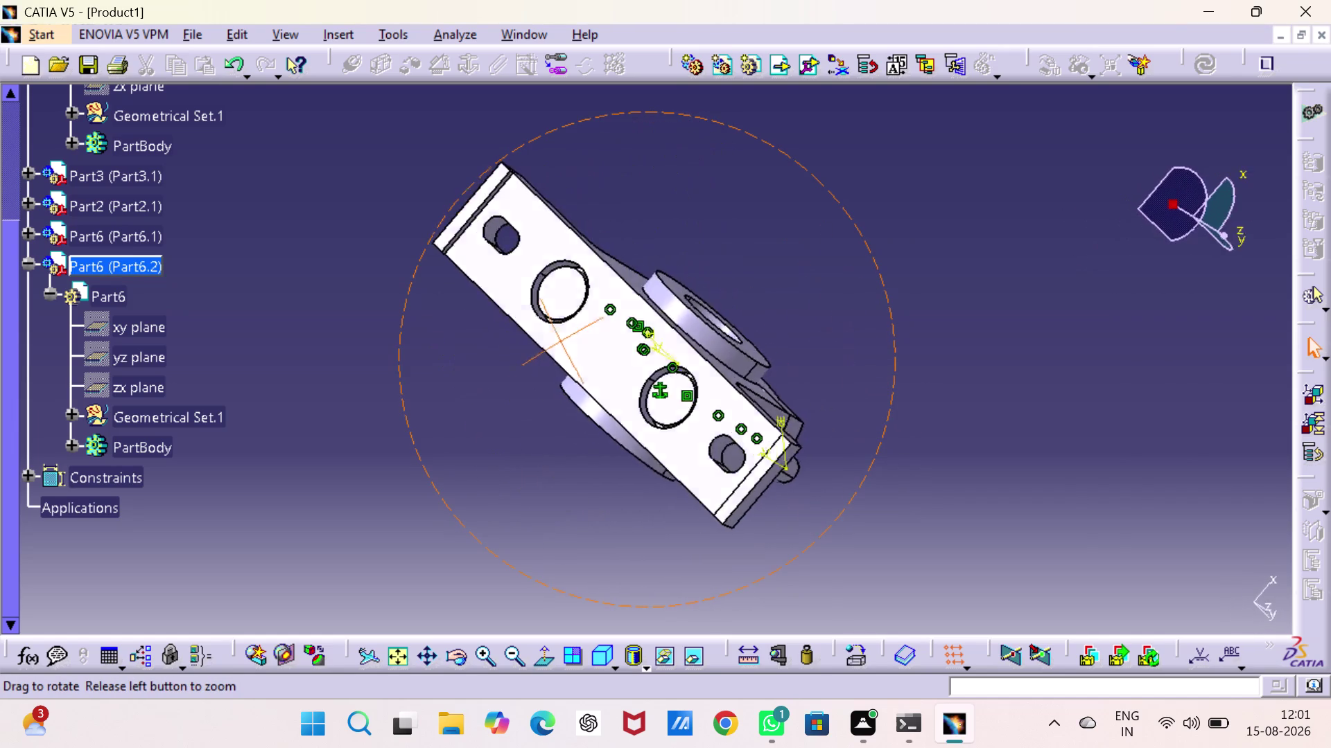
middle_drag(546, 347, 1065, 319)
right_drag(547, 347, 1065, 319)
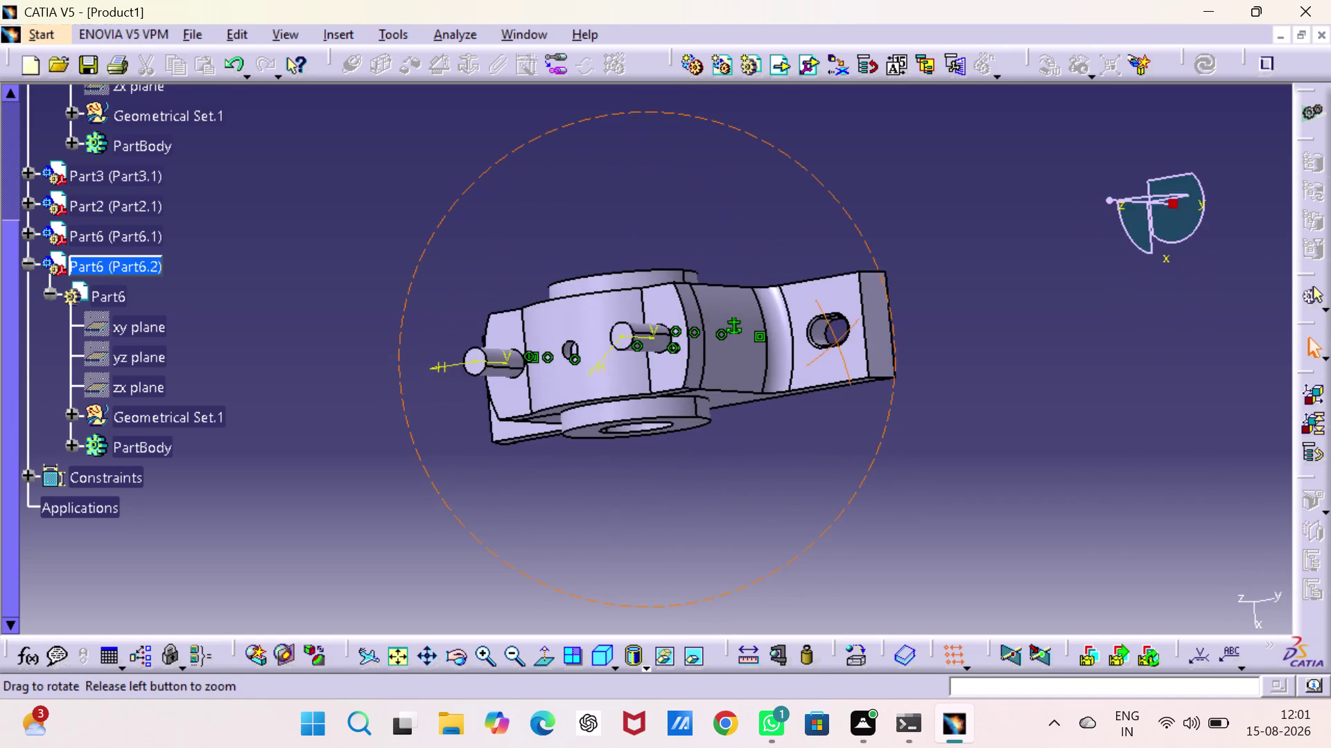
right_drag(1065, 320, 1061, 254)
middle_drag(1065, 319, 1062, 254)
middle_drag(577, 498, 610, 235)
right_drag(576, 499, 609, 236)
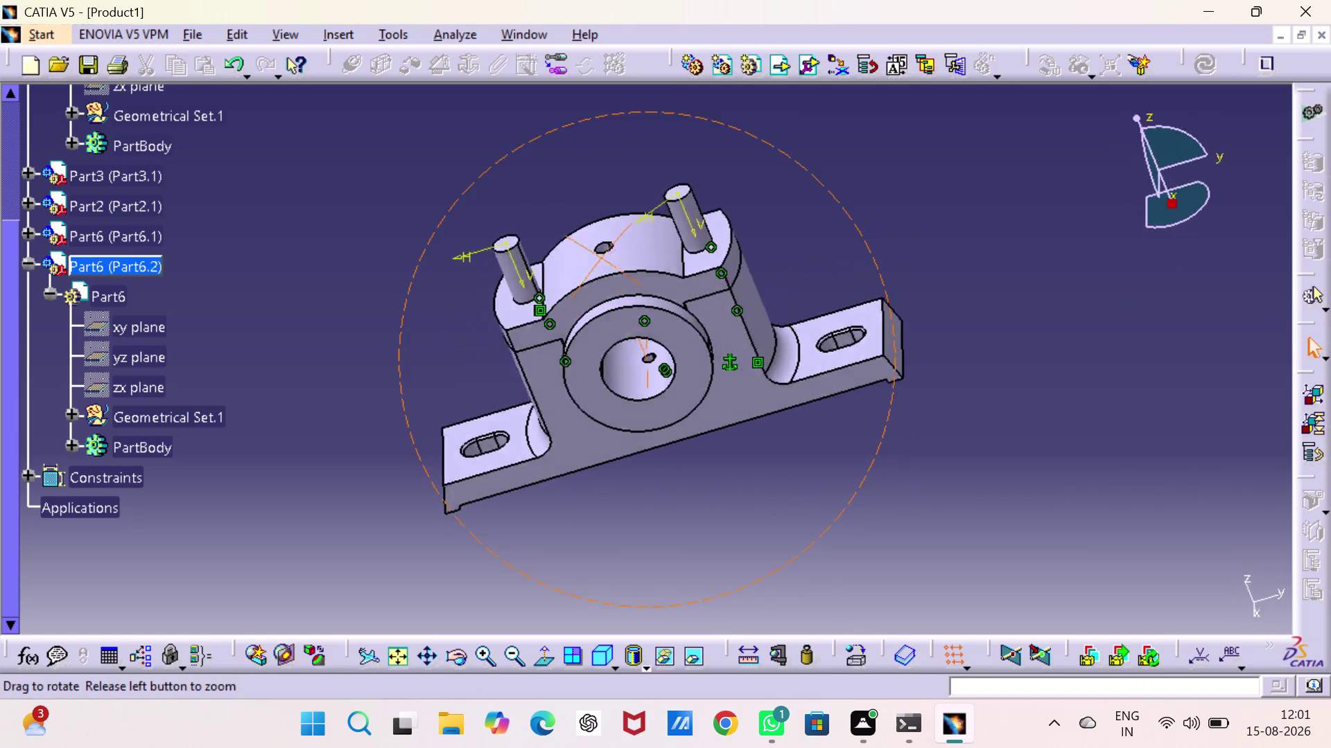
middle_drag(609, 236, 626, 203)
right_drag(609, 236, 626, 203)
Select Part6.1 in the tree, open its context menu, then cancel back out.
click(233, 208)
right_click(152, 230)
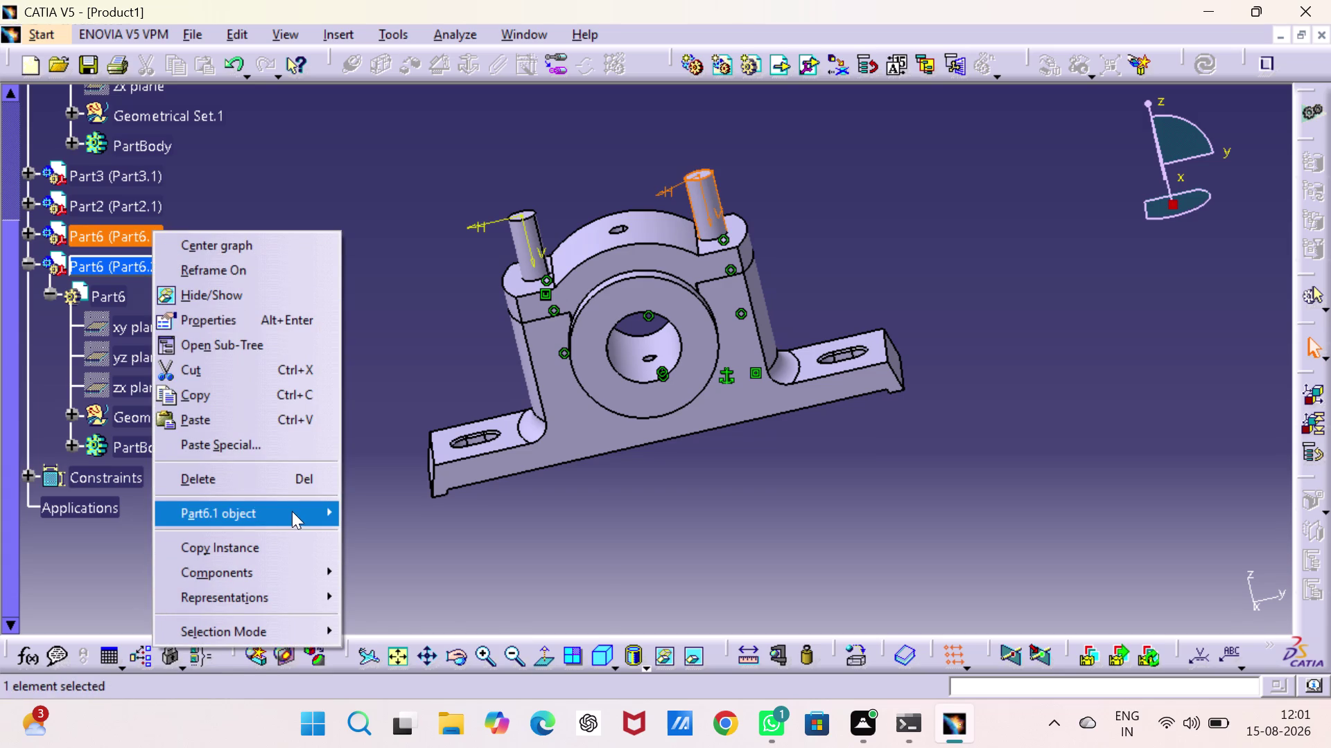
click(420, 622)
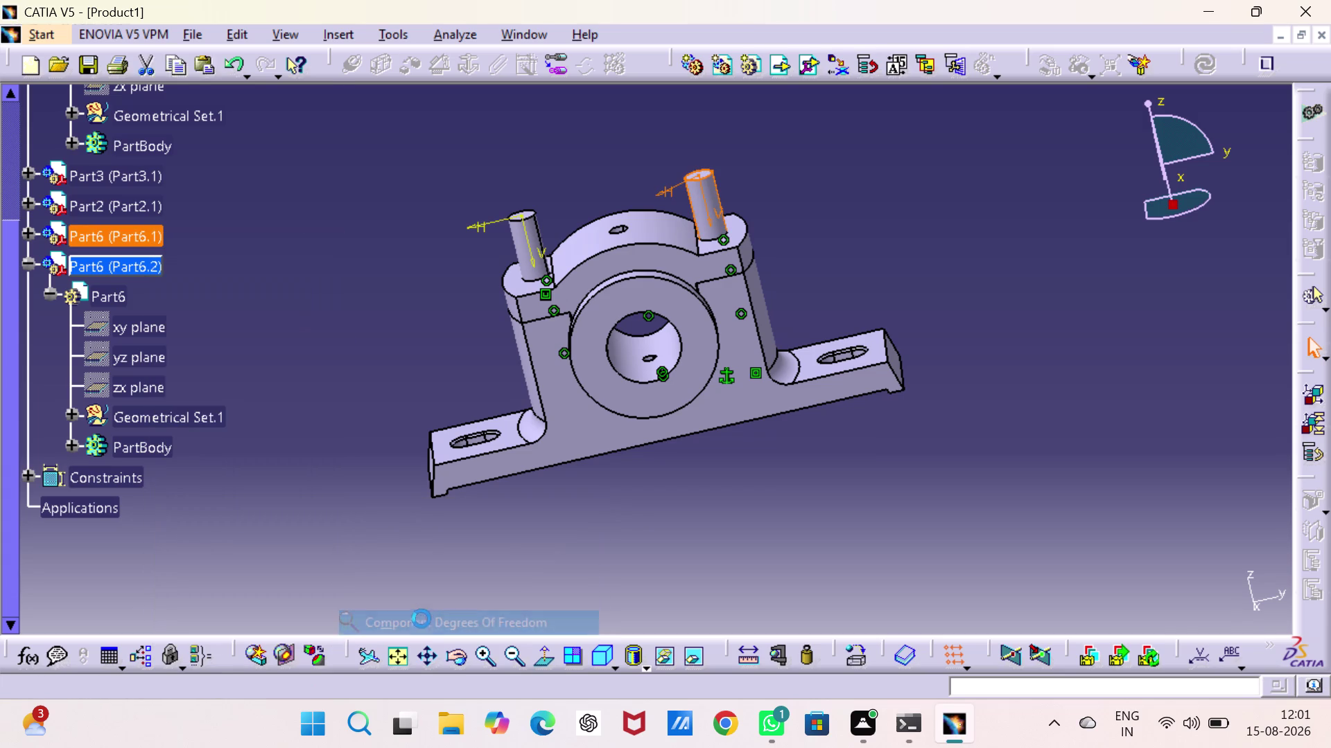
click(824, 427)
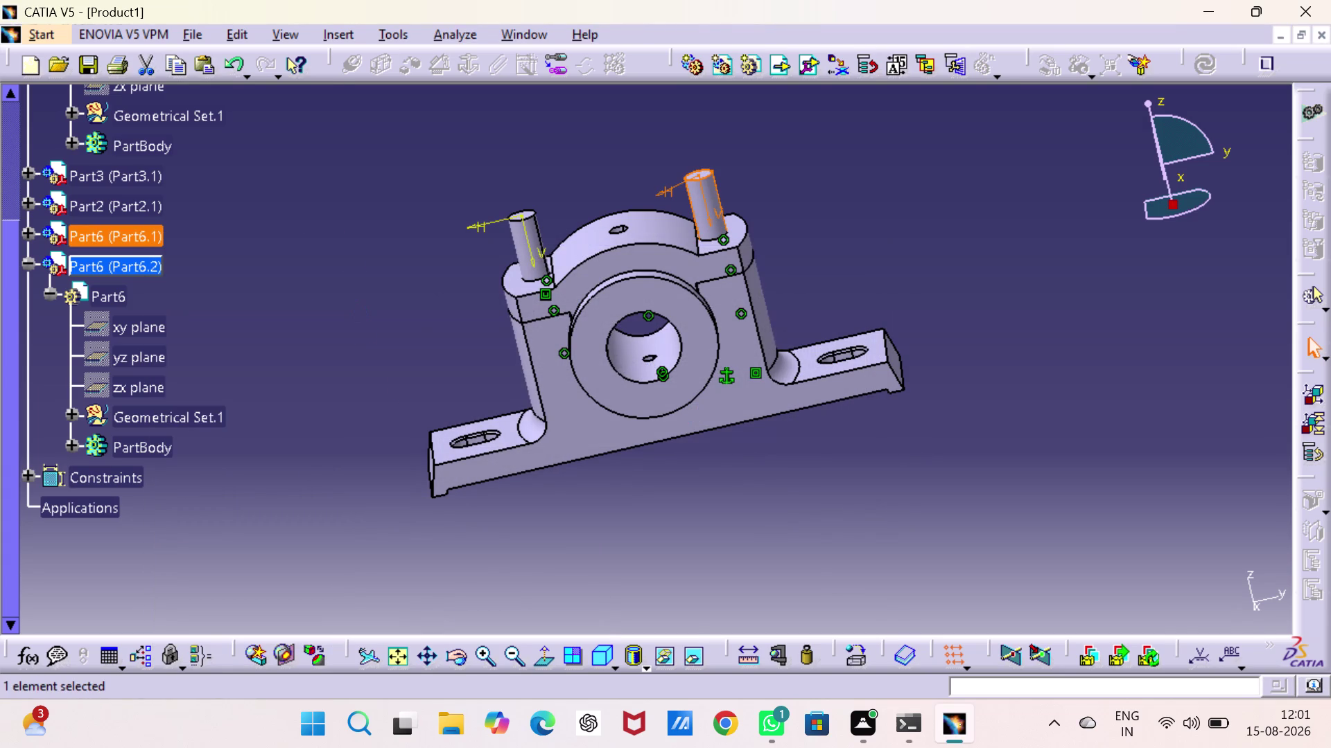
click(355, 274)
key(Escape)
key(Escape)
key(Escape)
key(Escape)
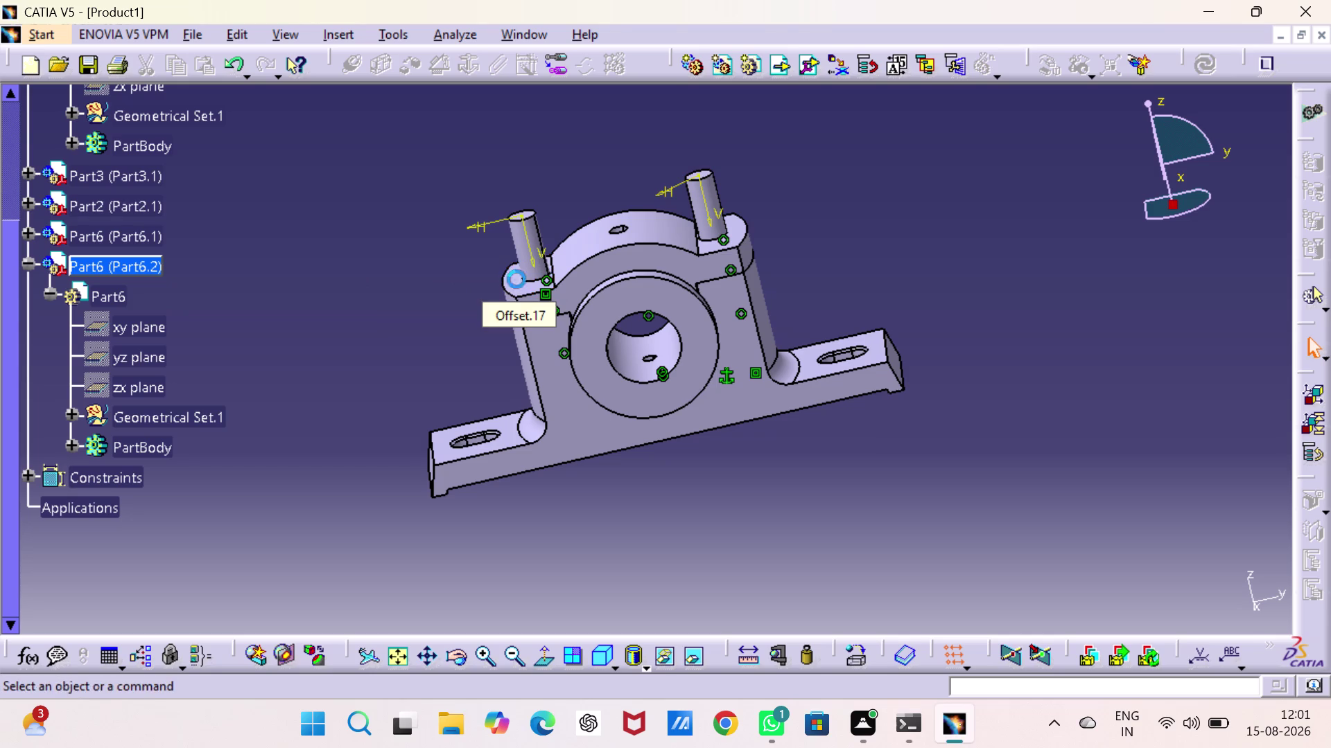
key(Escape)
key(Escape)
key(Escape)
key(Escape)
key(Escape)
key(Escape)
key(Escape)
key(Escape)
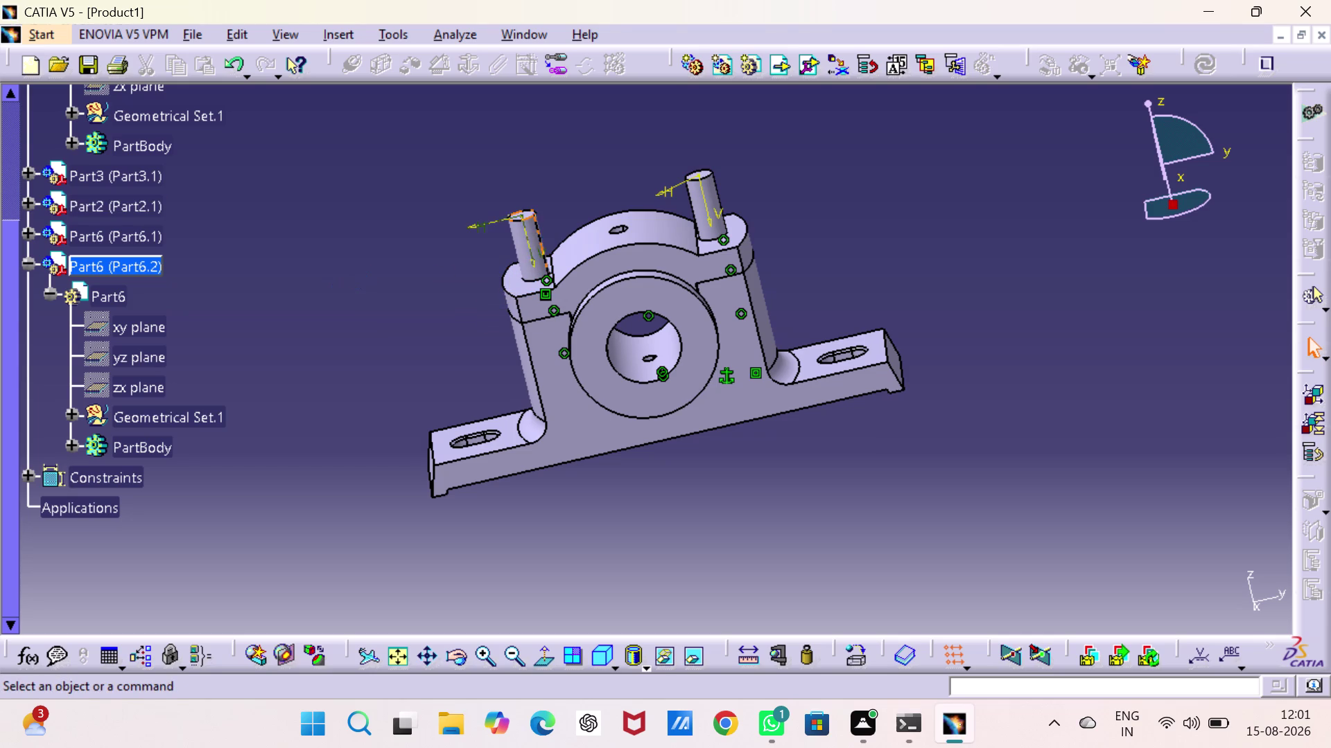
Collapse Part6.2's tree branch and nudge the assembly lower in the view.
click(26, 261)
click(325, 232)
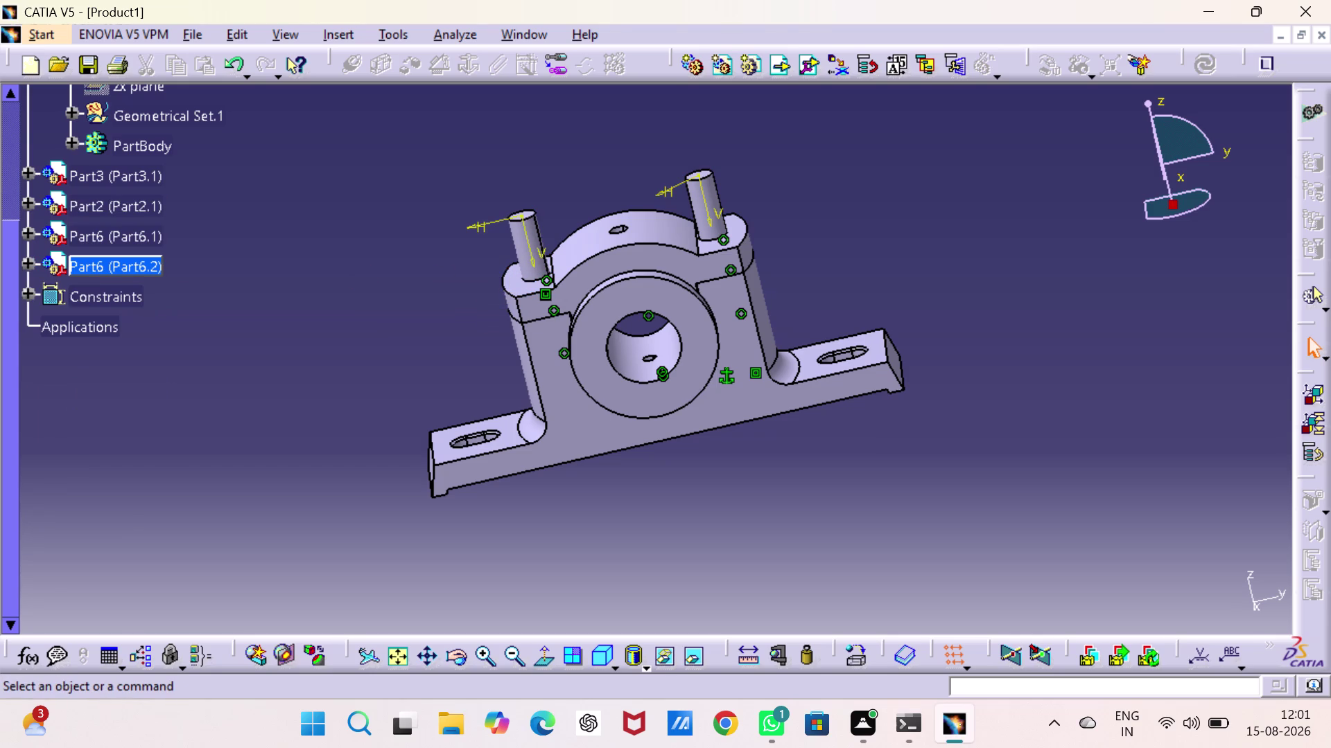
middle_drag(447, 233, 454, 257)
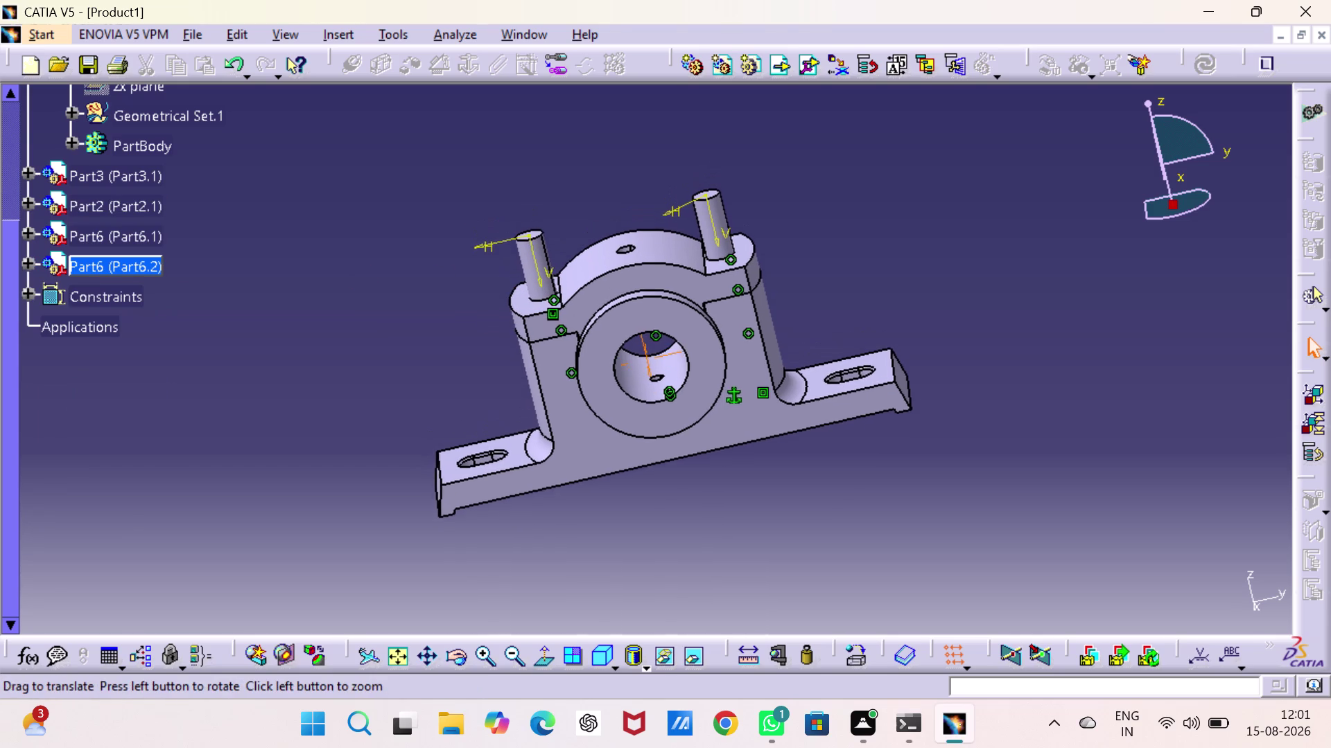
middle_drag(453, 257, 454, 291)
scroll(up, 3)
scroll(up, 3)
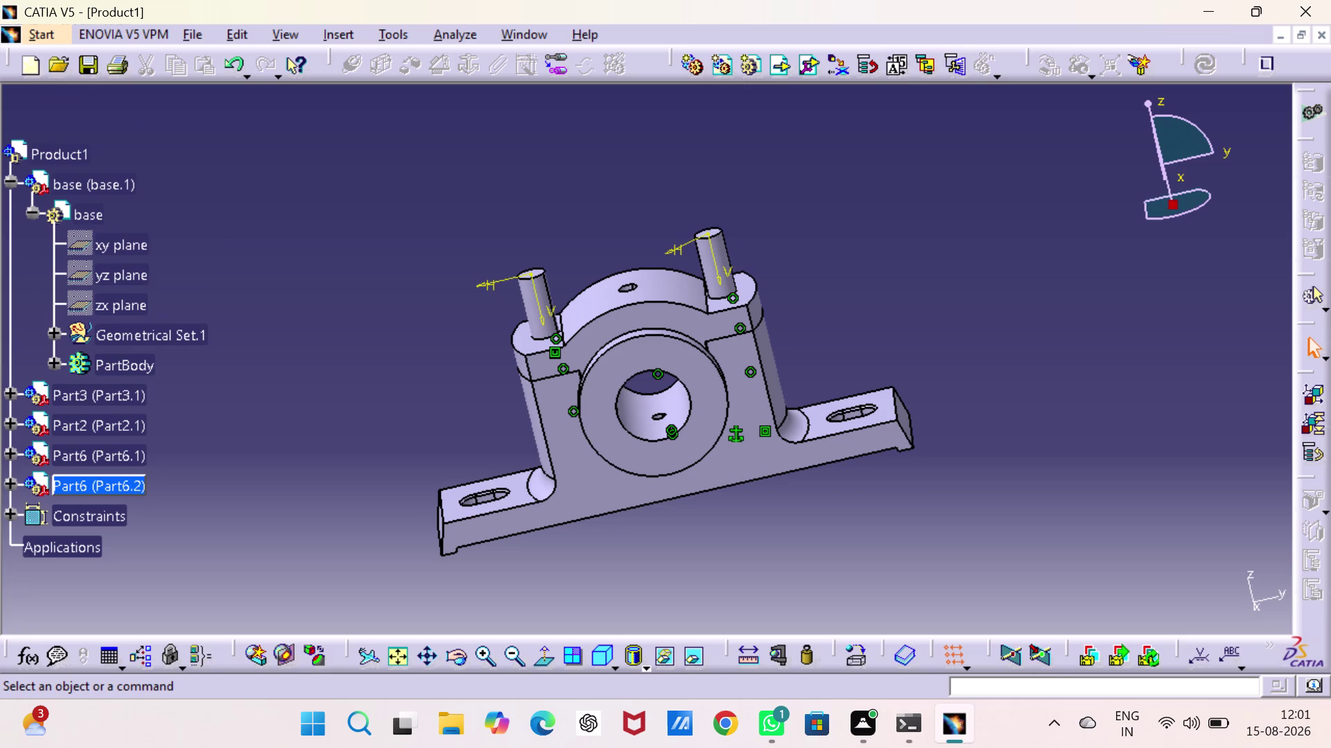
right_click(63, 147)
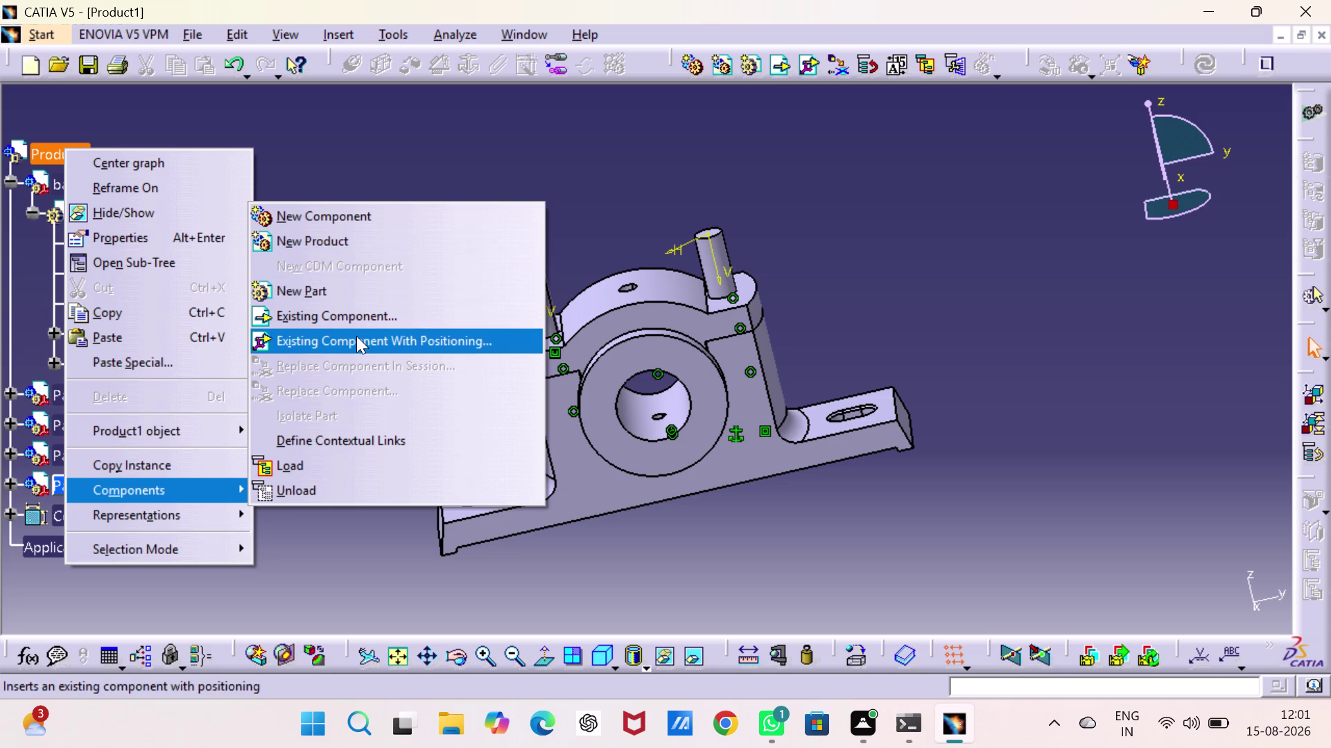
click(359, 314)
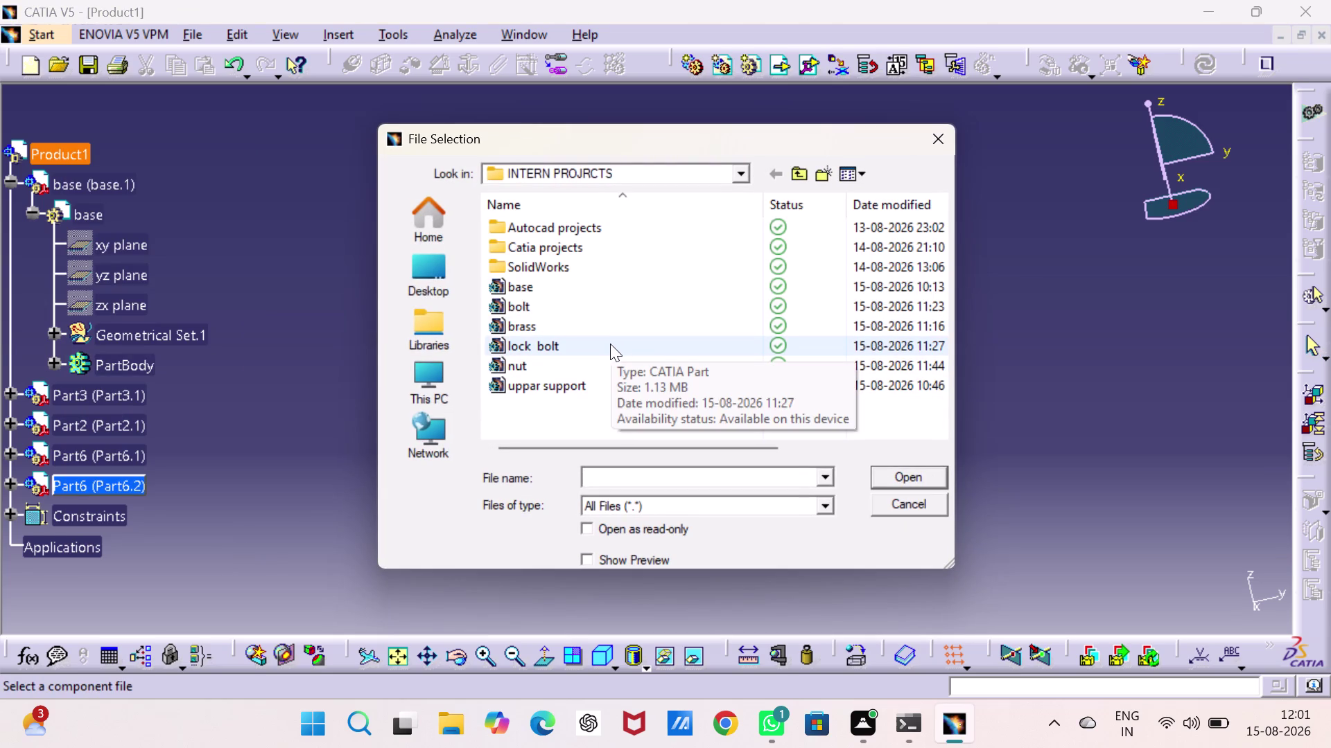
click(594, 308)
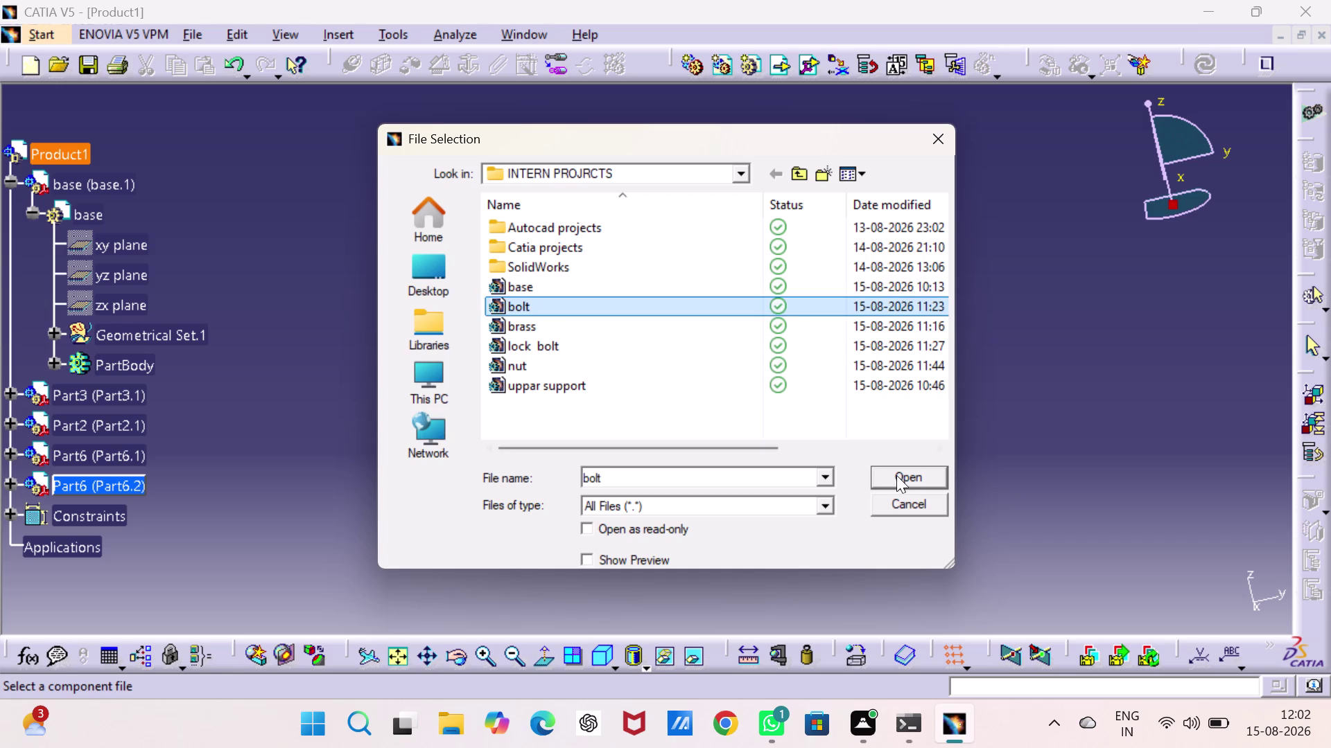
click(897, 475)
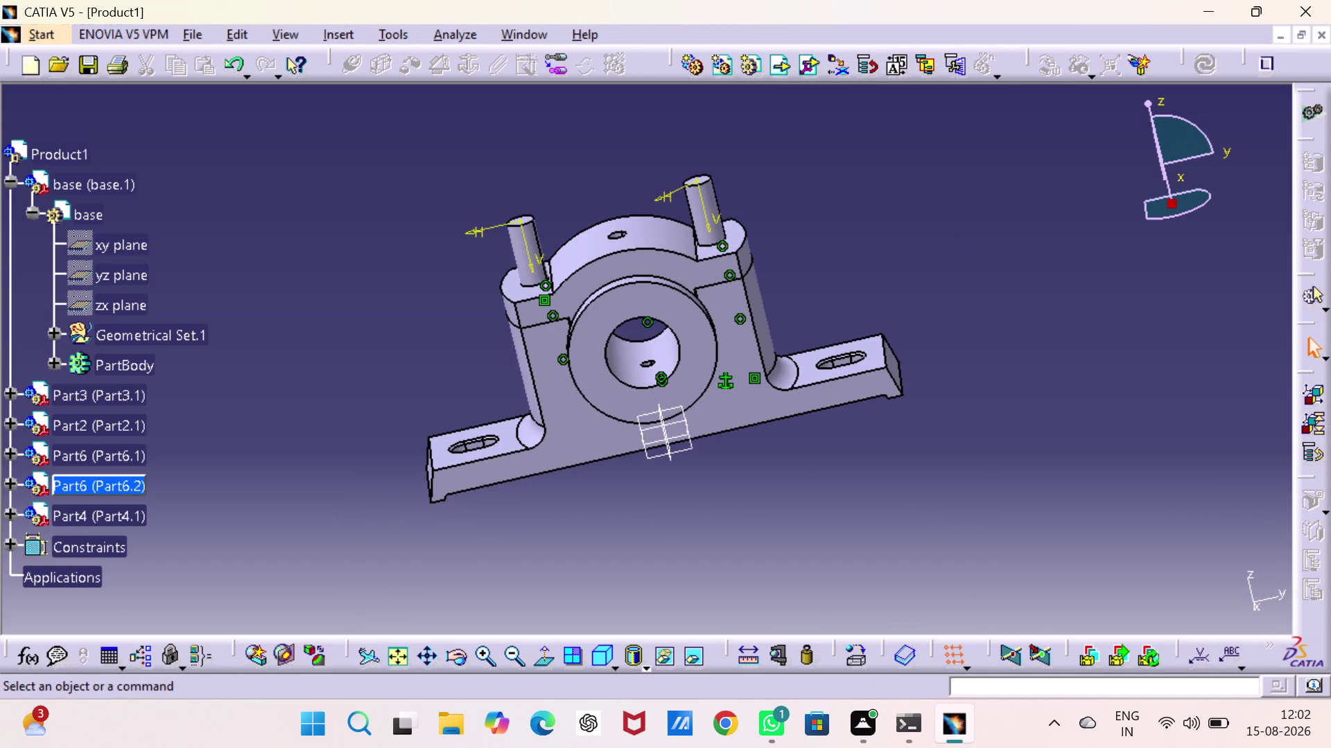
click(1050, 202)
click(1058, 76)
key(Escape)
key(Escape)
key(Escape)
key(Escape)
key(ctrl+z)
key(ctrl+z)
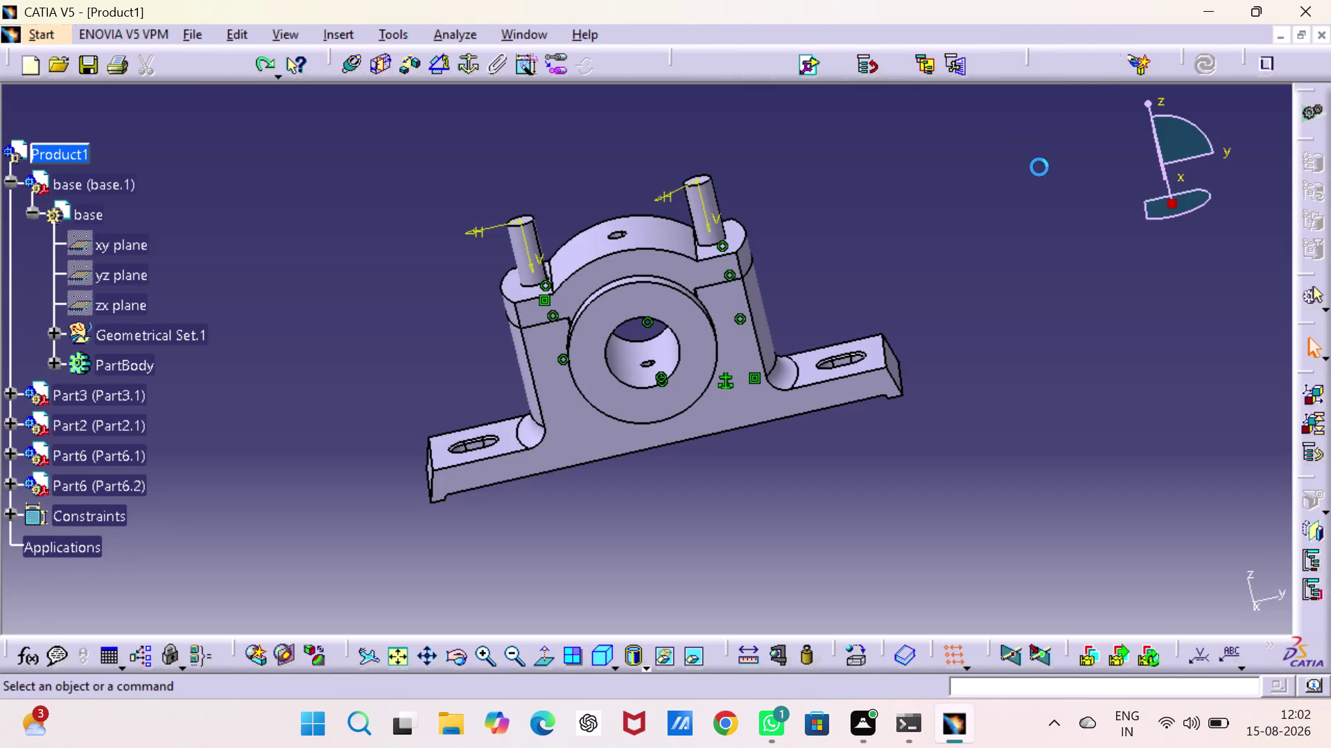
click(1039, 168)
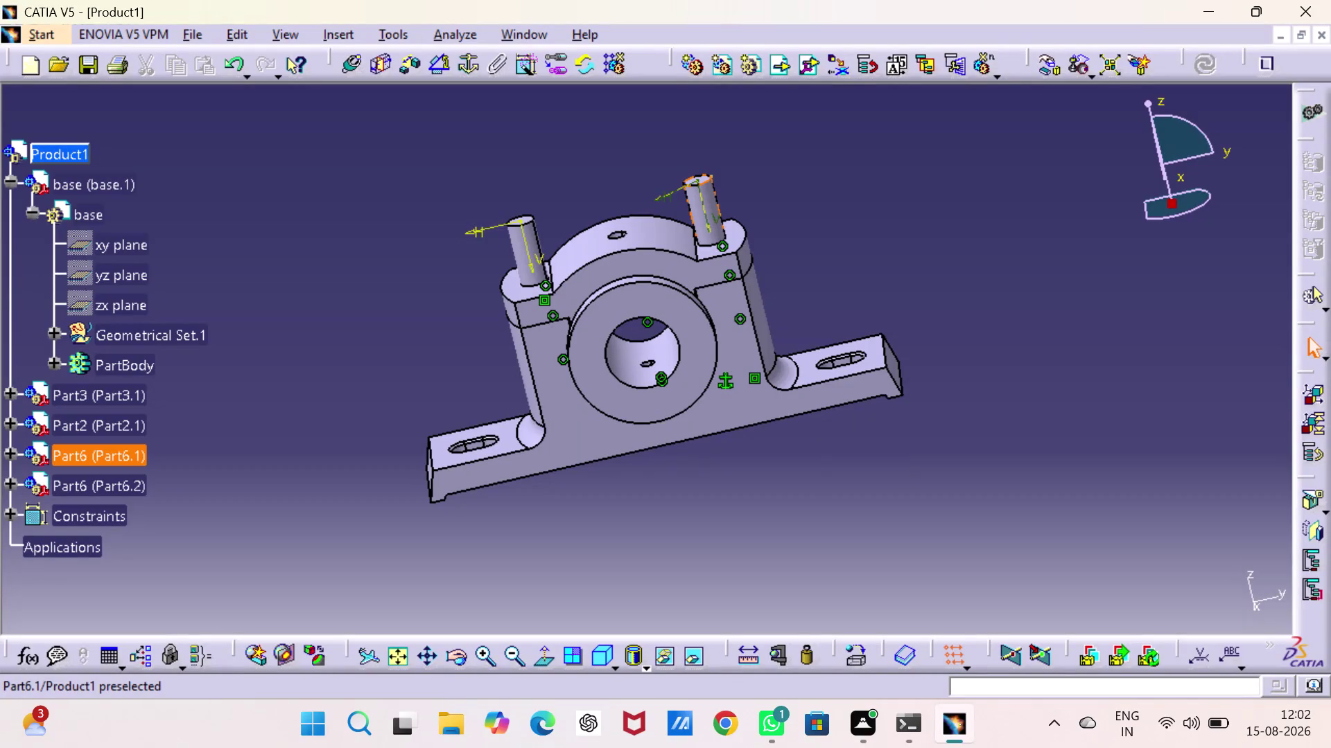
Check Part6.1's remaining degrees of freedom and close the report.
right_click(109, 465)
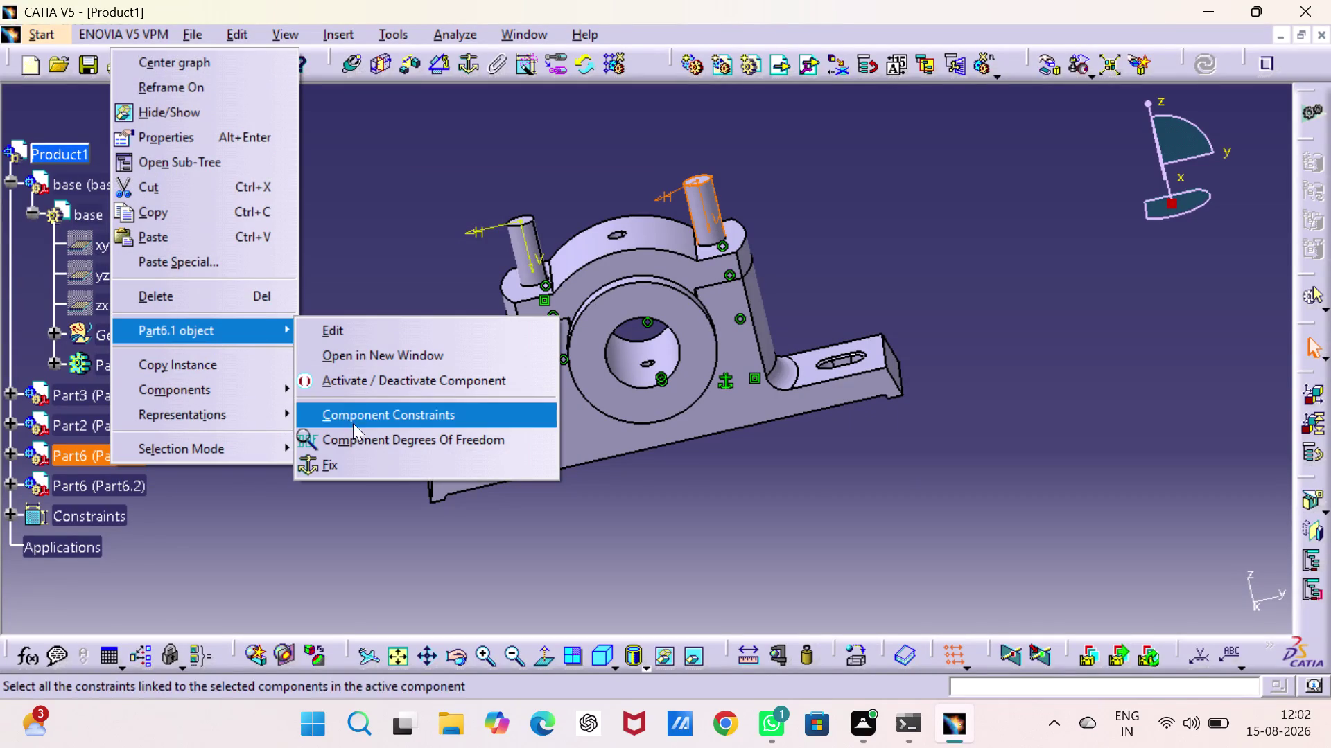
click(363, 434)
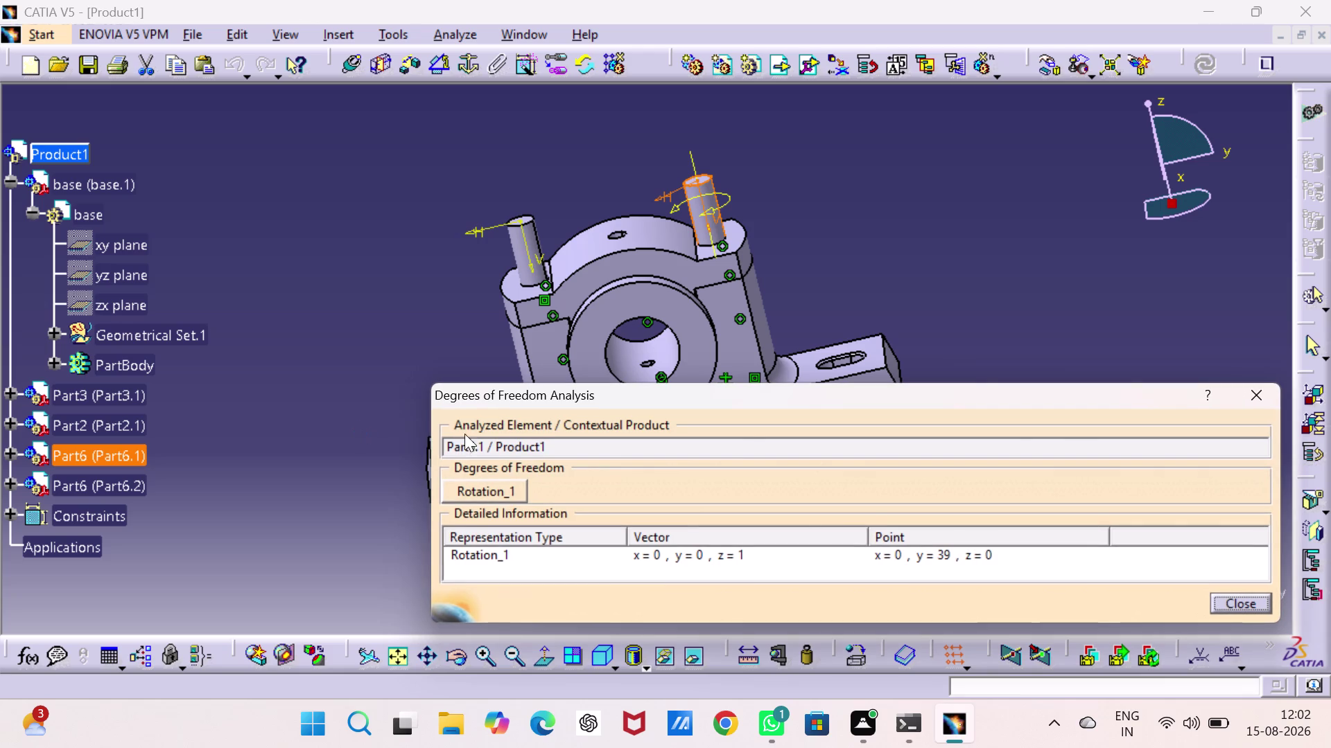
click(1260, 398)
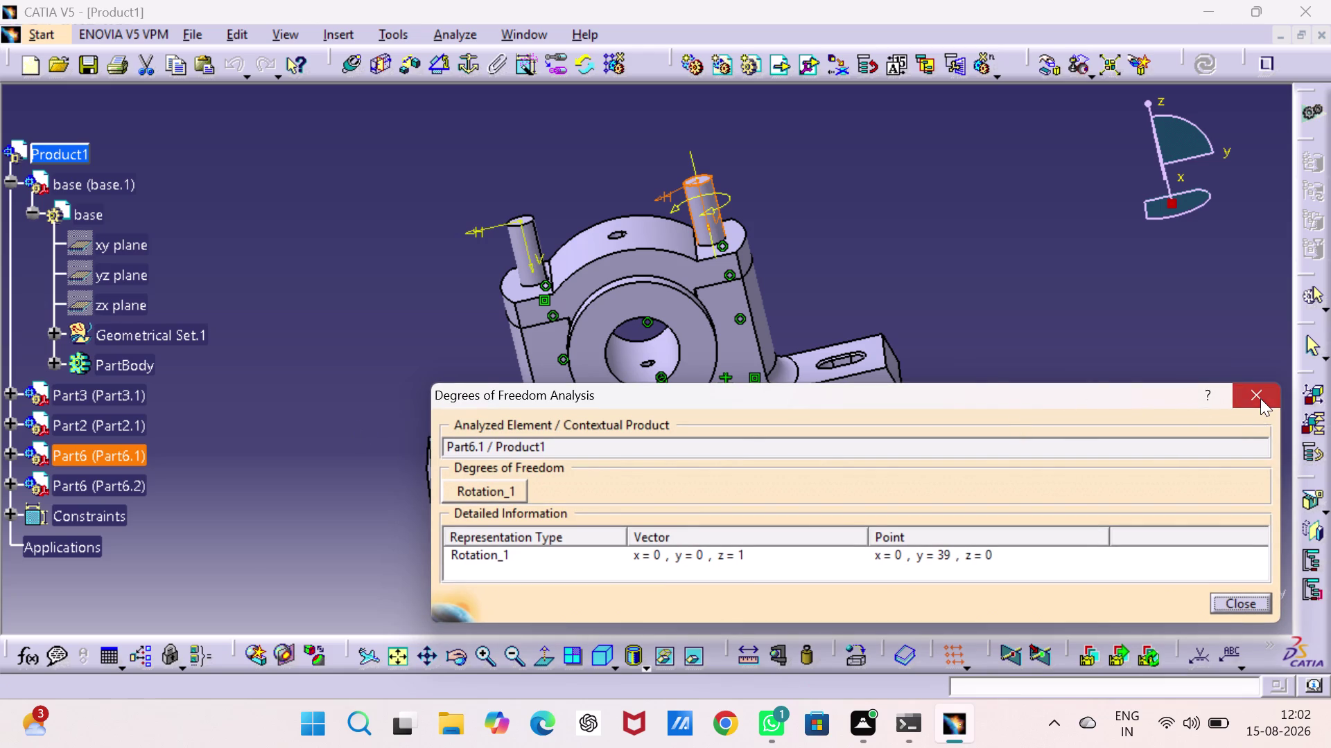
click(1111, 345)
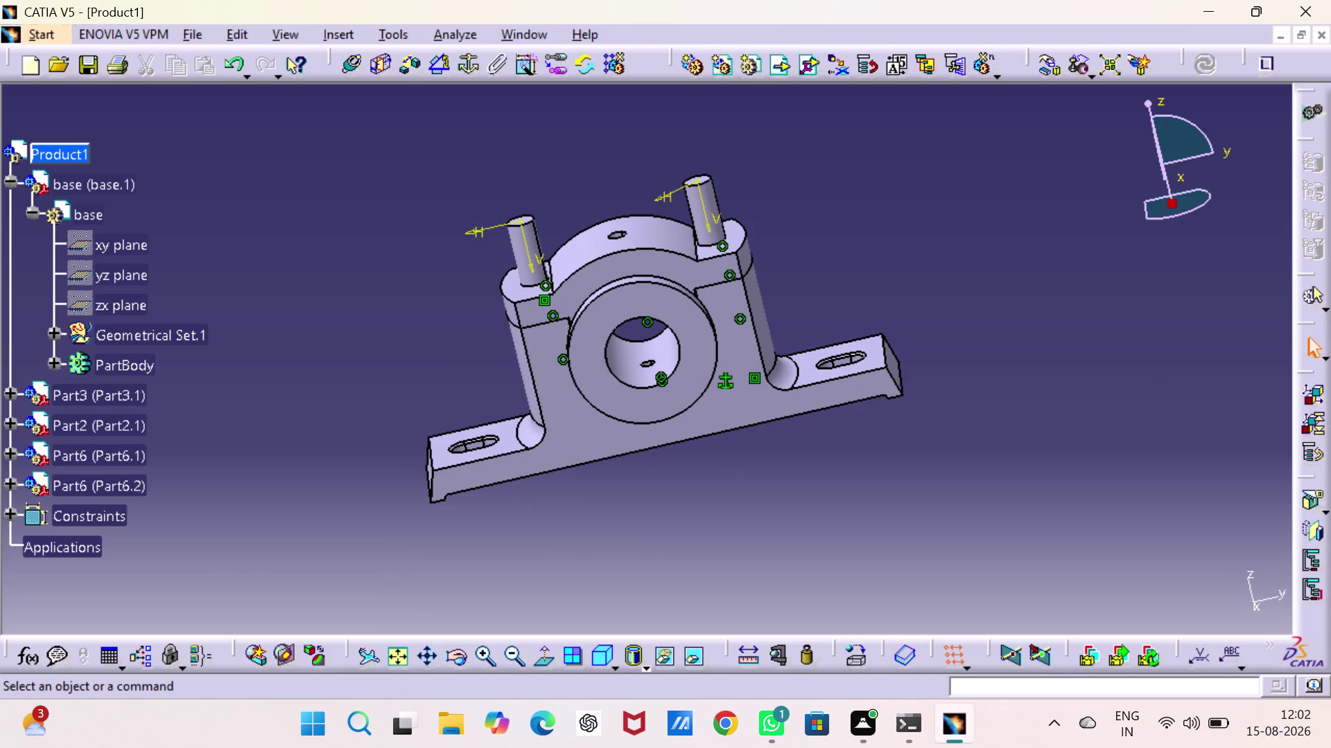
Add an angle constraint between Part6.1's xy plane and the base's xy plane.
click(446, 68)
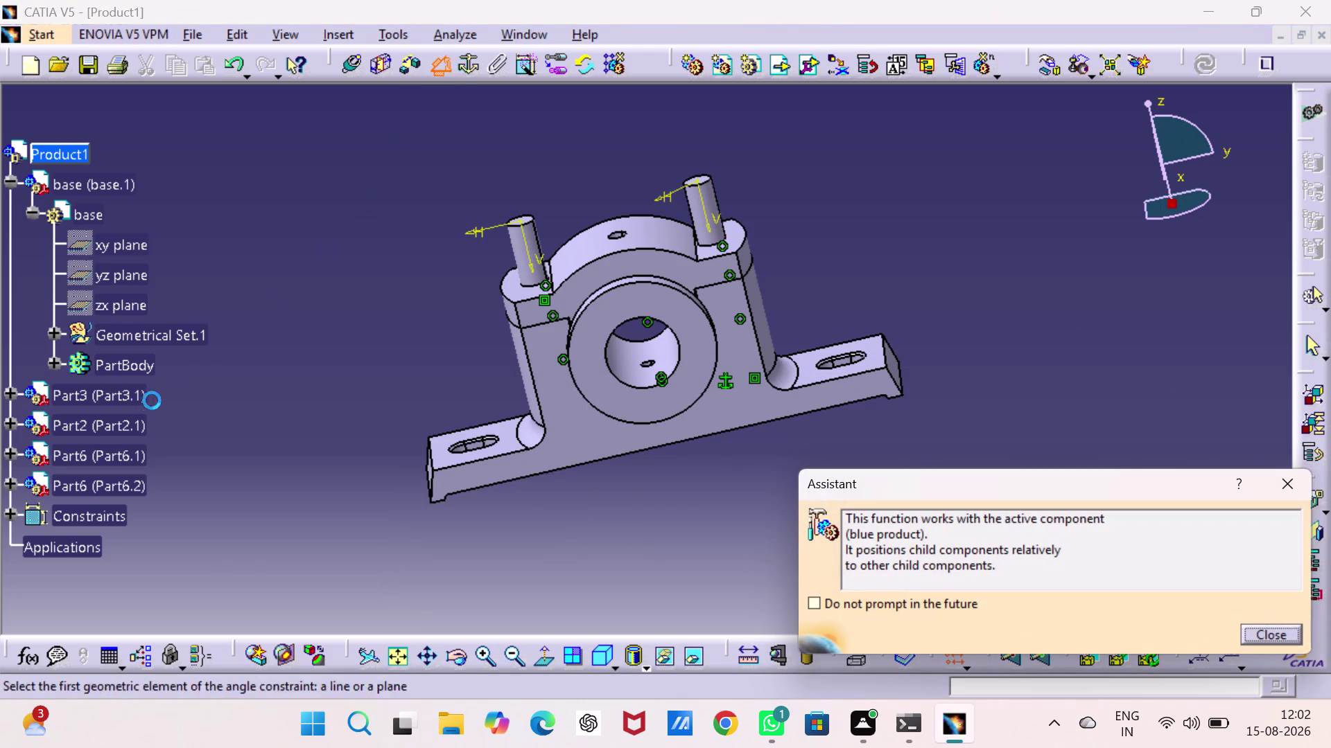
click(13, 452)
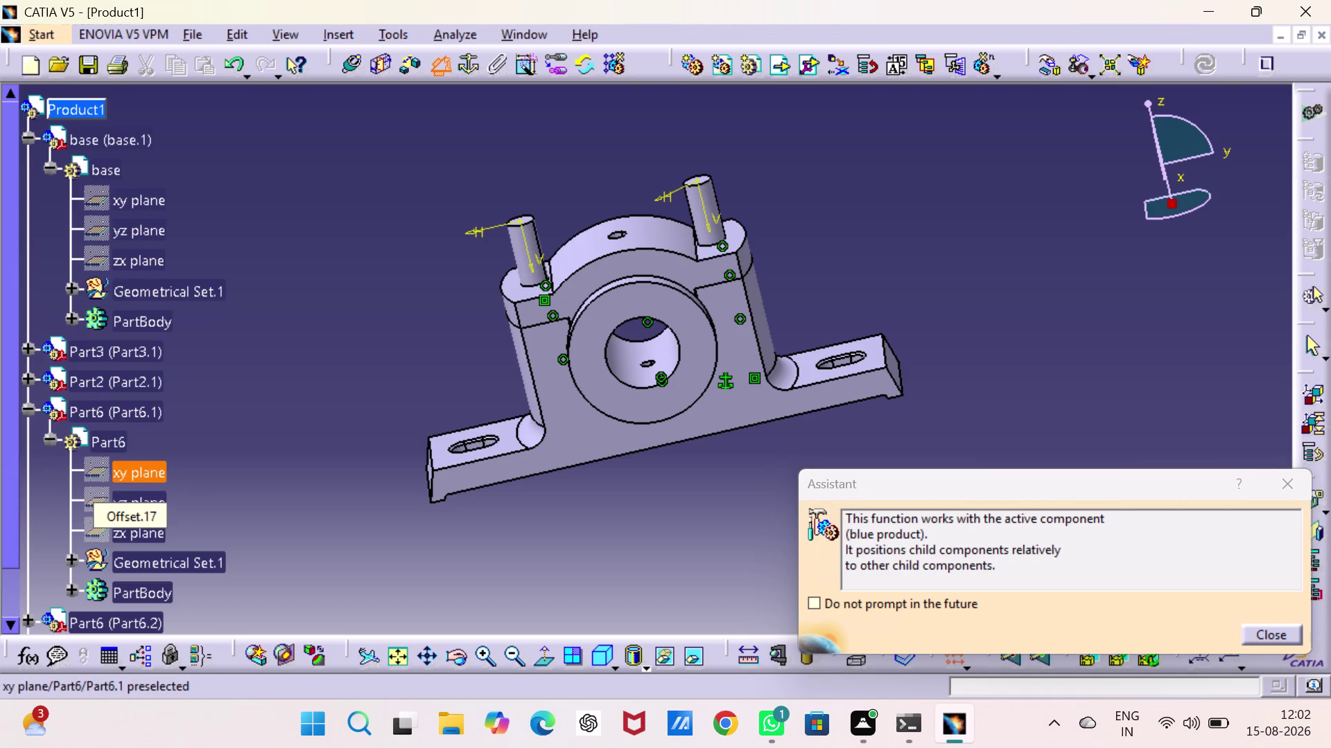
click(129, 481)
click(147, 205)
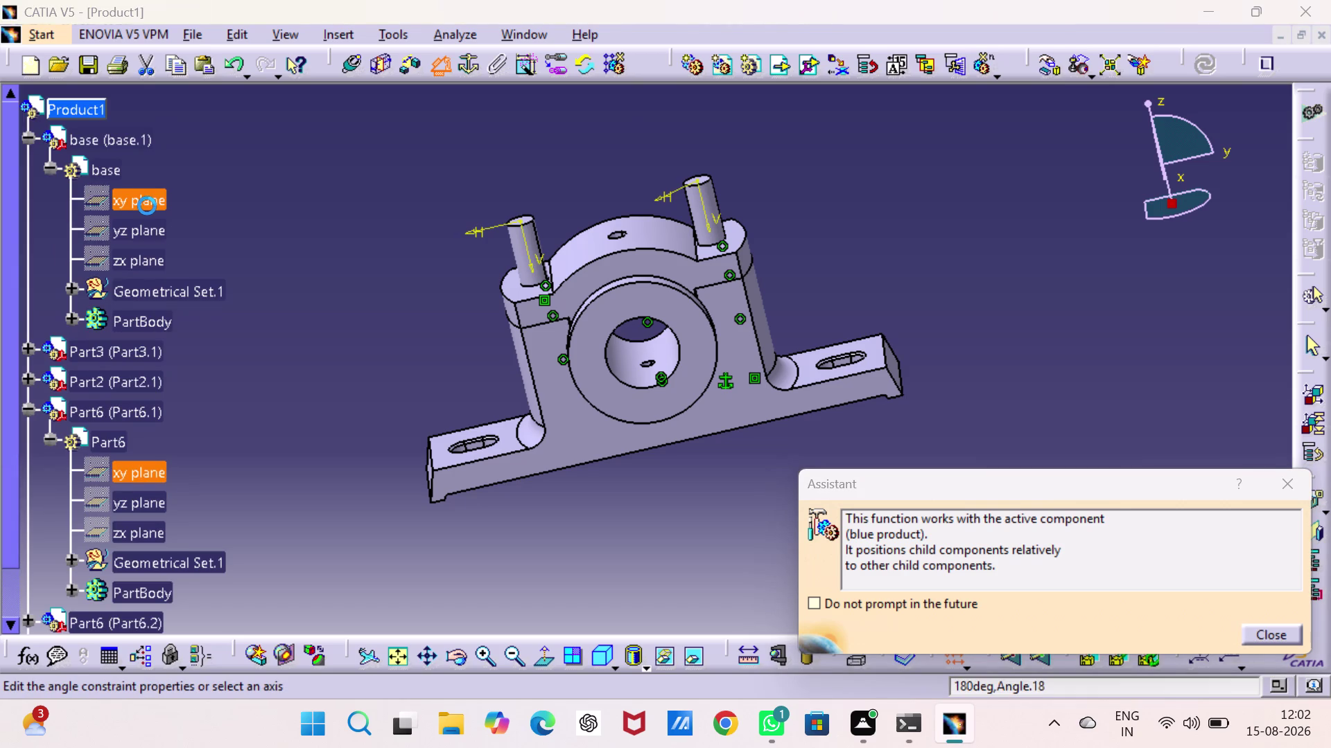
click(1203, 616)
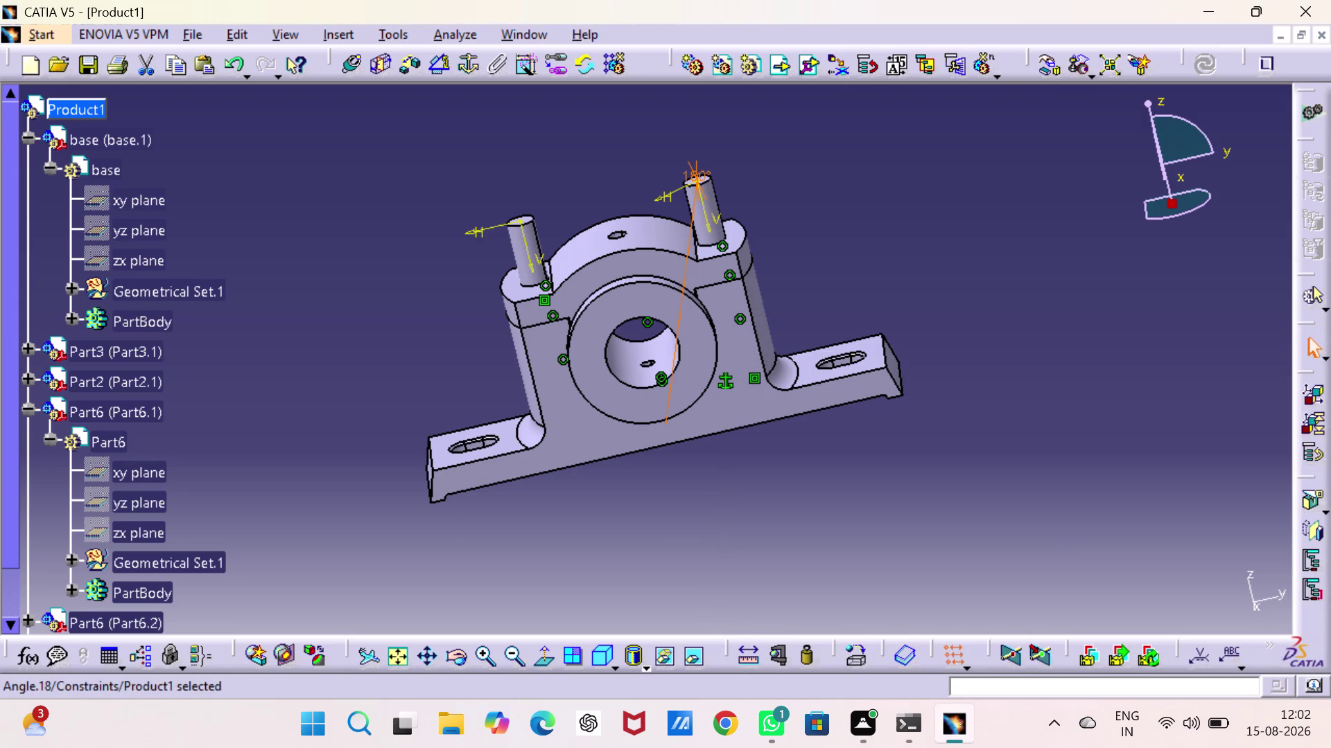
Add a 90° angle constraint from the base xy plane to Part6.1's yz plane.
click(447, 68)
click(156, 203)
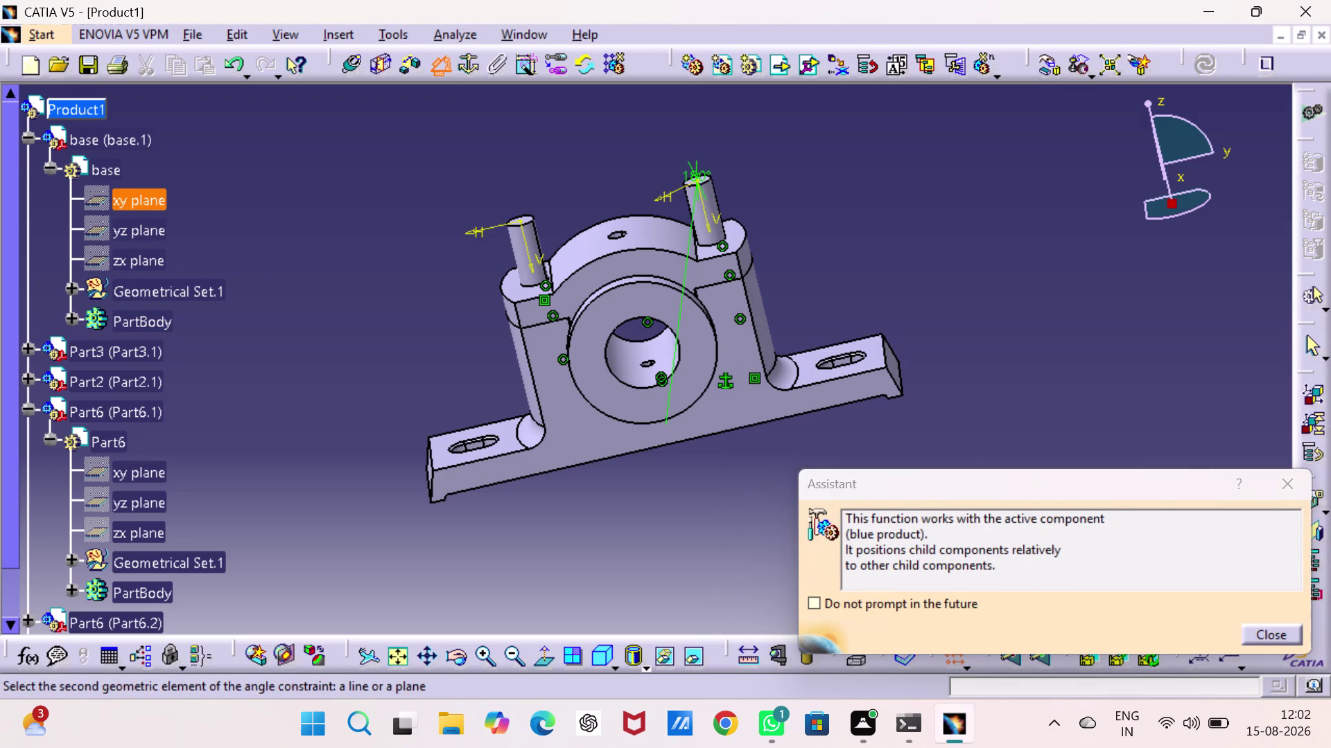
click(145, 499)
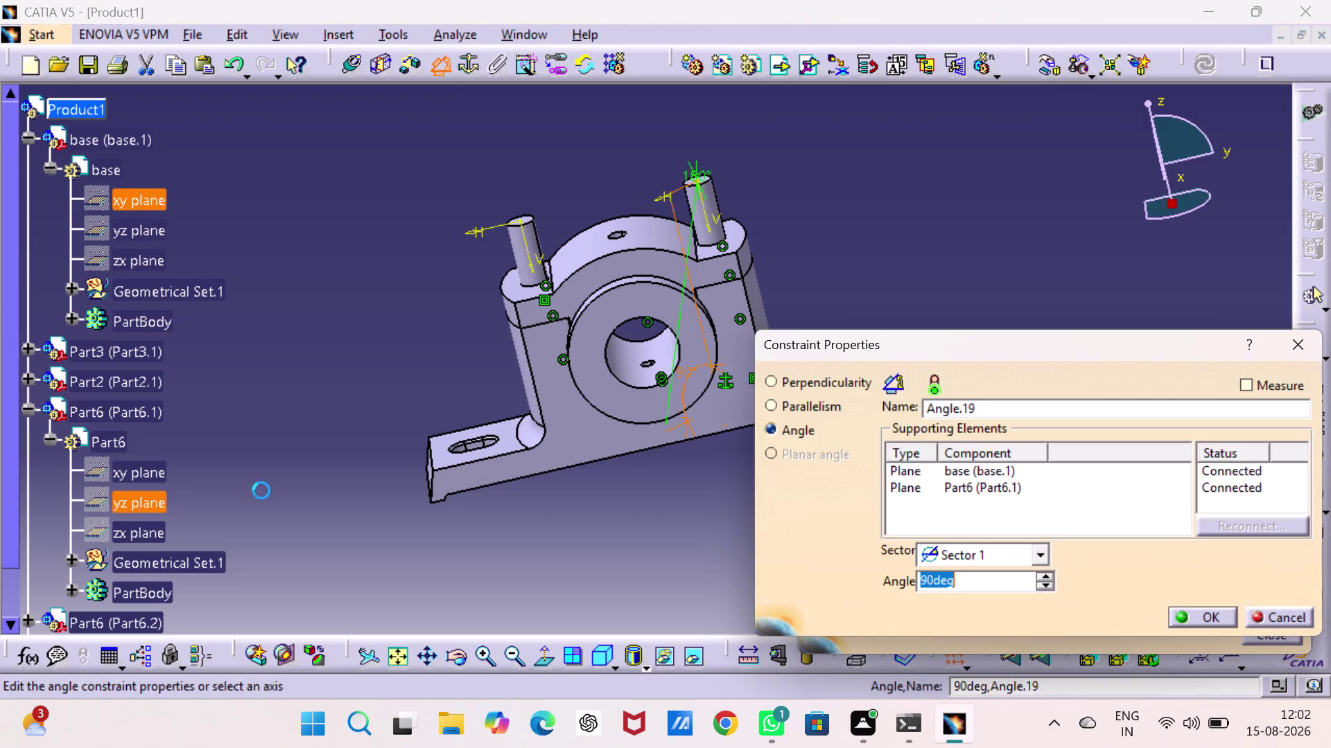
click(1189, 614)
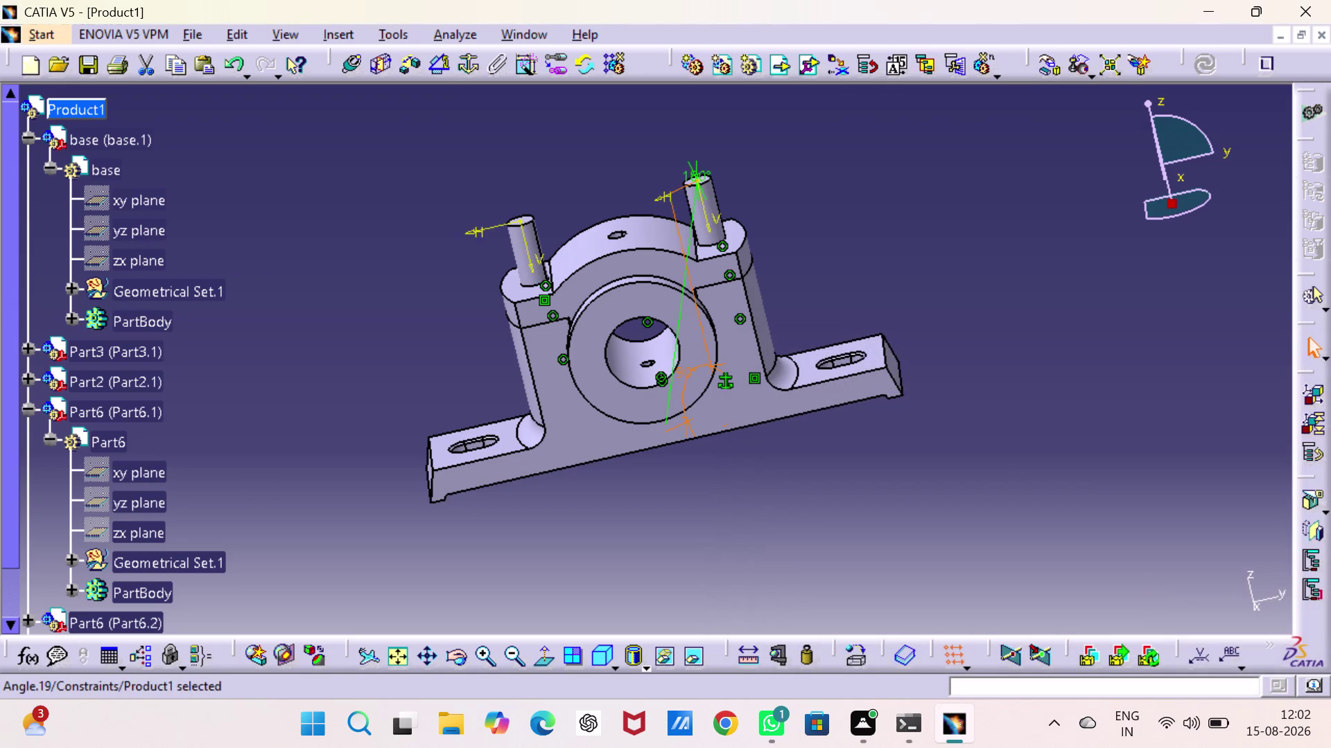
click(1015, 485)
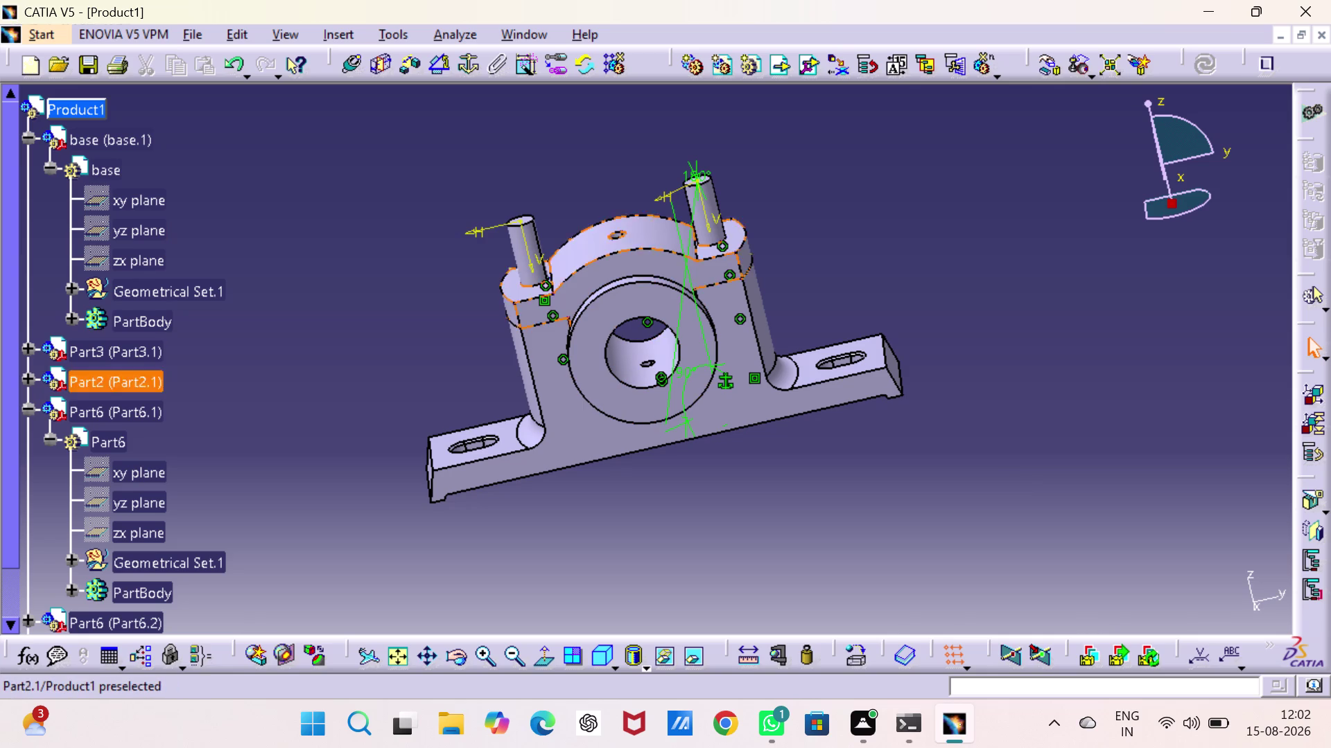
right_click(126, 413)
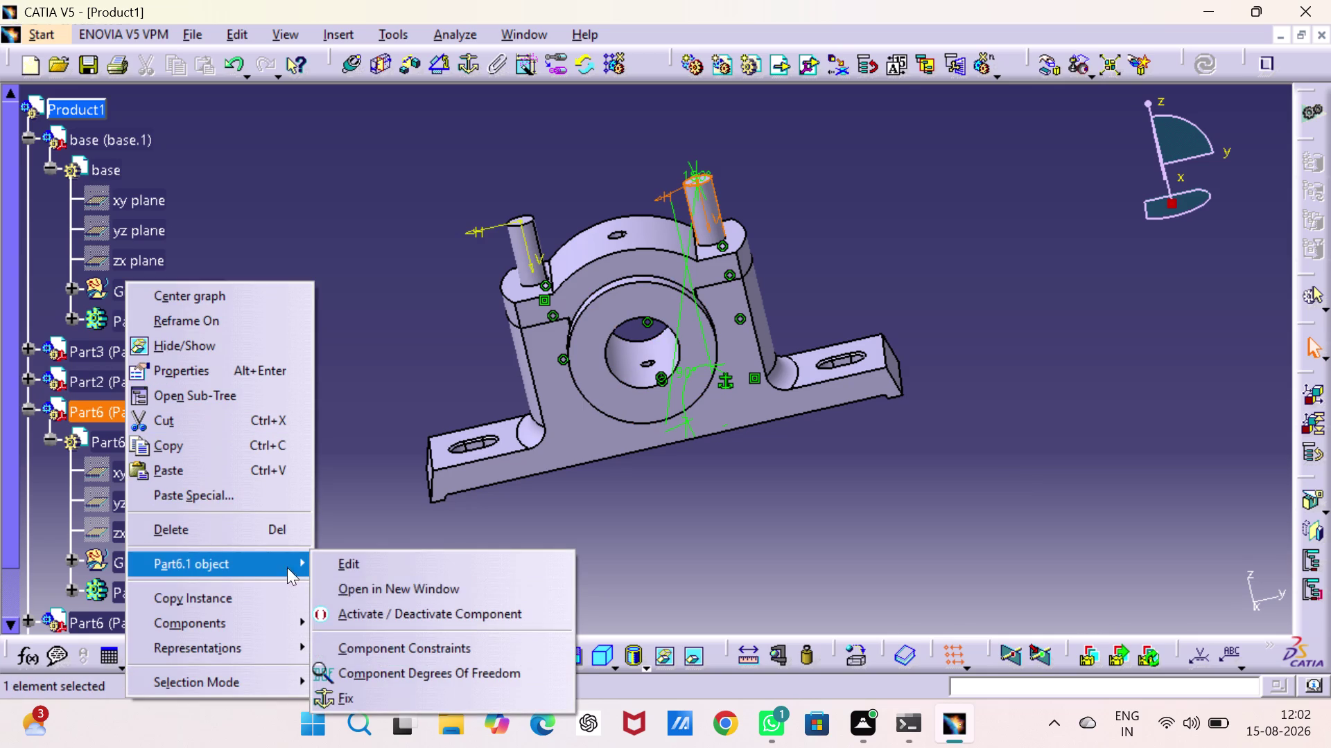
Review Part6.1's degrees of freedom again and dismiss the report.
click(369, 665)
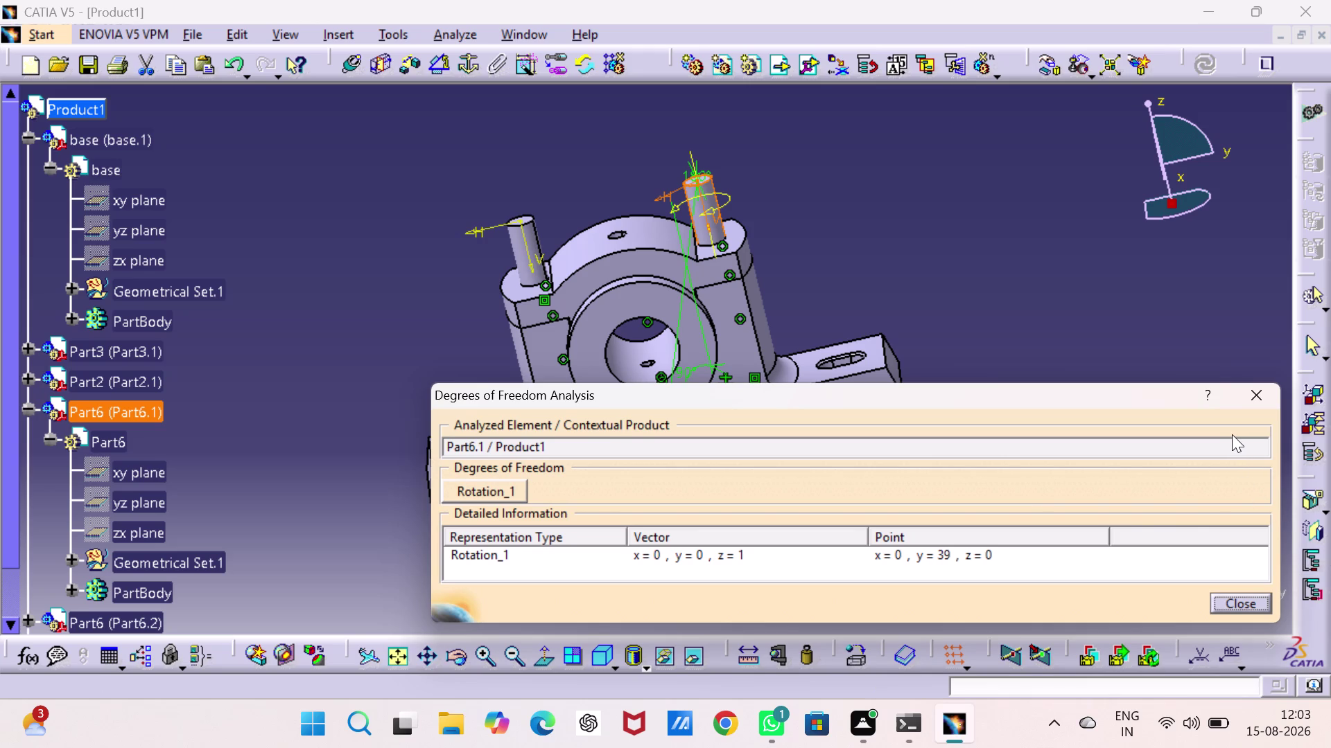
click(1248, 390)
click(1138, 379)
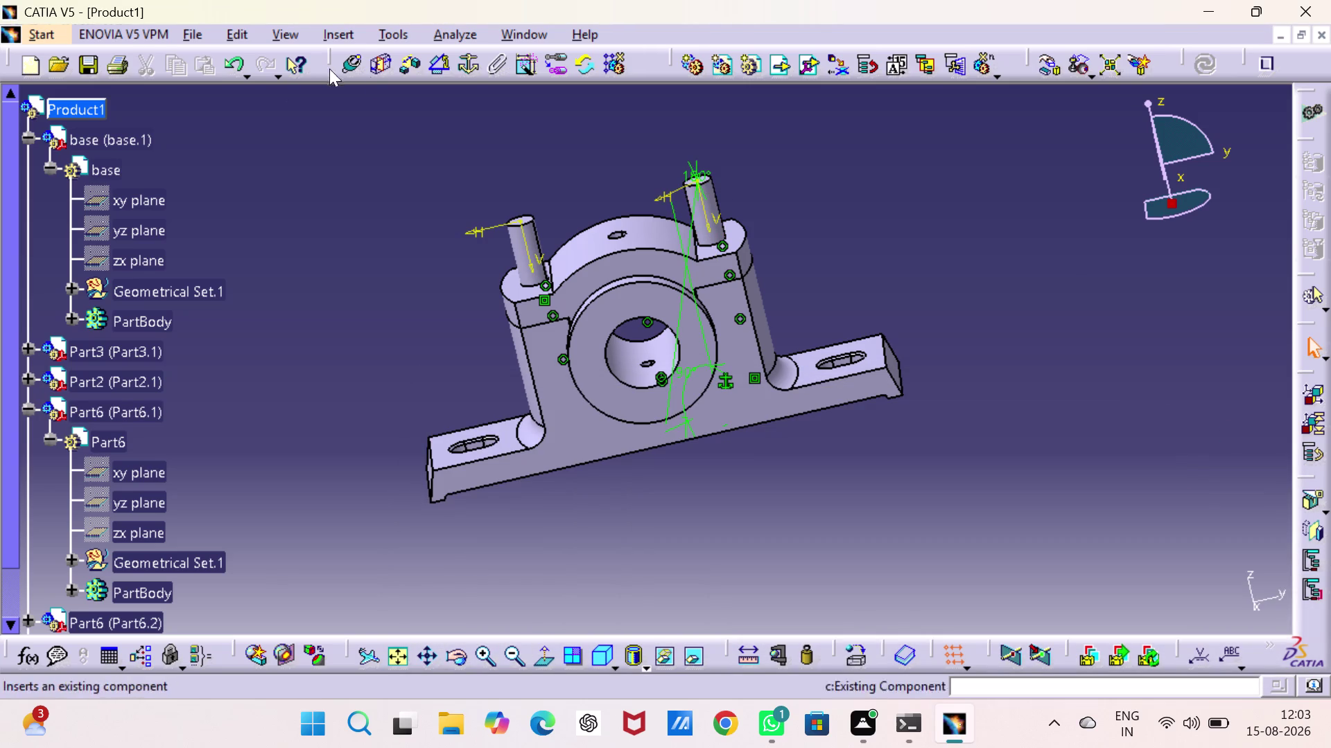
Create an angle constraint between the zx planes of base and Part6.1.
click(447, 63)
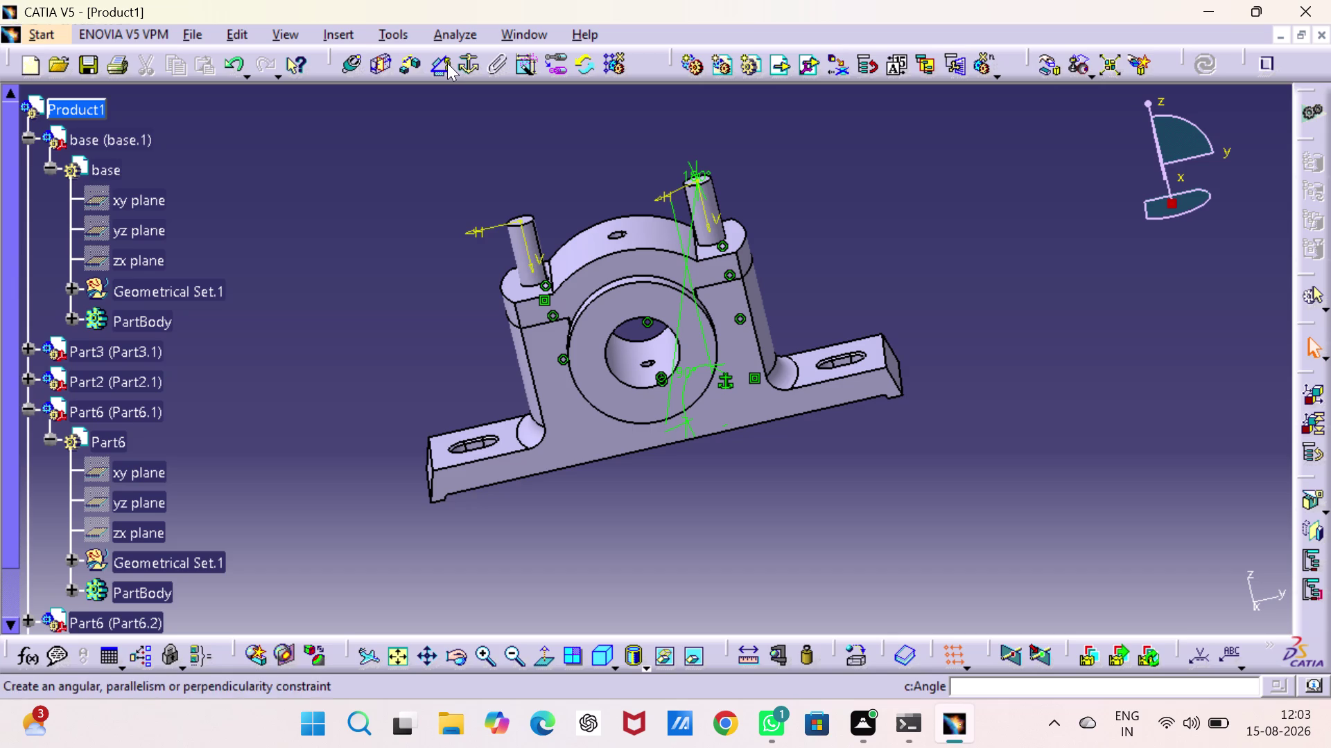
click(147, 262)
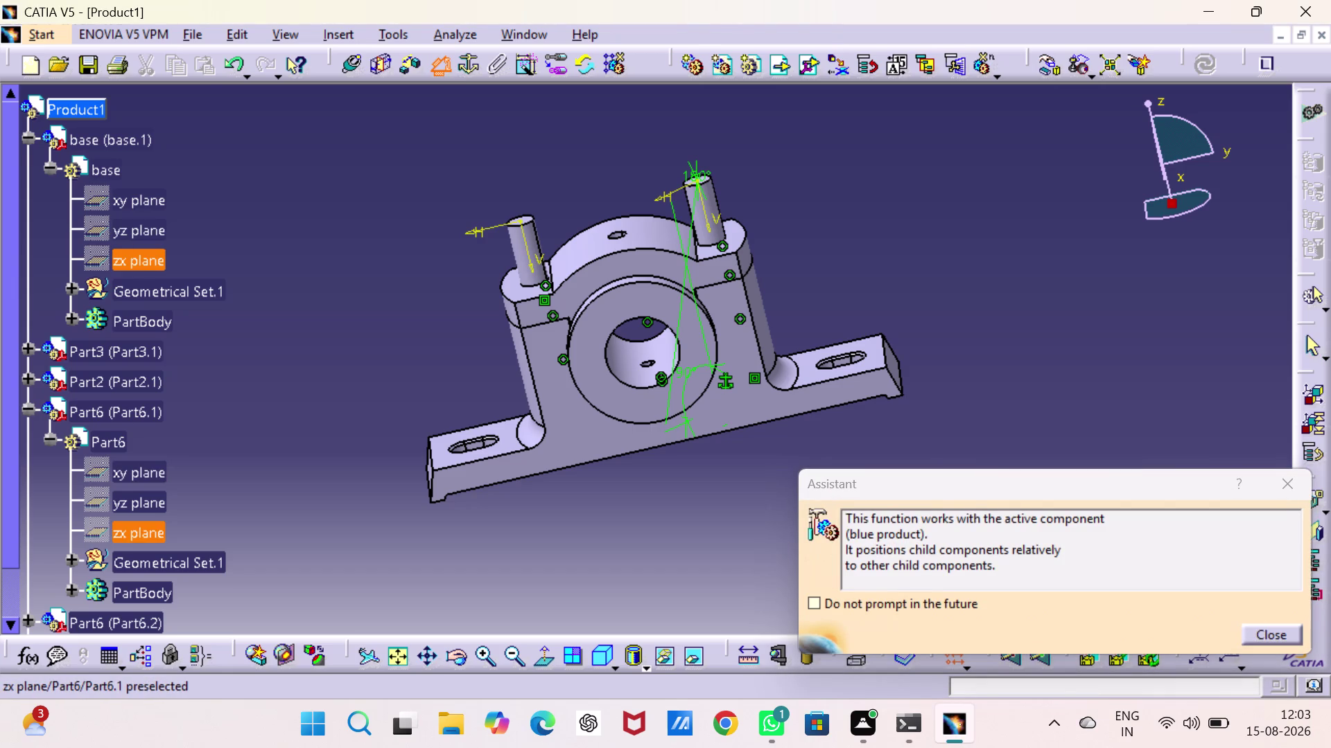
click(135, 536)
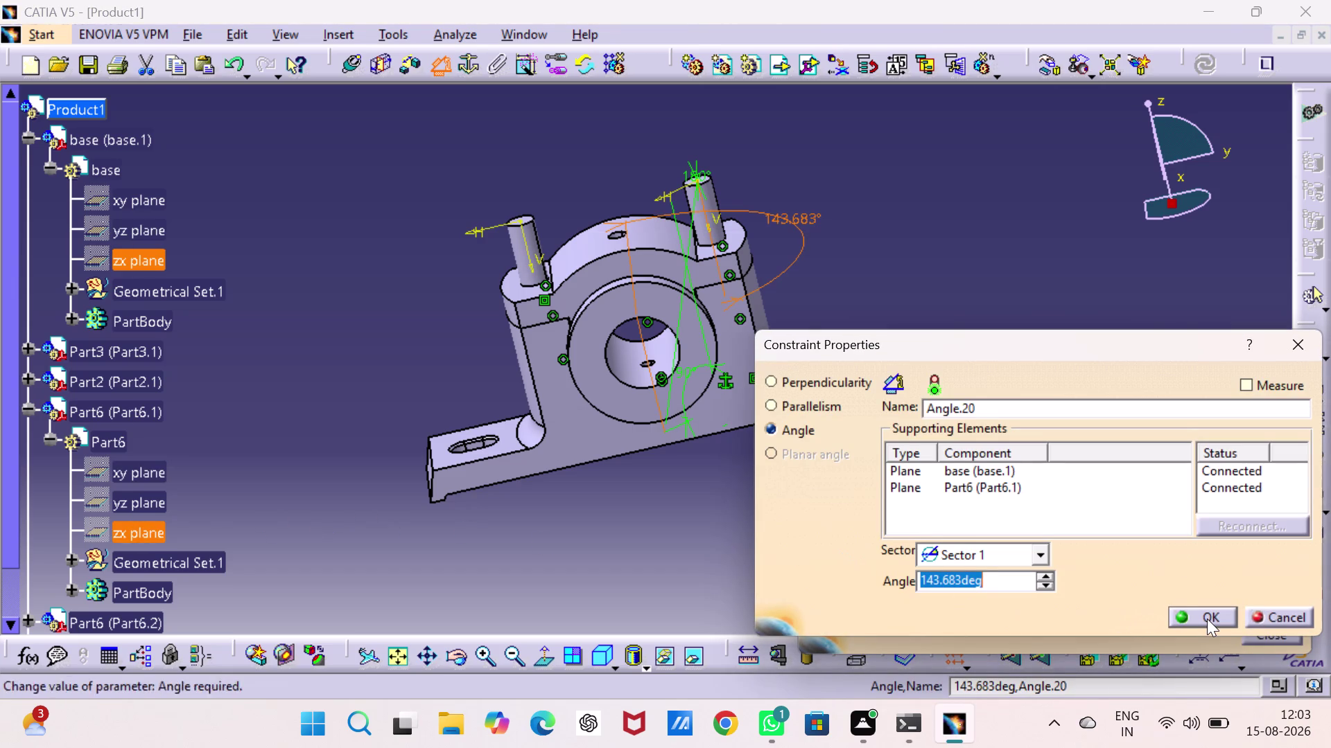
click(1207, 616)
click(1133, 522)
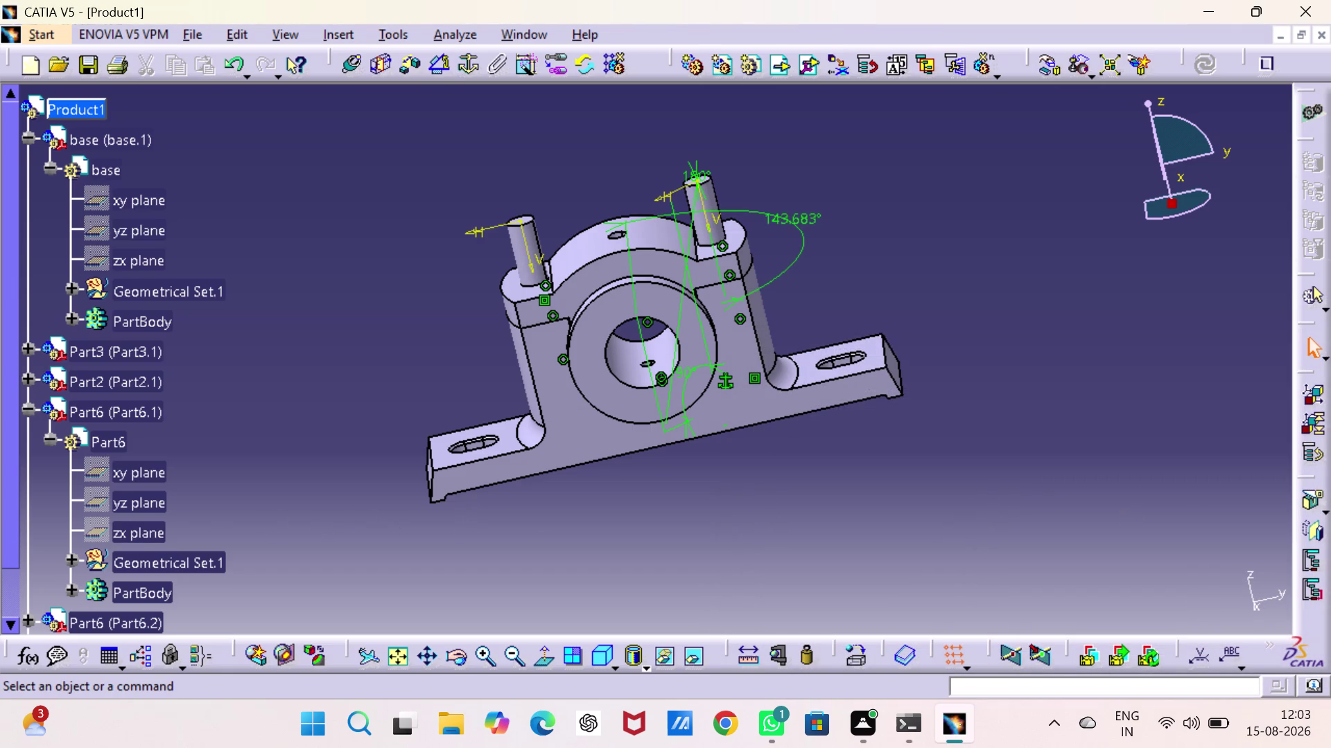
Change Angle.20 from 143.683° to 90°.
double_click(791, 221)
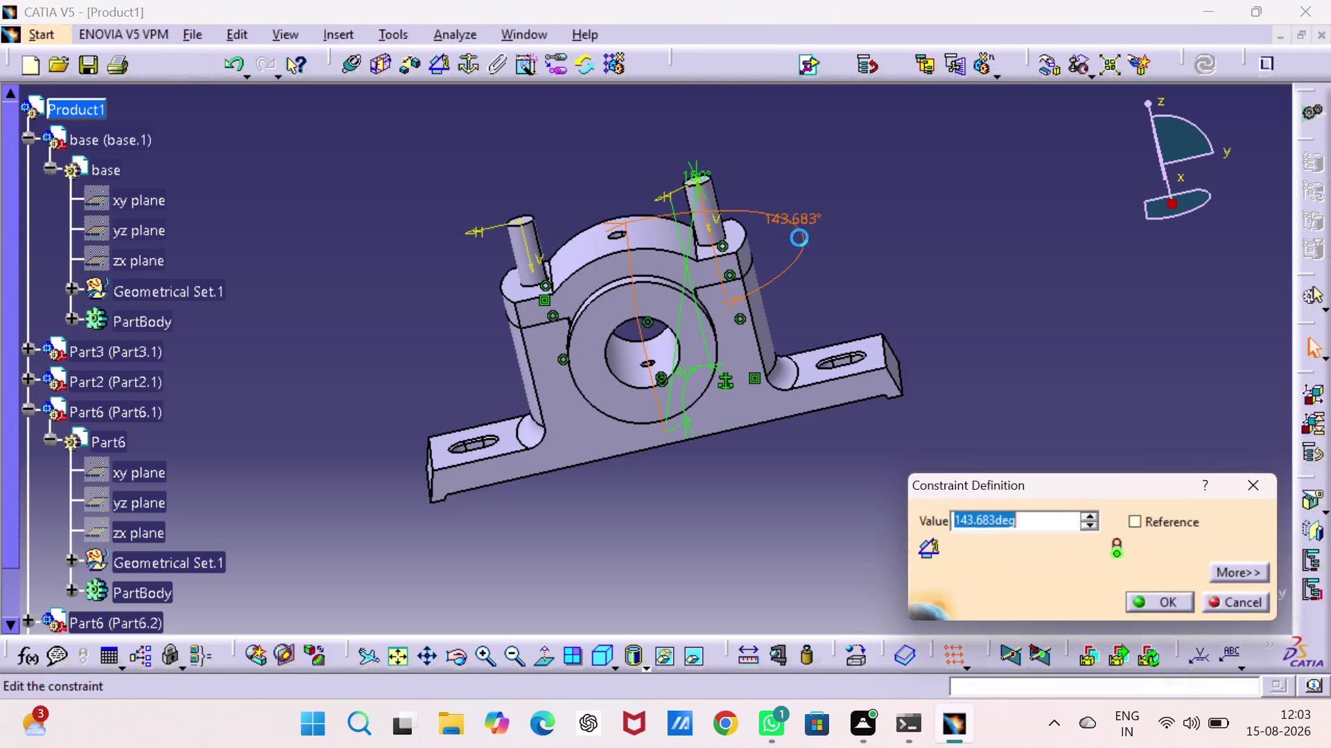
key(1)
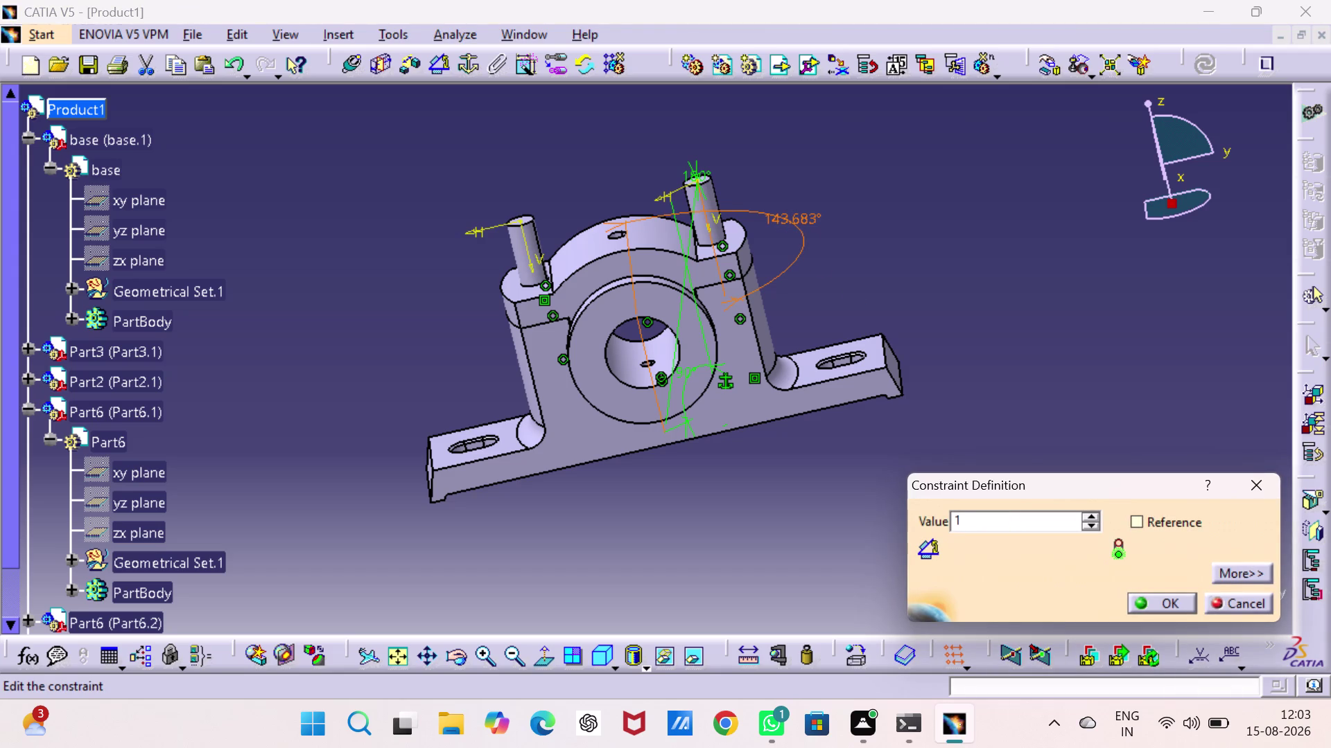
text(80)
key(Return)
click(975, 303)
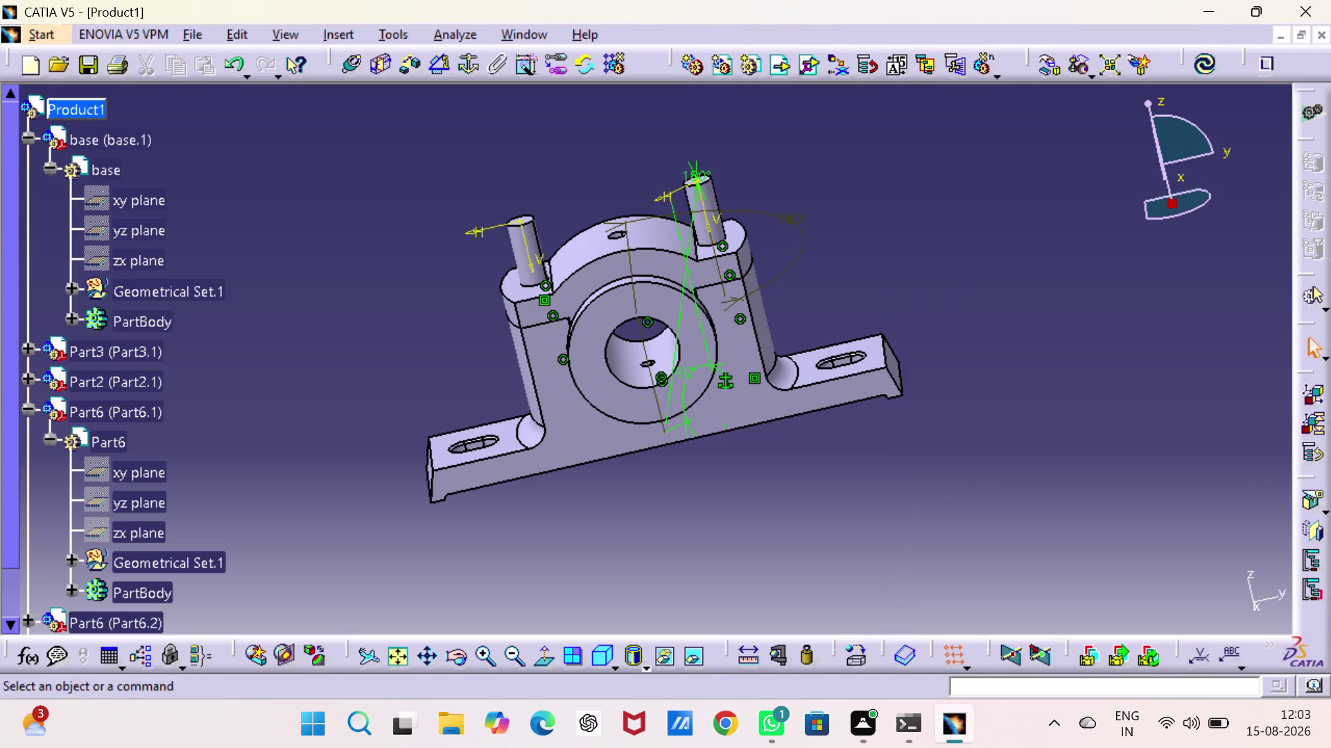
double_click(804, 247)
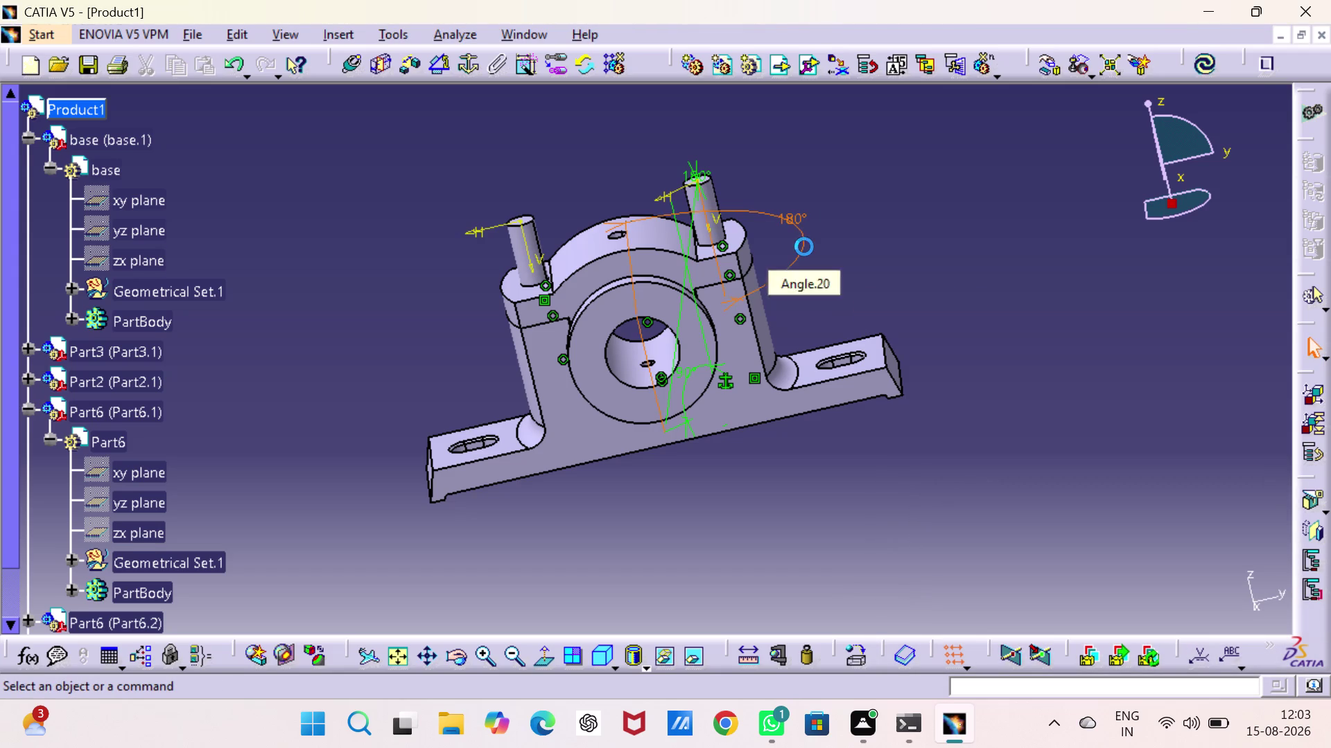
text(9)
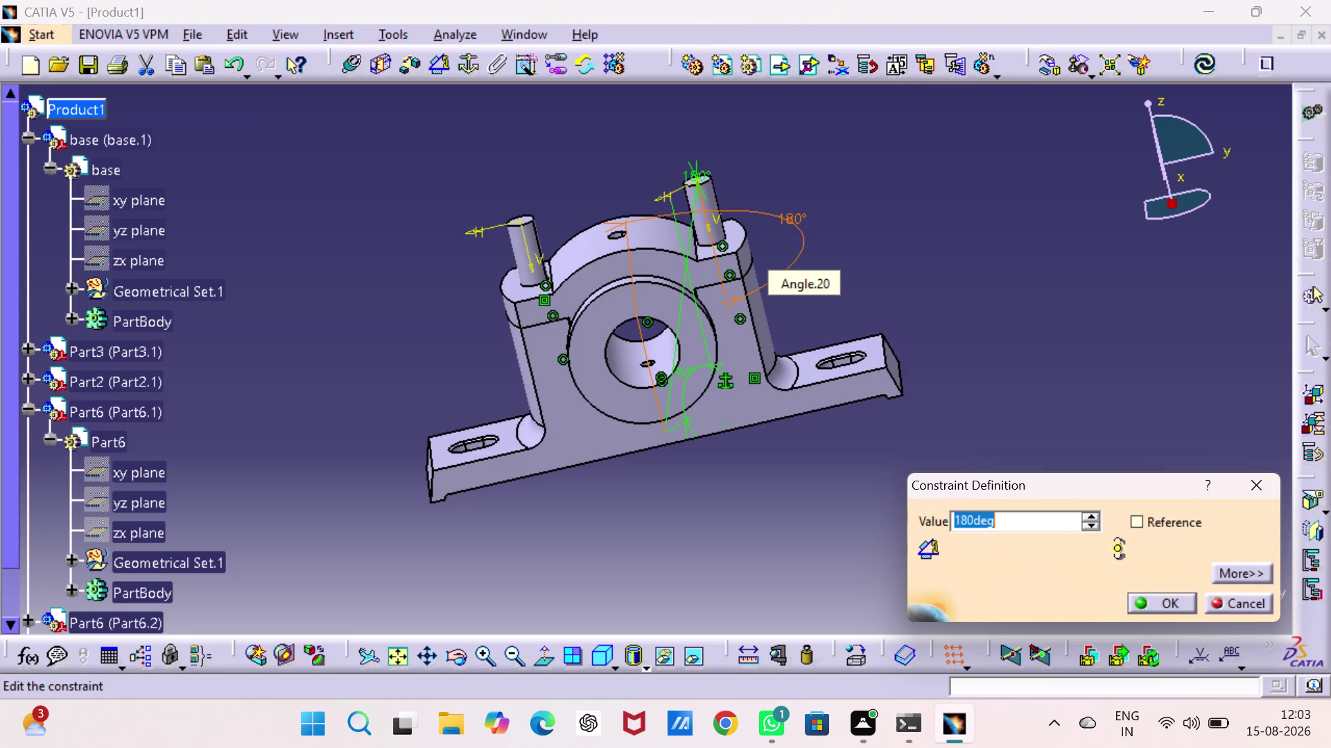
text(0)
key(Return)
click(870, 272)
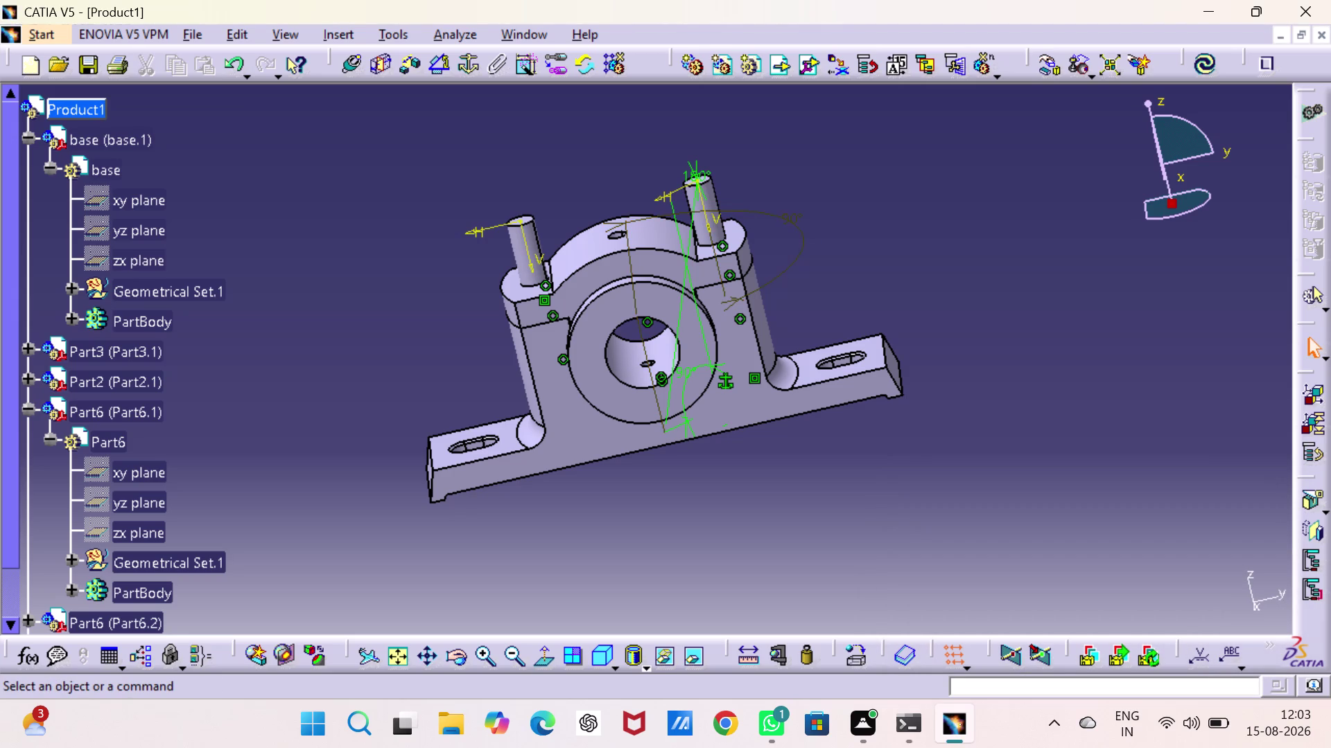
click(800, 235)
Delete the Angle.20, Angle.19 and Angle.18 constraints from the viewer.
right_click(800, 234)
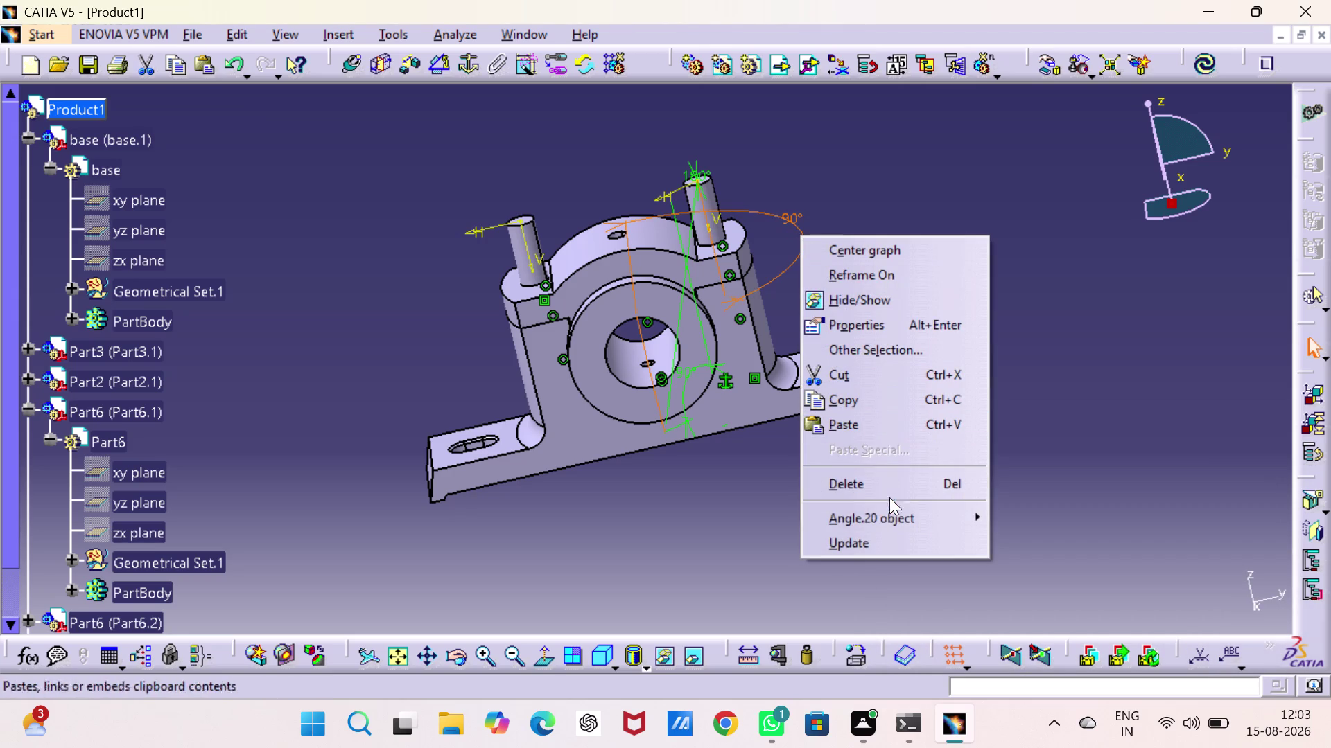
click(881, 487)
click(954, 336)
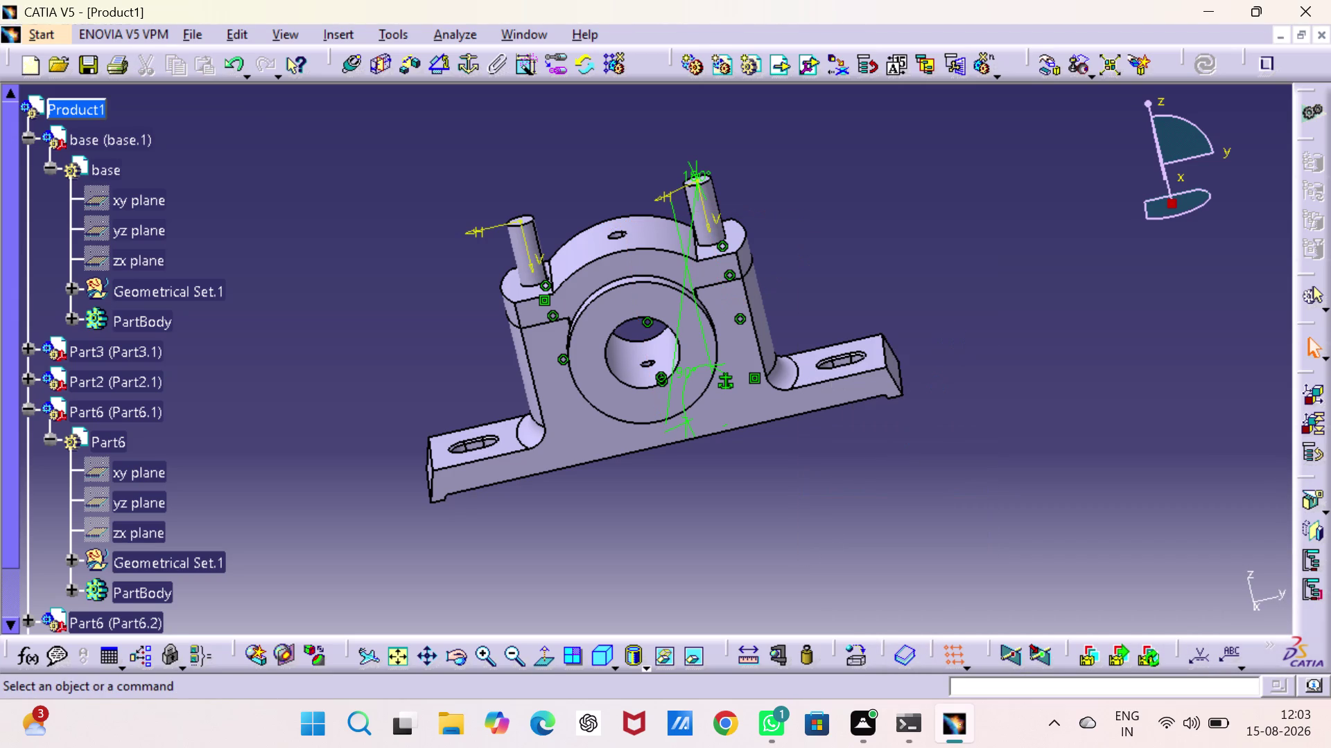
click(910, 242)
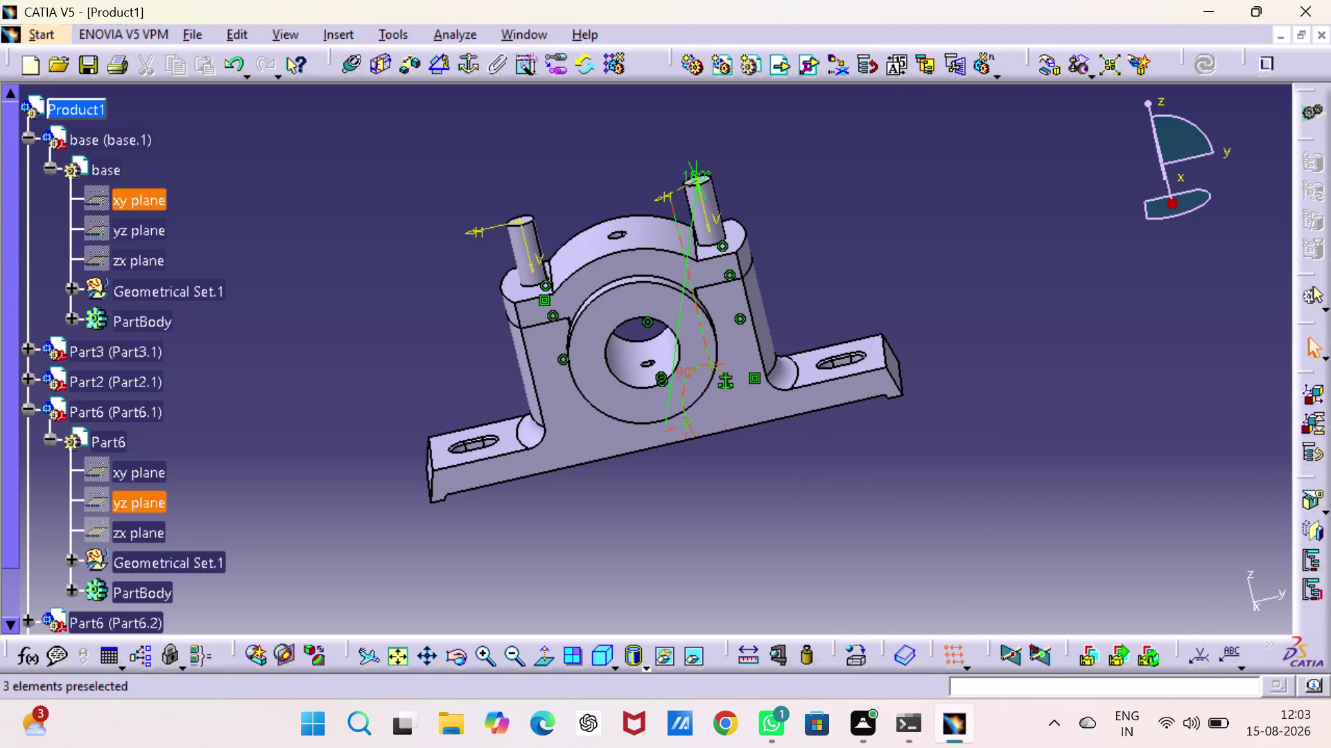
click(705, 365)
right_click(705, 363)
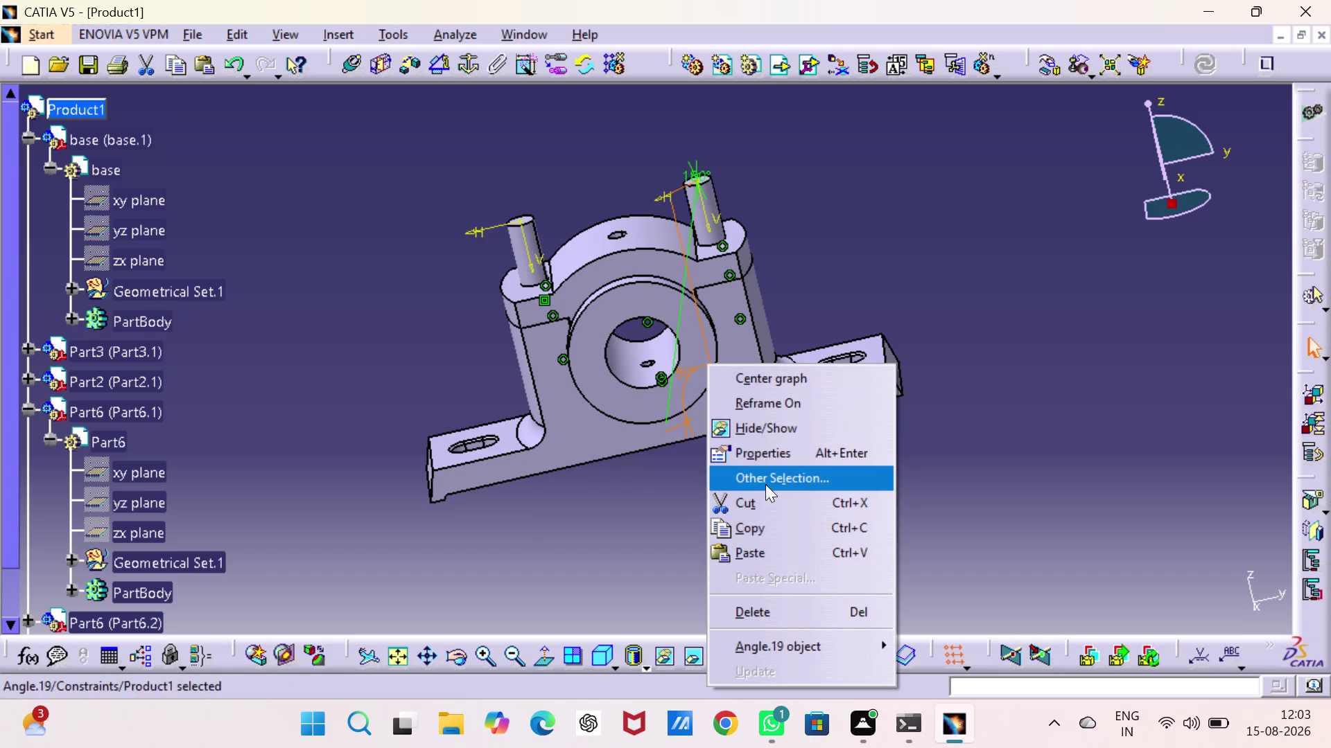
click(765, 438)
right_click(678, 319)
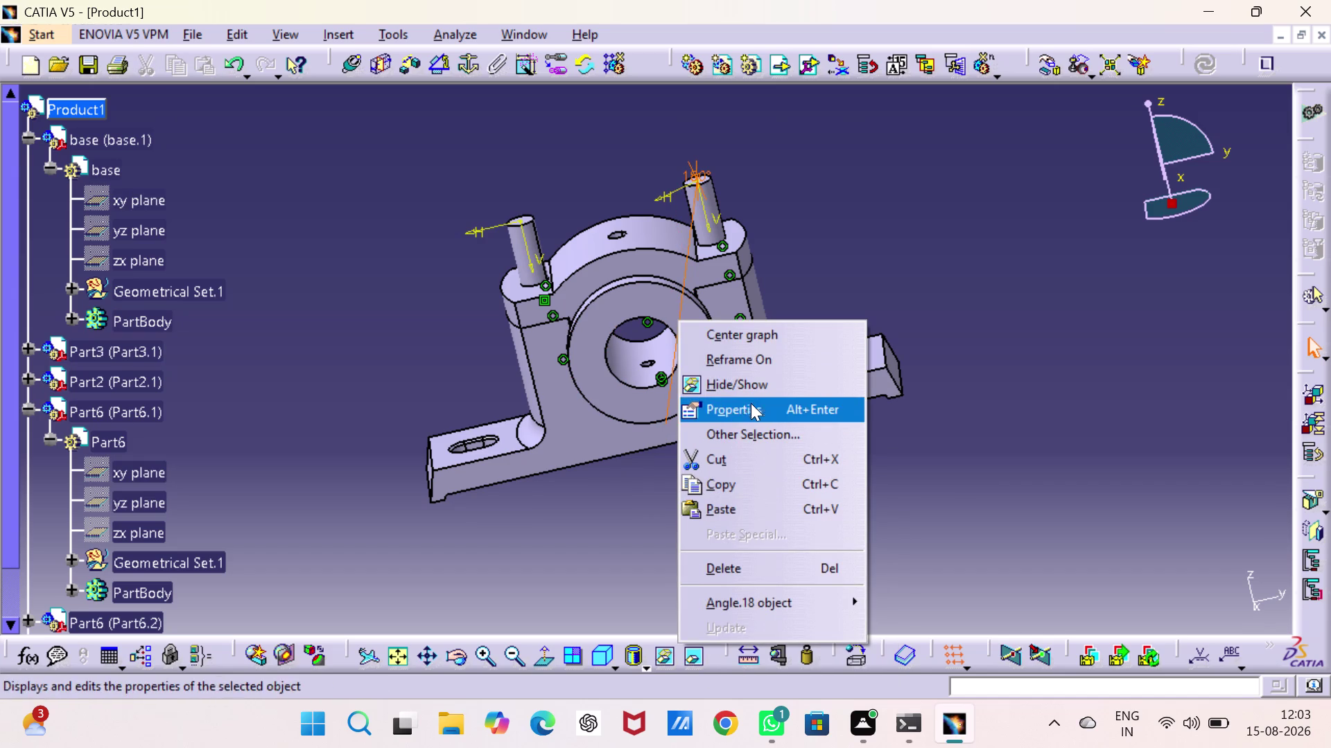
click(750, 389)
click(842, 236)
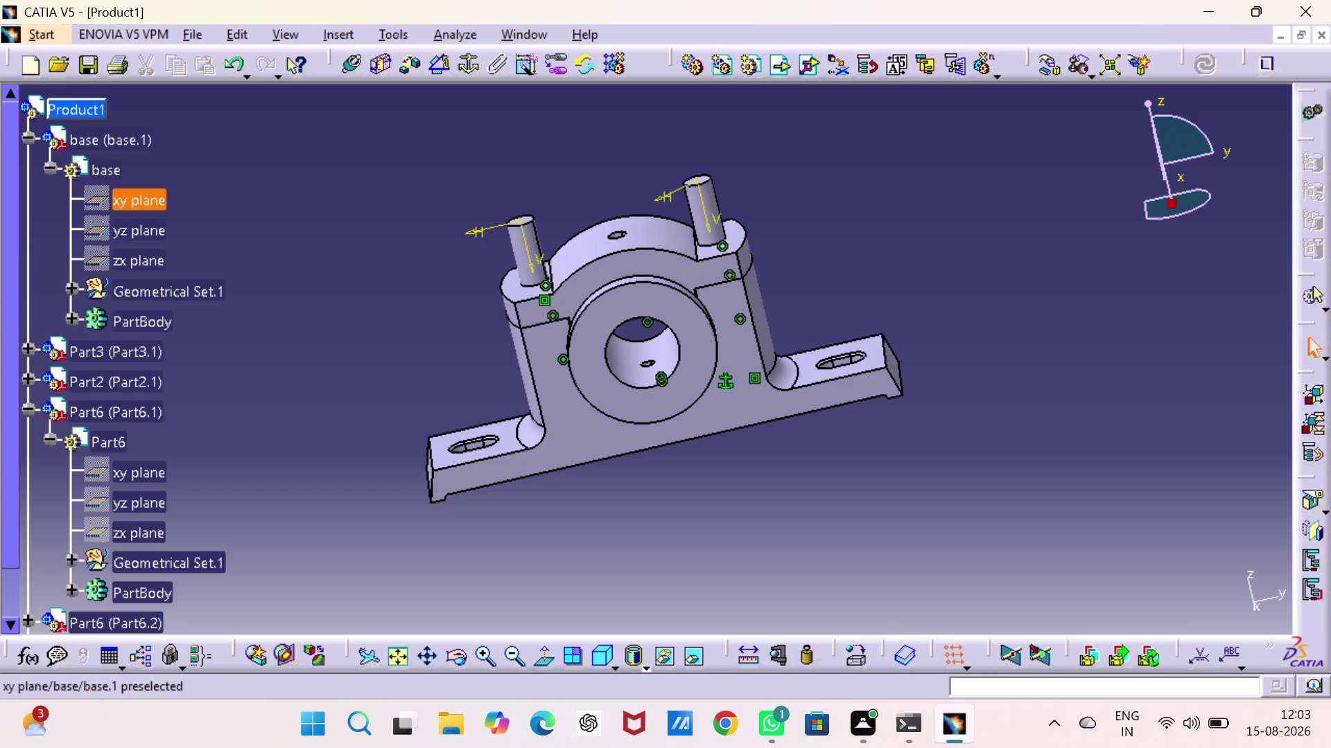
Collapse Part6.1 and expand Part6.2 in the specification tree.
scroll(down, 3)
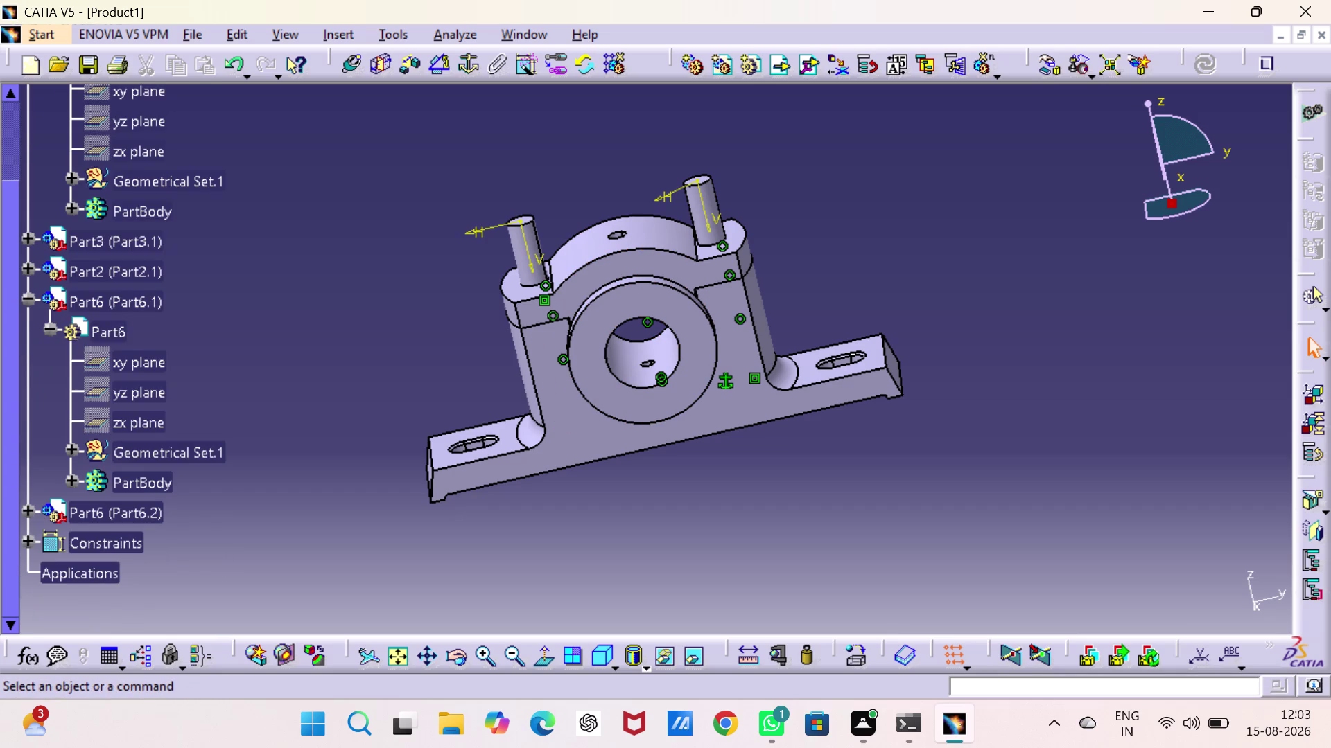
click(26, 295)
click(23, 332)
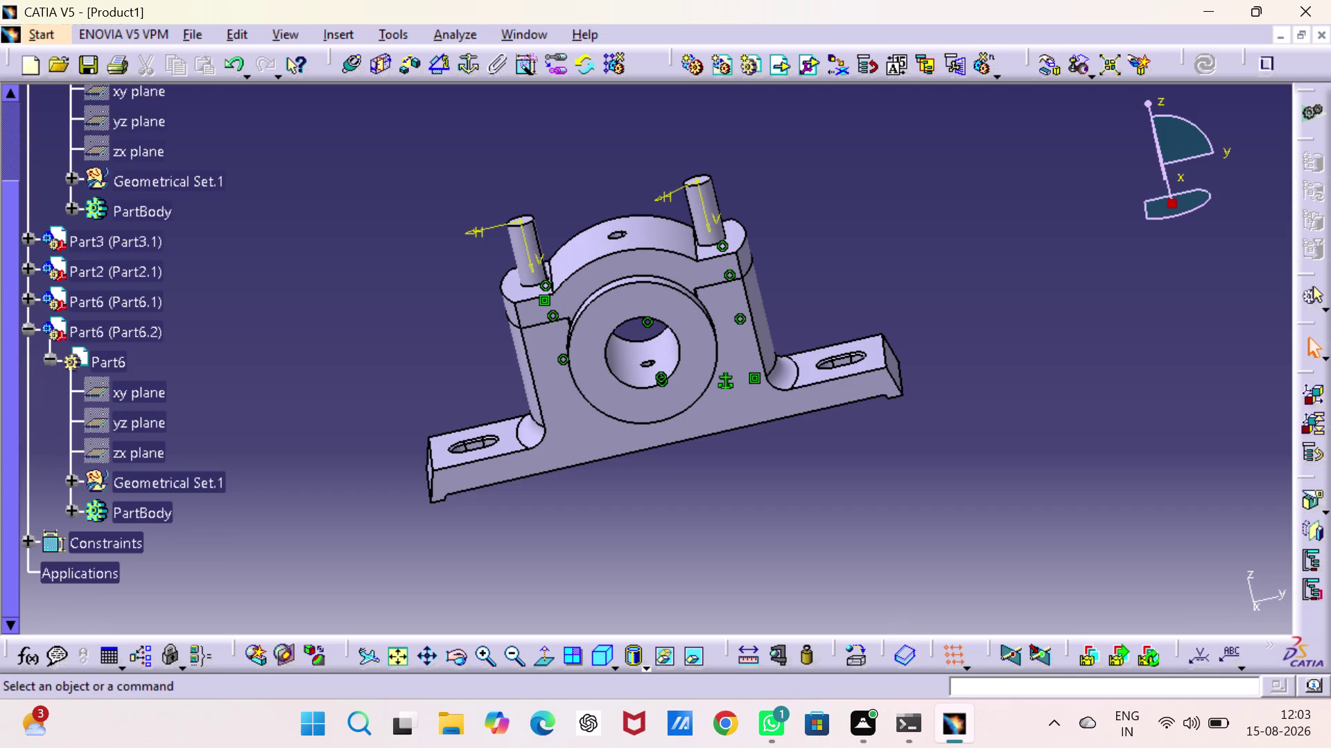
click(446, 65)
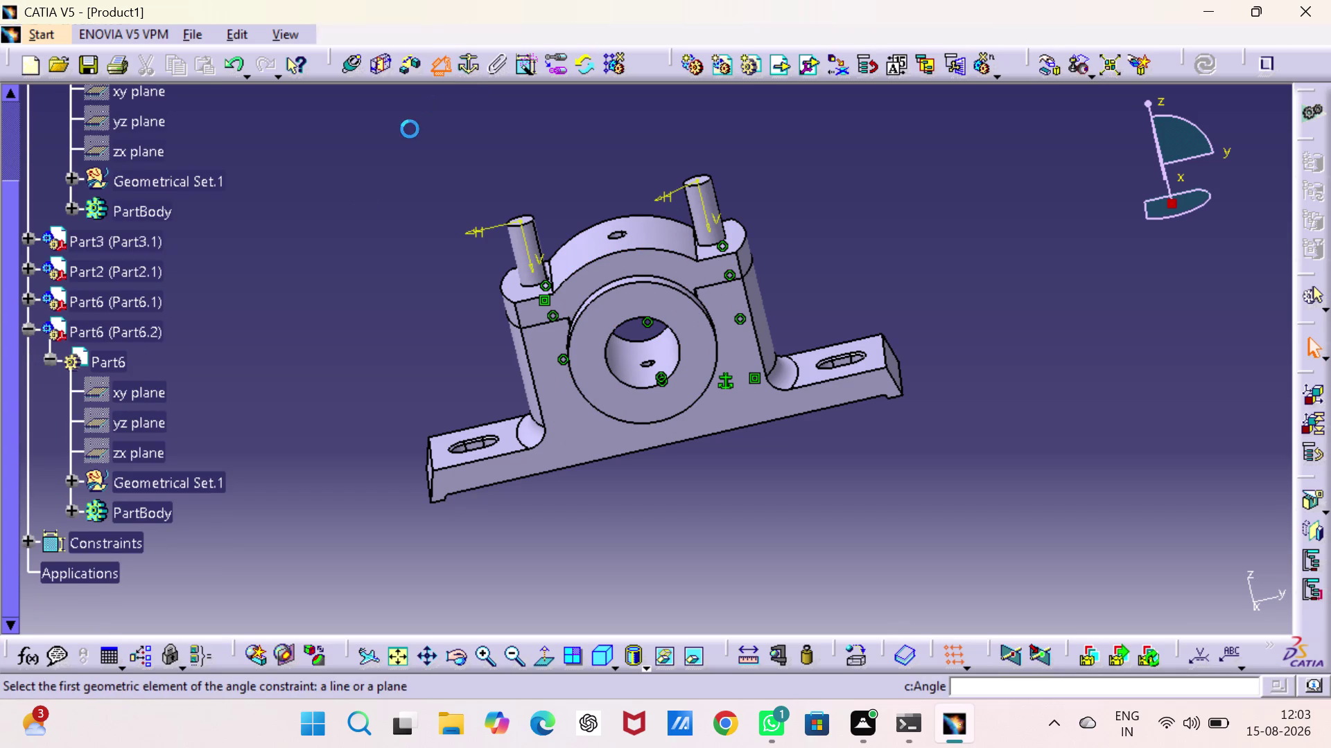
Add a 180° angle constraint between the xy planes of Part6.2 and base.
click(160, 393)
scroll(up, 3)
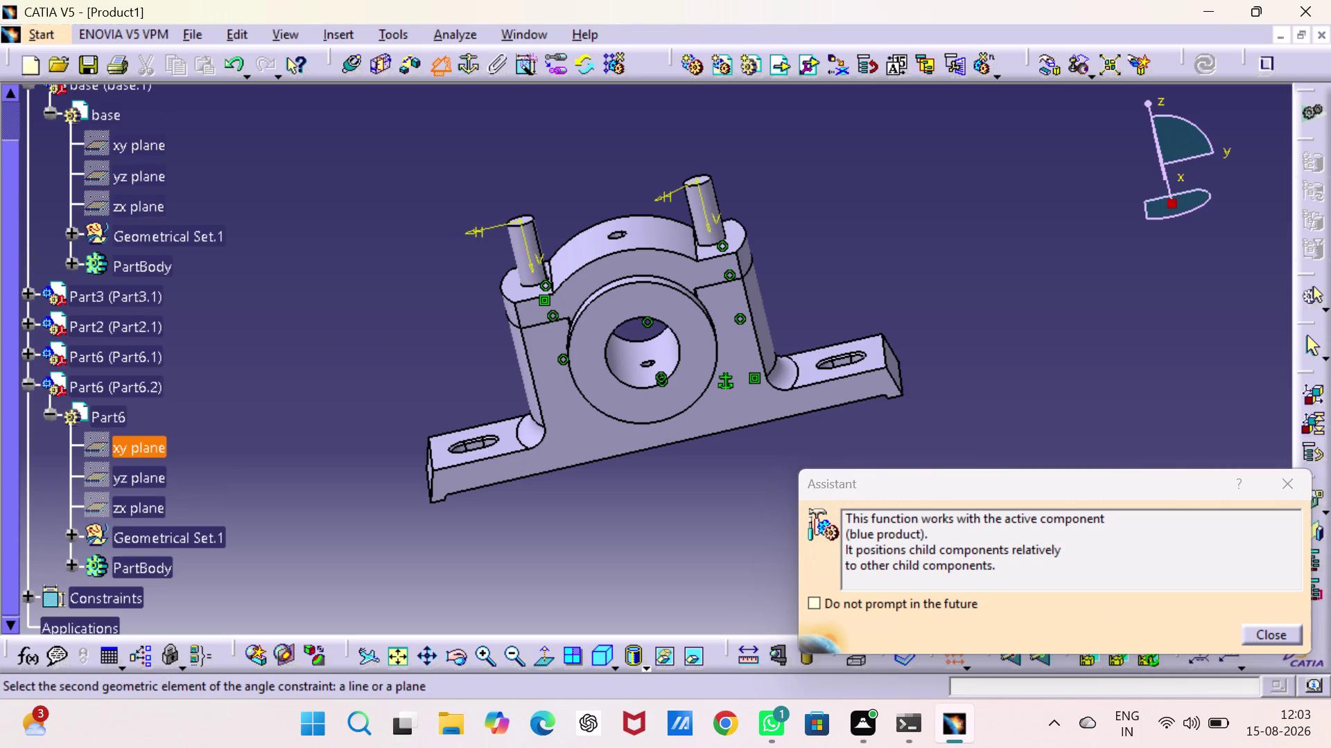
click(154, 154)
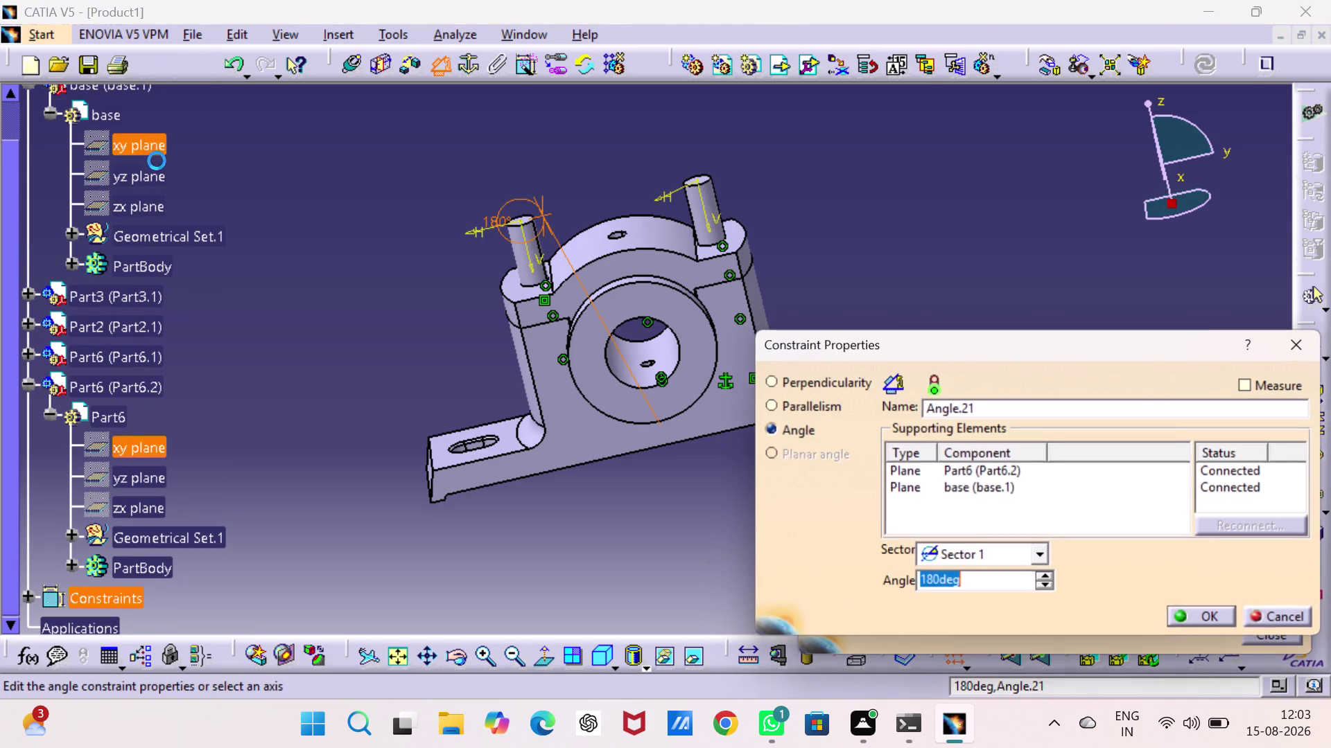
click(1181, 607)
click(1043, 372)
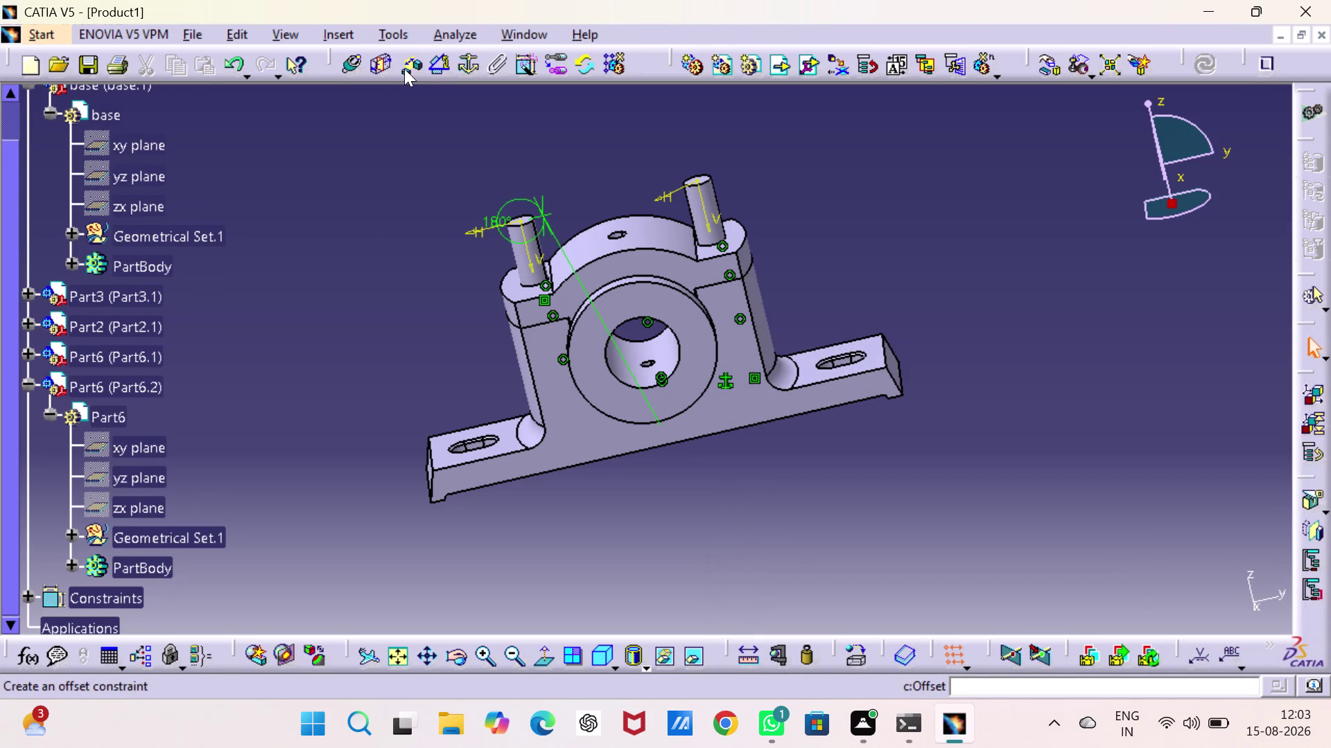
Add a 0° angle constraint between the yz planes of Part6.2 and base.
click(431, 65)
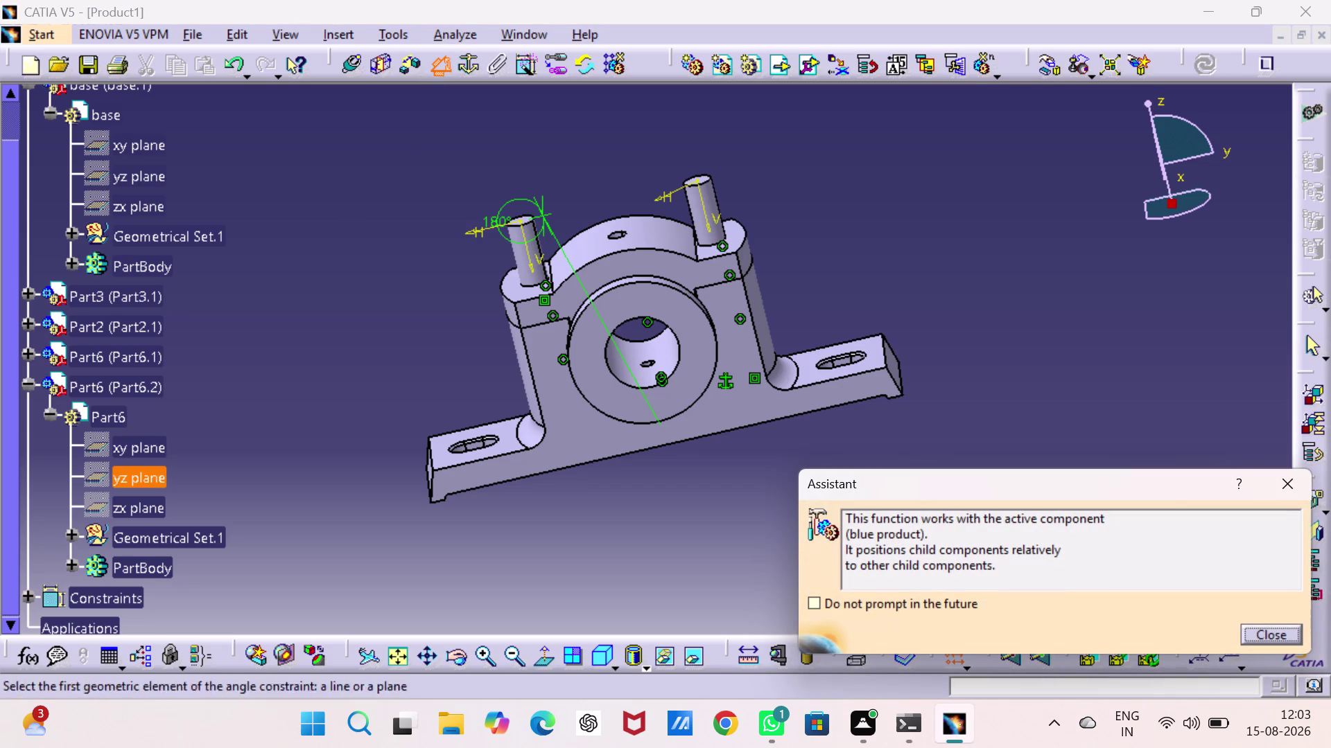
drag(143, 475, 145, 468)
click(152, 182)
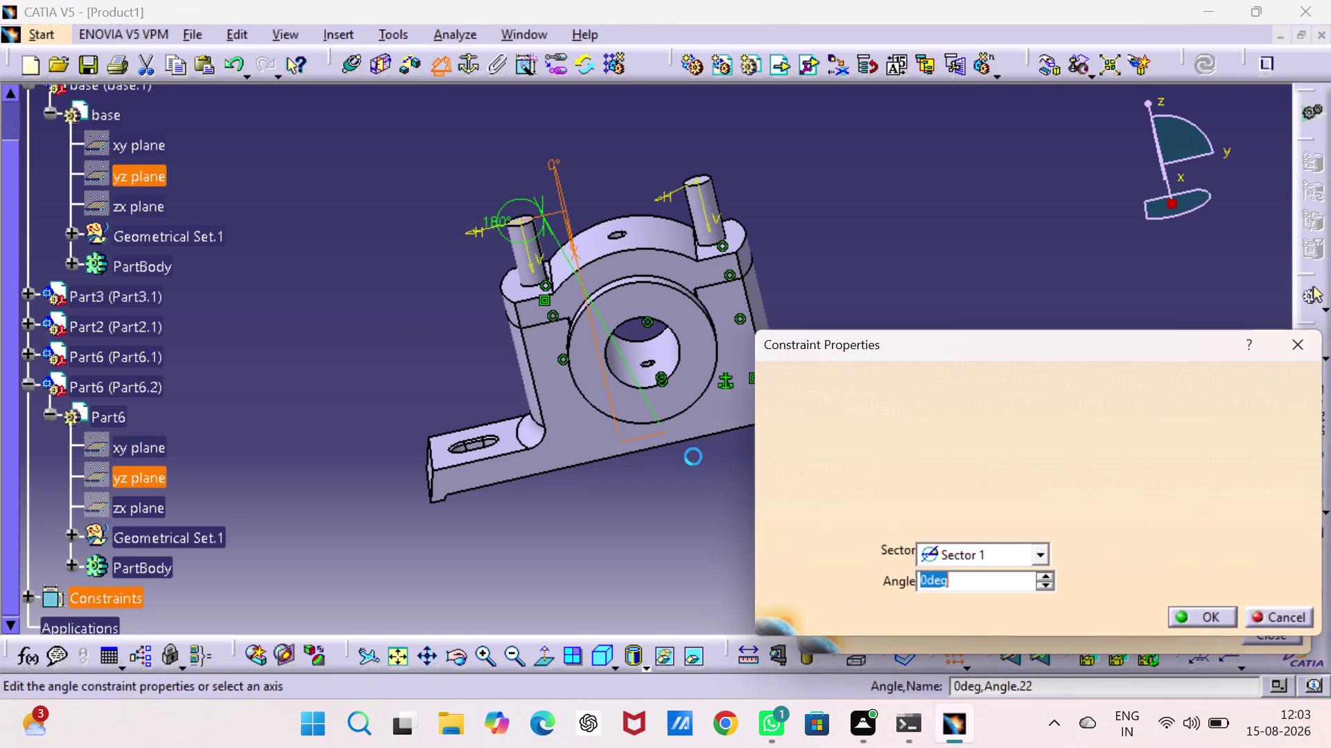
click(1190, 611)
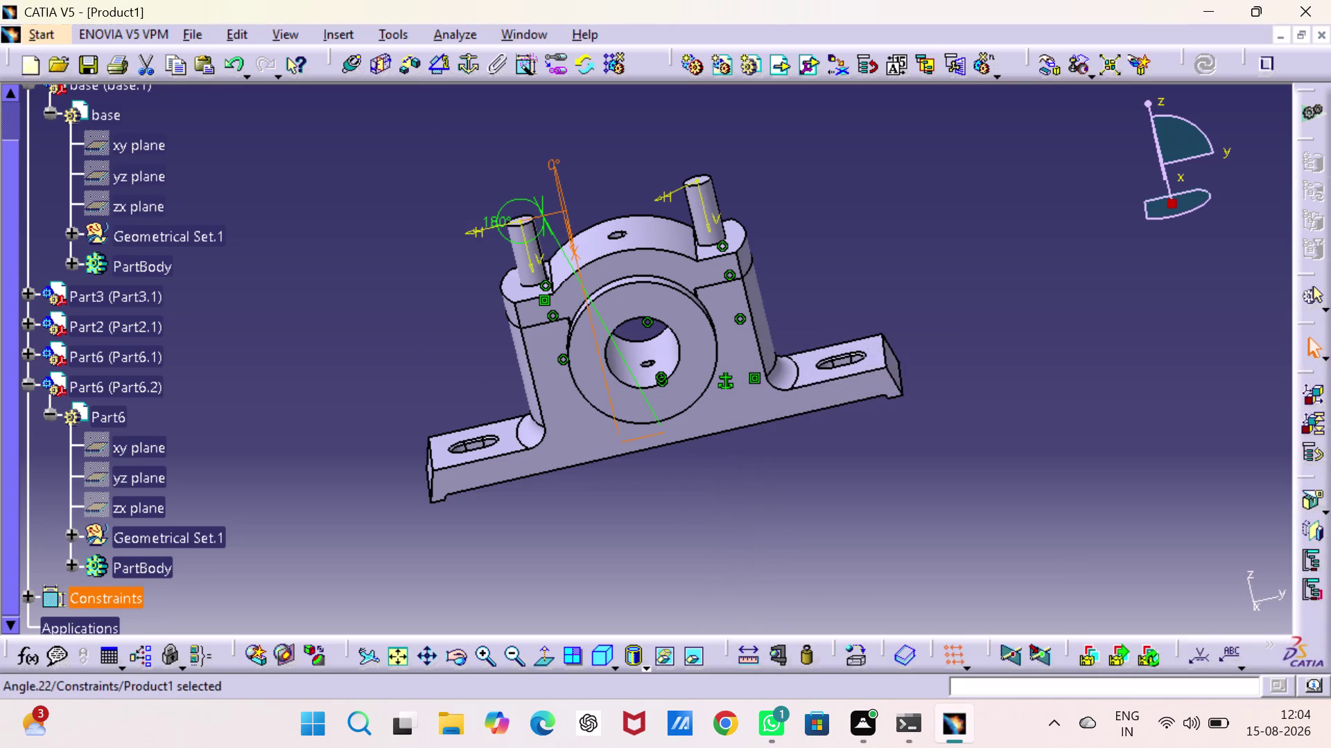
click(1015, 395)
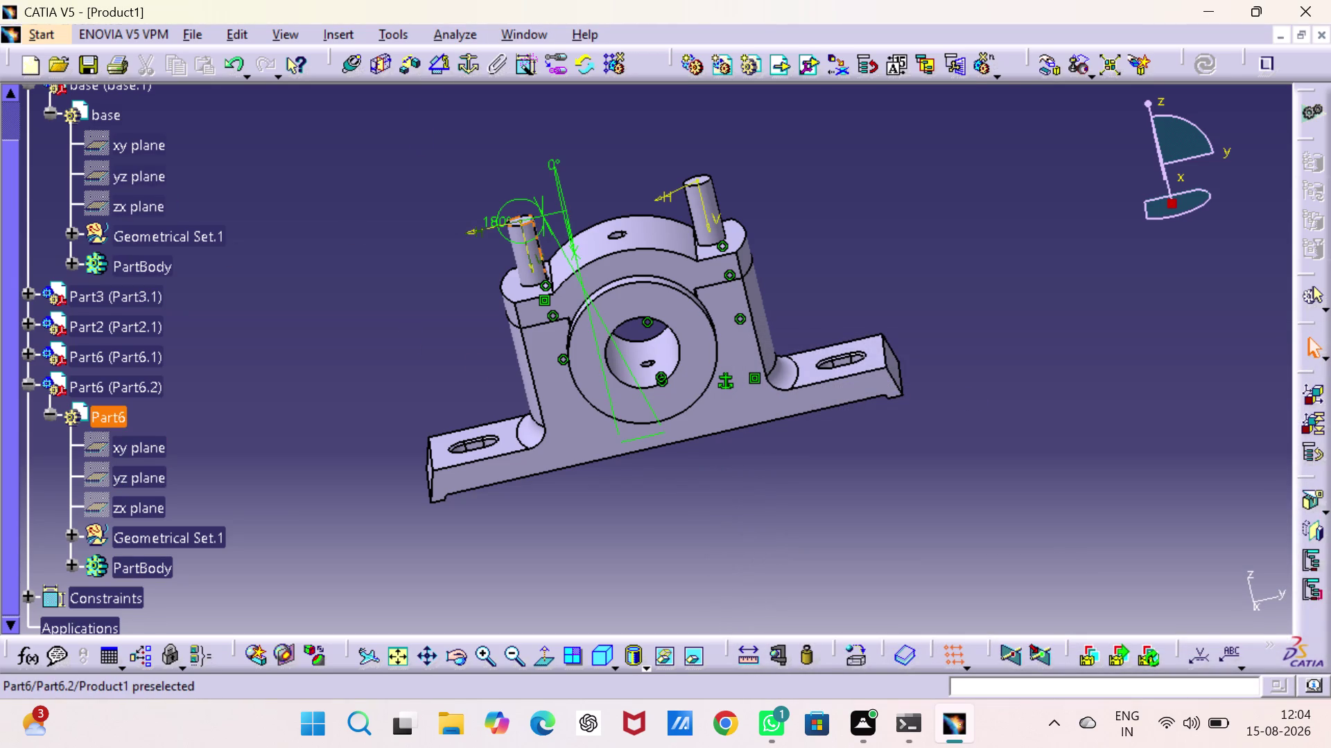
right_click(99, 389)
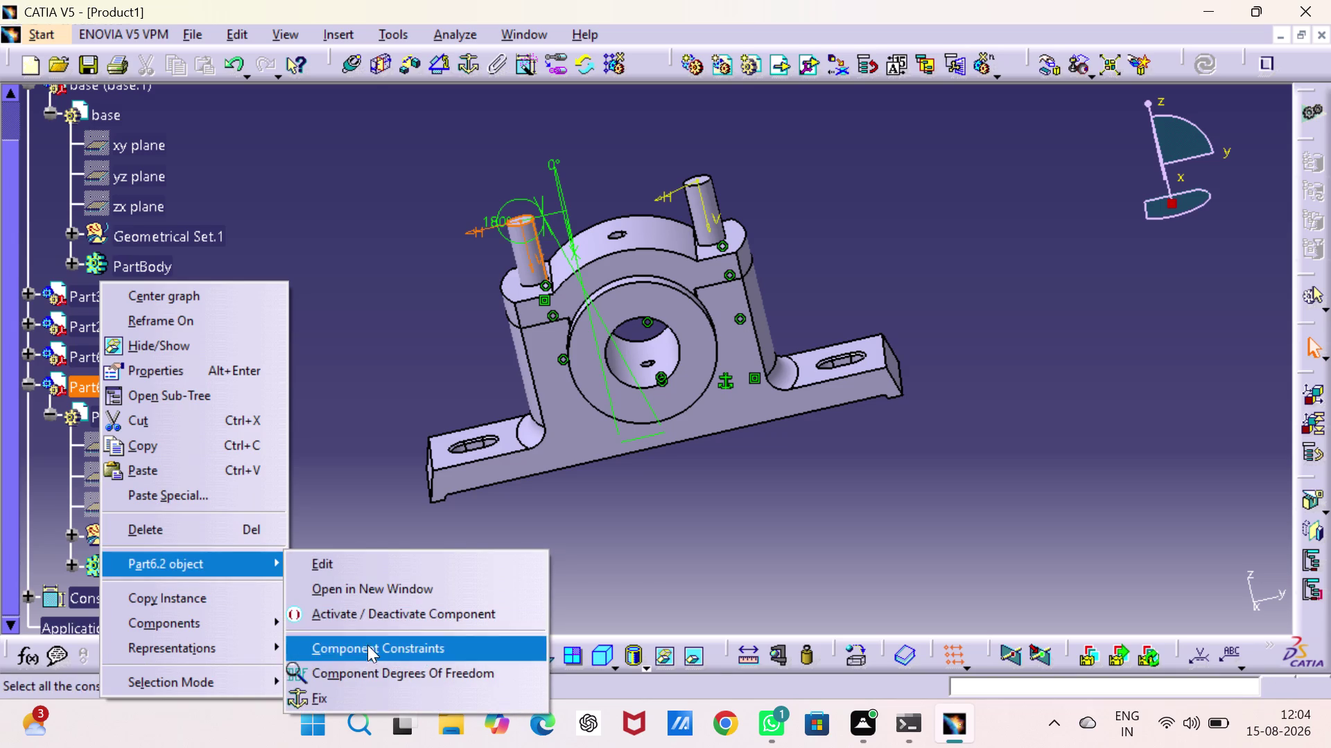
Verify Part6.2 shows no free degrees of freedom and fold its tree branch.
click(362, 664)
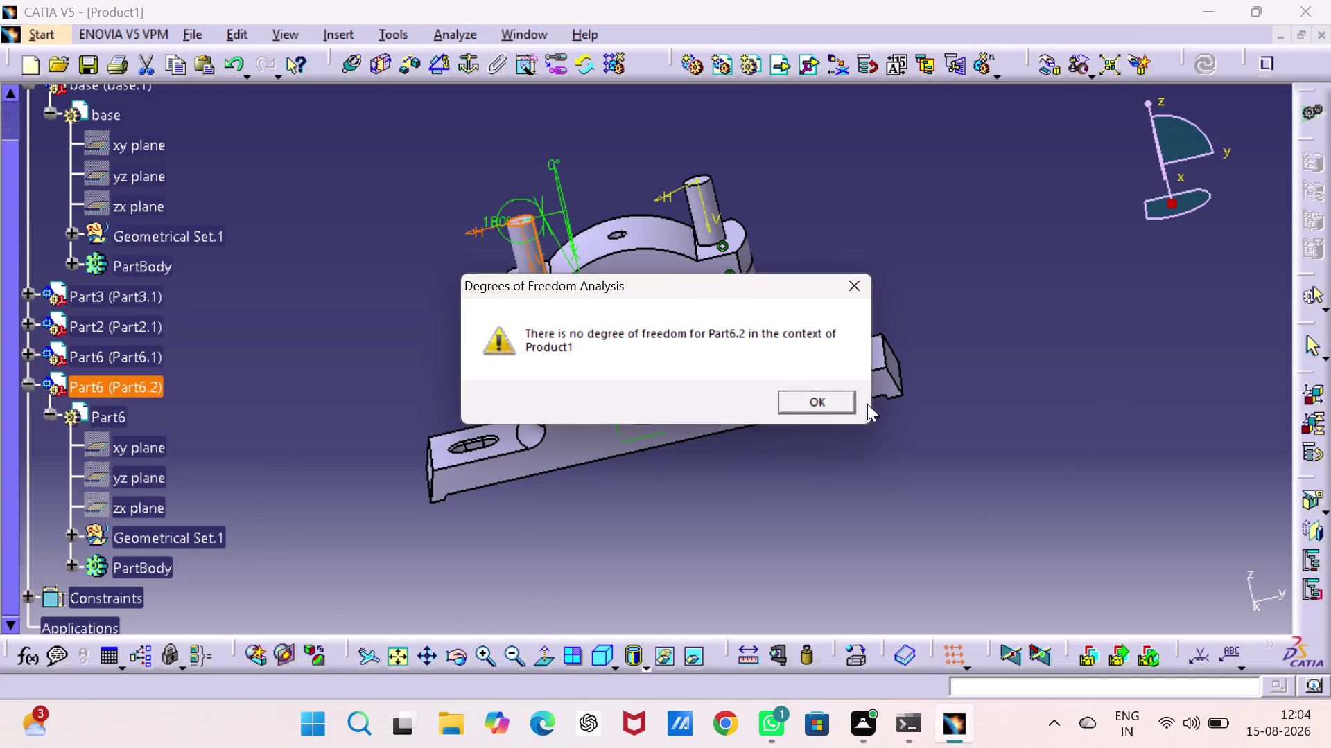
click(820, 402)
click(1014, 279)
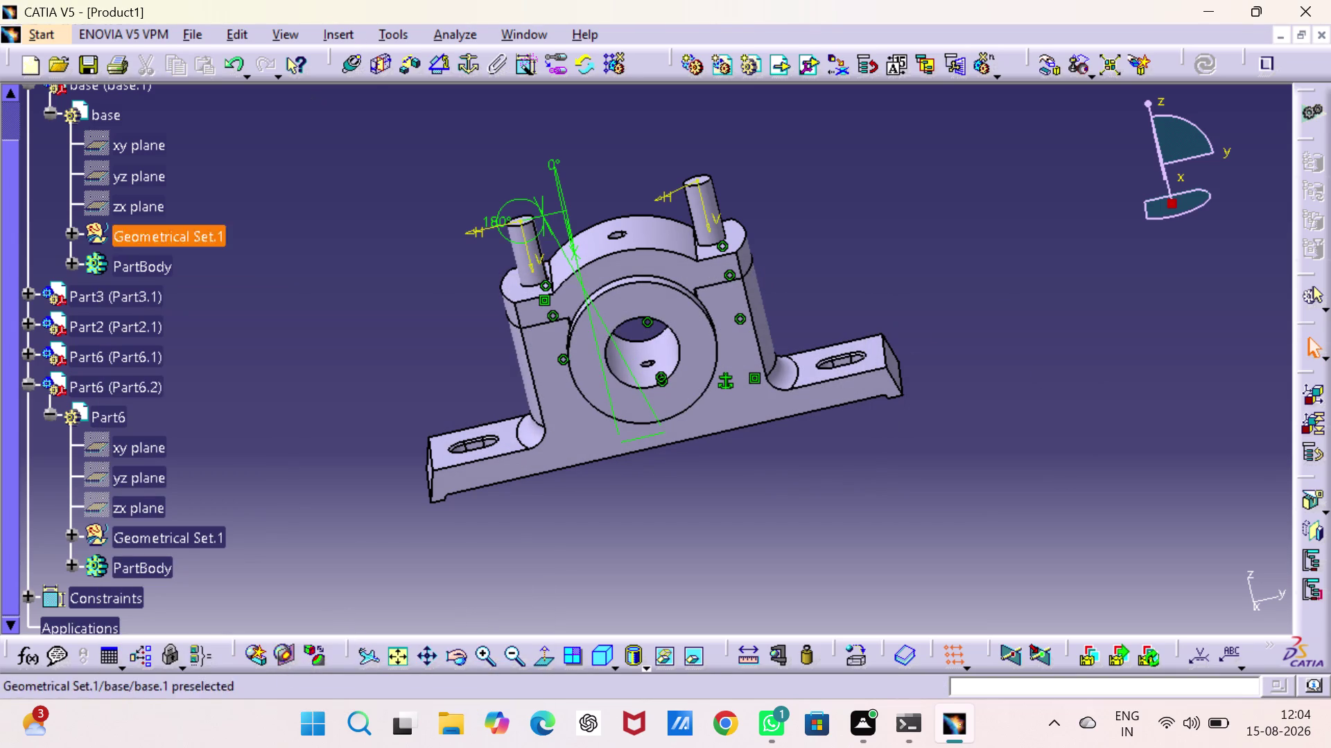
click(27, 383)
scroll(up, 3)
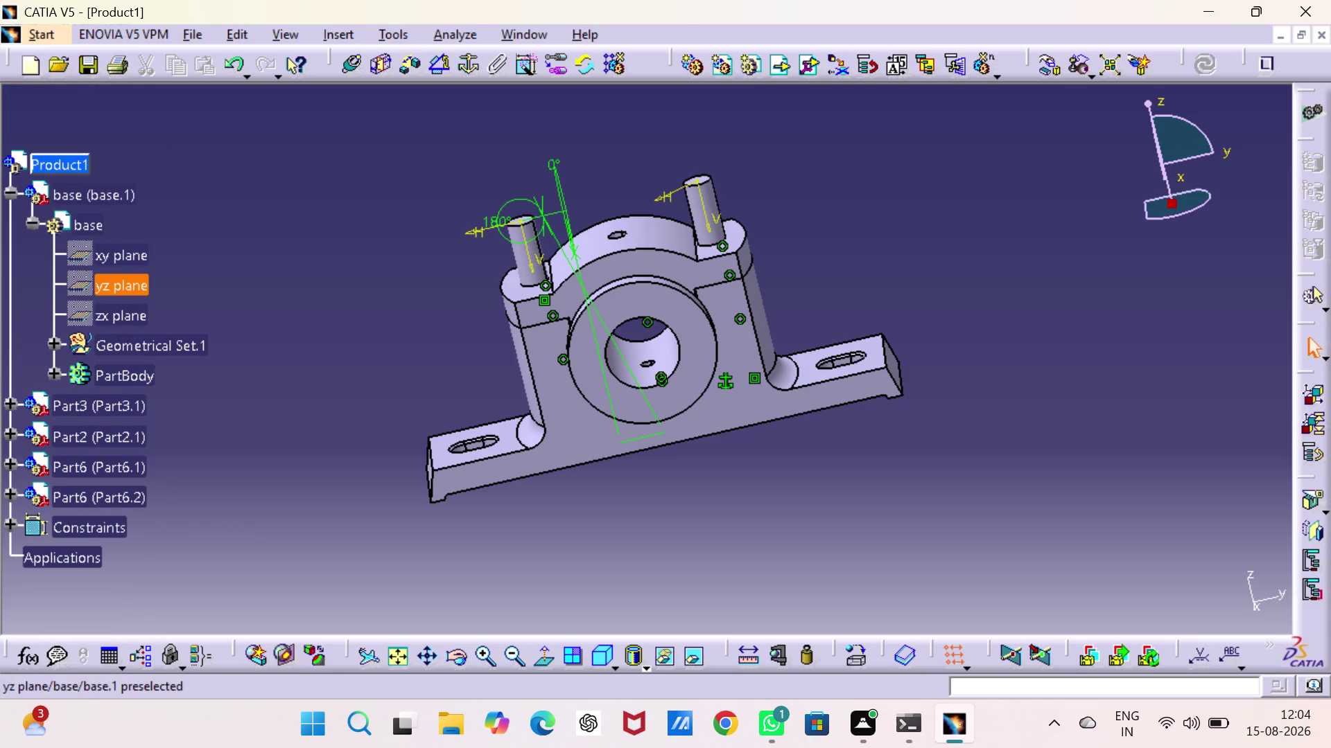
Create Angle.23 at 0° between the yz planes of base and Part6.1.
click(115, 279)
click(440, 68)
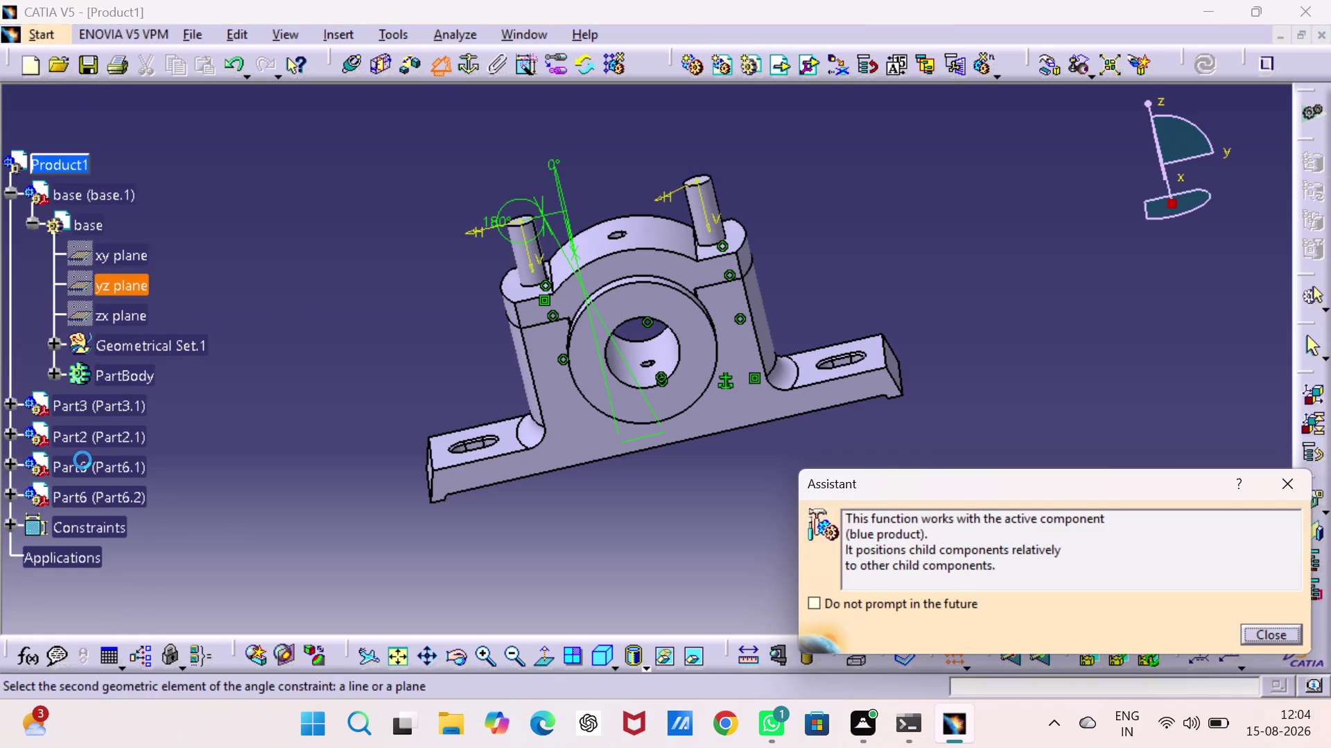
click(13, 462)
click(133, 507)
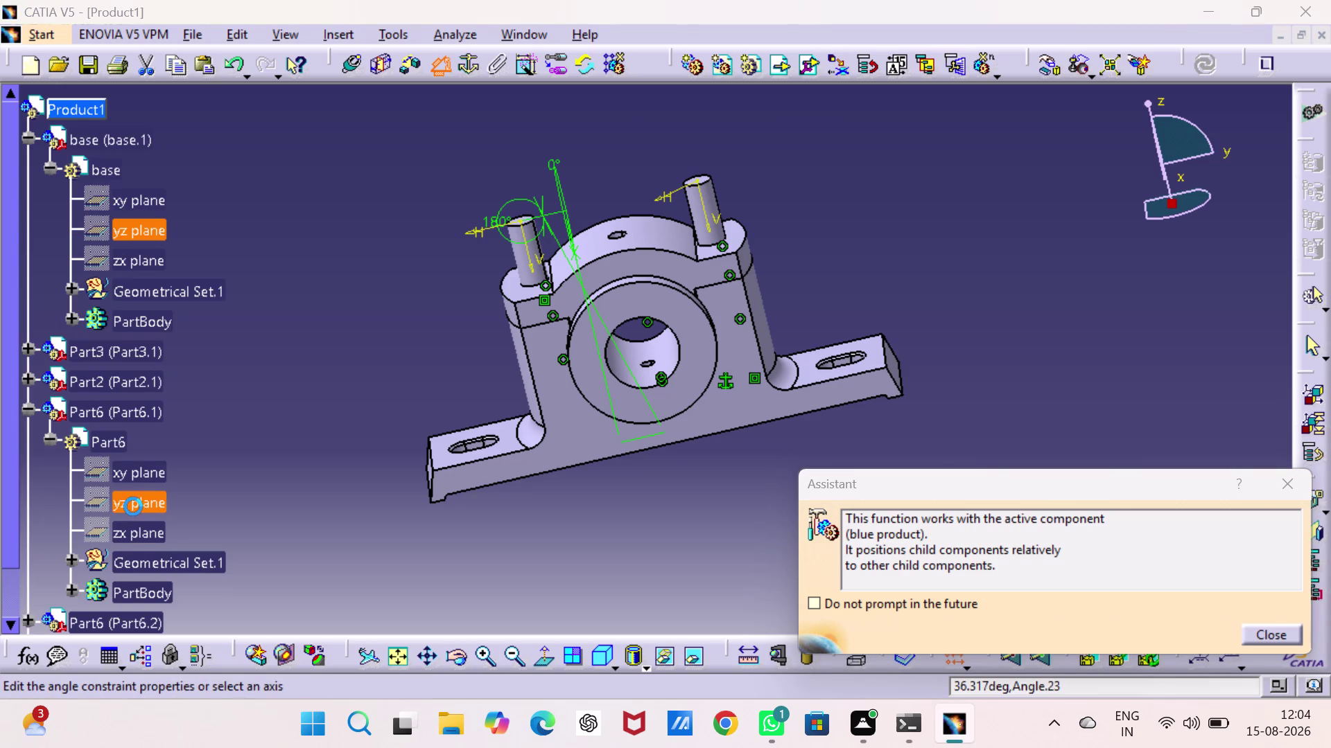
key(0)
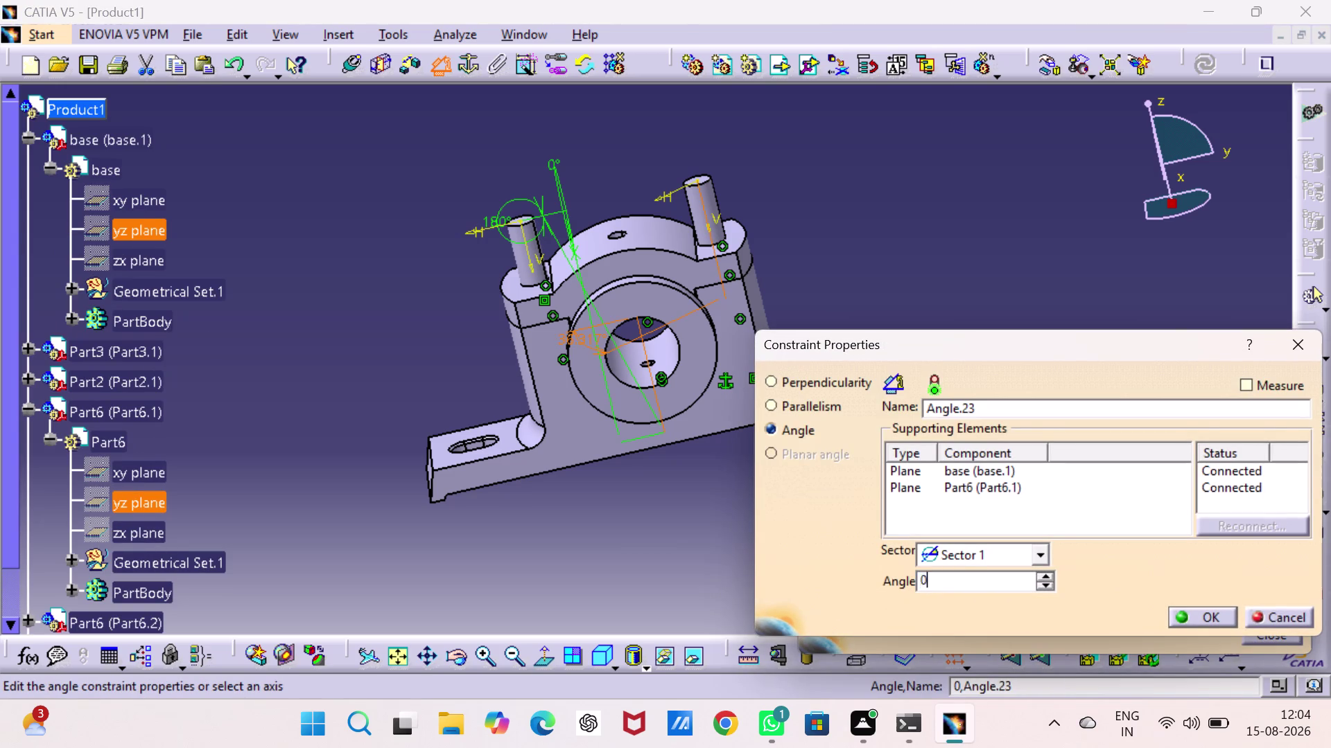
key(Return)
click(1220, 562)
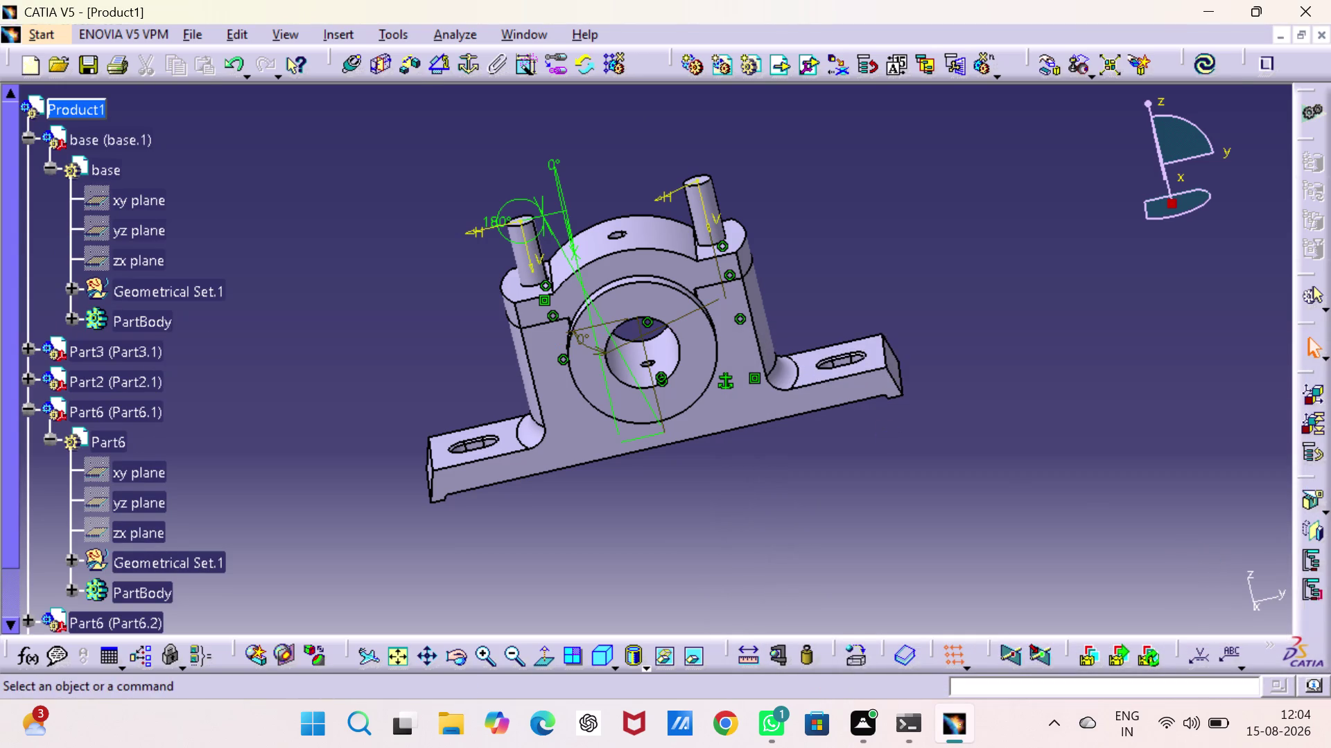
right_click(128, 398)
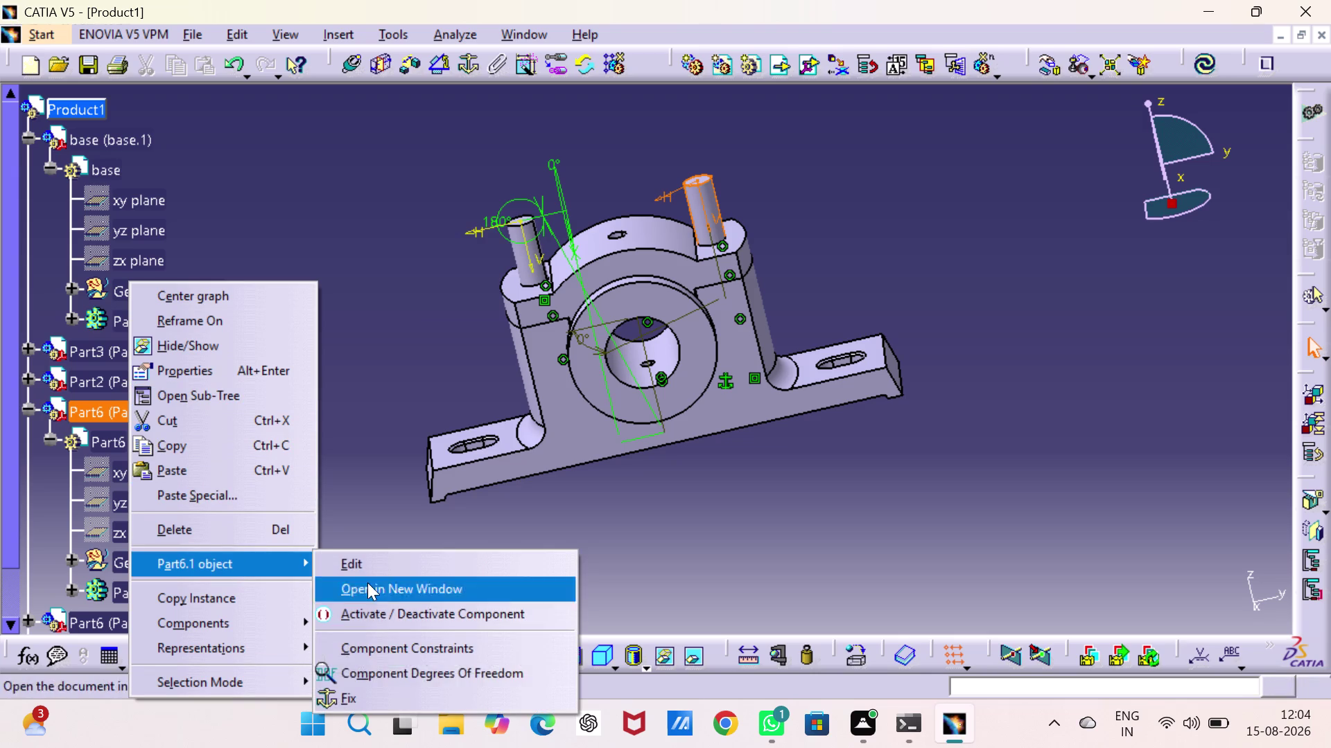
Check Part6.1's degrees of freedom, dismiss the unresolved-constraints warning, and undo twice.
click(400, 670)
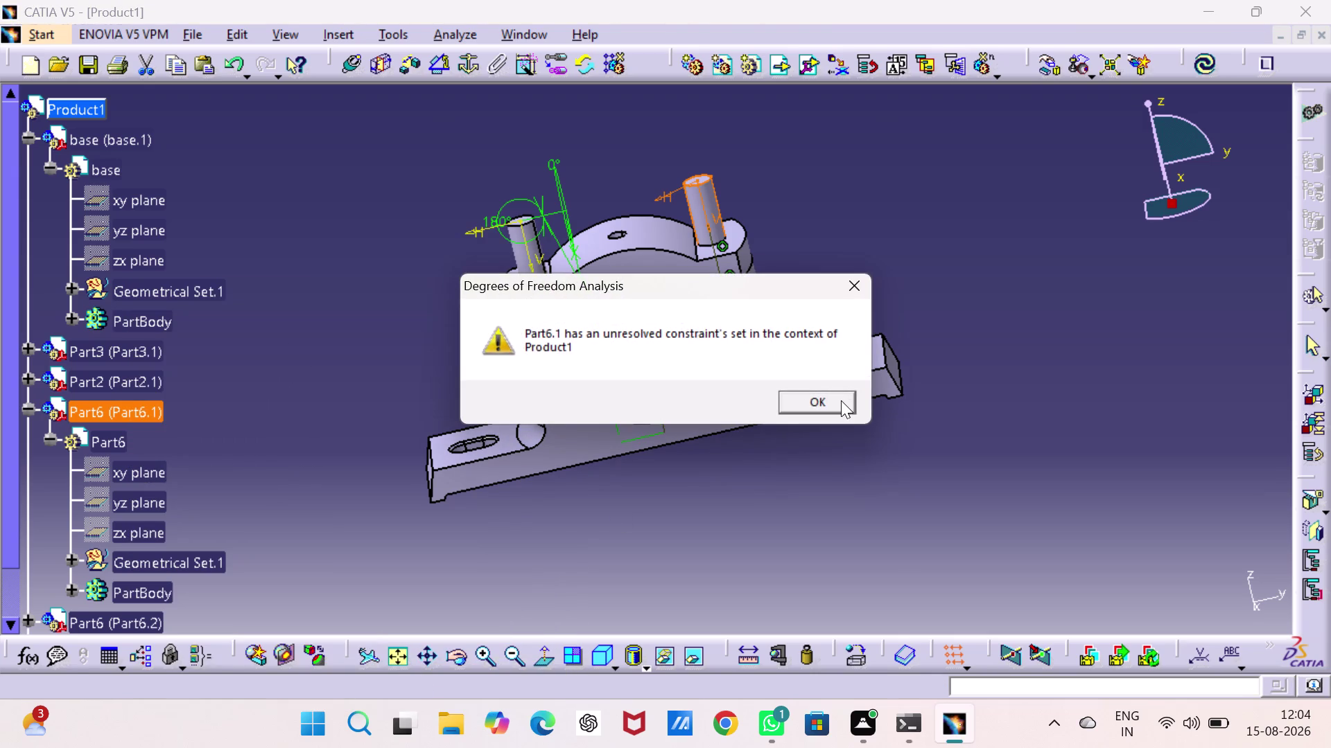
click(840, 401)
click(1027, 373)
key(ctrl+z)
key(ctrl+z)
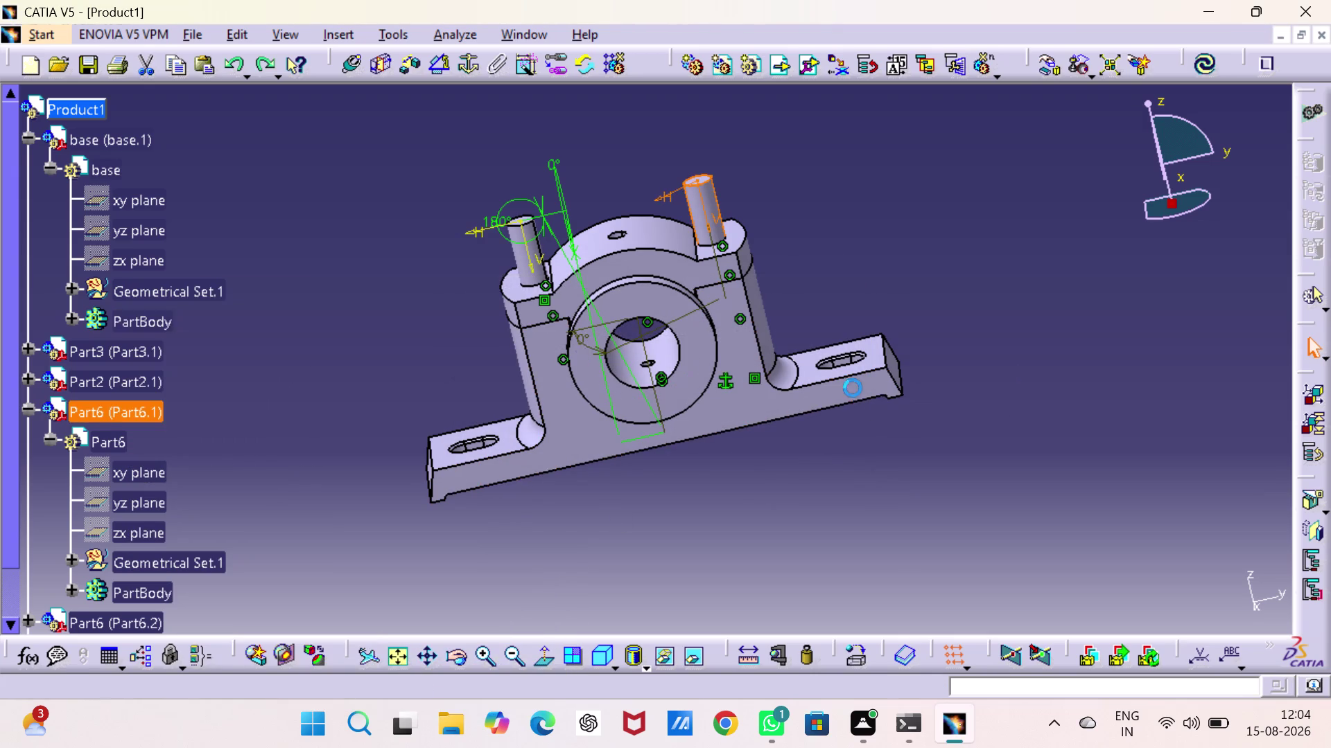
click(959, 312)
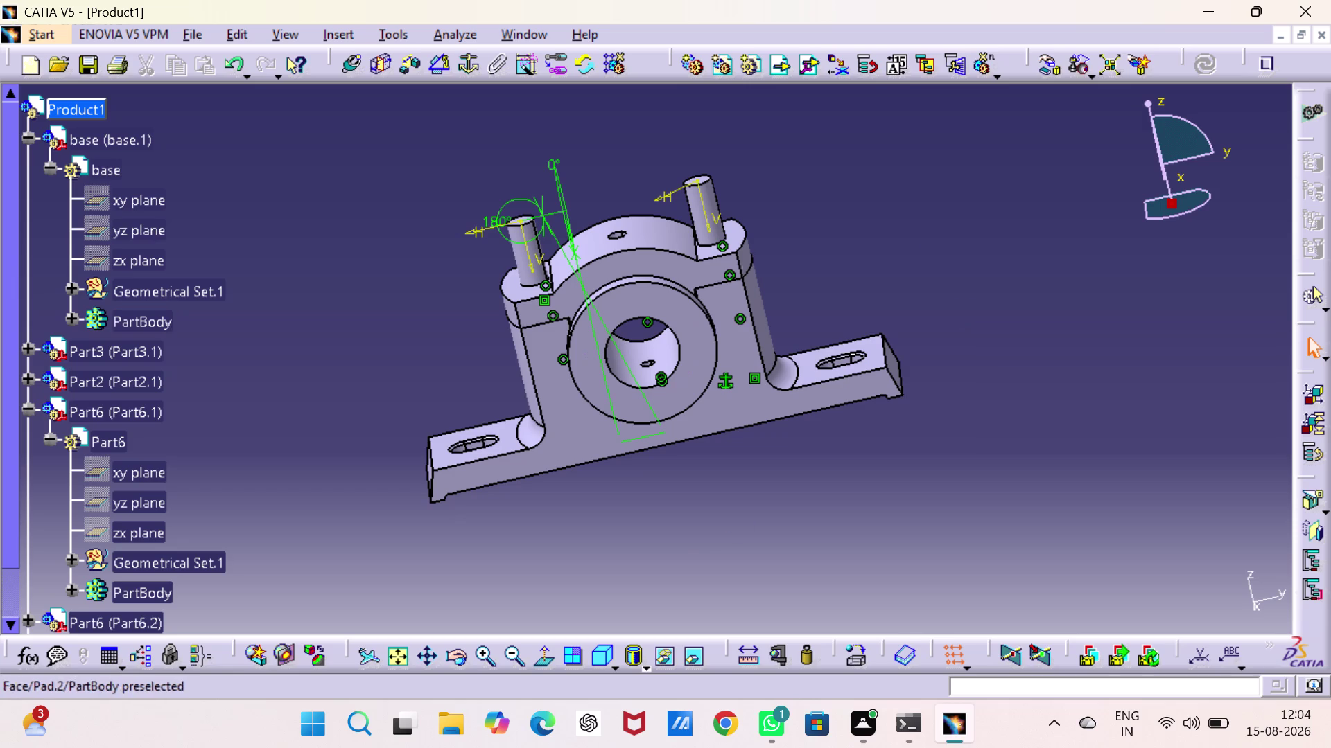
Hide the Angle.22 and Angle.21 constraints.
right_click(564, 197)
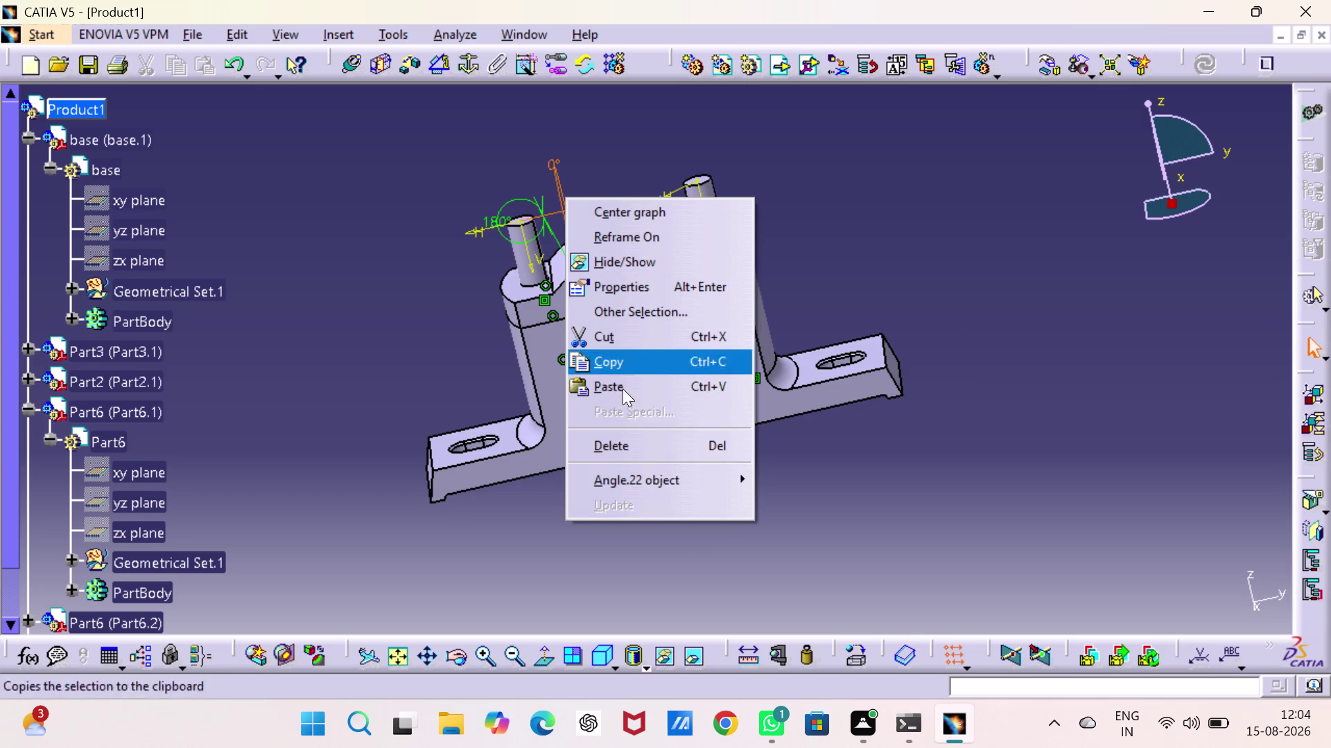
click(651, 264)
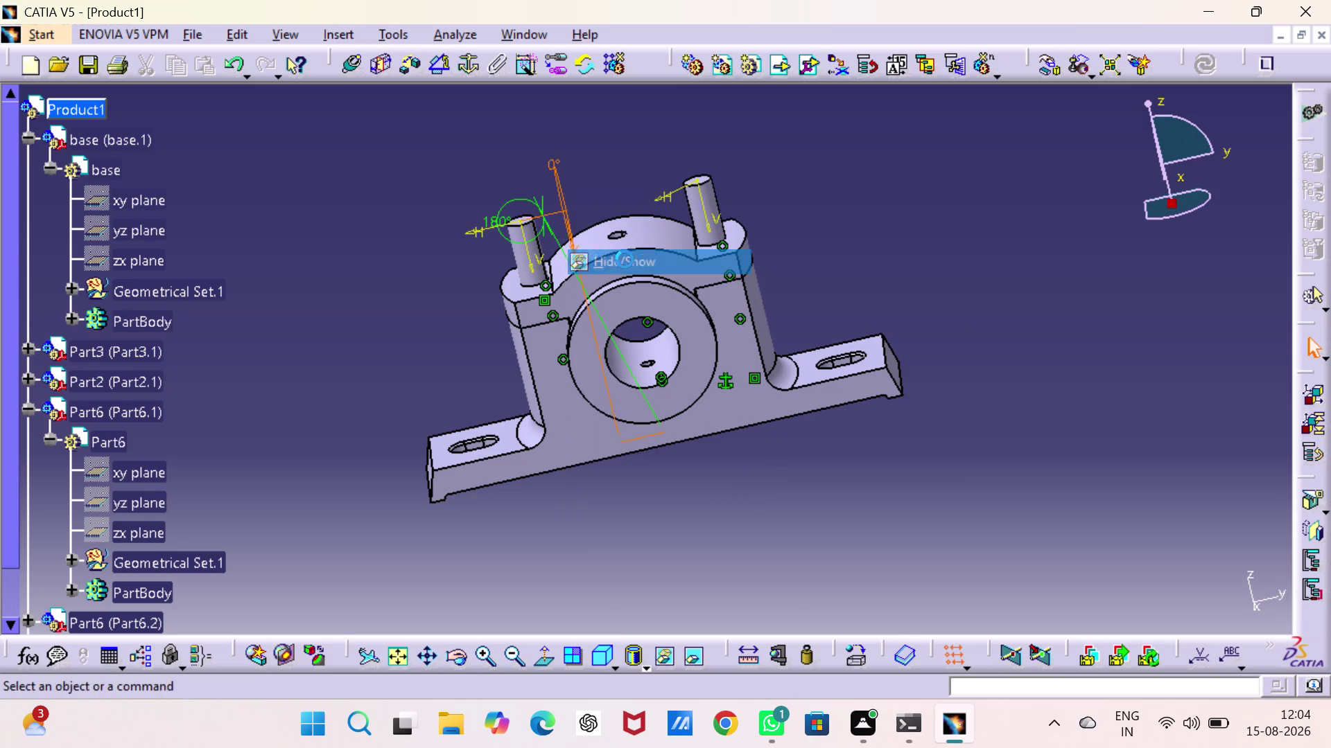
right_click(547, 214)
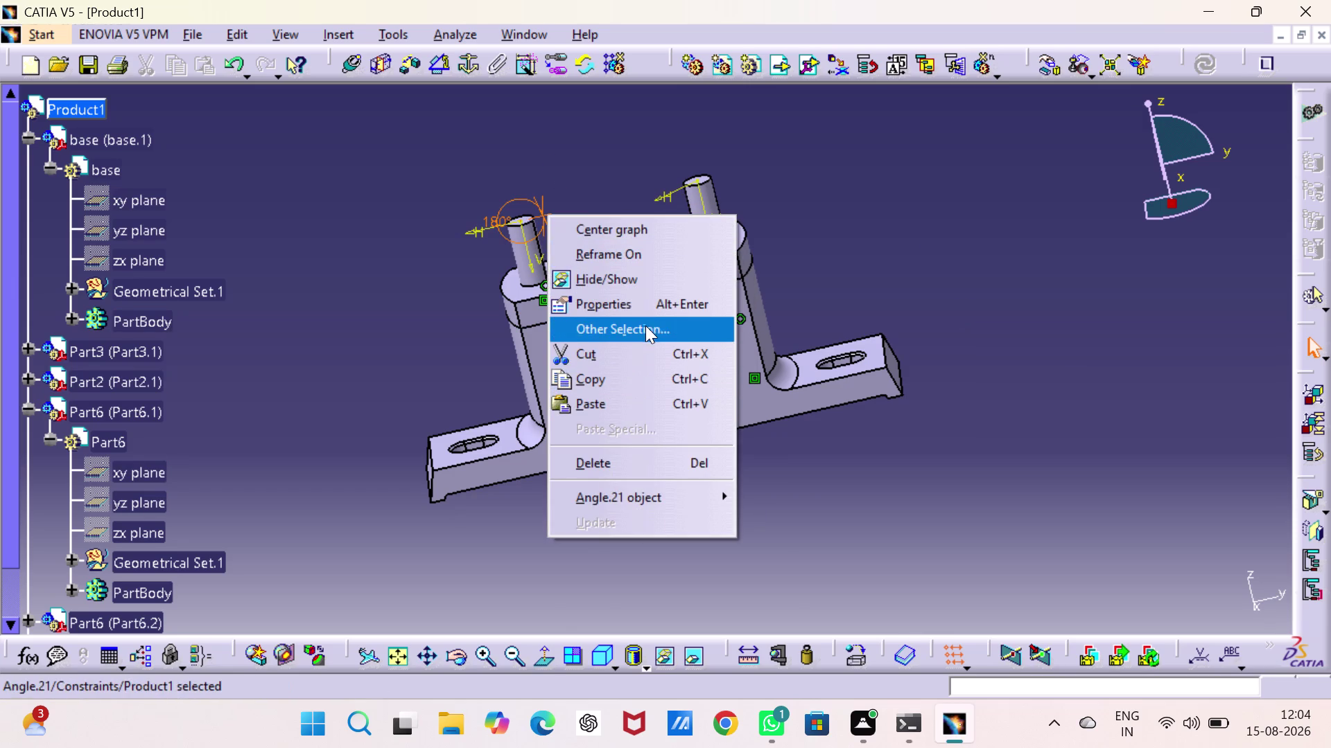
click(652, 283)
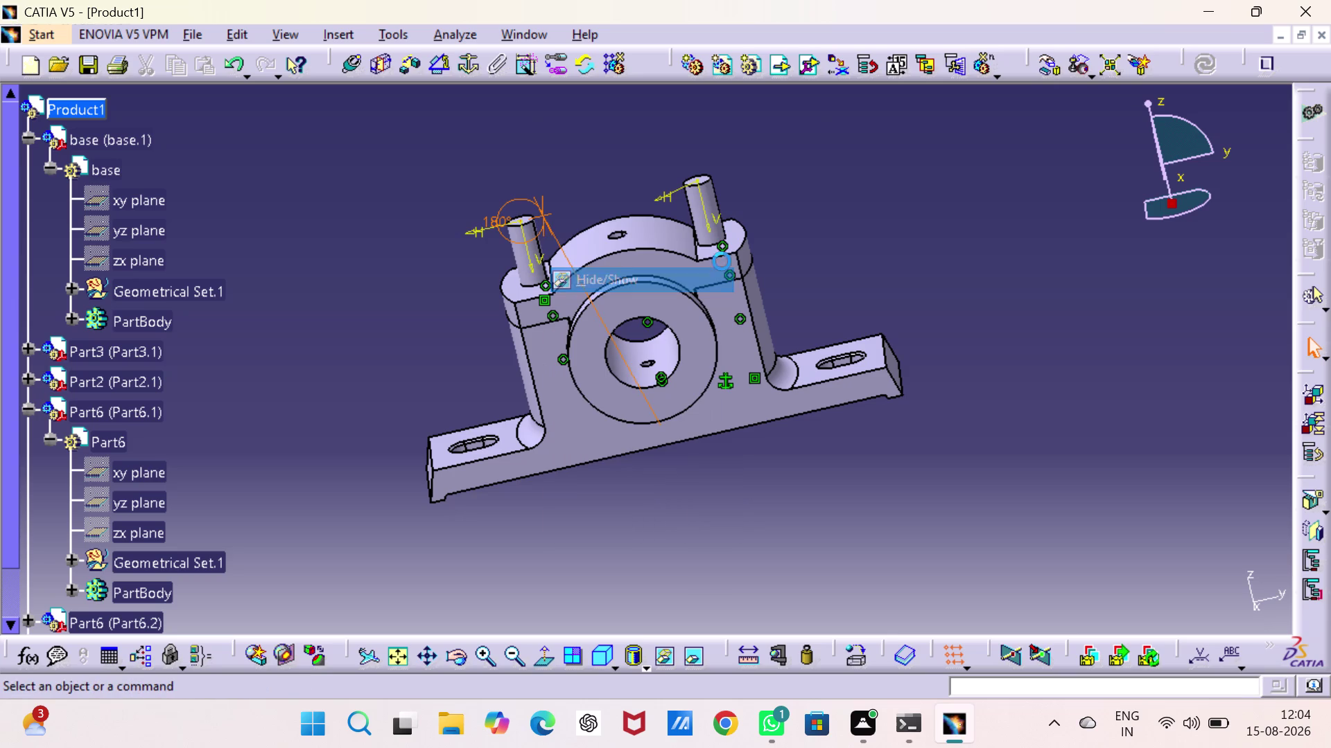
click(935, 220)
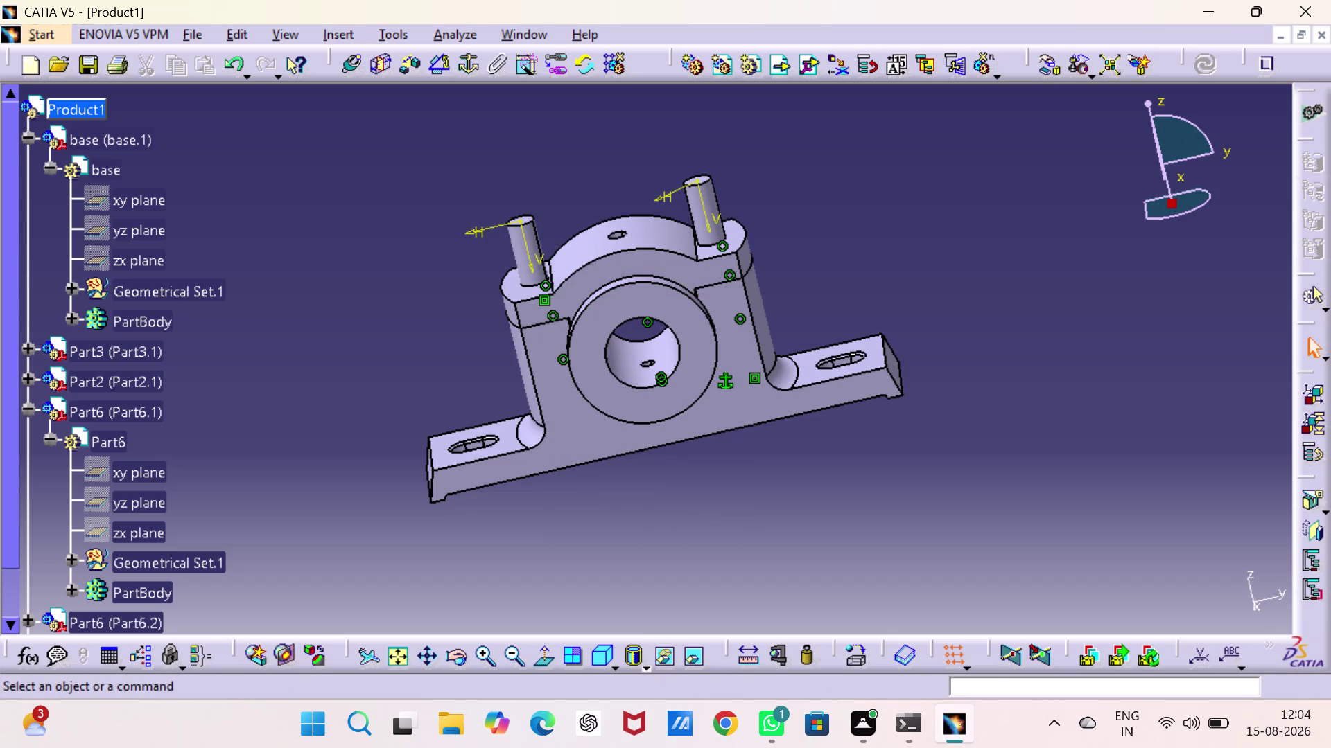
Orbit the assembly to inspect its top, front, base and back.
middle_drag(702, 497, 695, 735)
right_drag(699, 497, 695, 735)
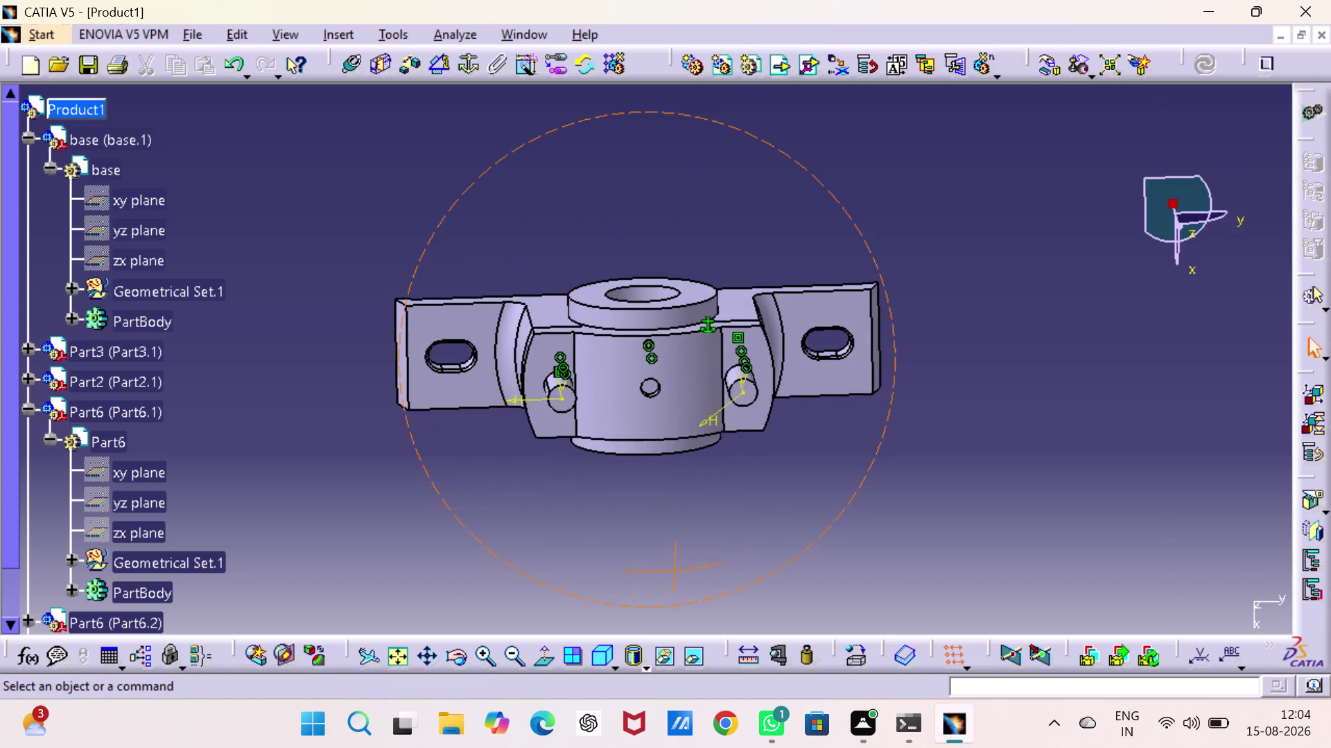
middle_drag(695, 736, 650, 372)
right_drag(695, 736, 650, 372)
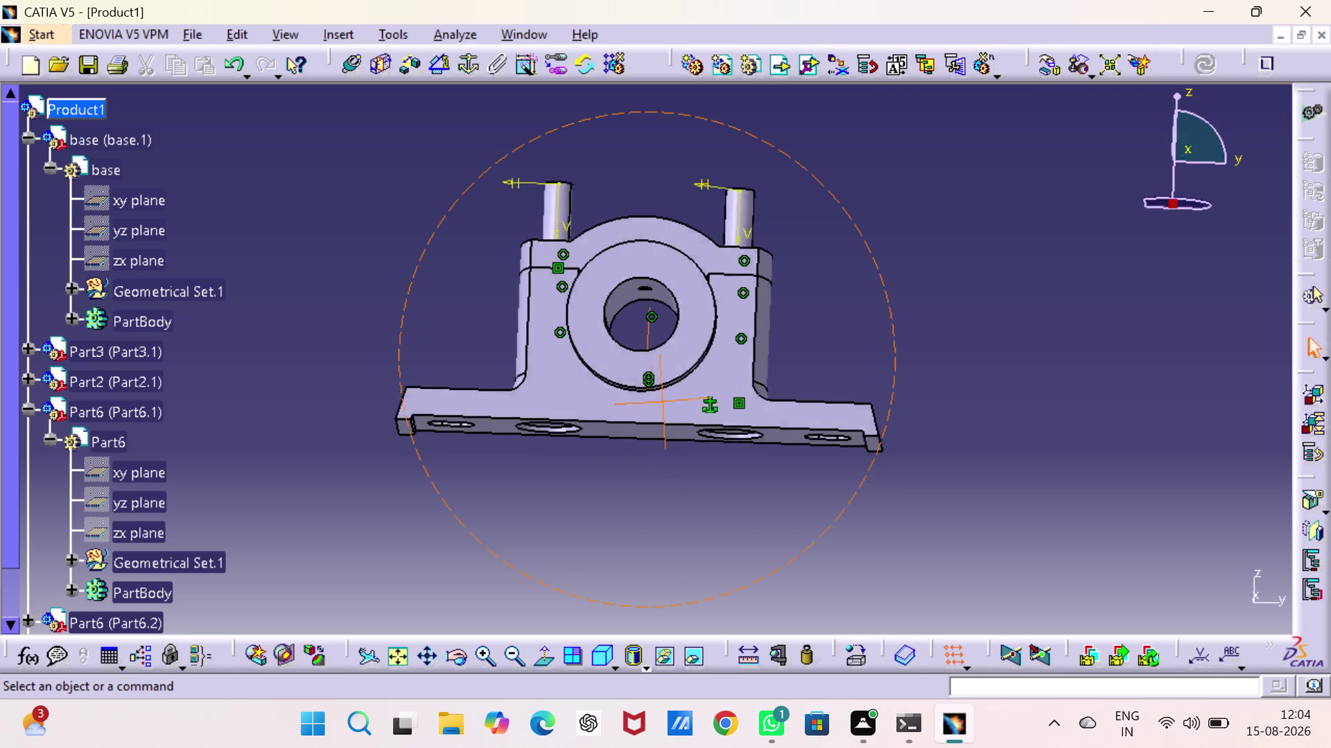
middle_drag(651, 372, 659, 355)
right_drag(651, 372, 659, 355)
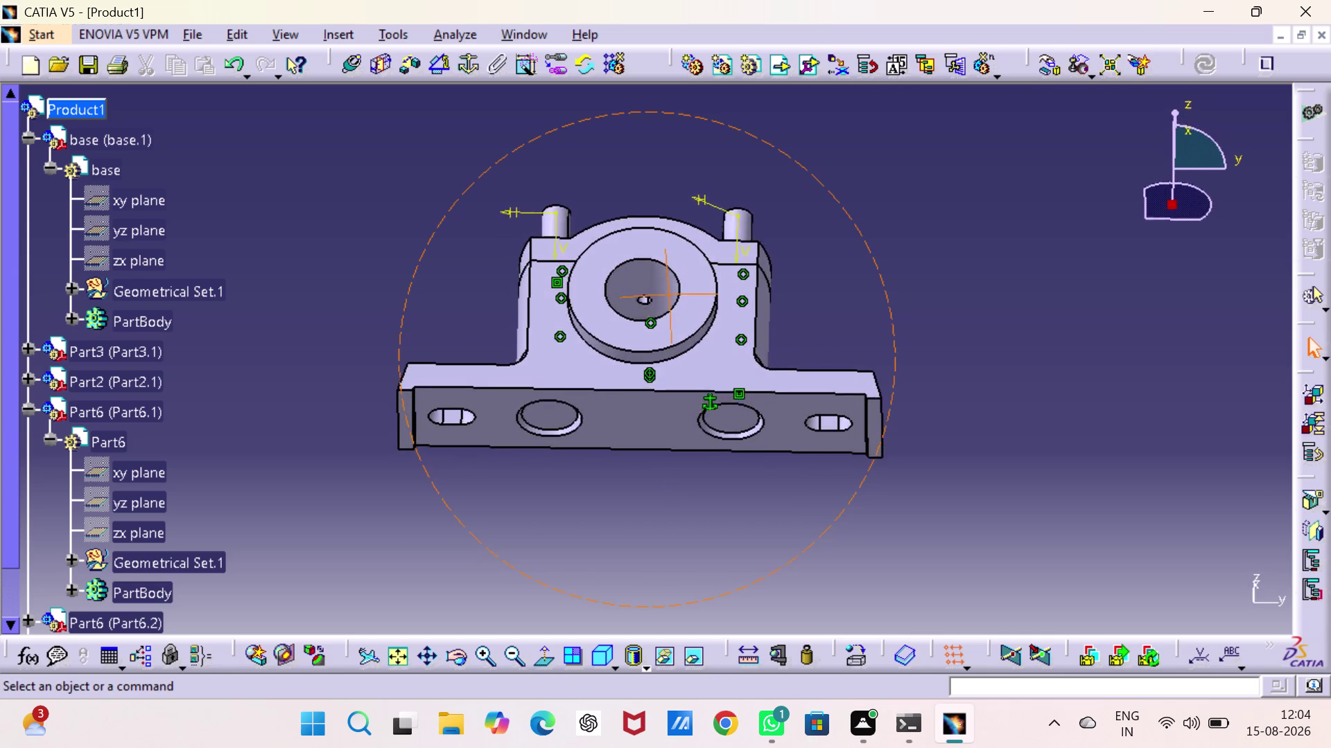
right_drag(659, 354, 609, 601)
middle_drag(659, 354, 610, 600)
middle_drag(663, 315, 753, 334)
right_drag(663, 314, 754, 335)
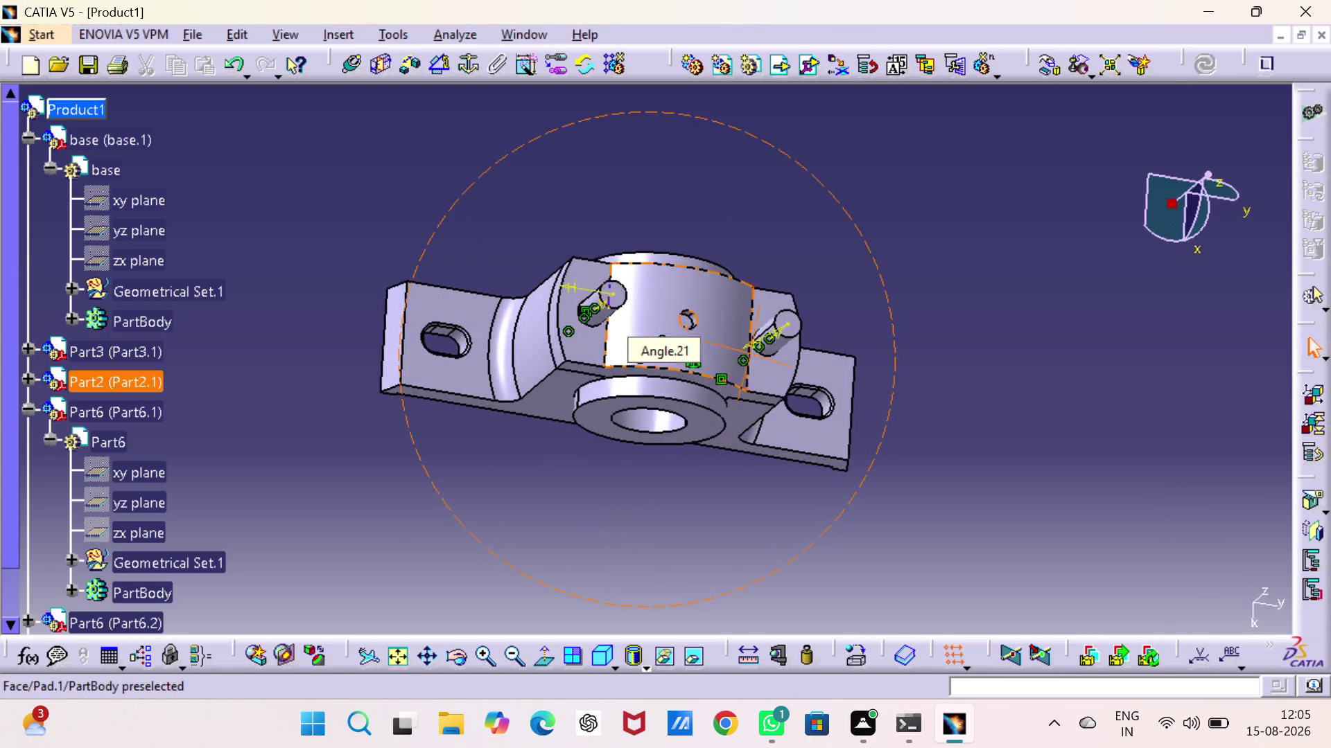
middle_drag(753, 334, 649, 116)
right_drag(754, 335, 649, 116)
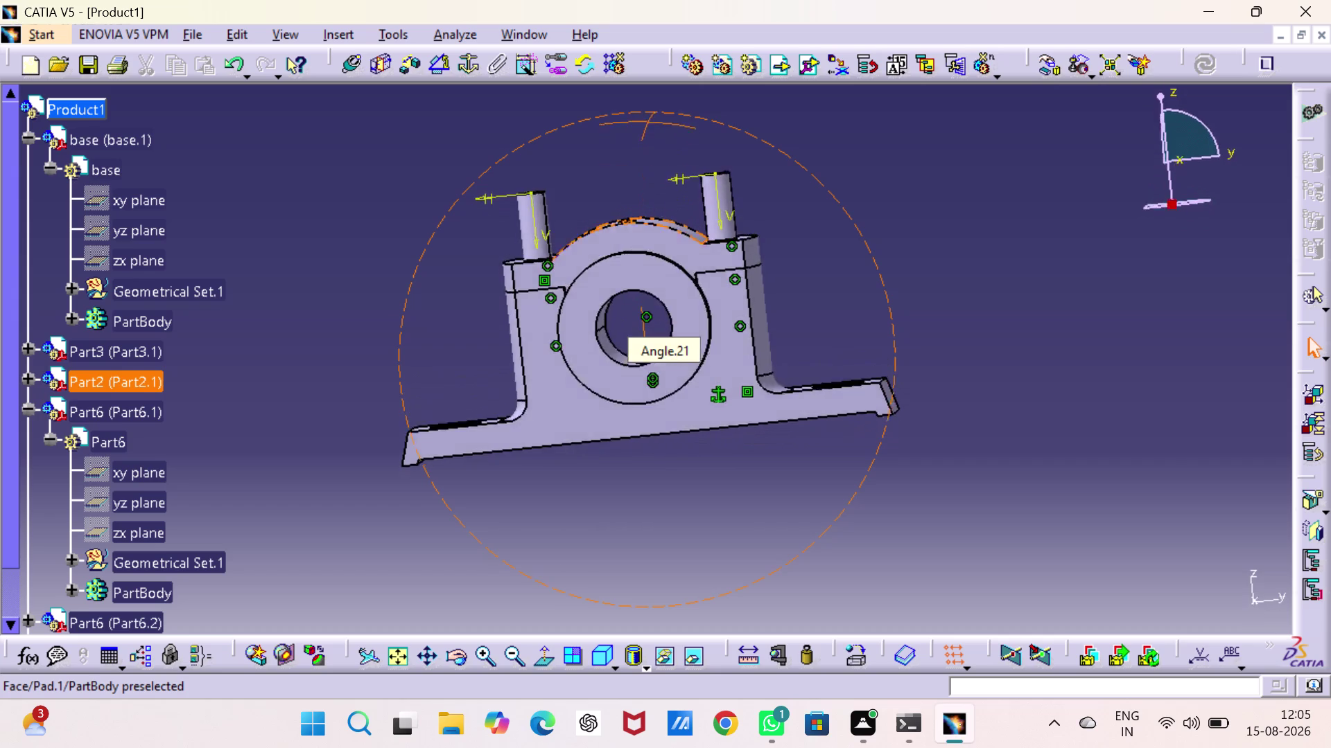
middle_drag(649, 115, 642, 336)
right_drag(648, 116, 642, 336)
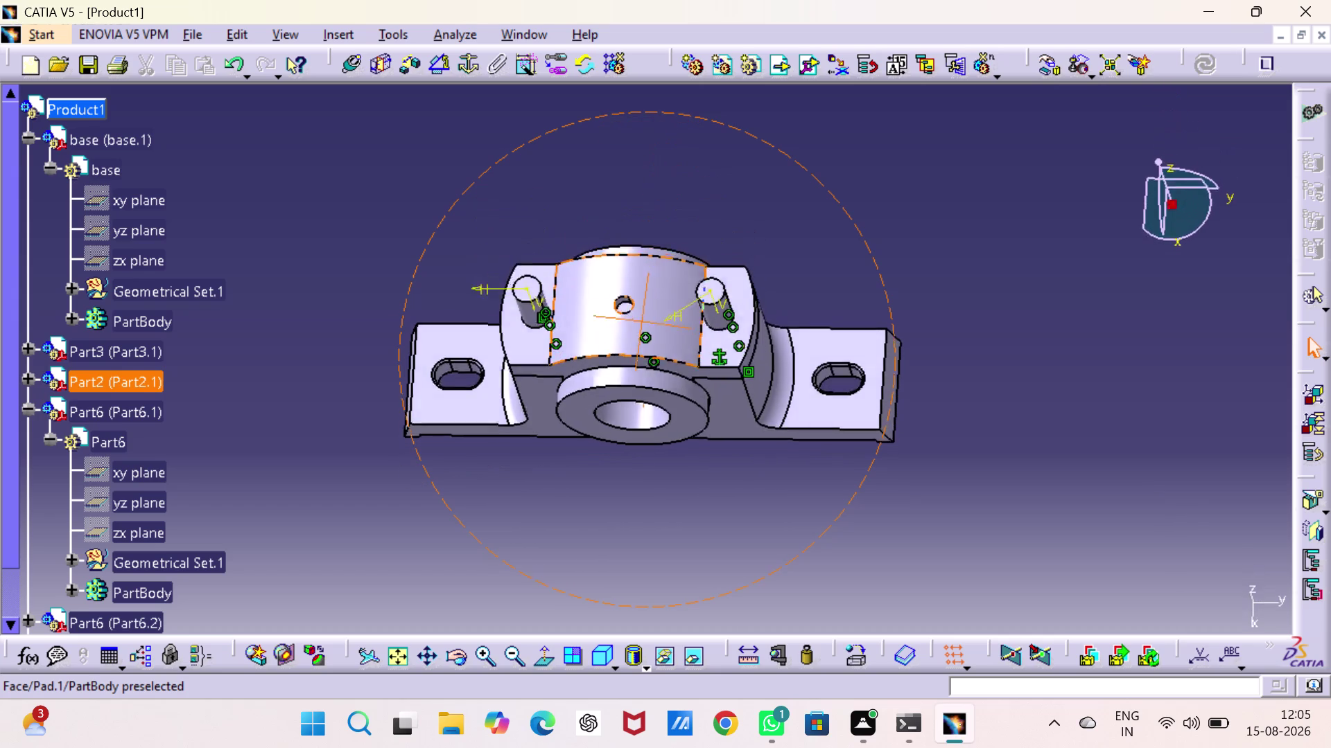
middle_drag(642, 335, 702, 319)
right_drag(642, 336, 702, 319)
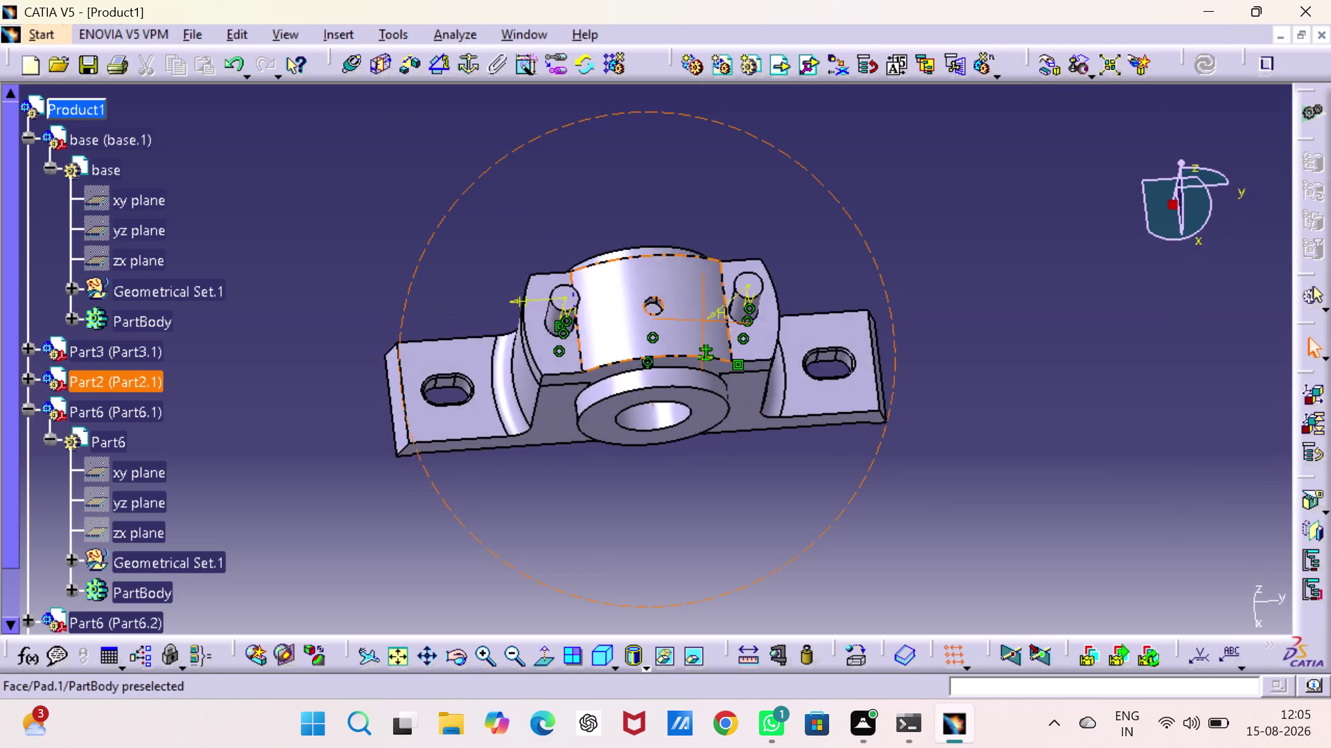
Return to the isometric view and start the Manipulation tool.
middle_drag(702, 319, 649, 204)
right_drag(702, 319, 649, 205)
click(1075, 292)
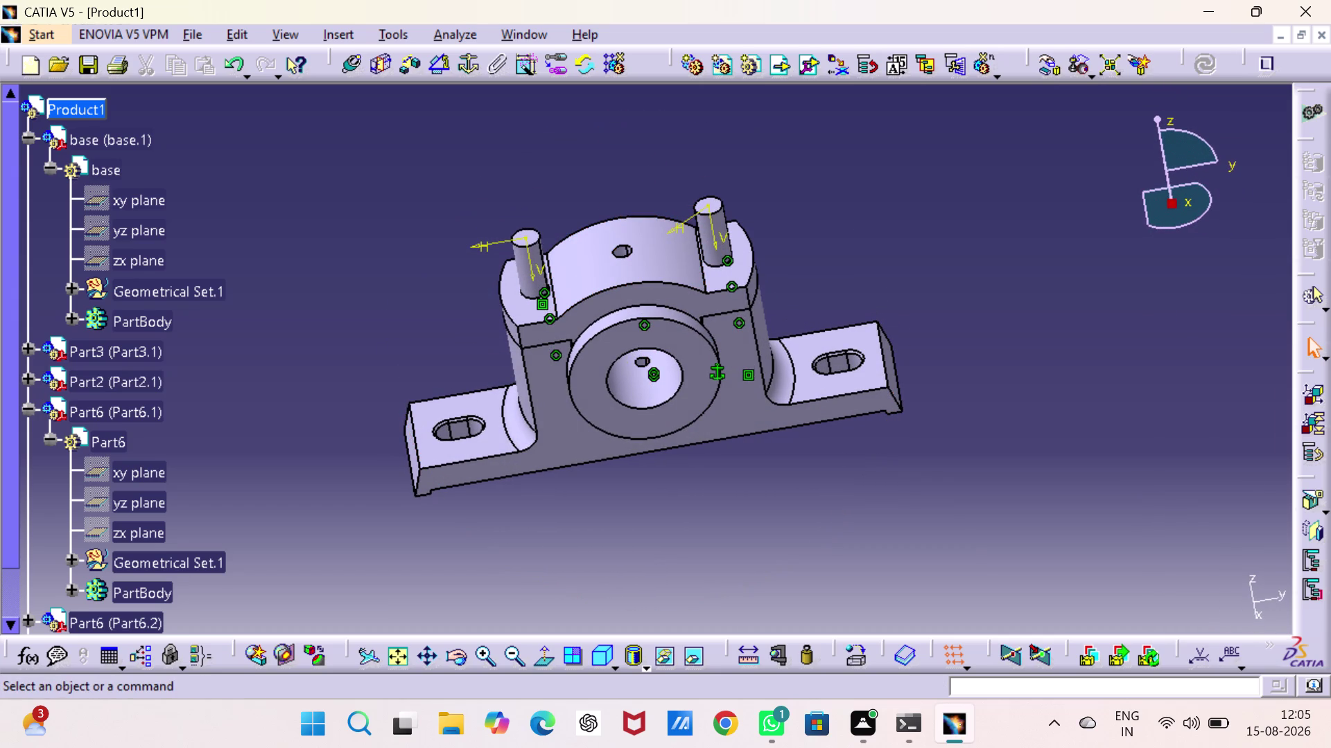
click(1052, 64)
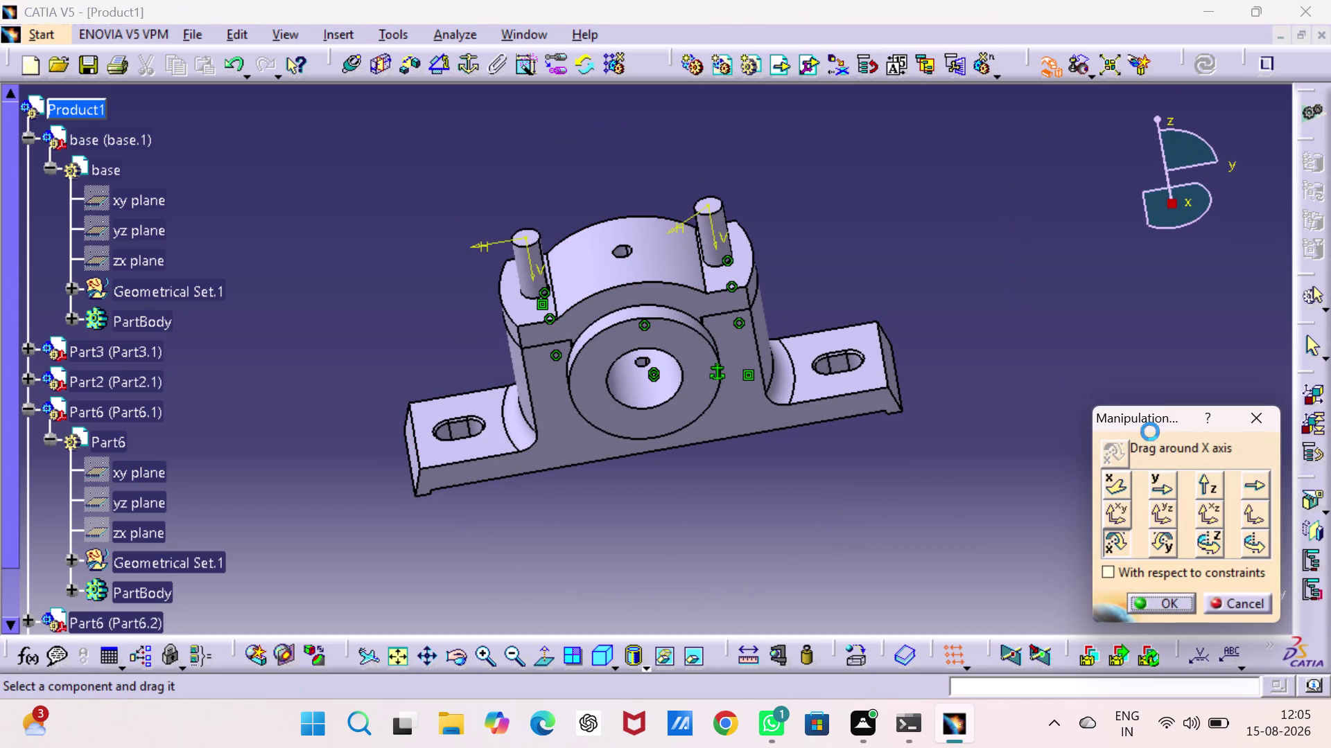
Drag the cap Part2 upward along Z as a test, then Update All to snap it back.
double_click(1205, 491)
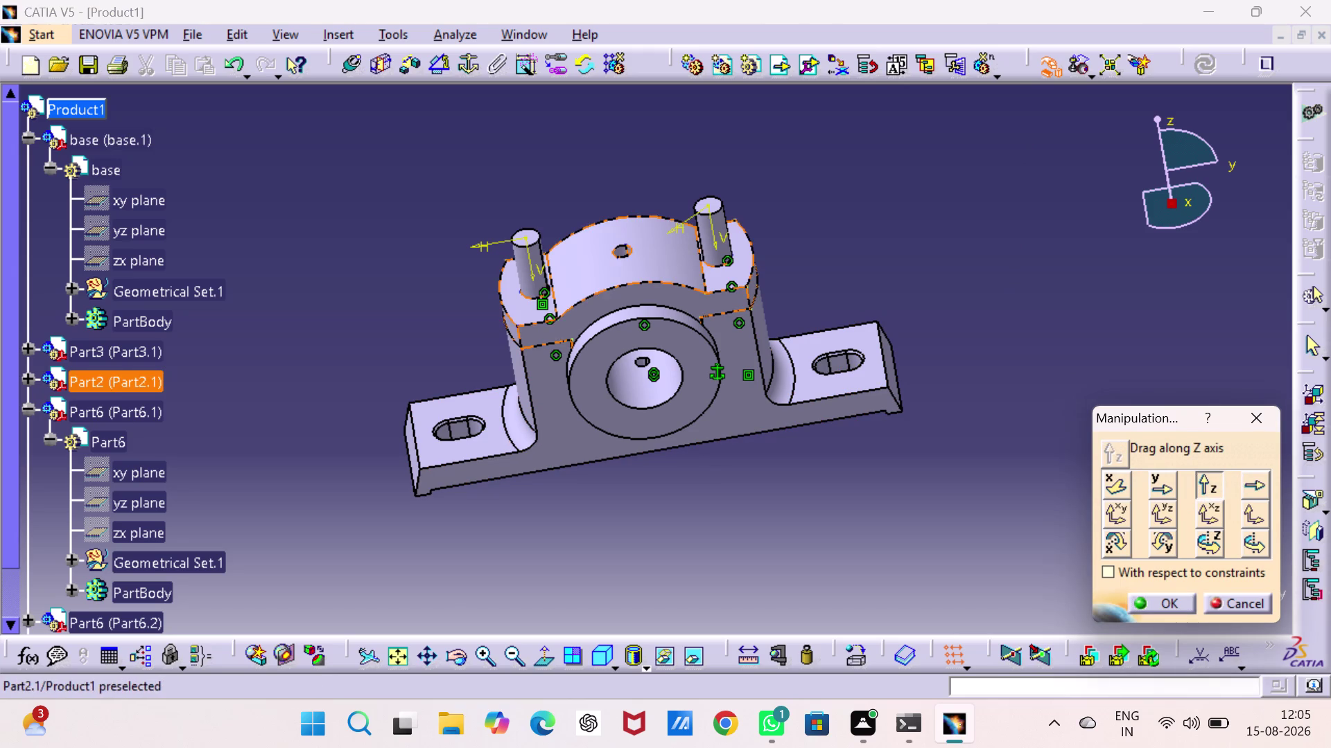
drag(654, 293, 642, 322)
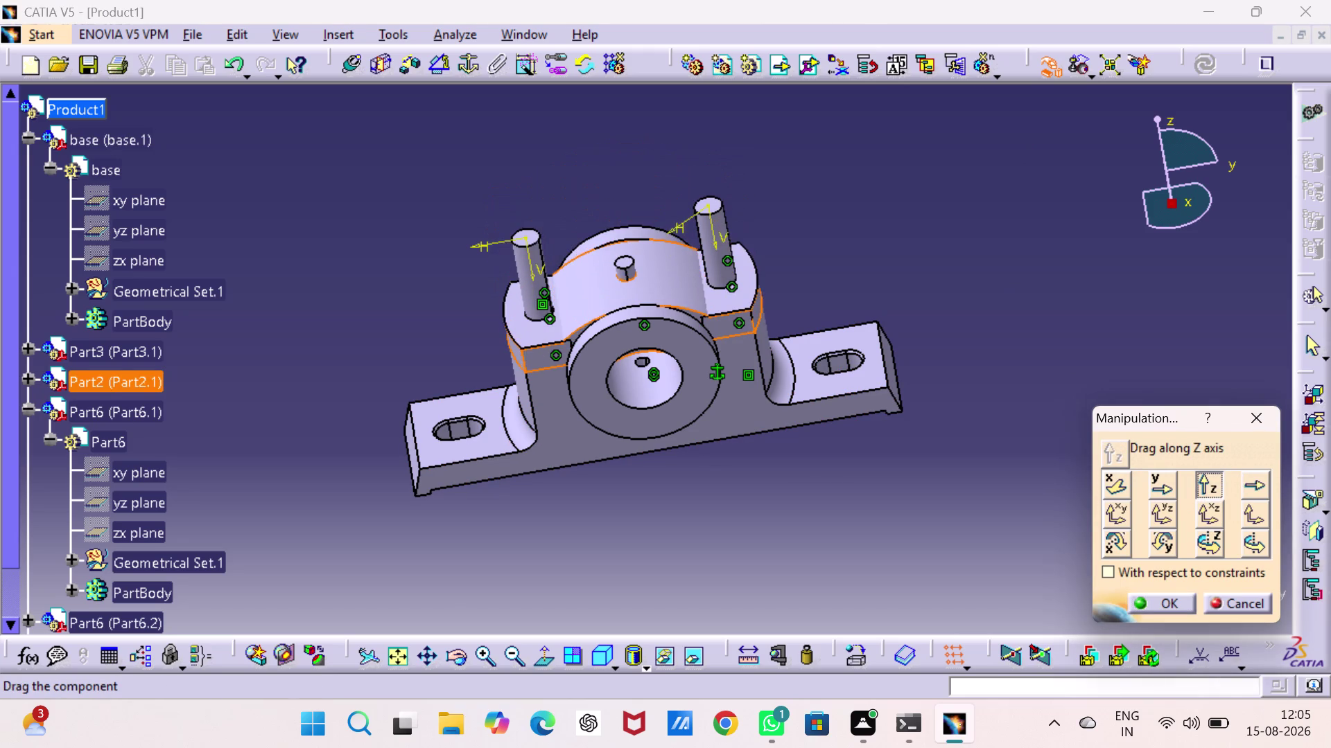
drag(641, 321, 638, 308)
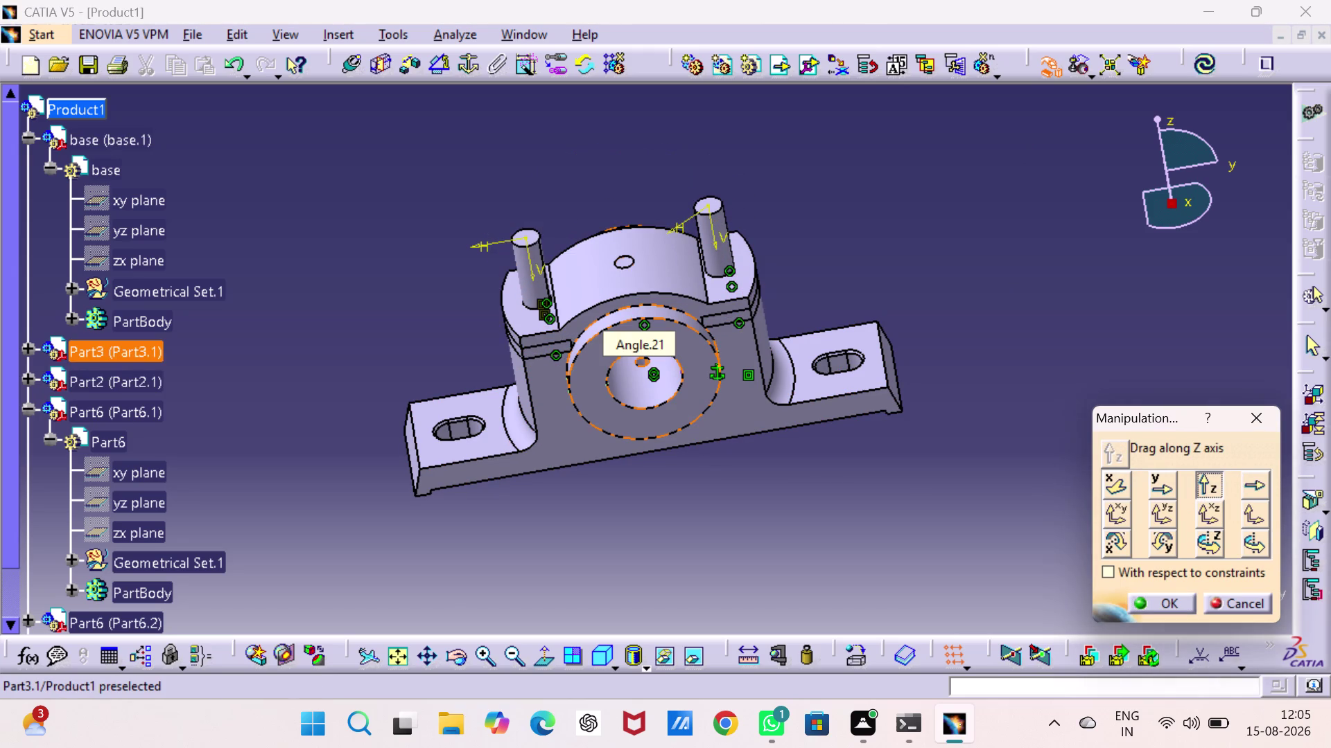
click(1167, 600)
click(1099, 415)
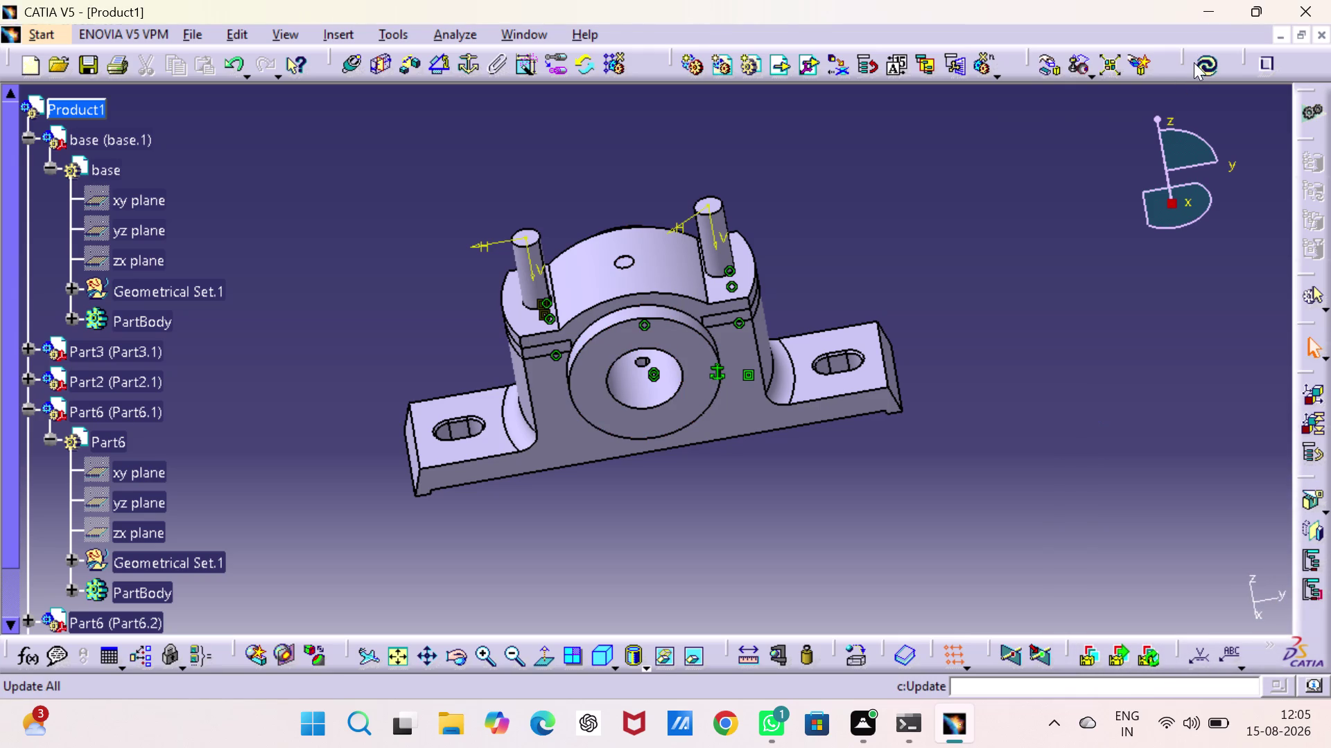
click(1197, 63)
click(1104, 354)
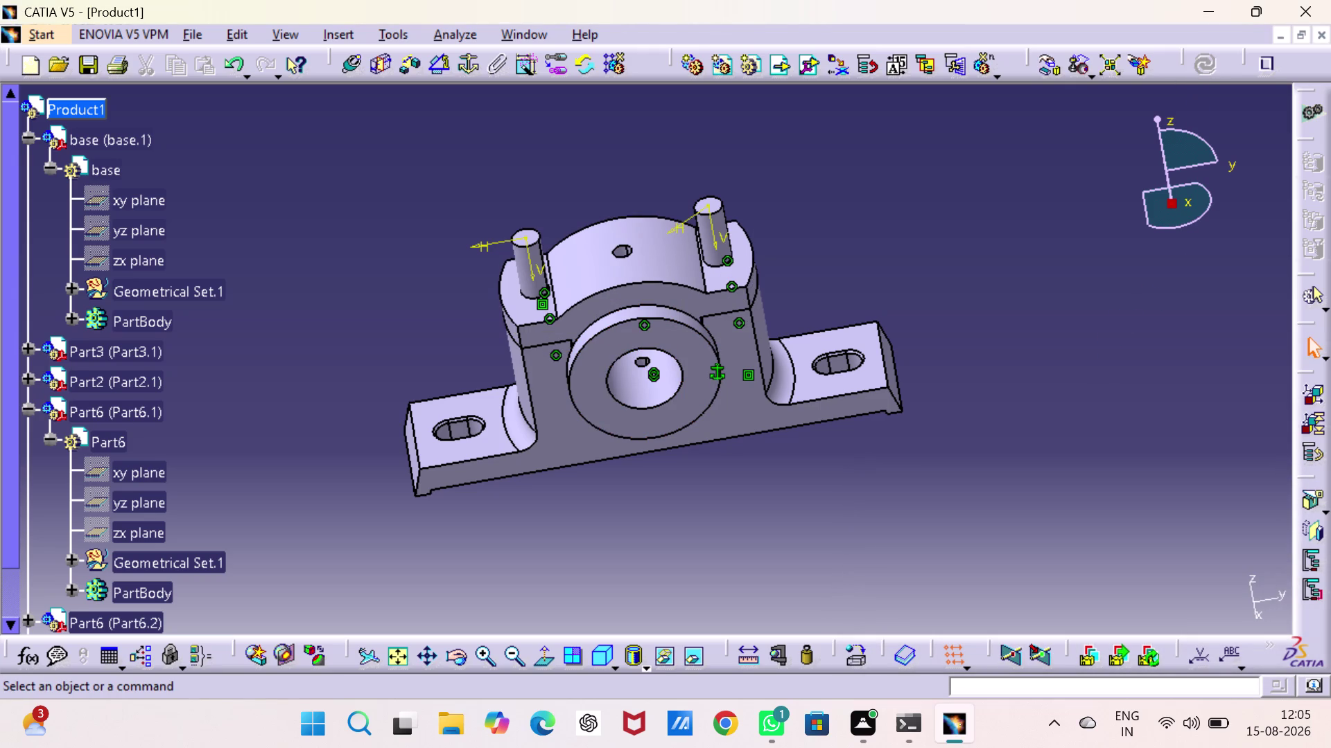
middle_drag(684, 523, 669, 698)
right_drag(685, 523, 670, 698)
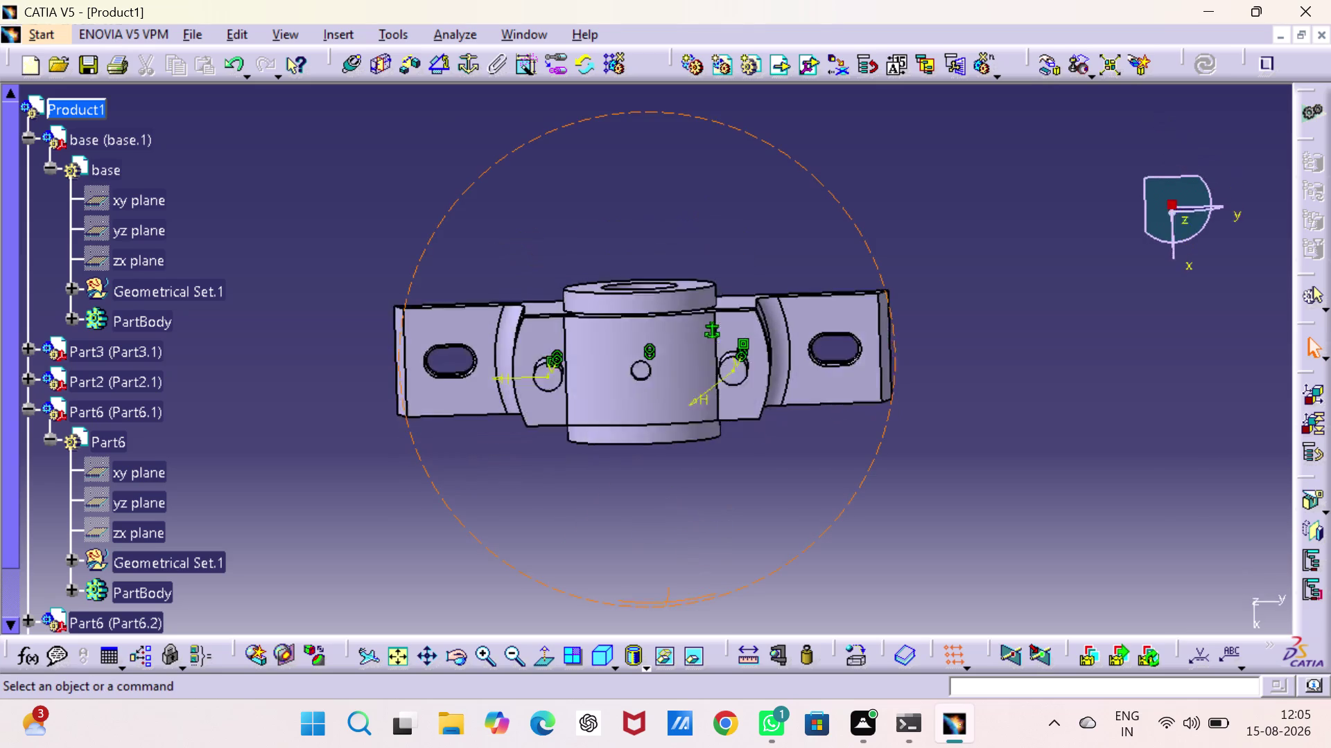
middle_drag(670, 697, 661, 374)
right_drag(670, 698, 662, 373)
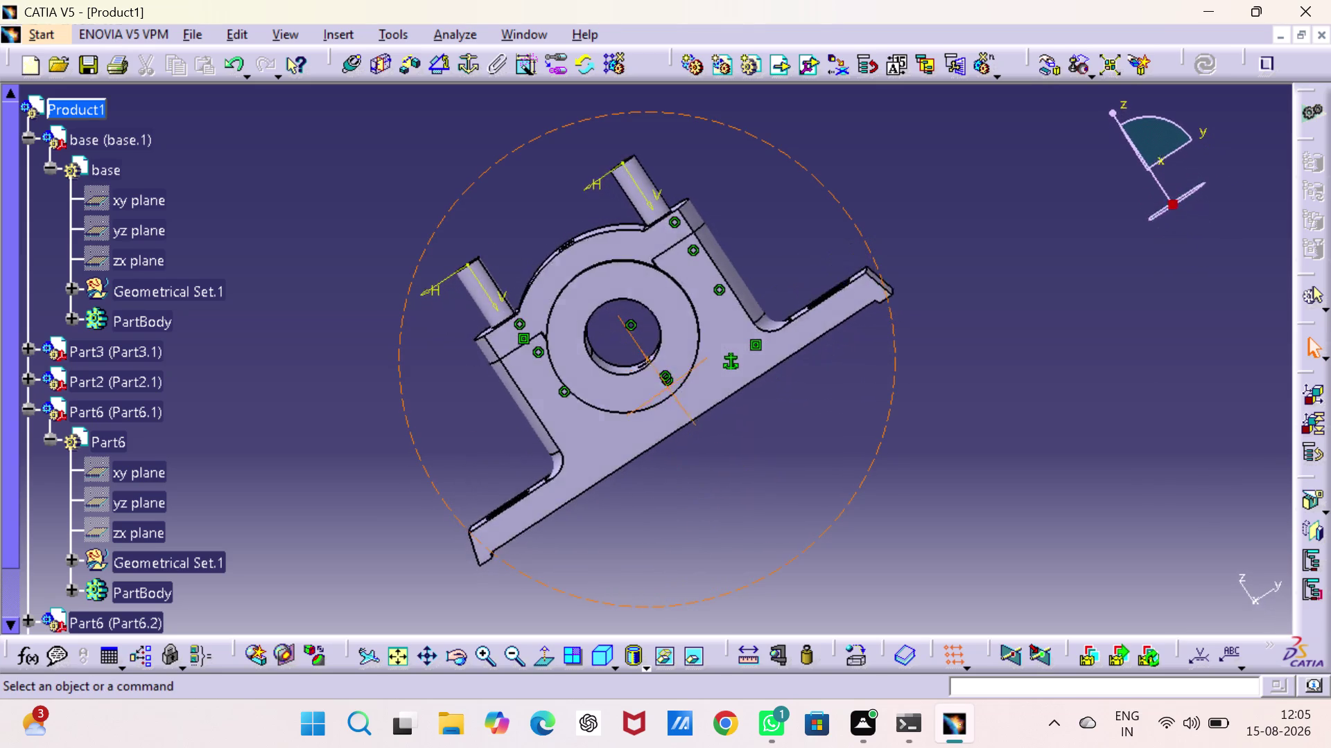
middle_drag(661, 373, 996, 401)
right_drag(661, 374, 996, 401)
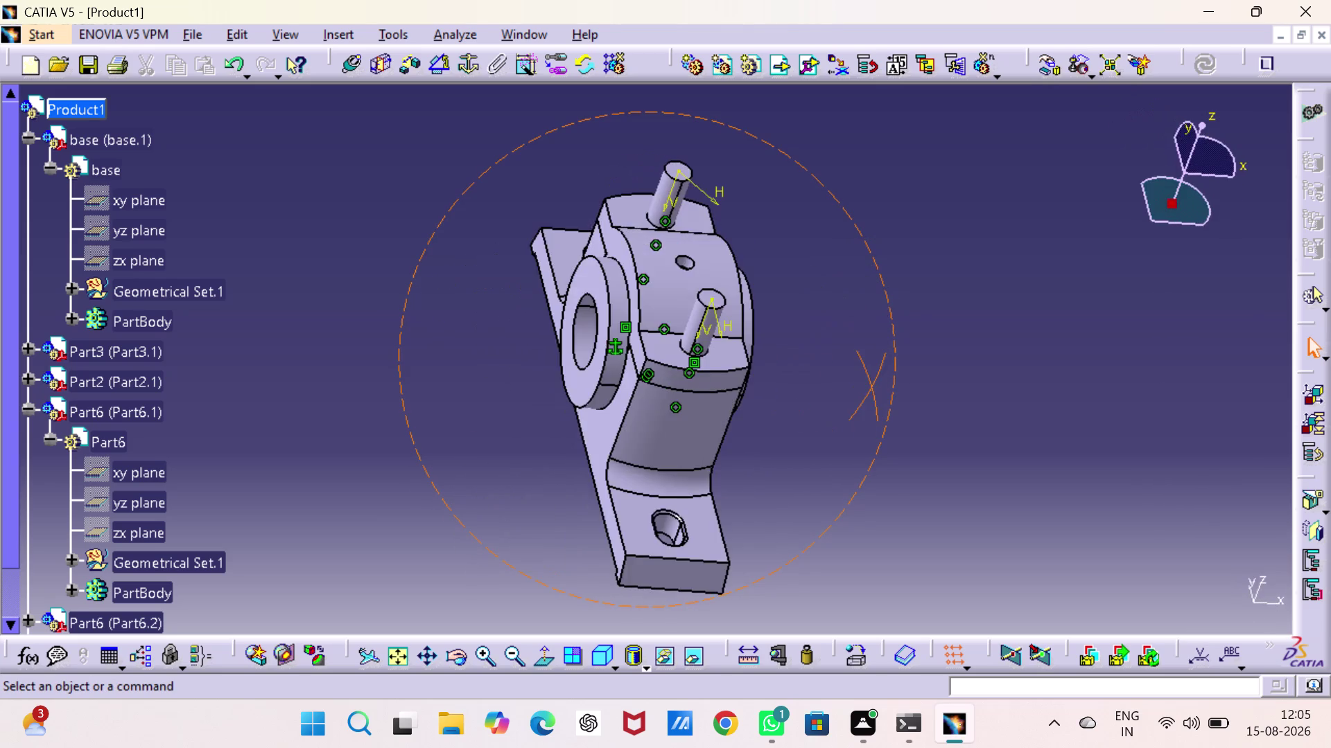
middle_drag(996, 402, 566, 117)
right_drag(996, 401, 566, 118)
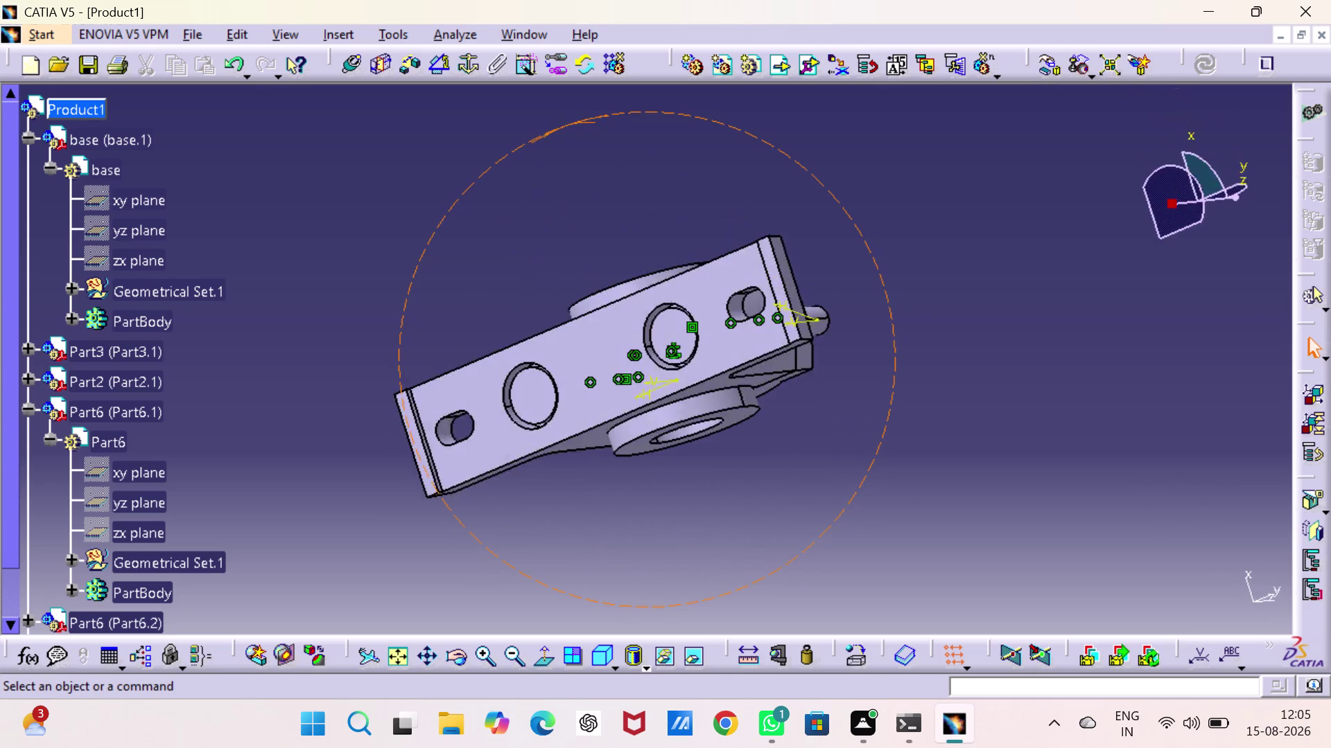
right_drag(565, 117, 659, 492)
middle_drag(565, 118, 658, 490)
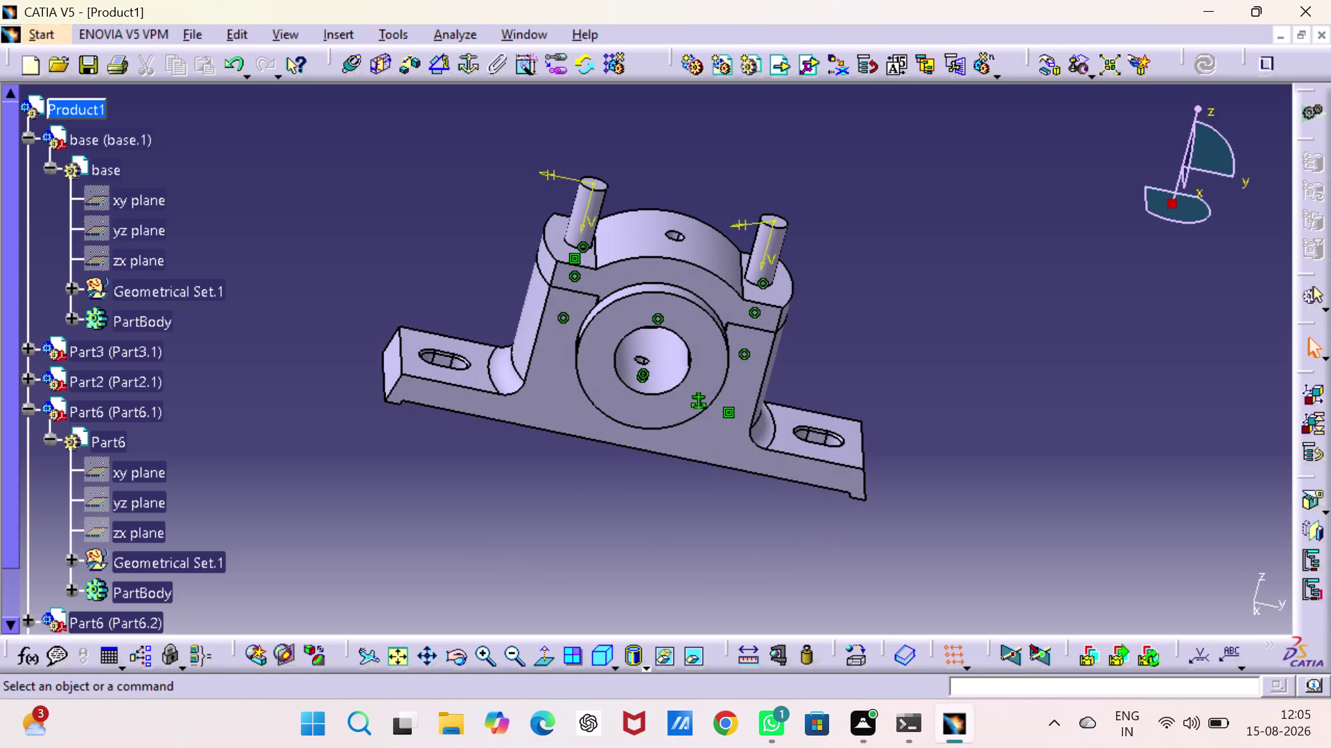
click(600, 654)
click(993, 394)
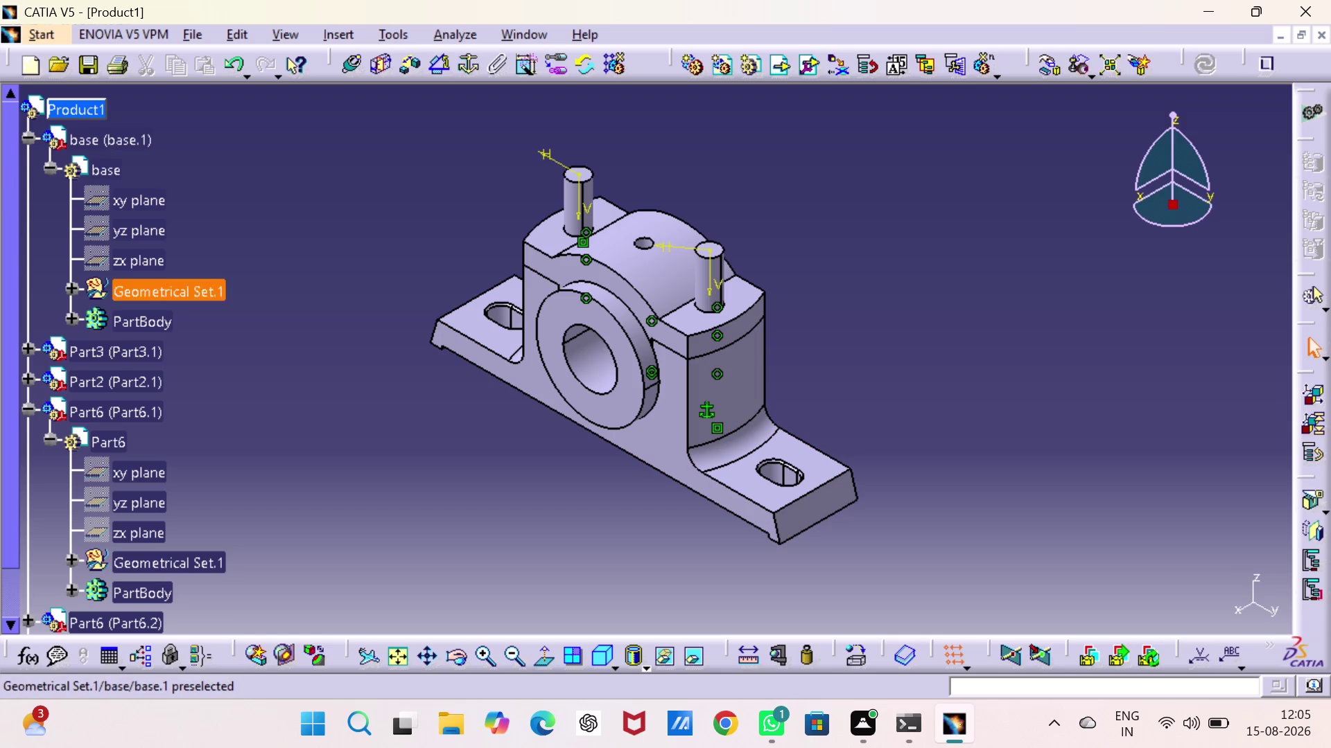
scroll(up, 3)
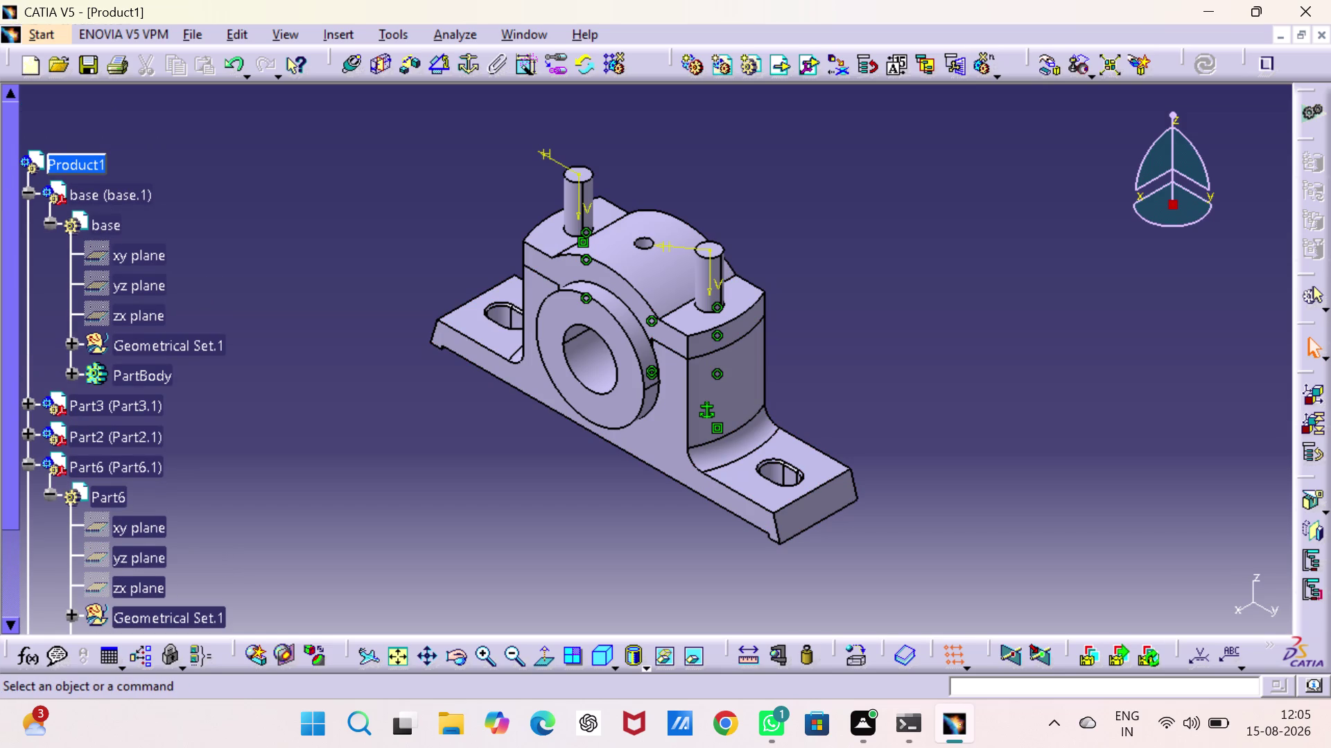
right_click(93, 159)
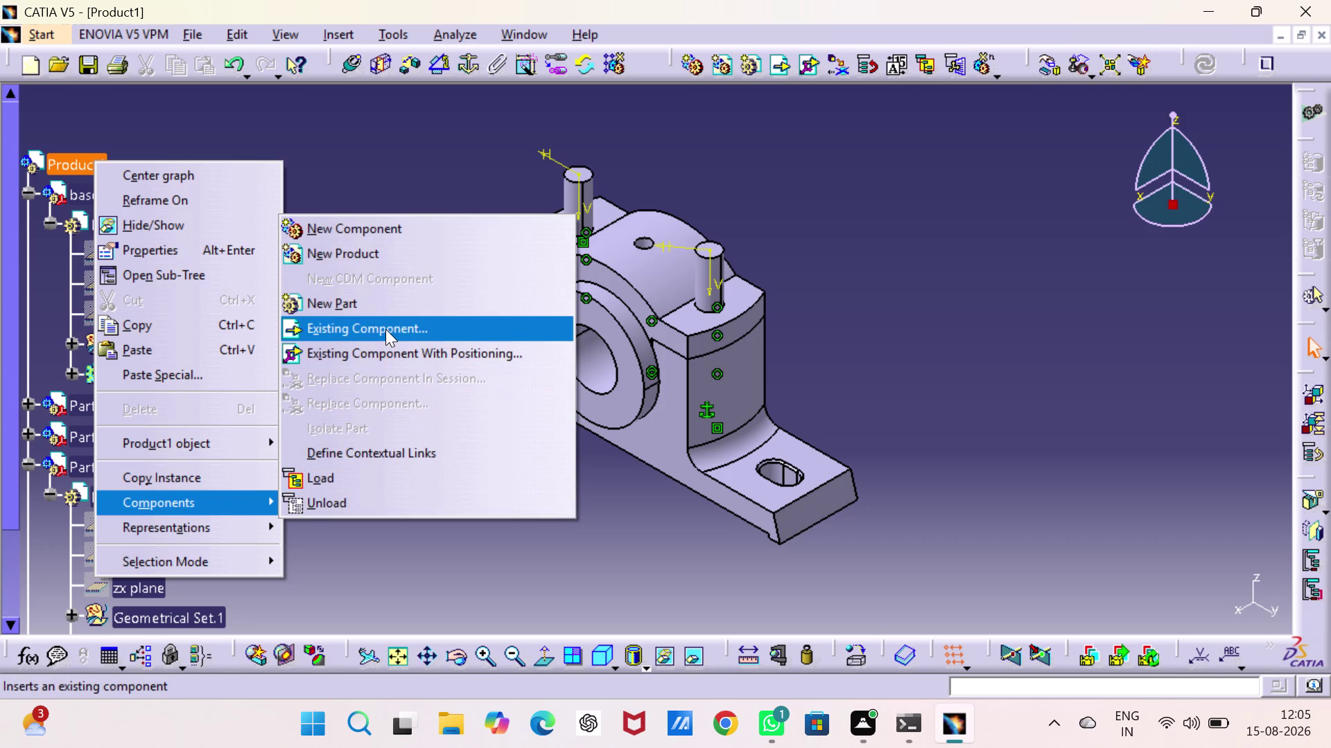
Insert the nut file as an existing component into Product1.
click(385, 329)
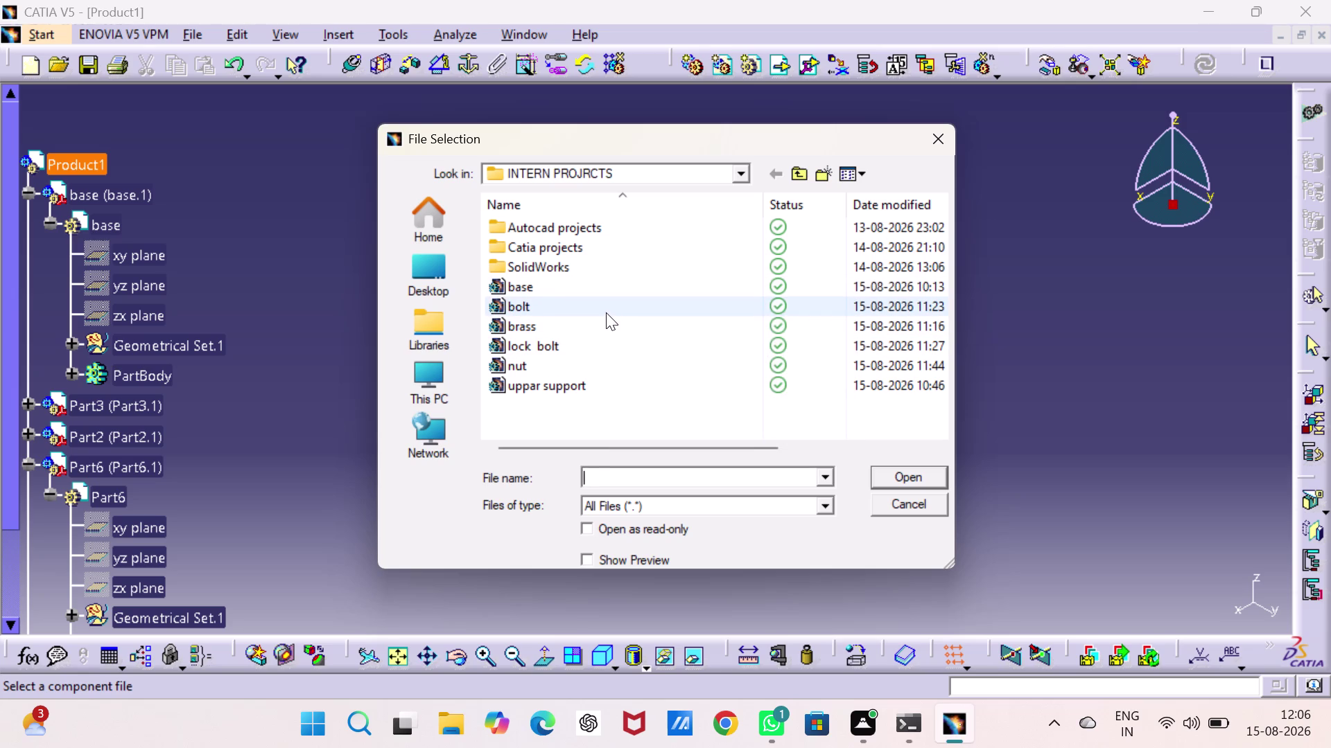
click(605, 312)
click(923, 472)
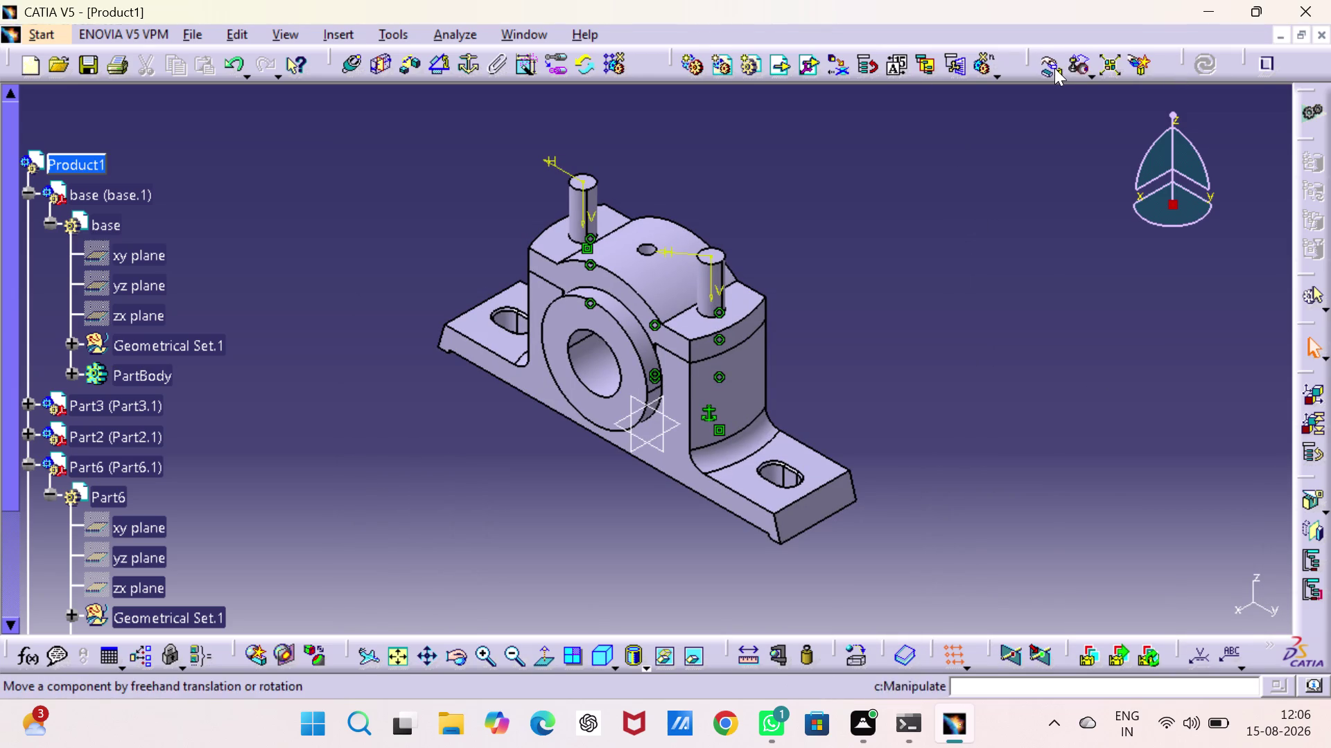
Raise the nut above the block along Z and update the assembly.
click(1052, 68)
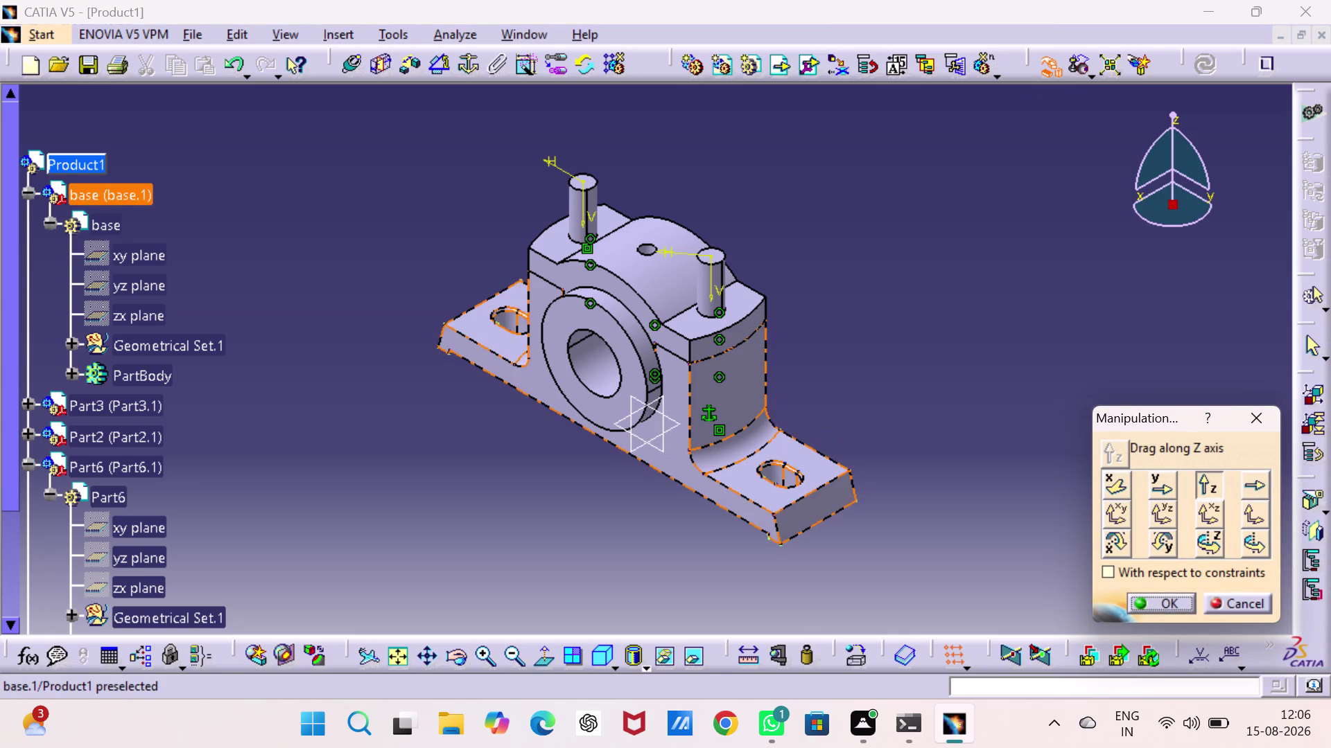
drag(651, 427, 638, 262)
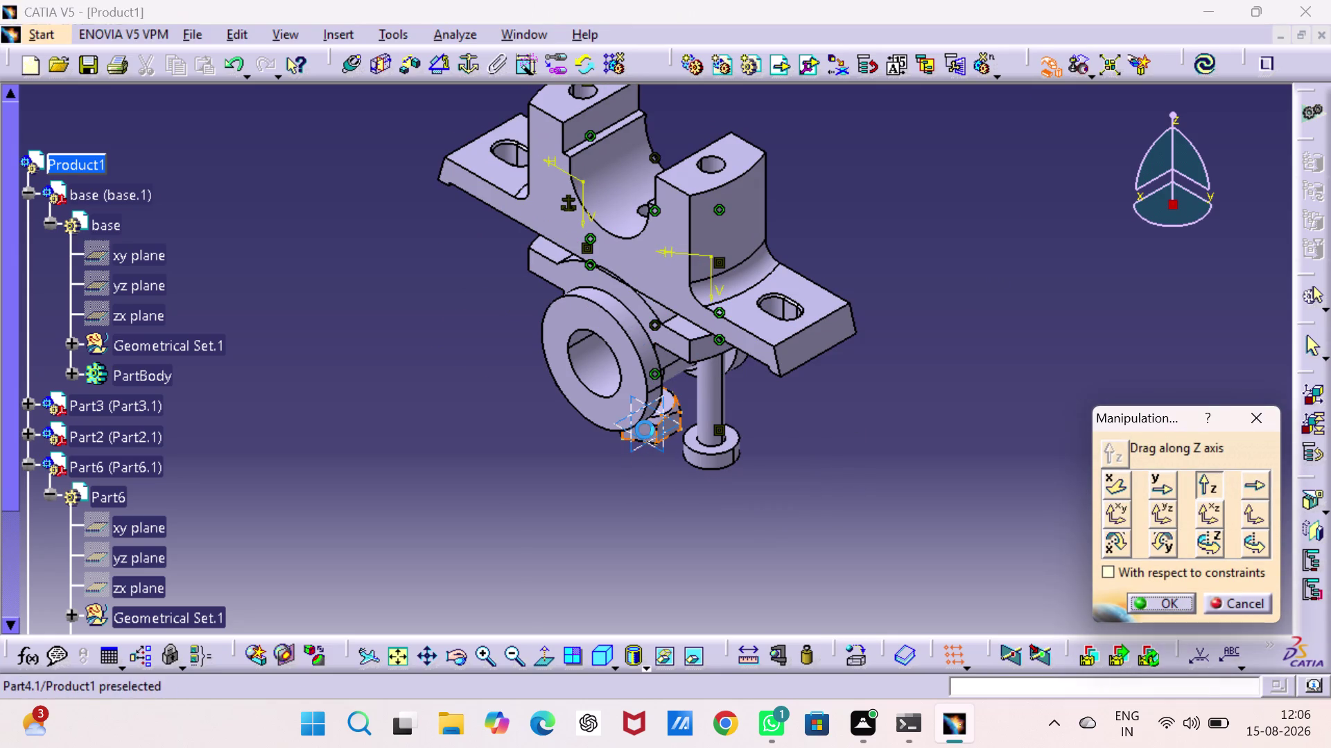
drag(646, 429, 659, 135)
click(1176, 603)
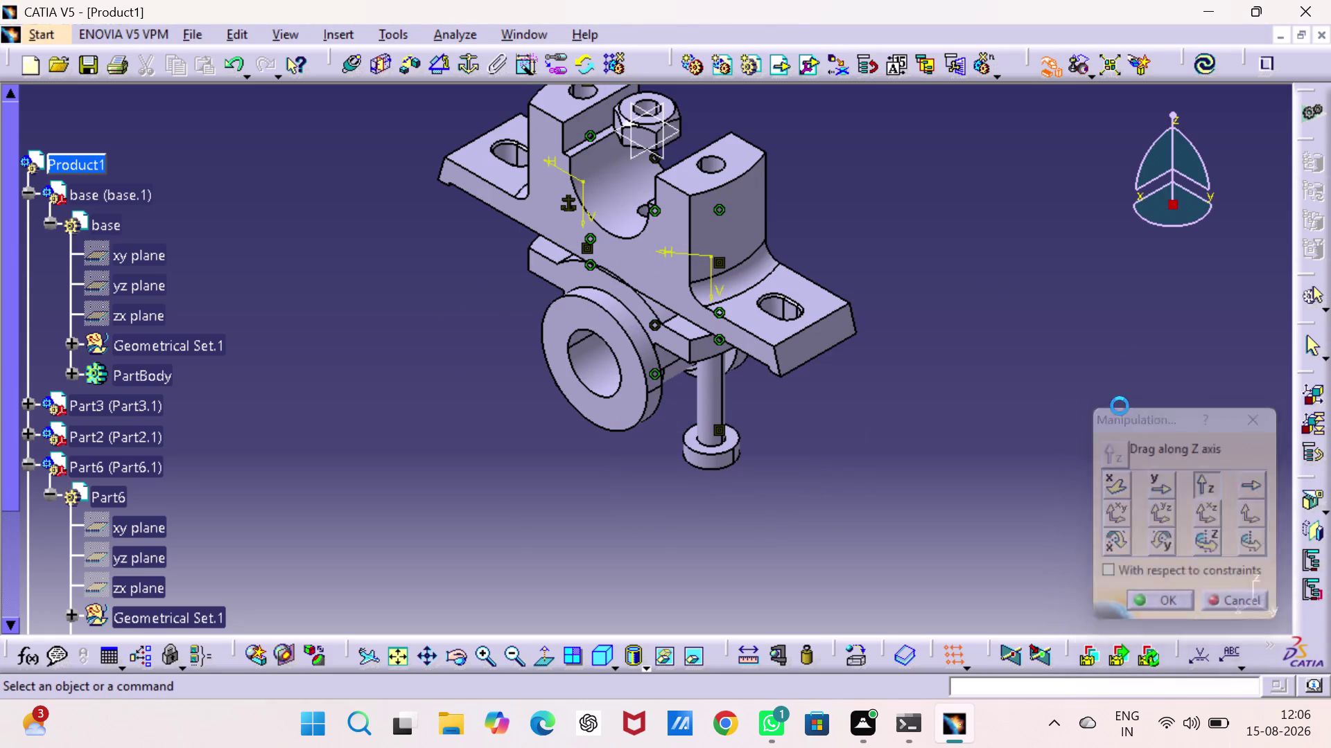
click(1119, 282)
click(1206, 63)
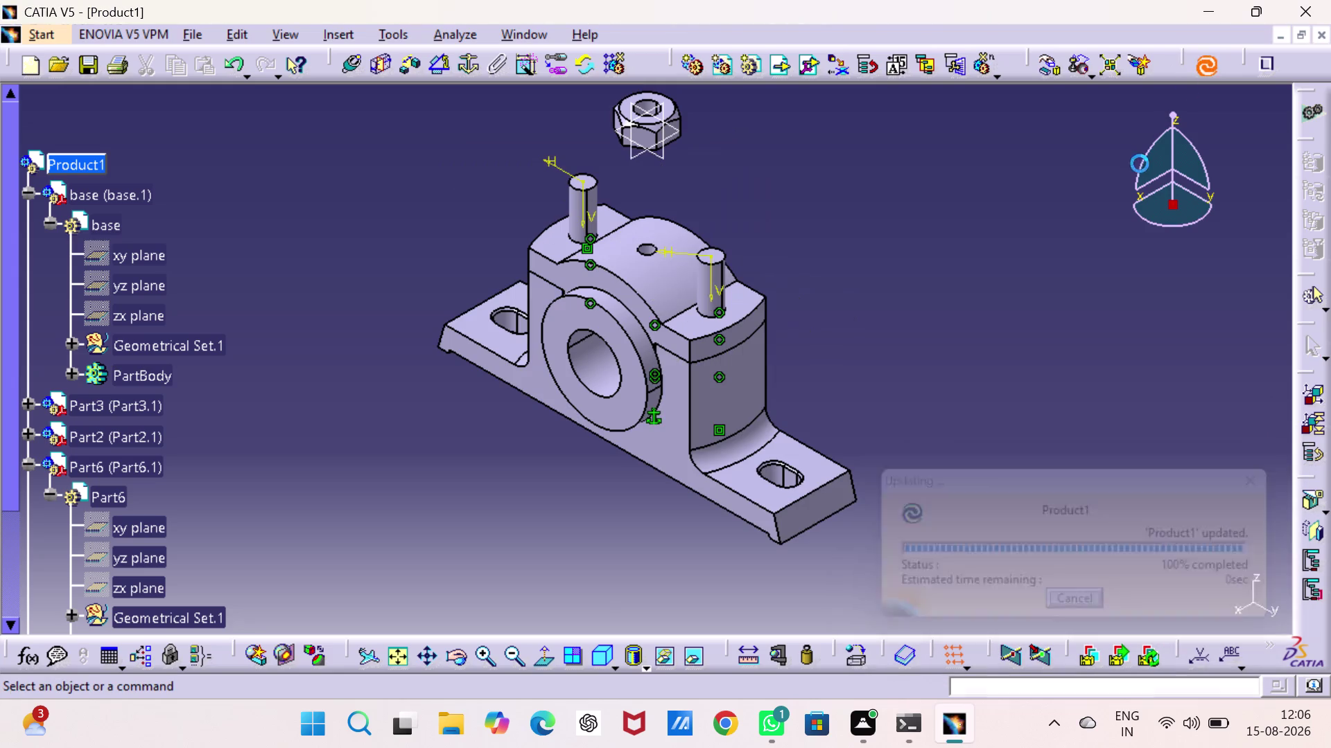
click(1093, 242)
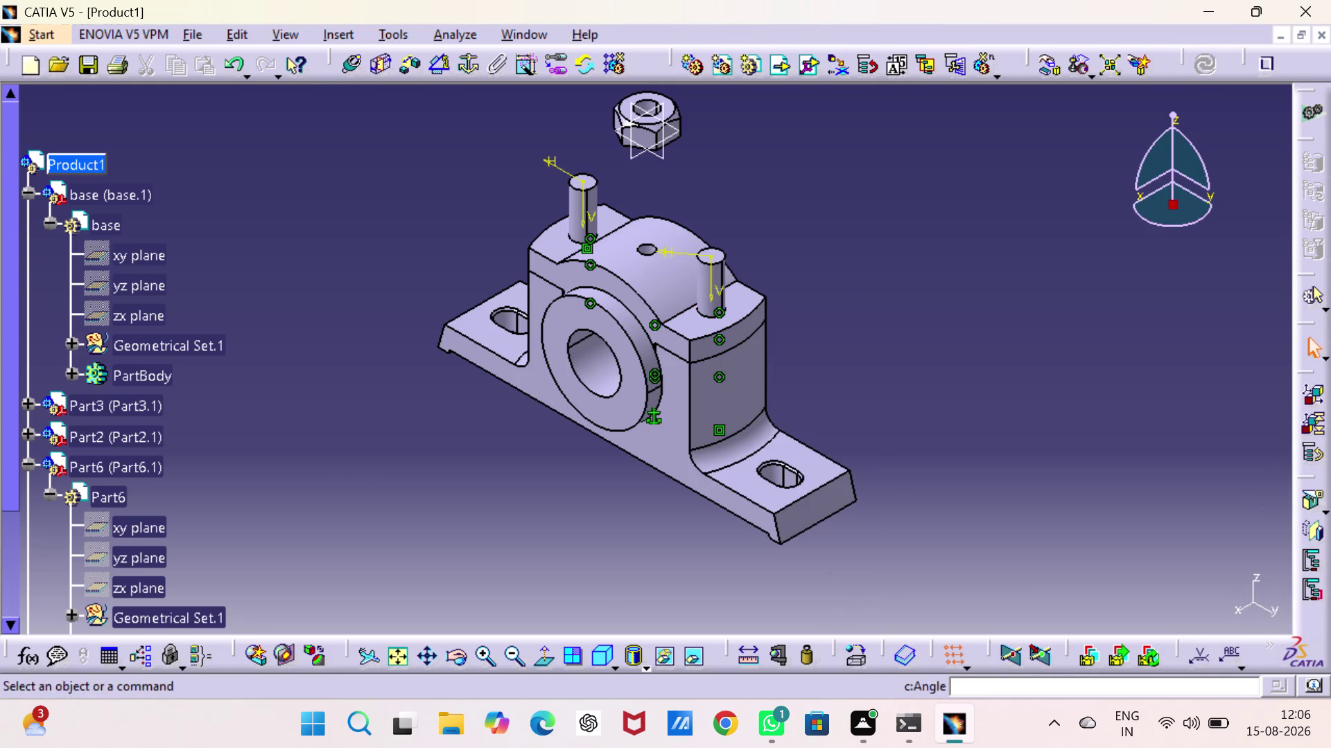
right_click(92, 165)
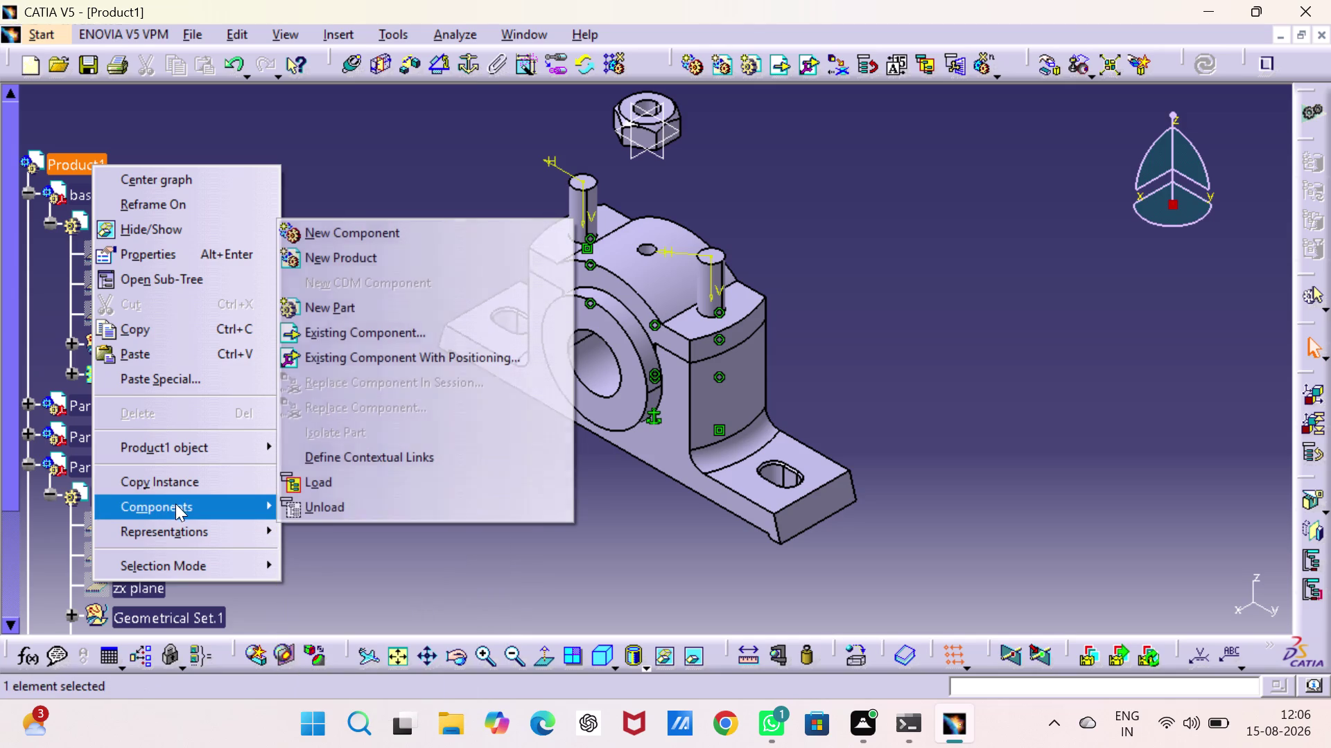
Insert the nut file again as a second existing component.
click(375, 339)
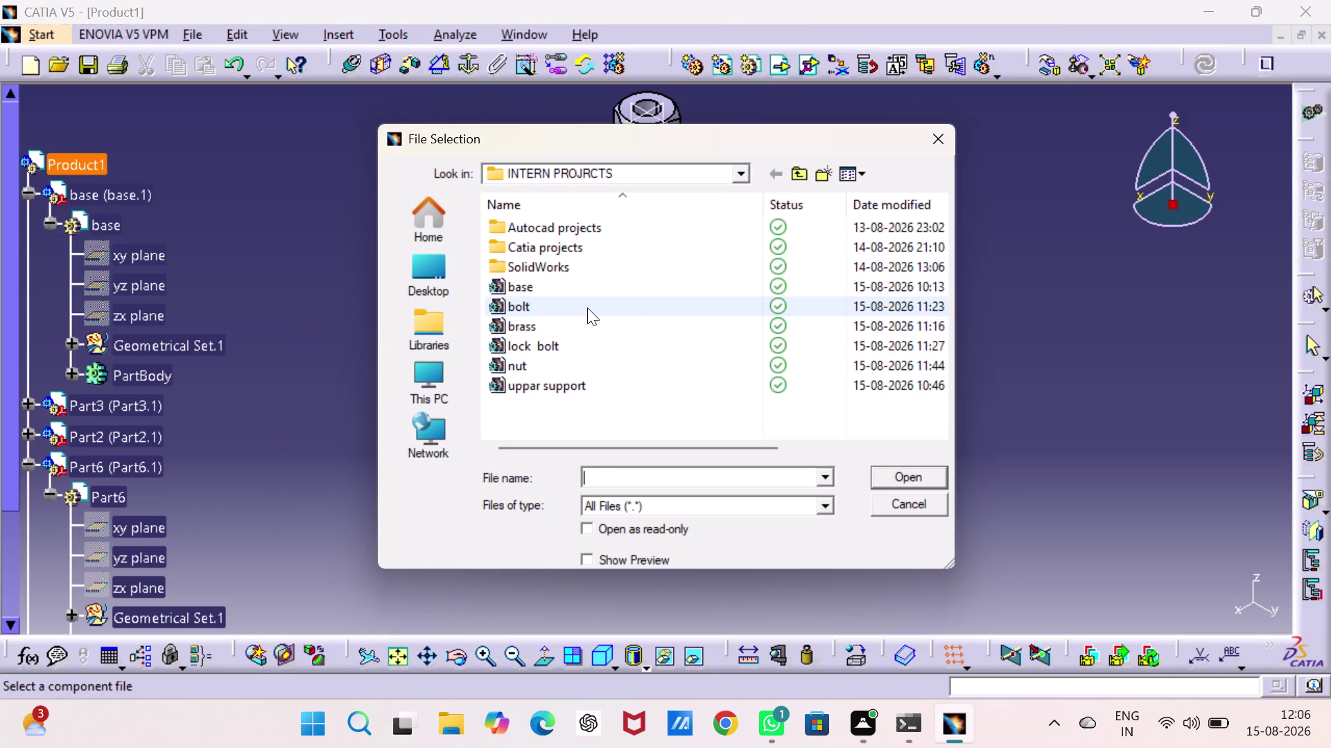
click(587, 307)
click(926, 474)
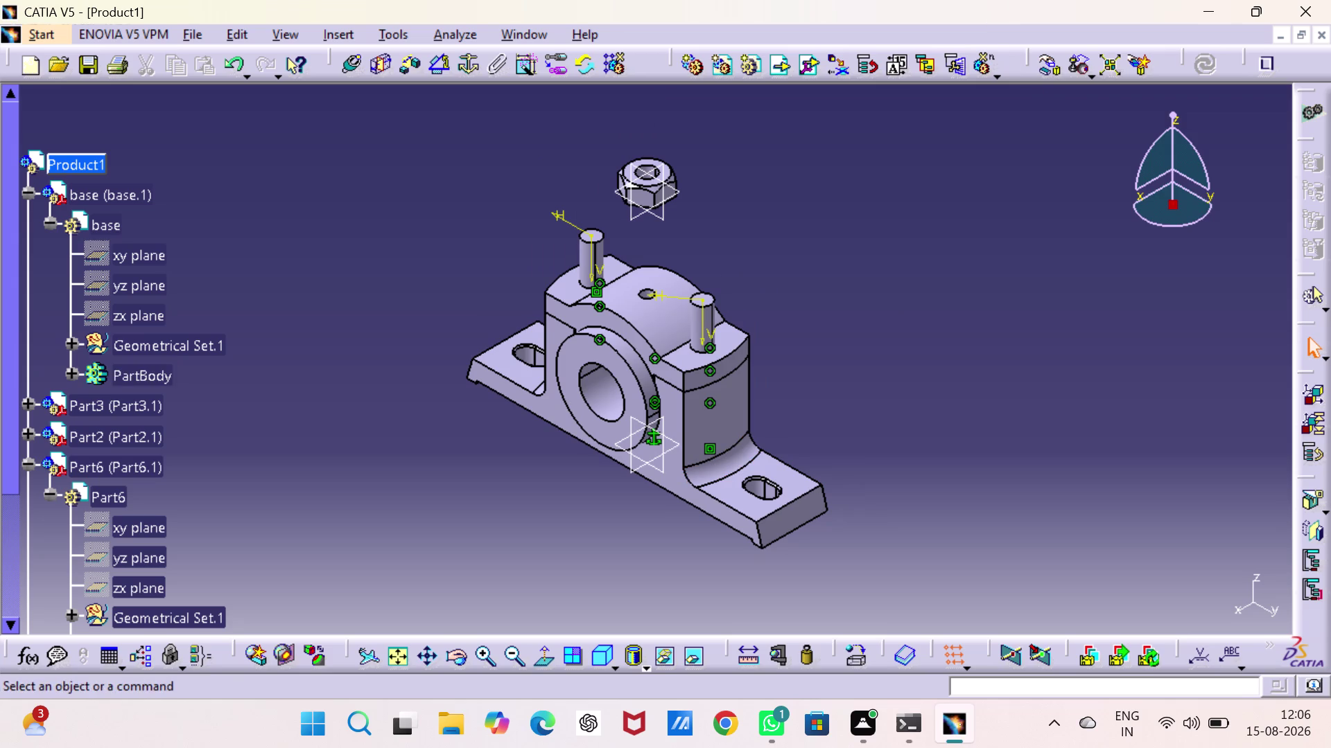
Lift the second nut along Z to sit just below the first nut.
click(1042, 65)
drag(662, 447, 683, 261)
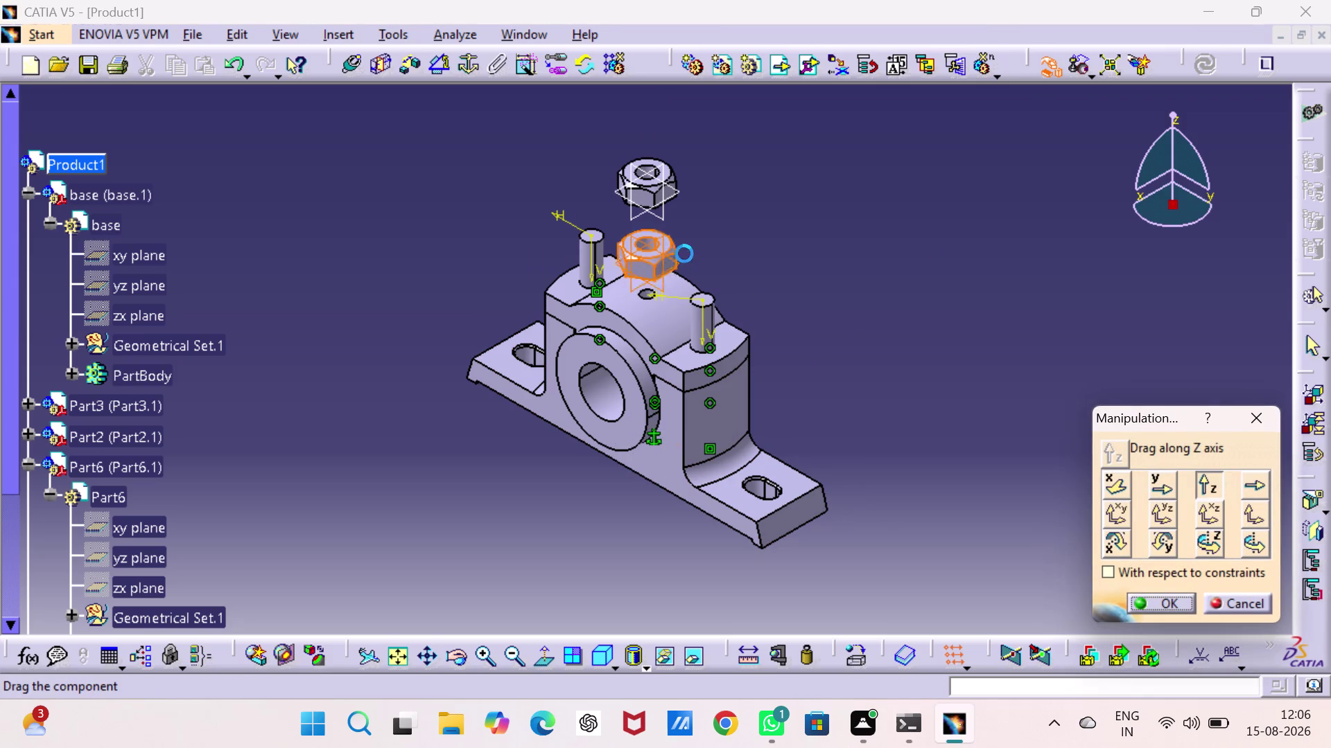
drag(683, 262, 691, 242)
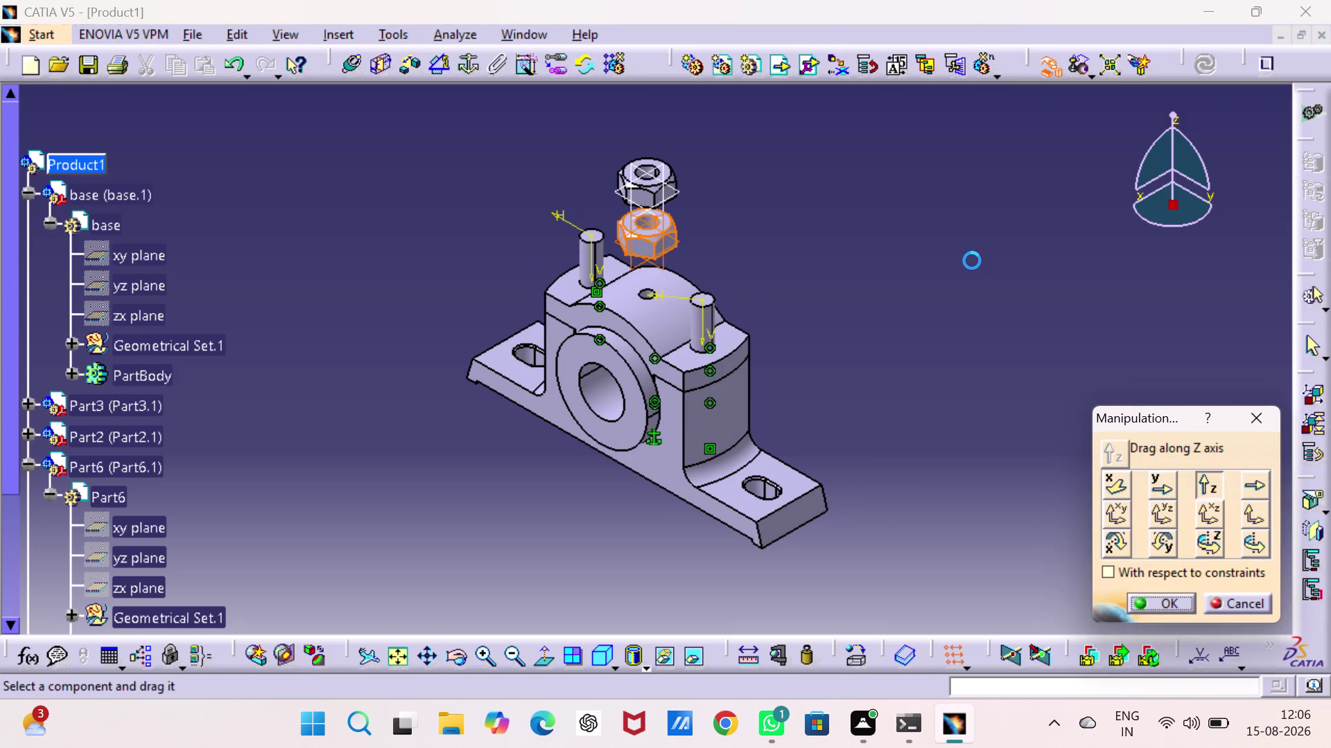
click(971, 261)
drag(1171, 596, 1127, 543)
click(1046, 422)
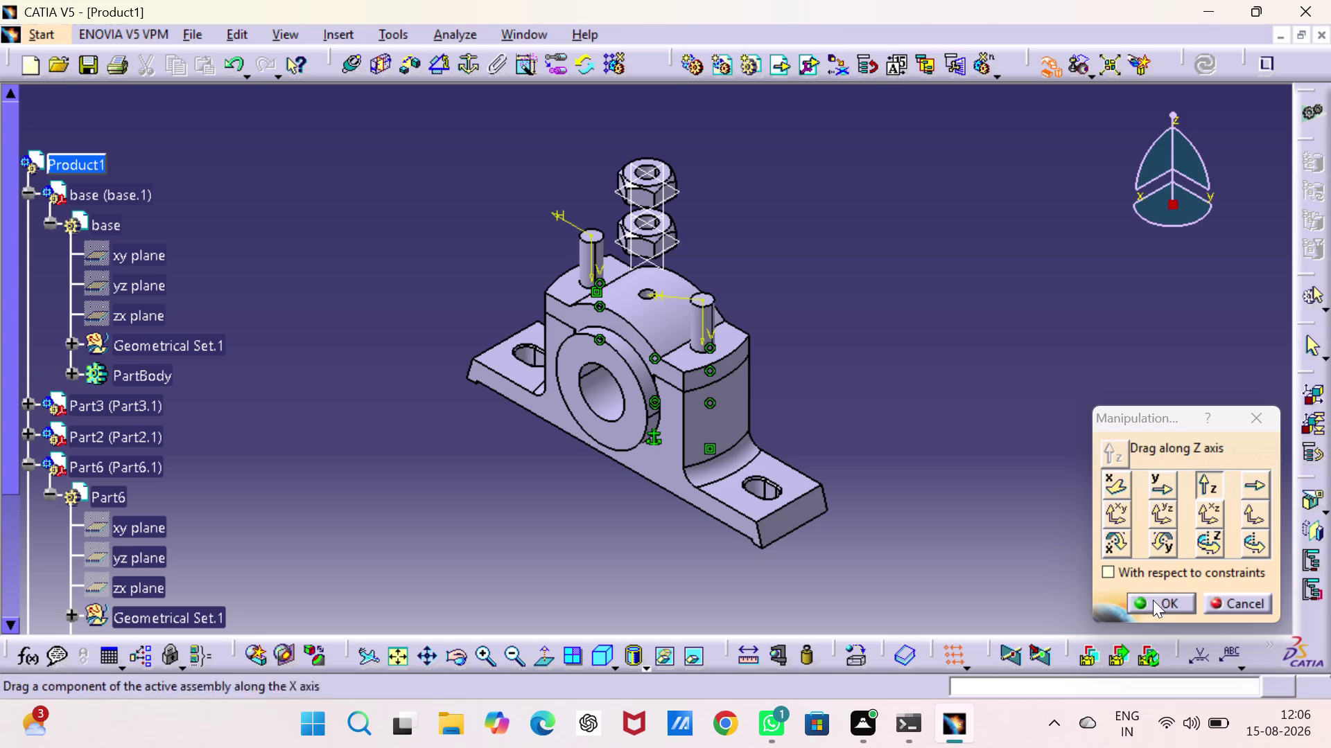
click(1152, 602)
click(1039, 265)
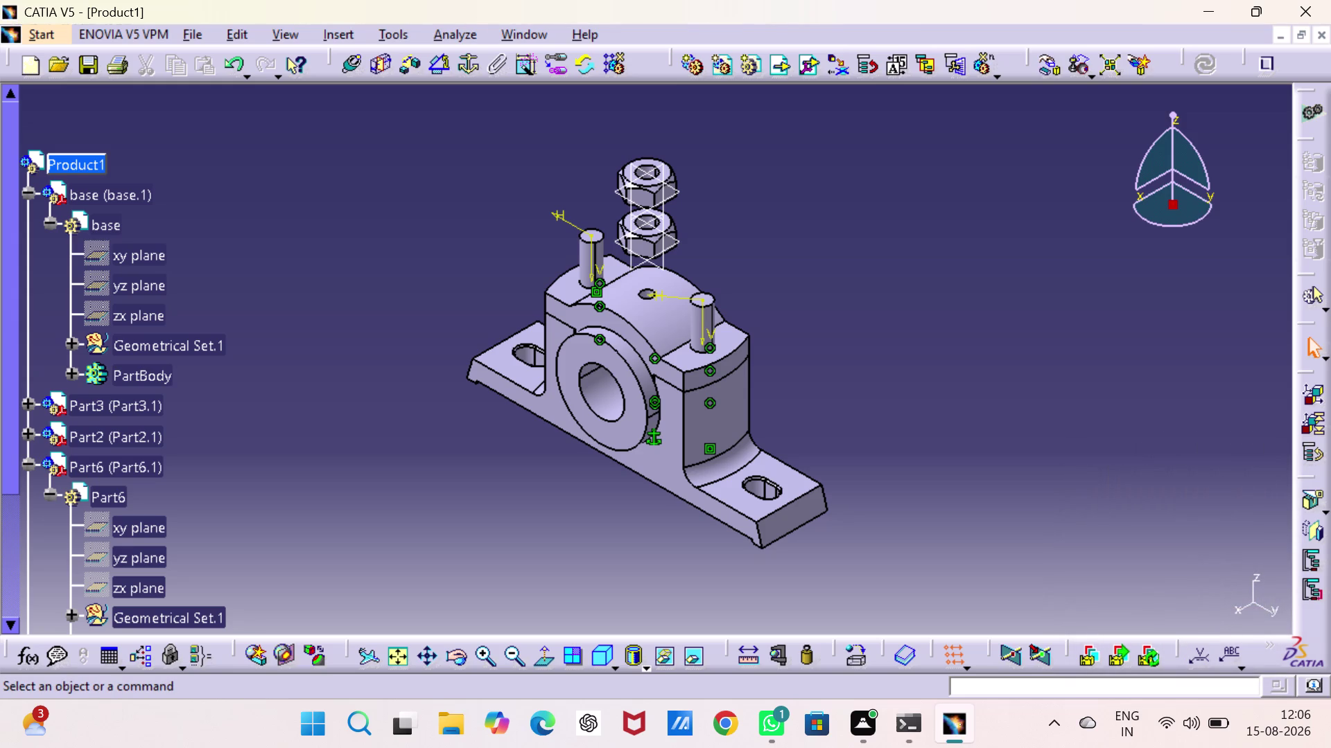
Hide the xy, yz and zx planes of the first nut, Part4.1.
scroll(down, 3)
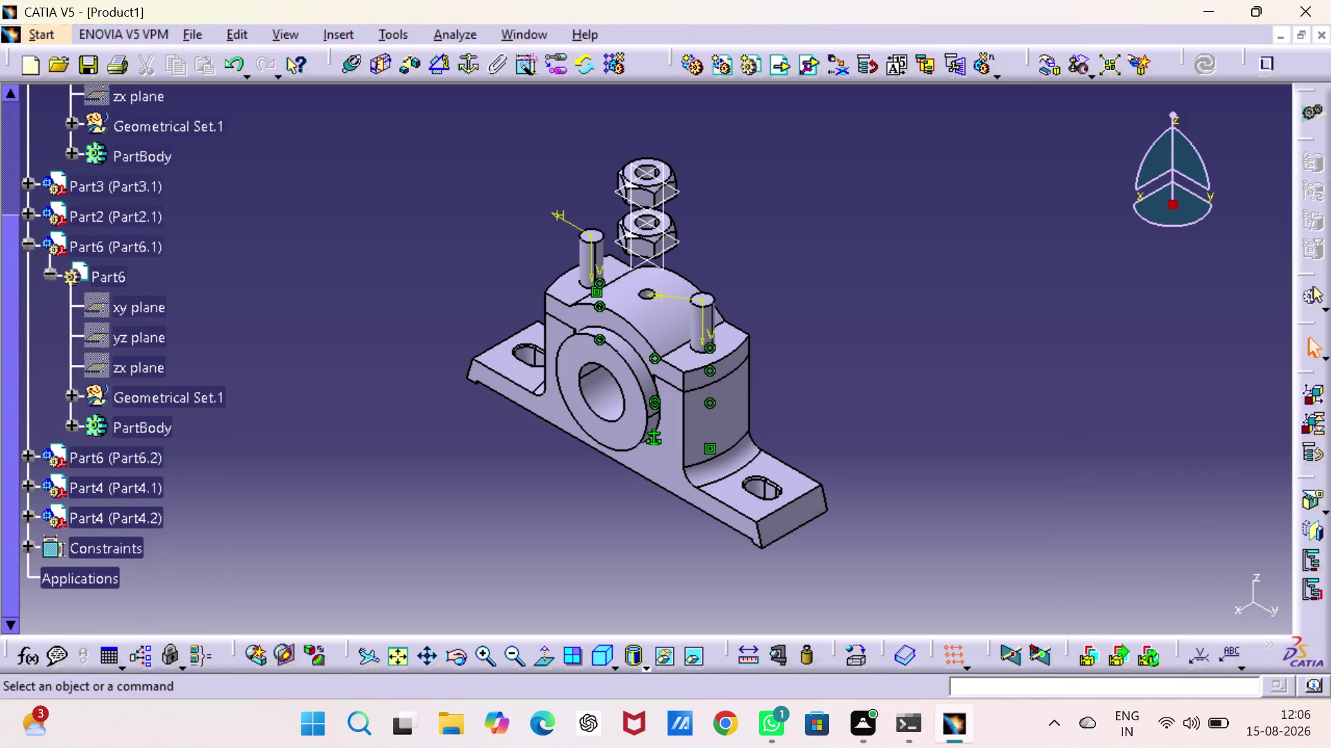
click(27, 244)
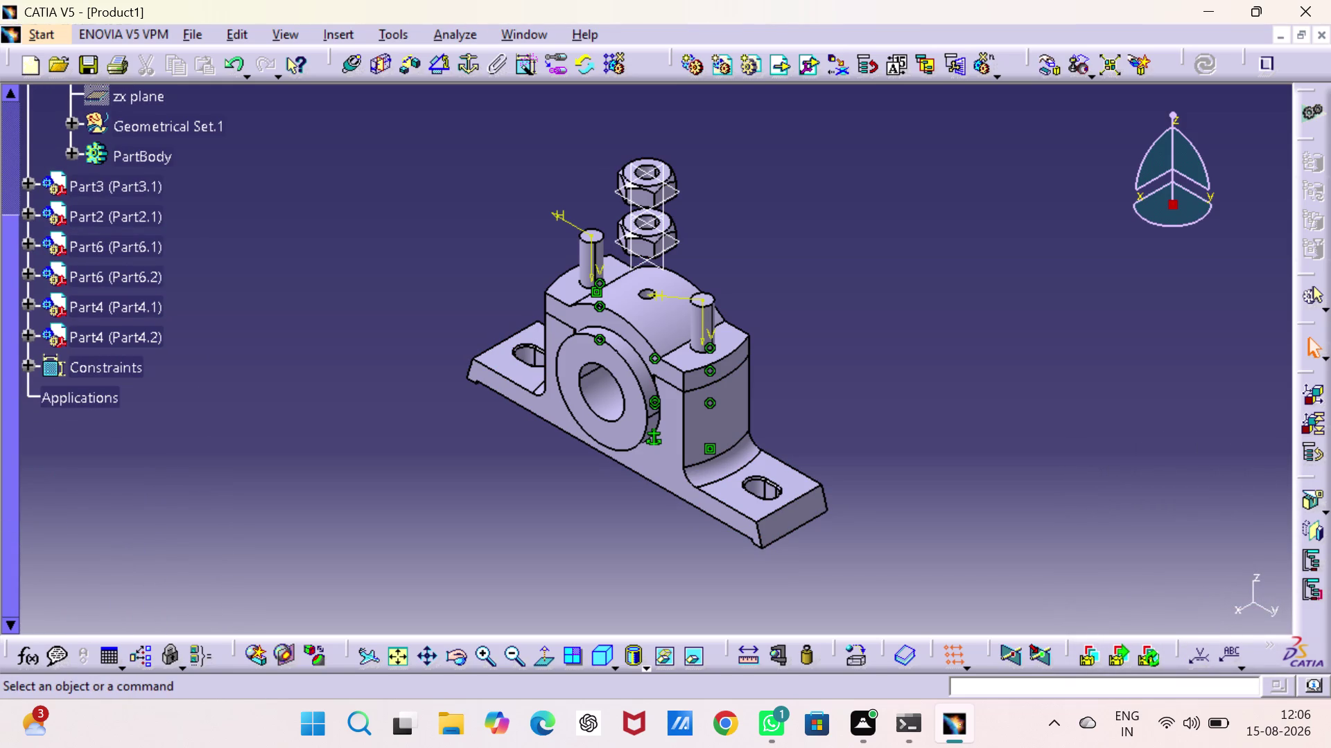
click(23, 302)
click(44, 329)
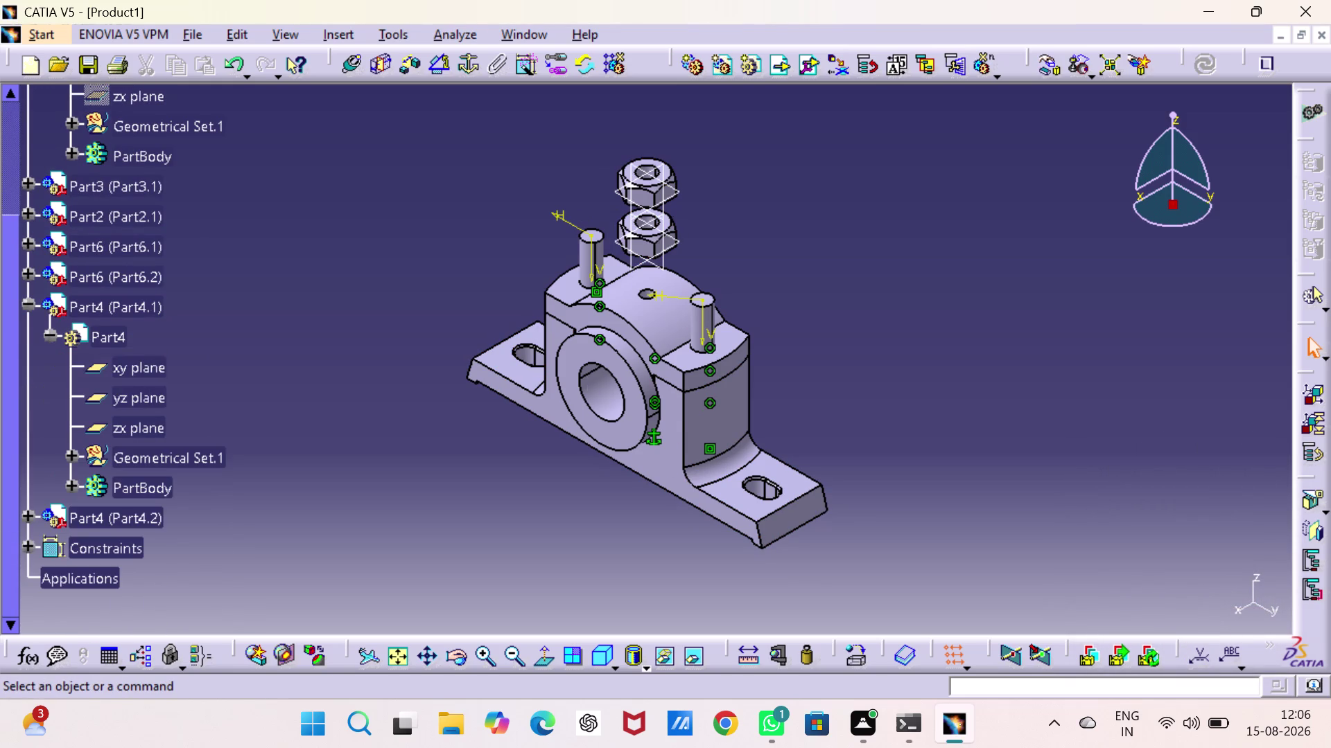
click(121, 366)
click(131, 401)
click(133, 422)
right_click(131, 398)
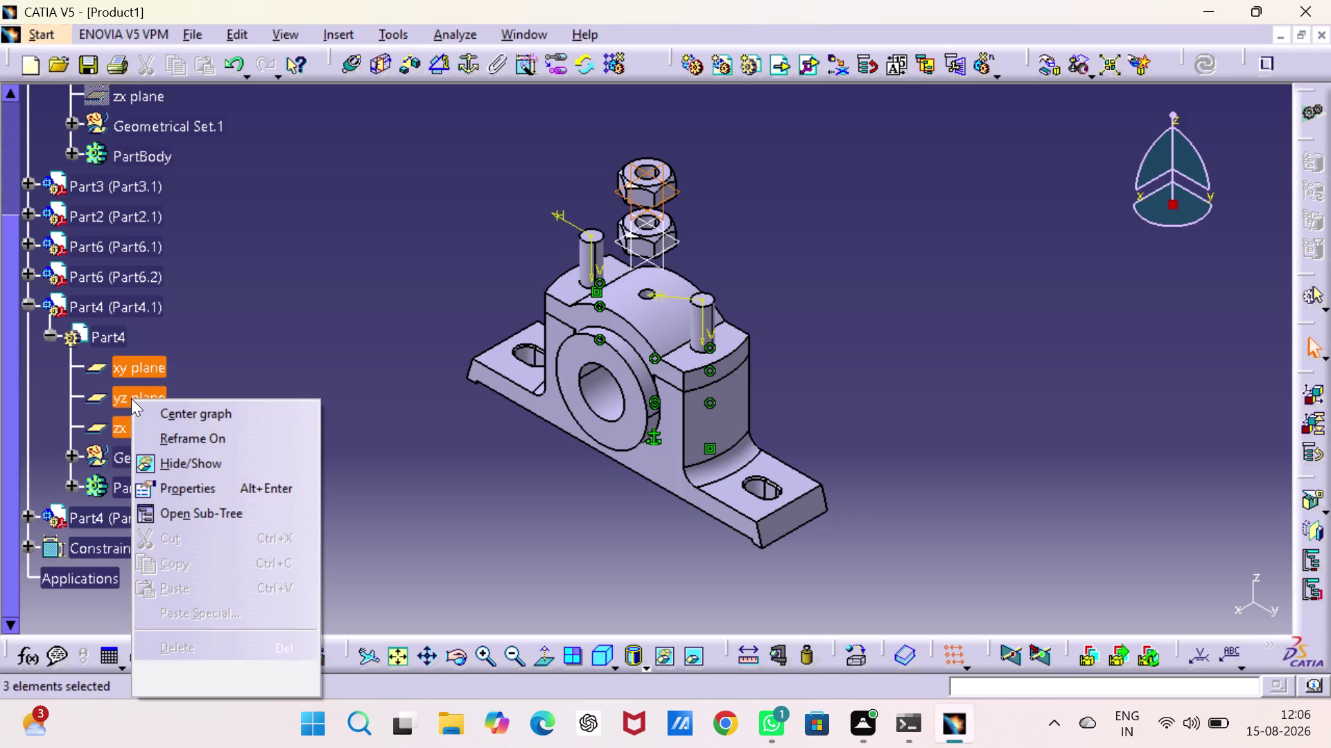
click(164, 458)
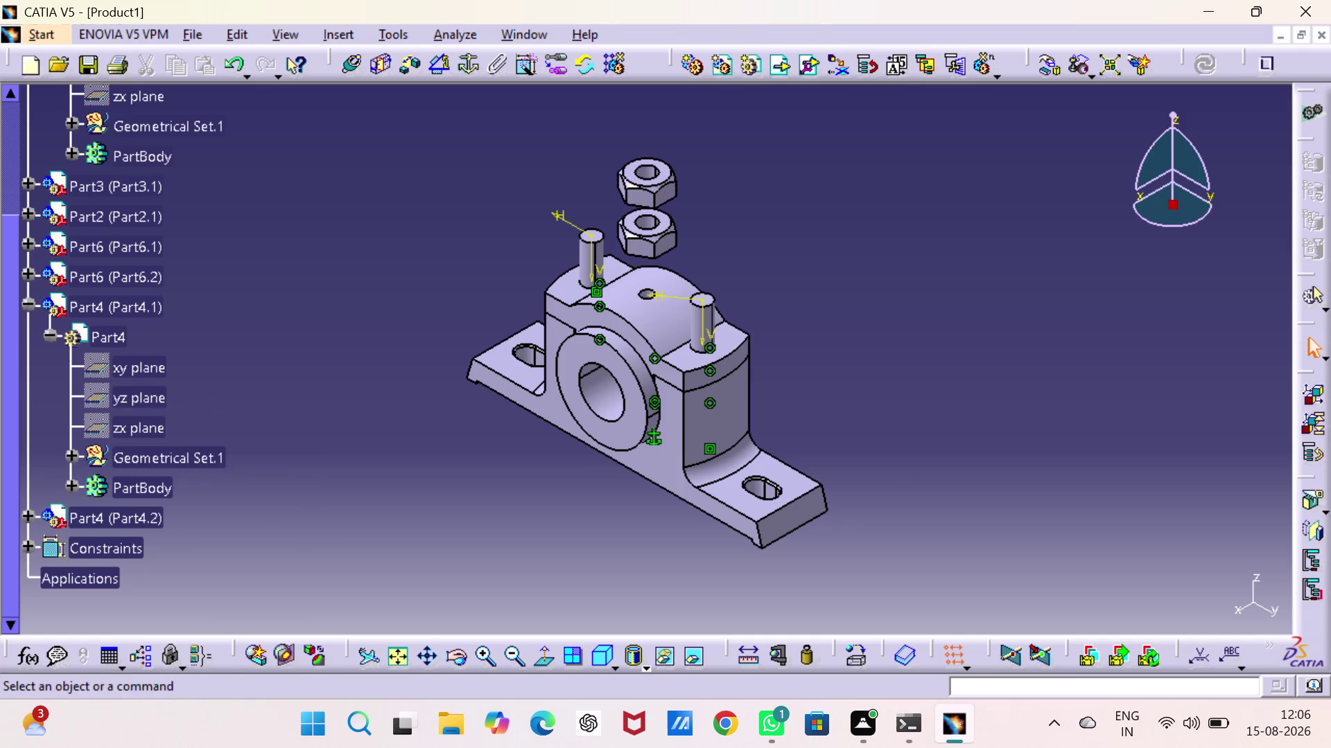
Select the xy, yz and zx planes of Part4.2 and toggle their visibility.
click(27, 511)
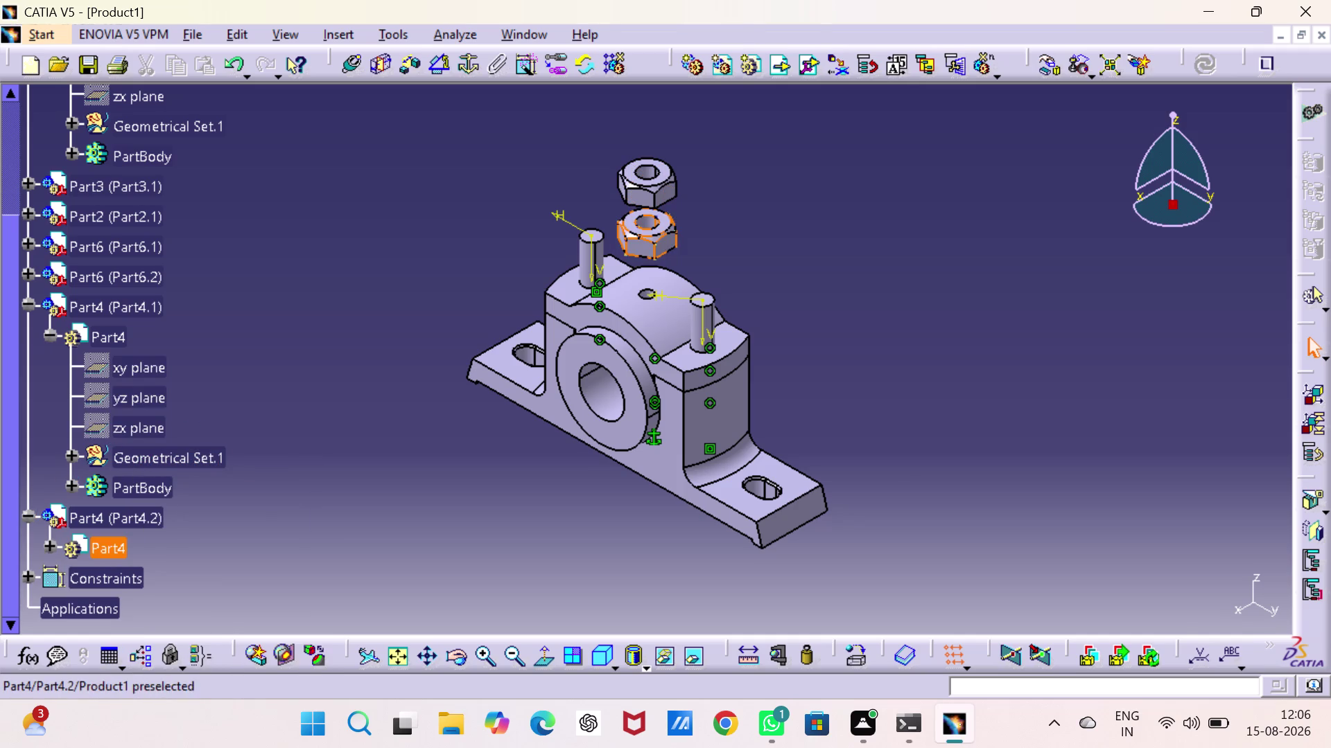
click(46, 545)
scroll(down, 3)
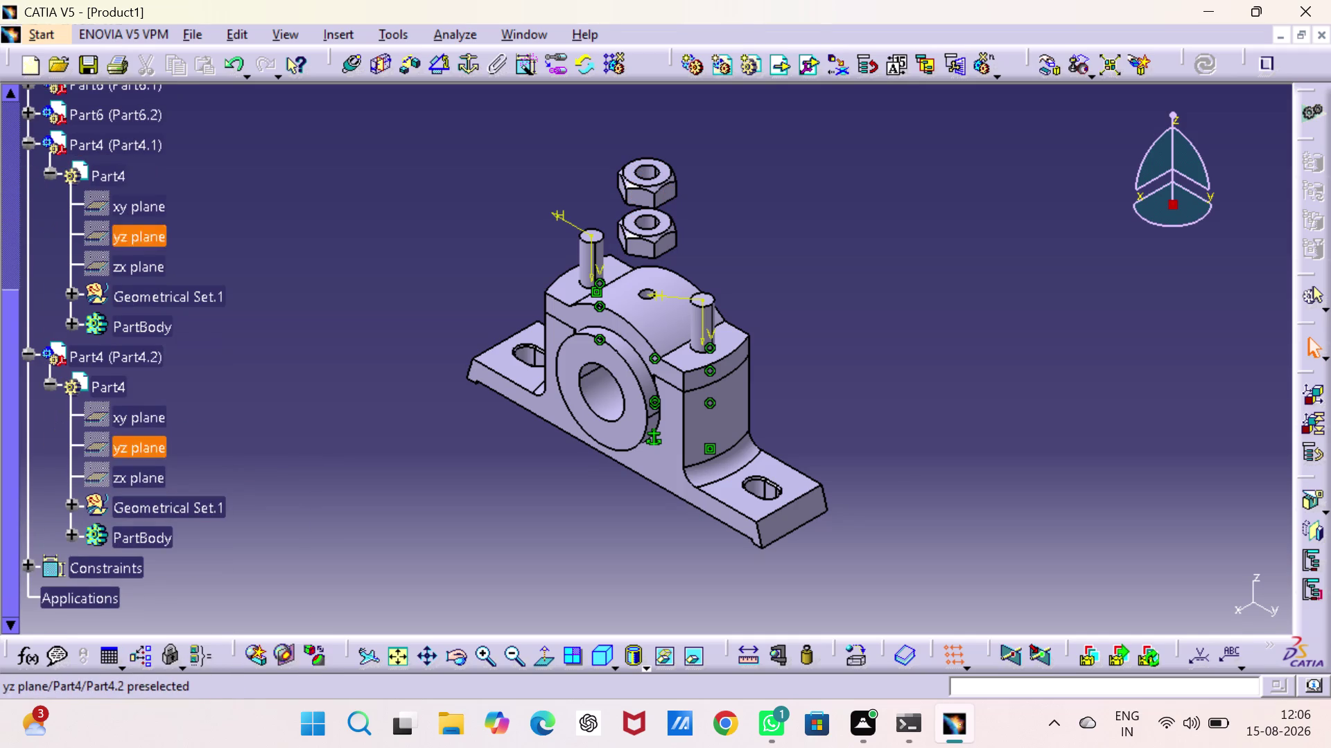
click(142, 417)
click(141, 450)
click(138, 488)
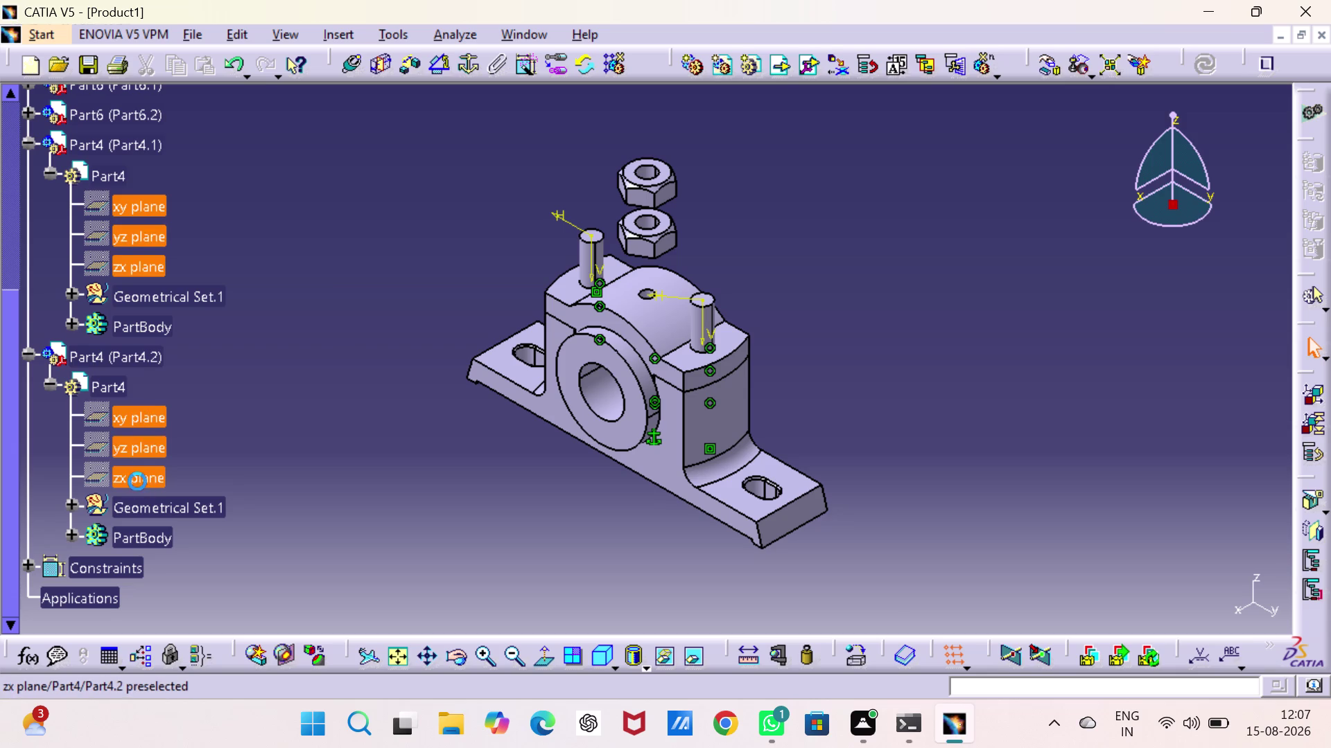
right_click(136, 475)
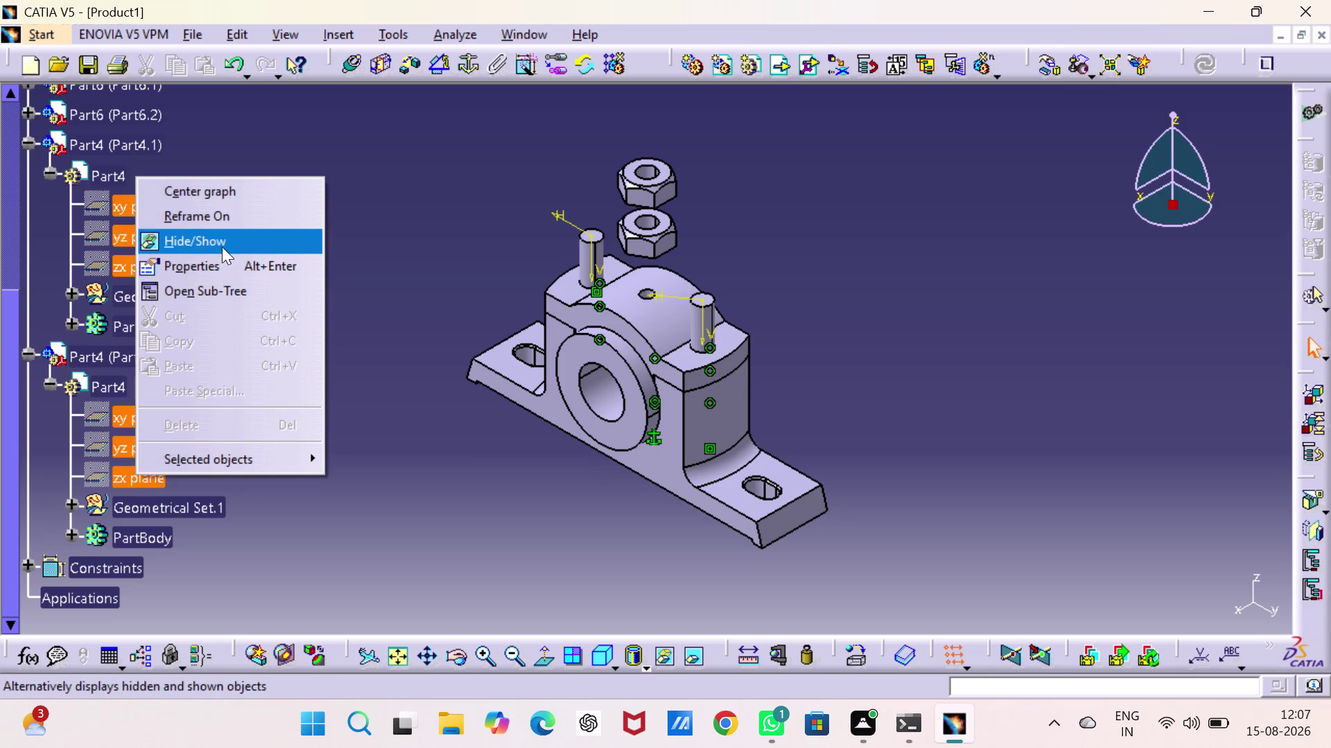
click(221, 247)
Reselect the nut reference planes and hide them, leaving only nut solids visible.
click(141, 418)
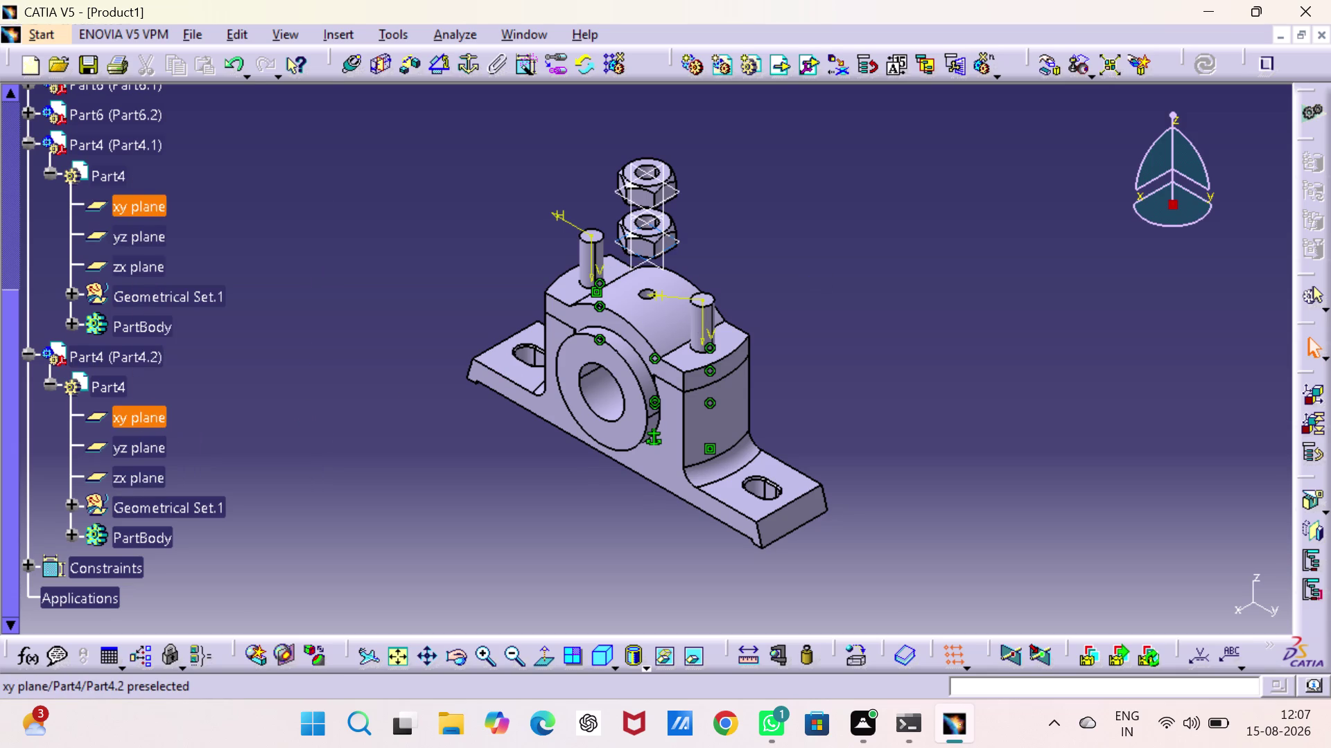
click(138, 438)
click(147, 479)
right_click(146, 470)
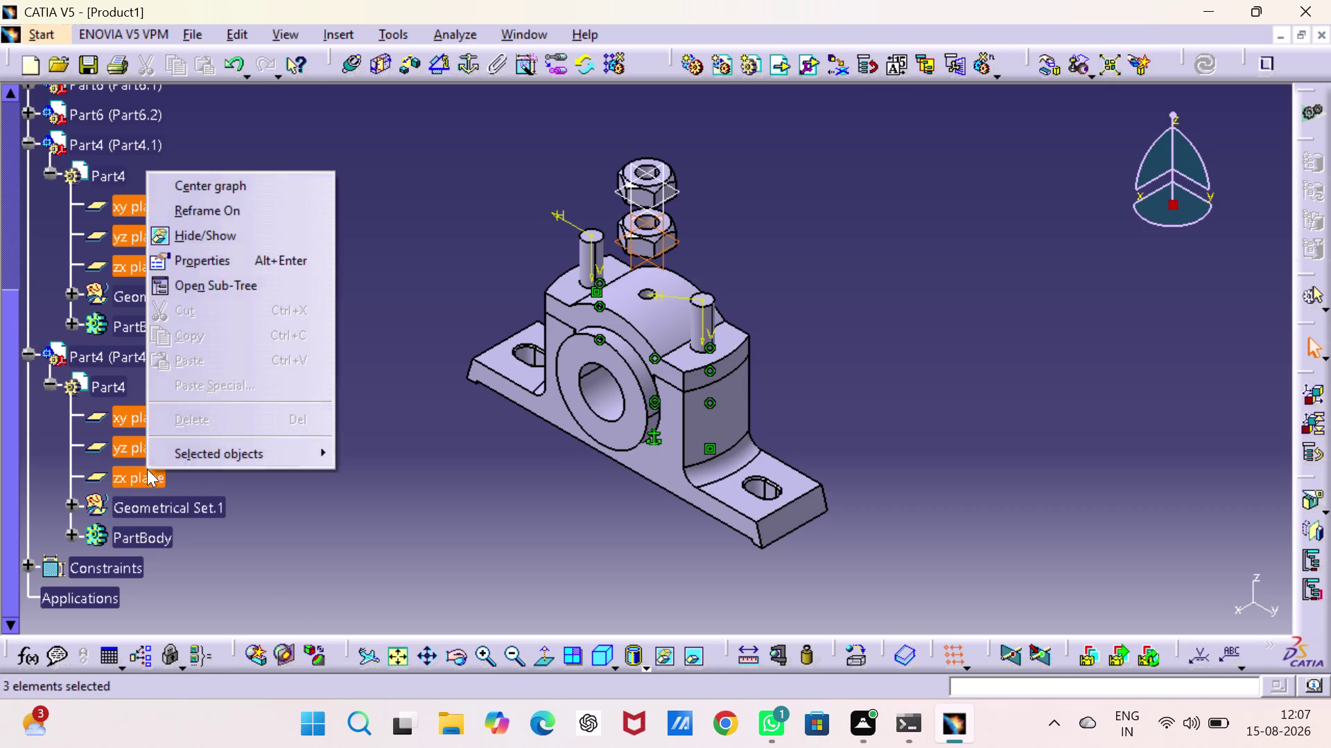
click(200, 235)
click(310, 254)
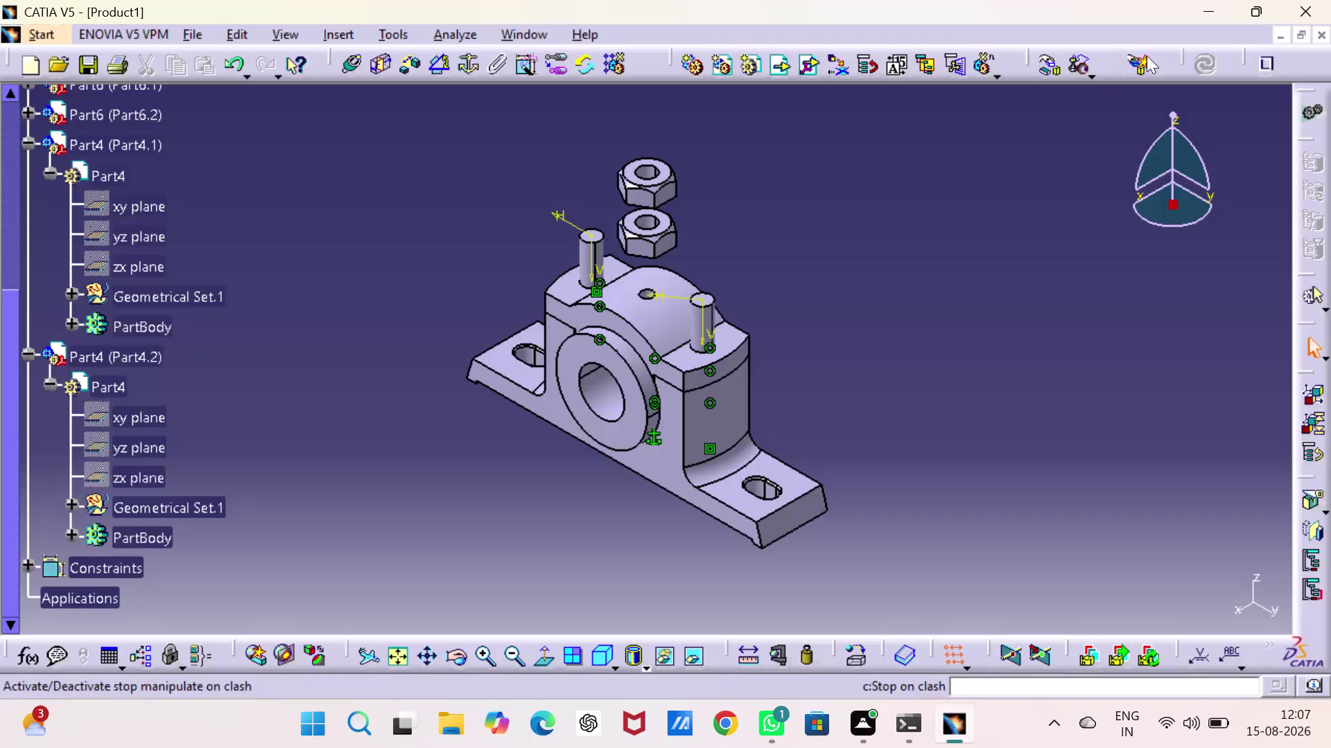
click(1053, 68)
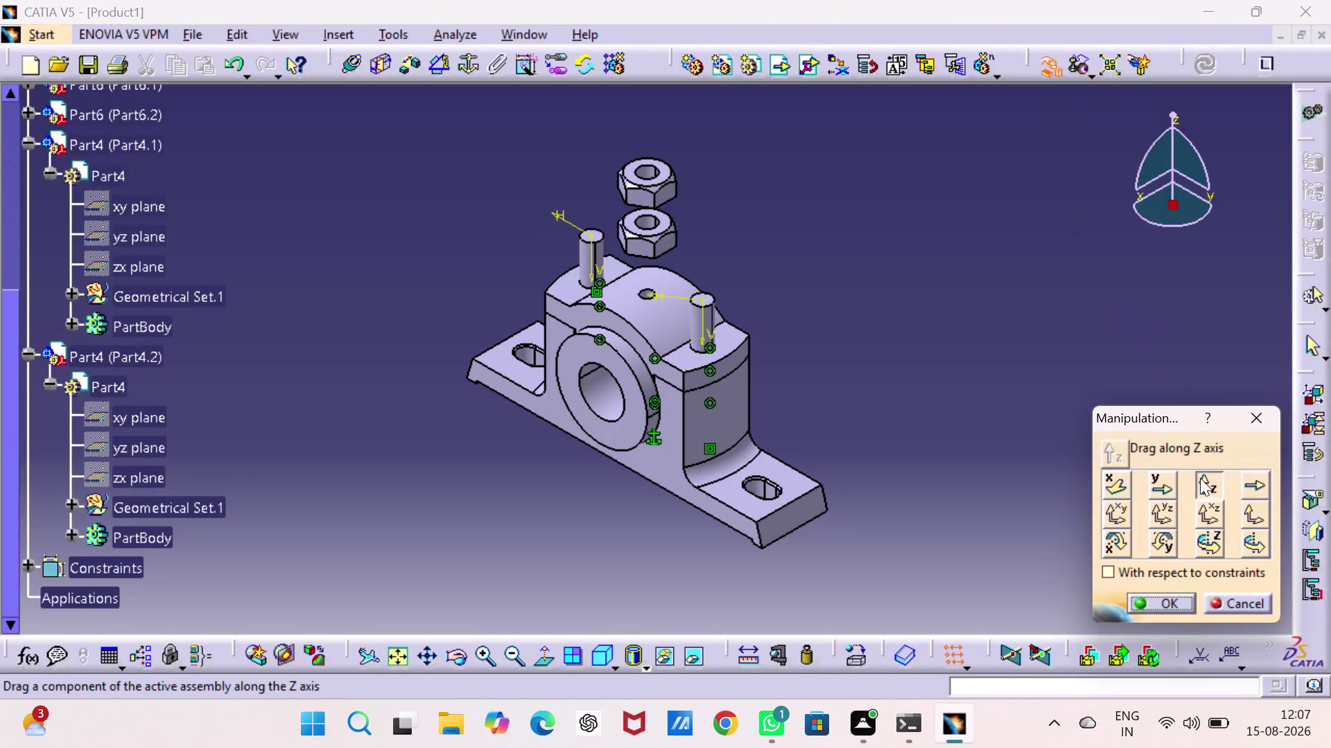
Slide nut Part4.2 along Y to sit beside the right stud.
click(1154, 485)
drag(641, 230, 685, 254)
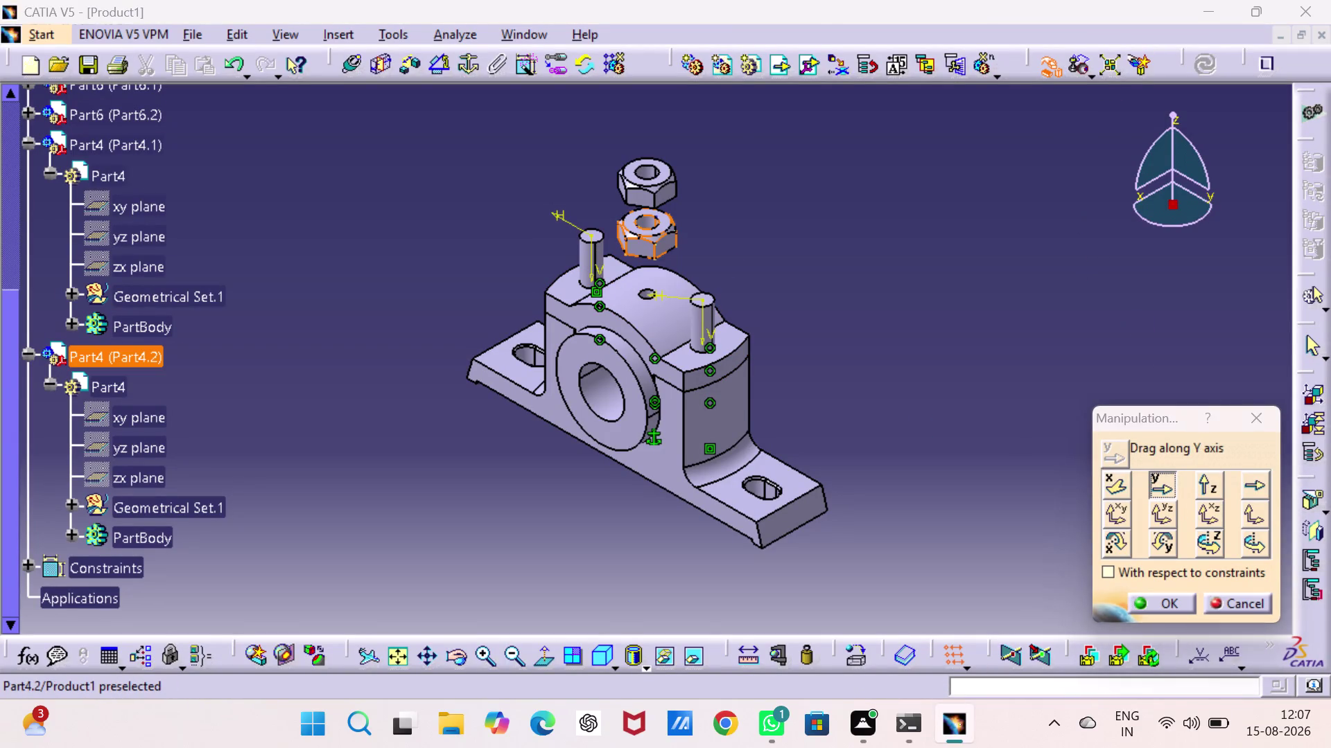
drag(685, 254, 736, 266)
drag(754, 284, 797, 255)
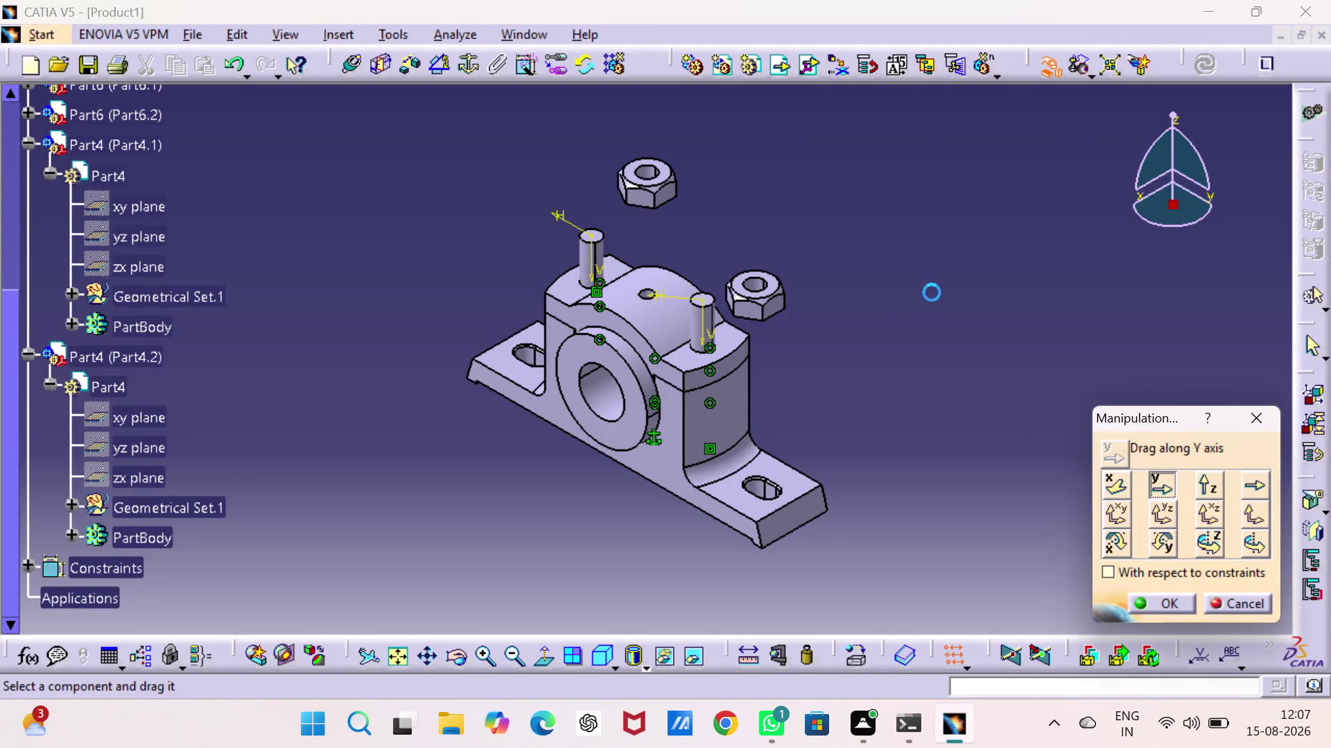
click(1175, 601)
click(1003, 295)
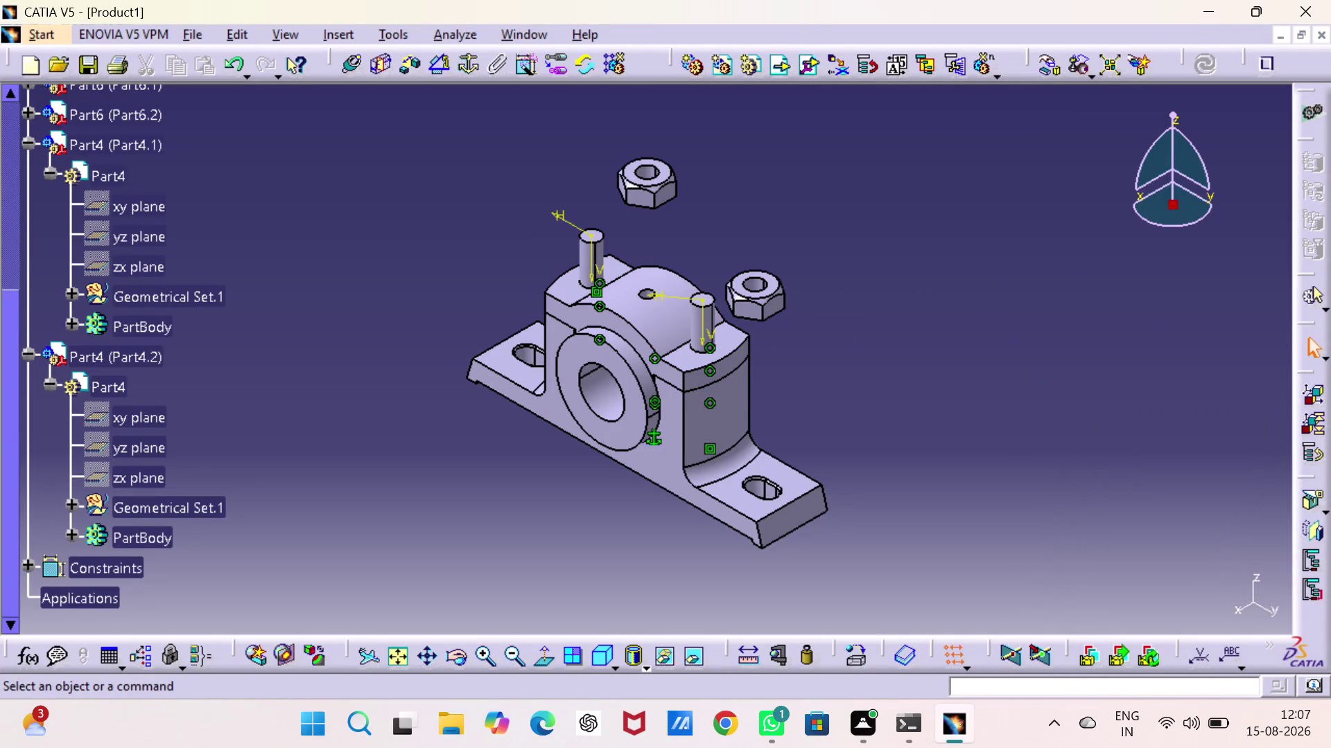
click(355, 59)
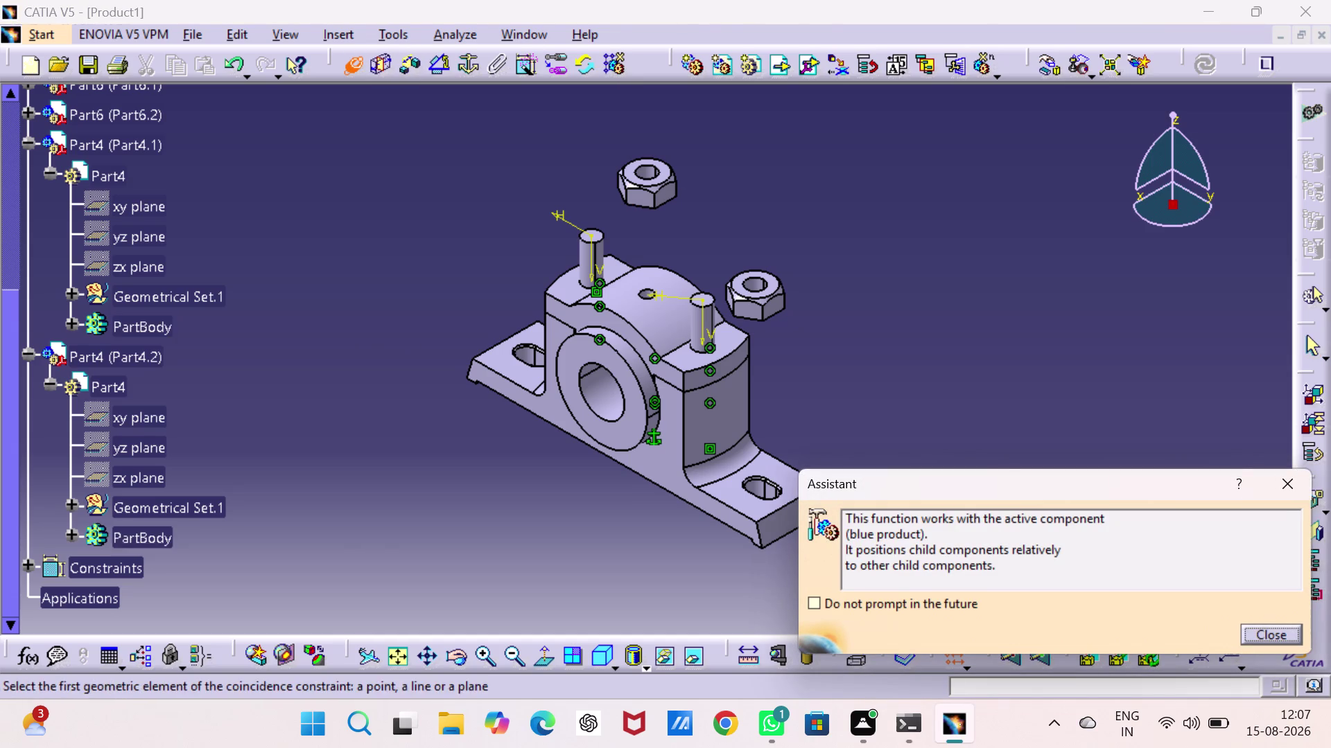
Make the left nut's axis coincident with the left bolt axis and update.
click(645, 168)
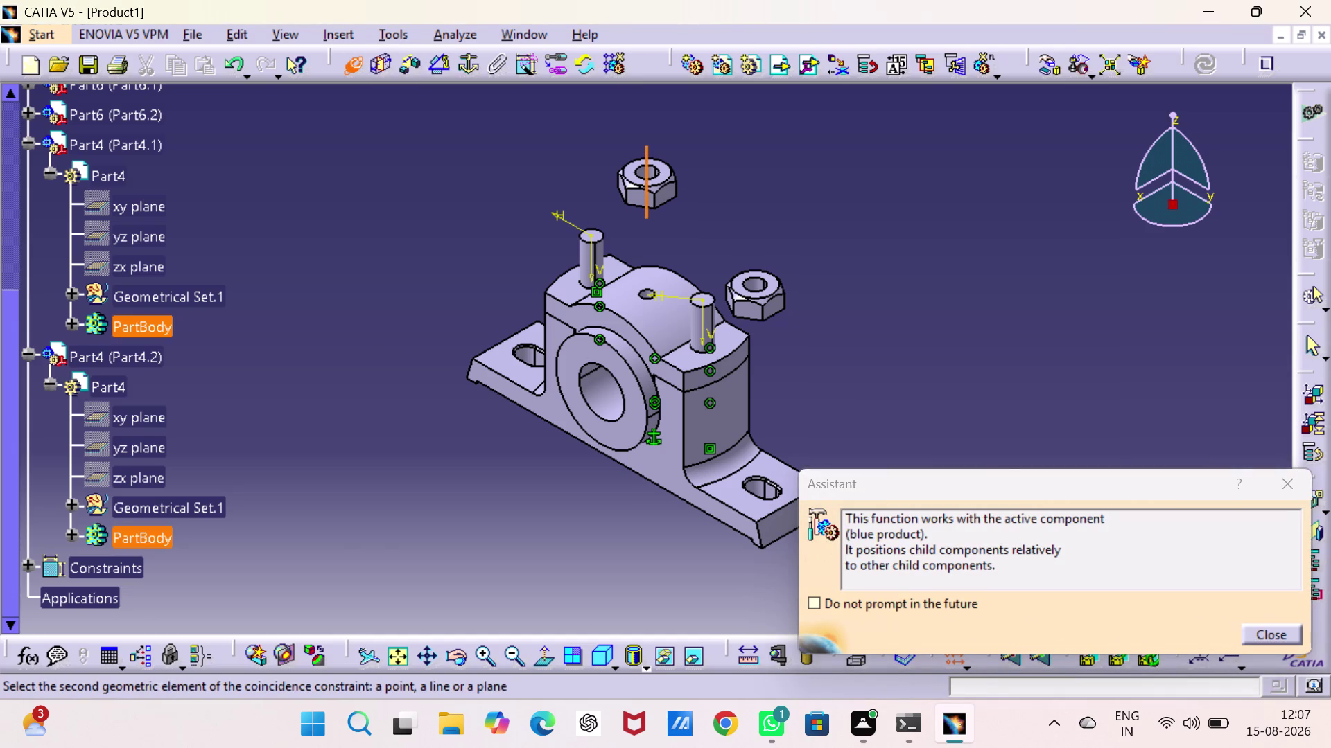
click(585, 254)
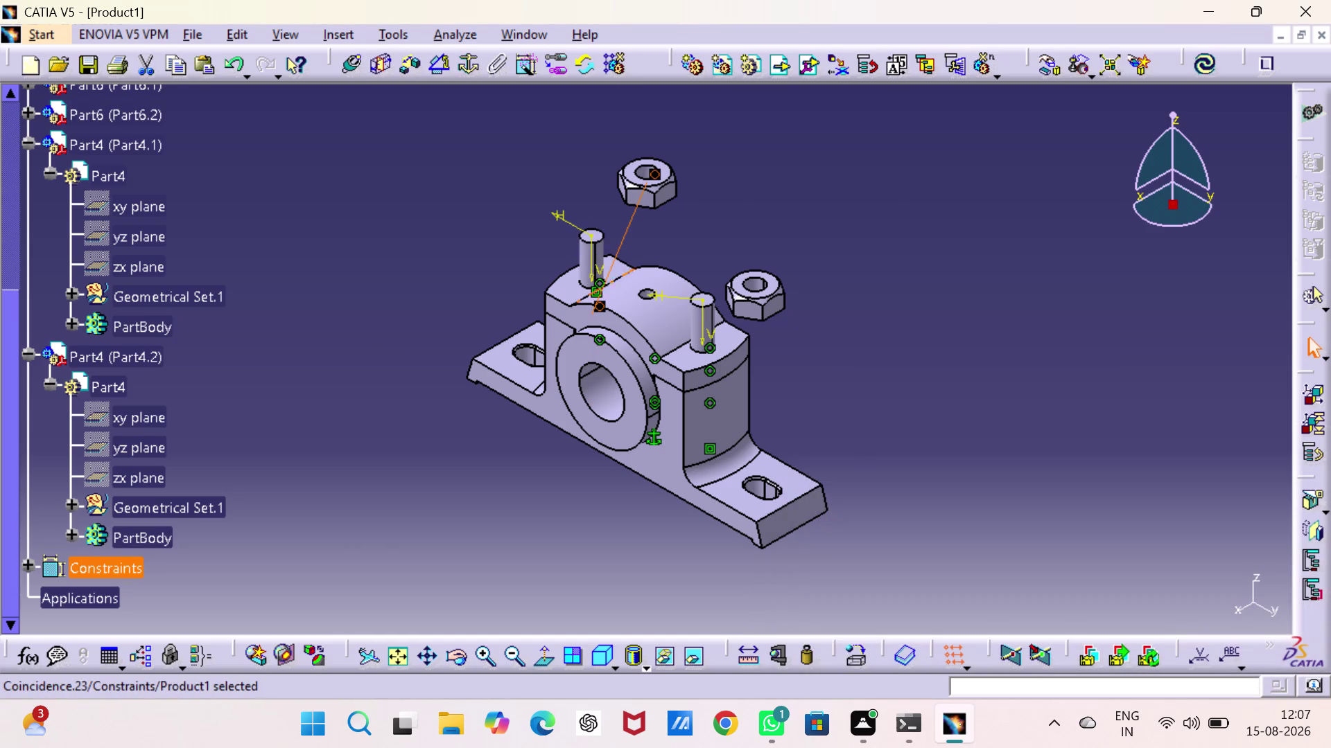
click(1202, 53)
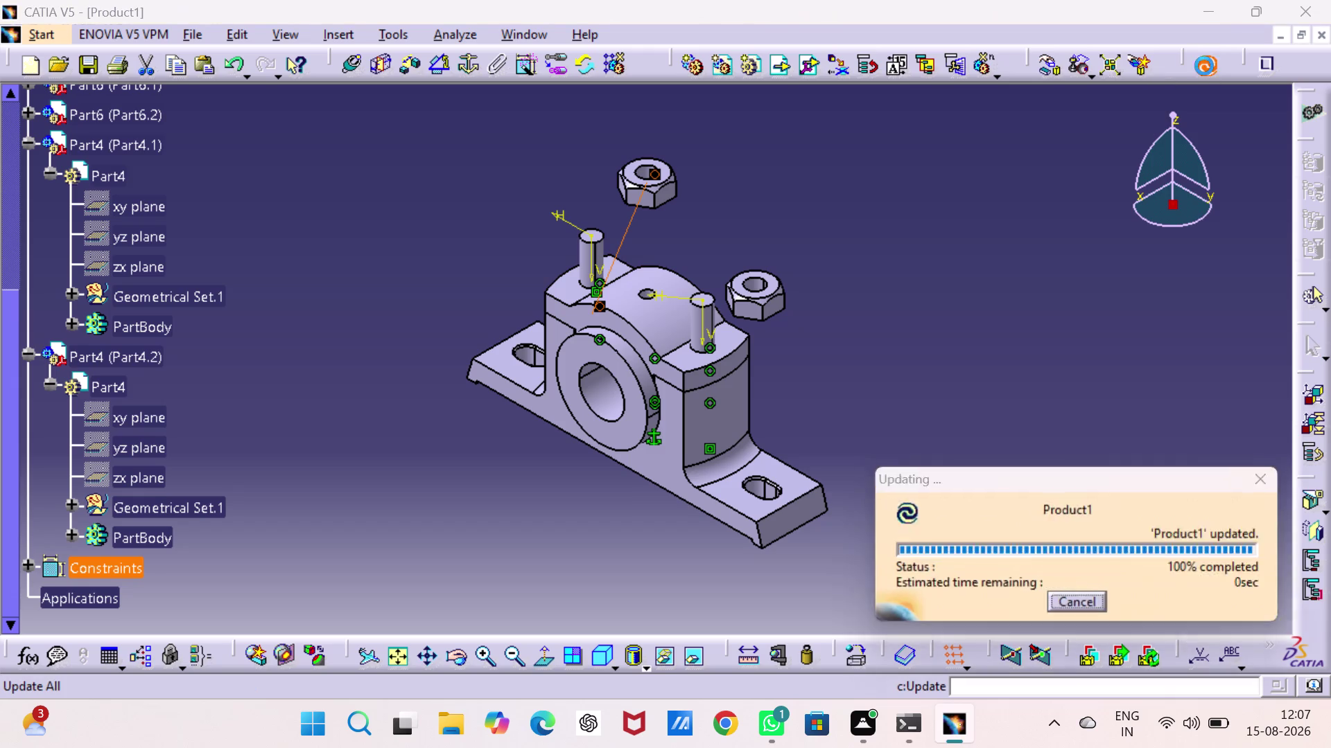
click(981, 295)
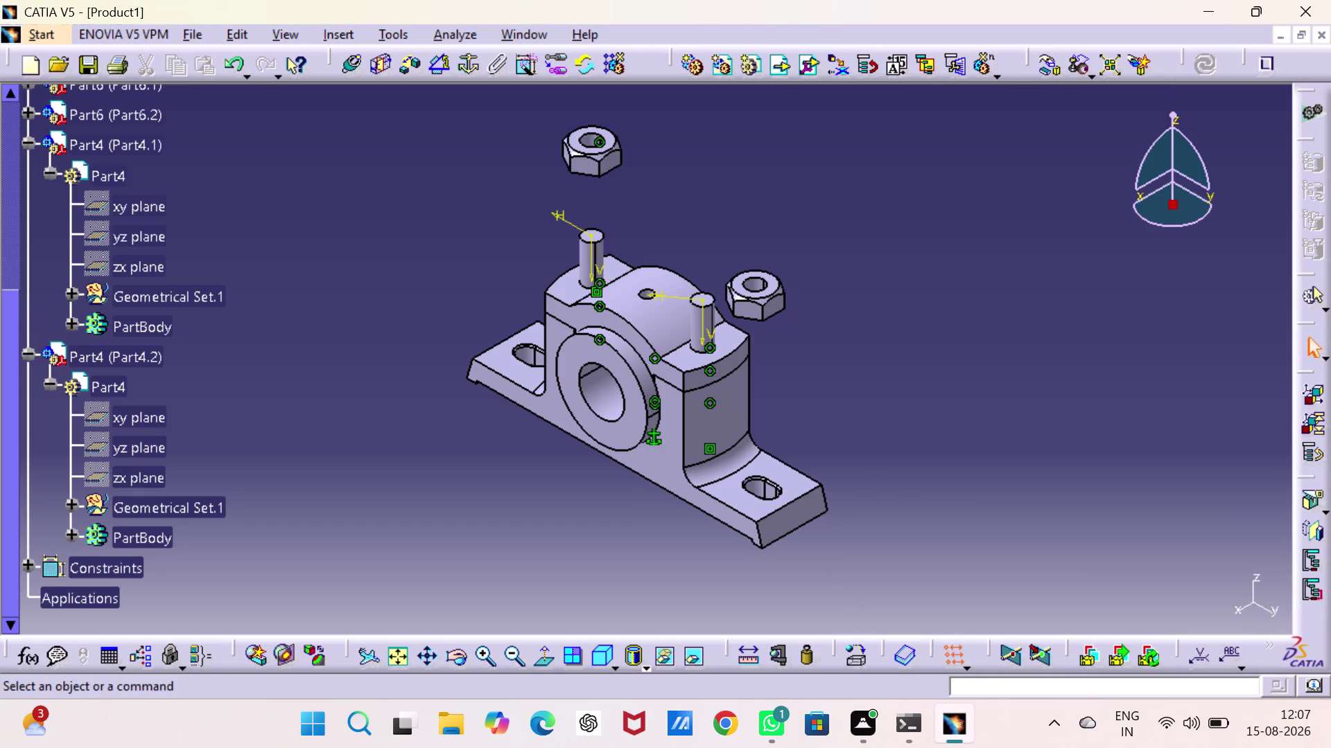
Make the right nut's axis coincident with the right bolt axis and update.
click(361, 64)
click(753, 290)
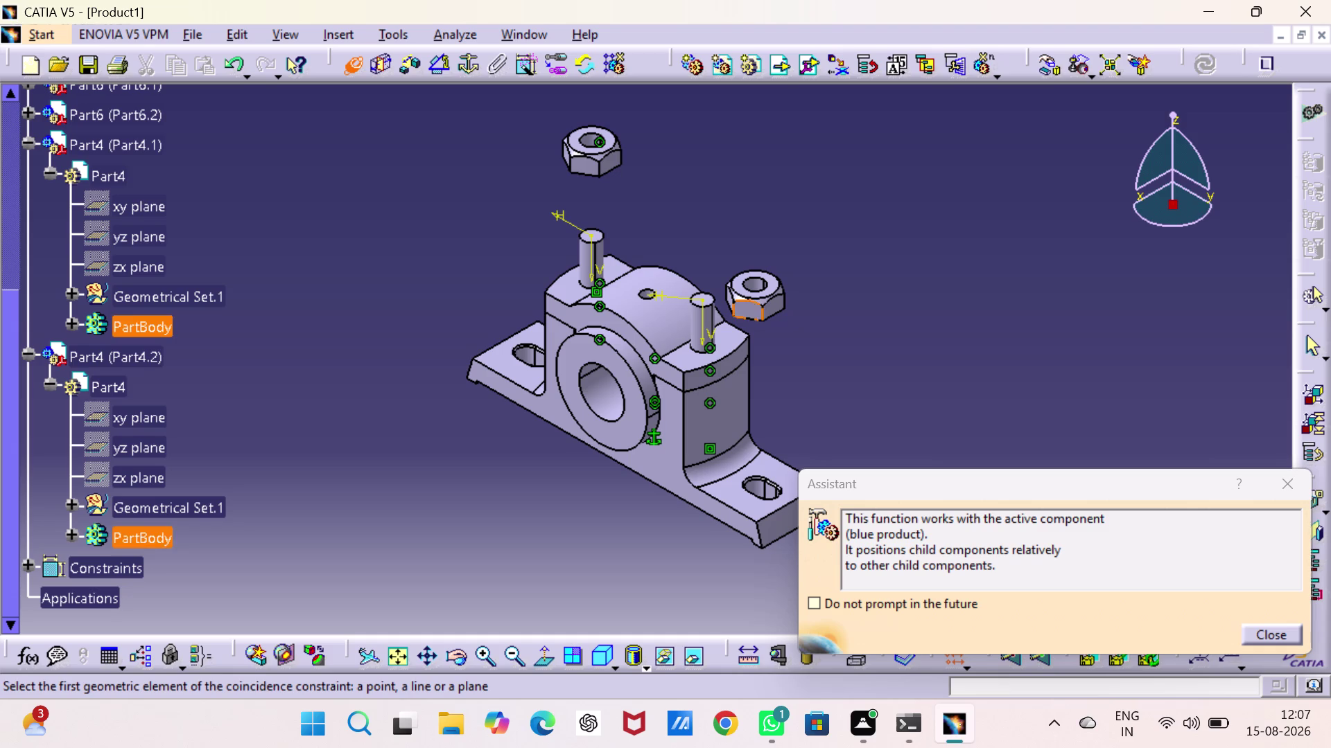
click(760, 281)
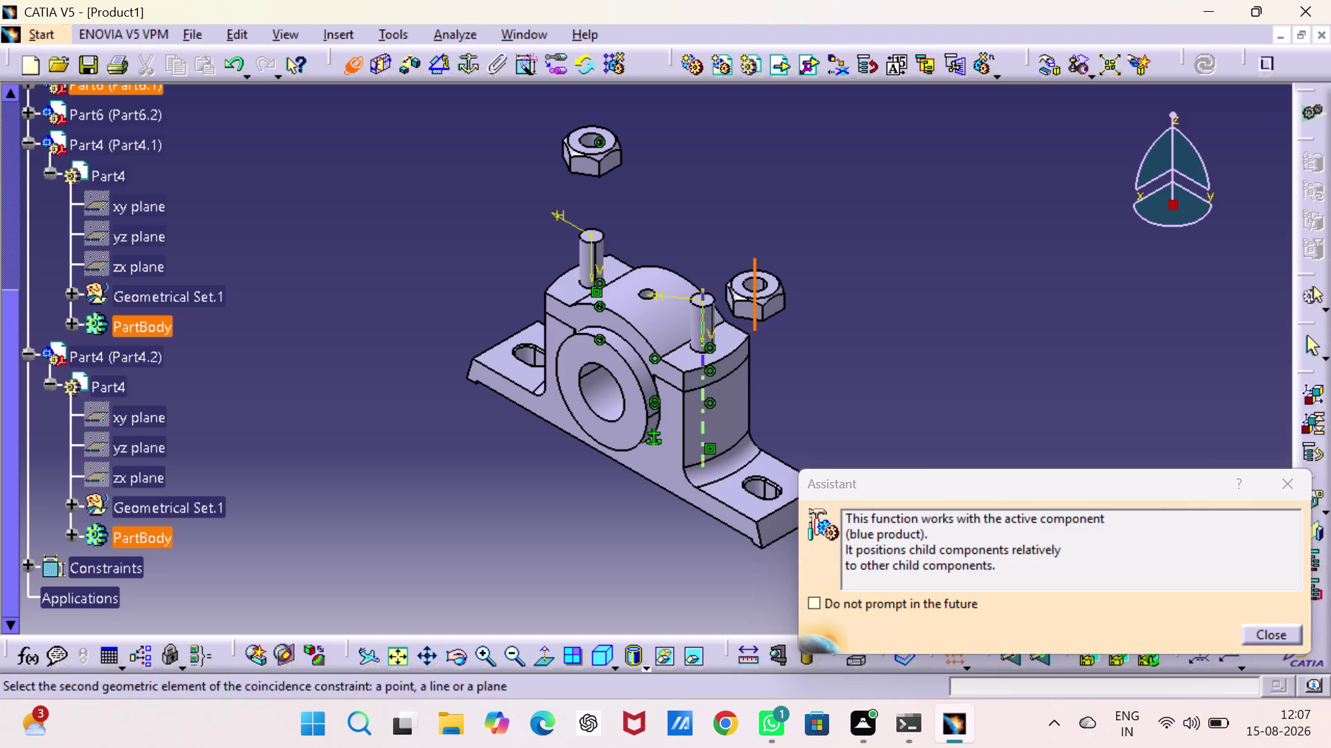
click(697, 311)
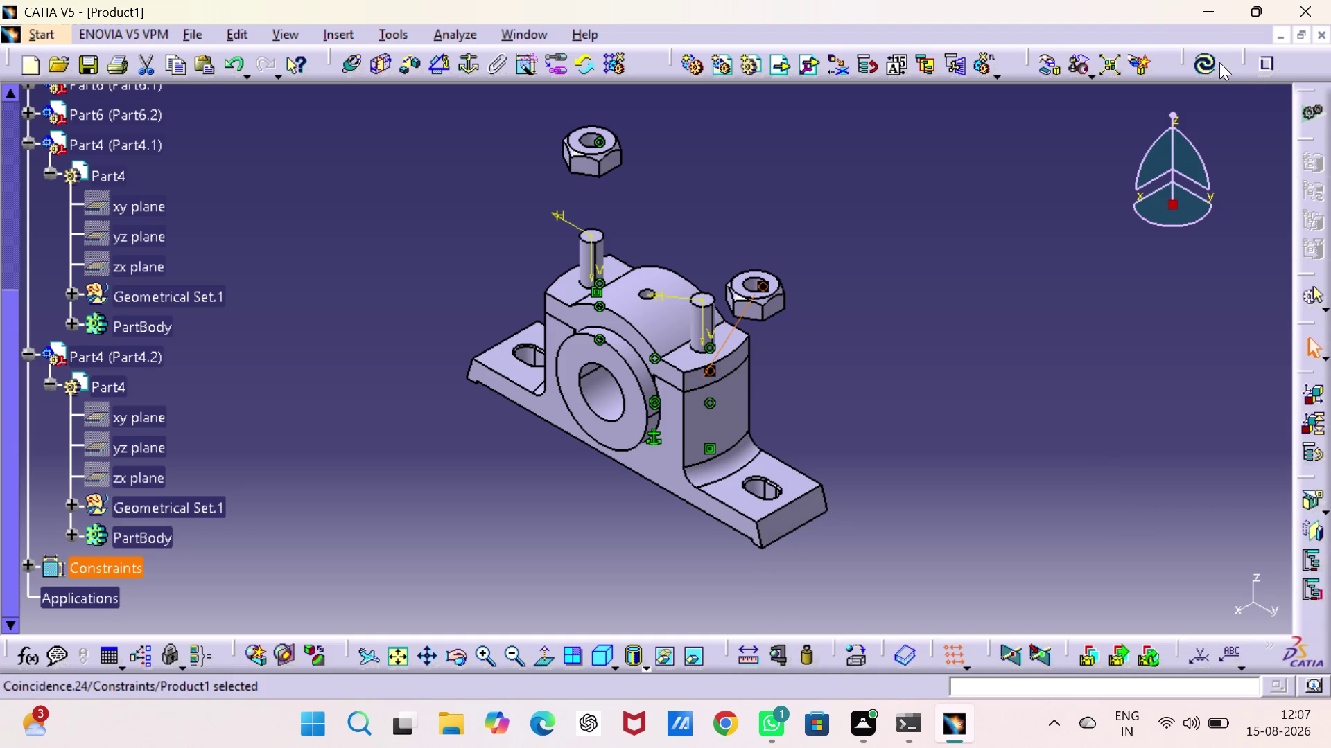
click(1205, 59)
click(1054, 237)
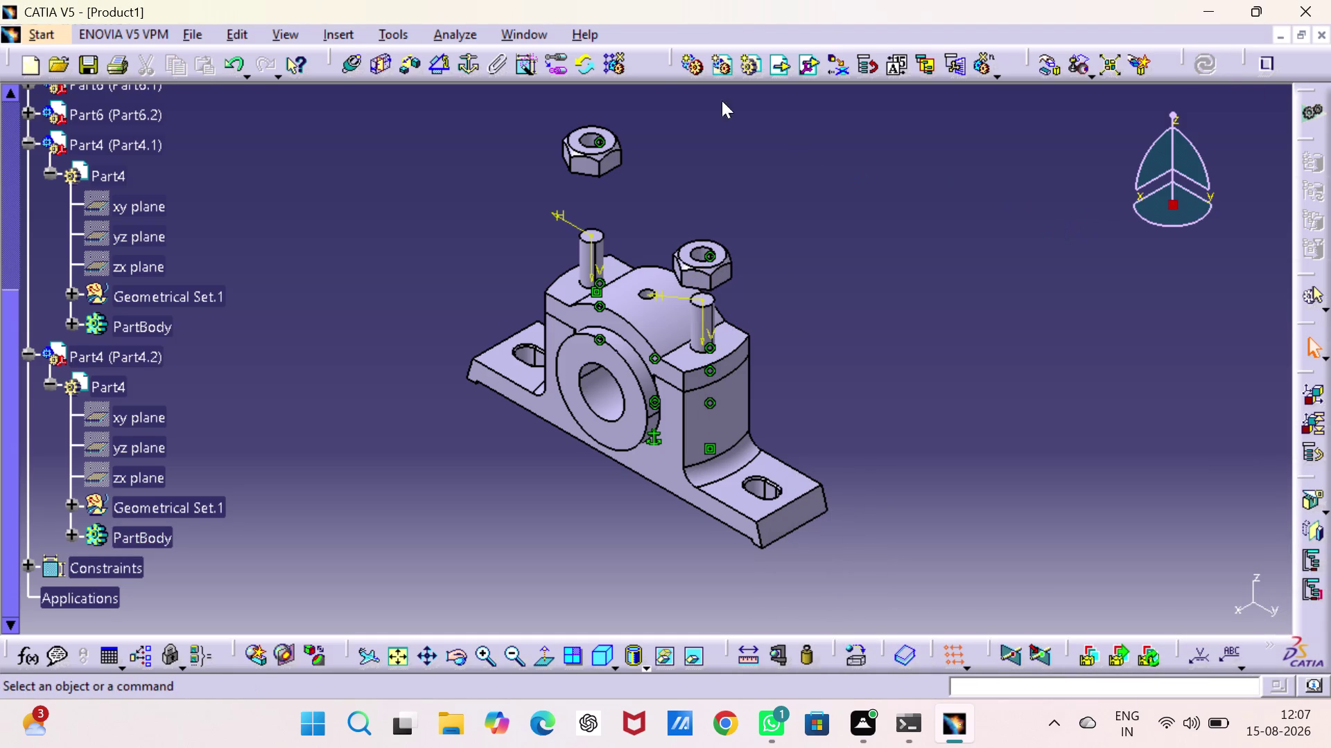
click(386, 59)
click(569, 293)
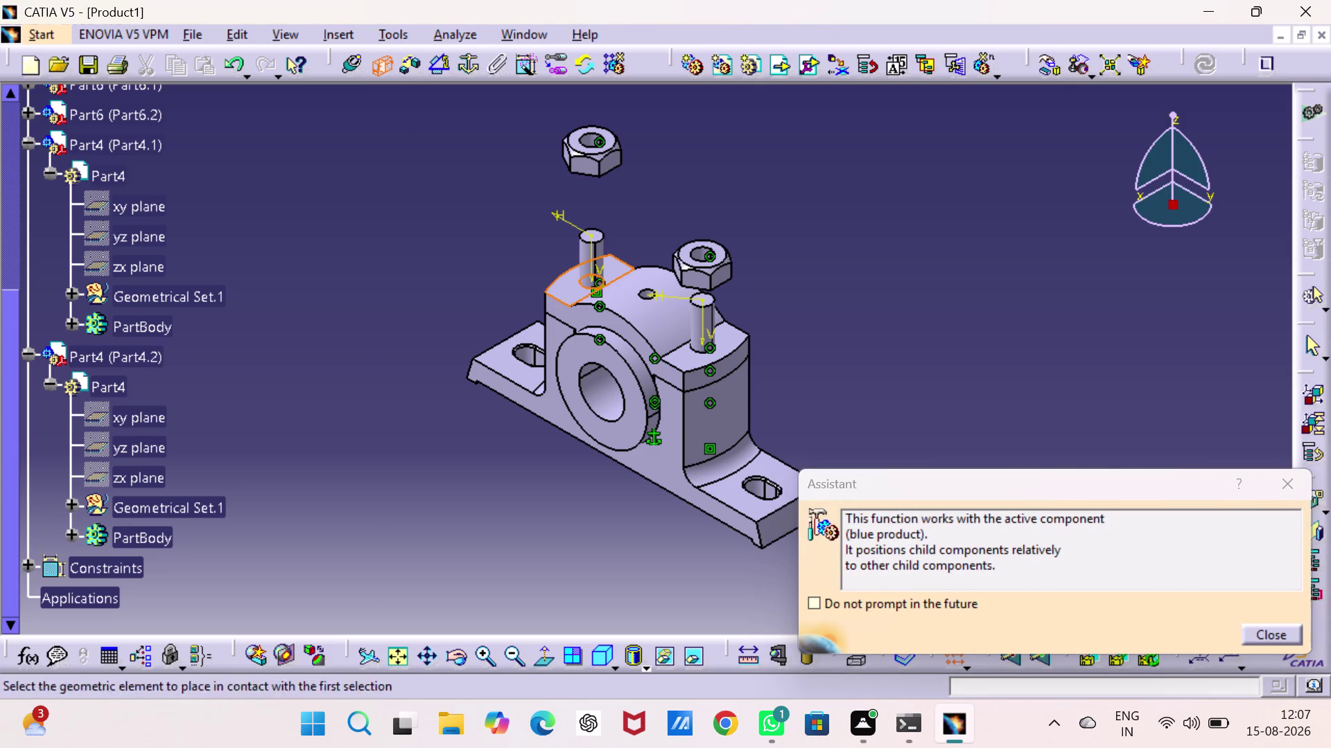
Add a contact constraint seating the left nut's face on the cap's top face.
middle_drag(598, 236, 602, 376)
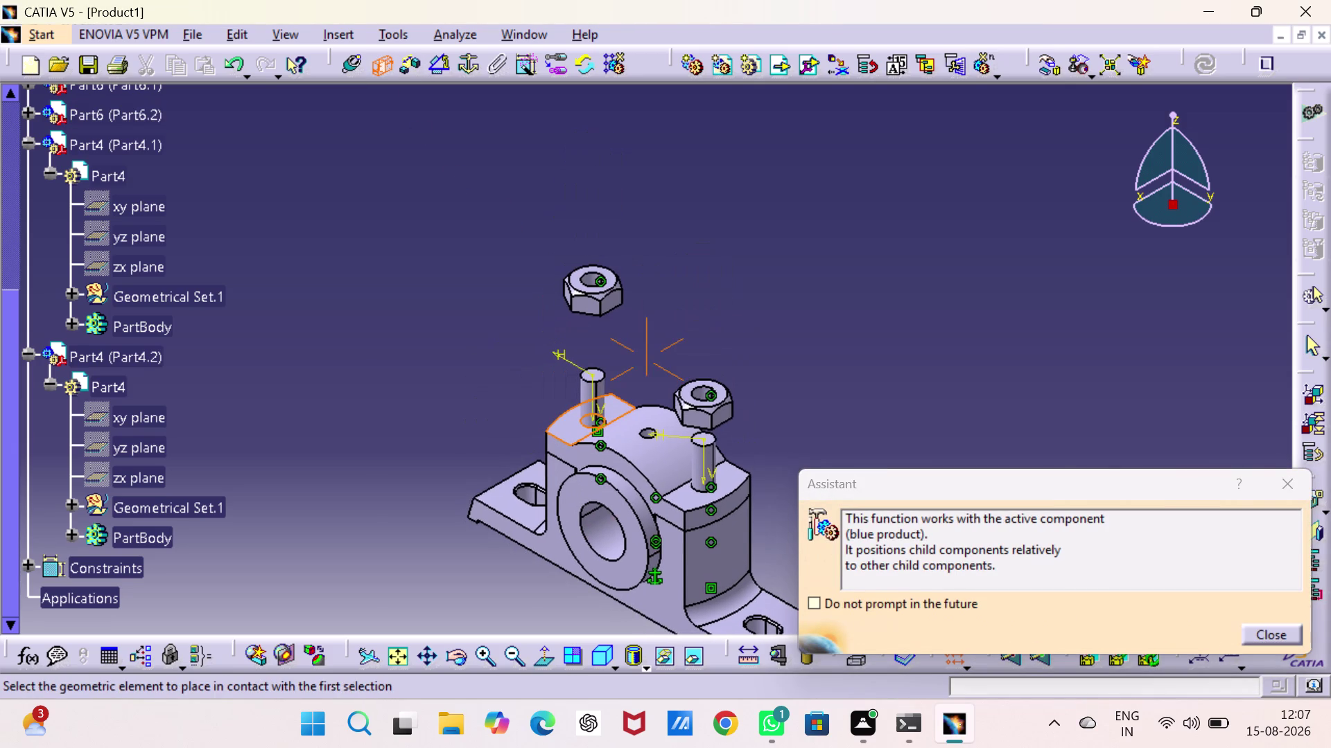
middle_drag(629, 336, 589, 68)
right_drag(627, 335, 589, 68)
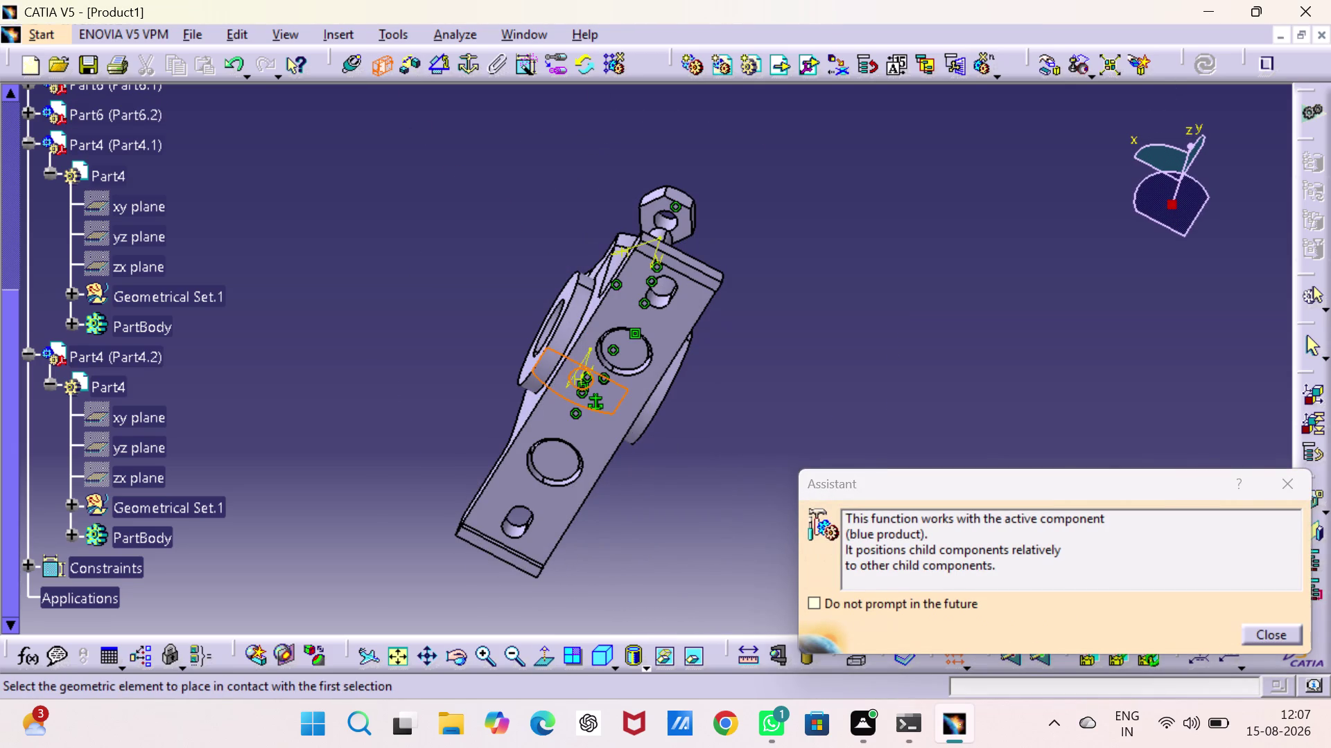
middle_drag(571, 231, 654, 382)
middle_drag(654, 377, 673, 442)
right_drag(654, 376, 672, 442)
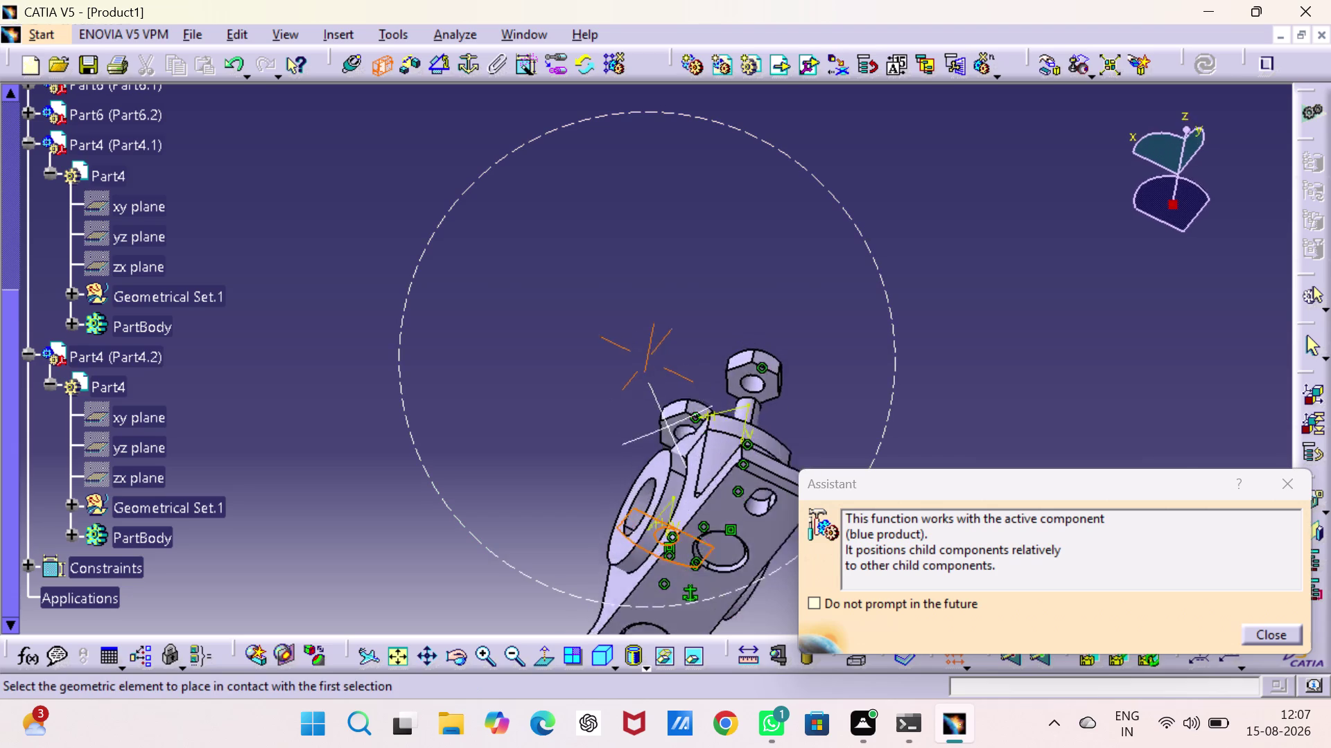
right_drag(672, 443, 745, 436)
middle_drag(673, 442, 745, 432)
click(682, 419)
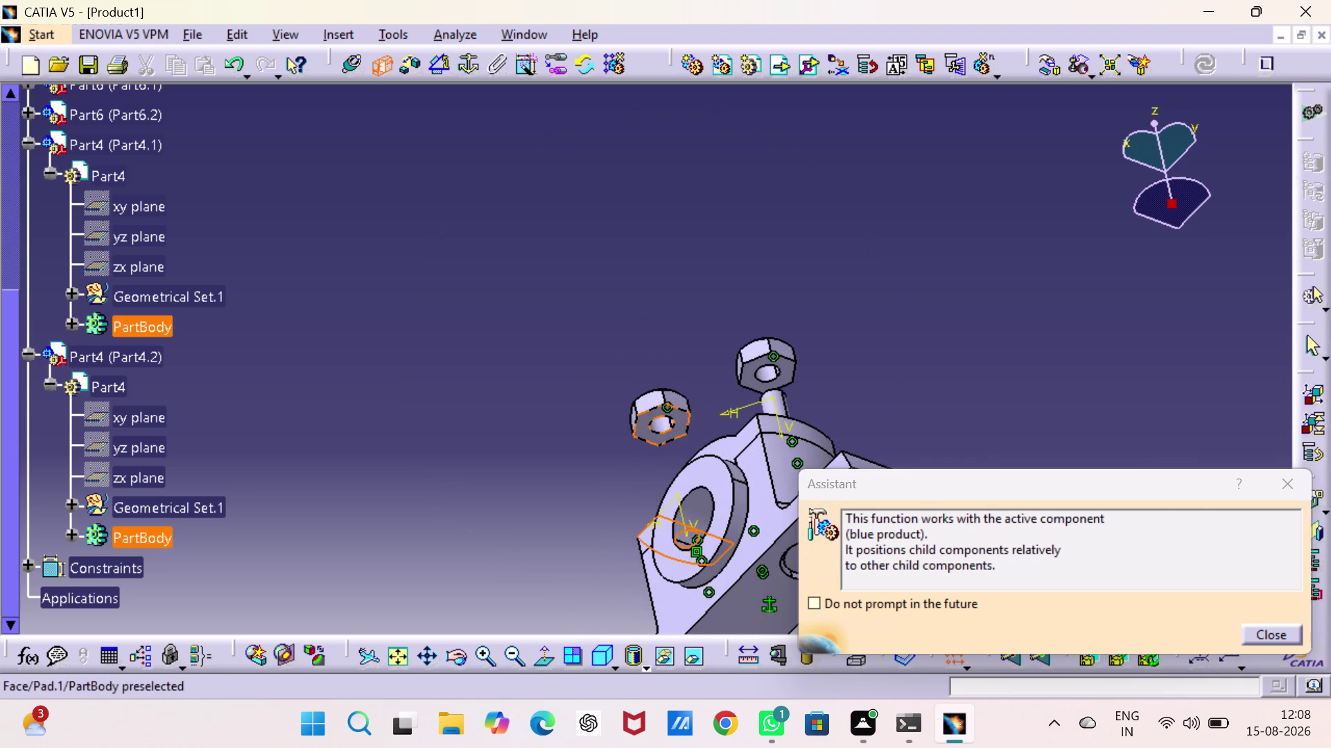
click(1200, 60)
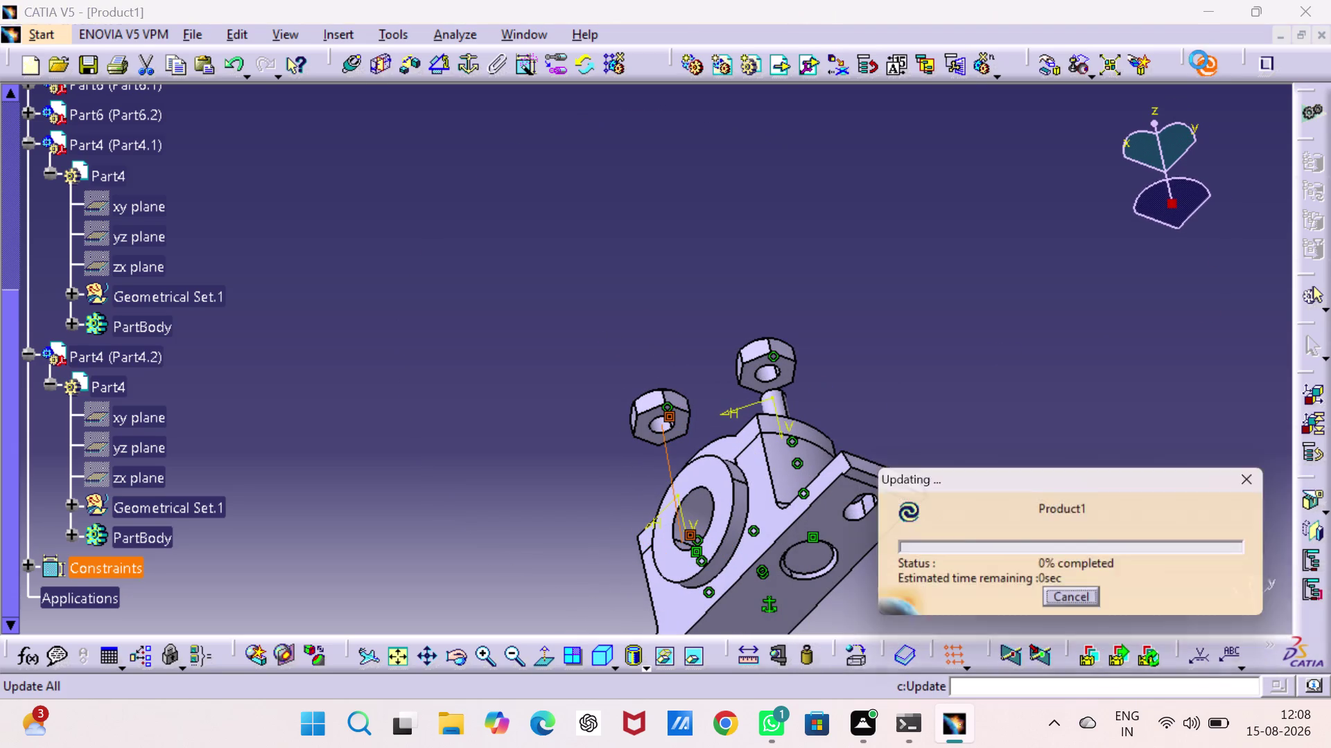
click(1090, 241)
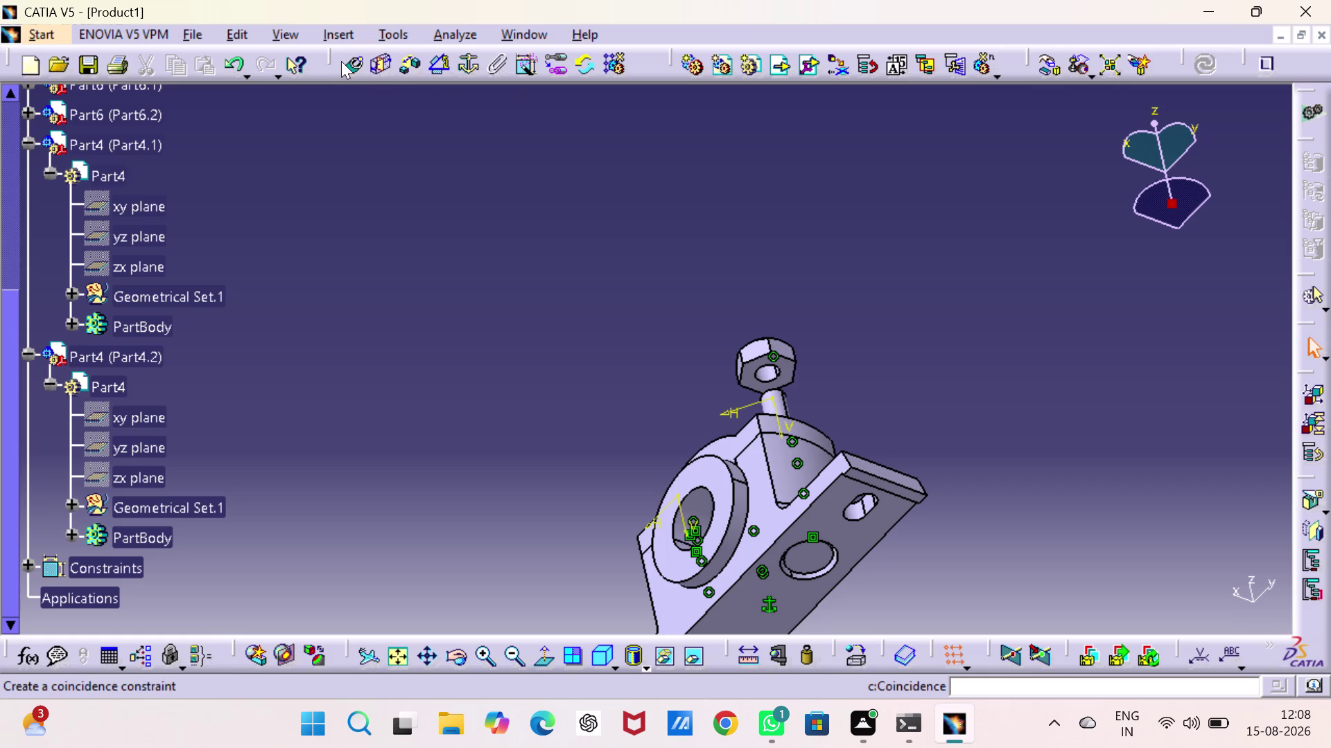
Add a contact constraint seating the right nut's face on the cap's top face, then update.
click(384, 62)
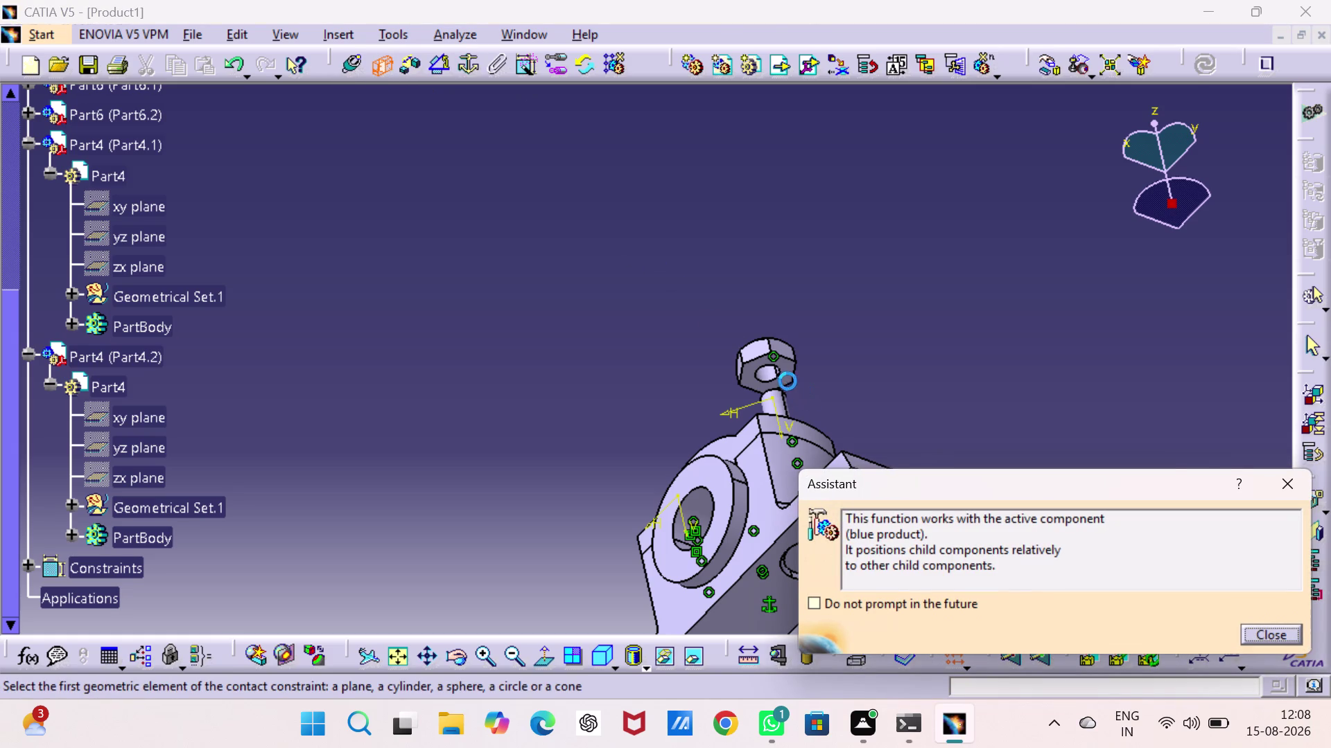
click(785, 371)
middle_drag(804, 465, 765, 329)
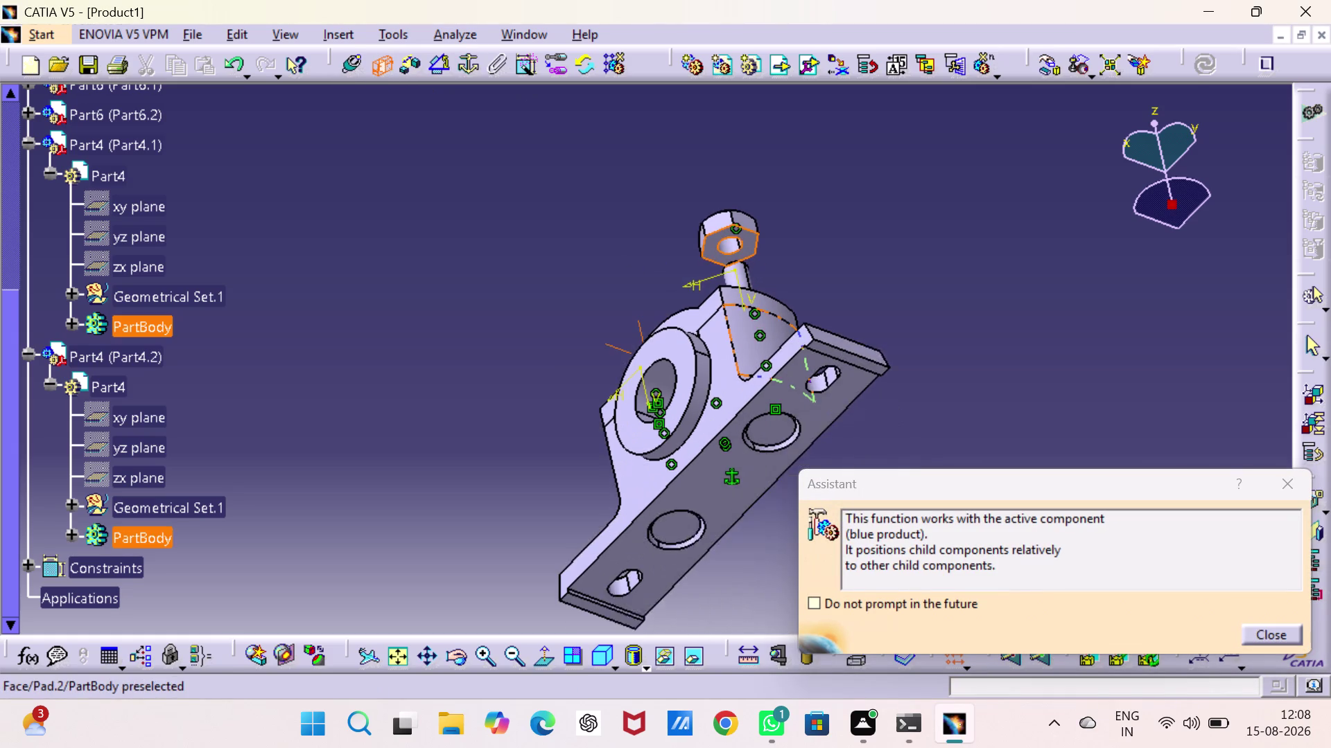
middle_drag(766, 329, 765, 319)
middle_drag(762, 314, 628, 546)
right_drag(760, 316, 628, 545)
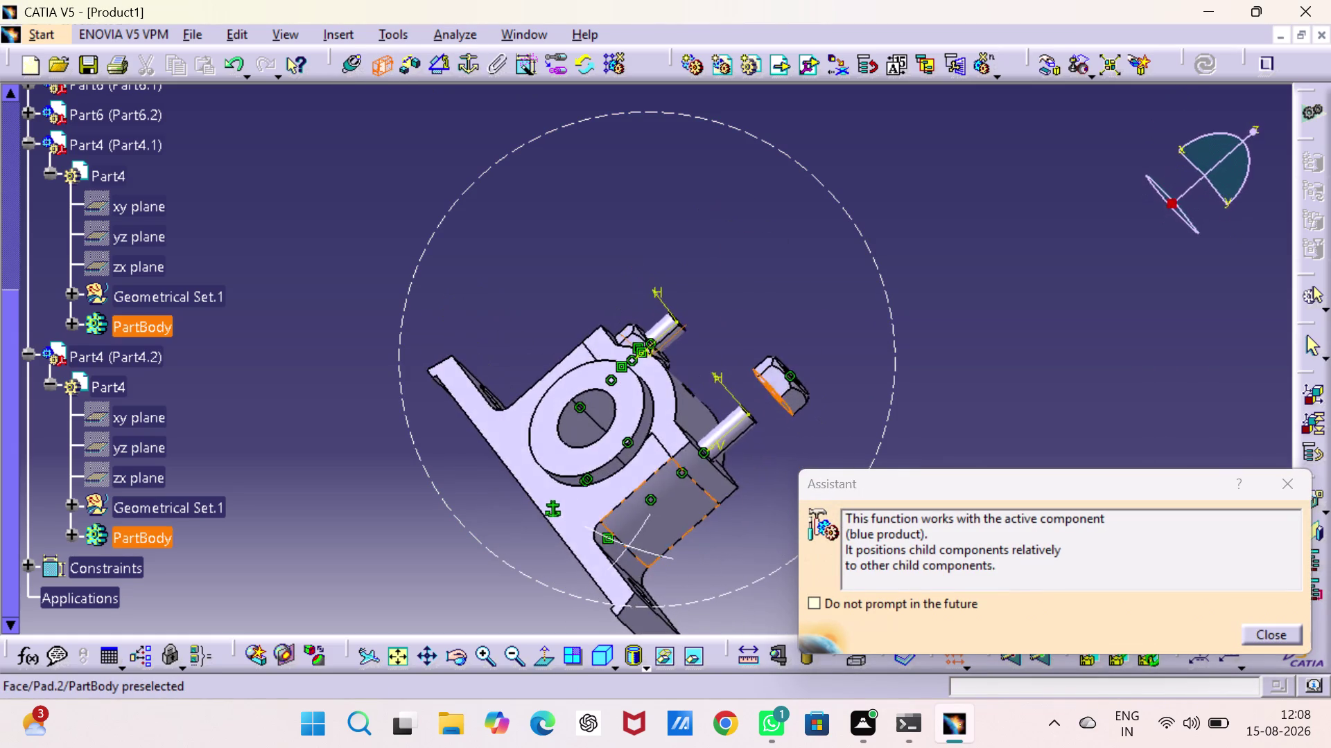
middle_drag(628, 546, 427, 223)
right_drag(628, 546, 428, 222)
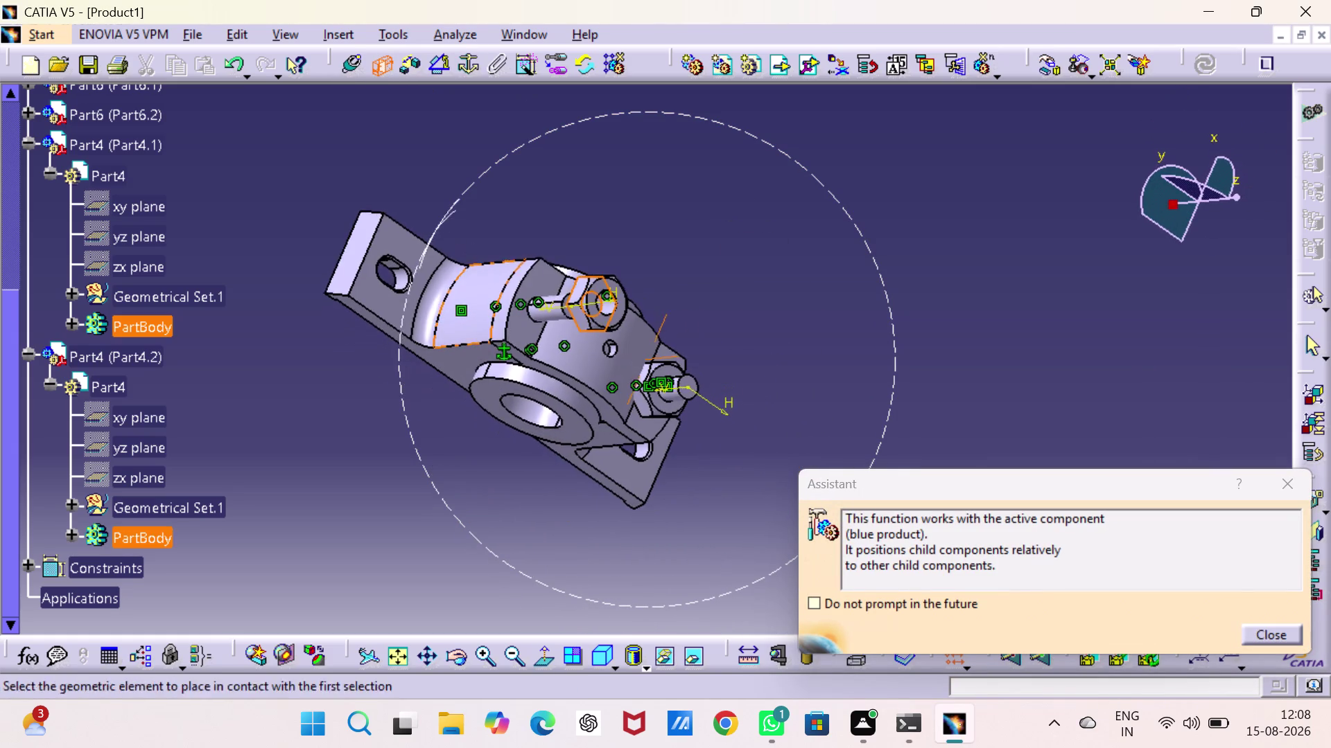
click(517, 324)
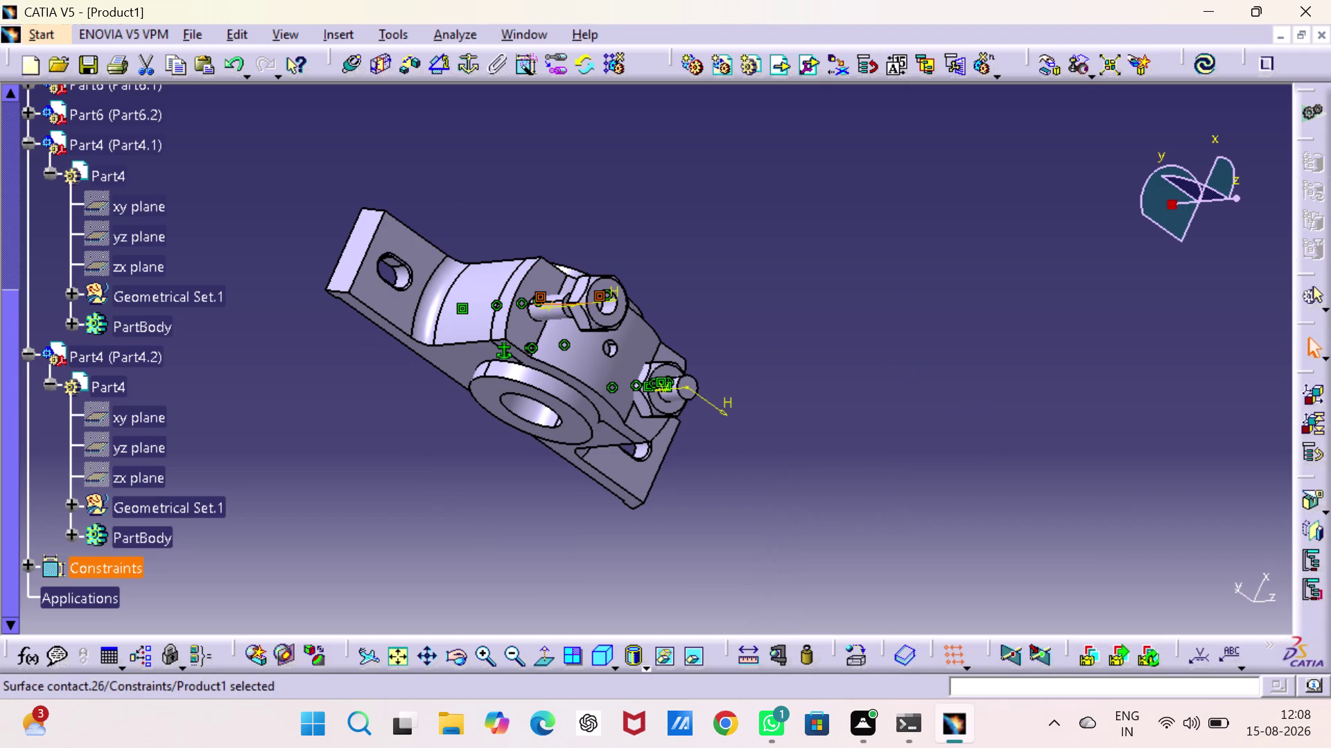
click(1208, 67)
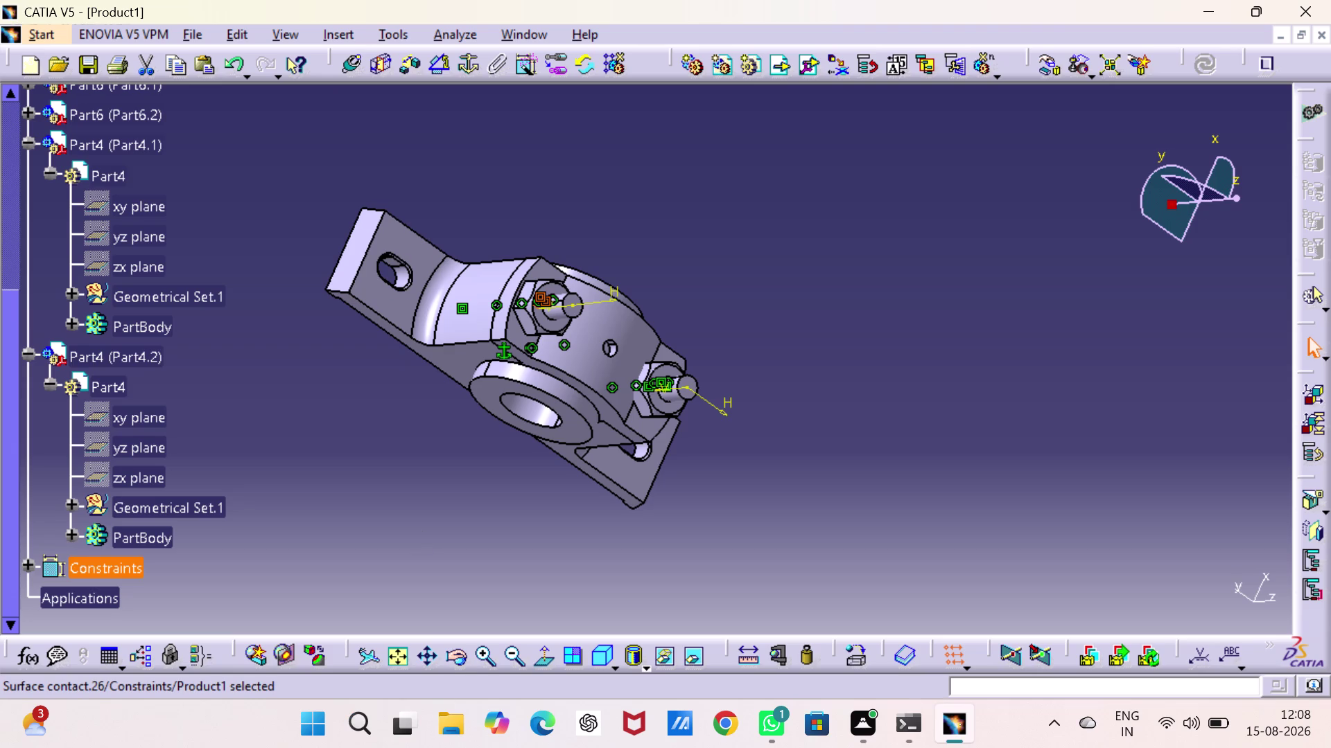
Switch the plummer block to the isometric view and pan it higher on screen.
click(406, 30)
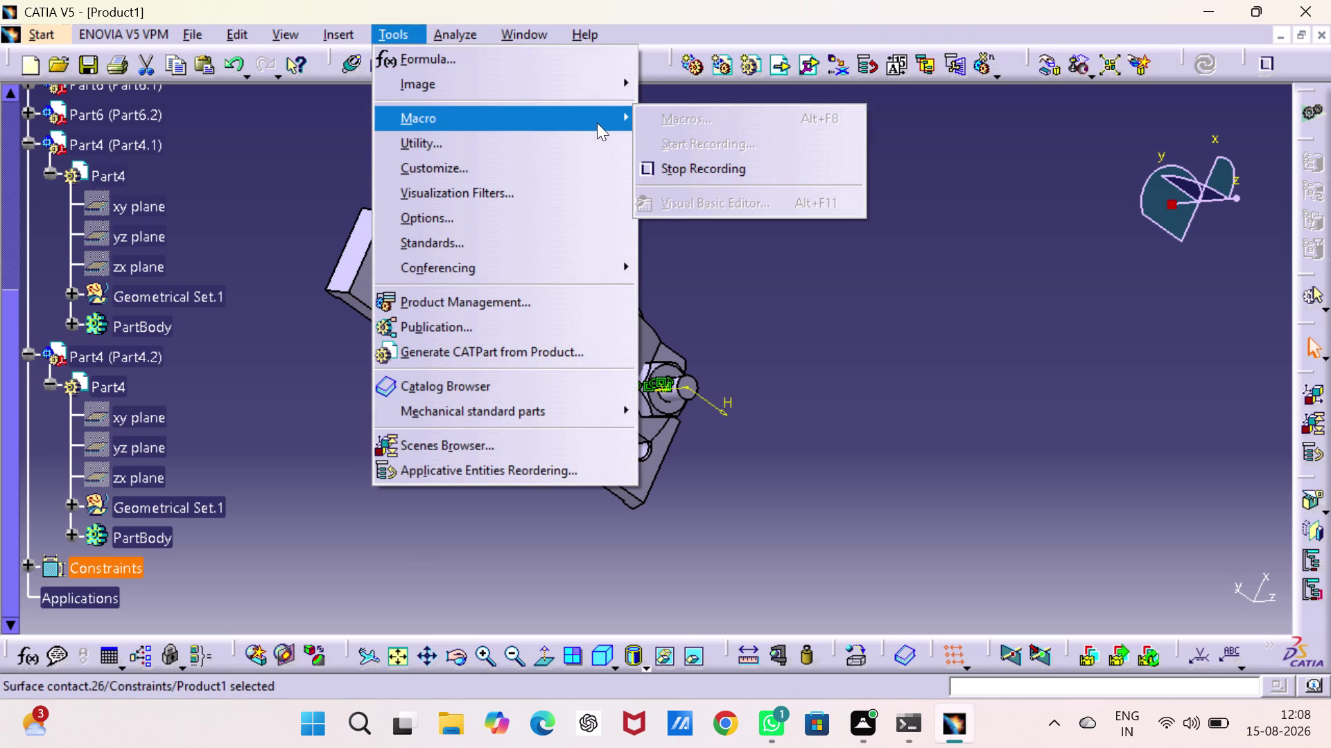
click(954, 375)
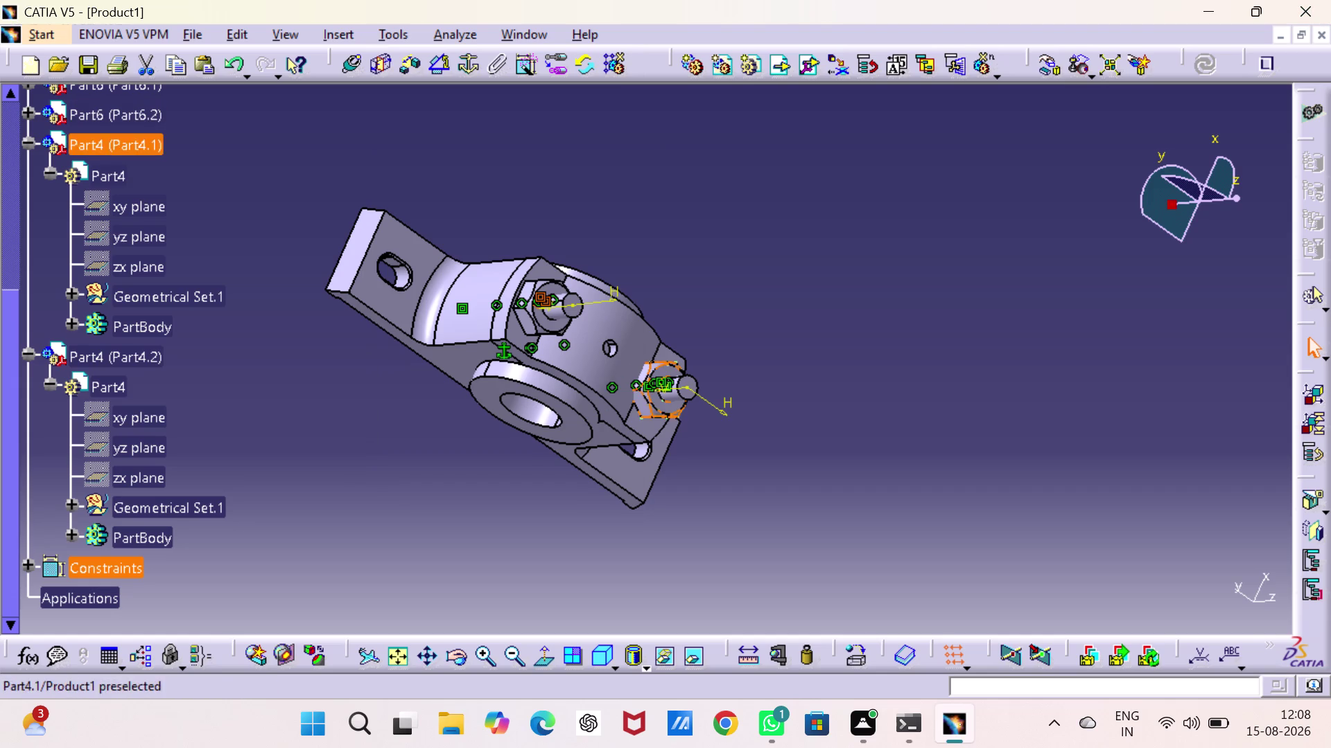
scroll(up, 3)
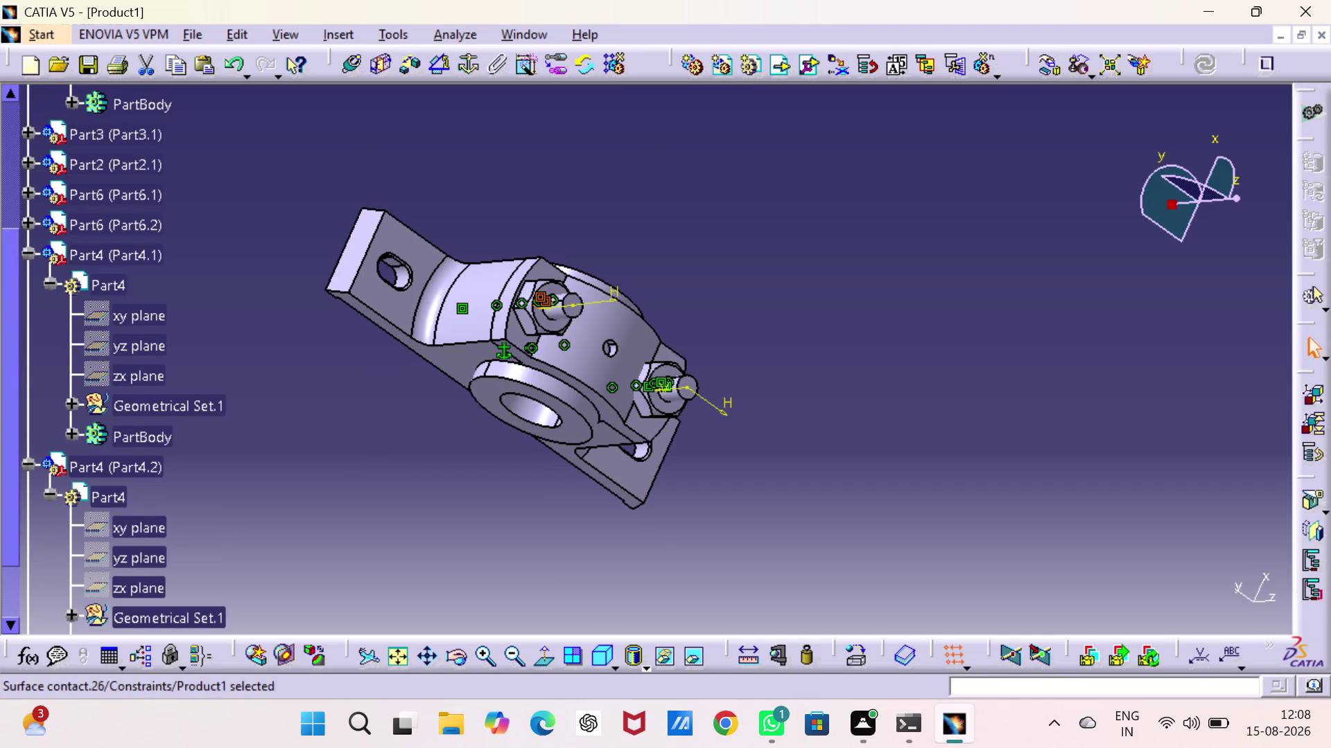
click(595, 656)
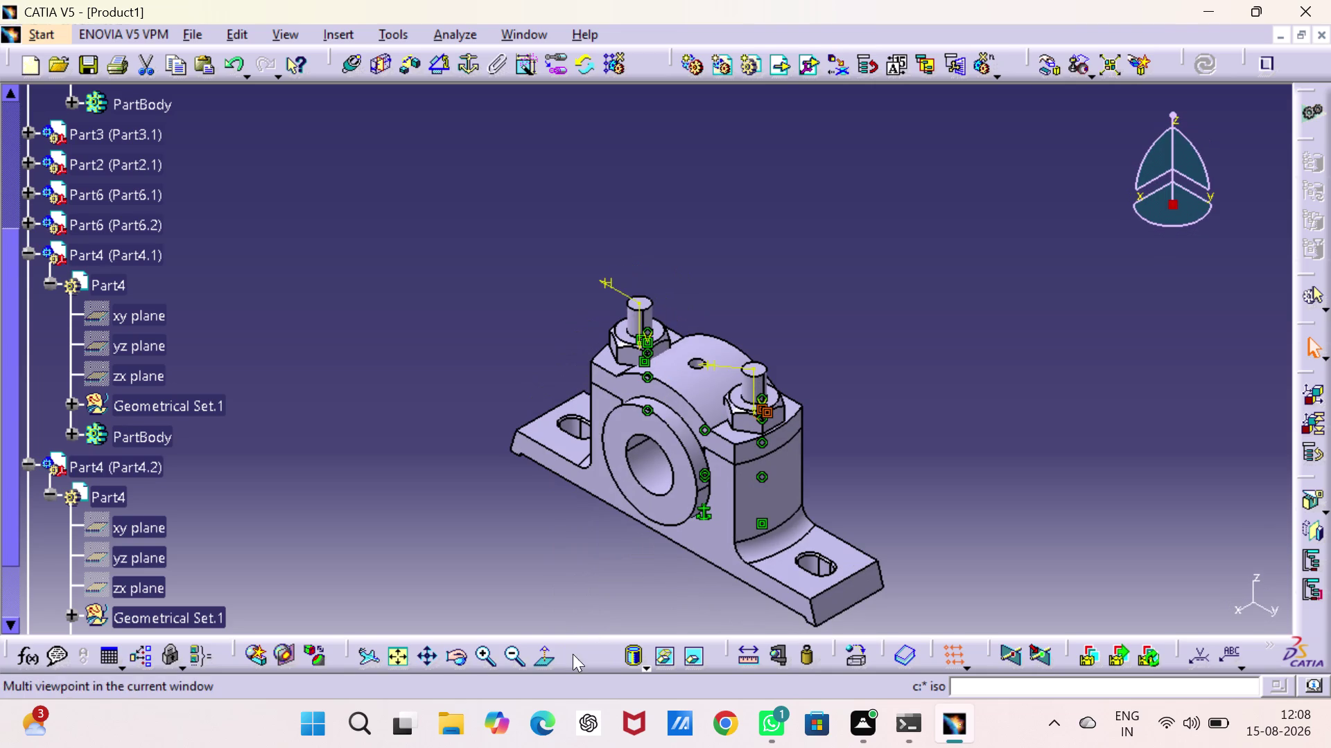
middle_drag(593, 487, 584, 328)
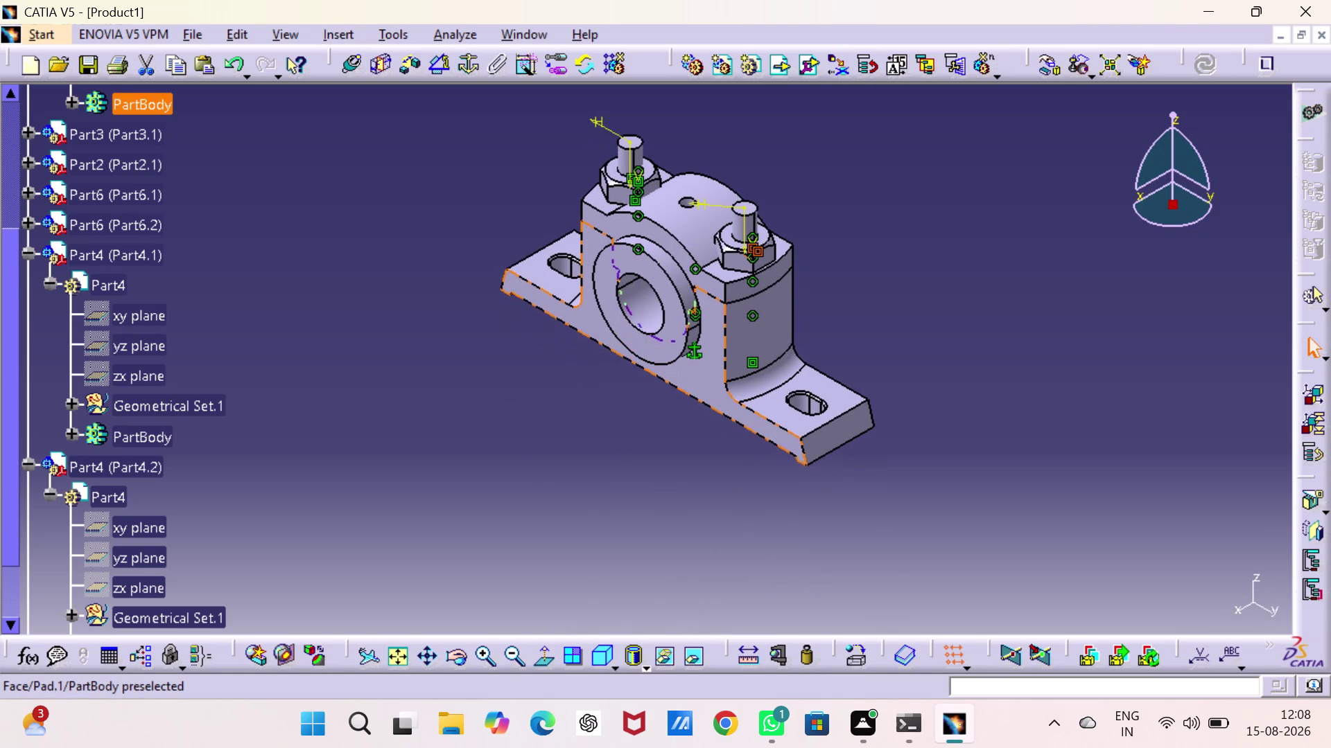
click(392, 657)
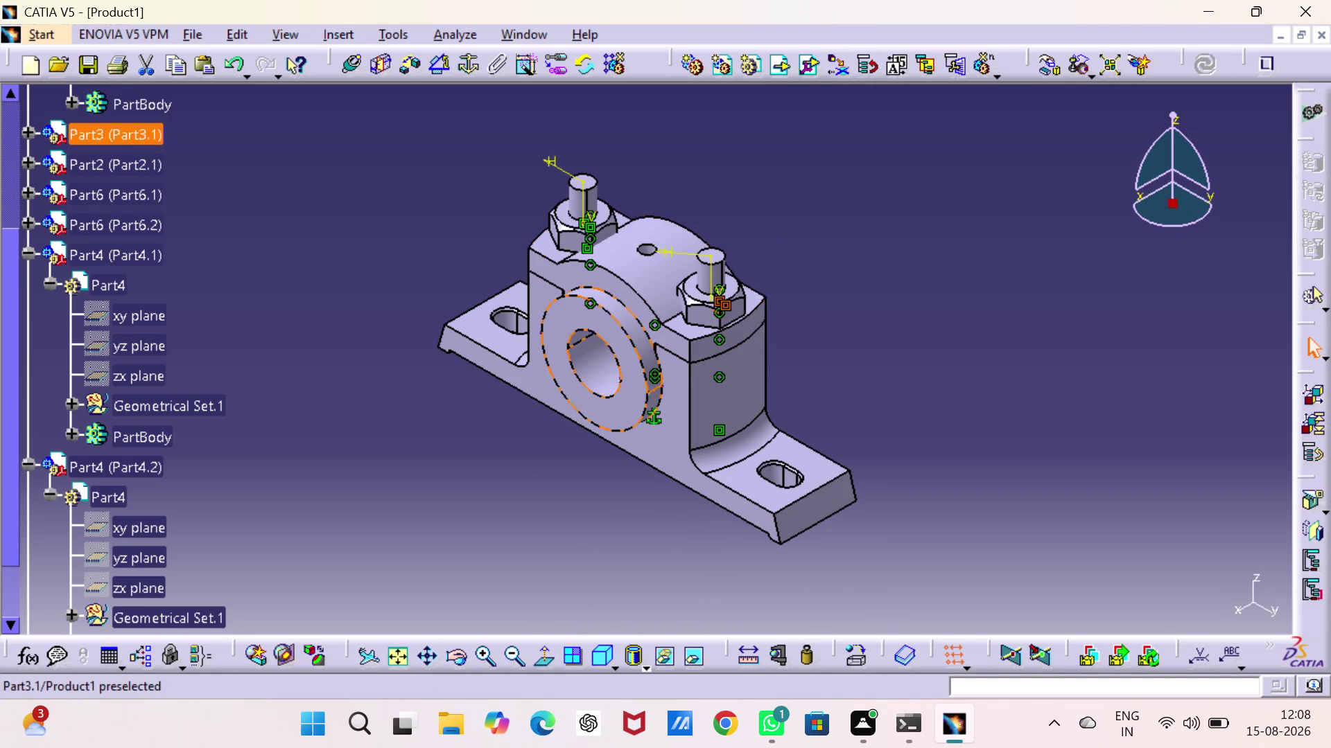
scroll(up, 3)
scroll(up, 3)
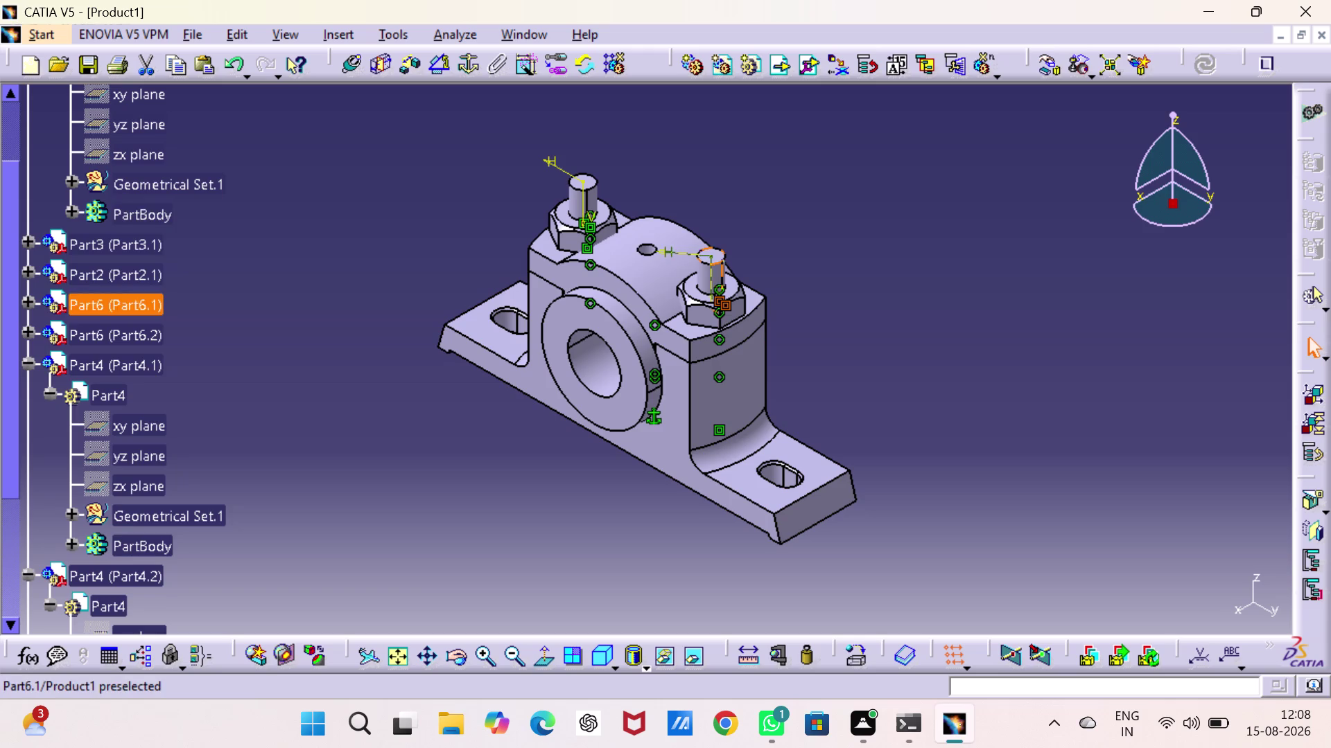
scroll(up, 3)
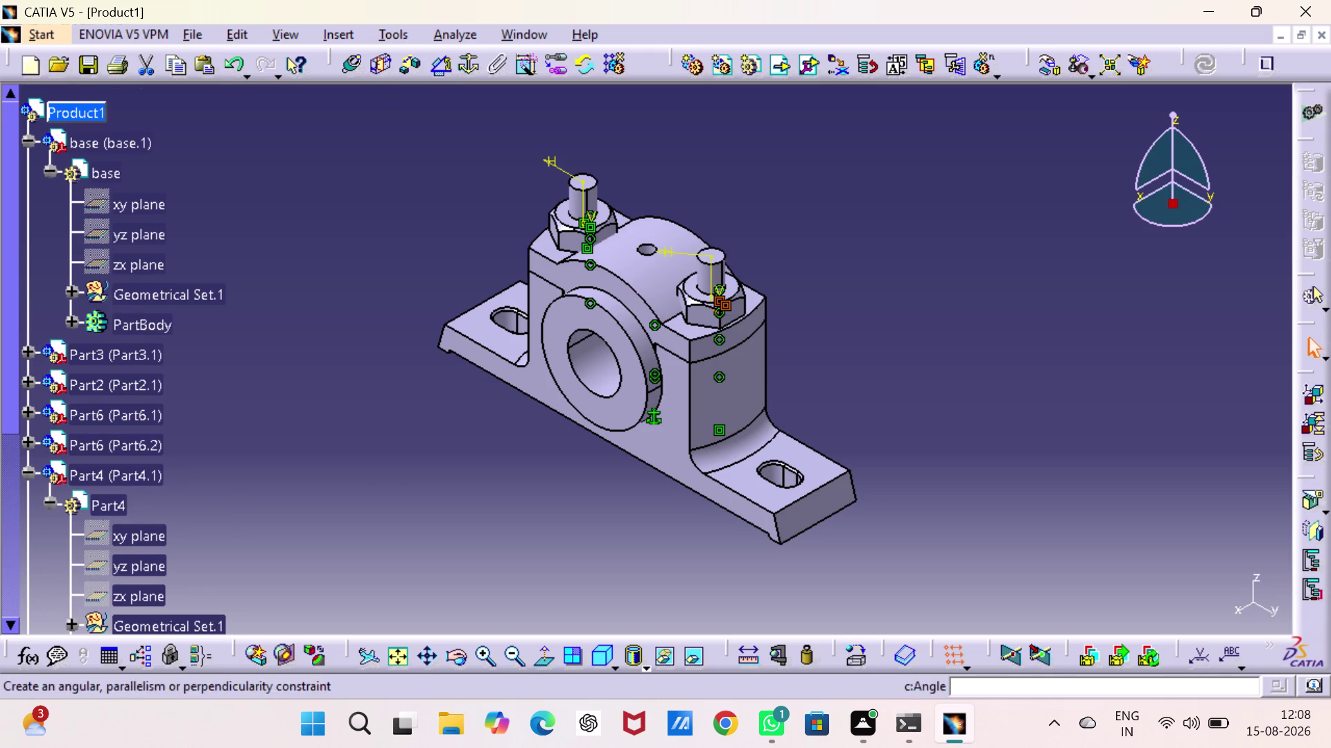
scroll(down, 3)
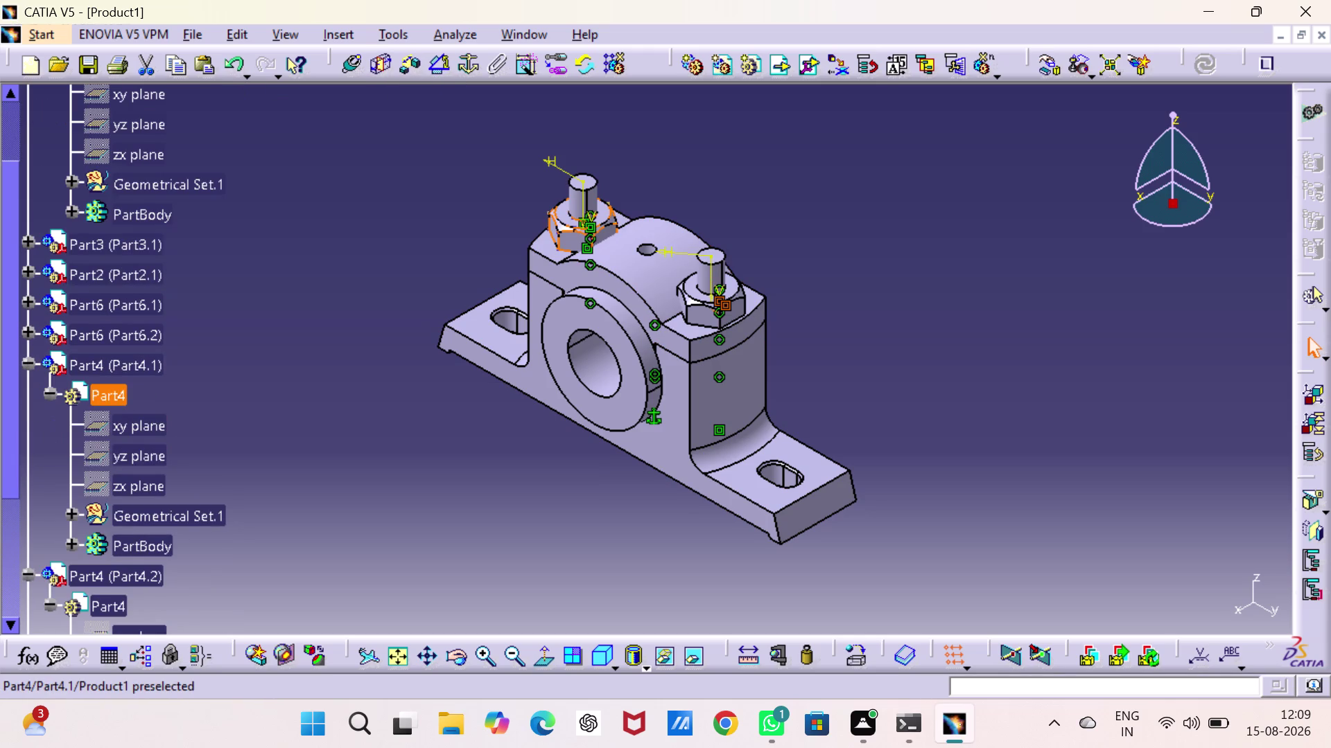
right_click(122, 359)
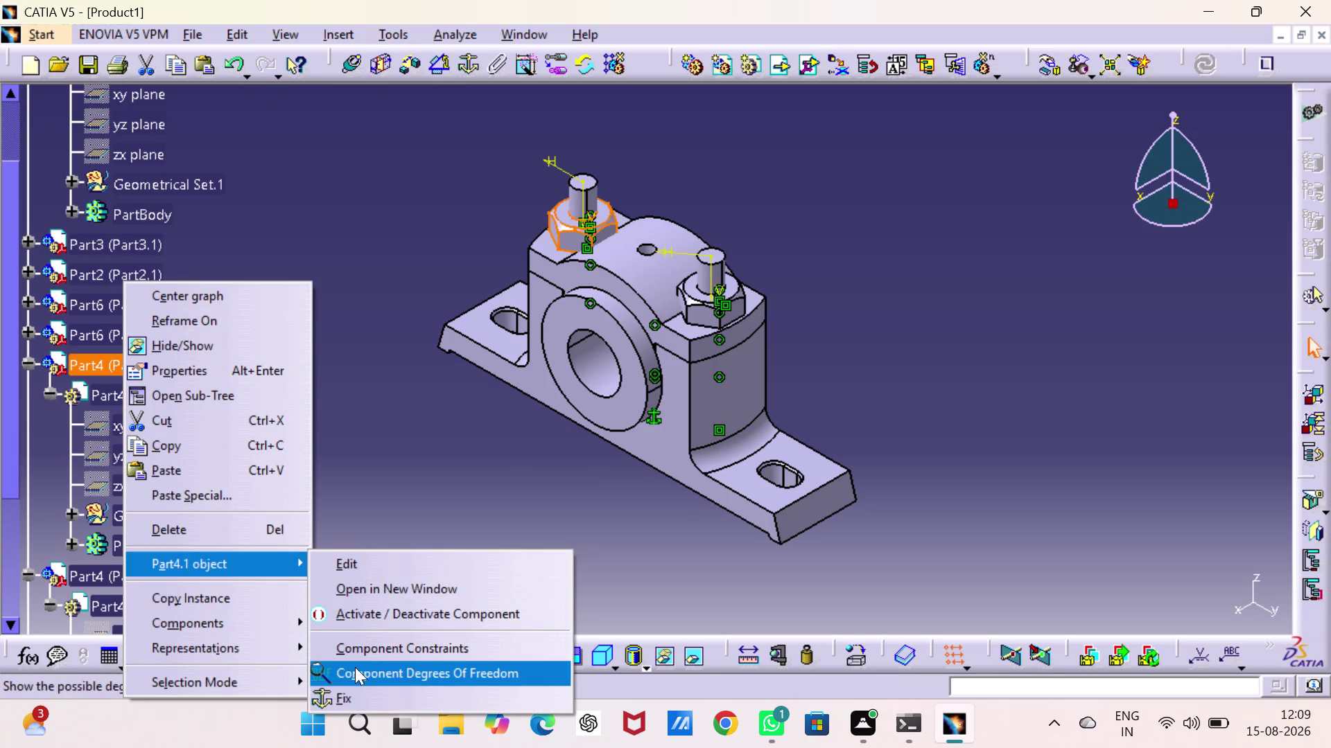
click(355, 667)
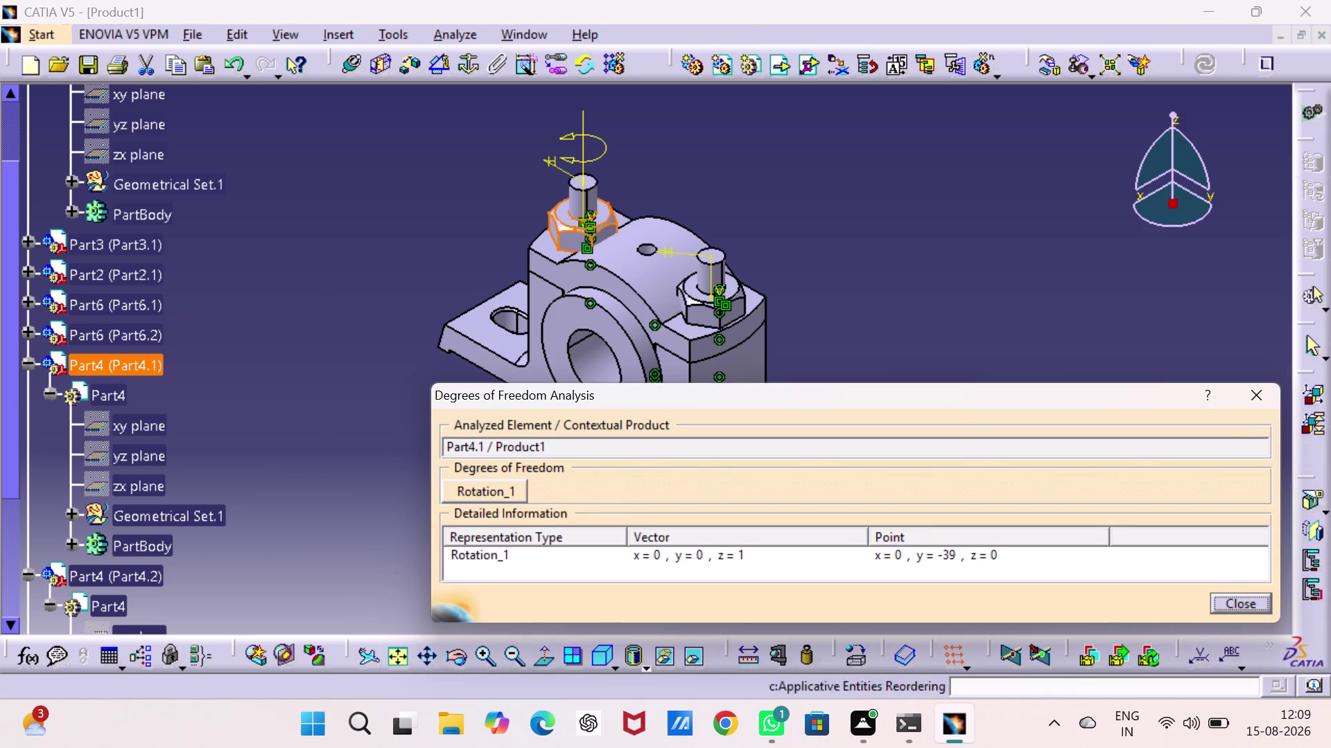
click(1263, 390)
click(1106, 379)
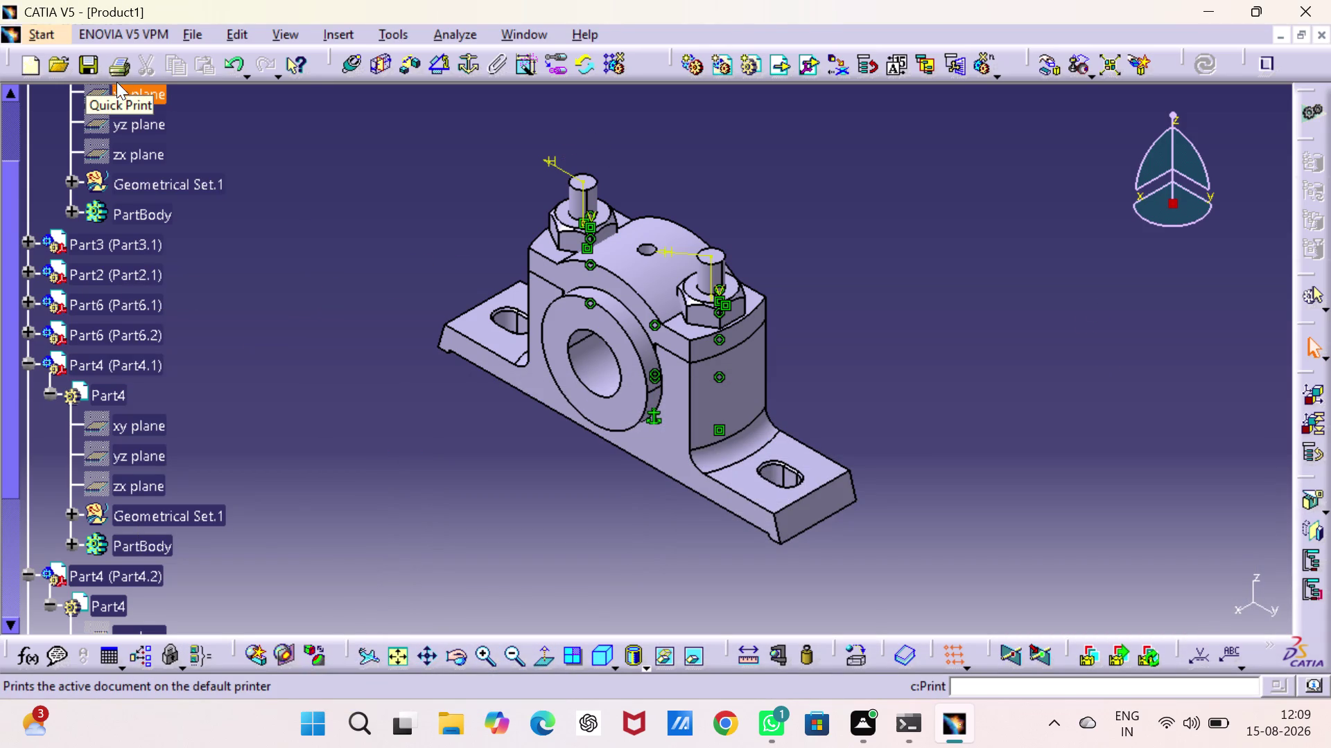
Add a 0° angle constraint Angle.27 between the base and Part4.1 xy planes.
click(441, 62)
click(152, 99)
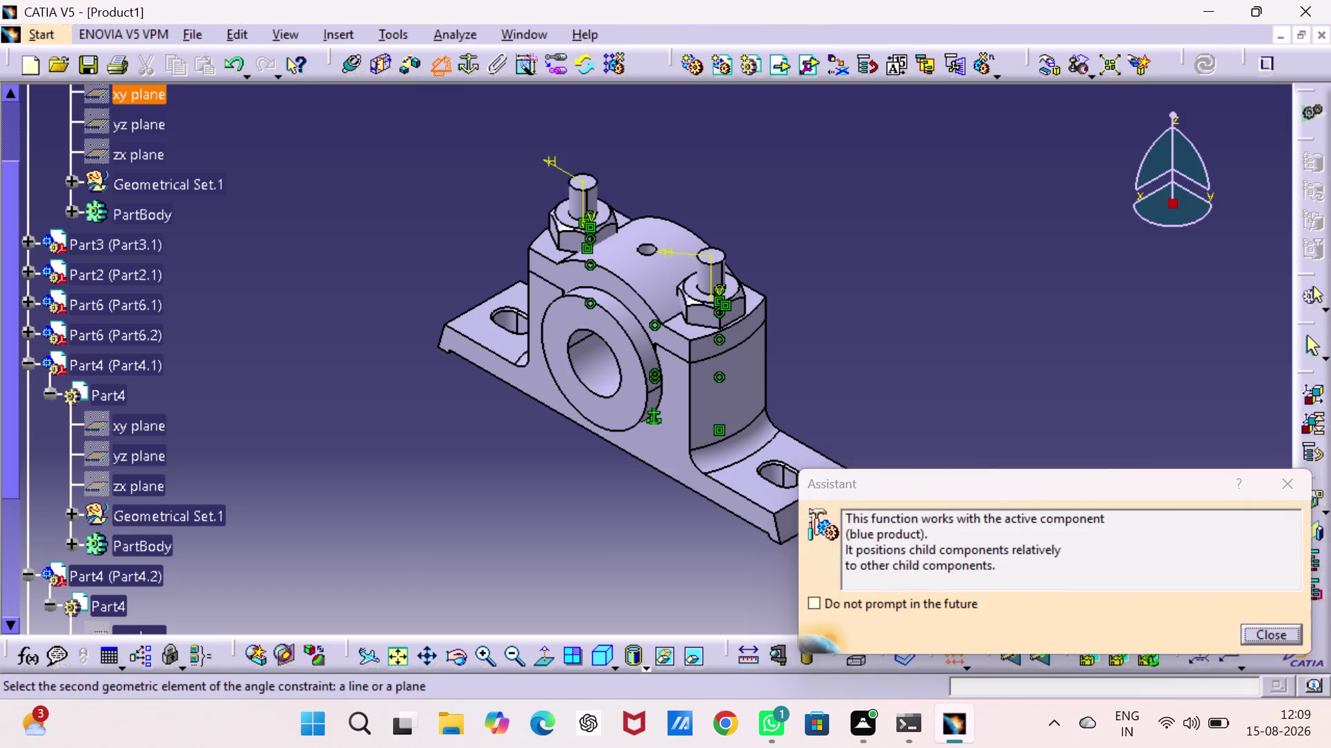
click(135, 426)
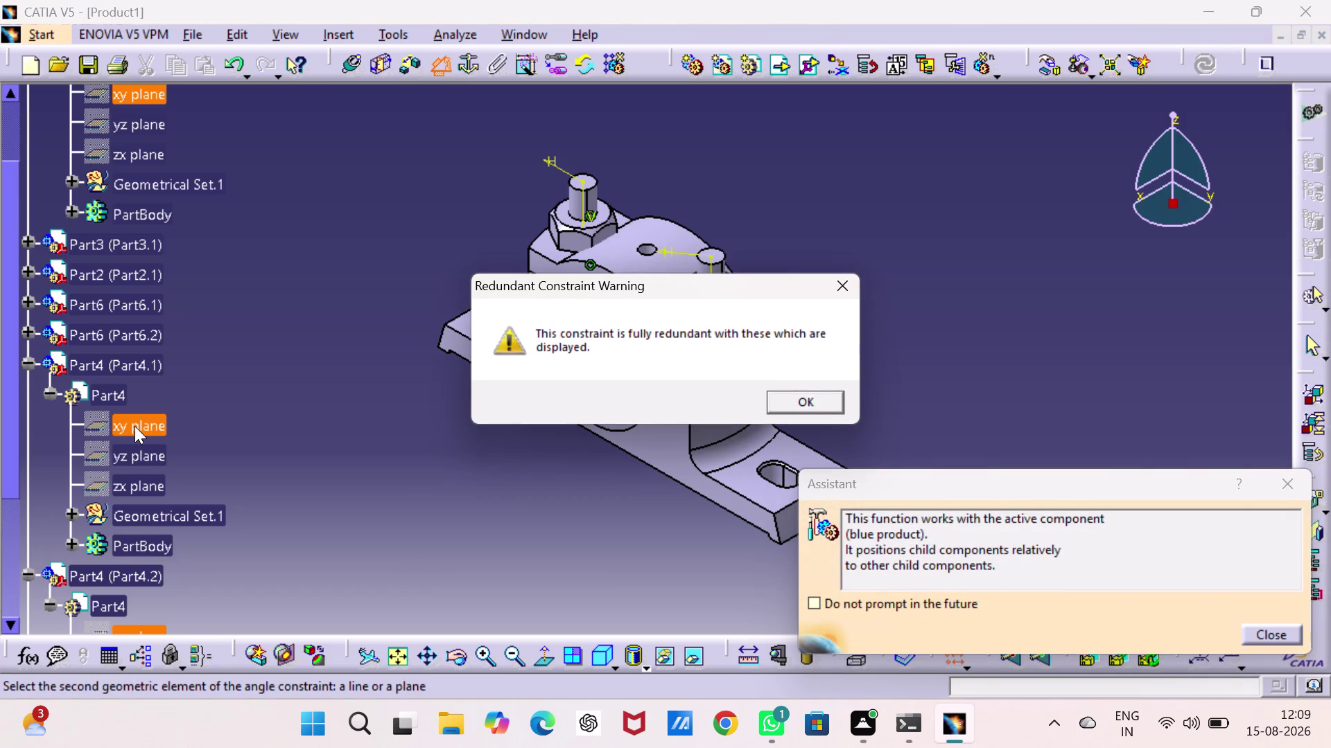
click(790, 397)
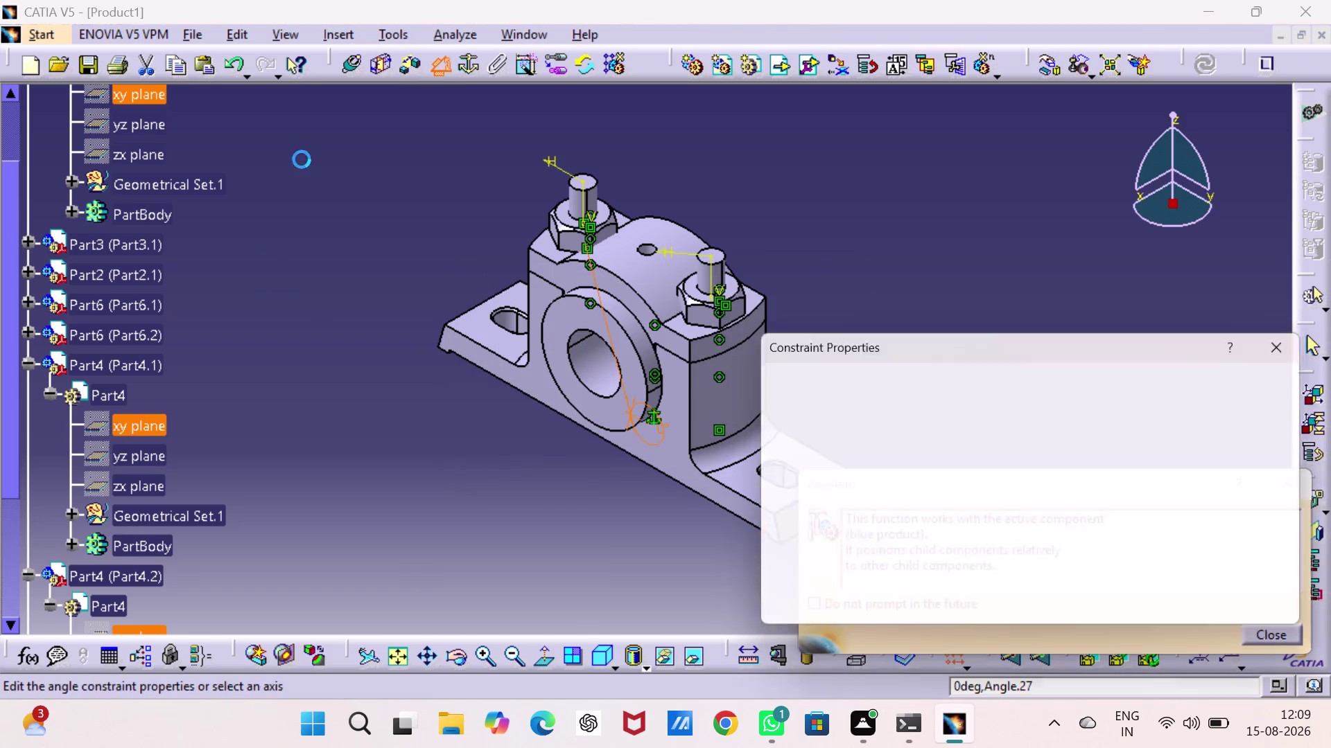
drag(1208, 614, 1194, 611)
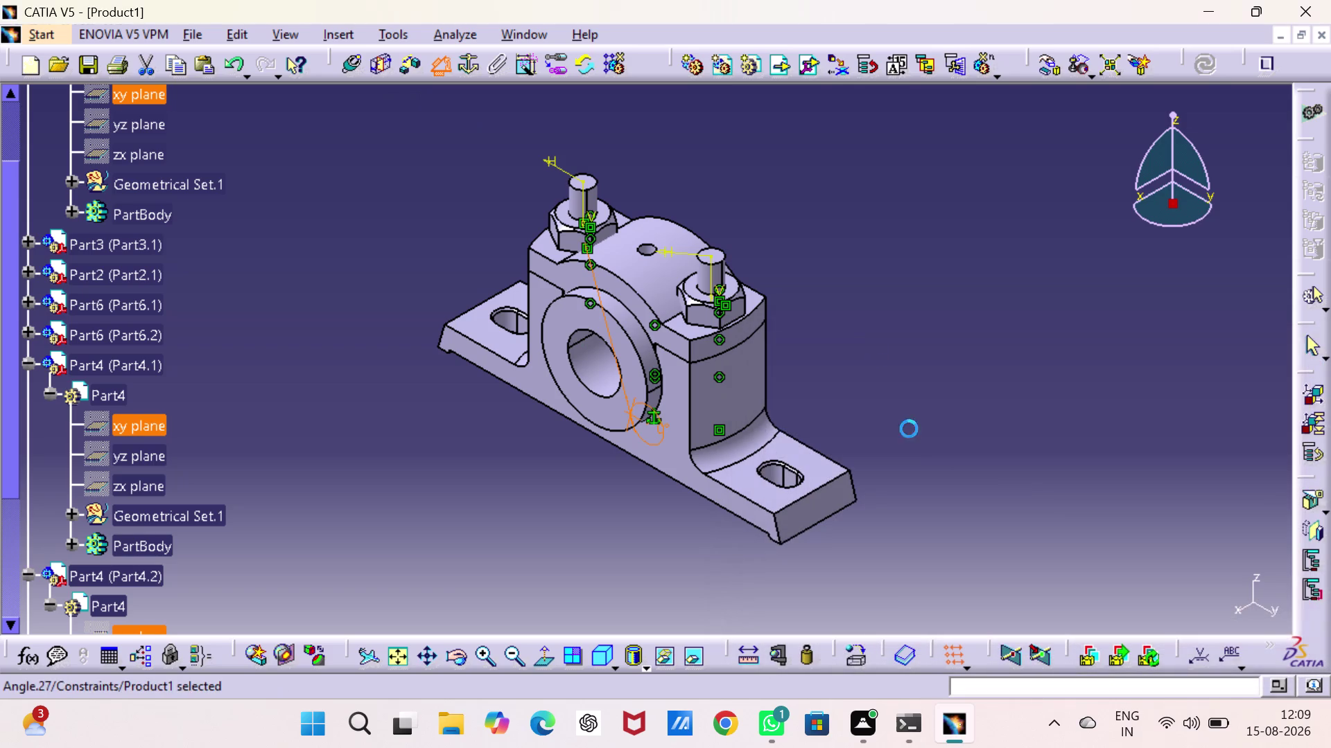
click(872, 318)
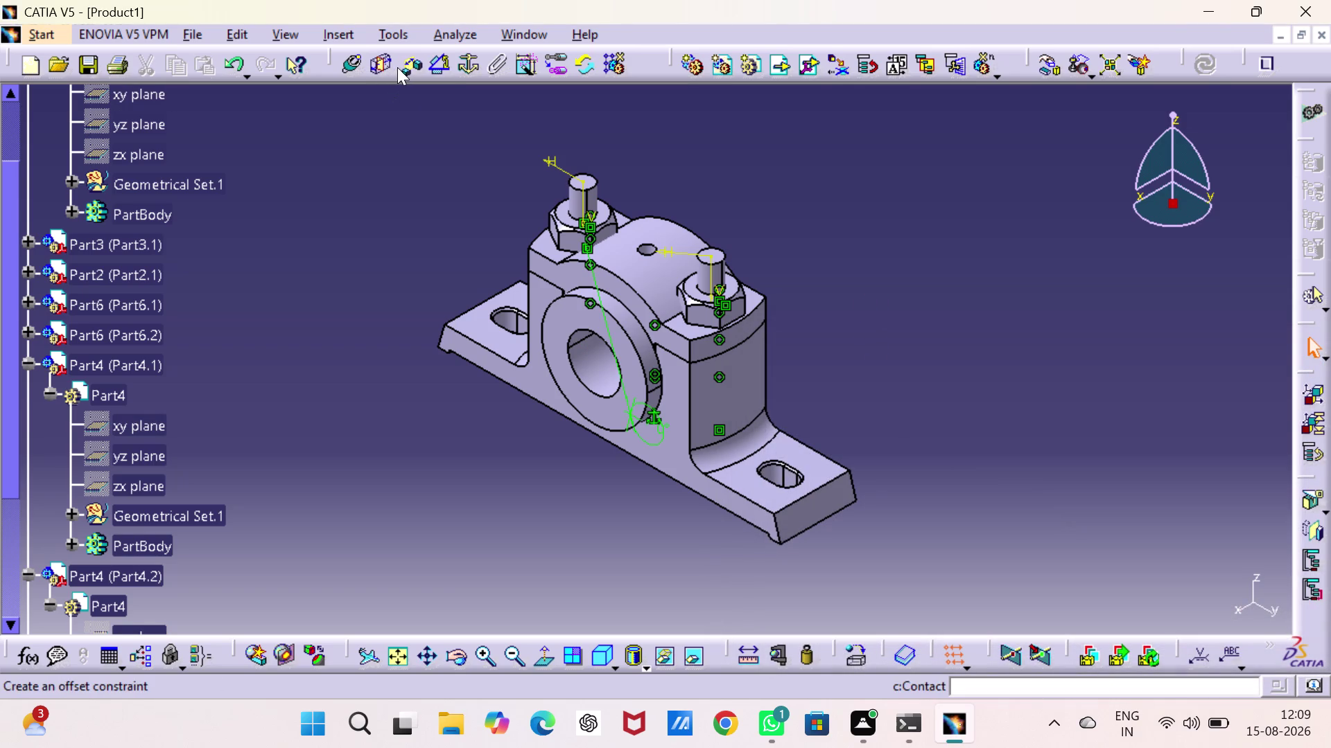
Add a 0° angle constraint Angle.28 between the base and Part4.1 yz planes.
click(444, 64)
click(144, 126)
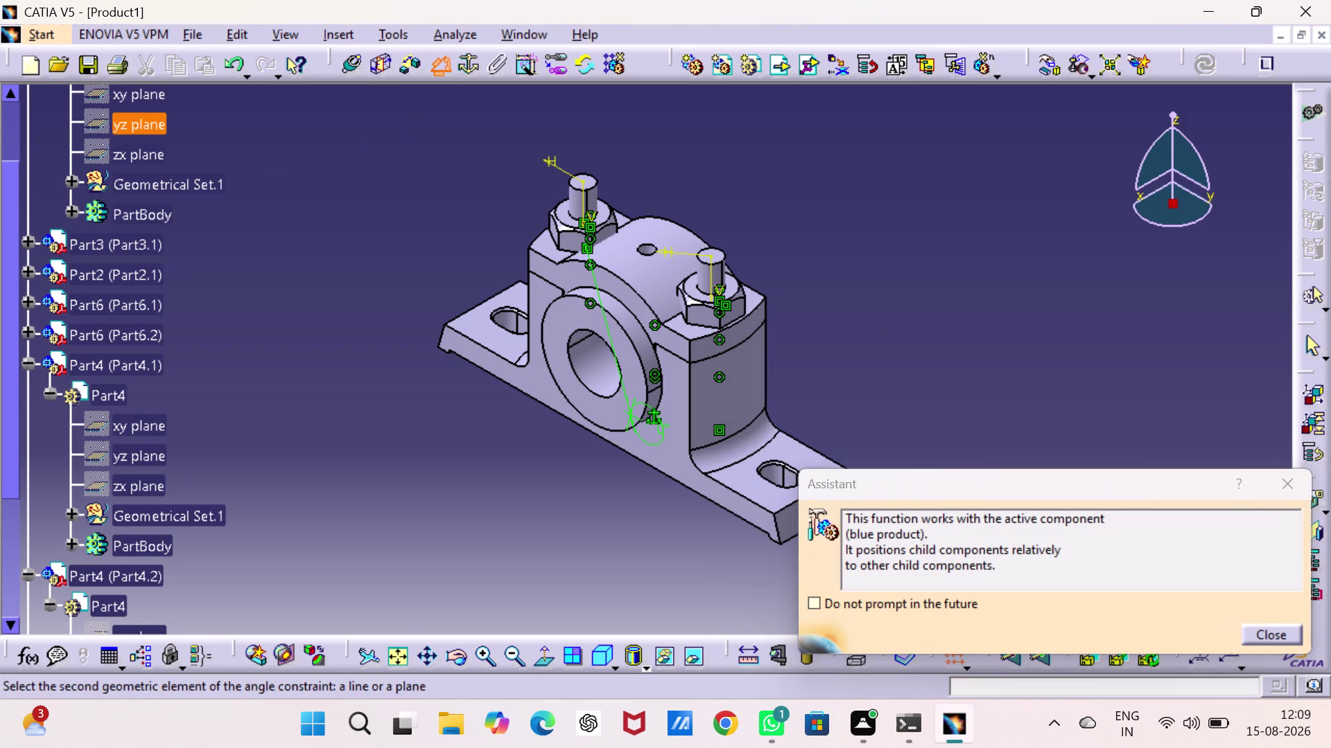
click(124, 466)
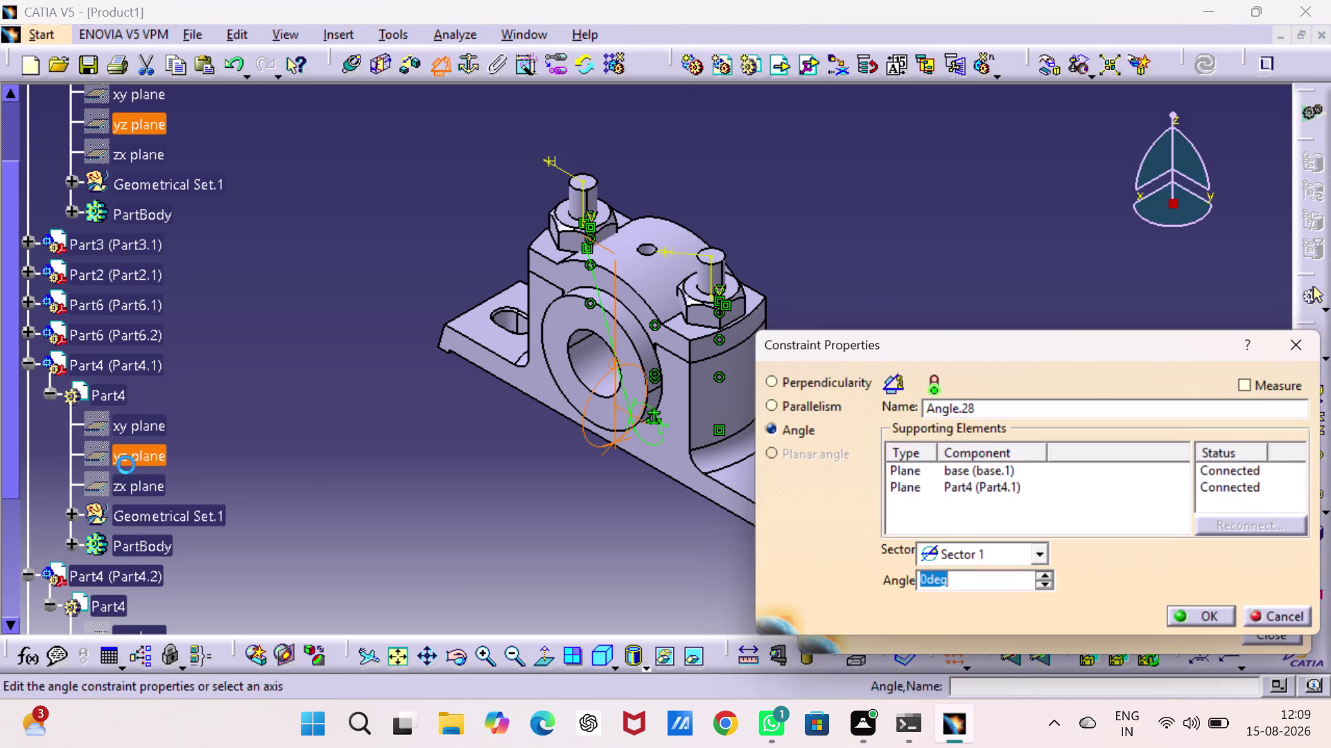
click(1217, 618)
click(1032, 296)
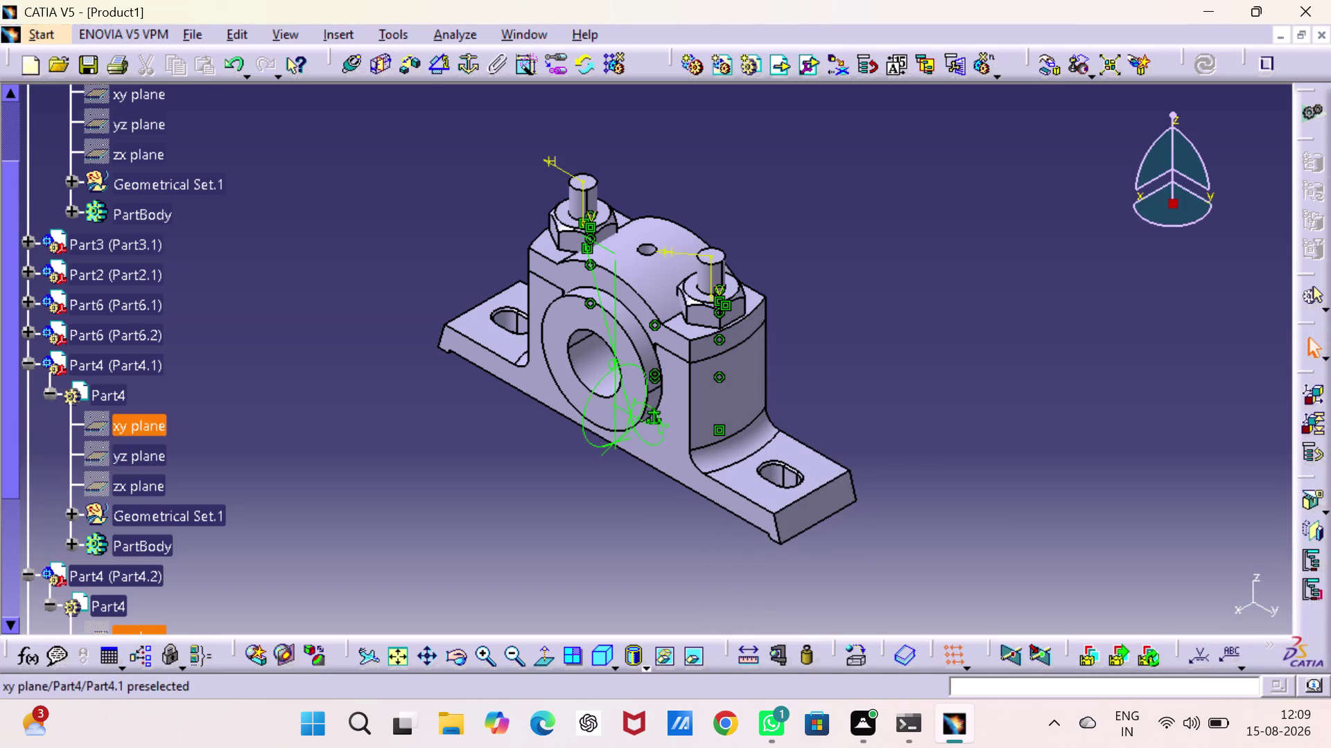
right_click(121, 364)
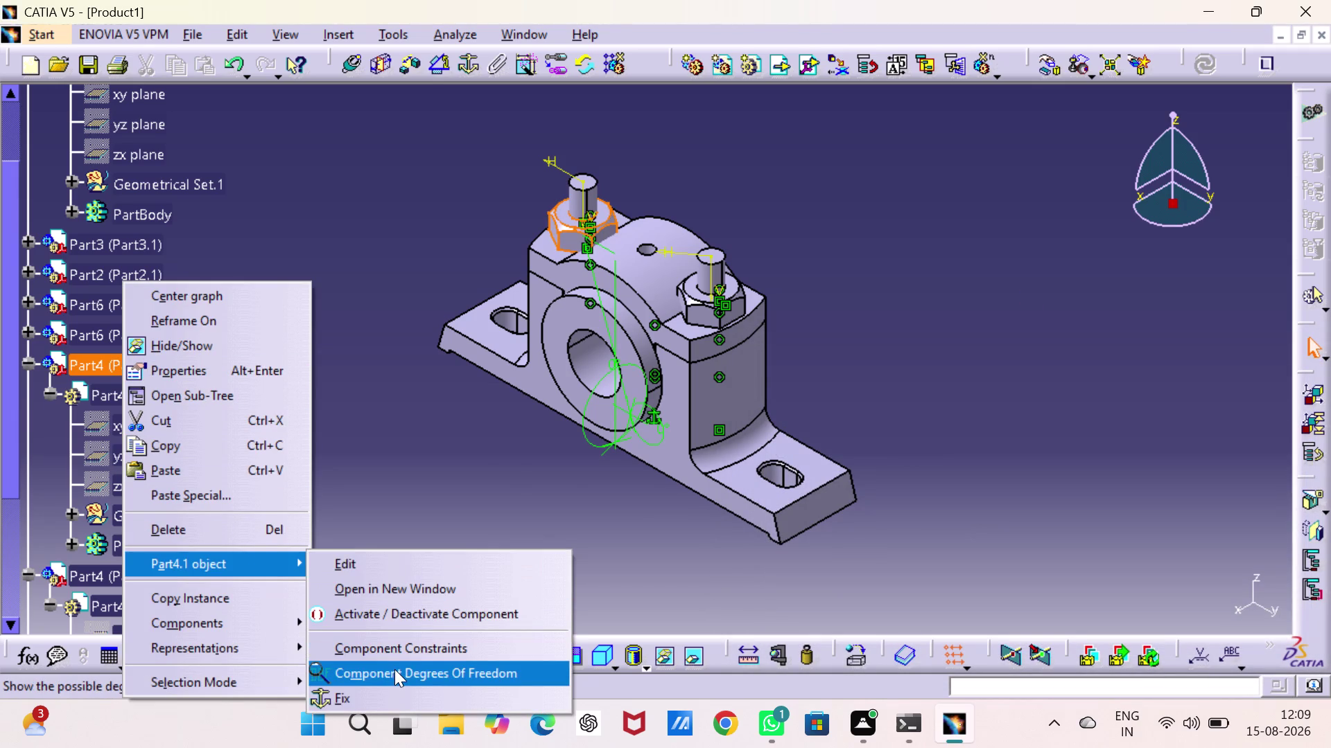
Confirm Part4.1 has no remaining degrees of freedom.
click(395, 669)
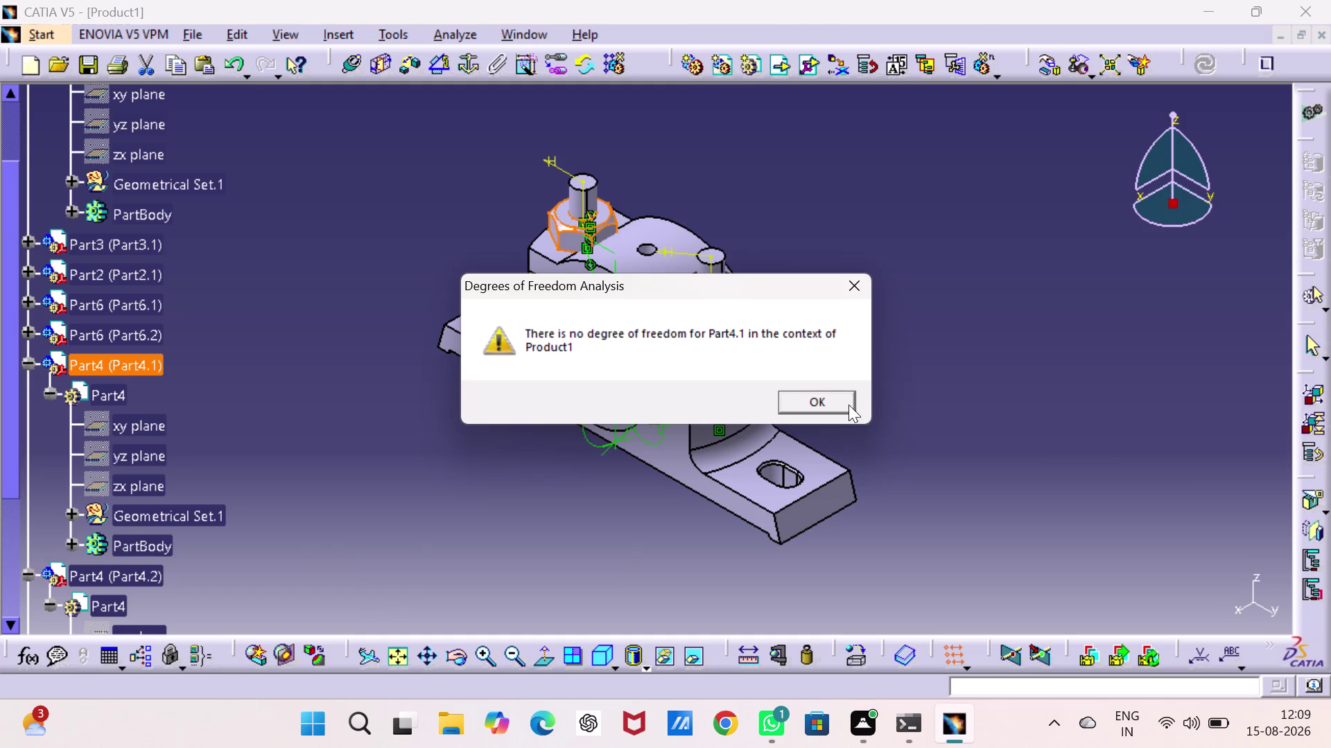
click(843, 403)
click(357, 436)
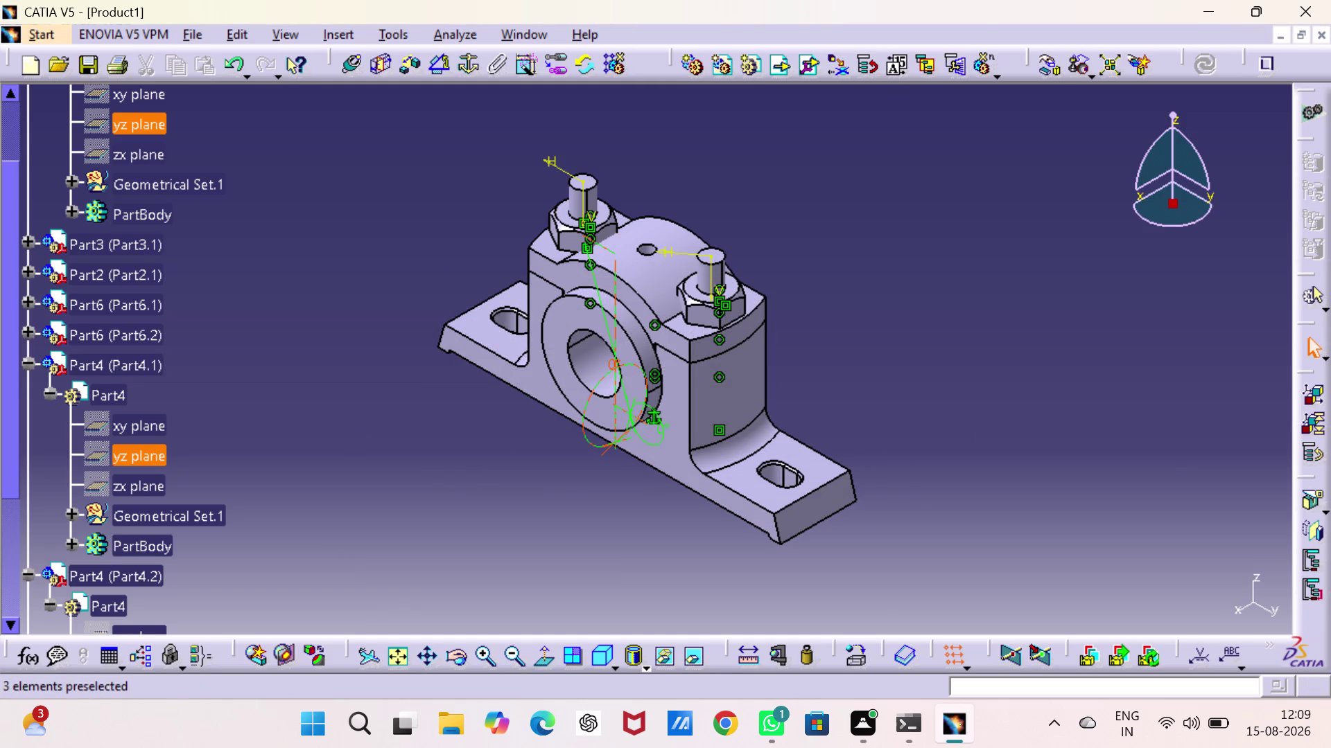
Hide the Angle.28 and Angle.27 symbols, undoing an accidental hide of the base.
right_click(587, 415)
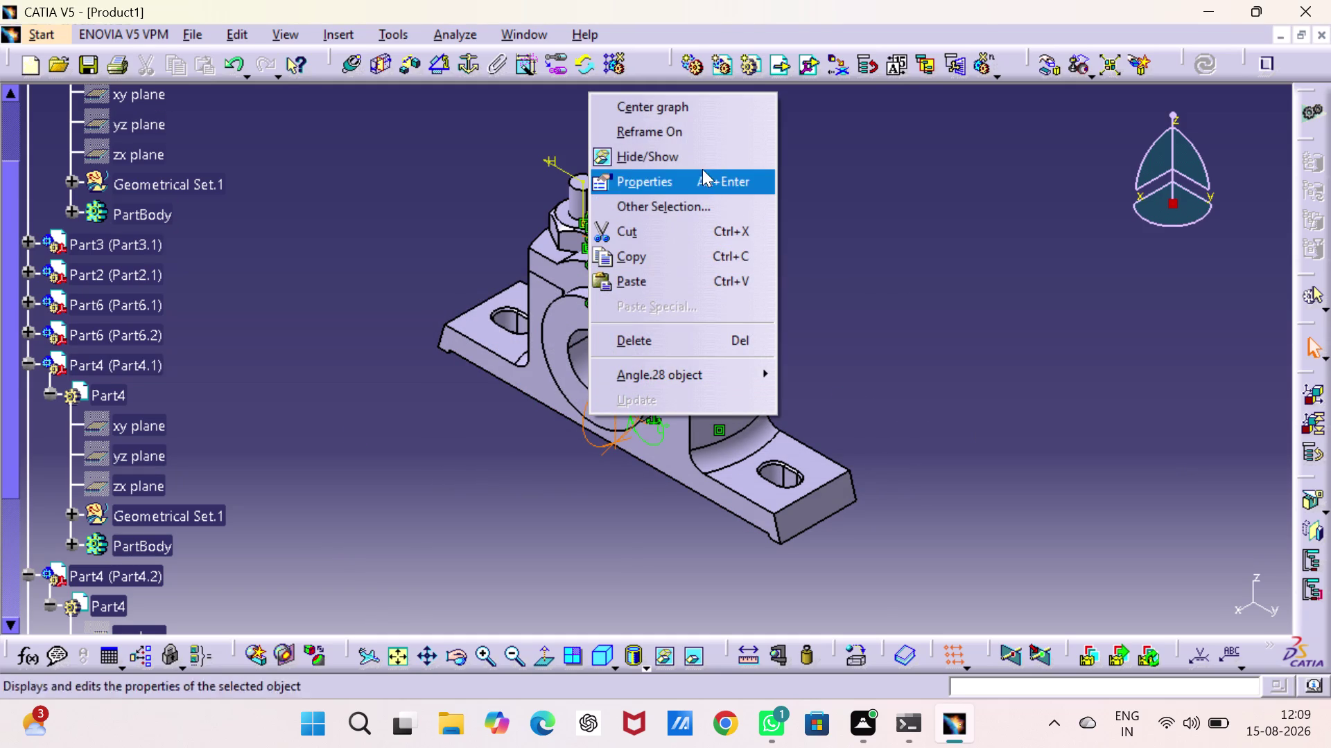
click(701, 161)
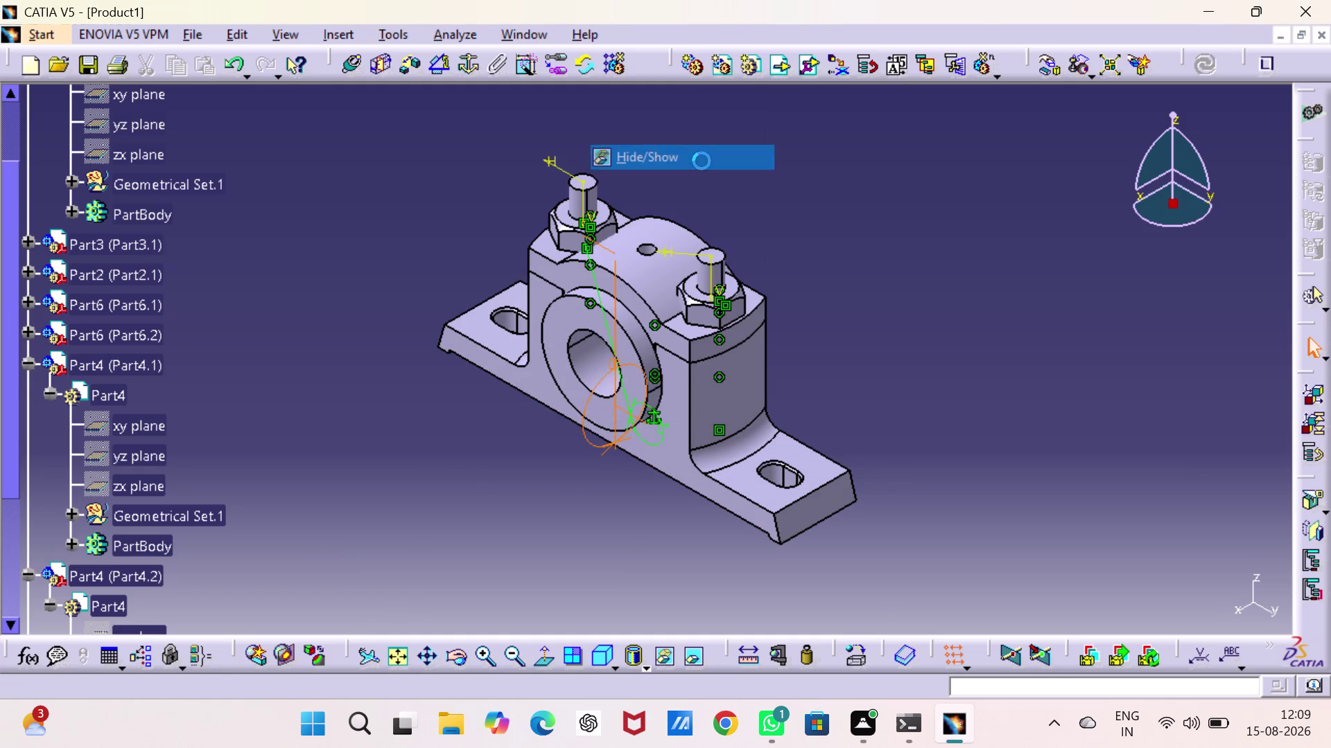
right_click(646, 436)
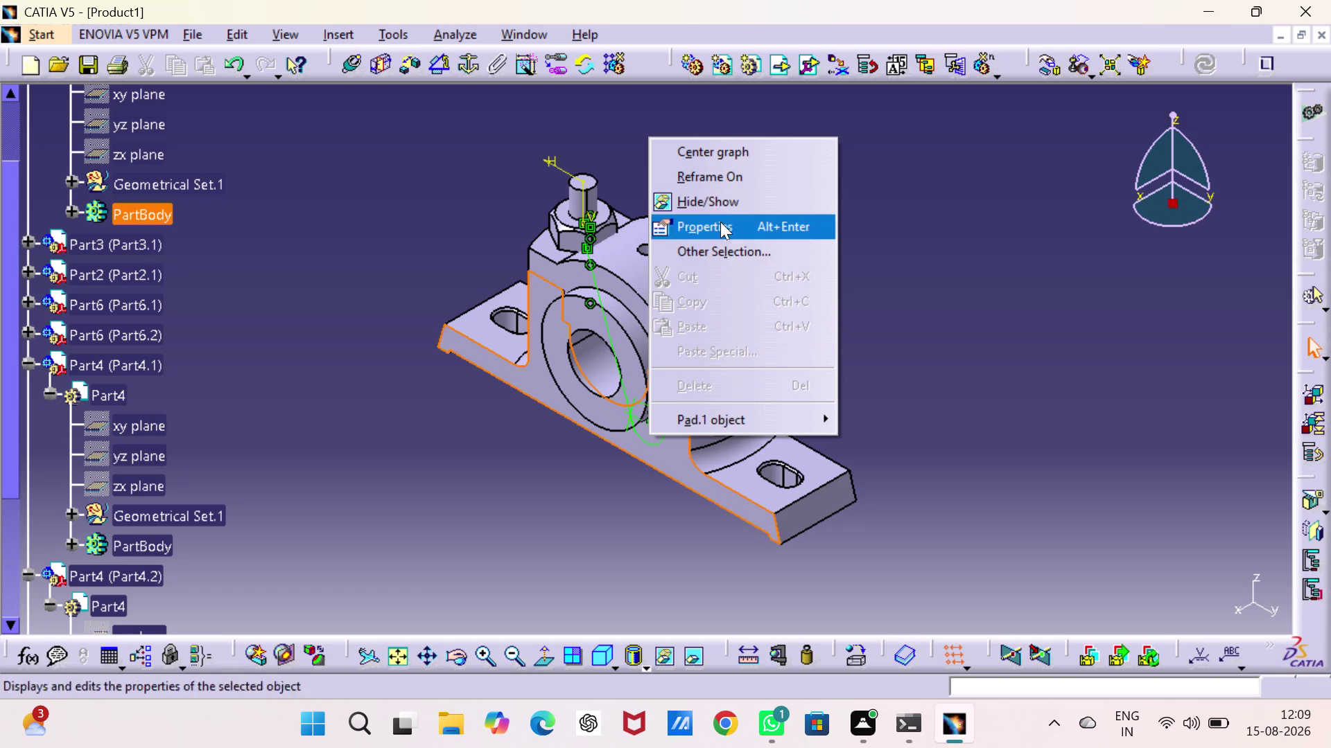
click(724, 194)
click(942, 244)
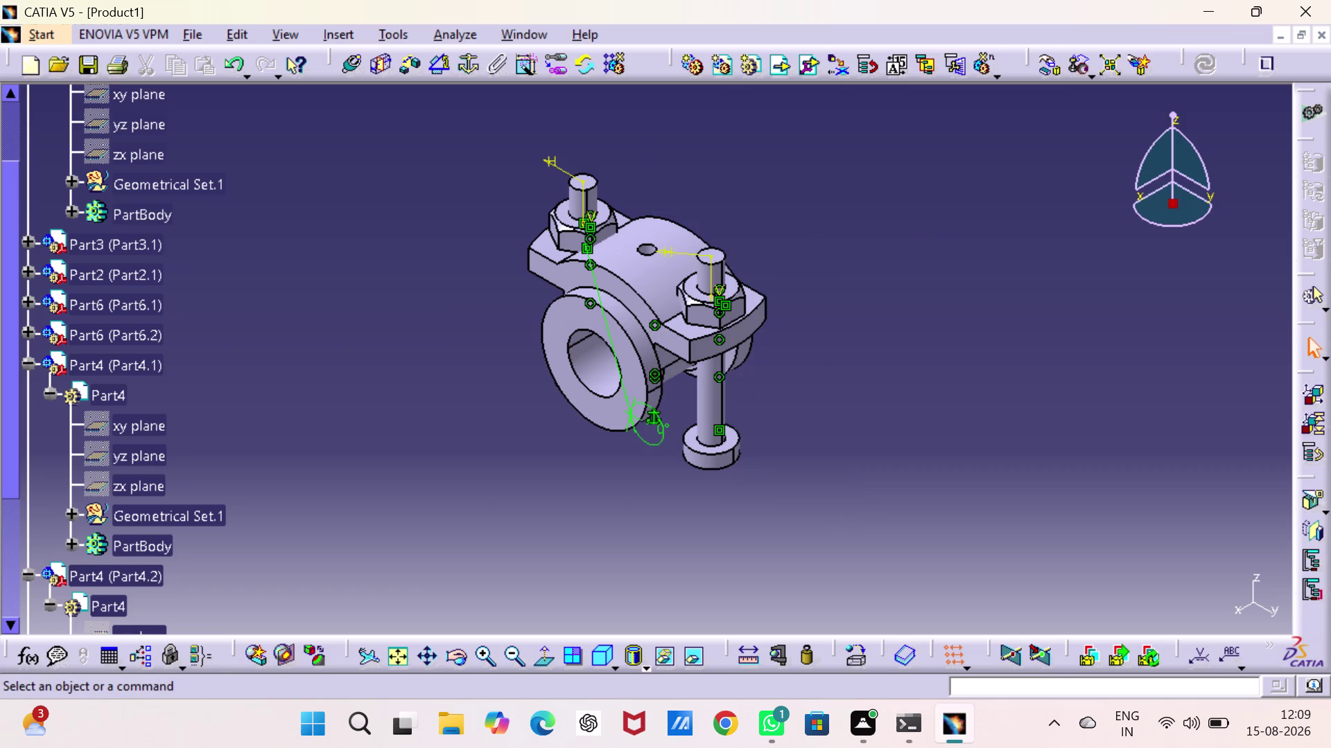
key(ctrl+z)
key(ctrl+z)
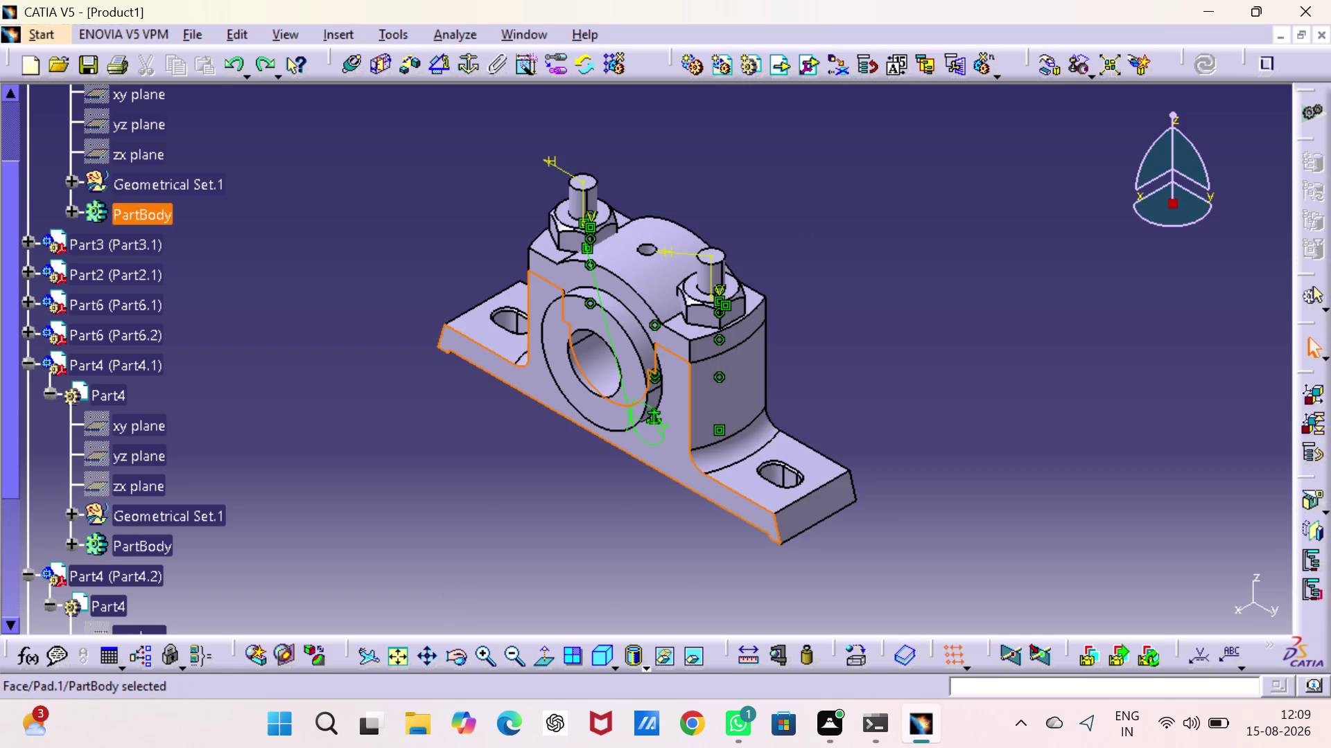
right_click(601, 299)
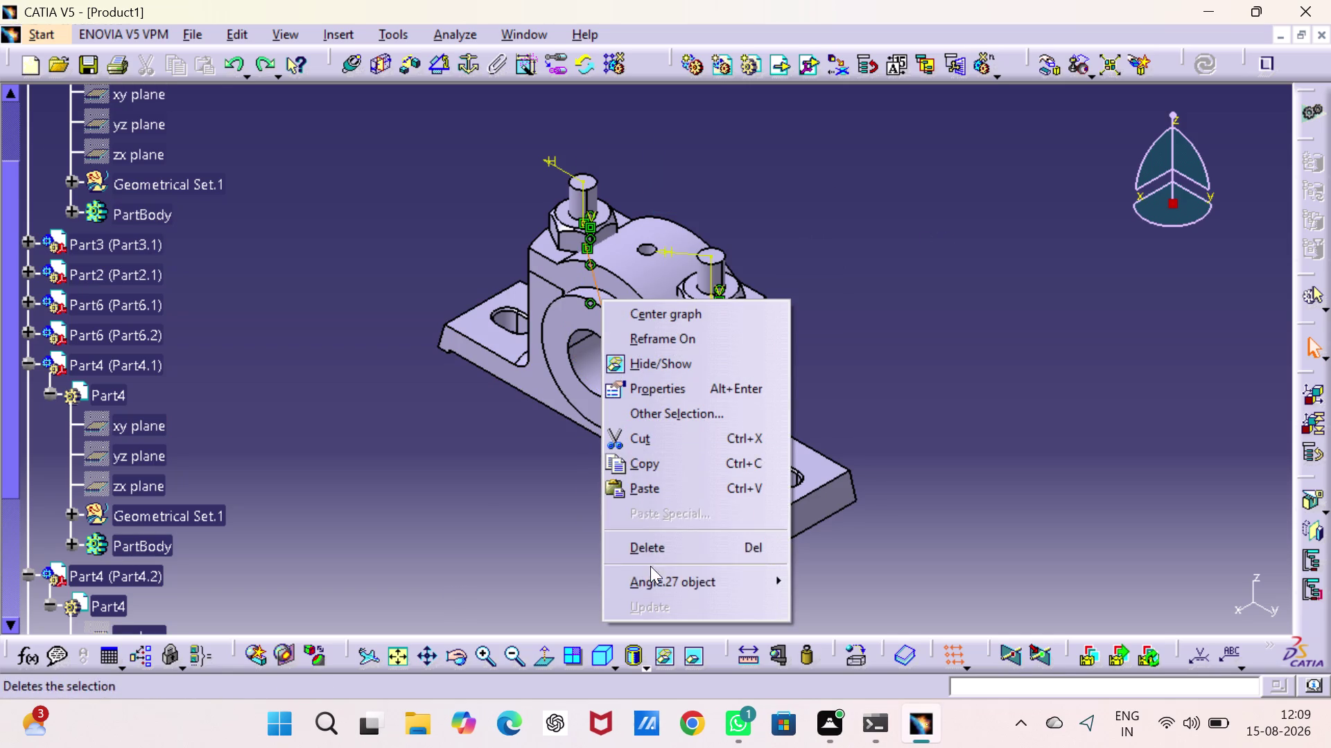
click(665, 359)
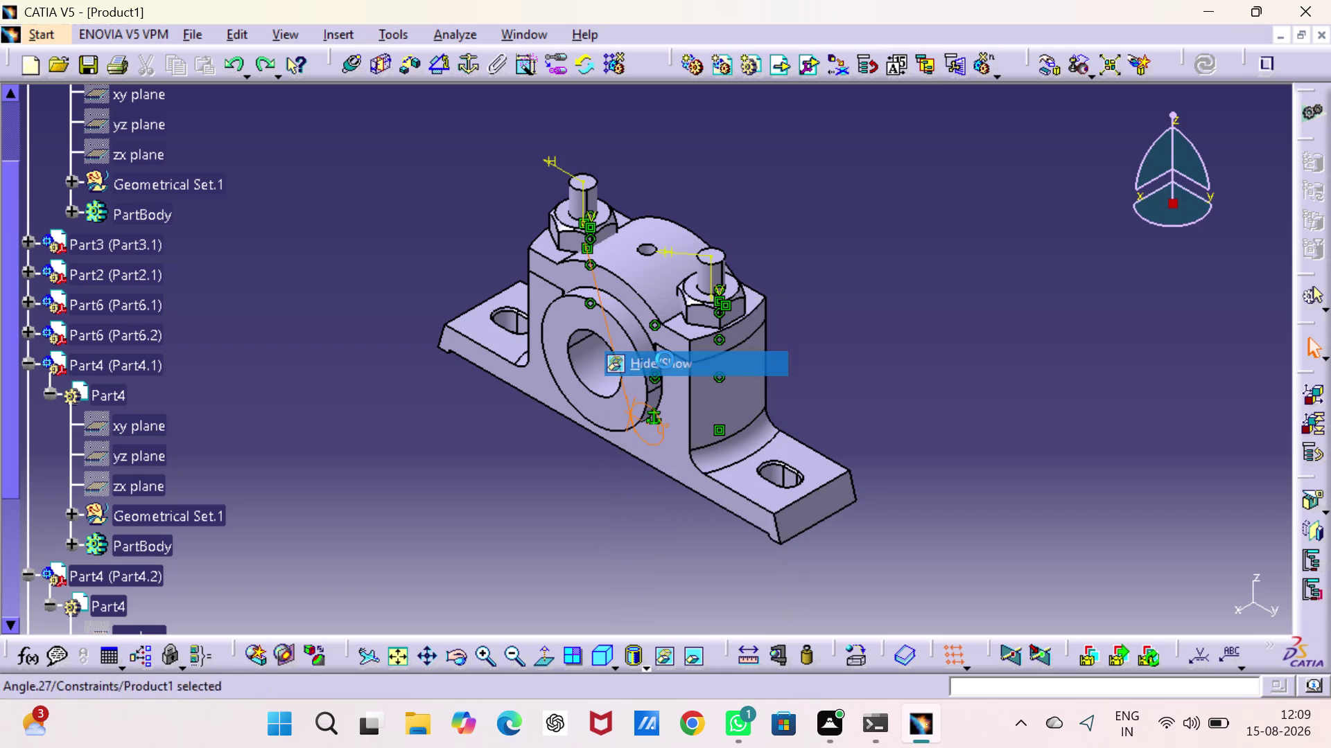
click(879, 318)
middle_drag(435, 488, 518, 380)
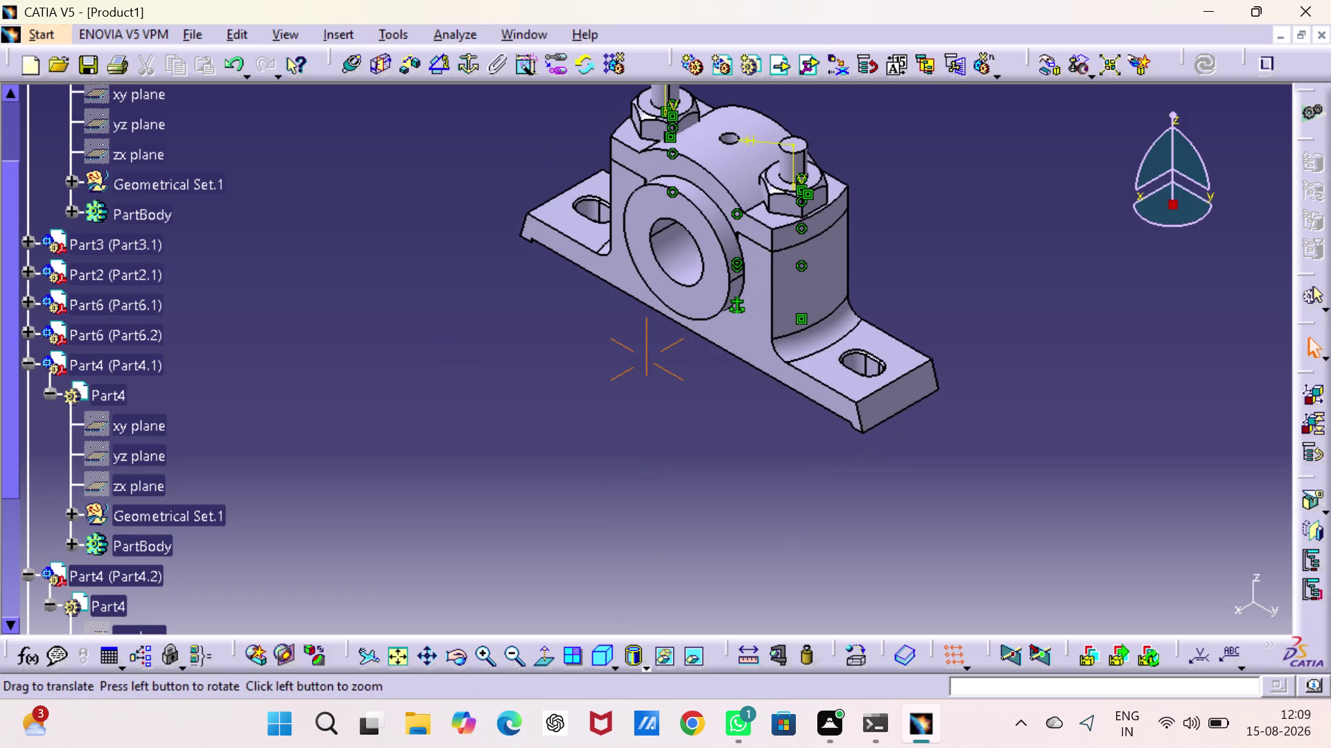
middle_drag(518, 380, 517, 380)
scroll(down, 3)
scroll(down, 3)
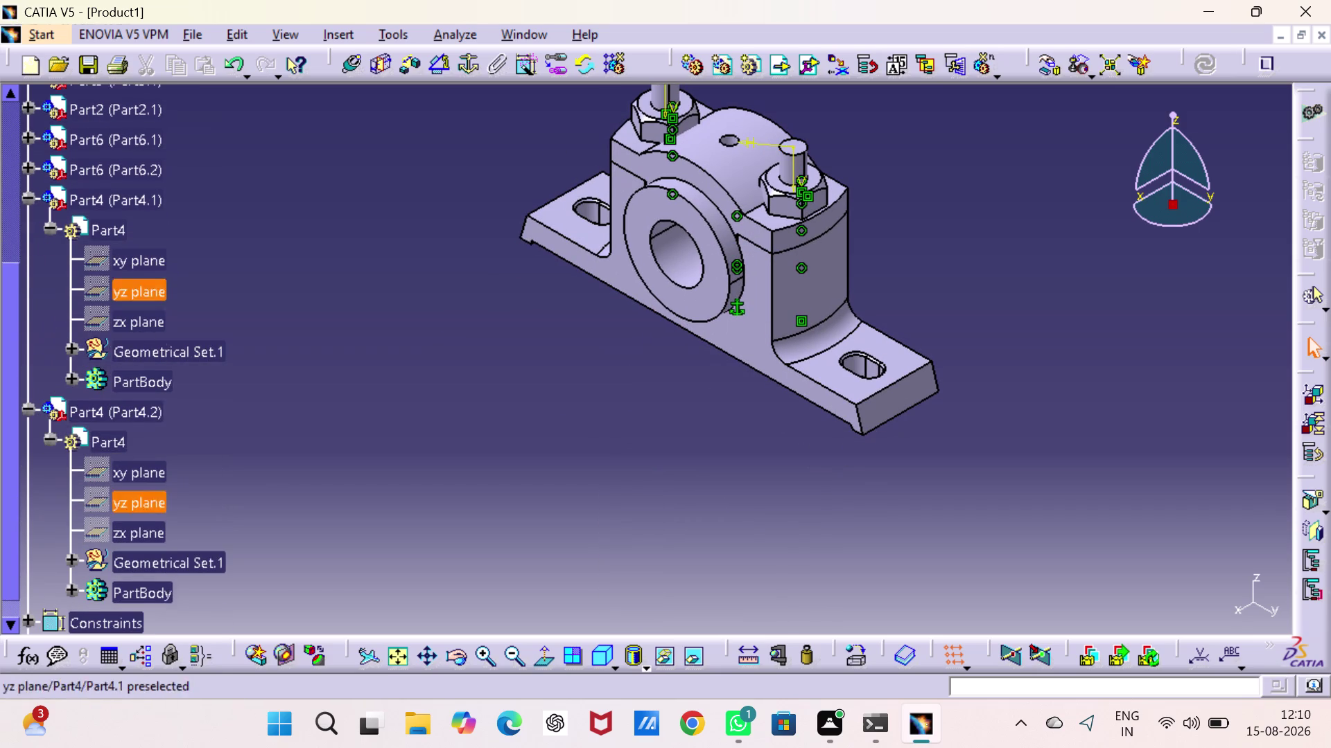
scroll(down, 3)
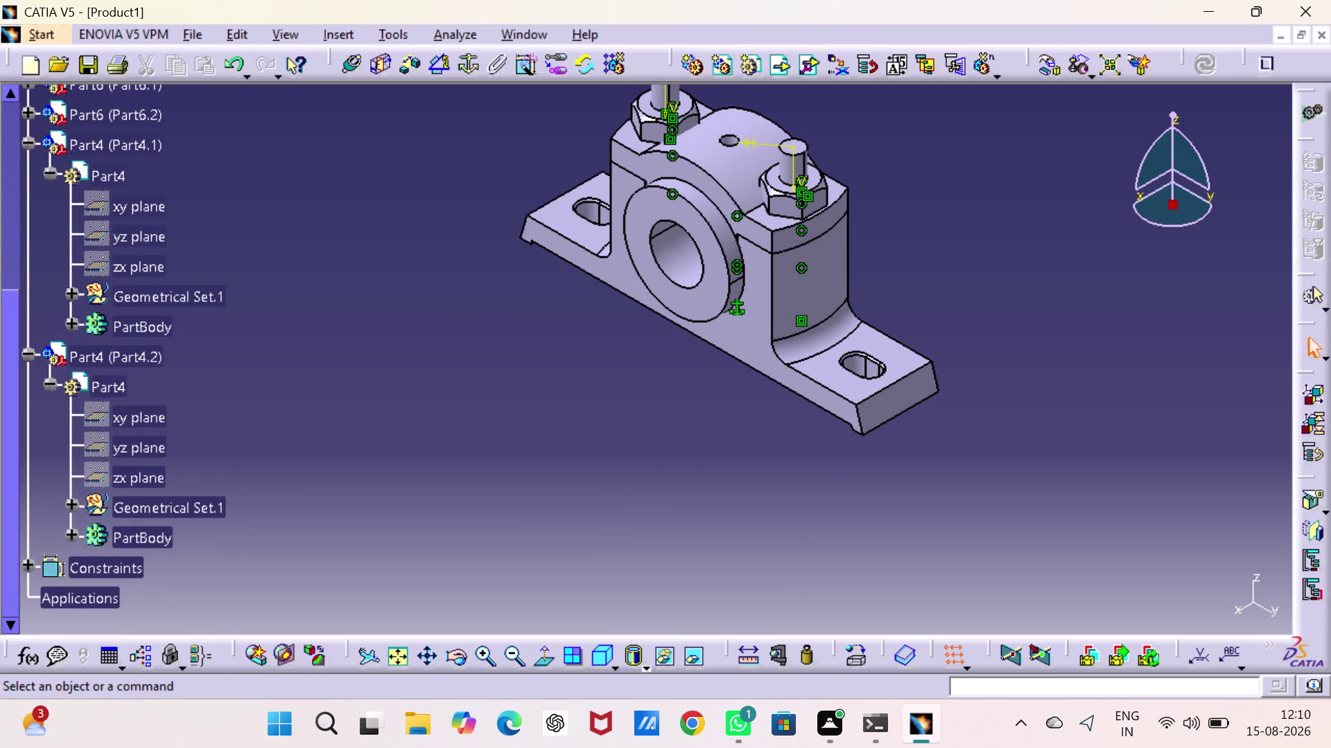
click(26, 138)
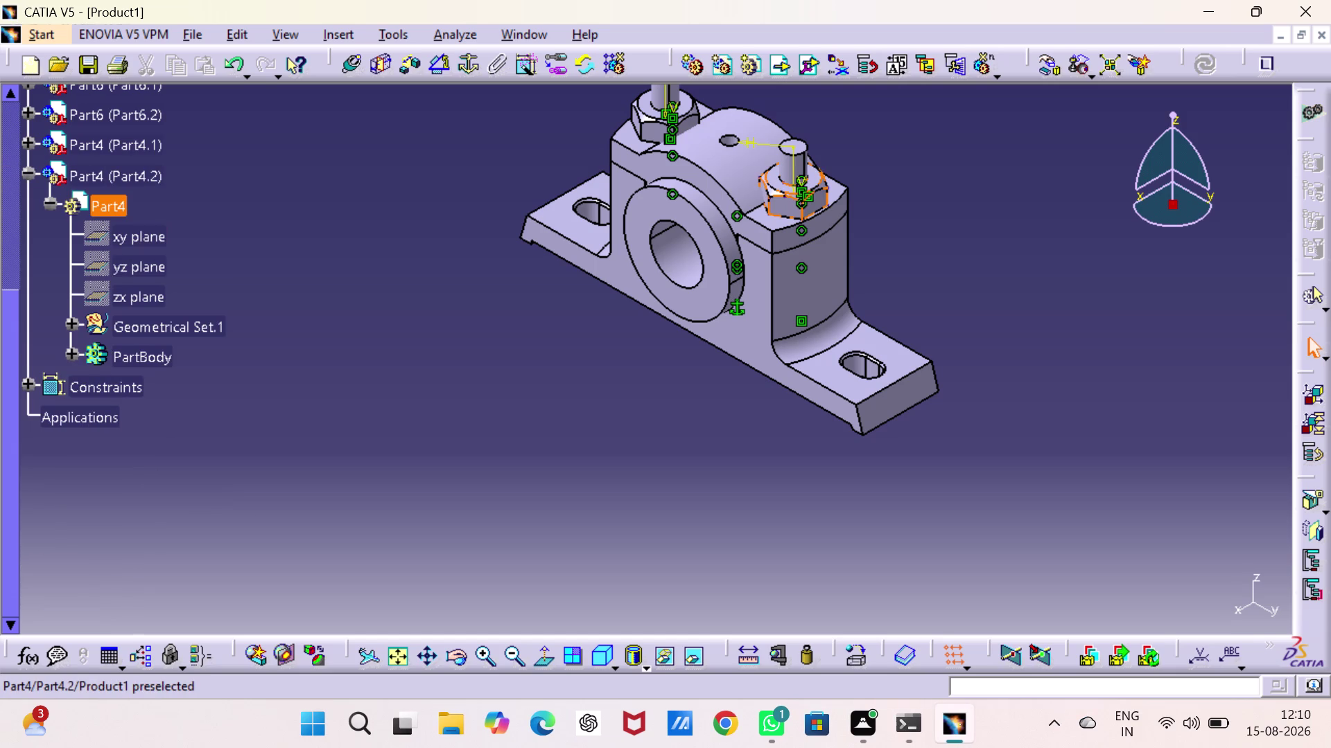
right_click(116, 181)
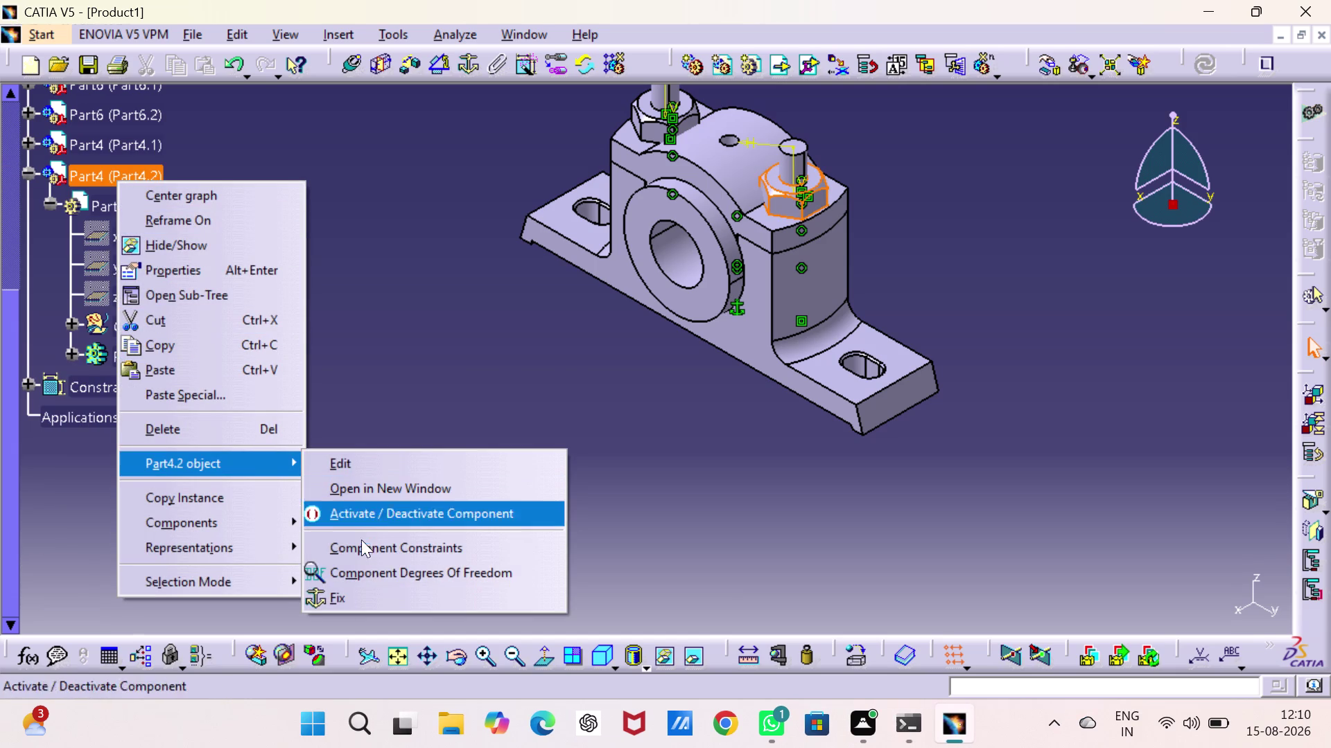
click(374, 571)
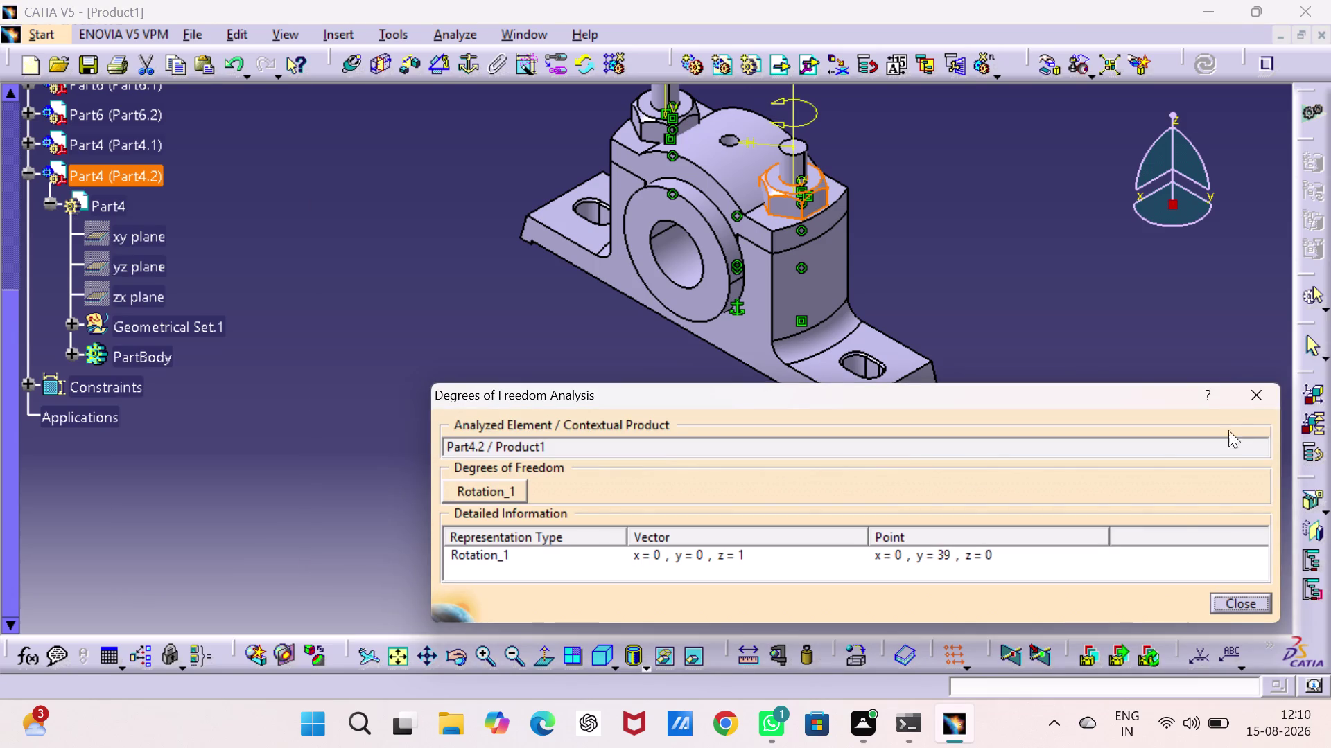
click(1253, 386)
drag(380, 435, 379, 412)
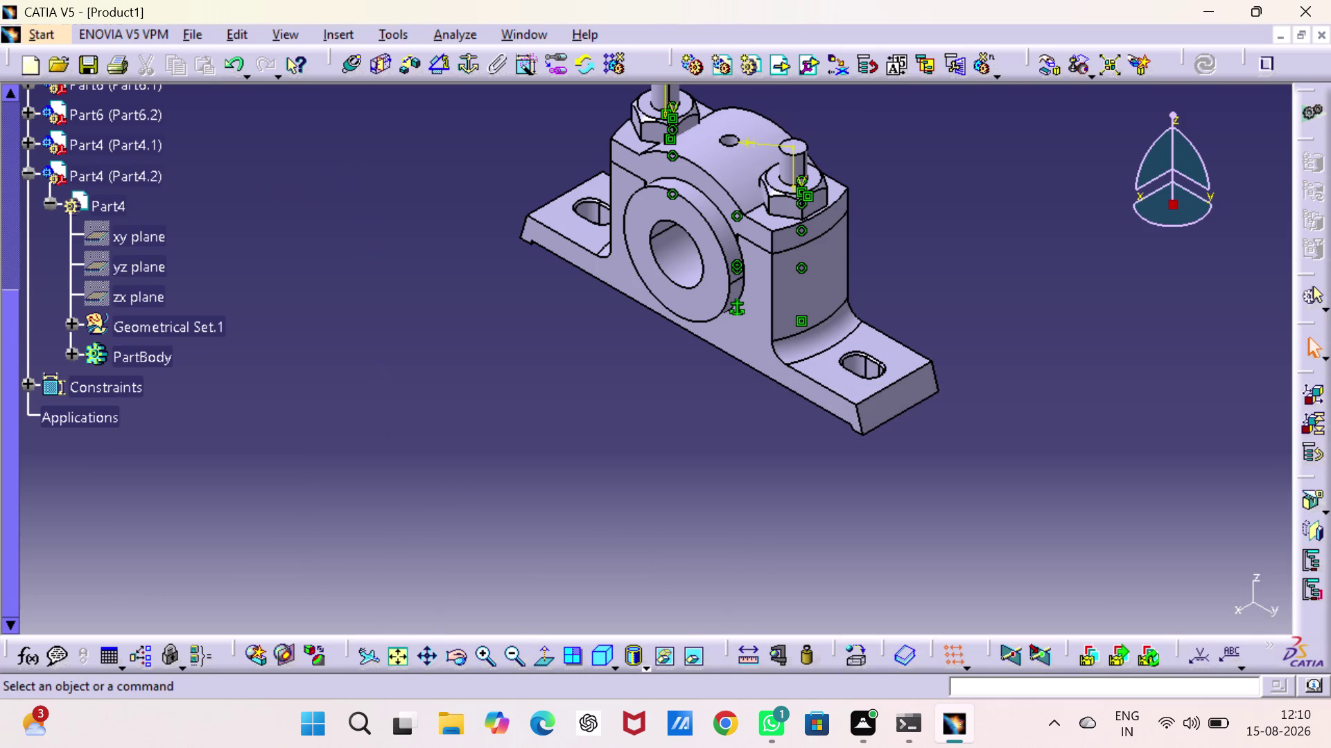
Constrain the base and Part4.2 xy planes at a 0° angle (Angle.29).
scroll(up, 3)
click(438, 65)
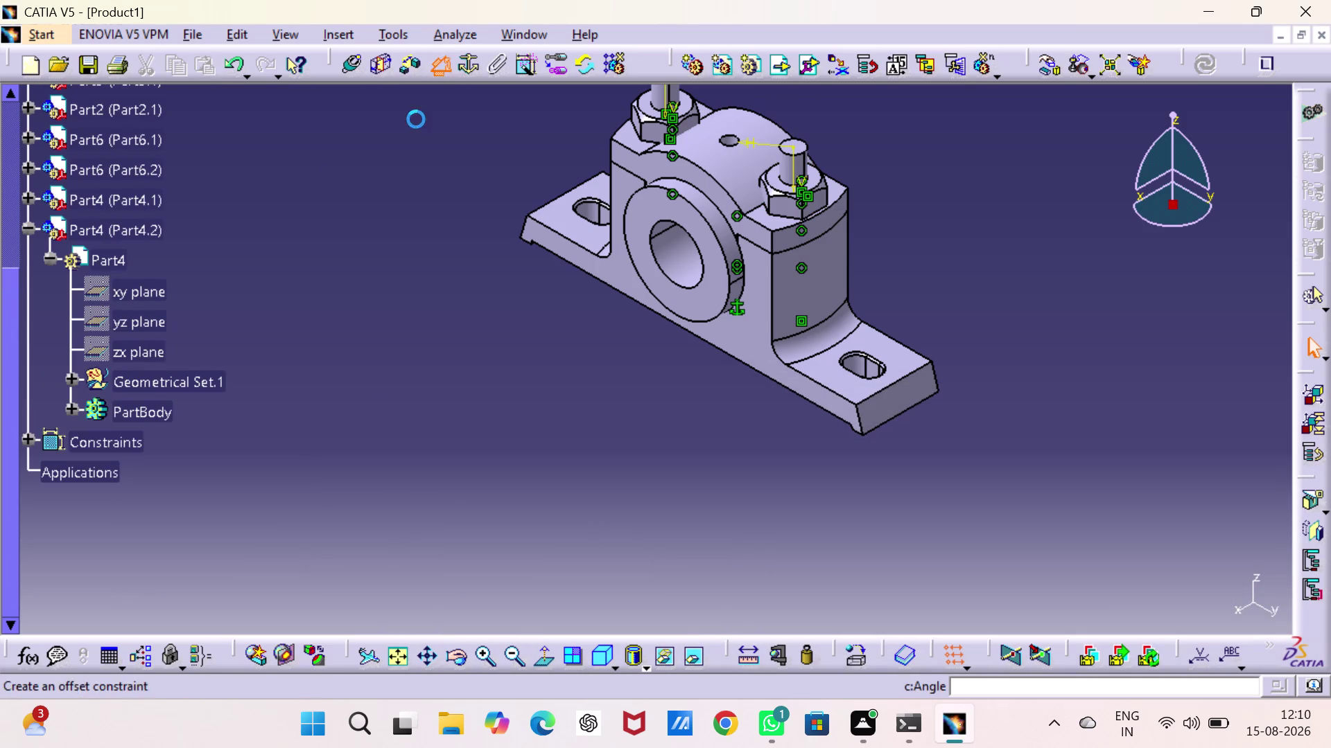
scroll(up, 3)
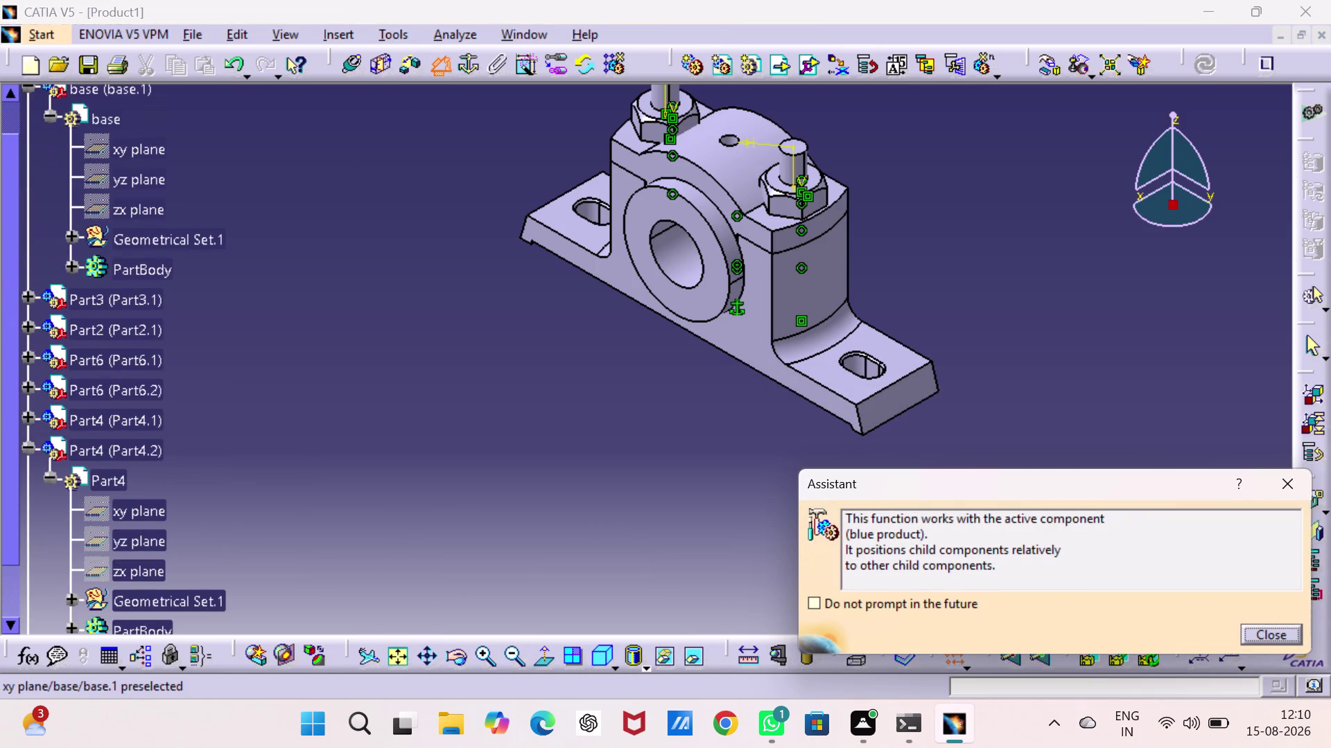
click(147, 152)
scroll(down, 3)
click(146, 286)
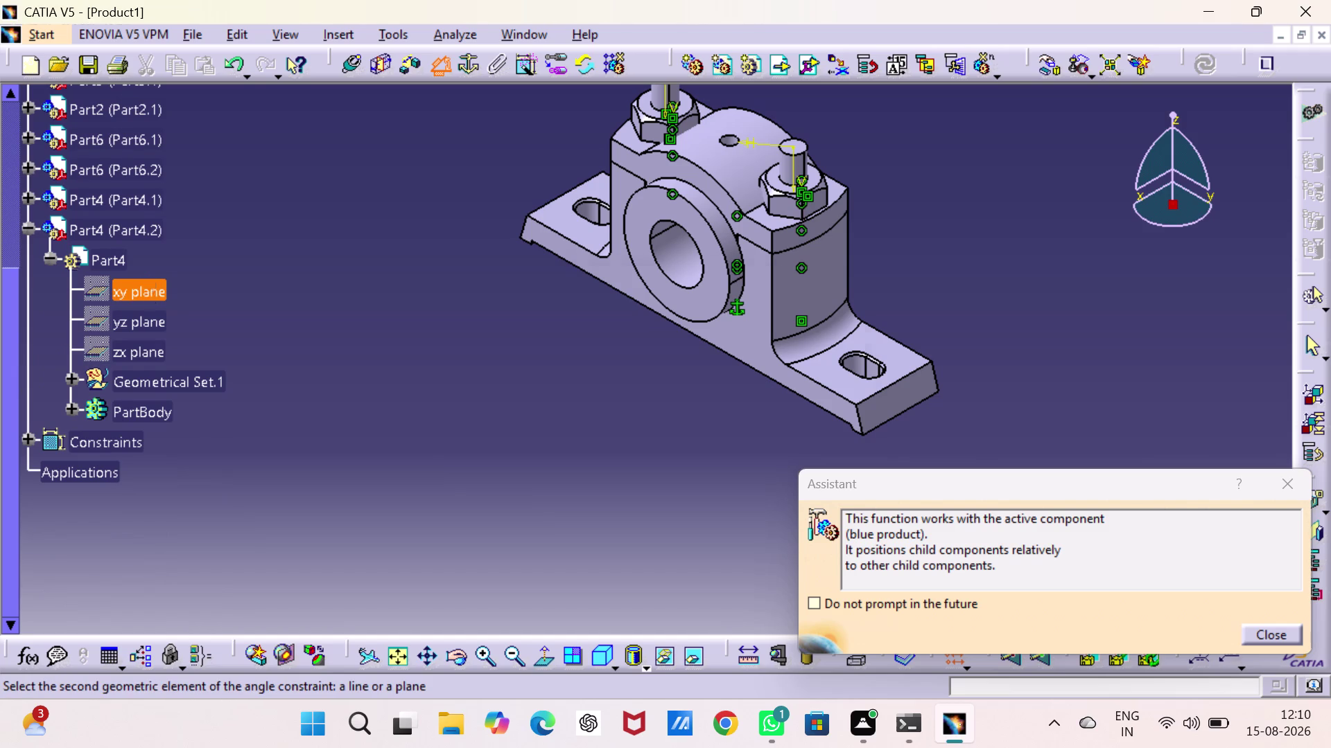
click(775, 398)
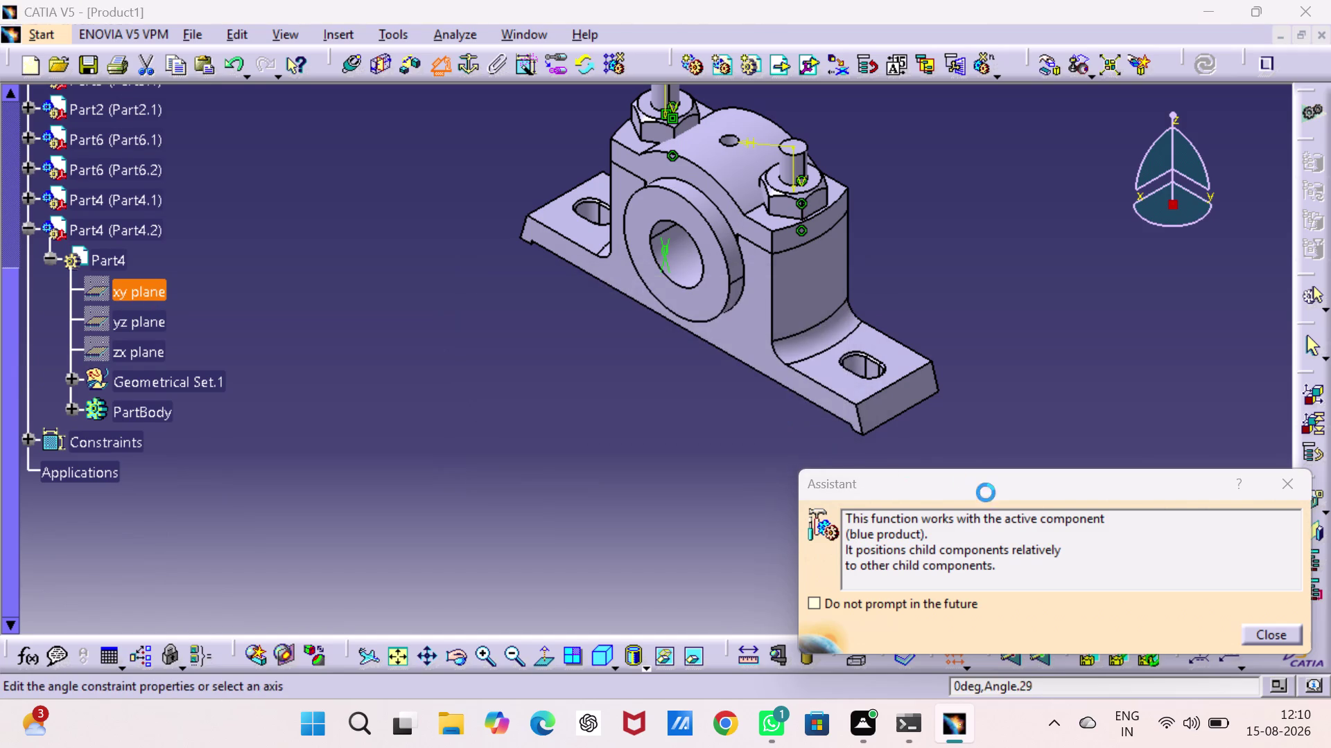
click(1205, 617)
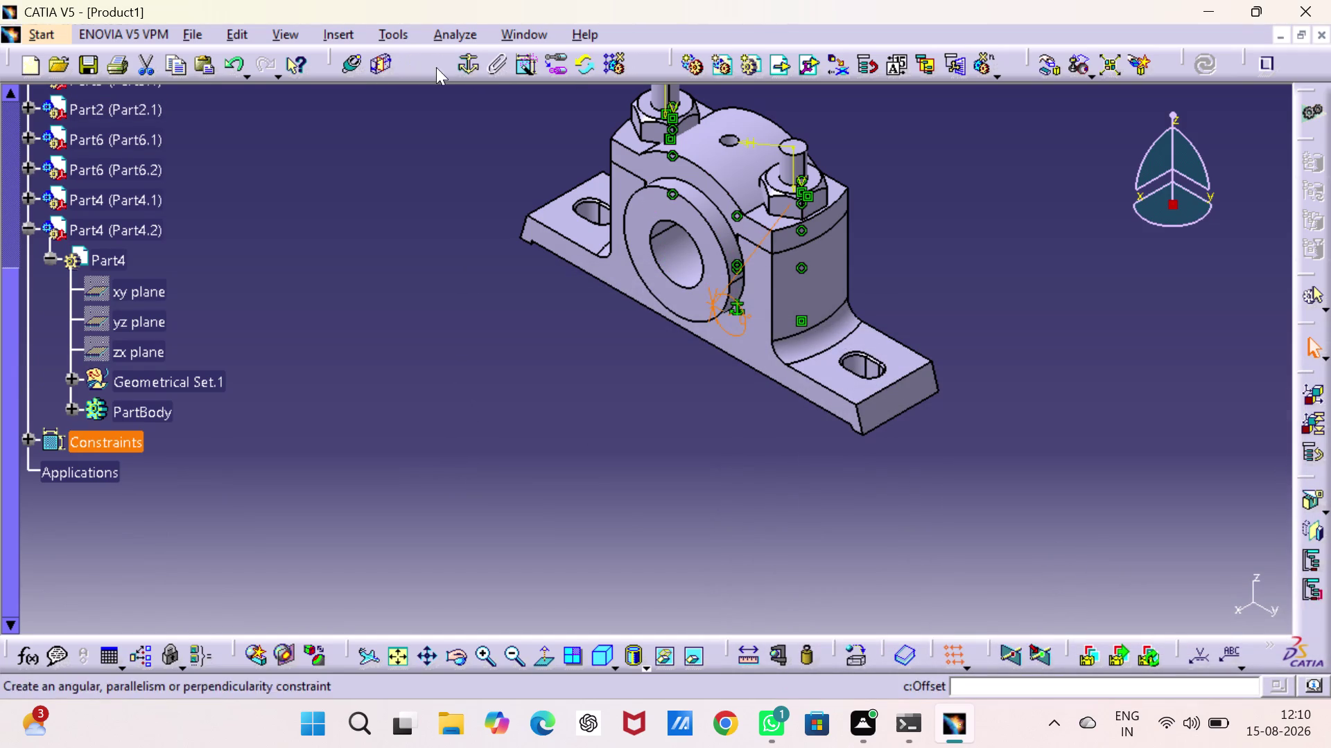
Constrain the base and Part4.2 yz planes at a 0° angle (Angle.30).
click(447, 68)
scroll(up, 3)
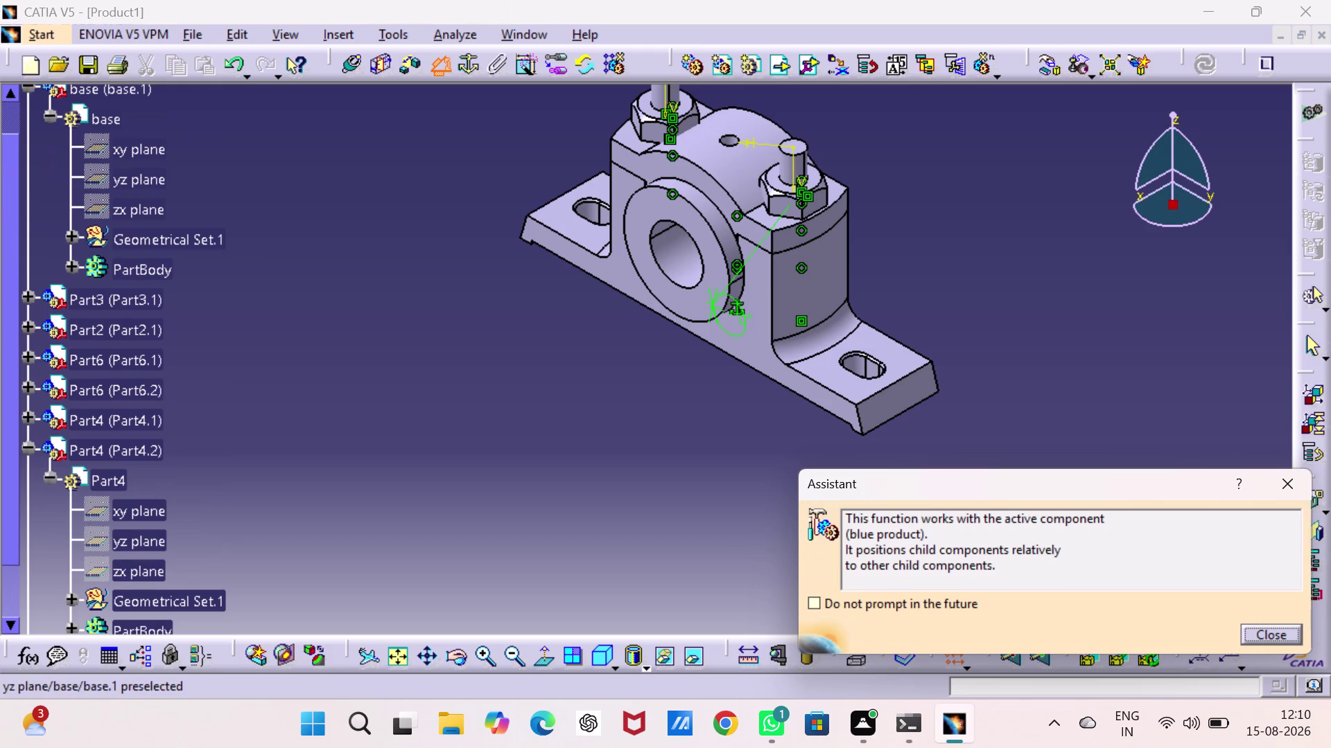
click(135, 188)
scroll(down, 3)
click(145, 267)
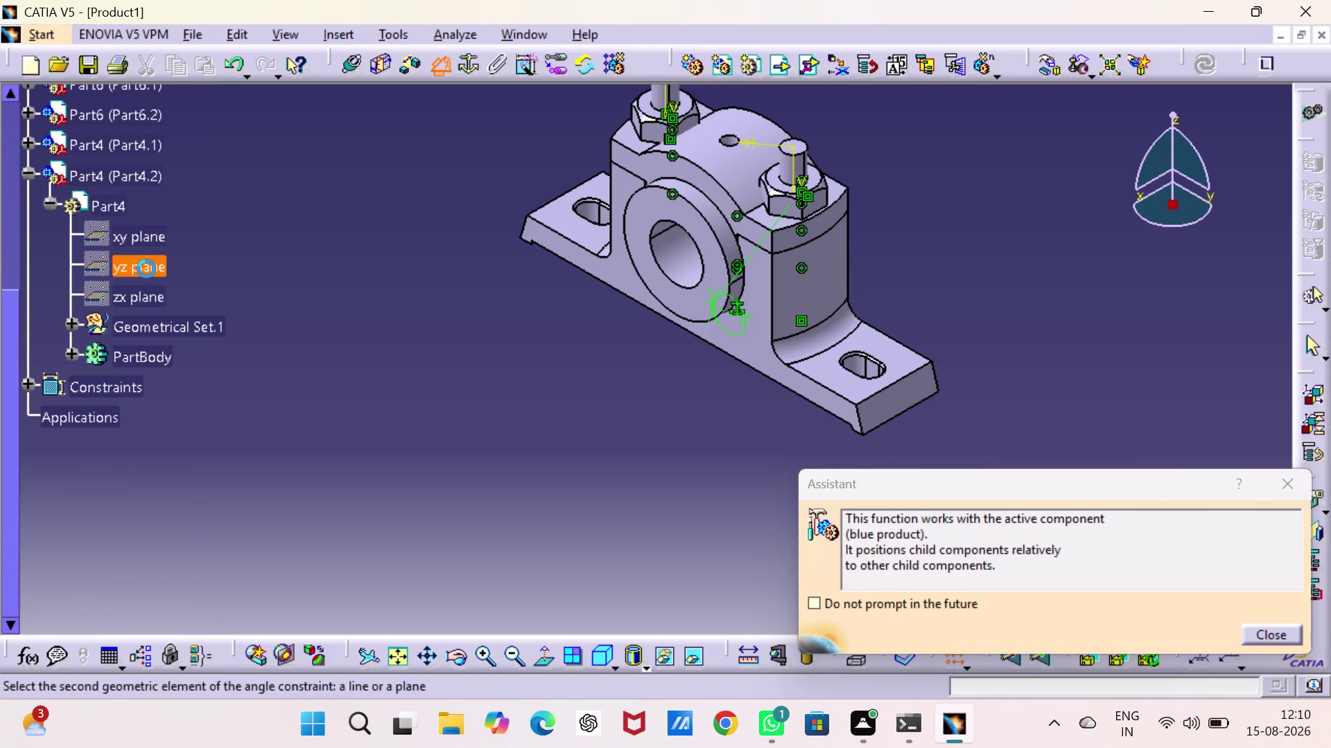
click(1206, 612)
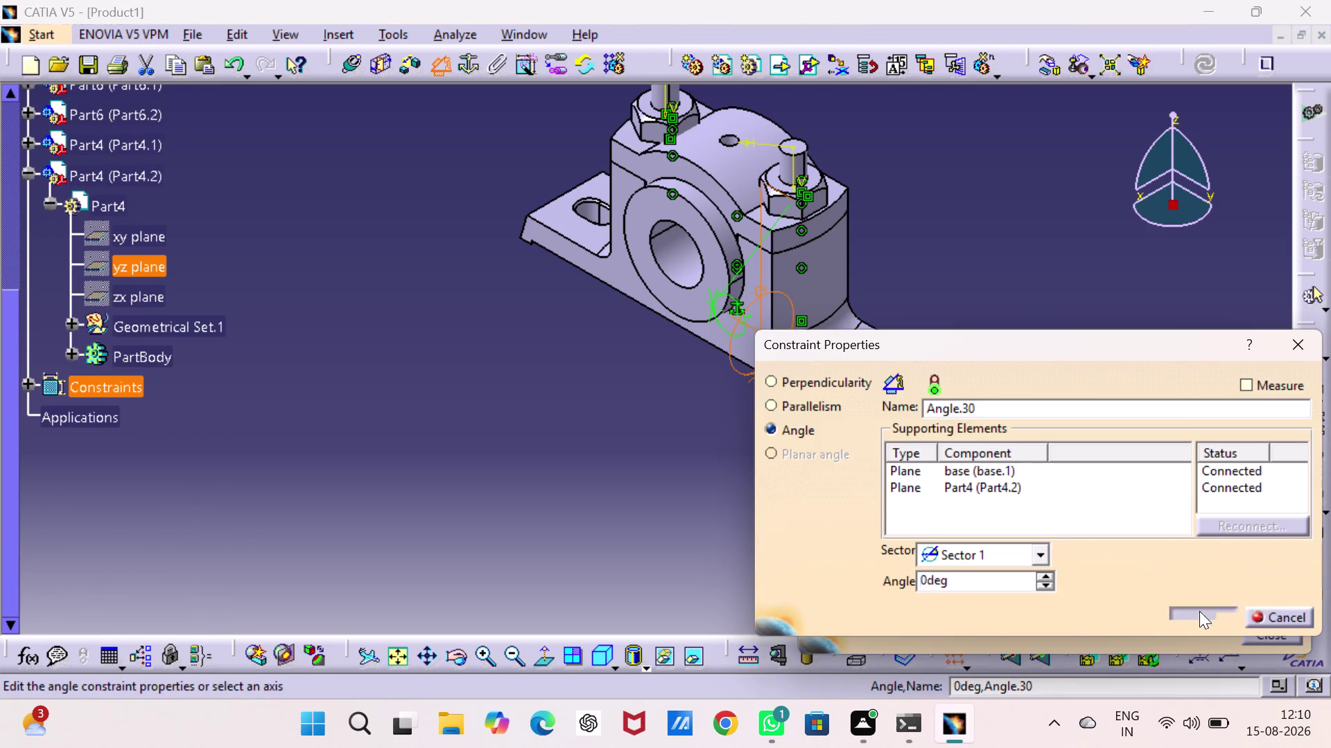
click(560, 487)
scroll(up, 3)
scroll(up, 3)
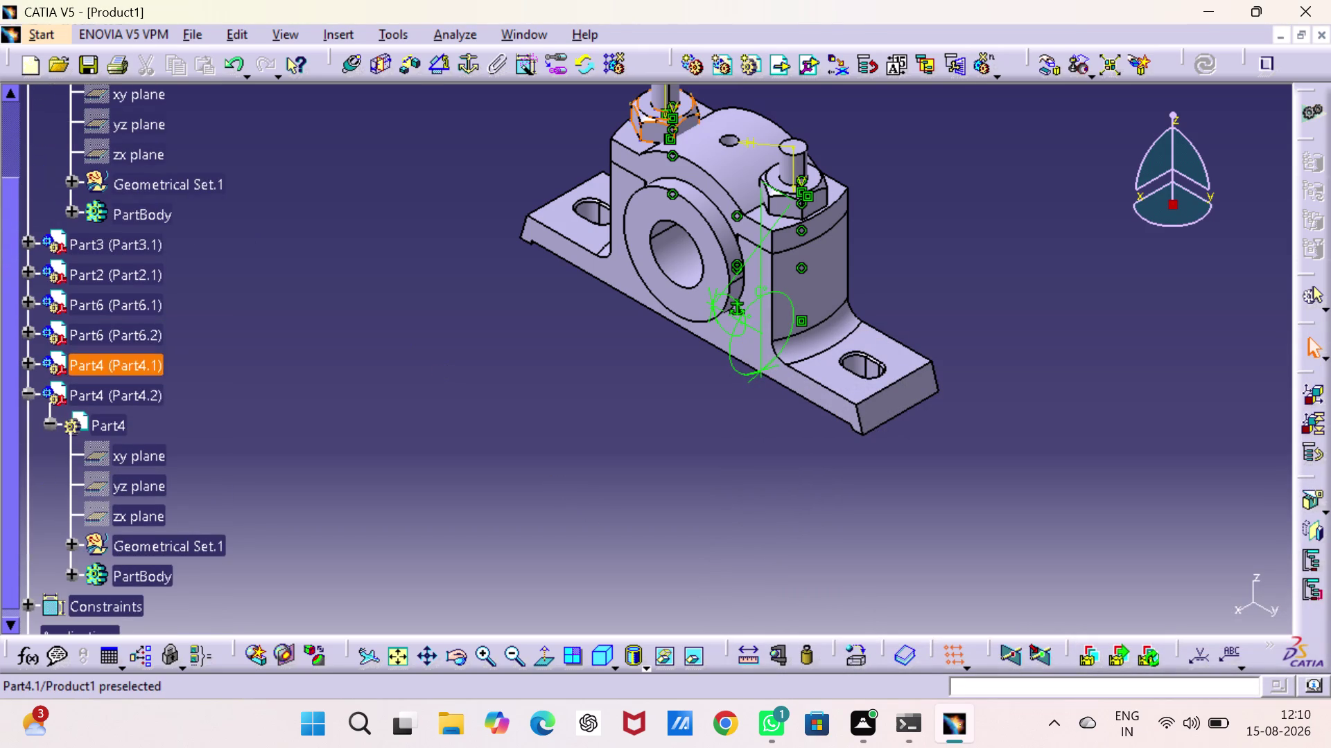
right_click(103, 397)
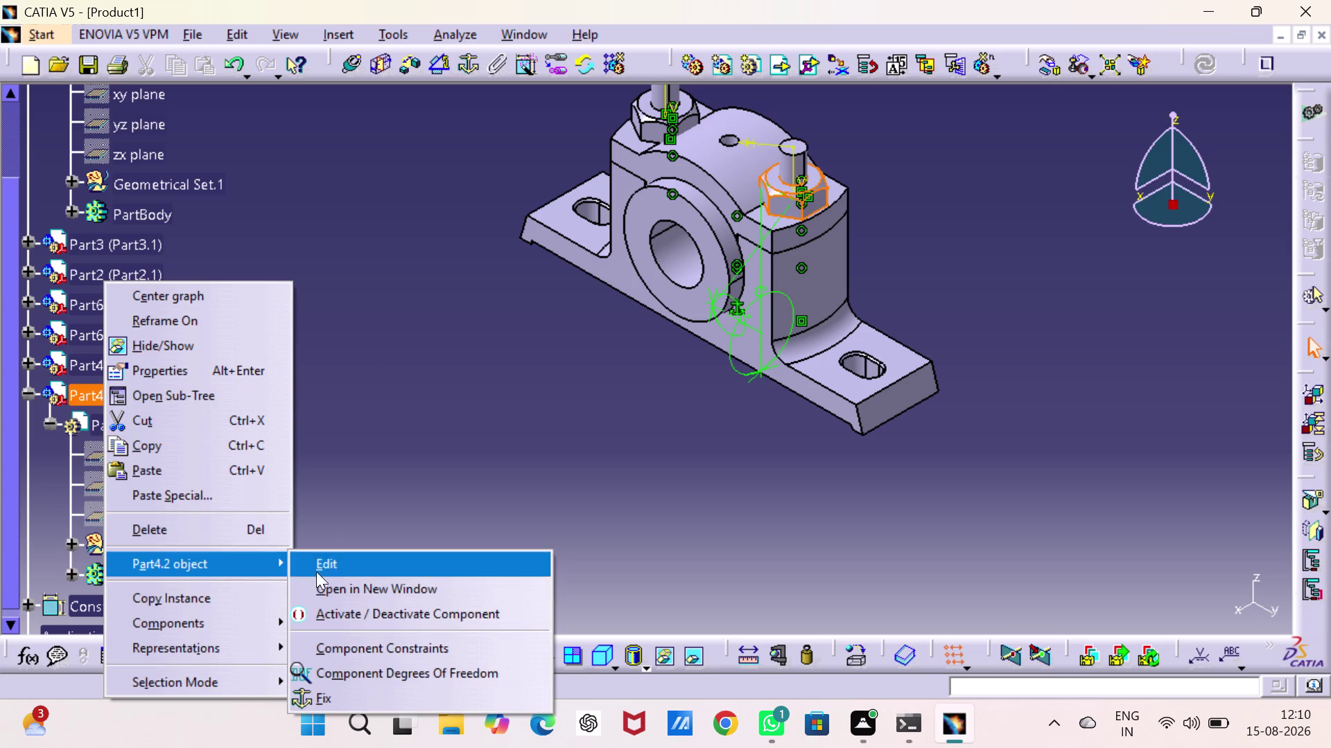
Check Part4.2's component degrees of freedom and confirm none remain.
click(355, 669)
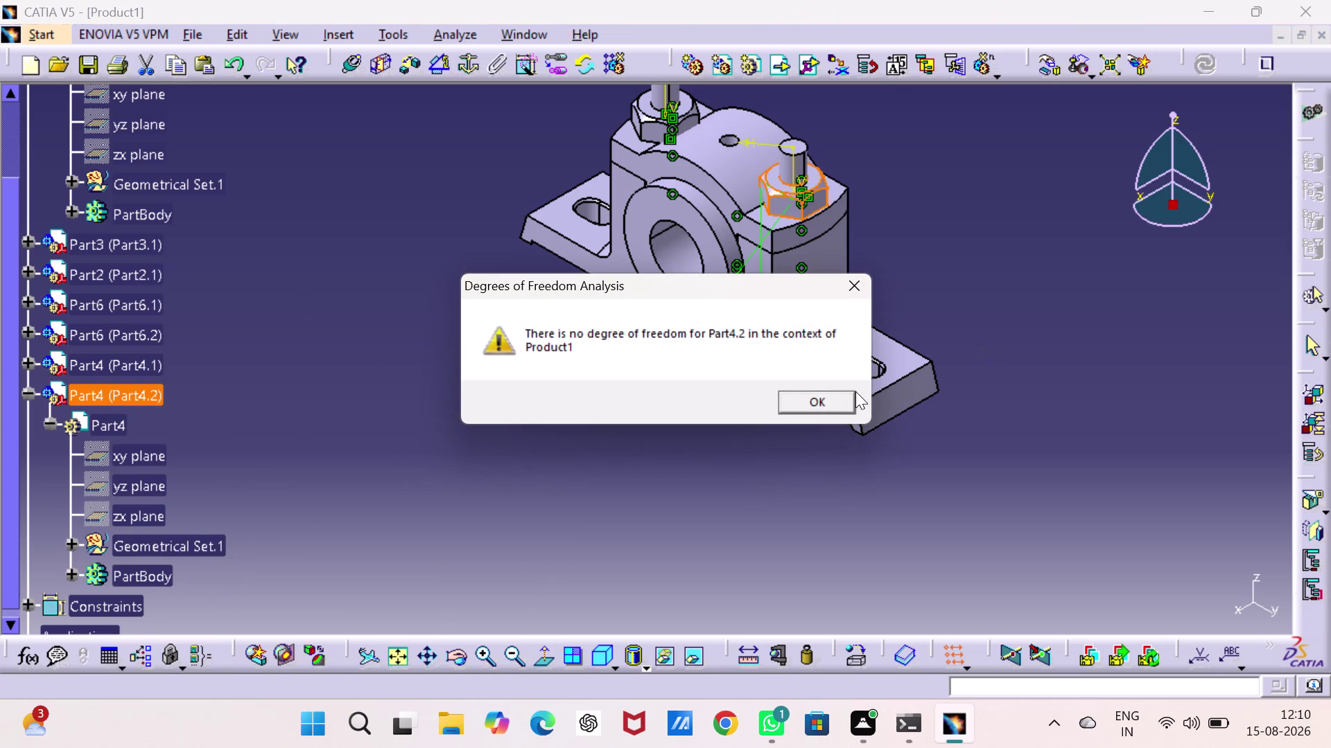
drag(833, 402, 821, 402)
click(552, 390)
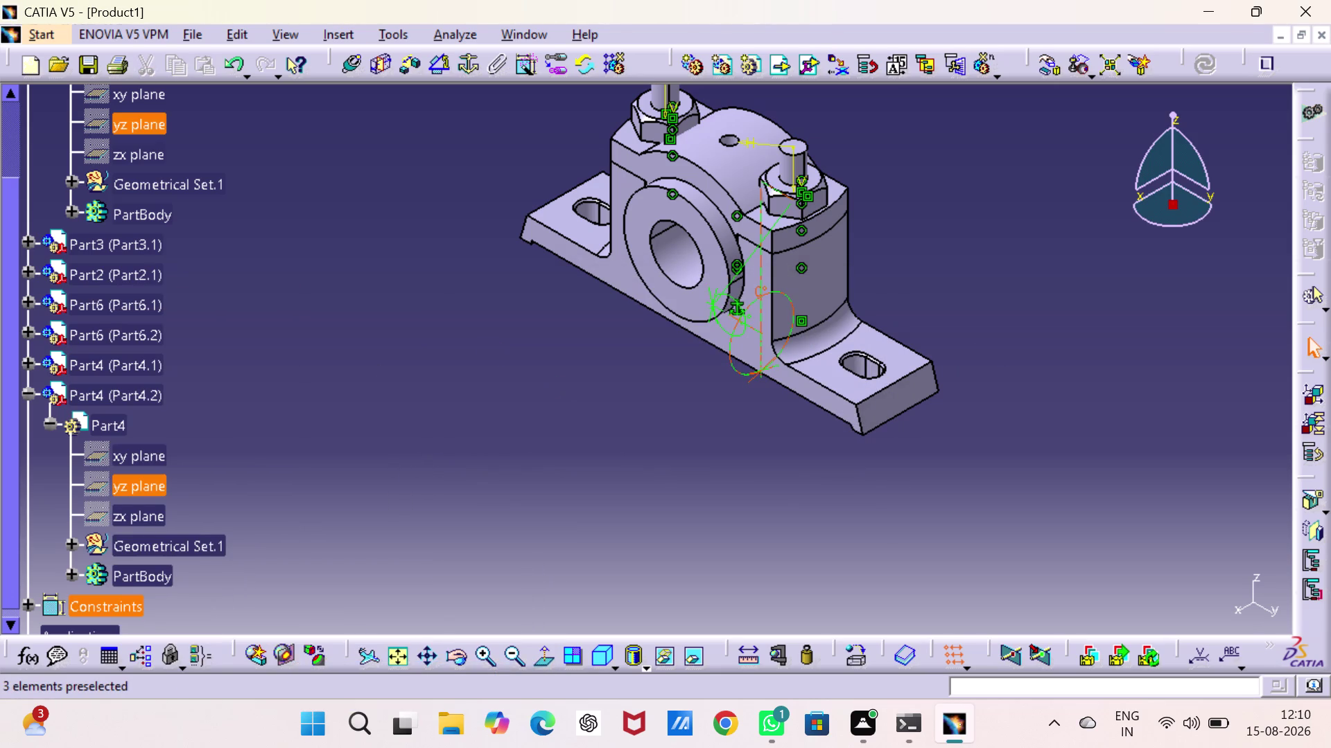
Hide the Angle.30 and Angle.29 constraint symbols.
right_click(730, 357)
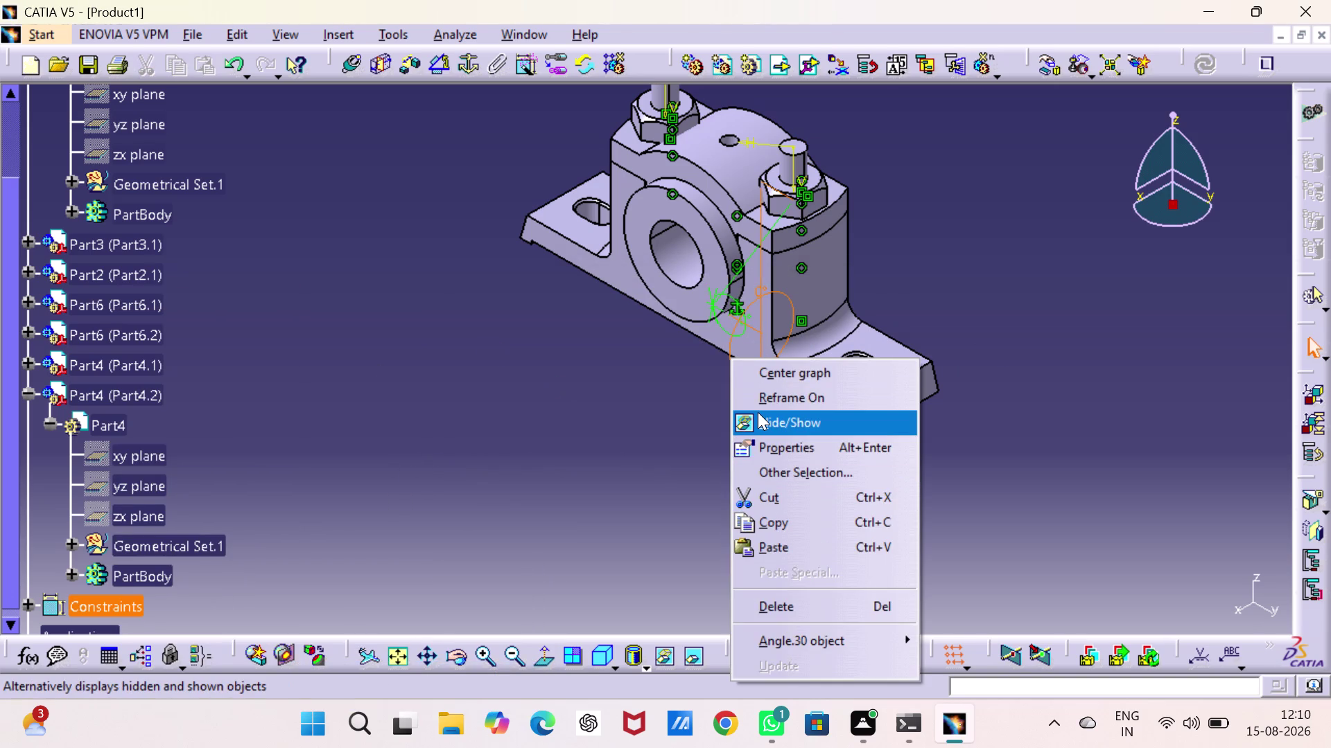
click(758, 412)
right_click(738, 327)
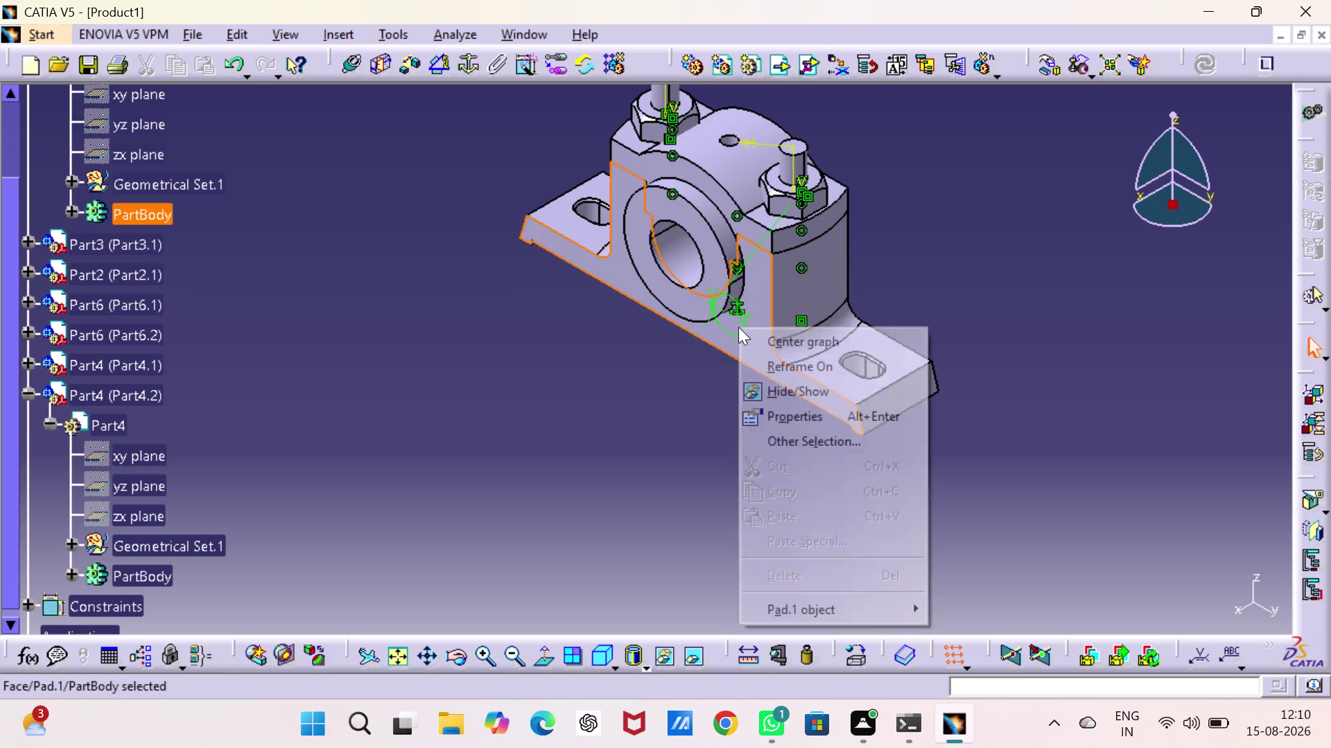
click(685, 419)
right_click(742, 336)
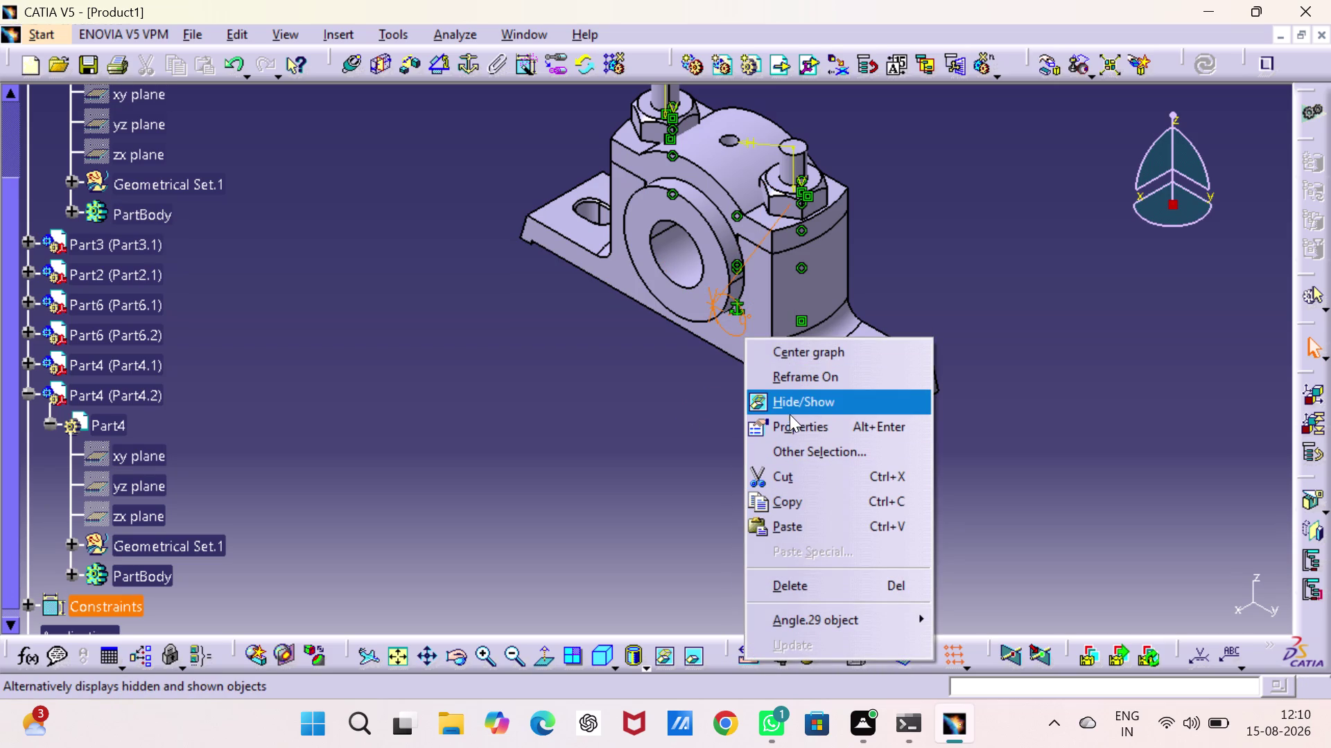
click(792, 408)
click(1029, 322)
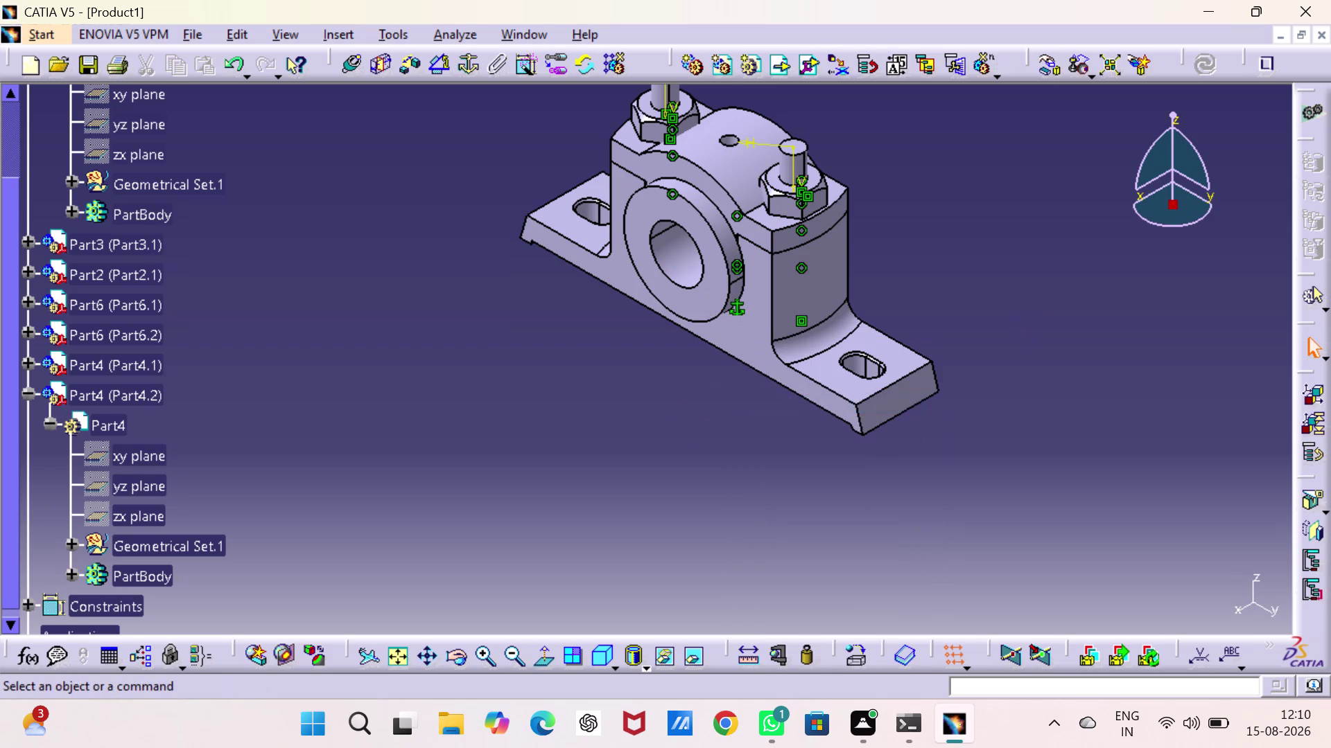
middle_drag(1029, 318, 1034, 408)
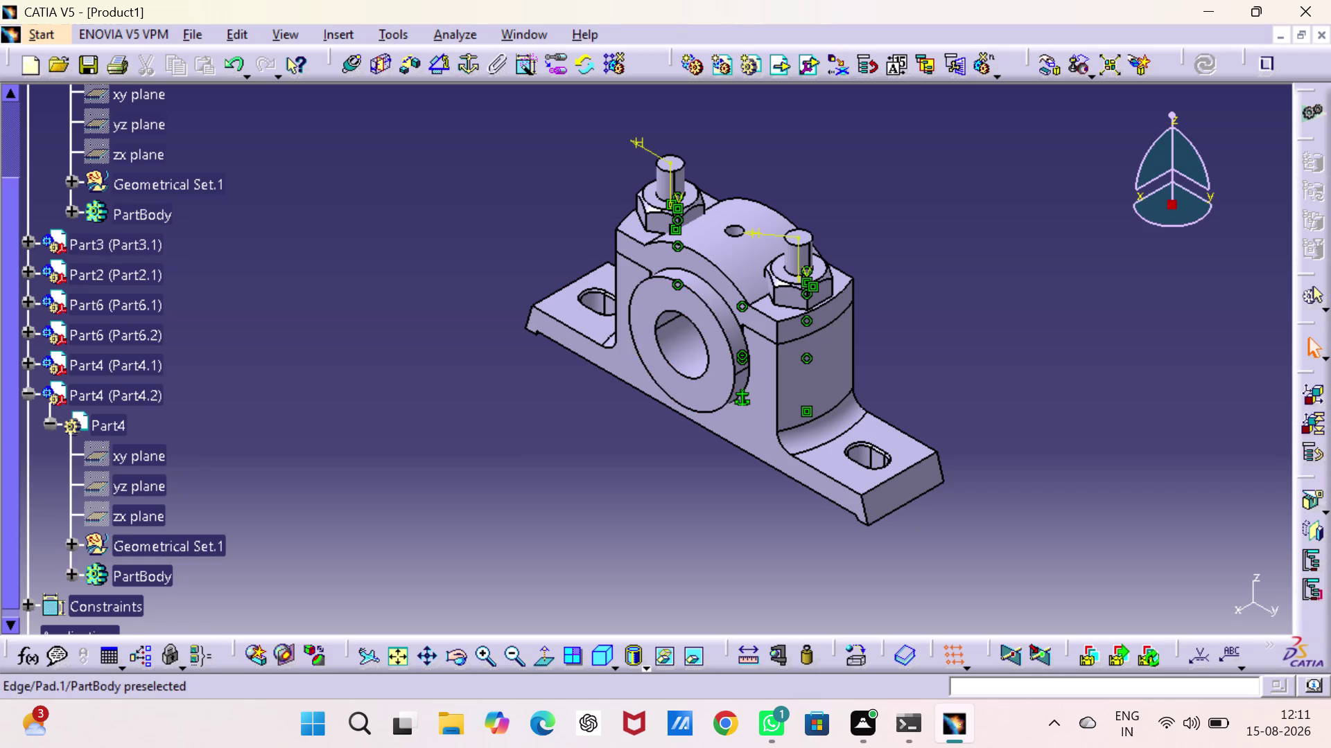
Insert the lock bolt part from the INTERN PROJRCTS folder into Product1 as an existing component.
scroll(up, 3)
scroll(up, 3)
right_click(95, 209)
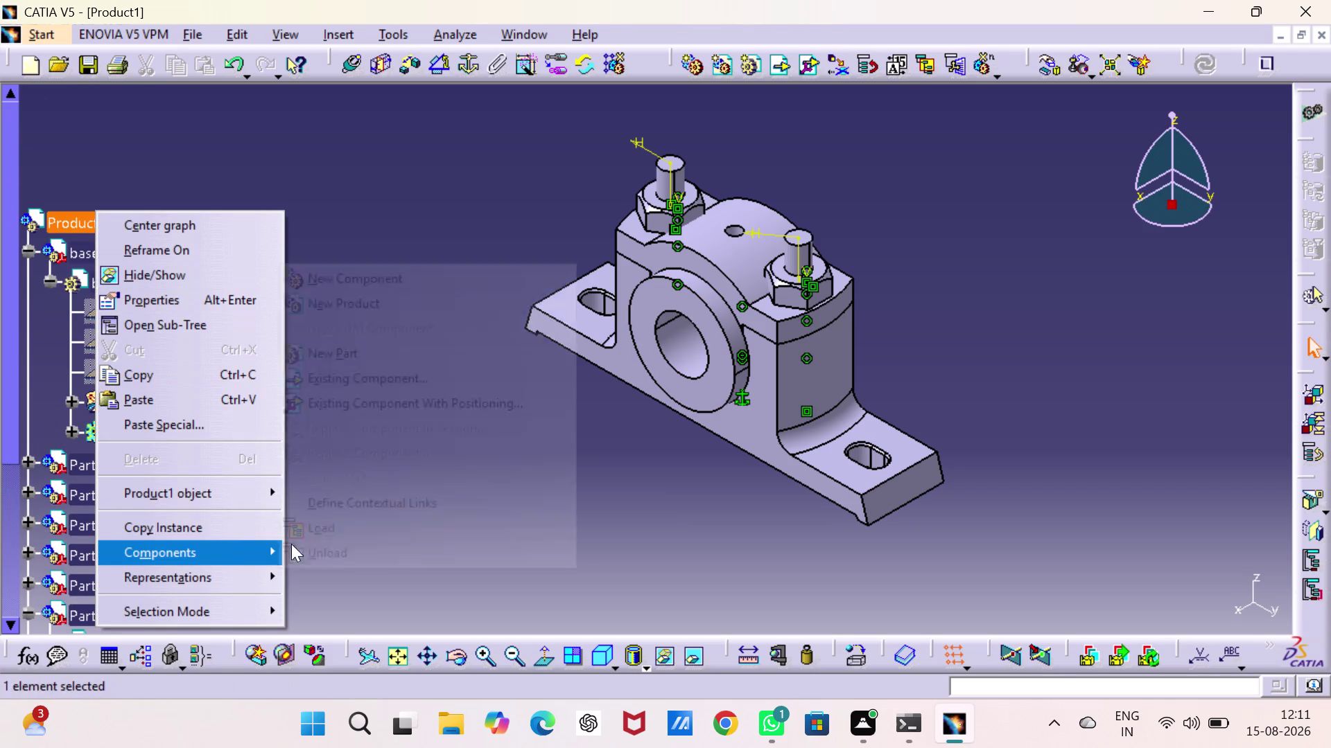
click(362, 374)
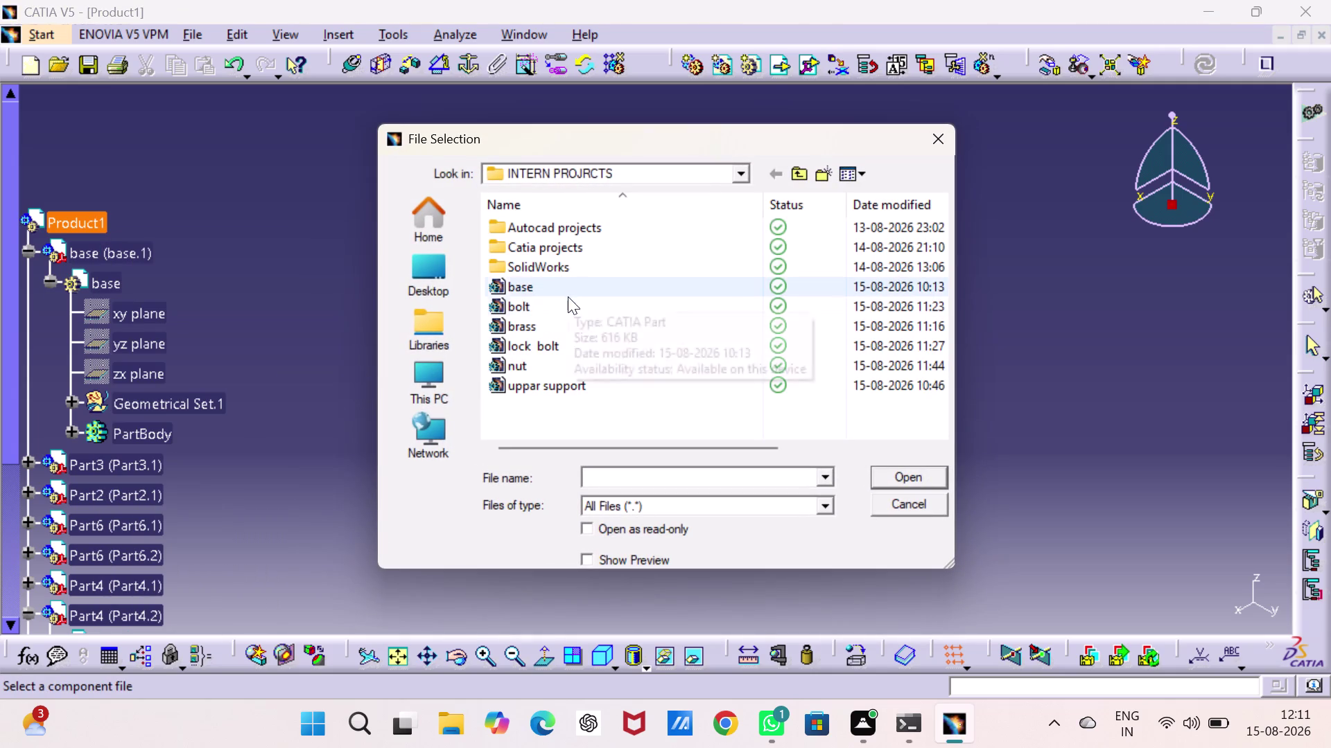
click(551, 347)
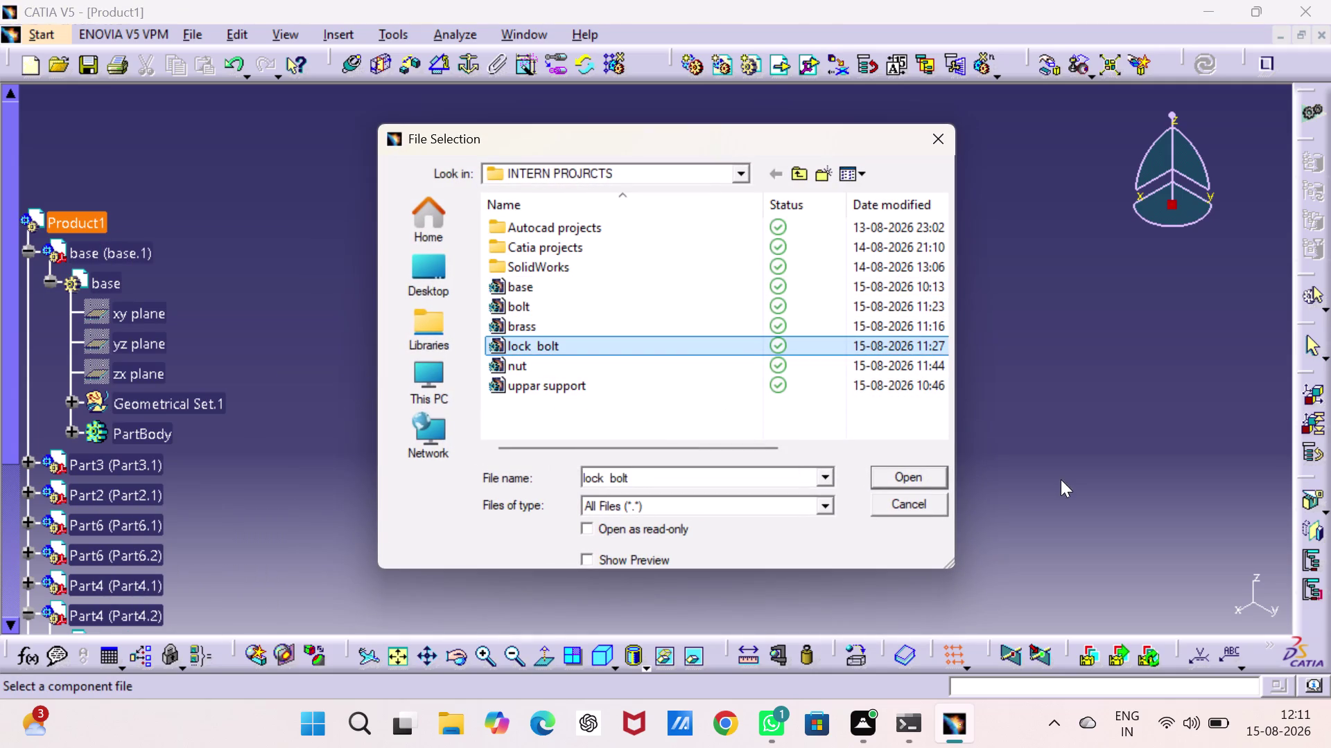
click(919, 467)
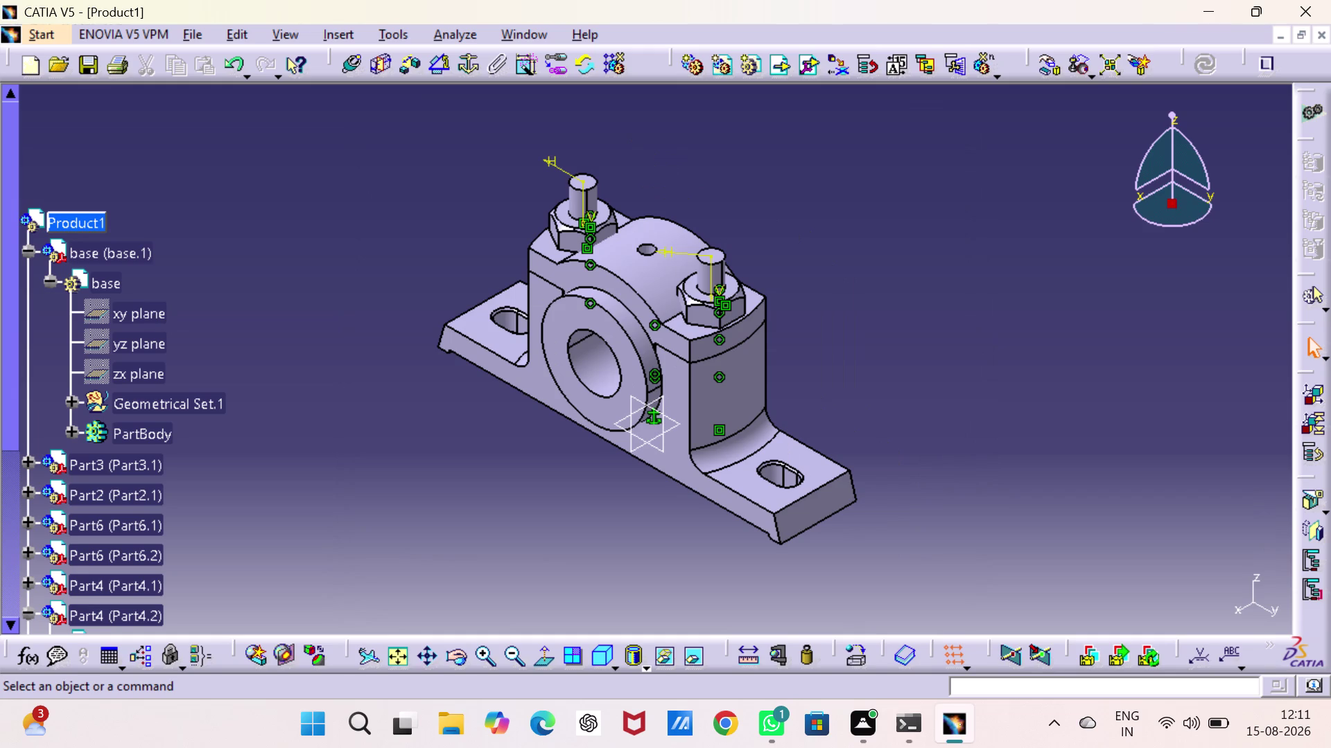
Drag the lock bolt along the Y axis to the left, clear of the block.
click(1038, 65)
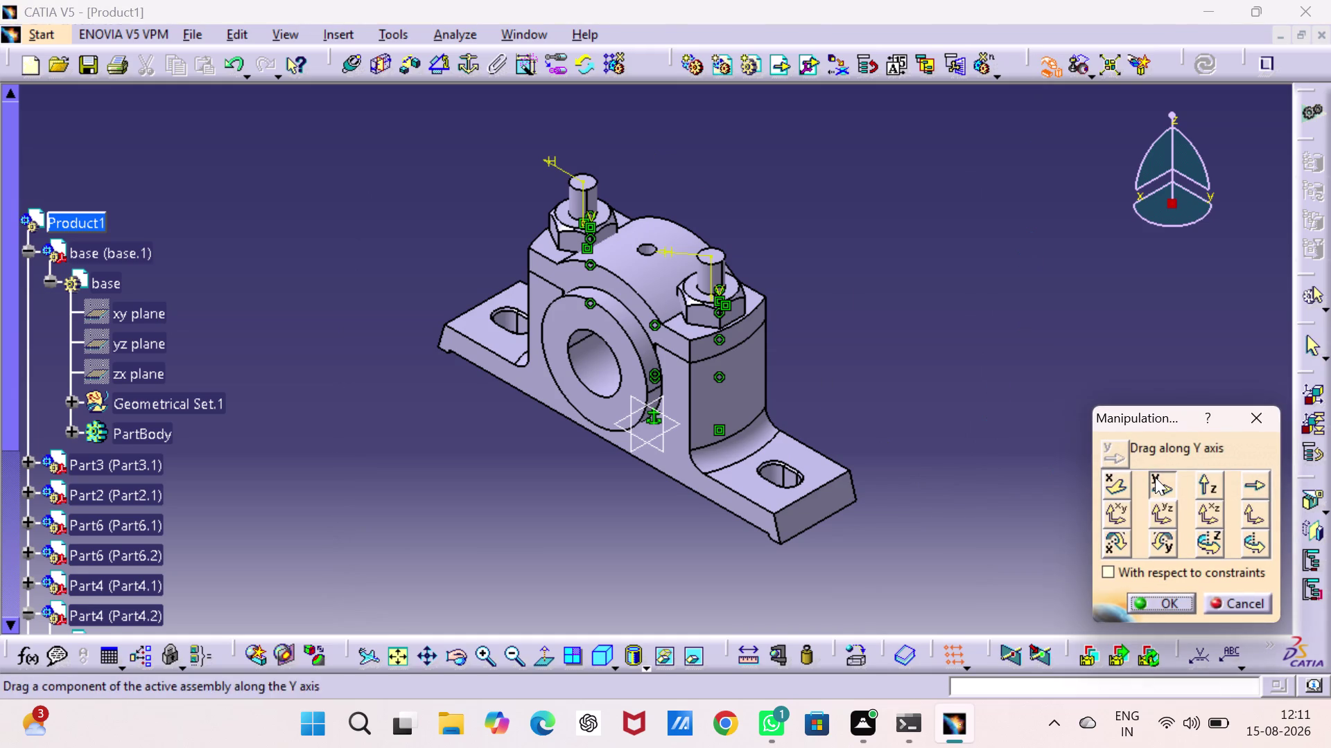
drag(664, 432, 638, 185)
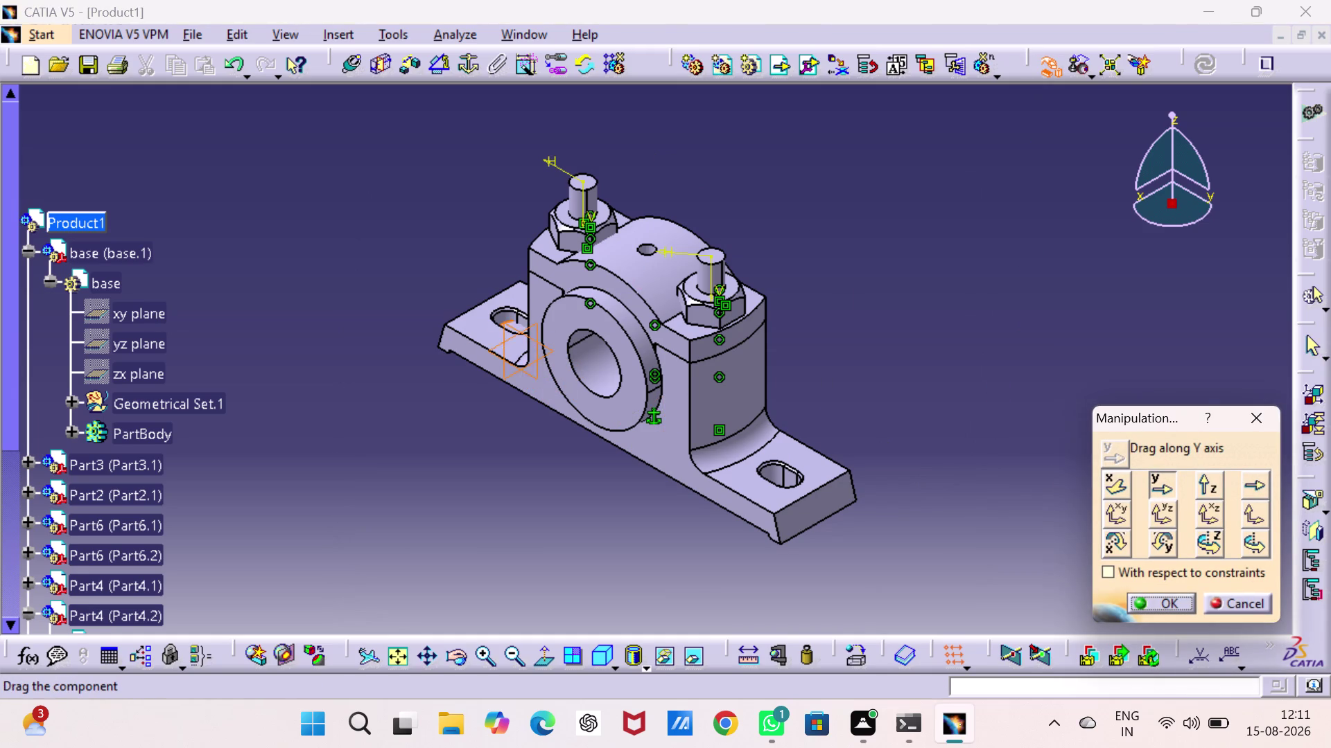
drag(638, 185, 482, 176)
double_click(481, 175)
drag(483, 180, 524, 244)
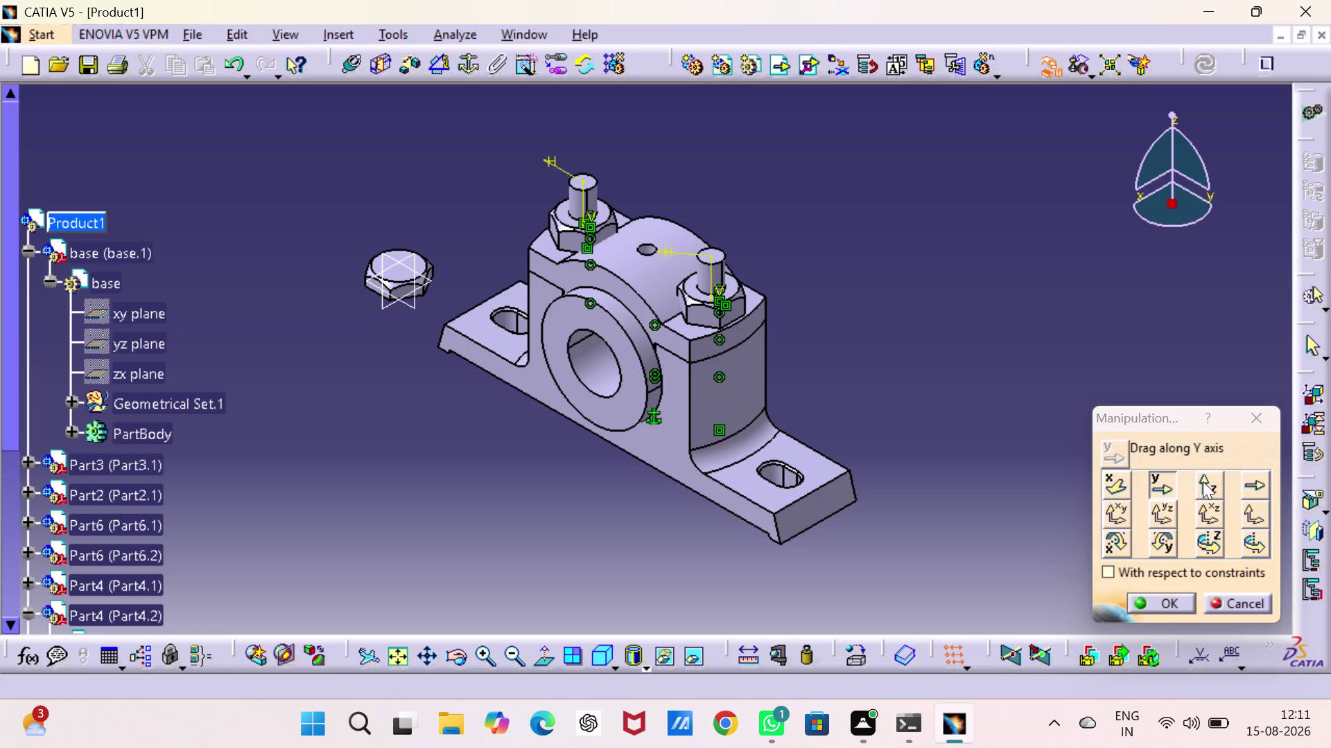
drag(1202, 482, 1187, 482)
click(405, 277)
drag(404, 269, 407, 216)
drag(407, 216, 407, 206)
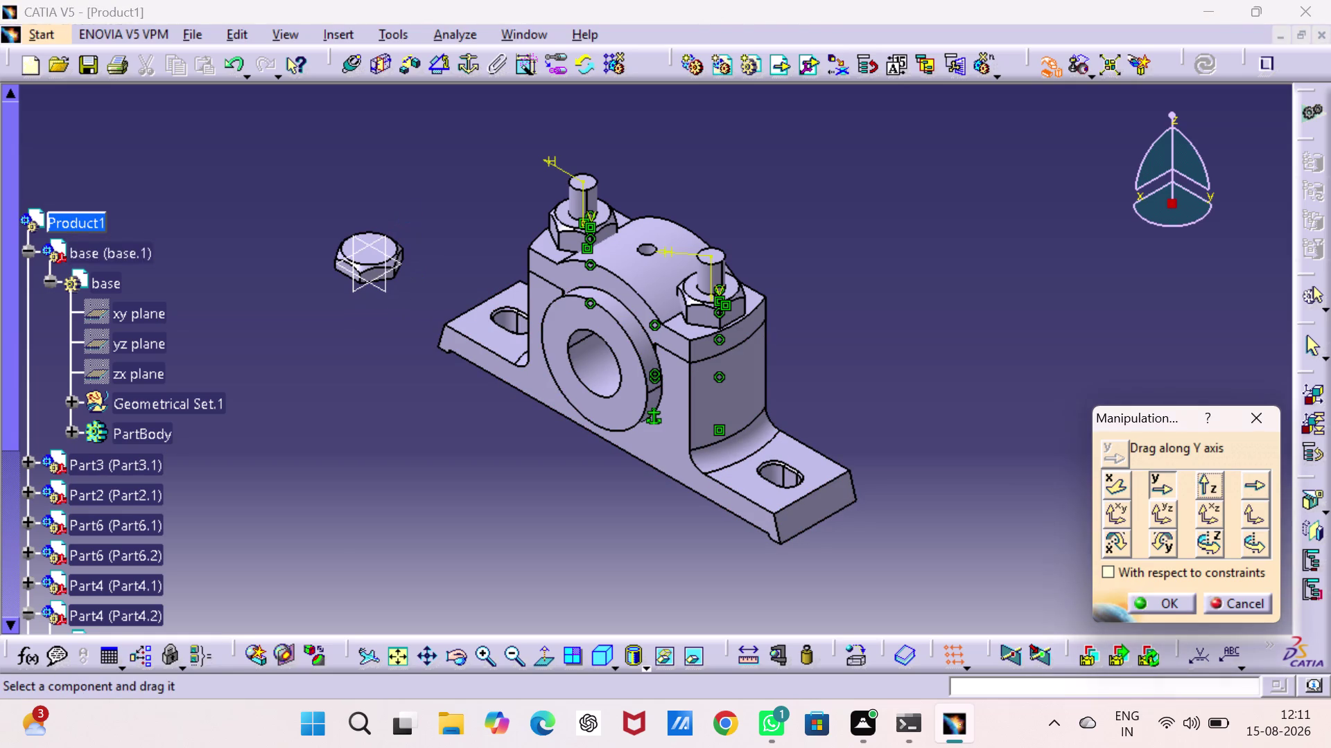
Switch to the lock bolt part document.
click(410, 226)
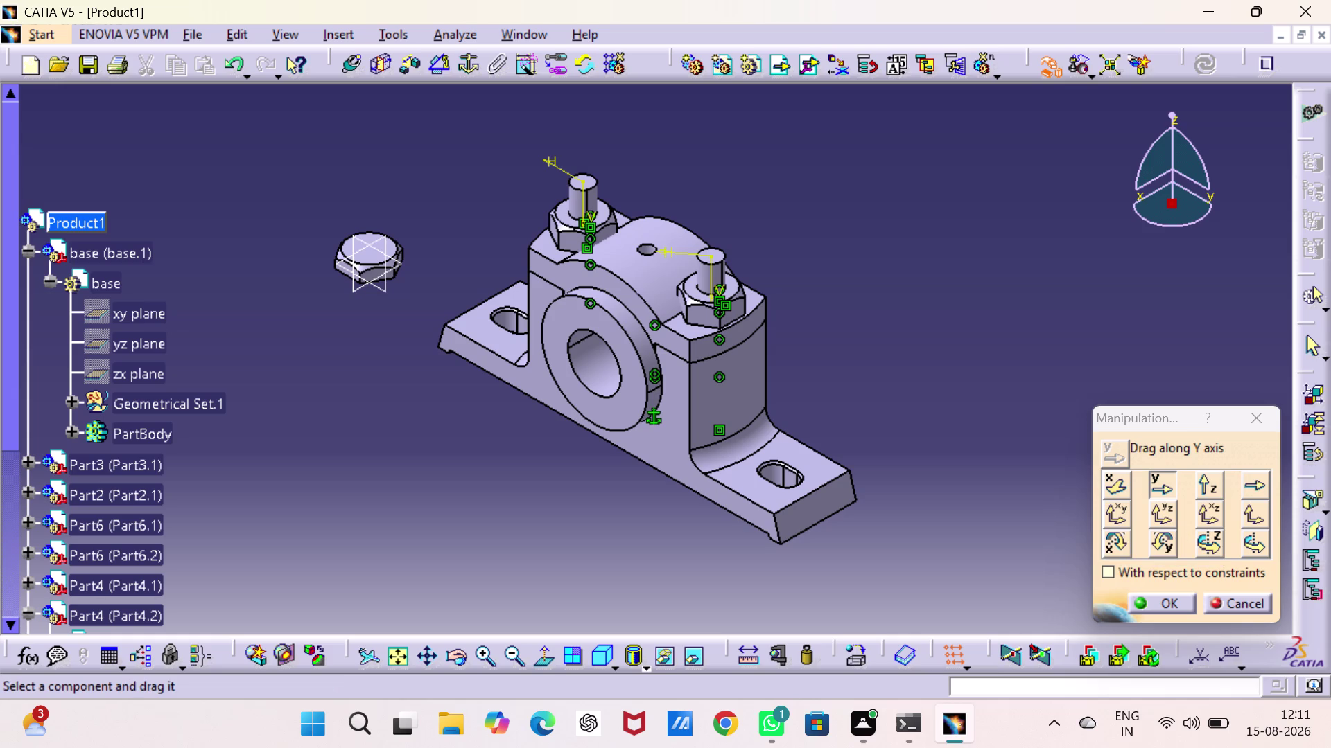
click(531, 30)
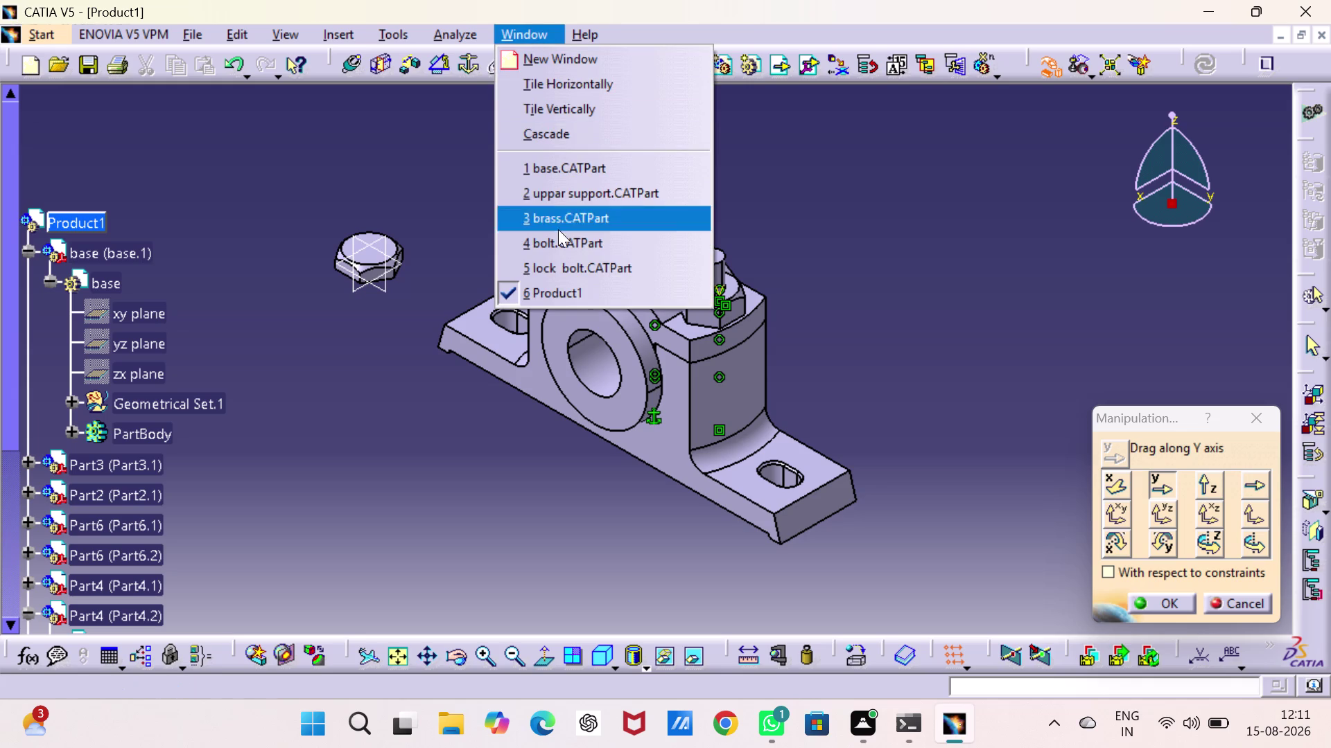
click(564, 261)
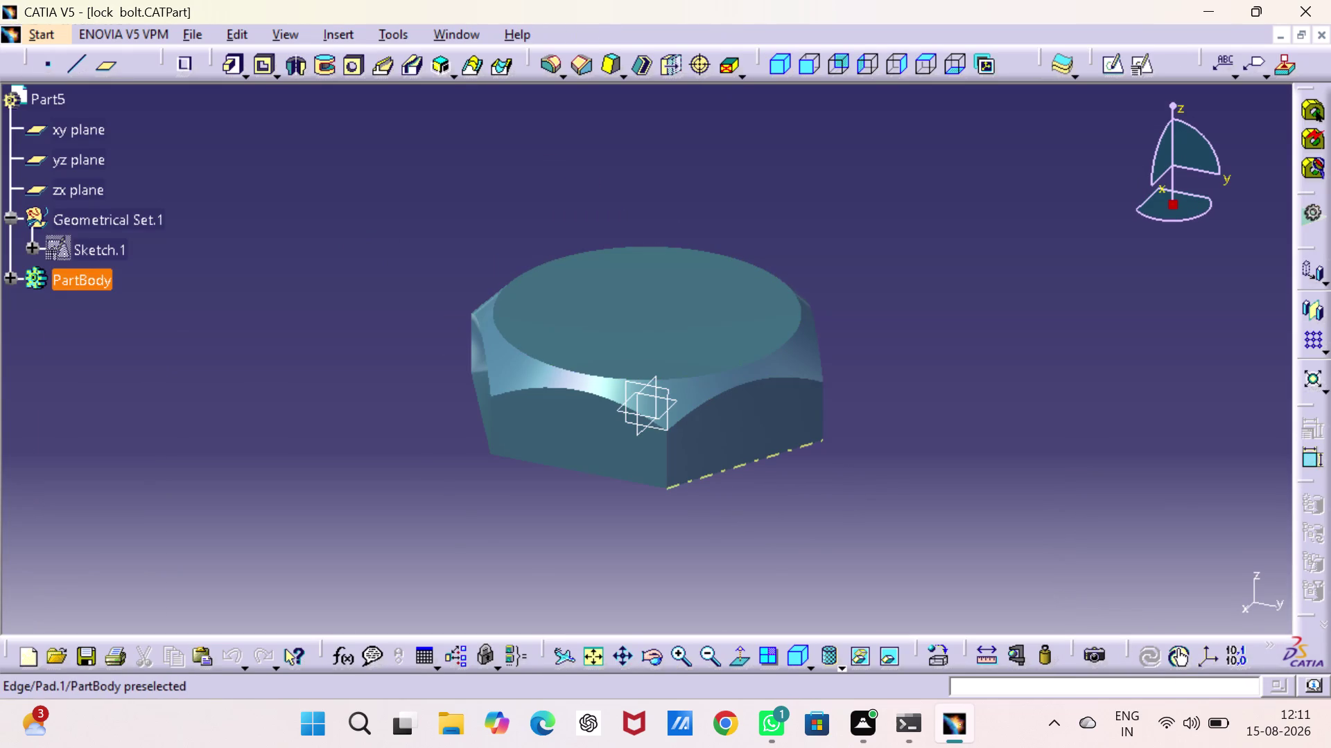
Sketch a circle at the origin on the lock bolt's hexagonal face.
middle_drag(789, 450, 656, 174)
right_drag(789, 450, 655, 174)
click(700, 389)
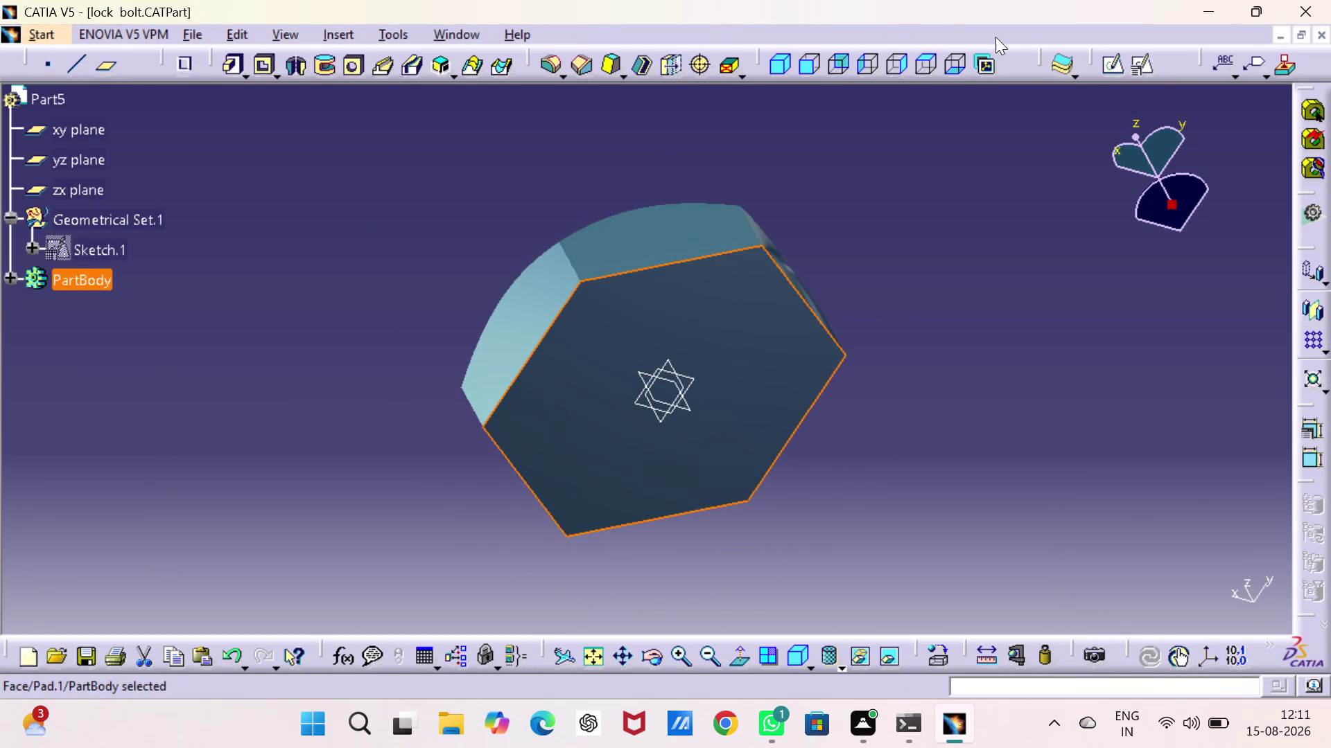
click(1116, 65)
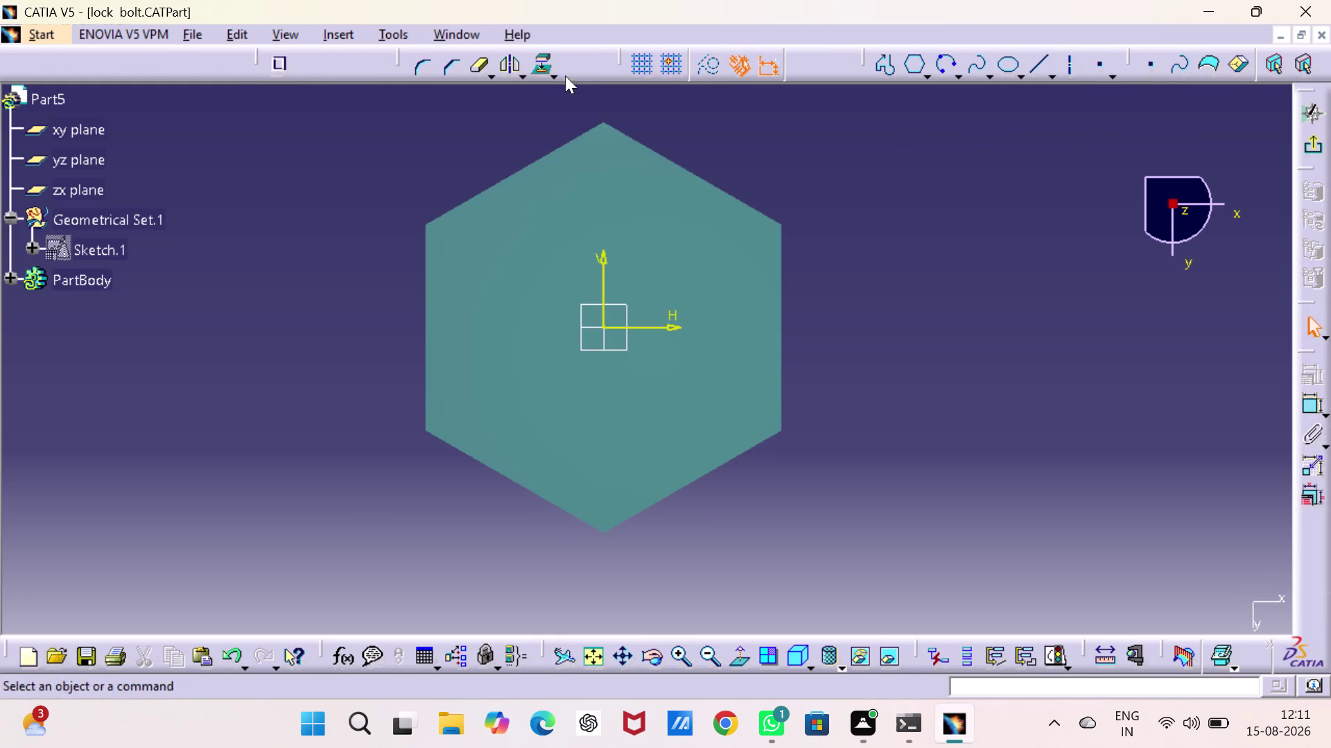
click(926, 75)
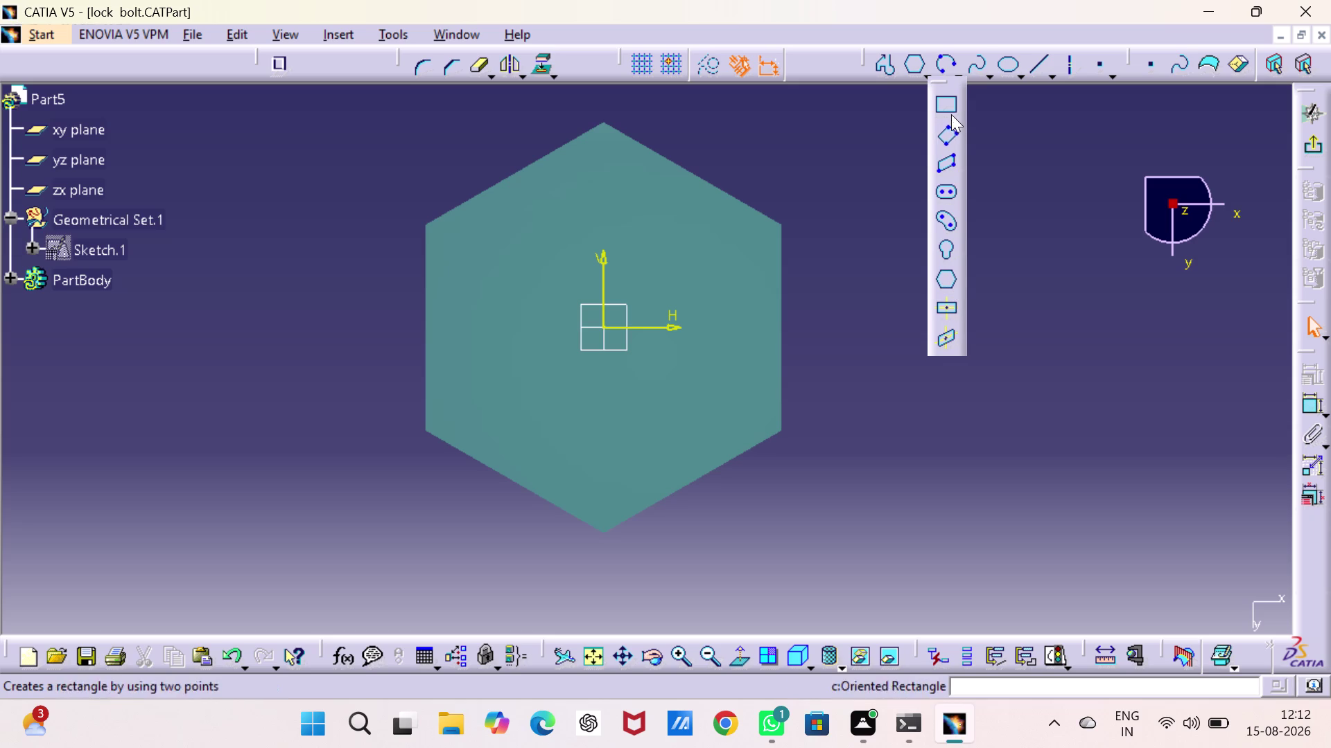
drag(809, 169, 830, 159)
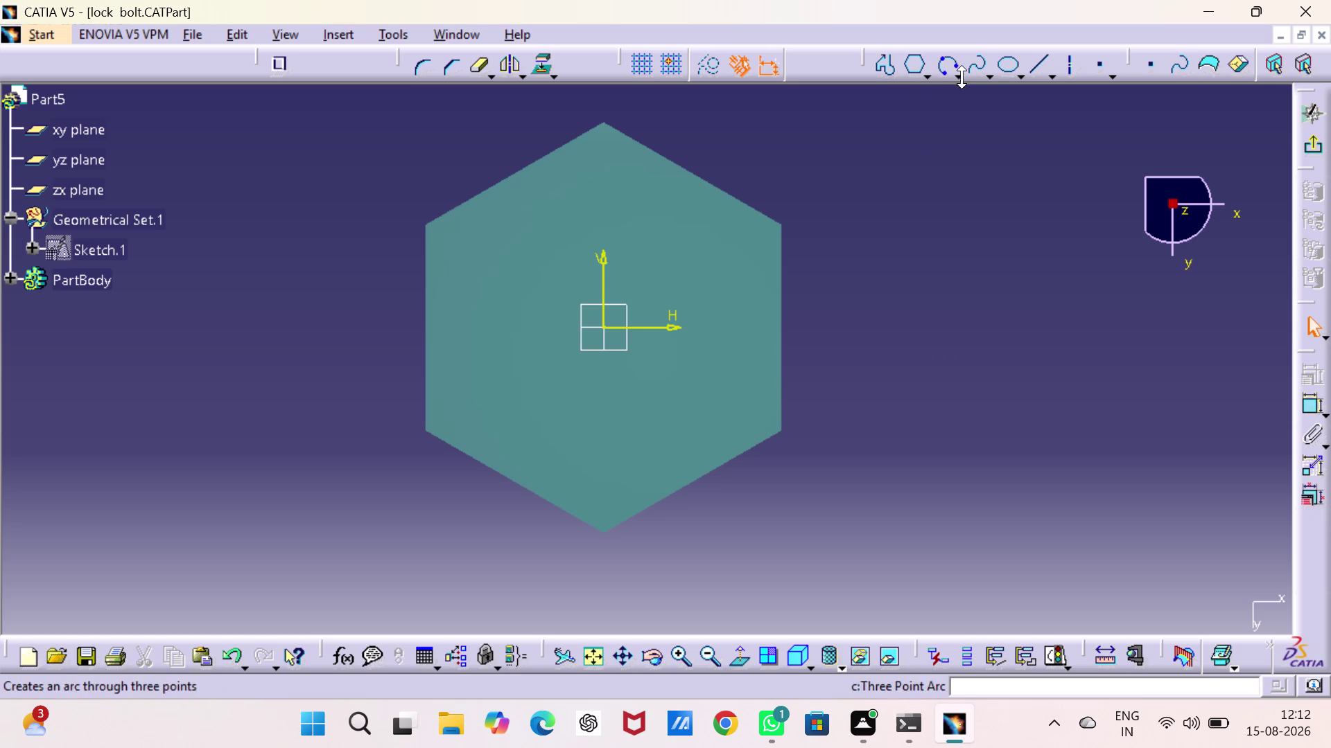
click(961, 77)
click(974, 105)
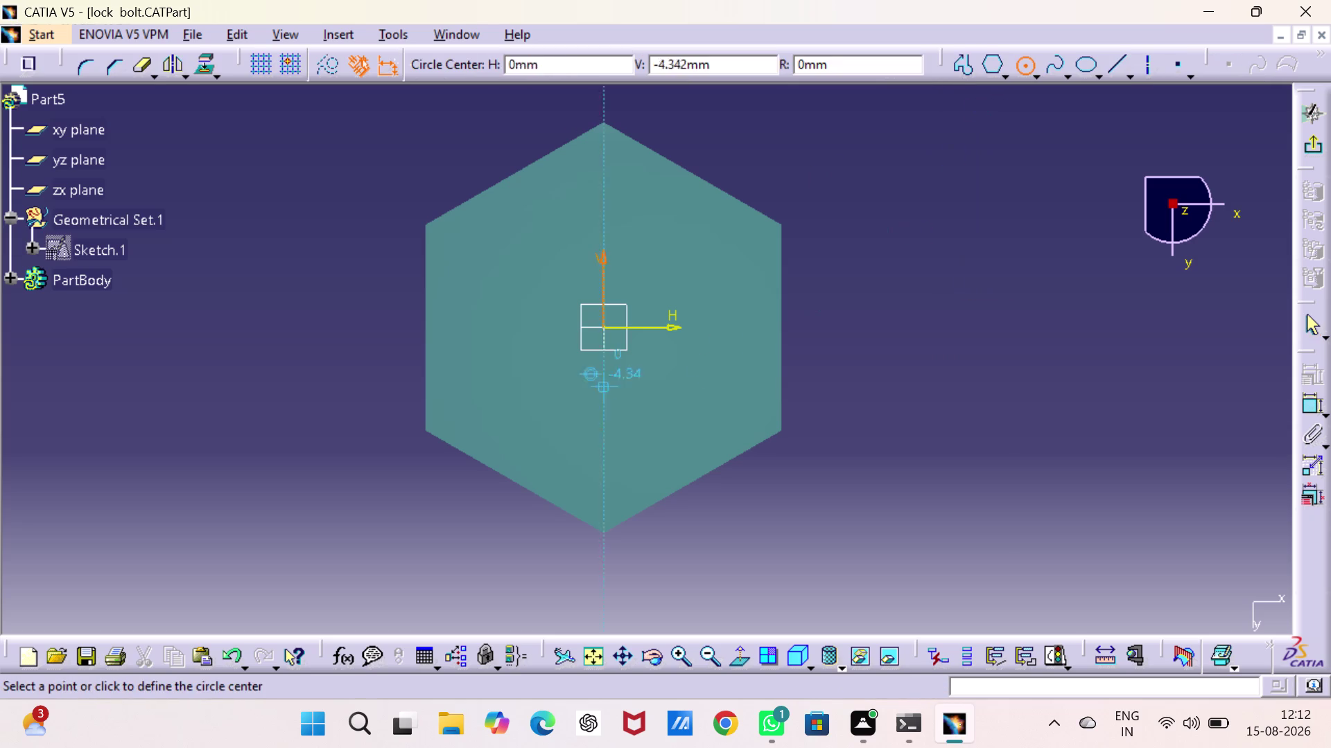
click(603, 325)
click(644, 383)
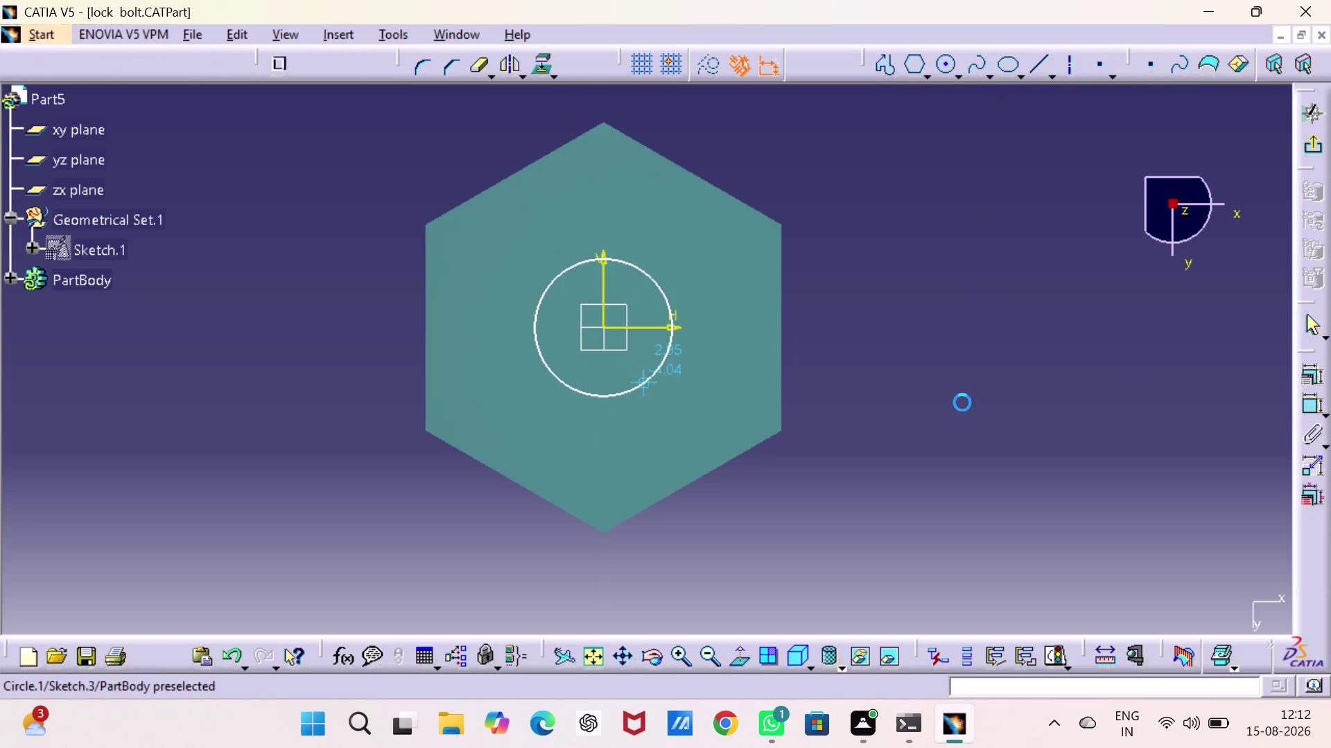
Dimension the circle to a 12 mm diameter and exit the sketch.
click(1297, 405)
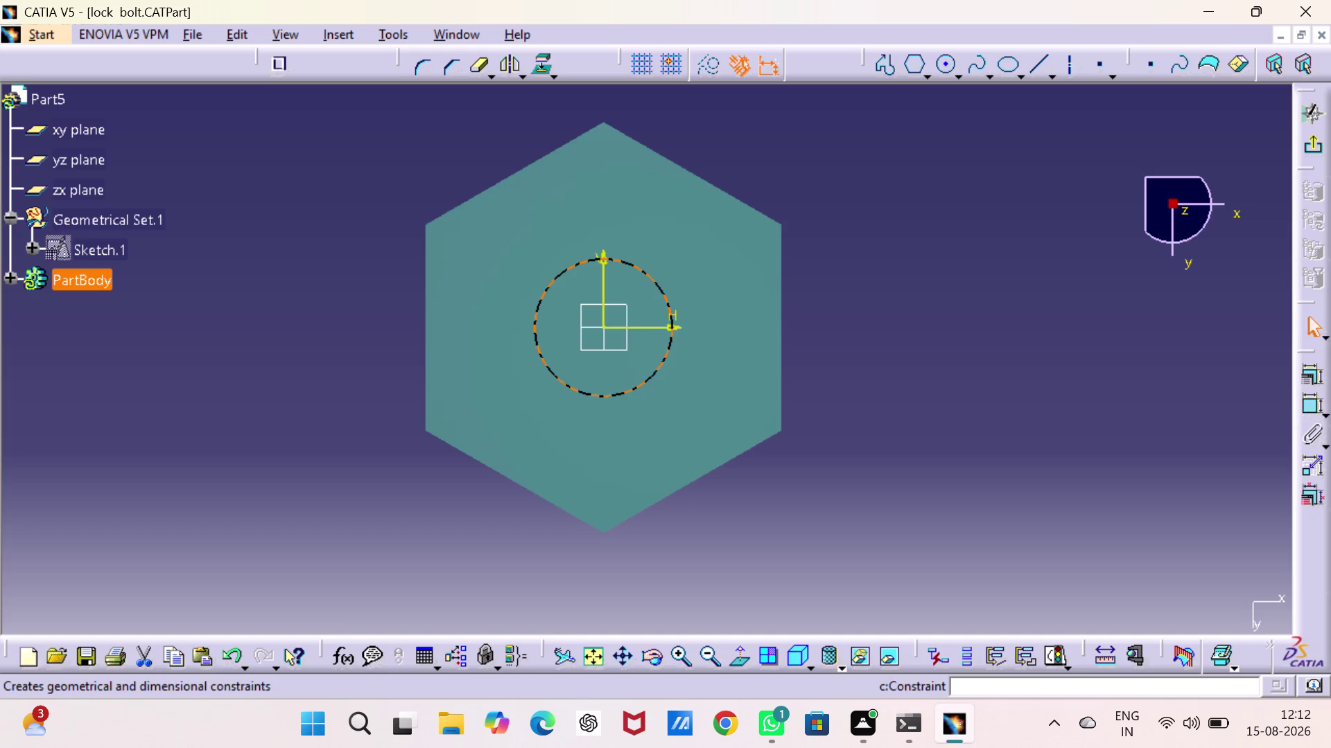
click(1309, 408)
click(974, 329)
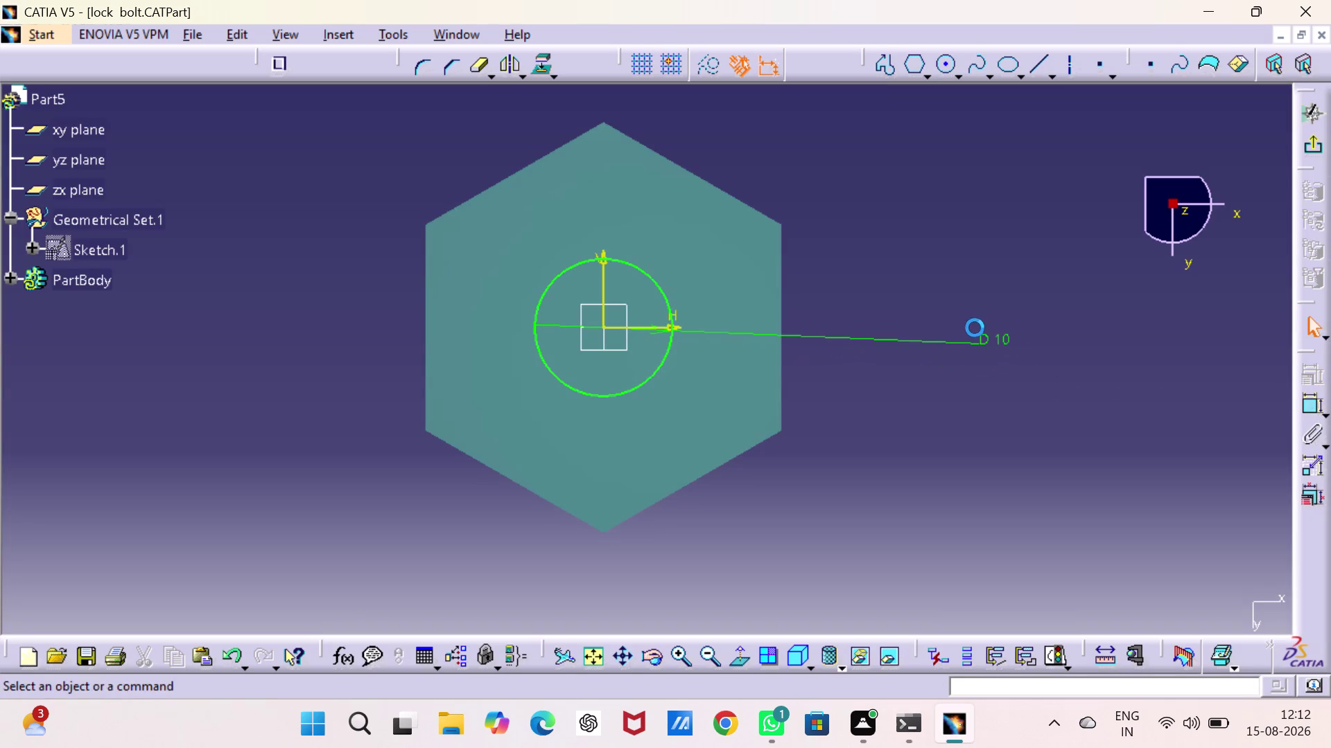
double_click(995, 345)
text(12)
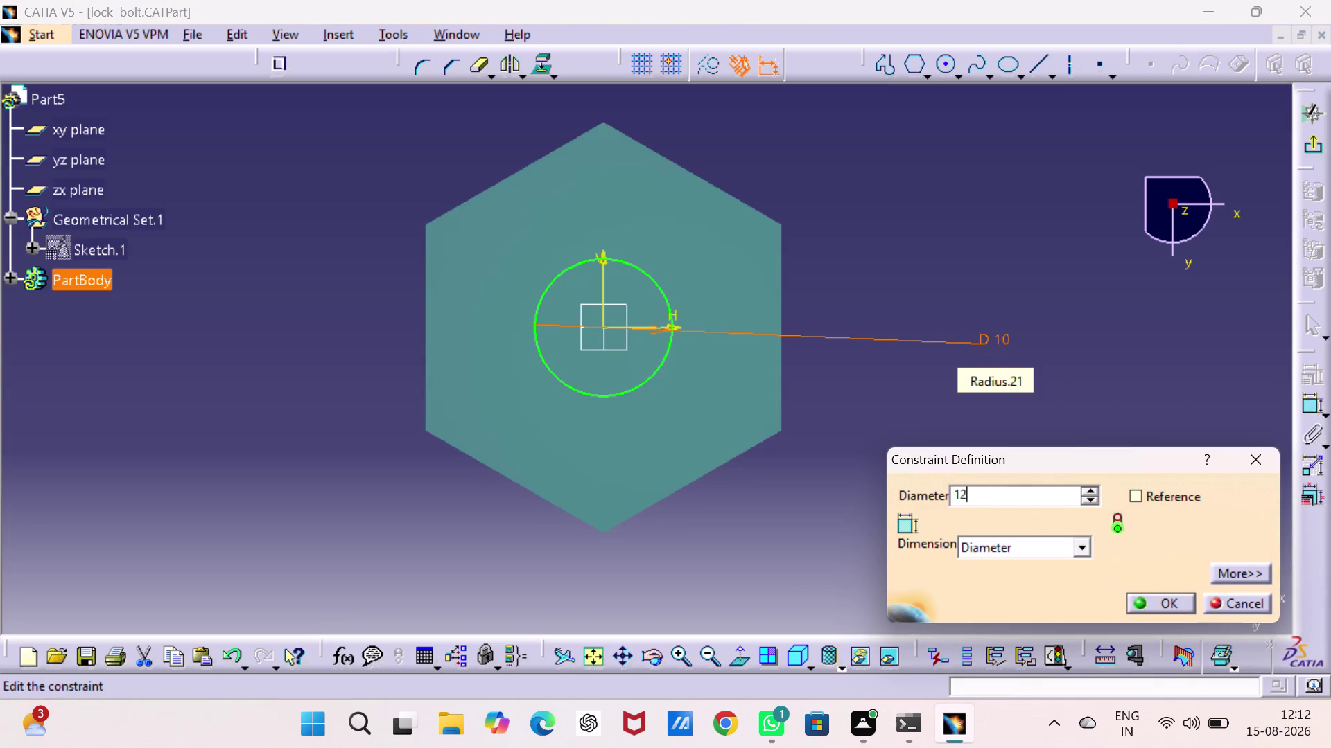
key(Return)
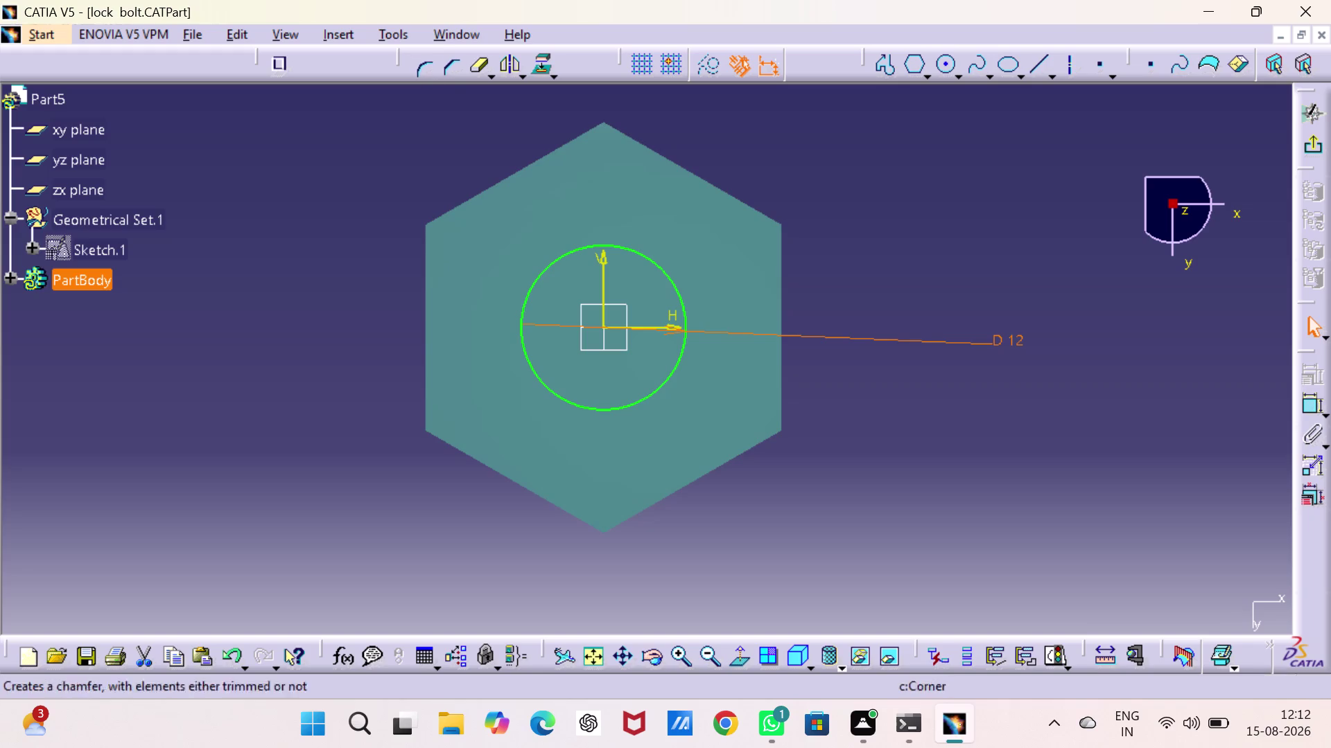
click(1315, 141)
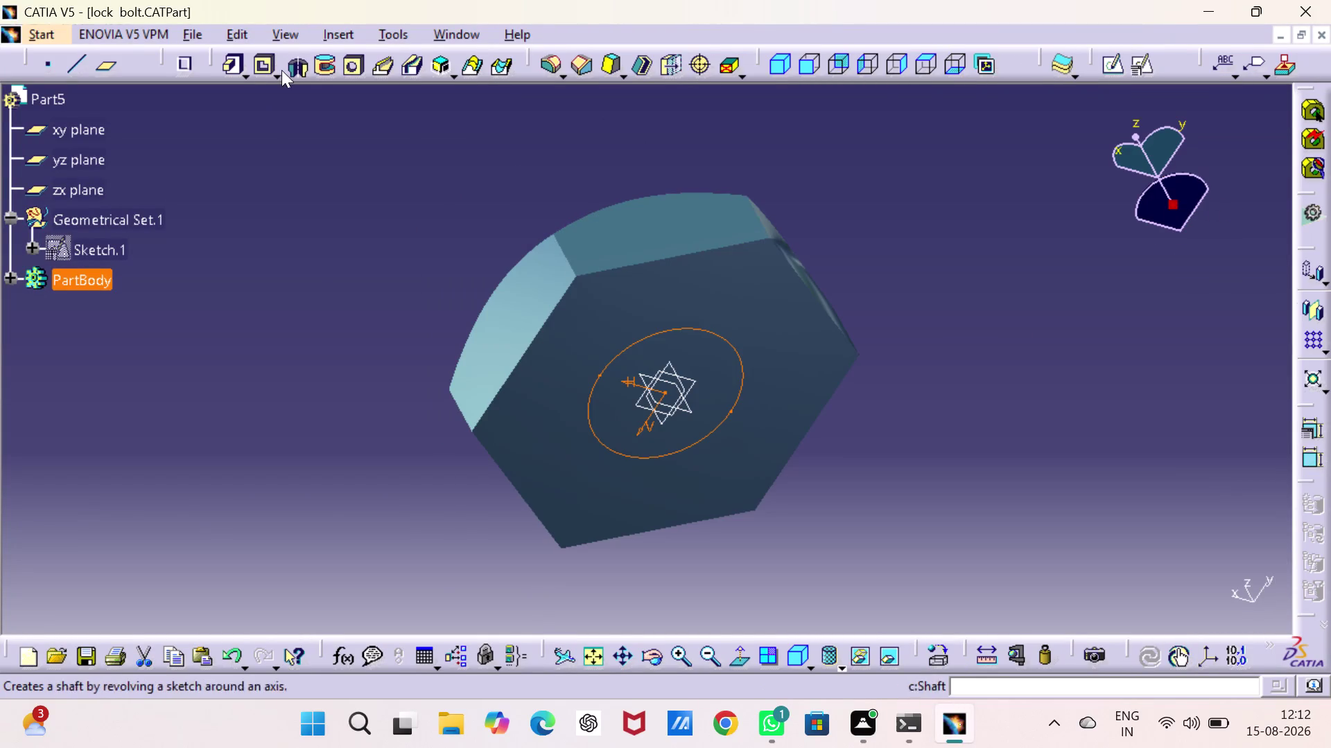
Pocket the circle through the hexagon with type Up to last.
click(259, 68)
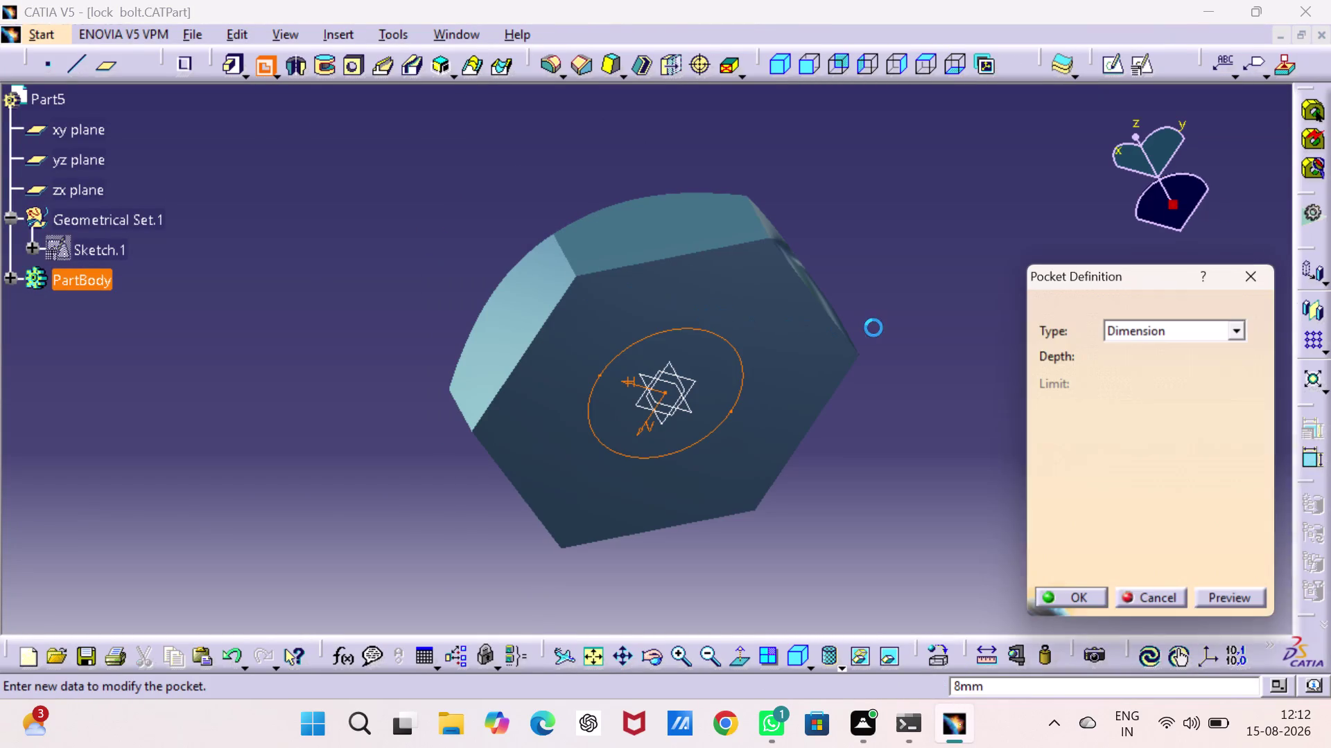
click(1245, 321)
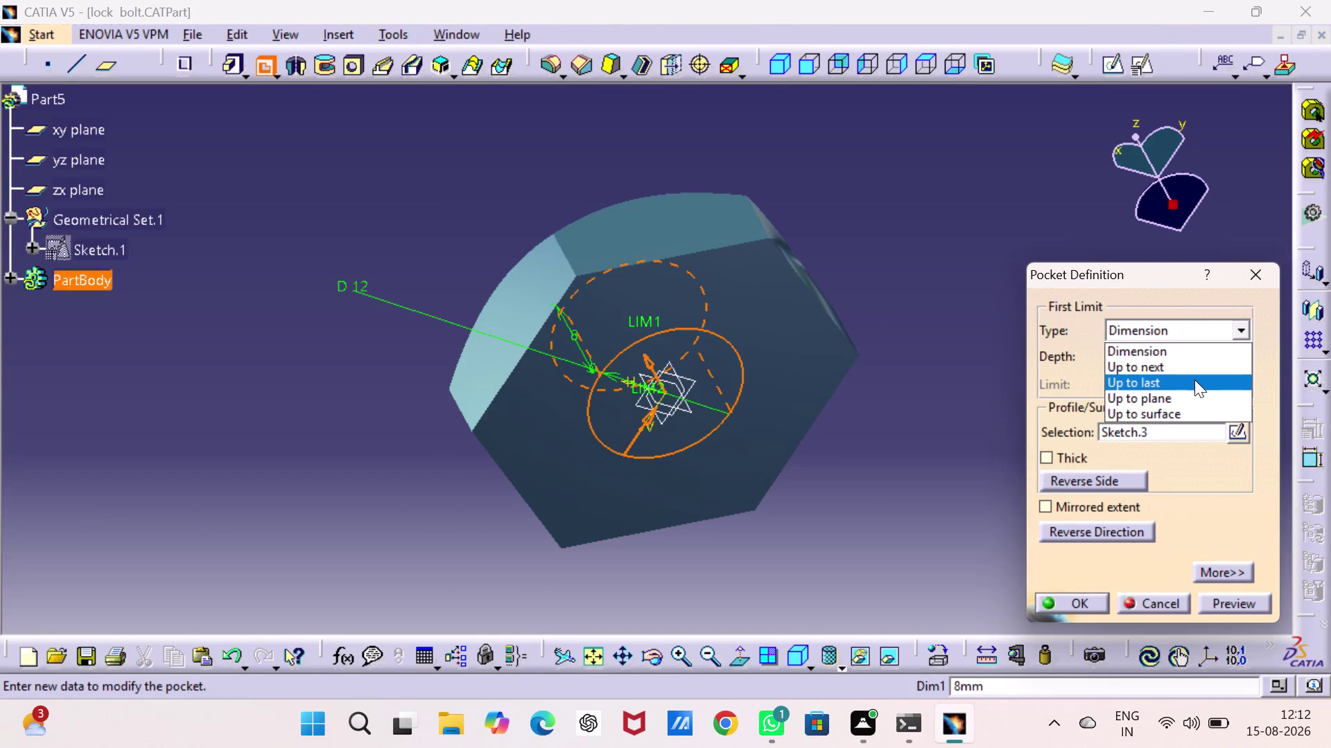
click(1191, 379)
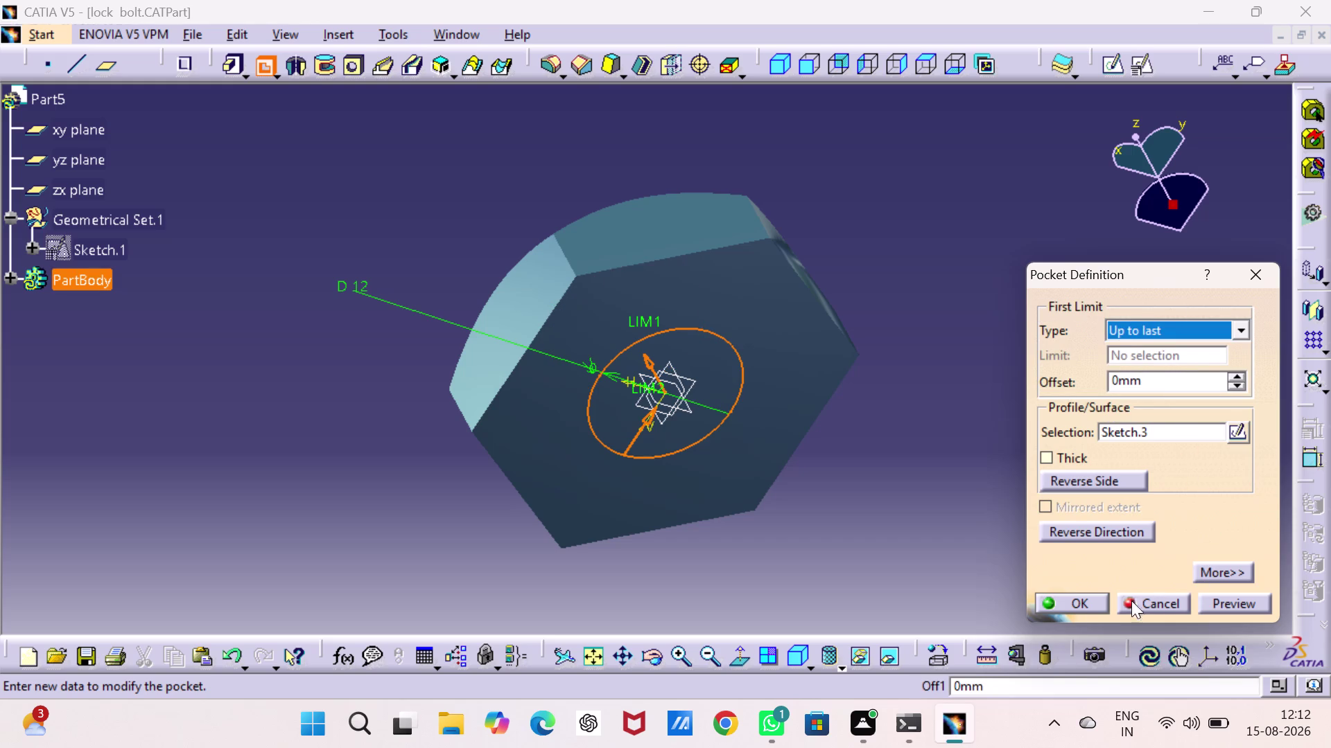
click(1071, 594)
click(1014, 436)
middle_drag(1013, 431, 1022, 470)
right_click(1020, 470)
Save the lock bolt part and switch back to the Product1 assembly.
key(ctrl+s)
key(ctrl+s)
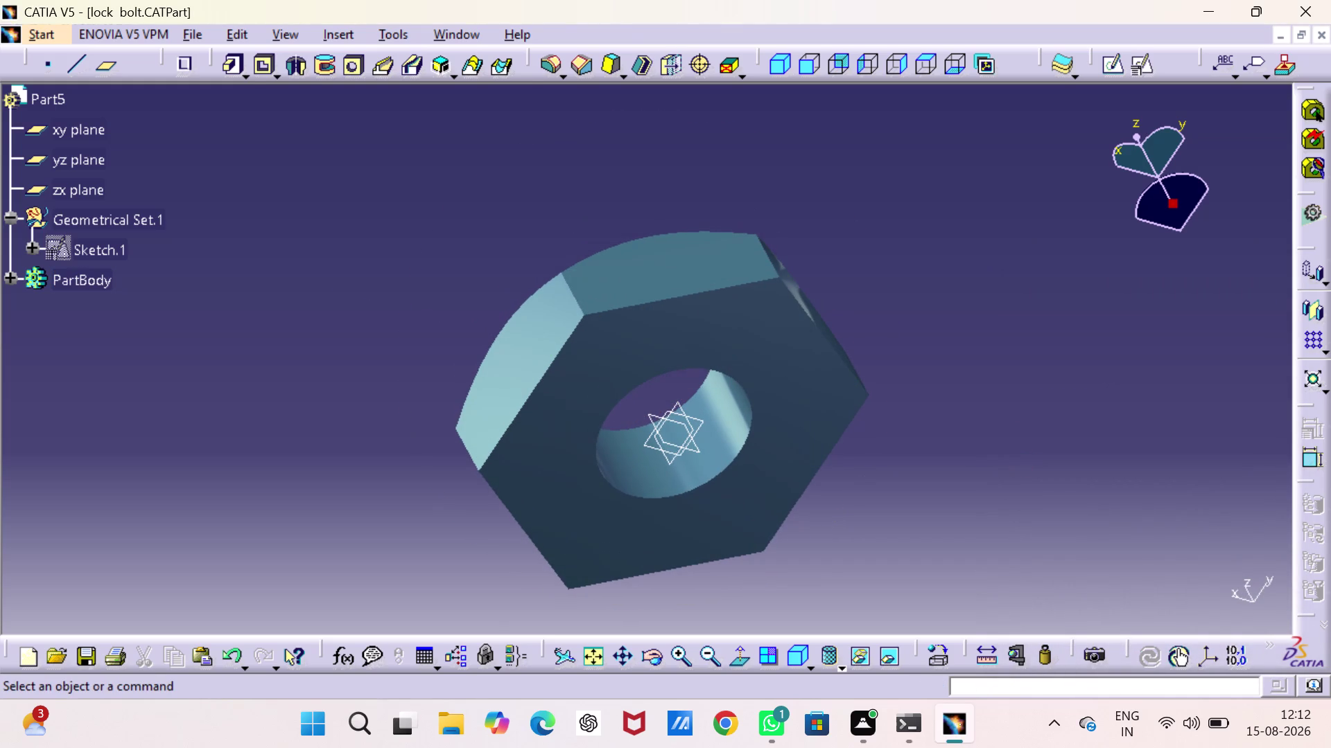
key(ctrl+s)
click(460, 34)
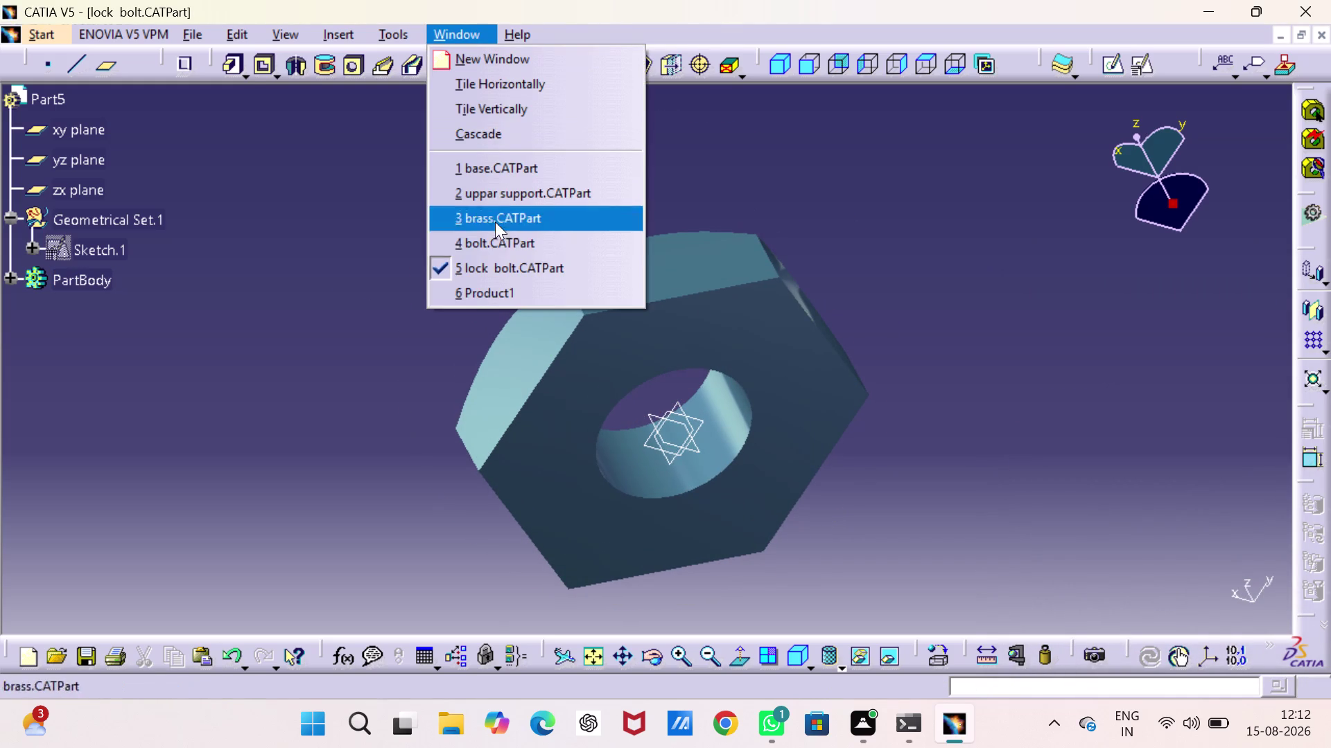
click(514, 280)
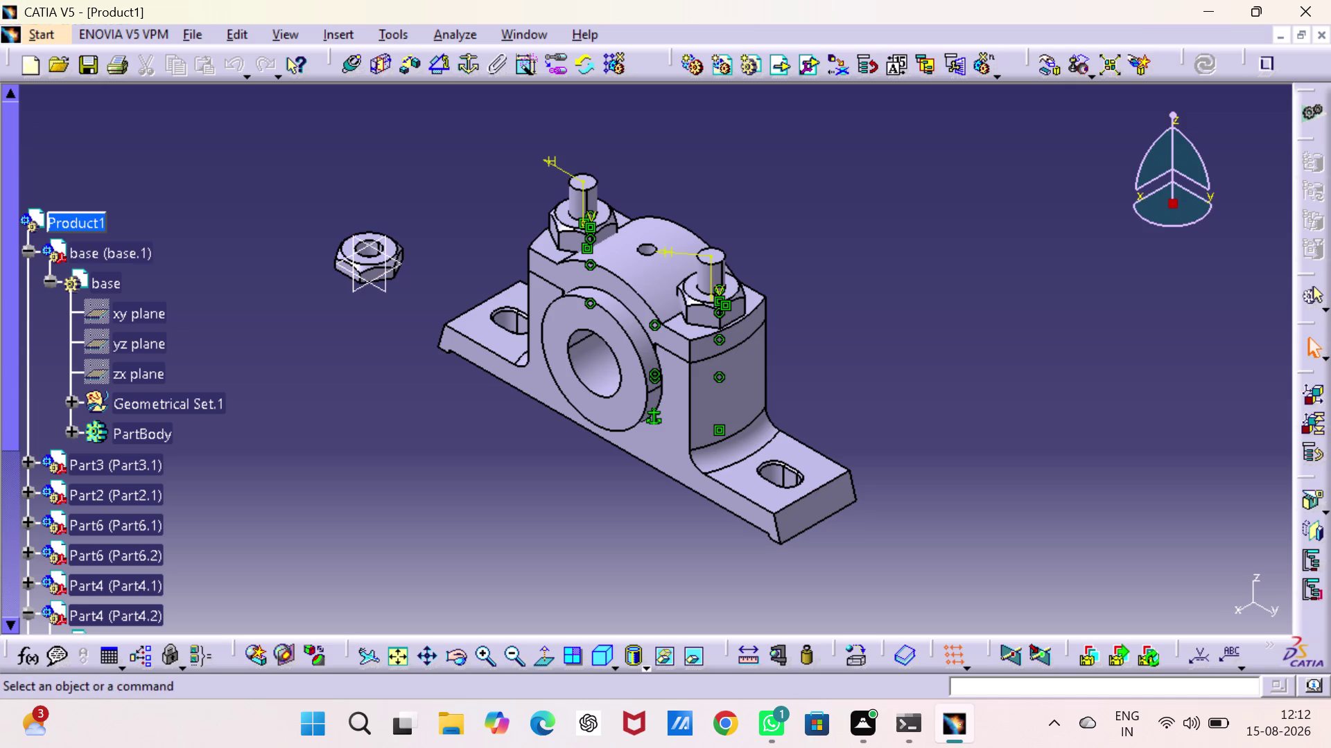
right_click(77, 219)
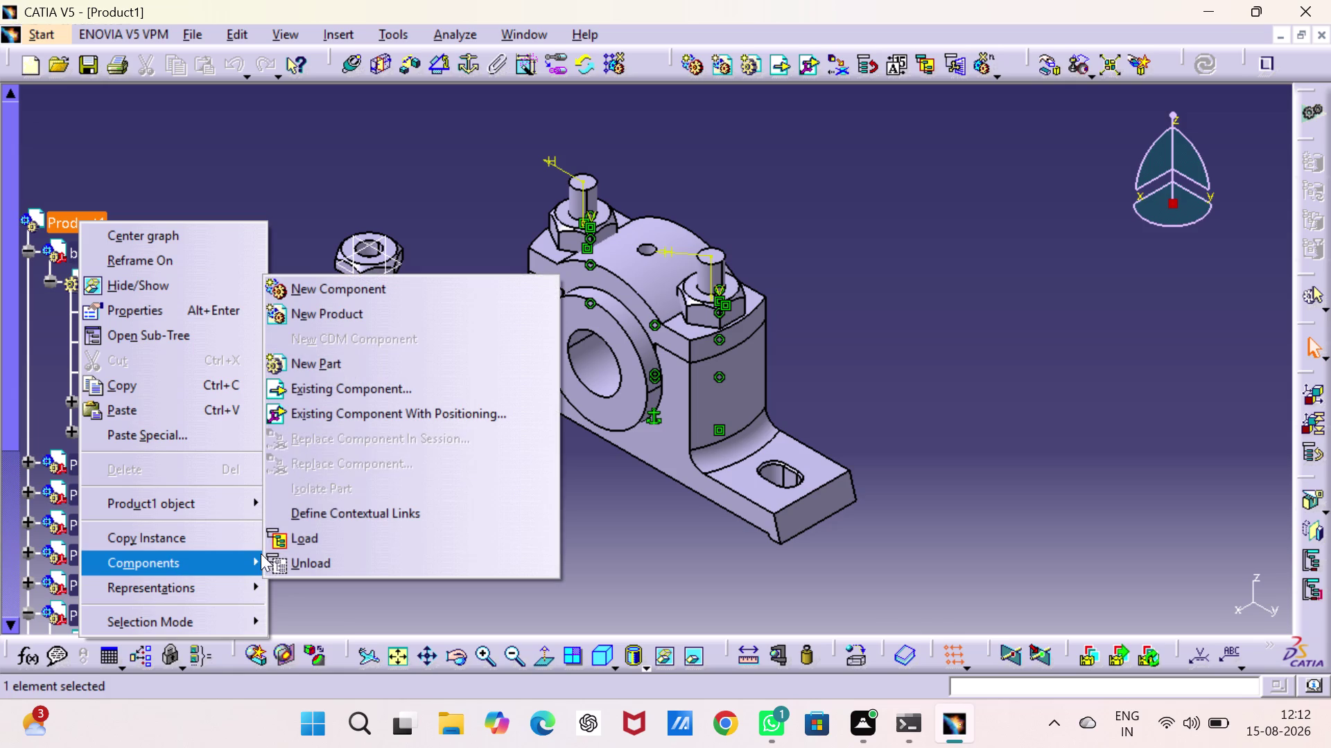
Insert another copy of the holed lock bolt into Product1 as an existing component.
click(318, 391)
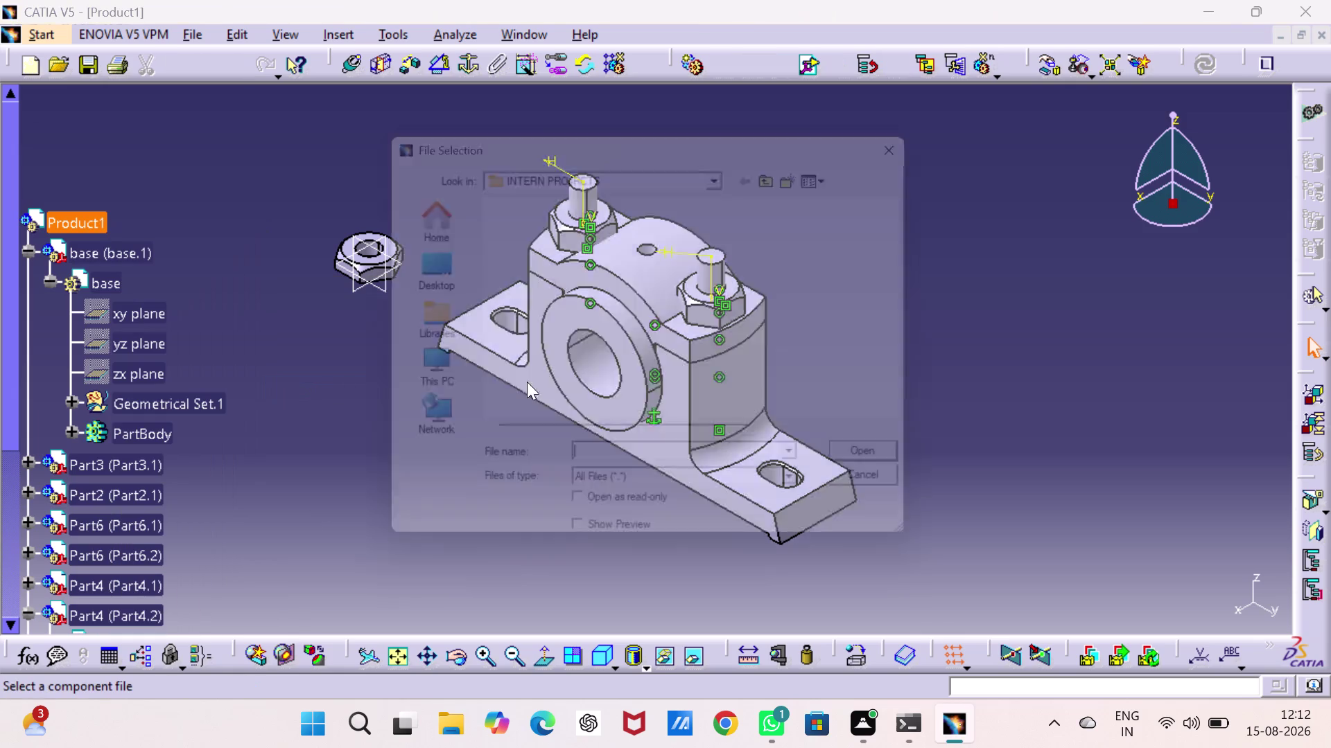
click(588, 343)
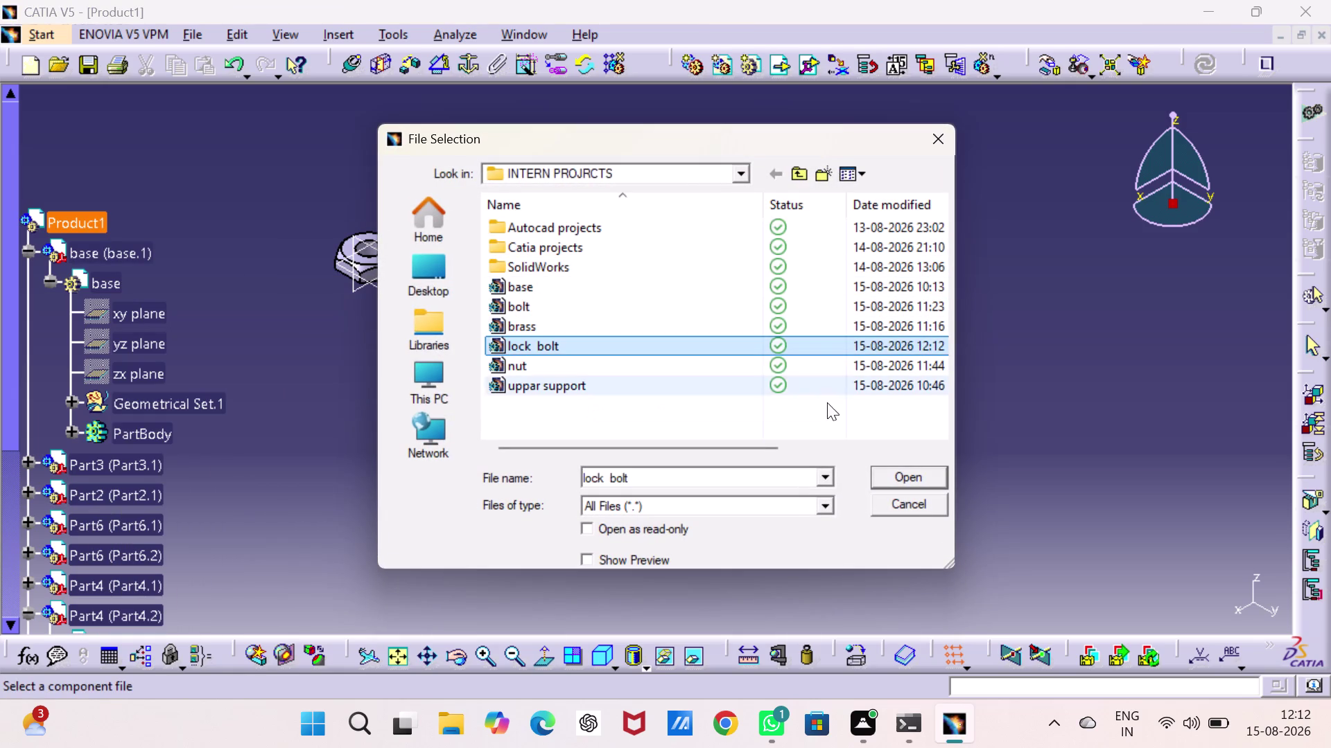
click(881, 467)
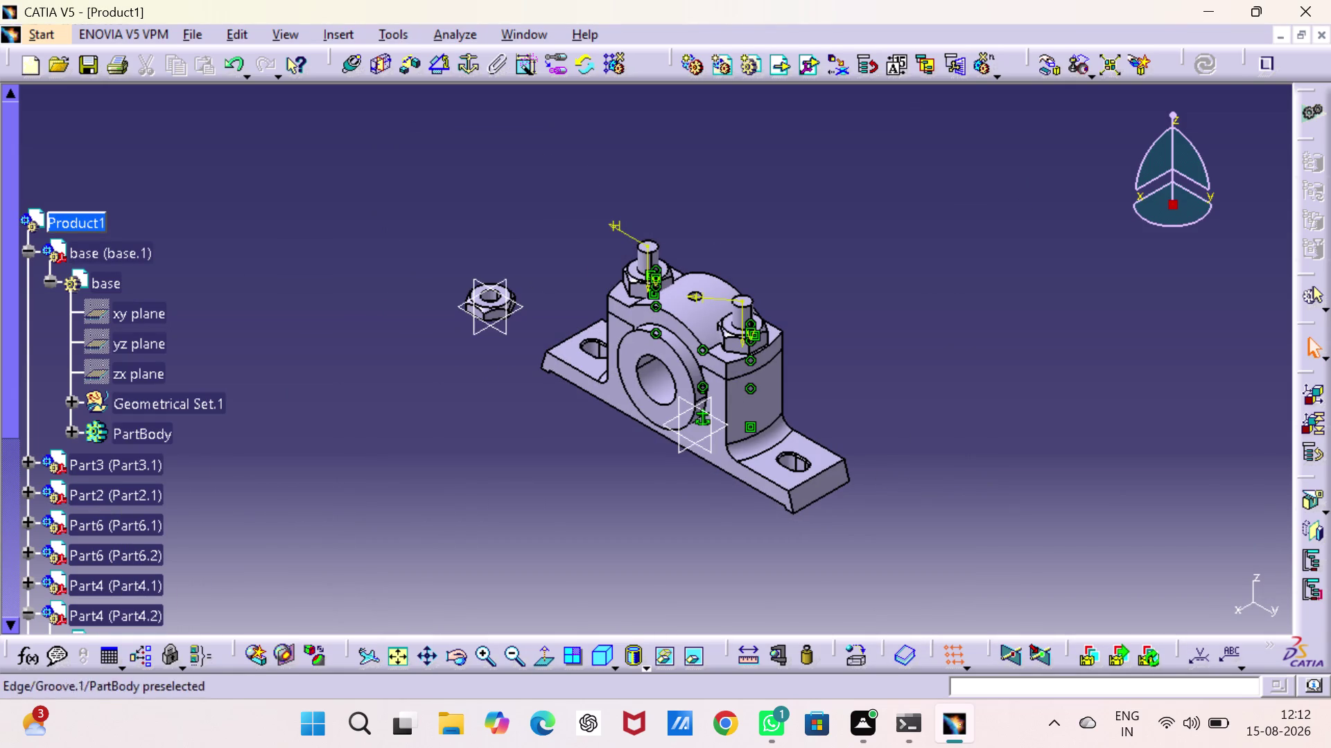
click(1047, 61)
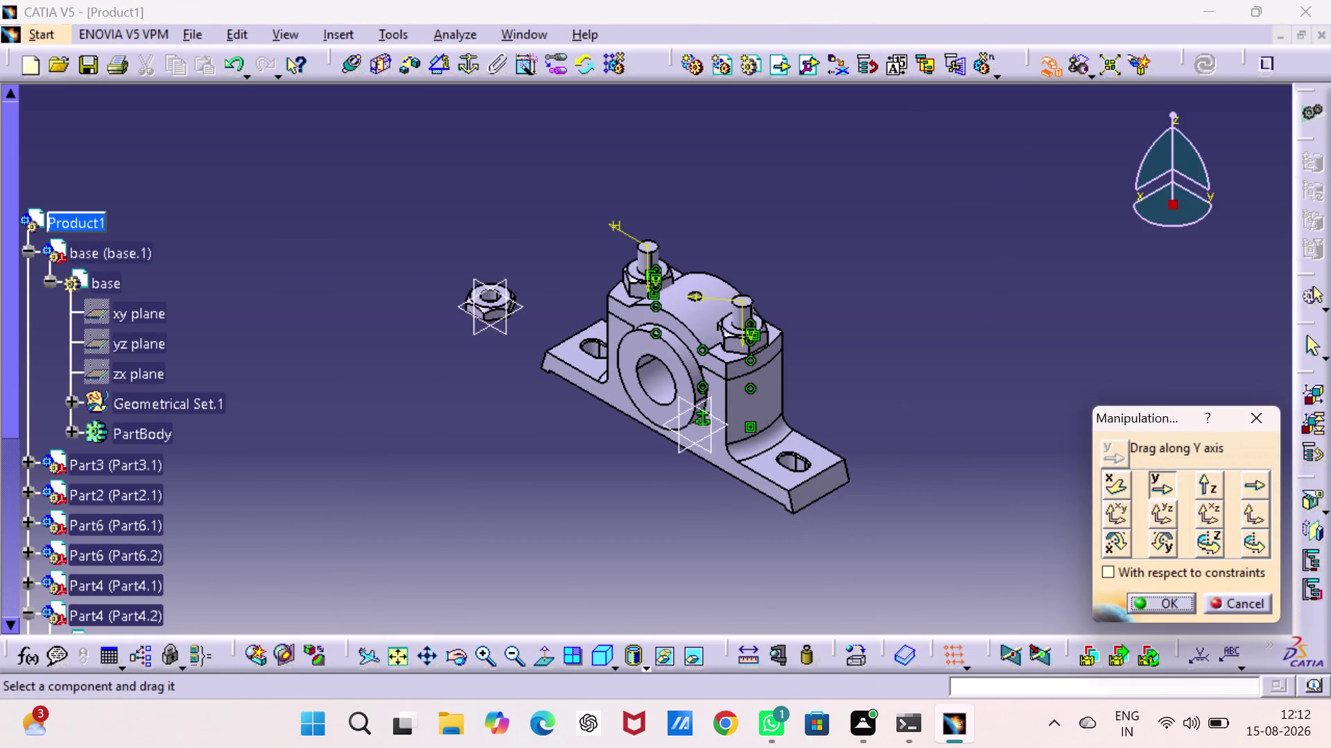
Drag the new nut along Z and Y until it sits above the right-hand bolt.
double_click(1218, 481)
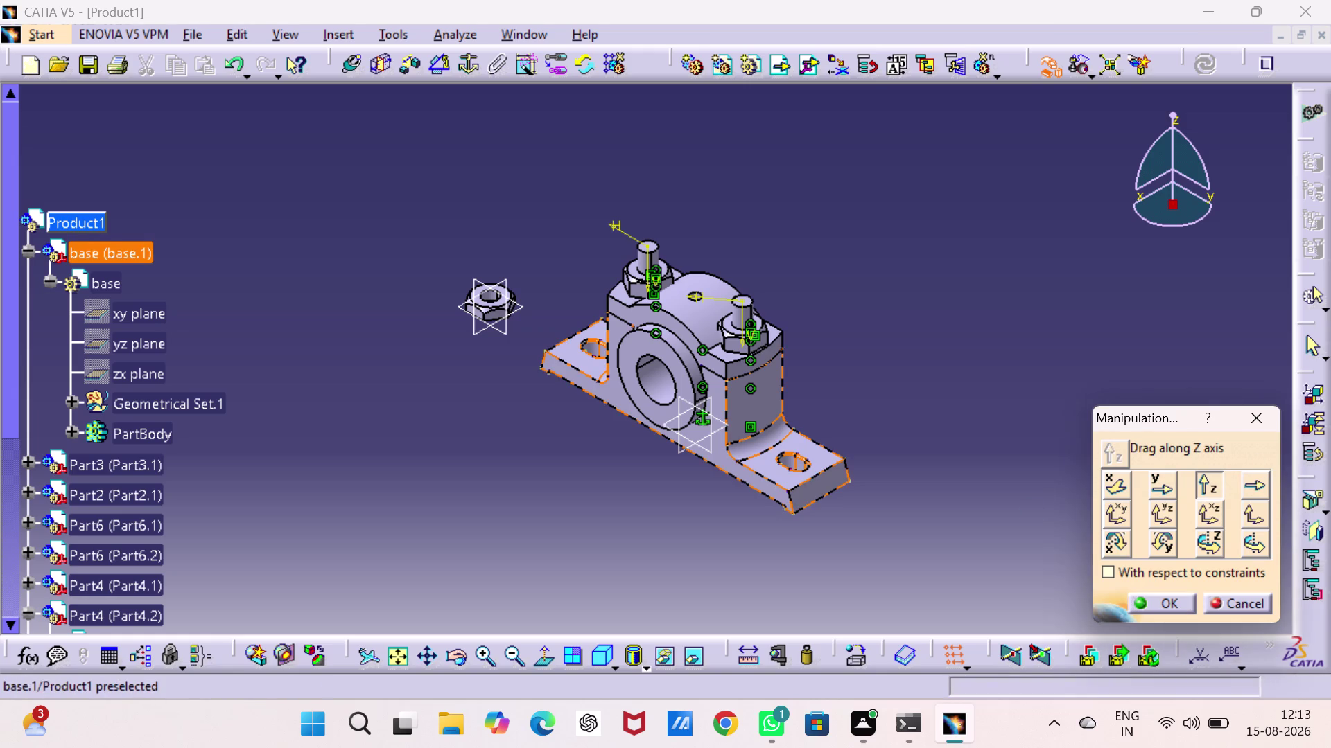
drag(683, 434, 683, 226)
click(1169, 478)
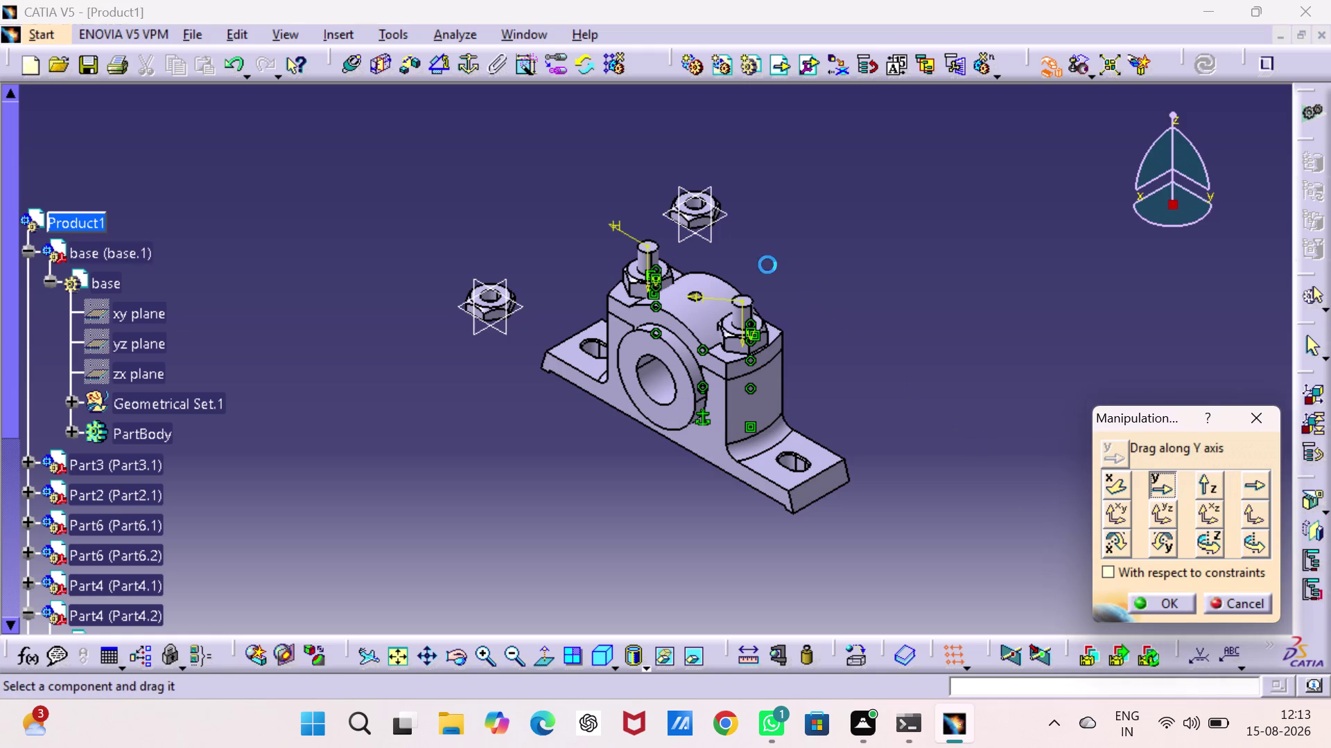
drag(711, 229, 791, 352)
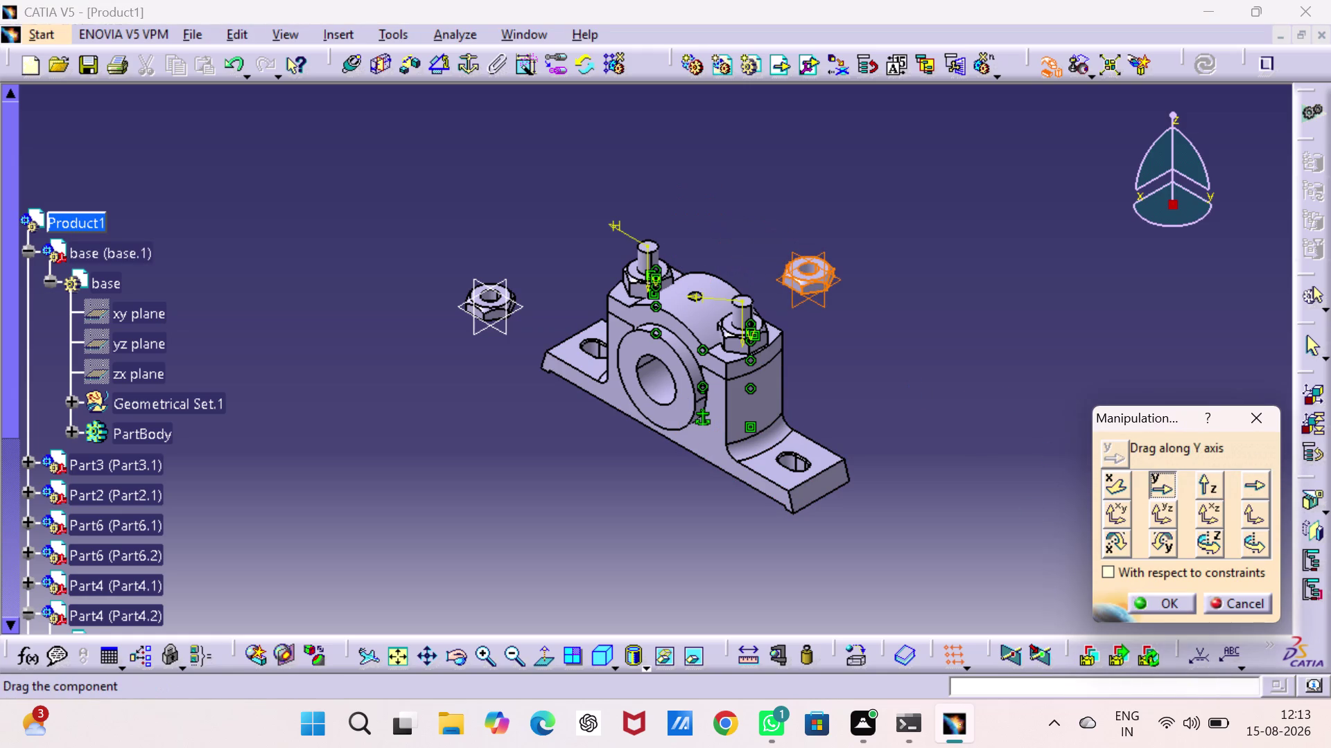
drag(791, 352, 788, 342)
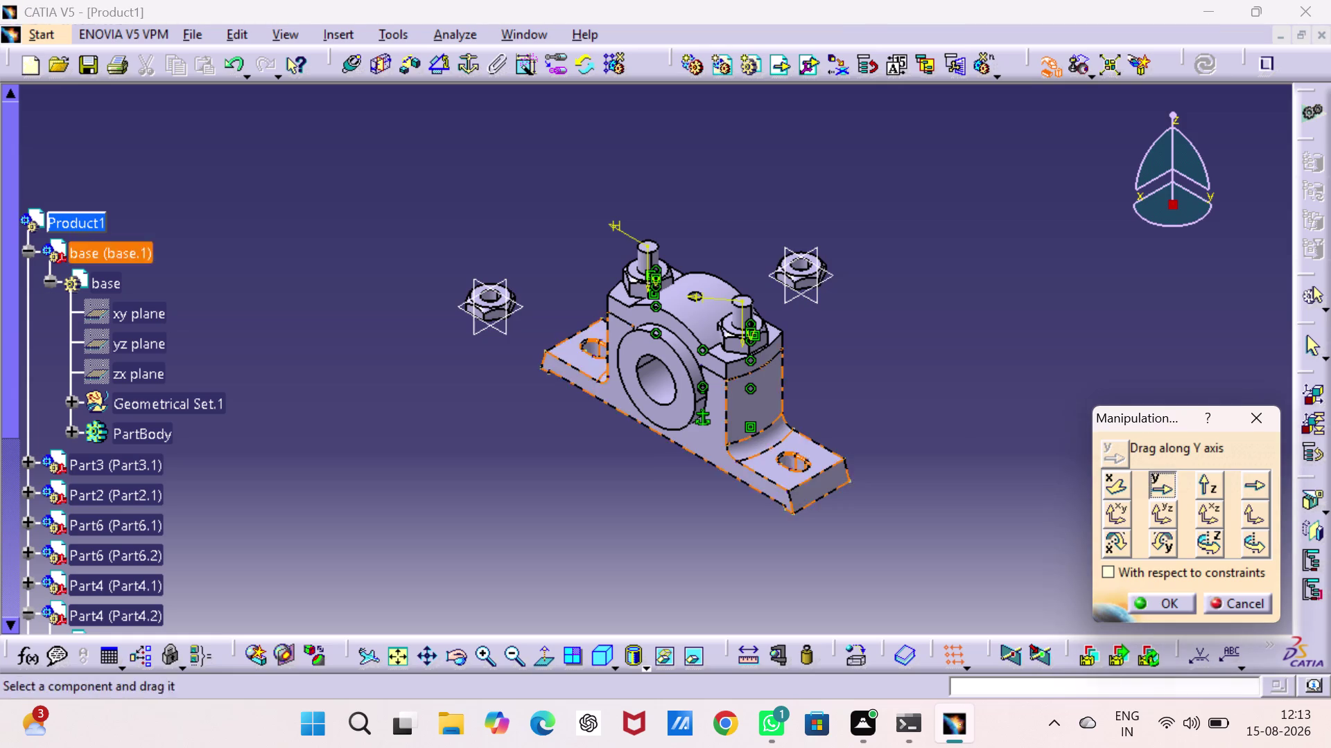
Drag the other nut along Z and Y above the left-hand bolt, and accept the moves.
click(1207, 486)
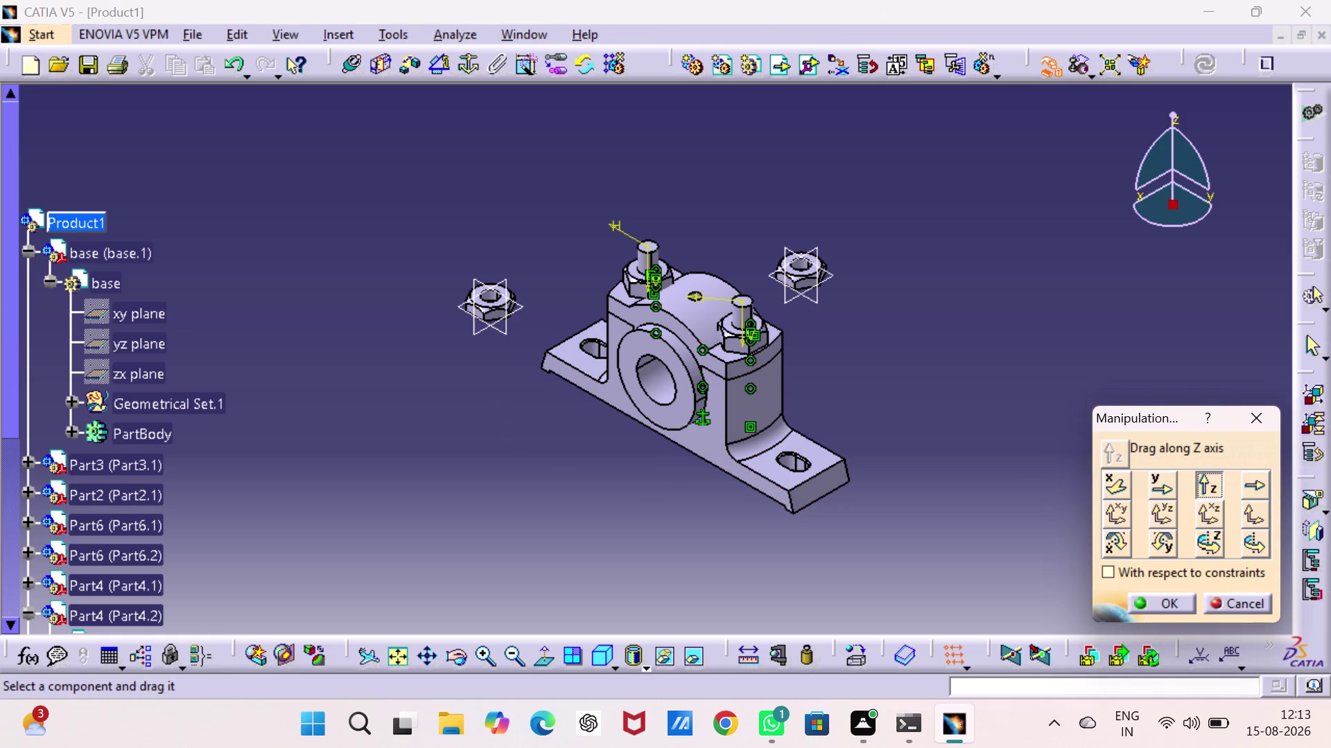
drag(492, 332, 493, 216)
drag(493, 211, 498, 161)
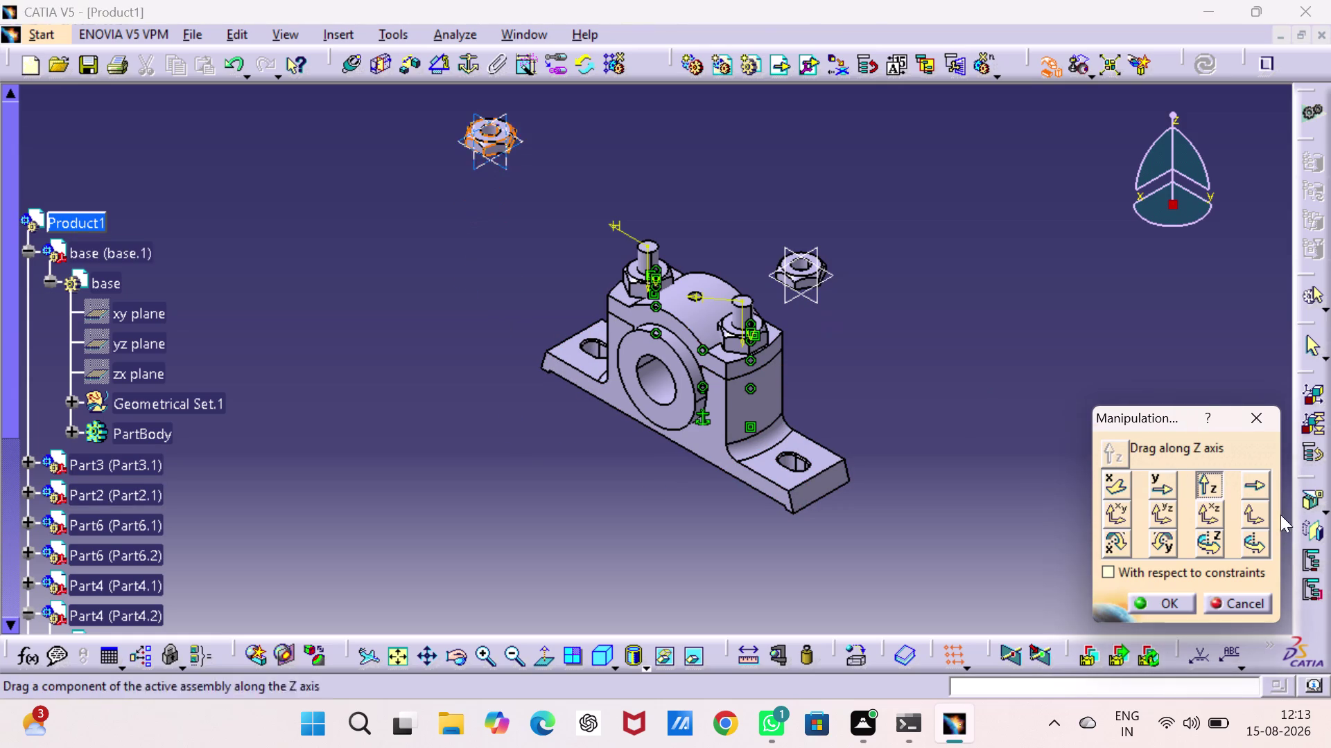
click(1172, 479)
drag(1171, 479, 1164, 479)
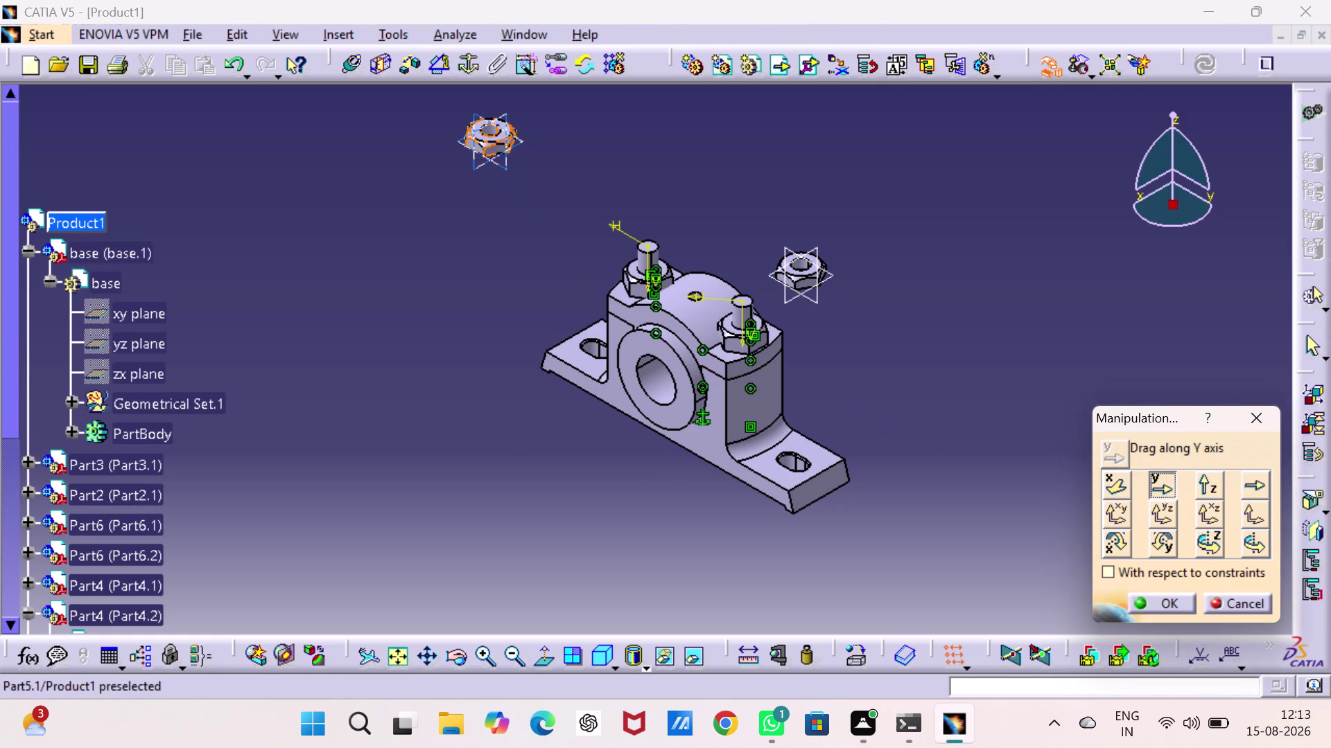
drag(502, 167, 631, 246)
click(1185, 600)
click(1089, 450)
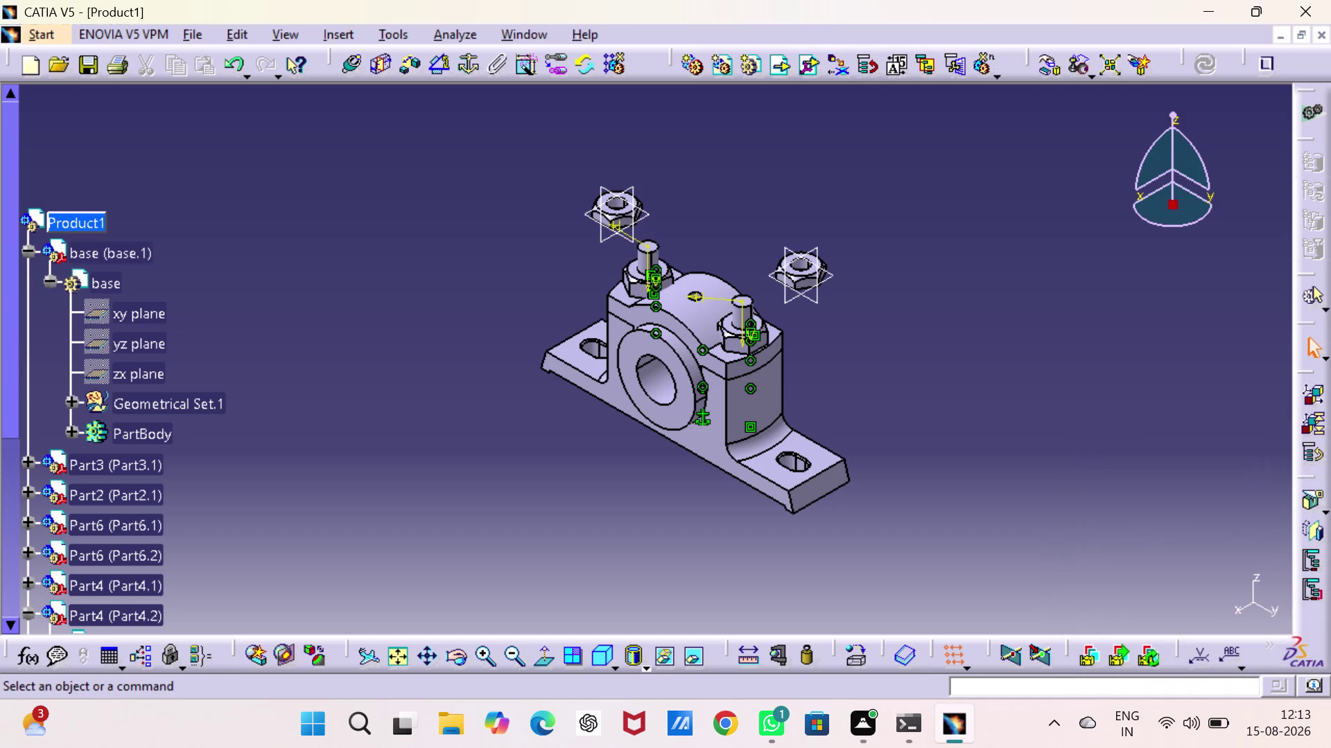
Hide the Part5 reference planes of the first lock bolt copy.
scroll(down, 3)
scroll(down, 3)
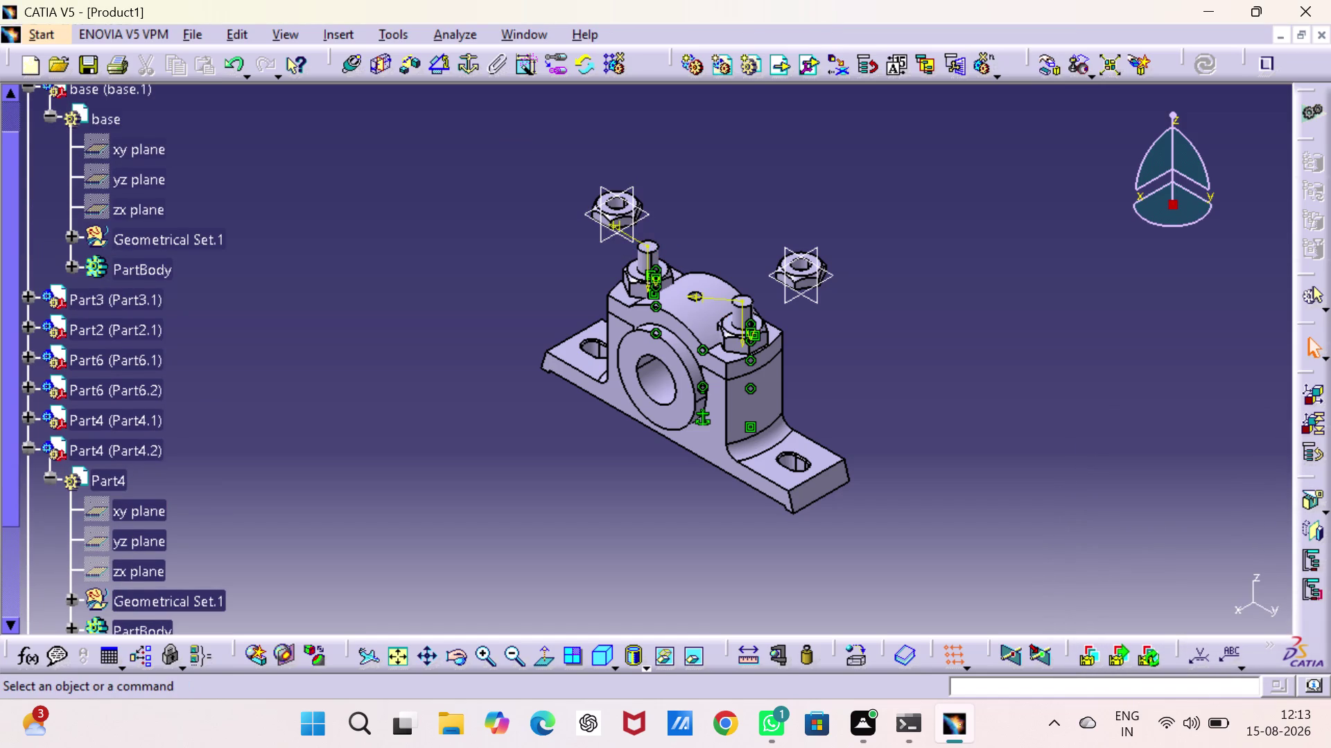
click(27, 446)
scroll(down, 3)
click(27, 424)
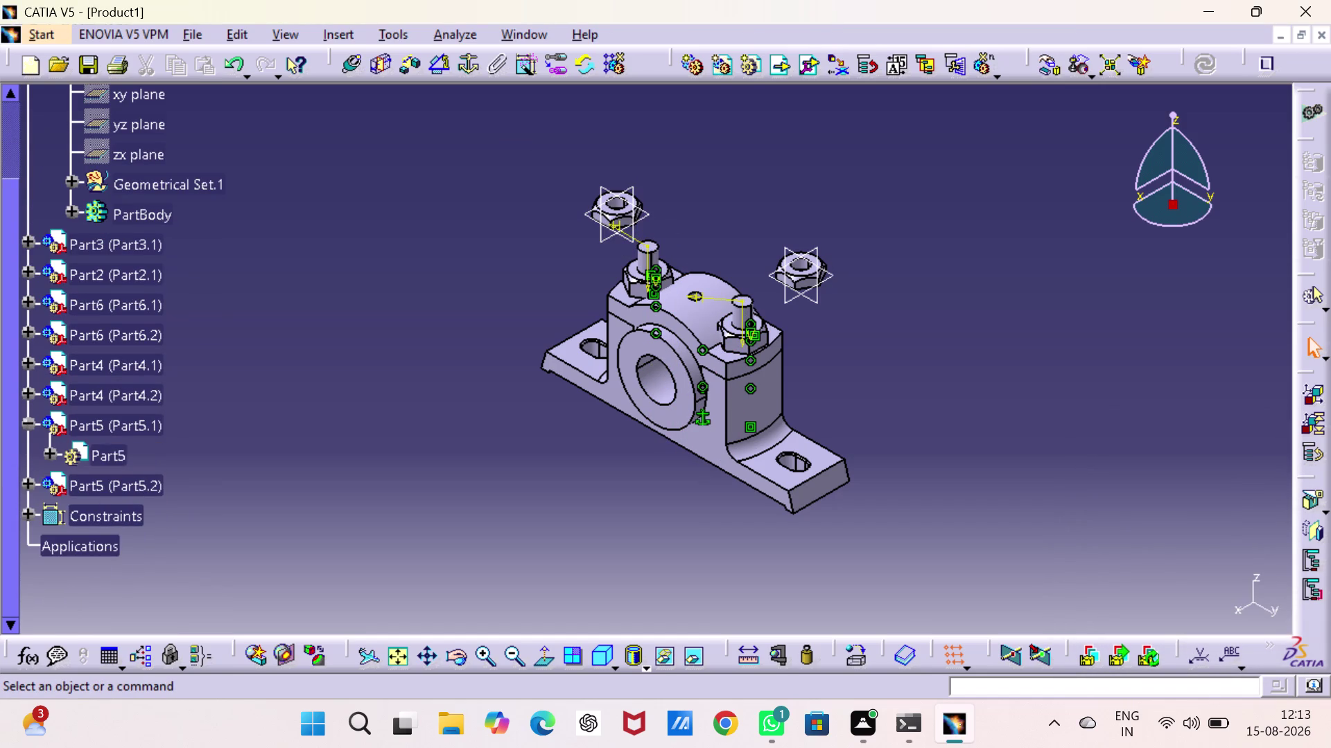
click(47, 449)
click(108, 471)
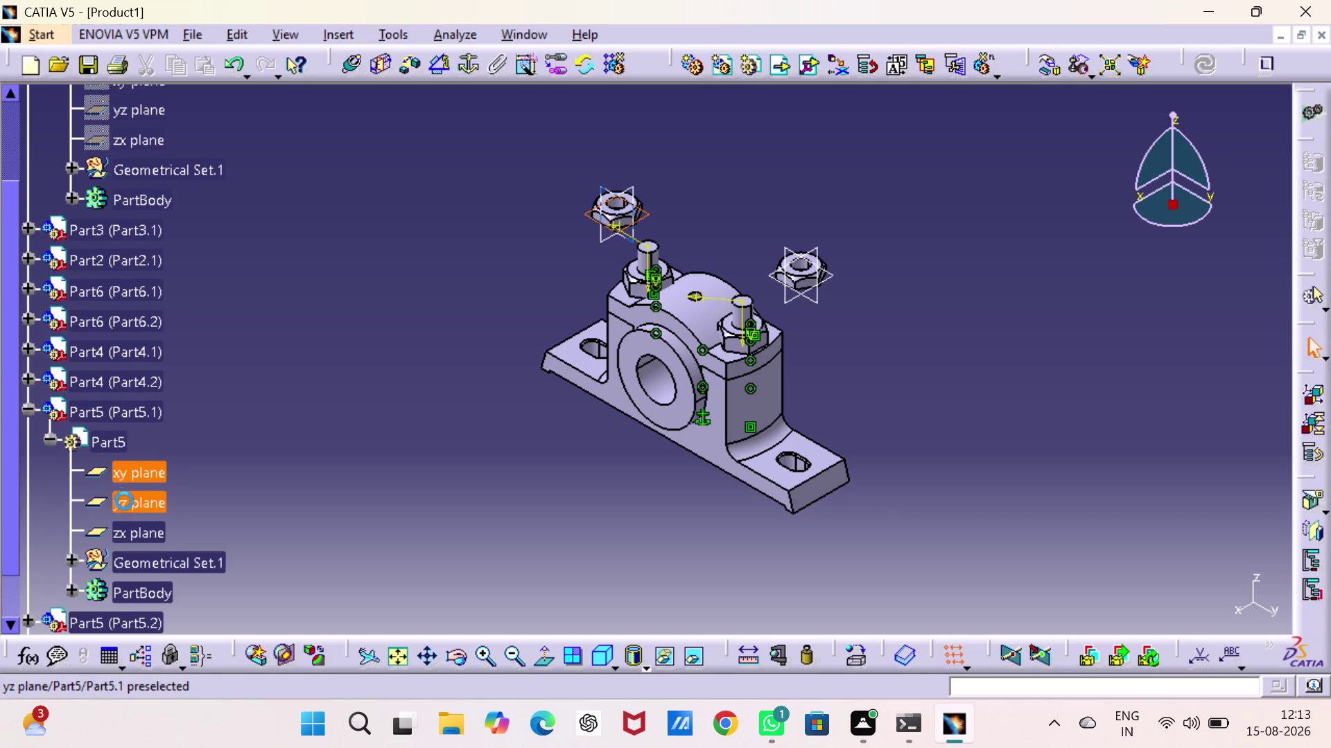
click(125, 505)
click(138, 538)
right_click(136, 527)
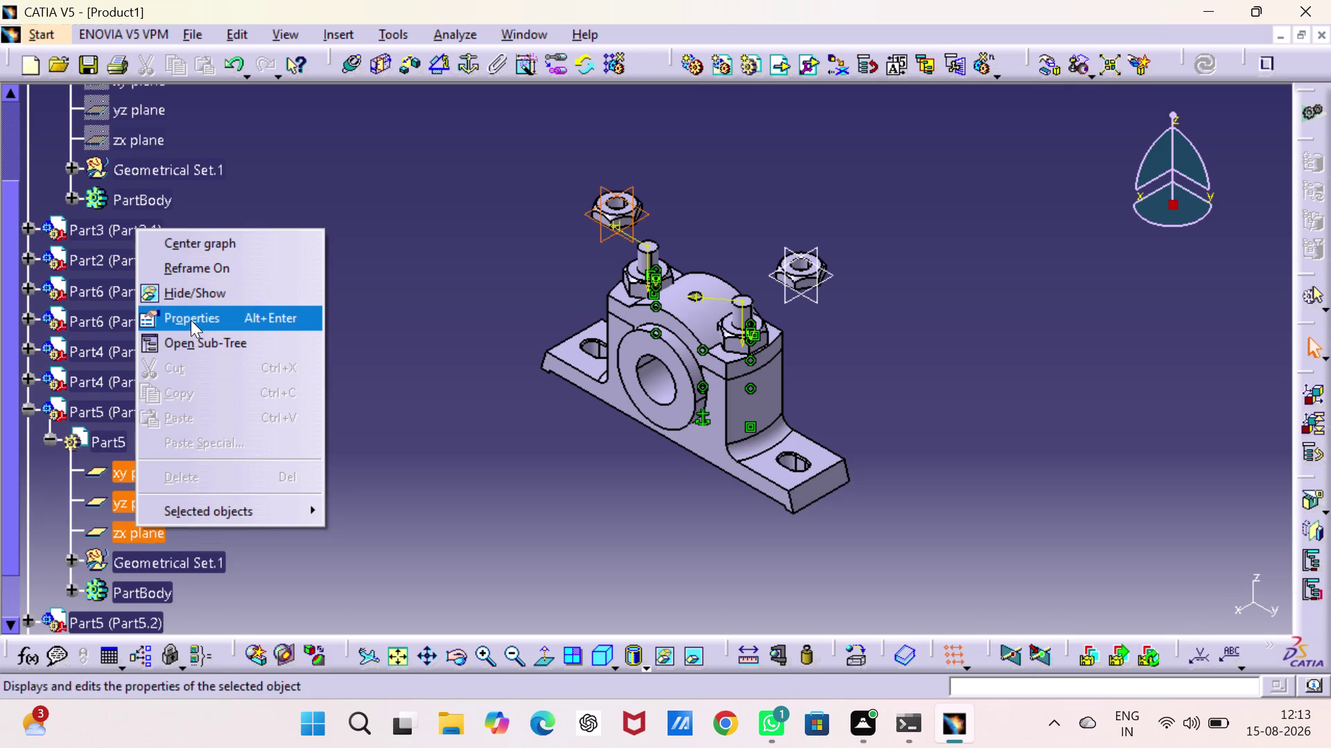
click(196, 291)
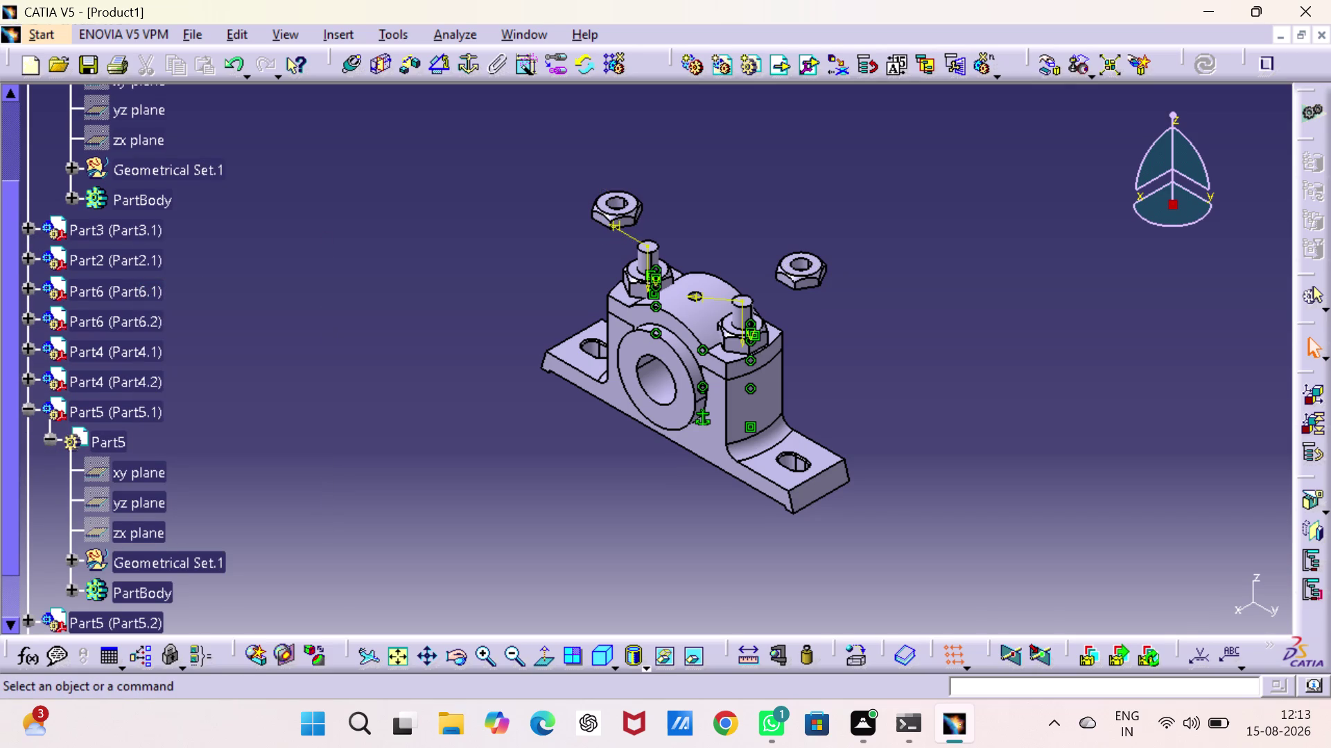
Apply the isometric view and zoom in closely on the two bolts.
click(294, 275)
middle_drag(347, 261, 358, 349)
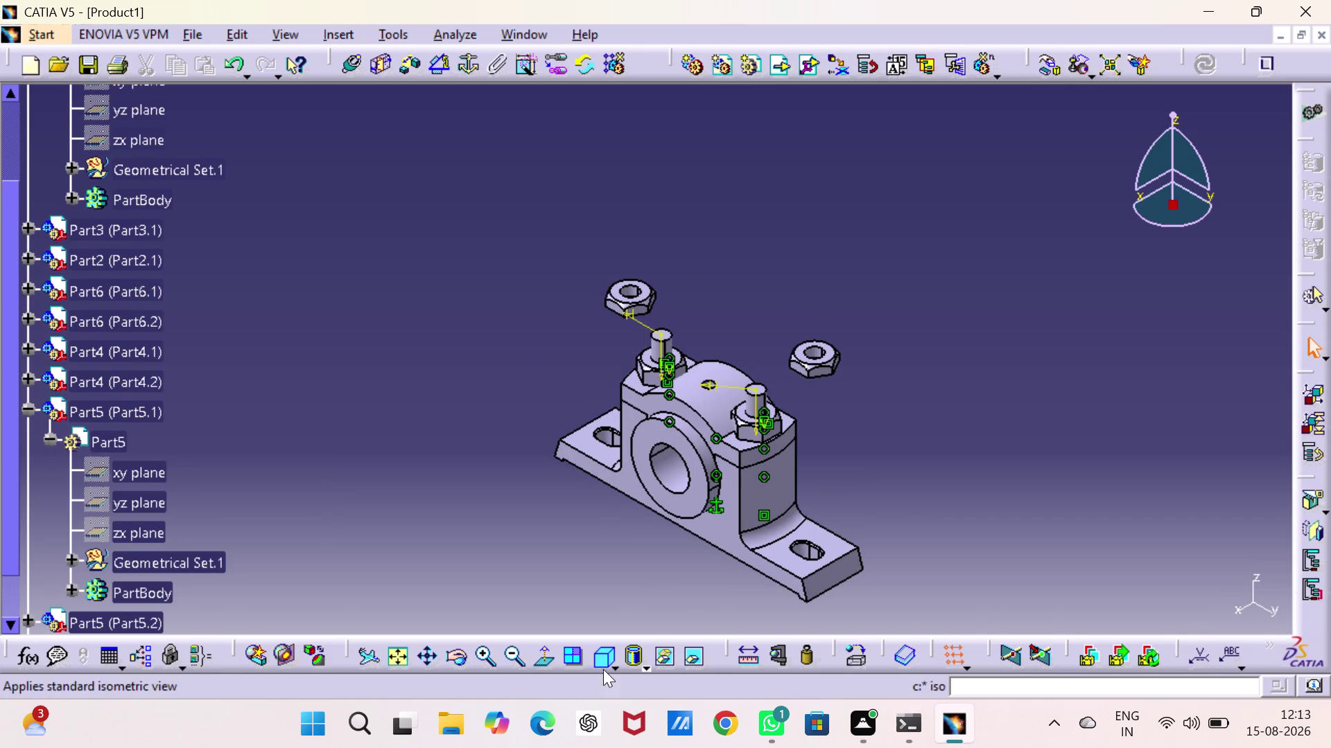
click(593, 657)
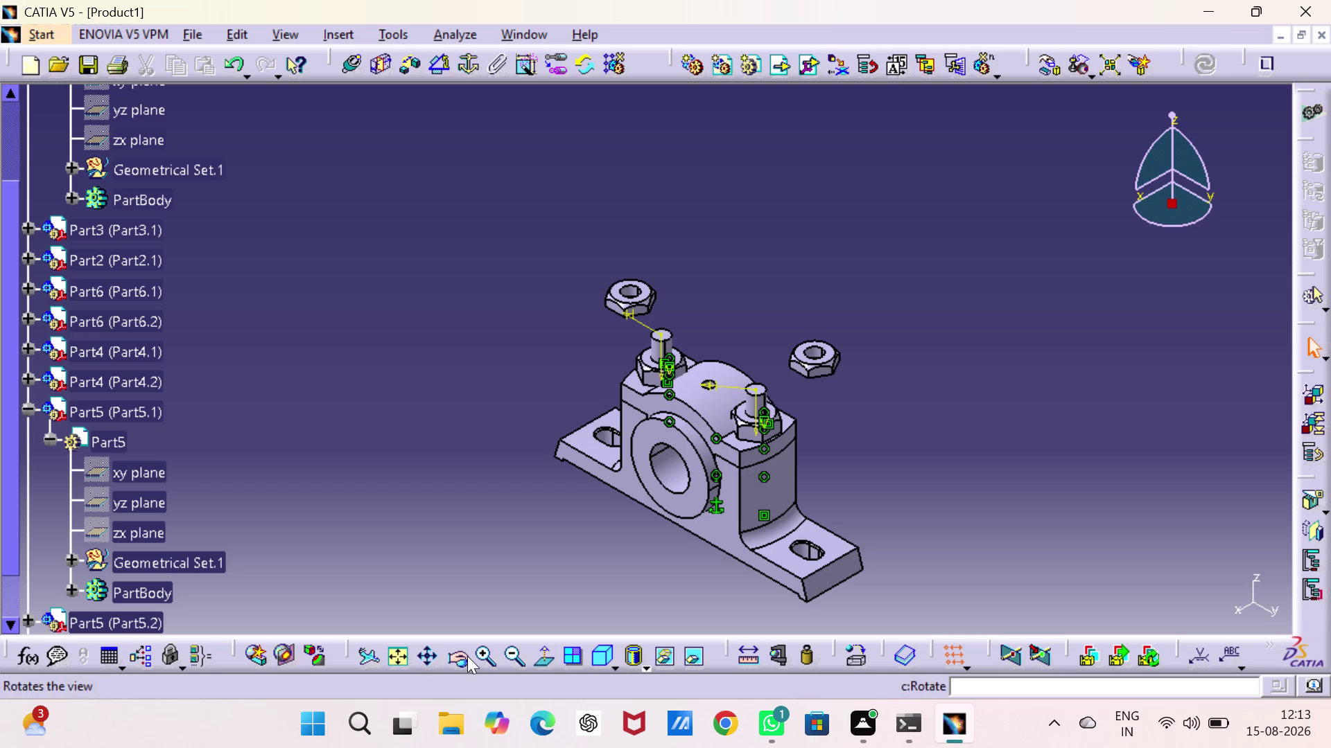
click(401, 658)
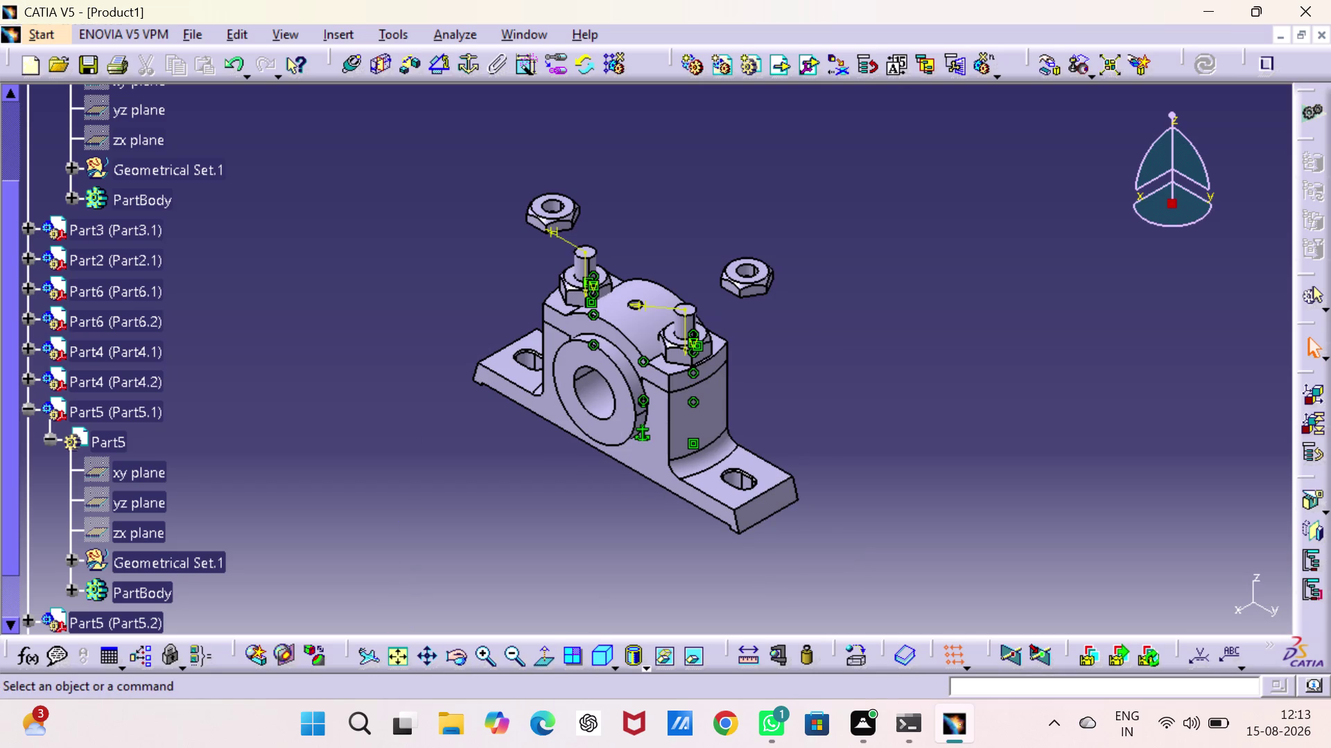
triple_click(482, 653)
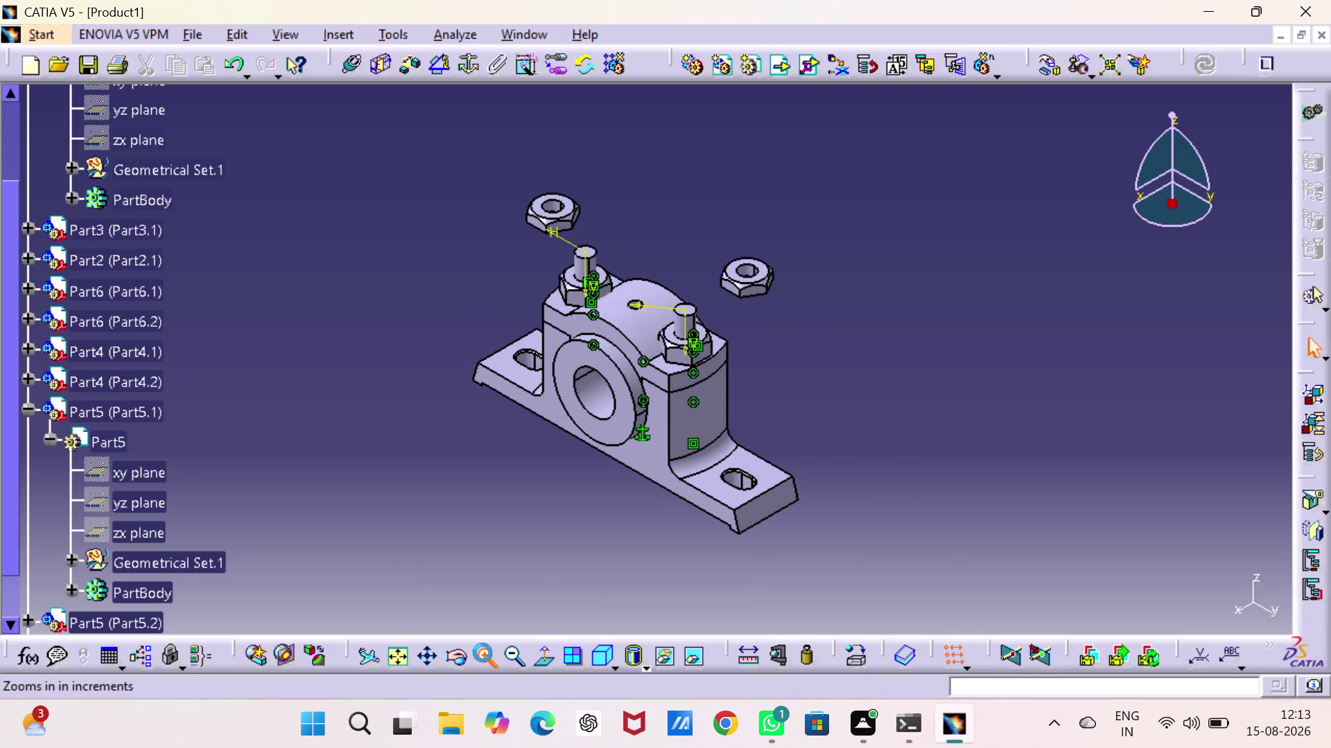
middle_drag(481, 478, 580, 635)
middle_click(545, 465)
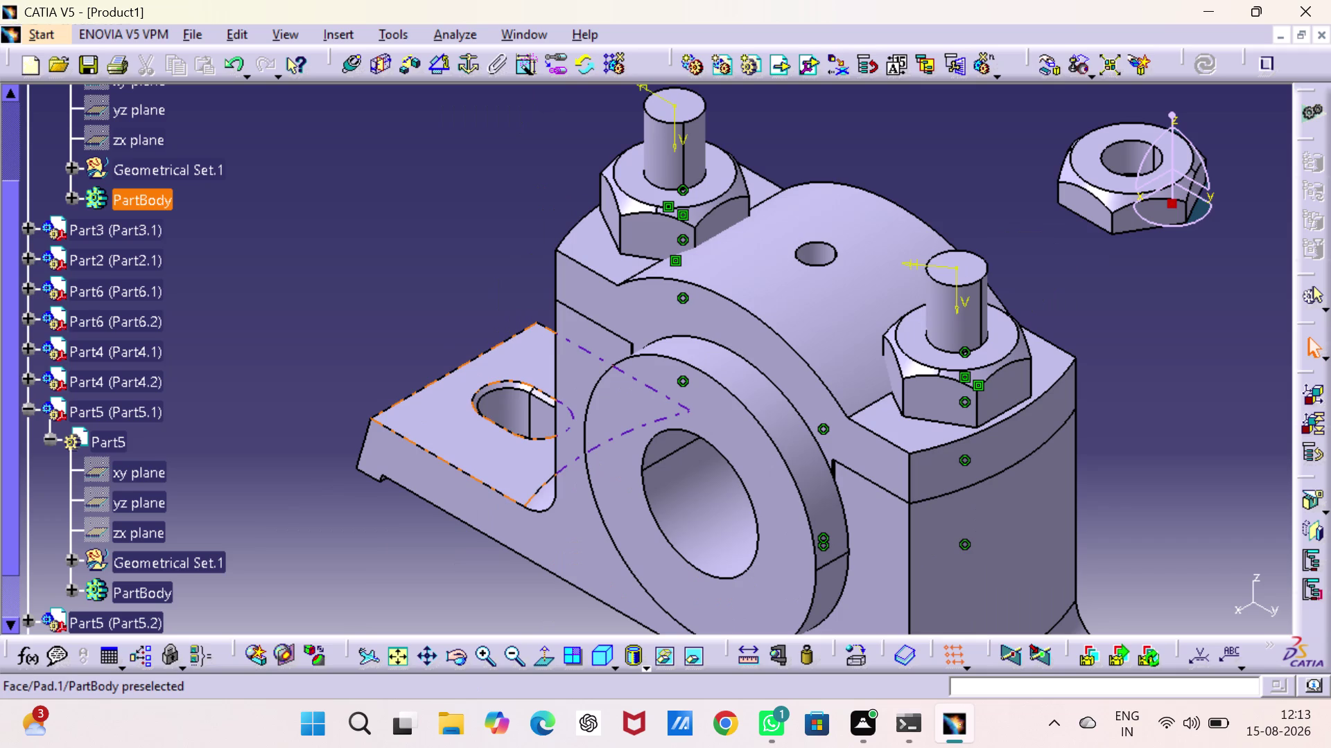
click(349, 67)
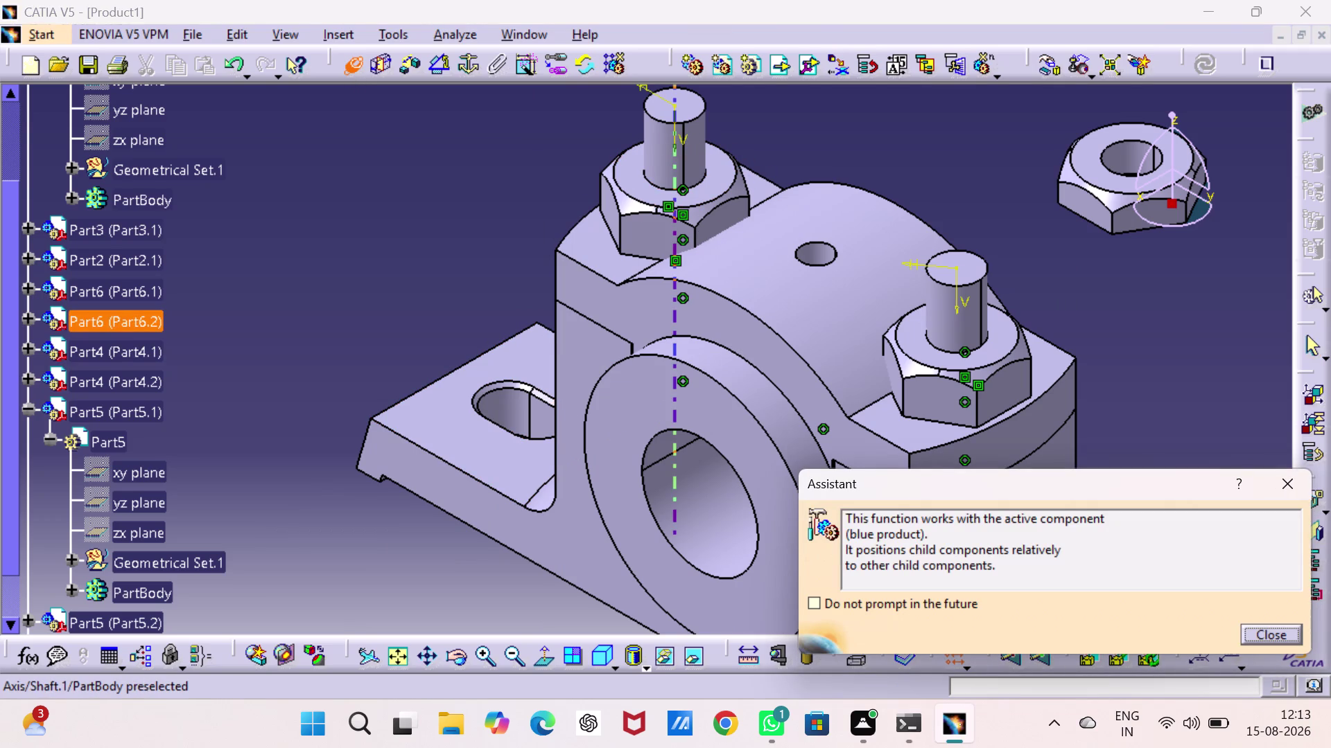
Make the first nut's axis coincident with its bolt axis and update the assembly.
click(656, 145)
middle_drag(662, 145, 685, 362)
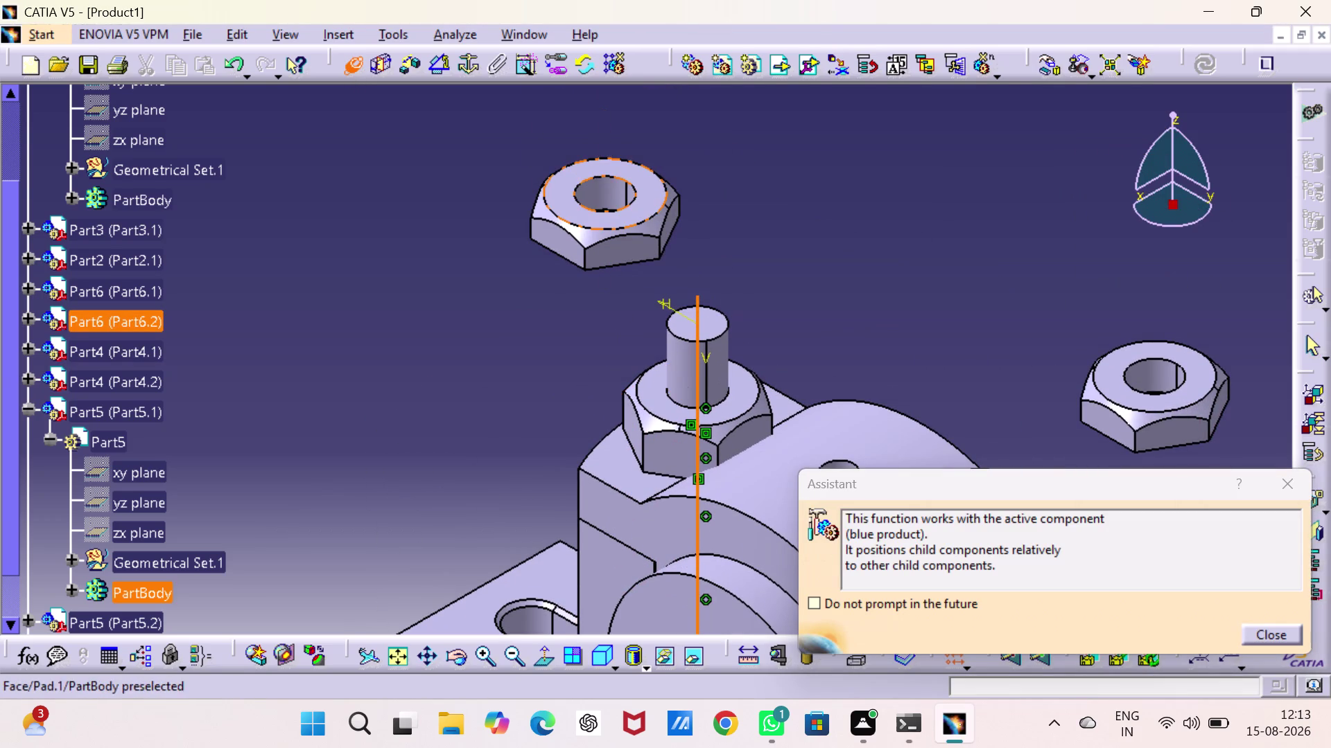
click(600, 190)
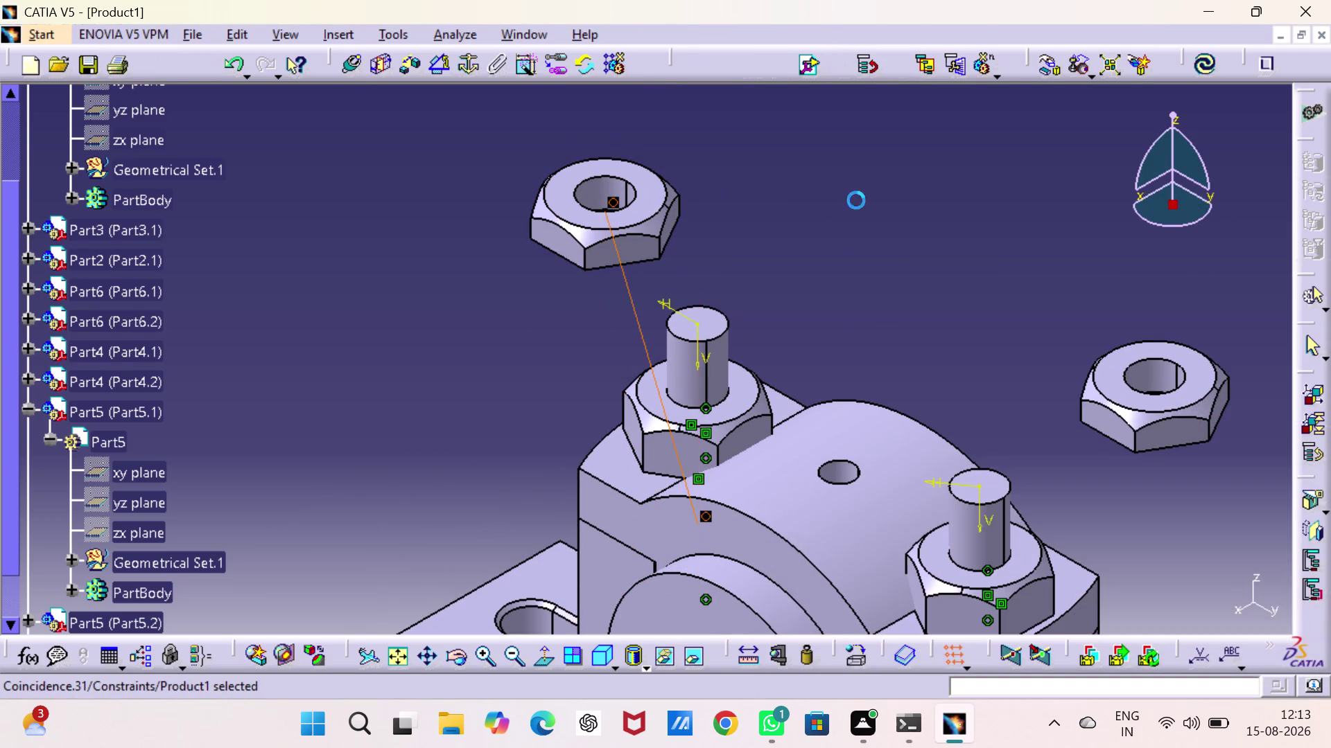
click(1199, 77)
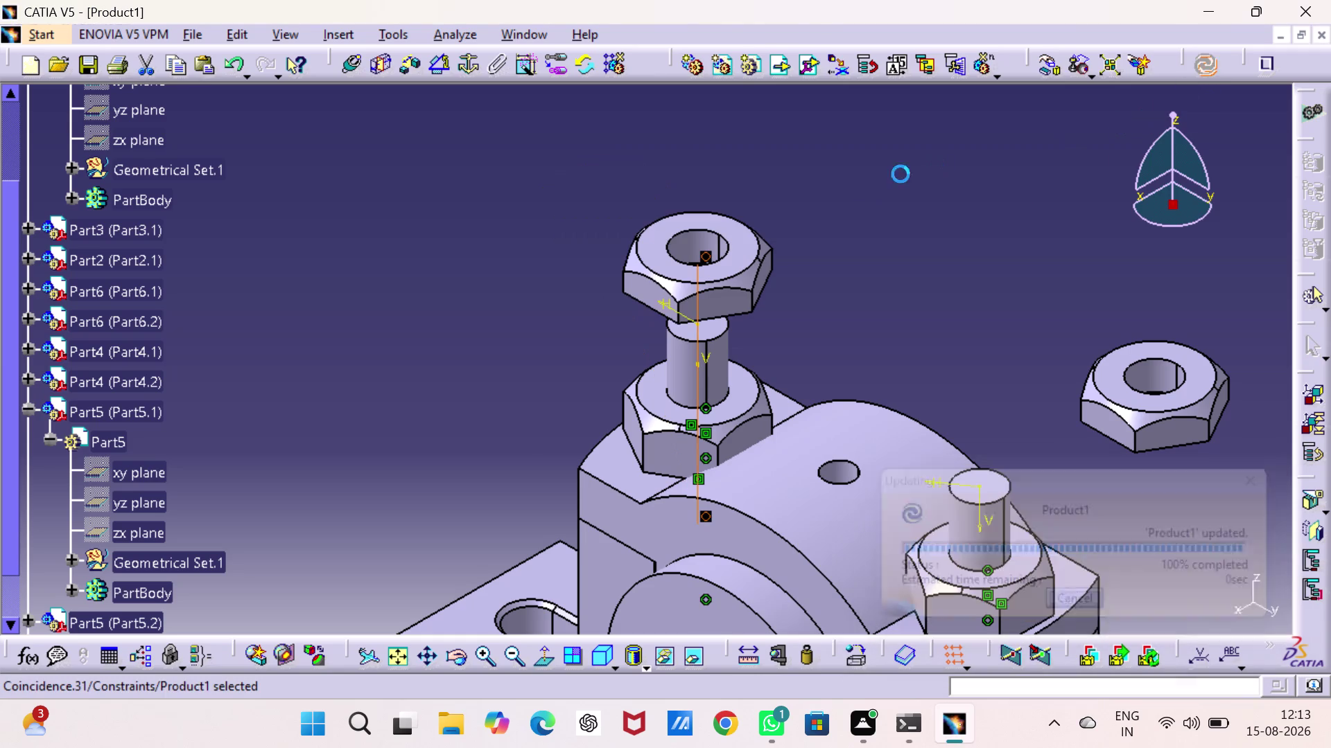
click(345, 67)
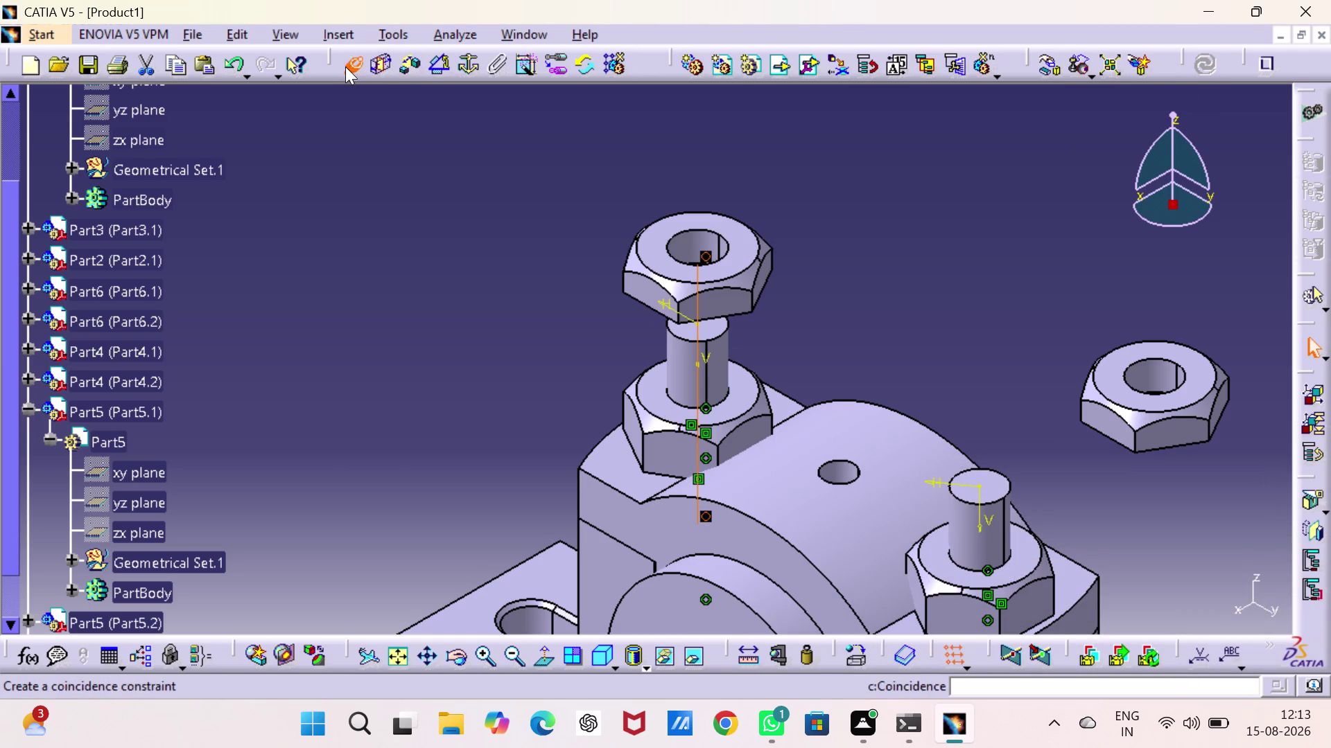
Align the second nut's axis with the other bolt and update, showing both nuts.
click(1157, 381)
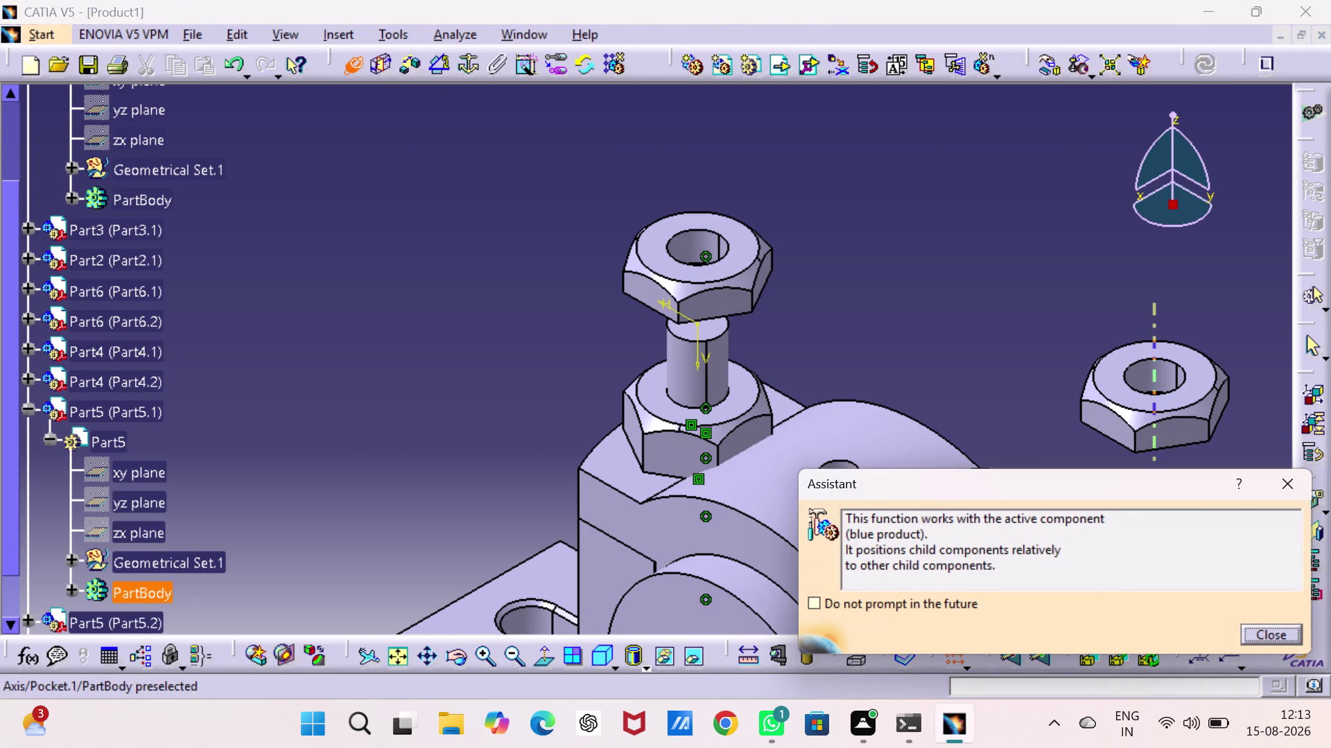
scroll(down, 3)
middle_drag(1047, 370, 907, 141)
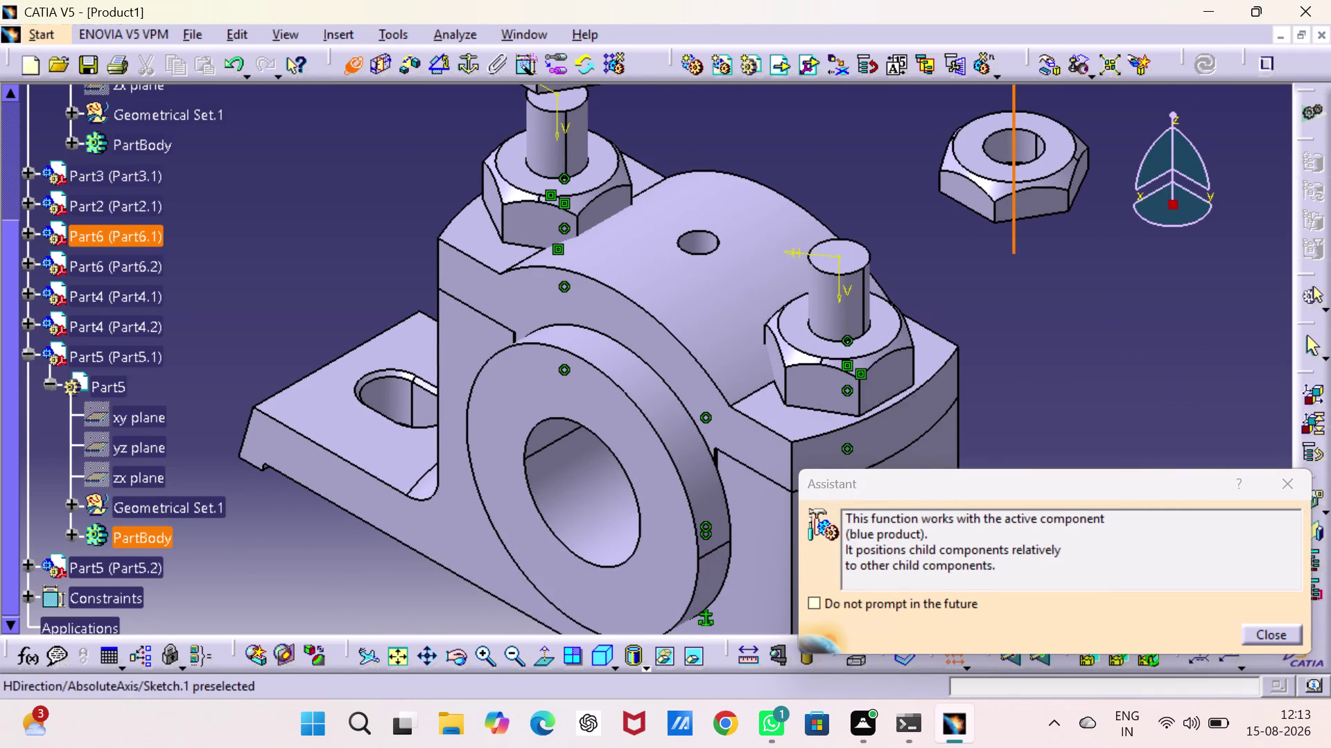
click(824, 301)
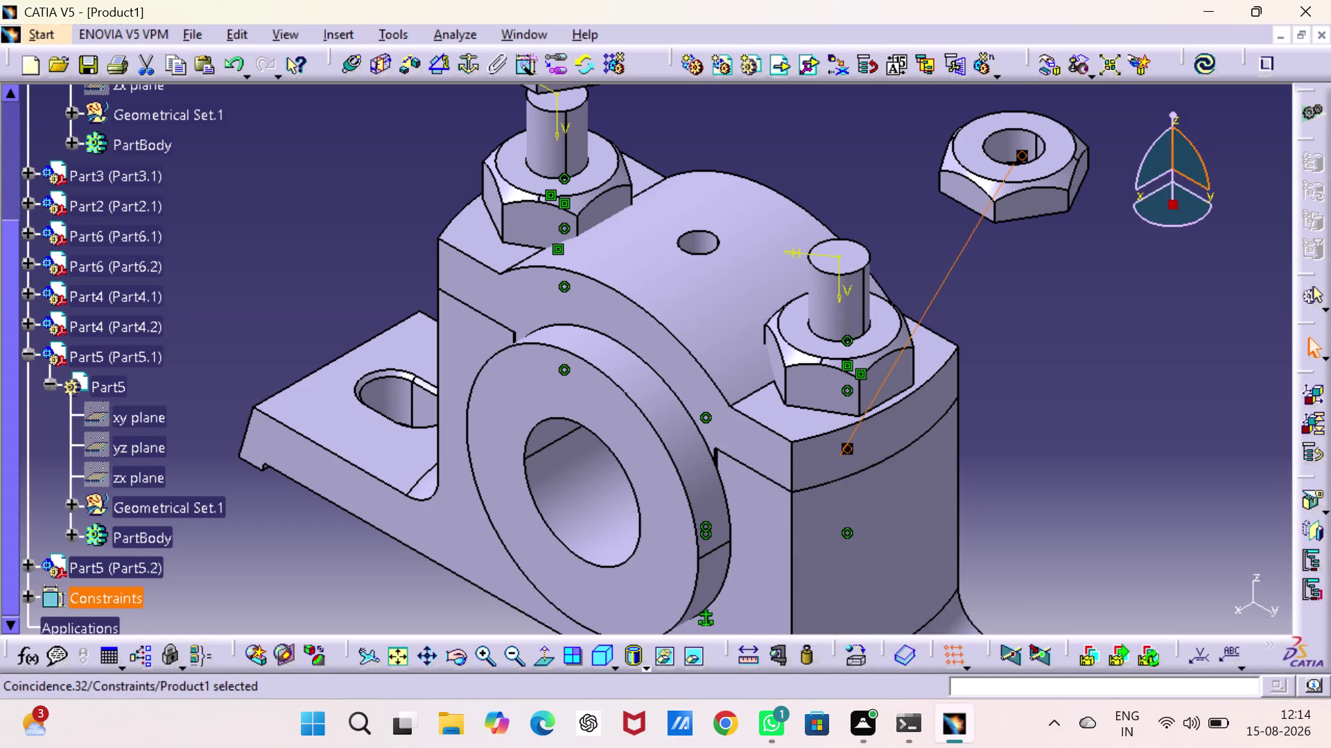
click(1209, 69)
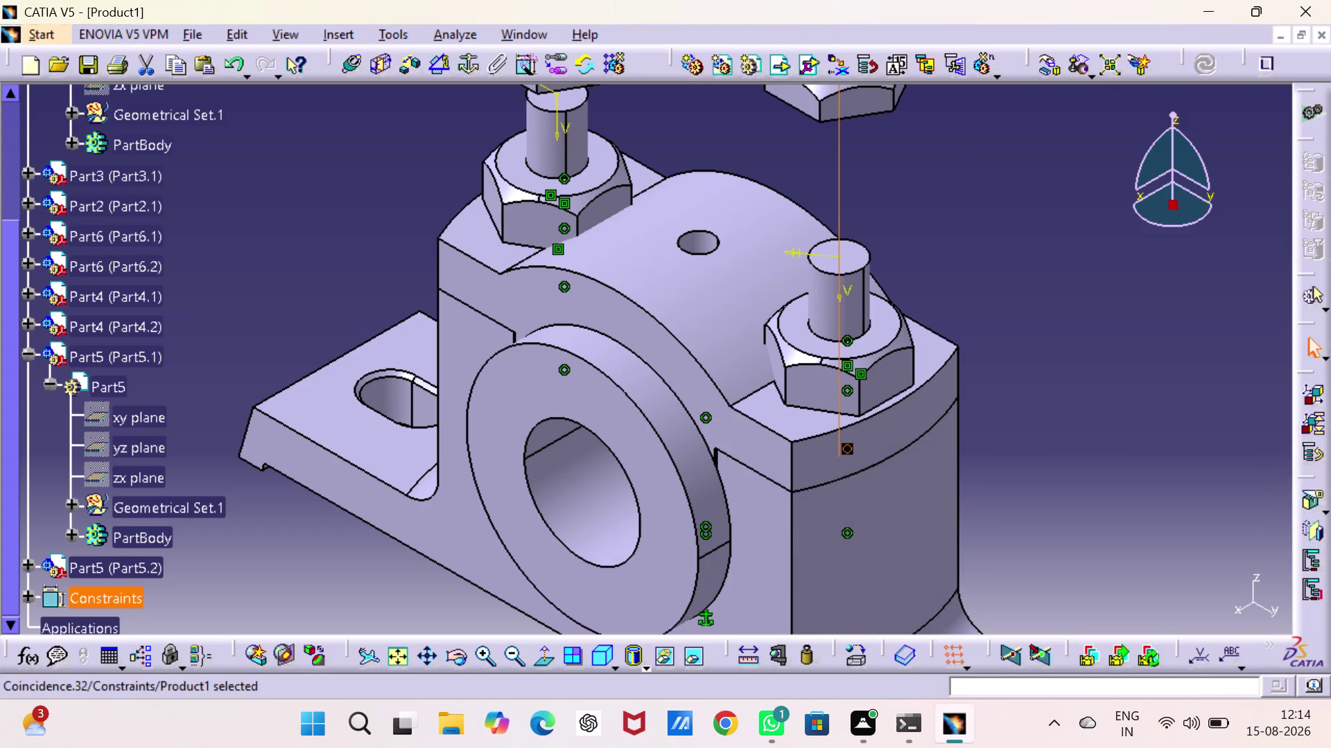
click(1099, 267)
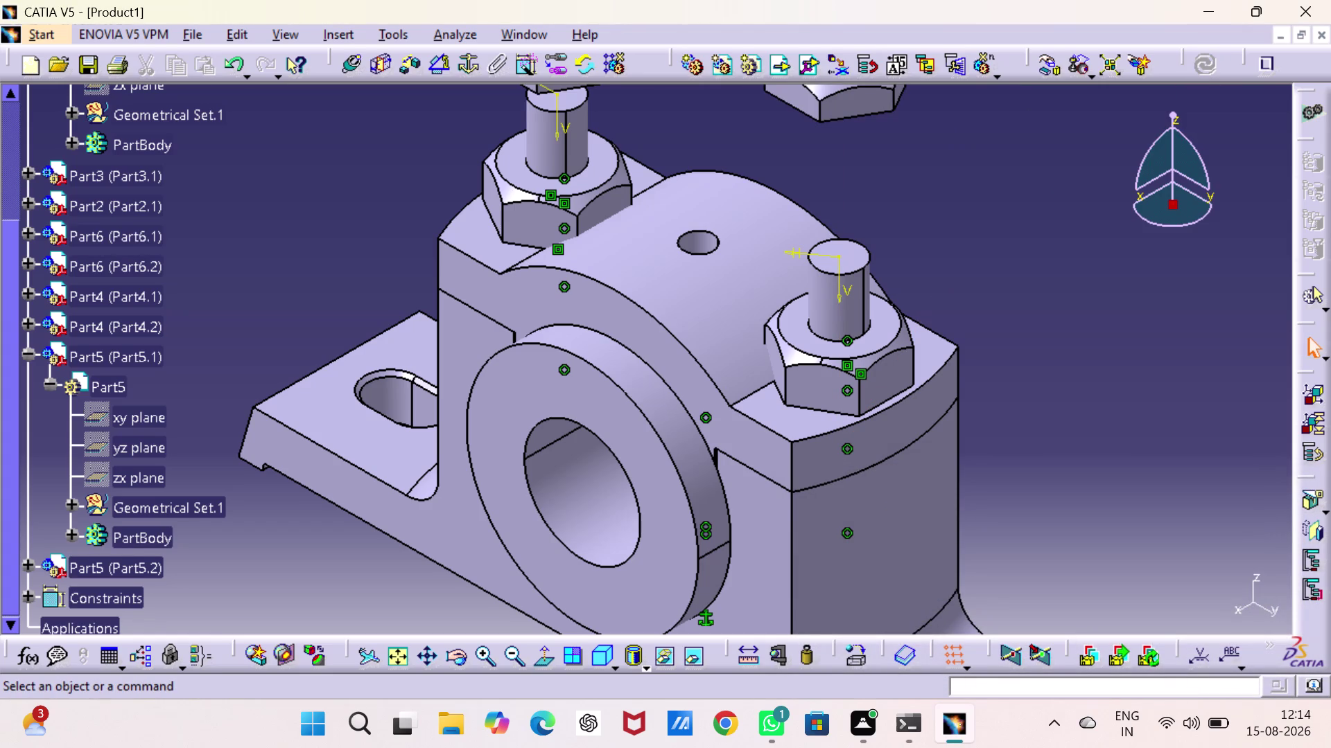
middle_drag(1002, 354, 1093, 532)
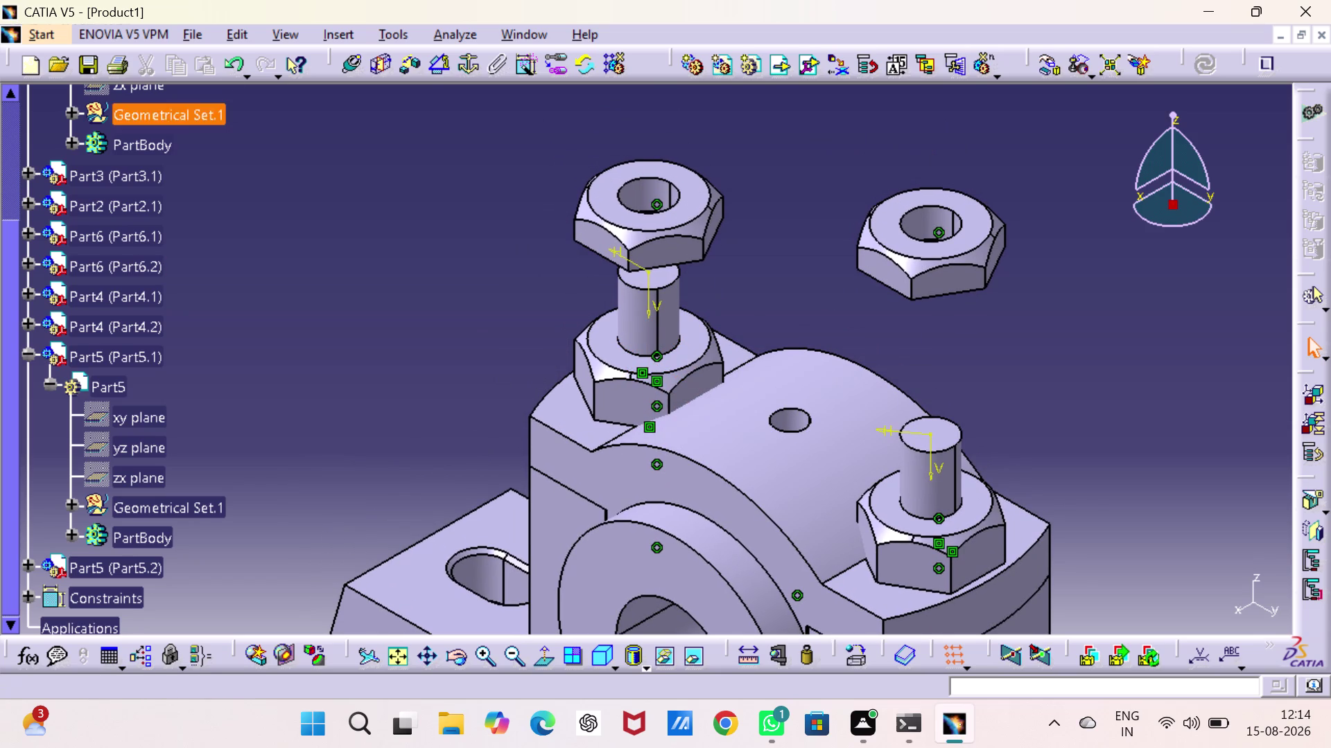
click(379, 65)
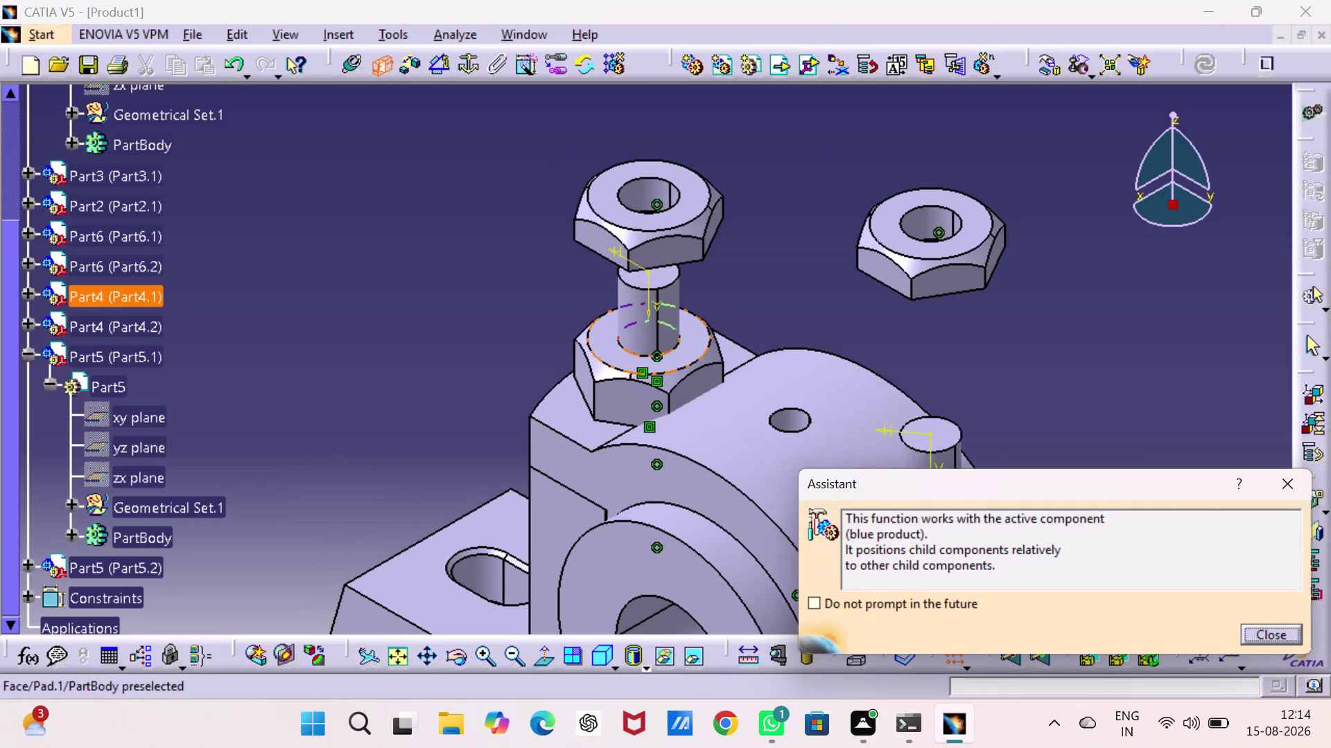
Contact-constrain the first nut's underside to its mating face and update the assembly.
click(608, 346)
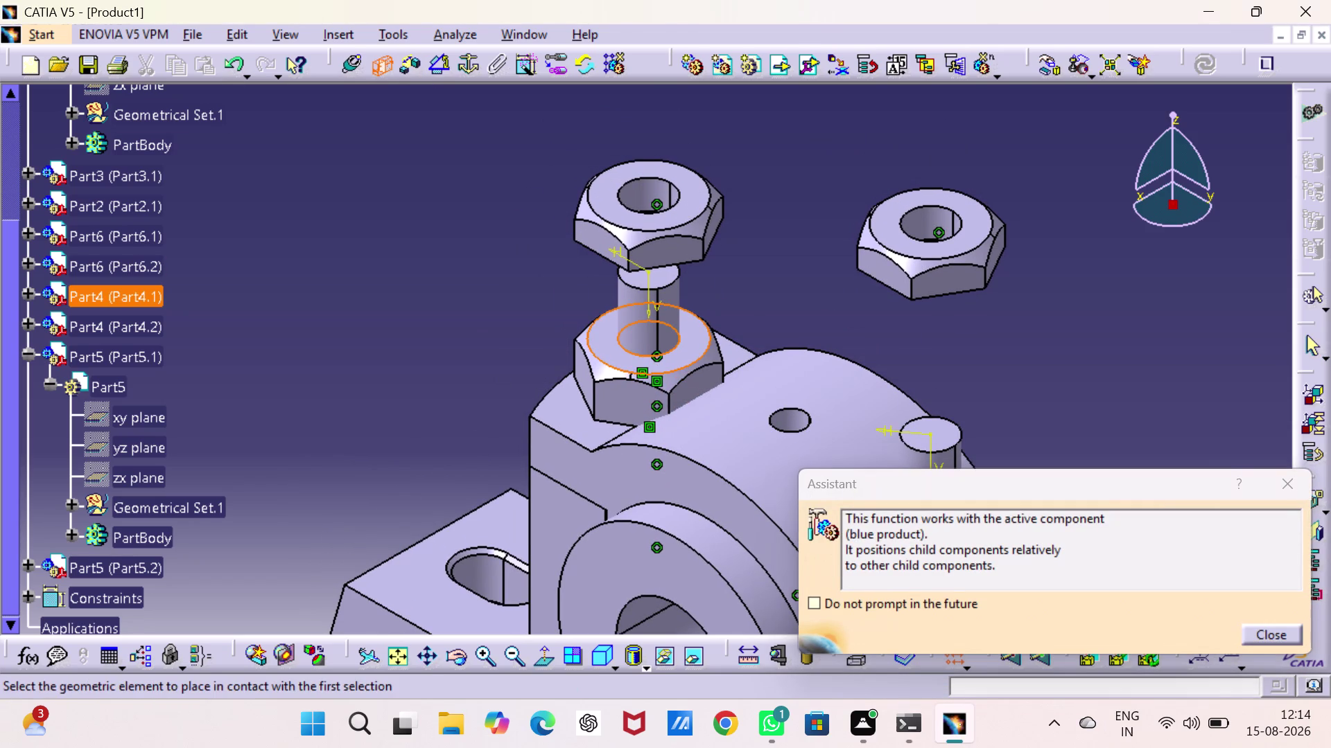
middle_drag(599, 330, 589, 416)
middle_drag(582, 399, 602, 340)
right_drag(582, 399, 603, 341)
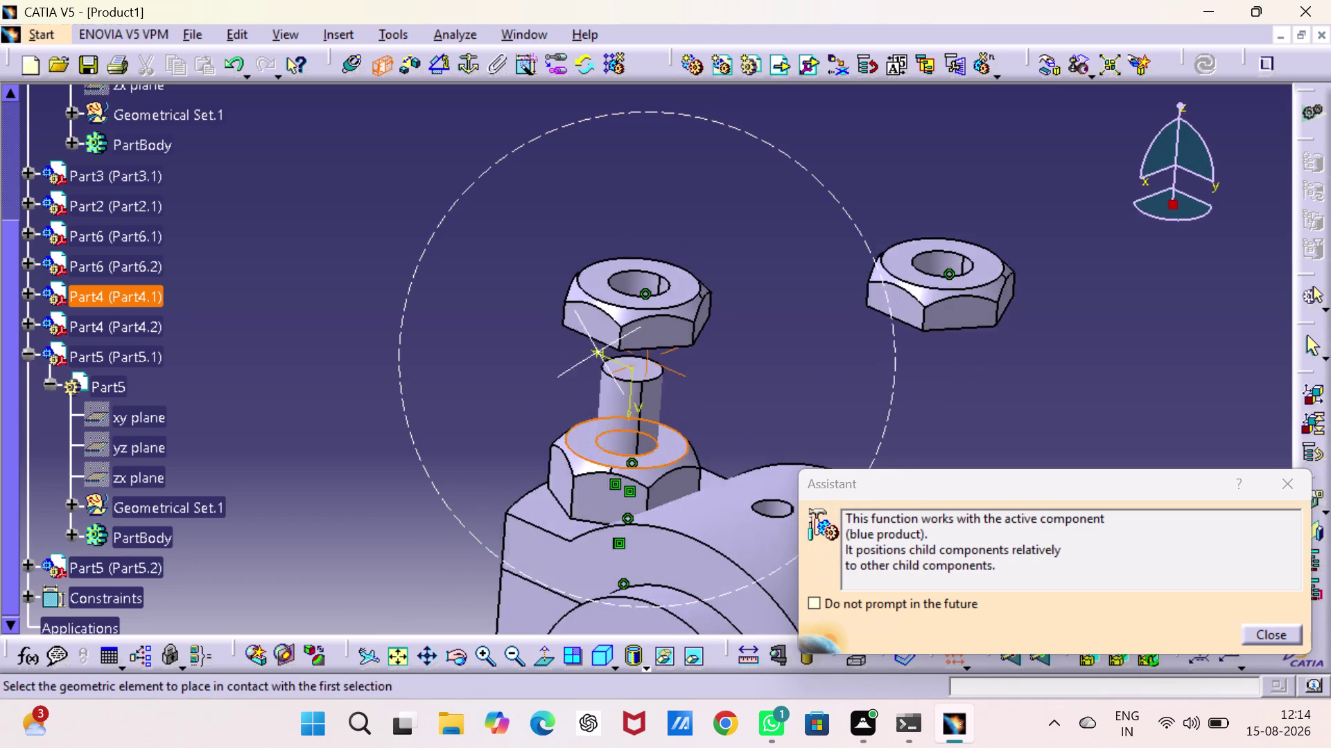
right_drag(602, 341, 748, 107)
middle_drag(603, 340, 748, 106)
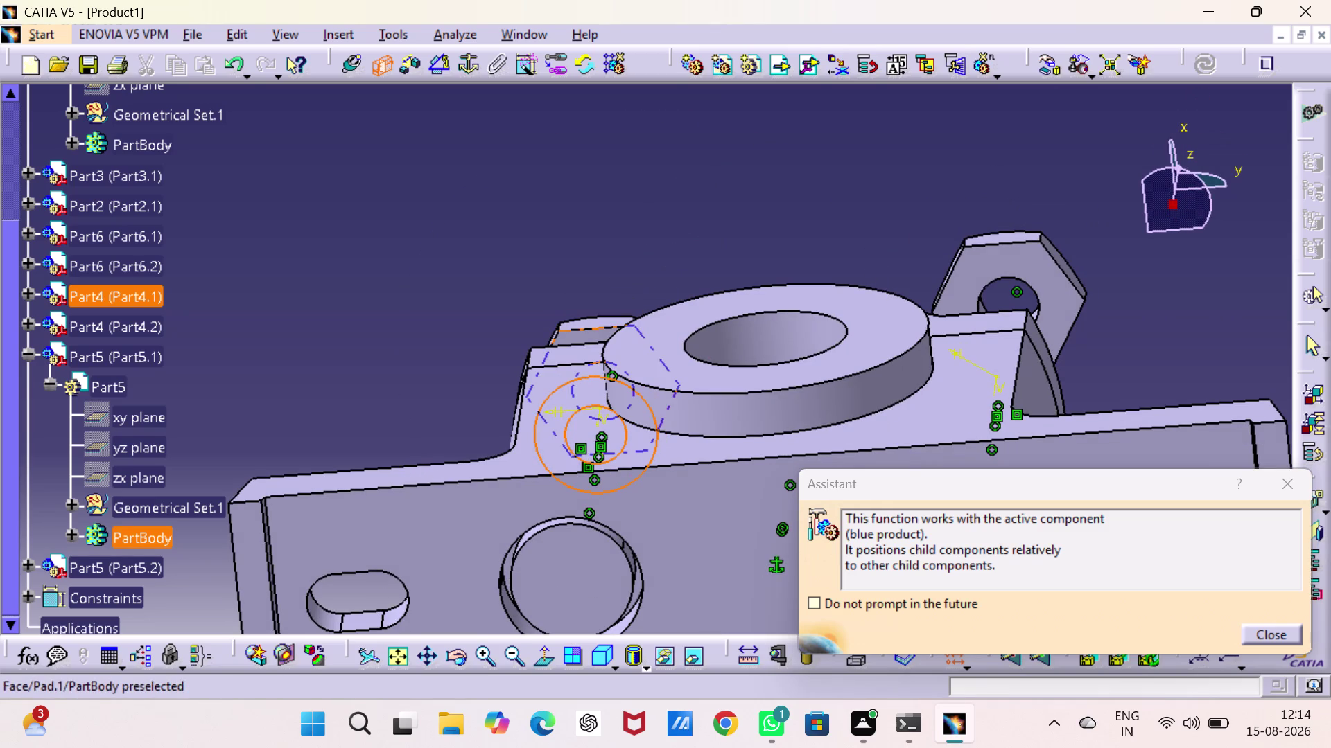
click(587, 336)
click(1195, 56)
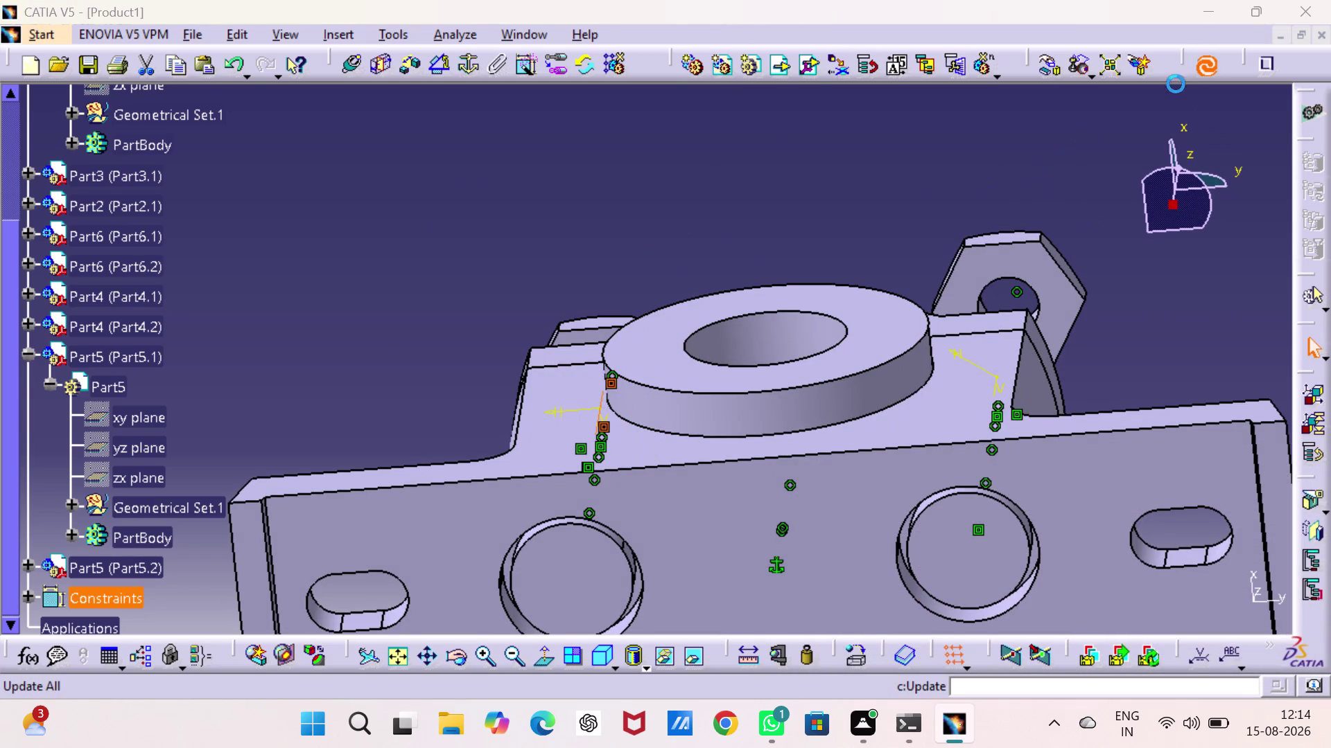
click(384, 63)
Add a contact constraint seating the second nut and update the assembly.
click(999, 260)
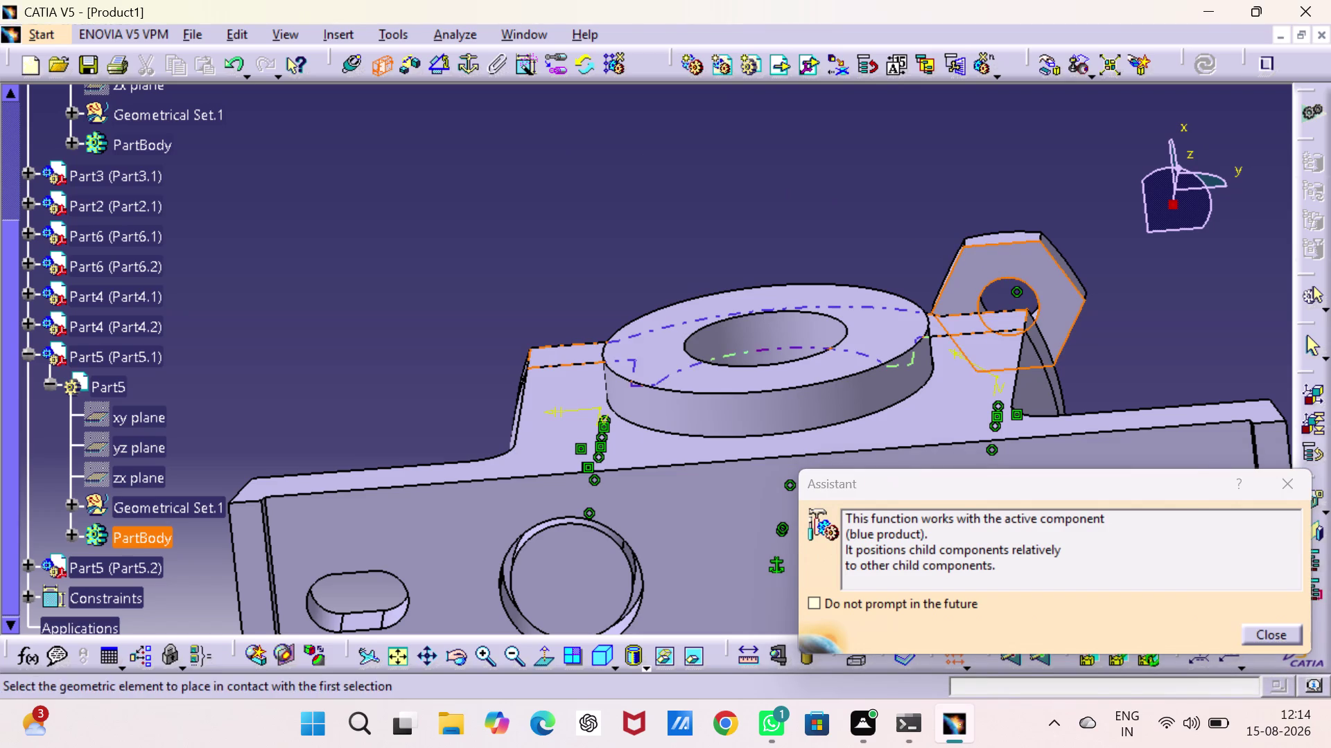
middle_drag(956, 320, 863, 245)
middle_drag(861, 244, 599, 338)
right_drag(862, 244, 600, 338)
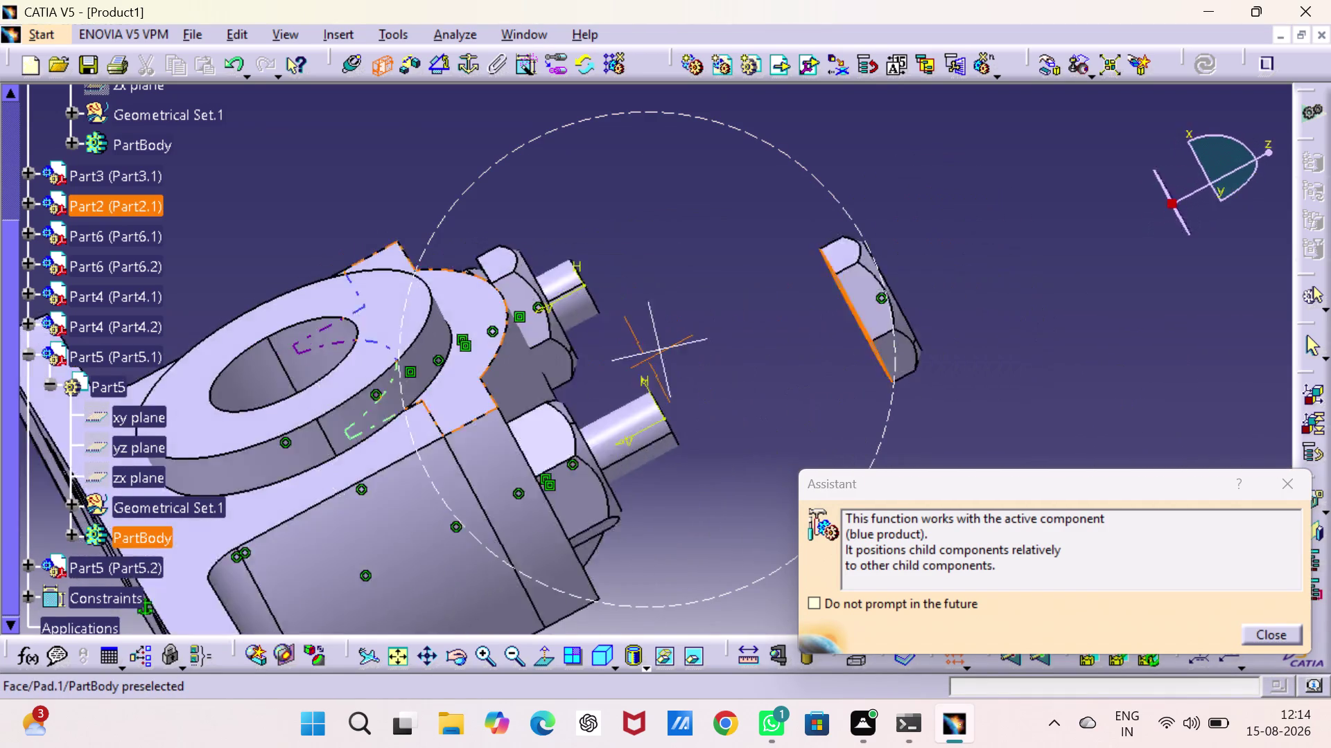
middle_drag(599, 338, 456, 378)
right_drag(600, 338, 456, 377)
click(443, 510)
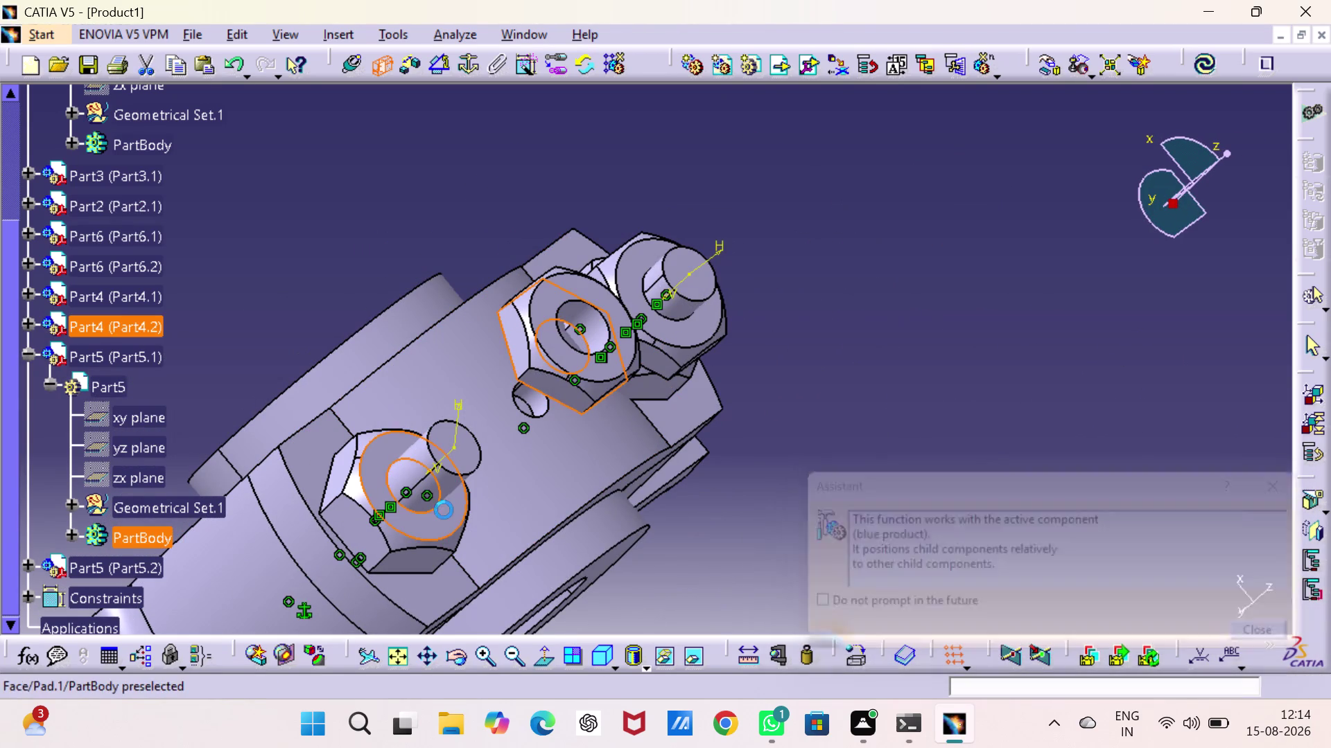
click(1198, 64)
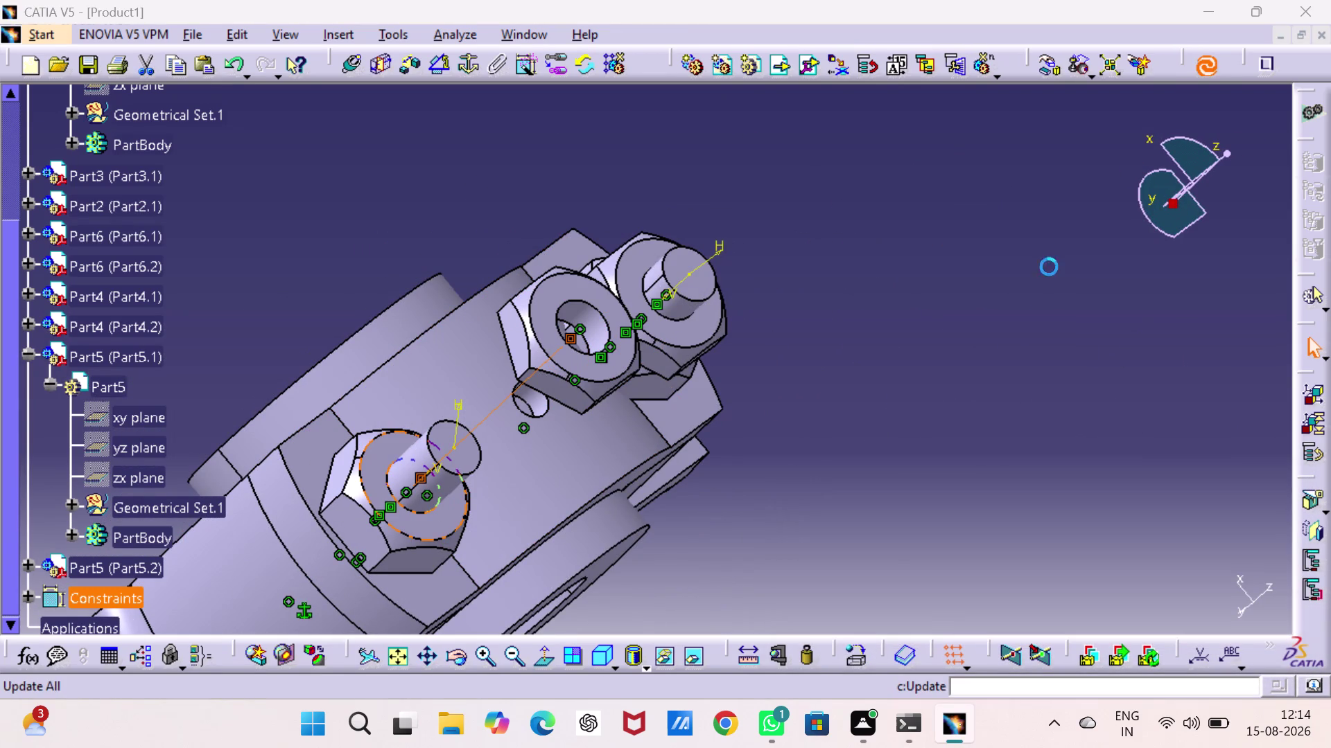
click(972, 330)
Inspect the seated nuts along the bearing block, then begin an angle constraint.
middle_drag(953, 339, 1010, 228)
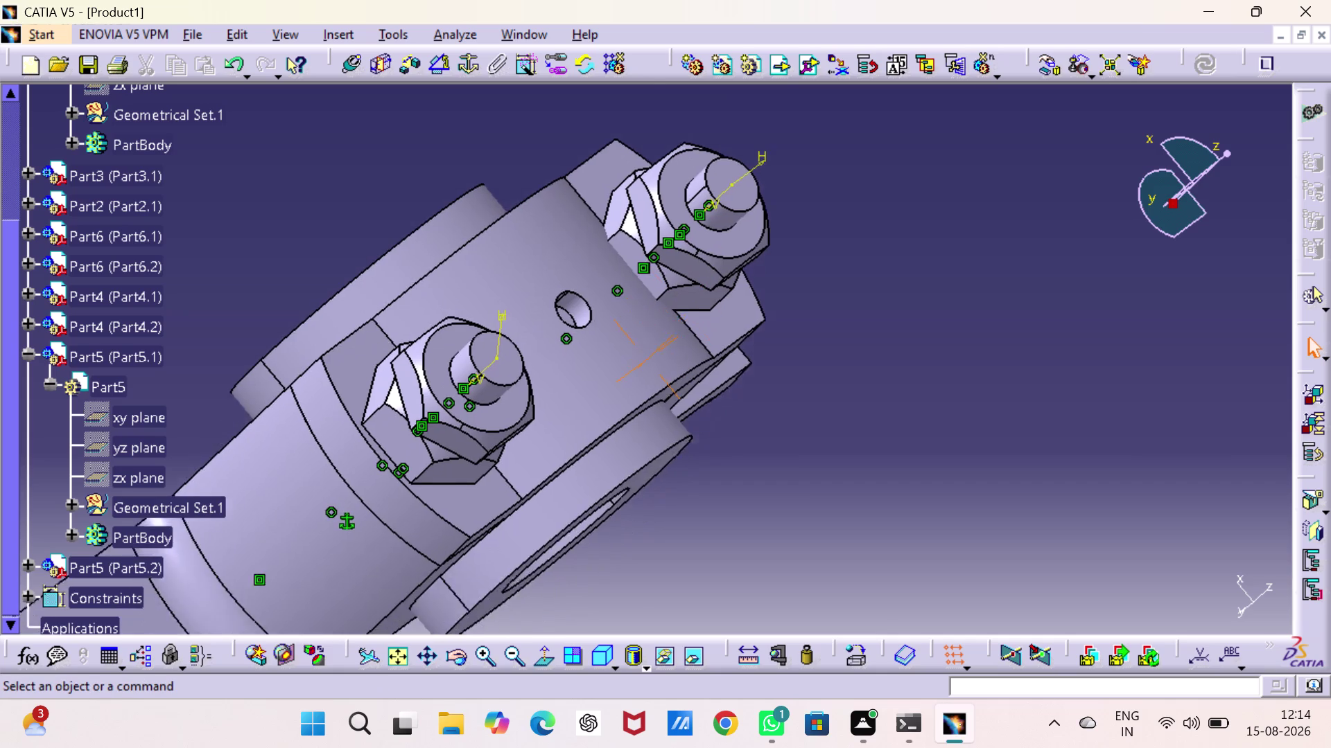
middle_drag(1010, 228, 1217, 294)
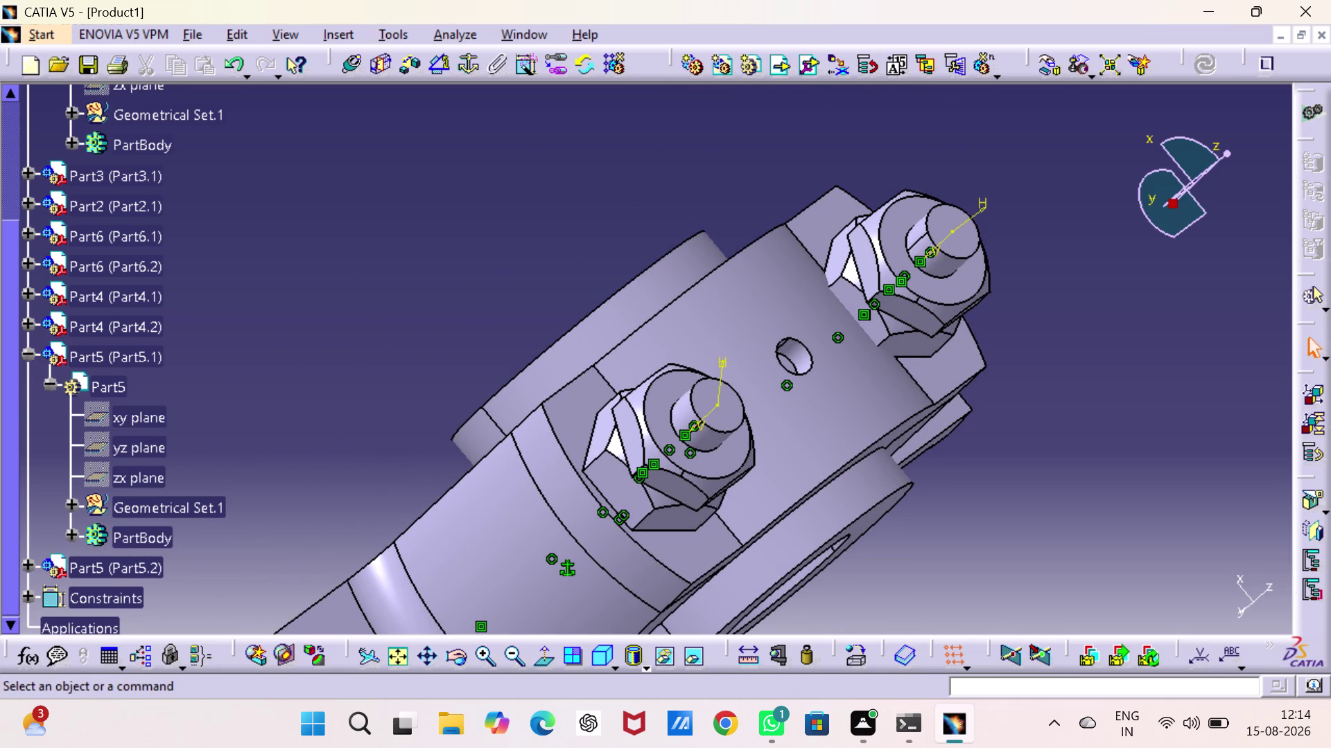
middle_drag(873, 326, 1038, 164)
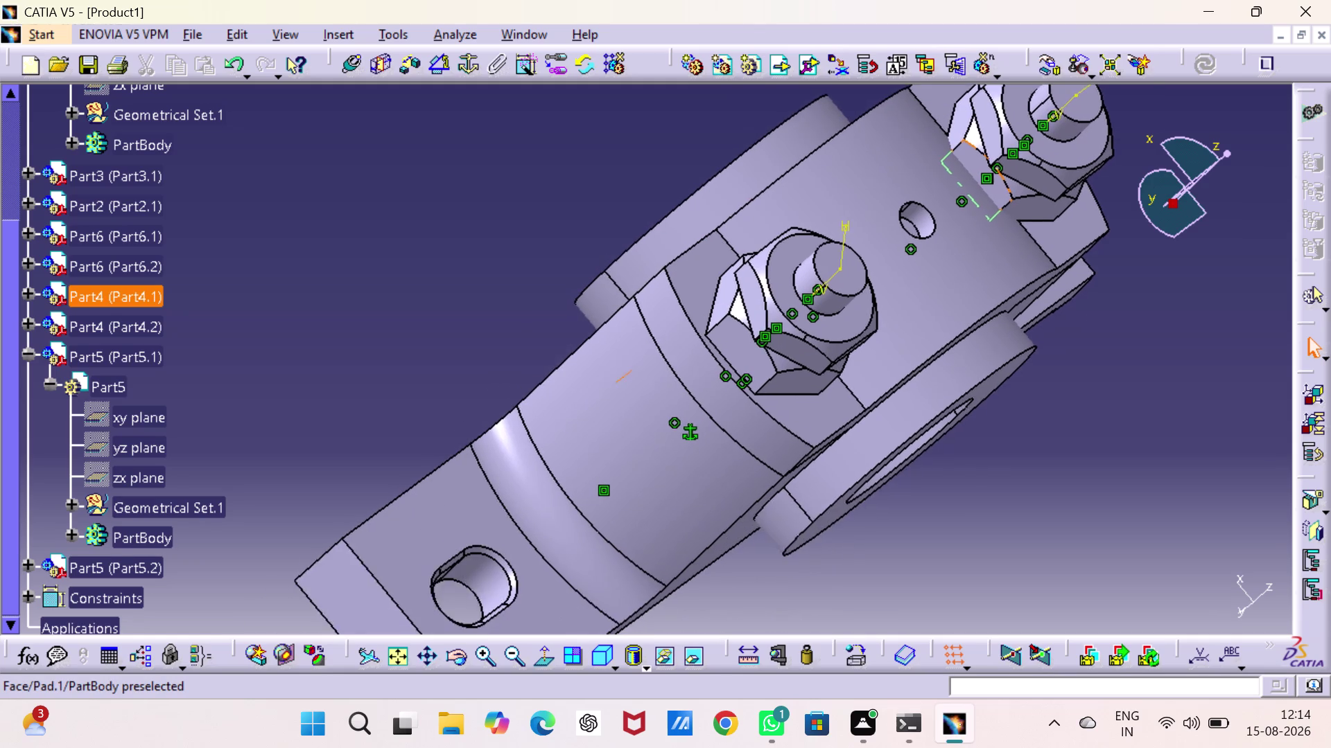
middle_drag(1038, 165, 1043, 160)
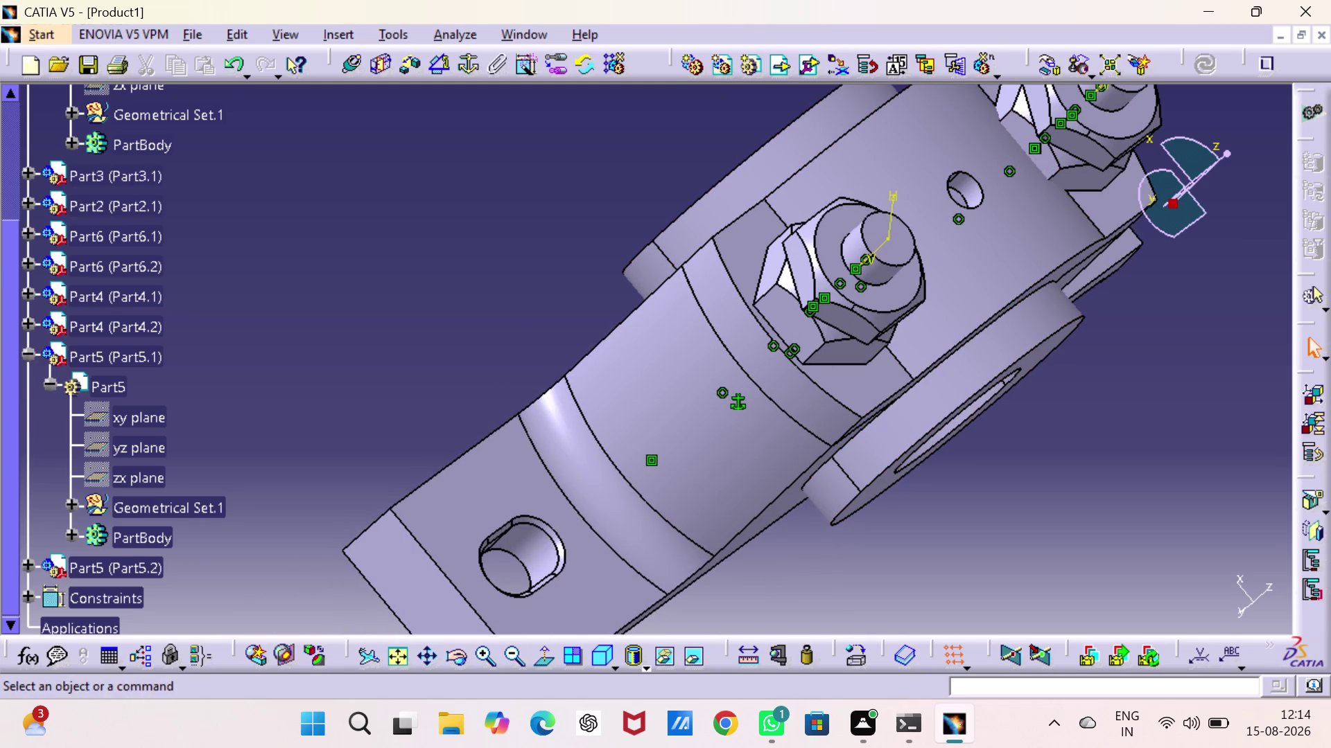
click(447, 65)
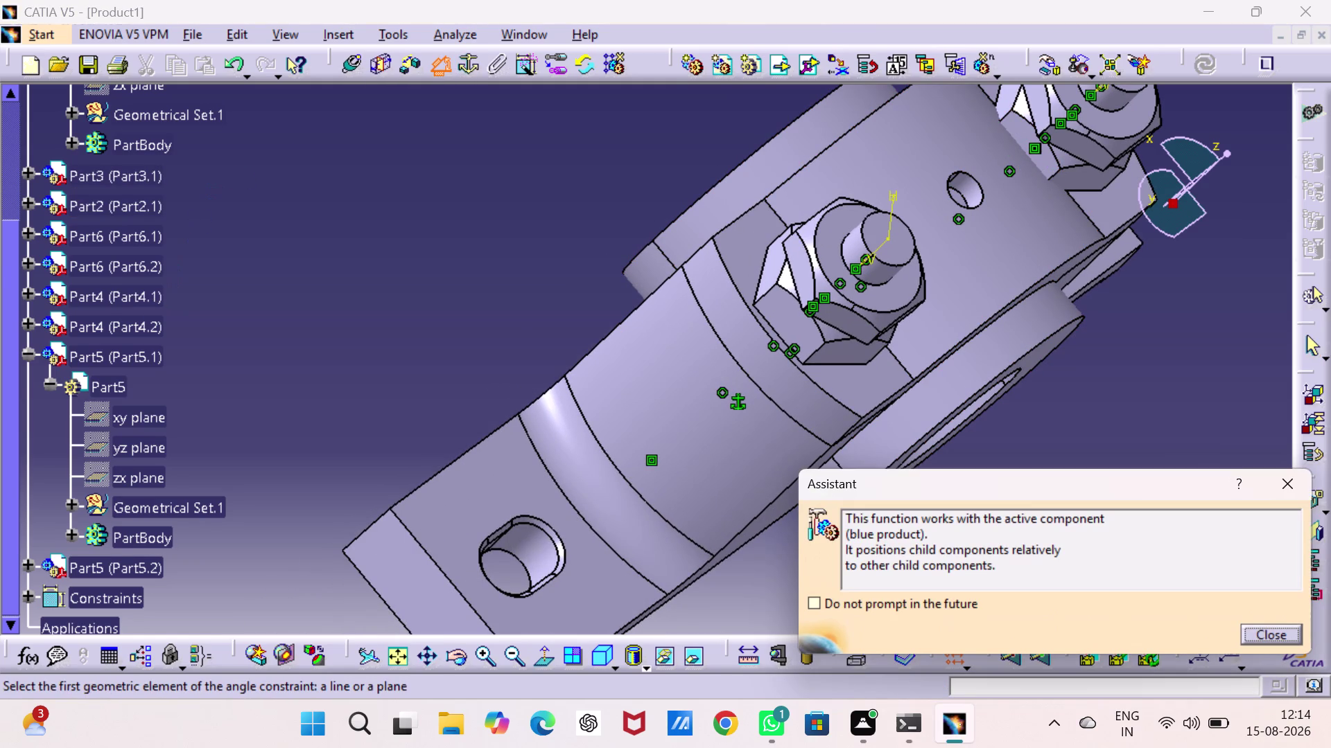
Constrain the base xy plane to Part5.1's xy plane at 0°, accepting the redundancy warning.
scroll(up, 3)
scroll(up, 3)
click(158, 179)
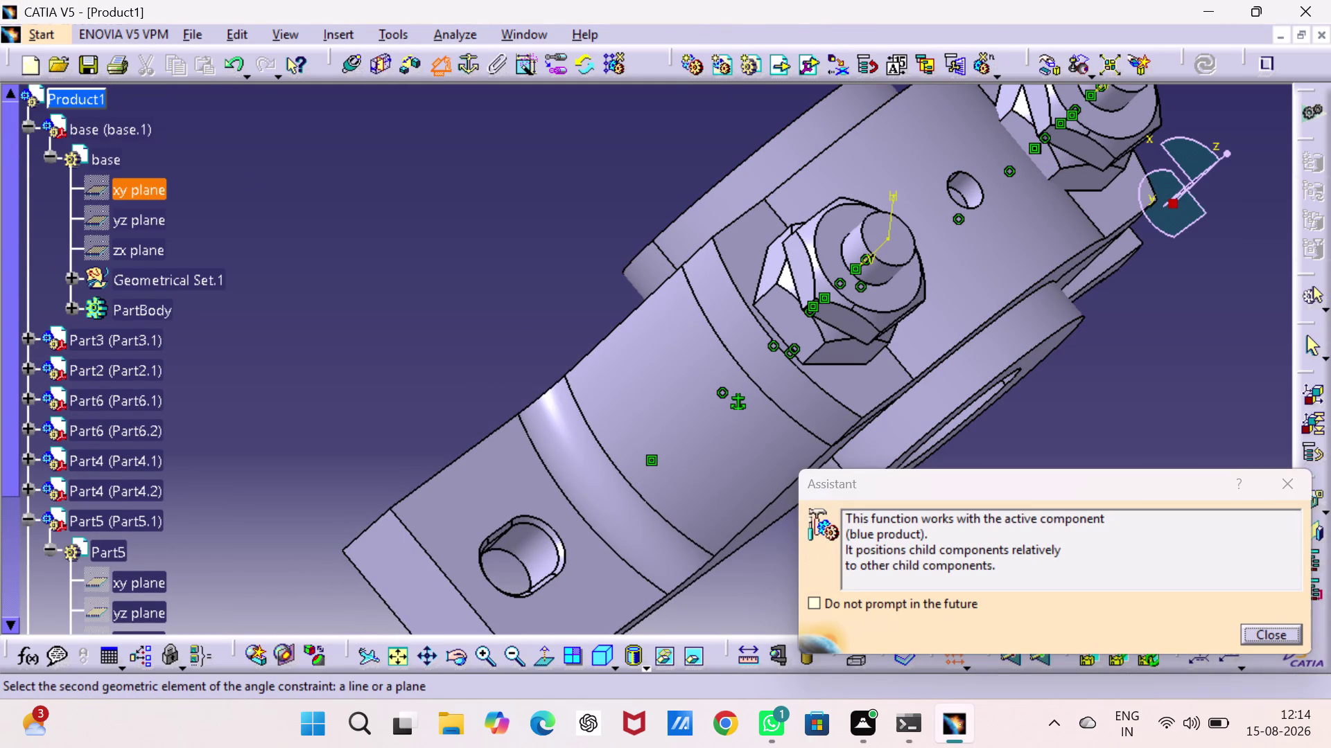
scroll(down, 3)
click(153, 357)
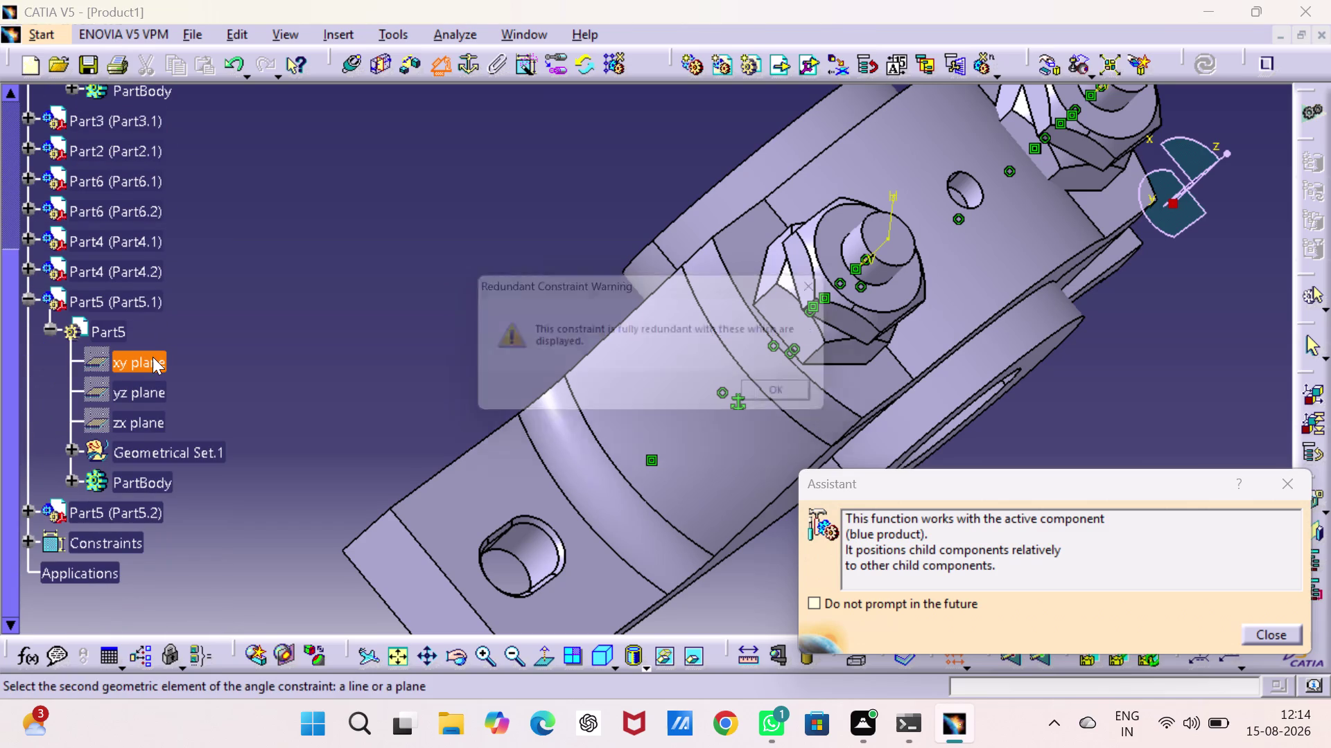
click(799, 398)
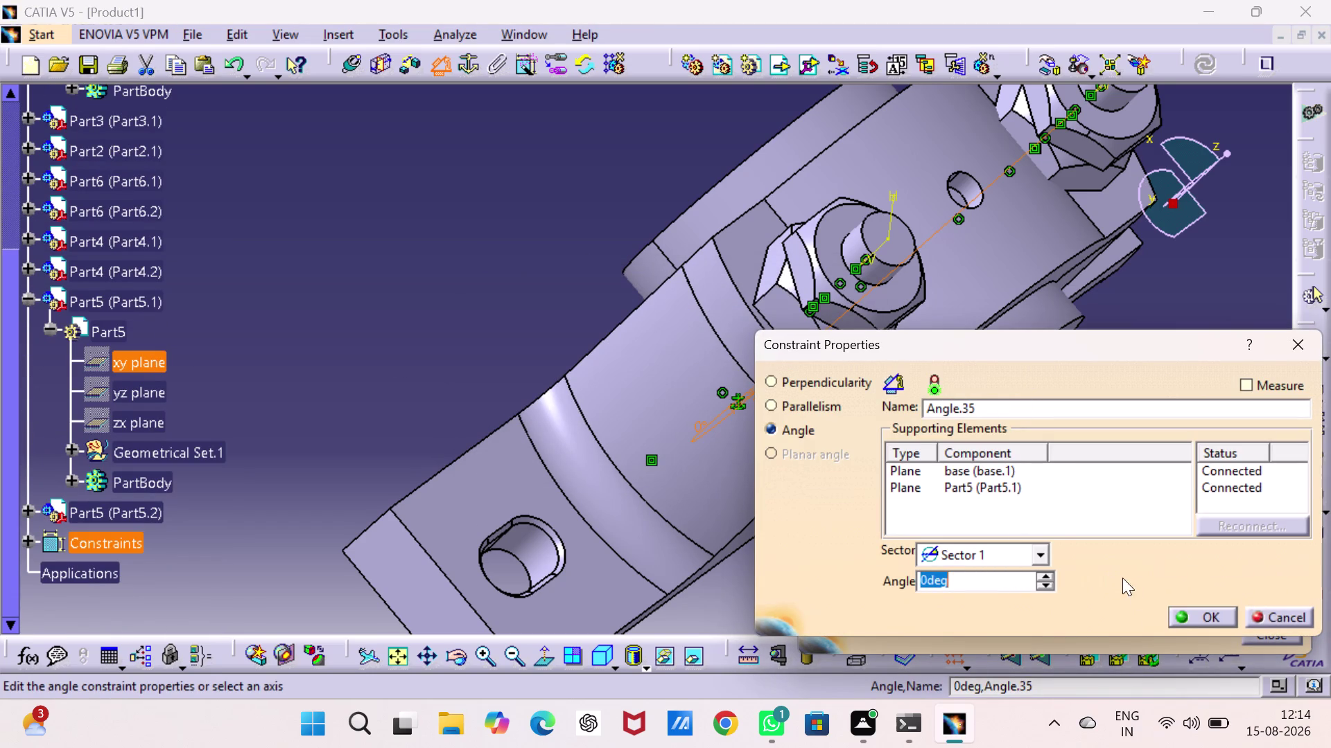
click(1187, 618)
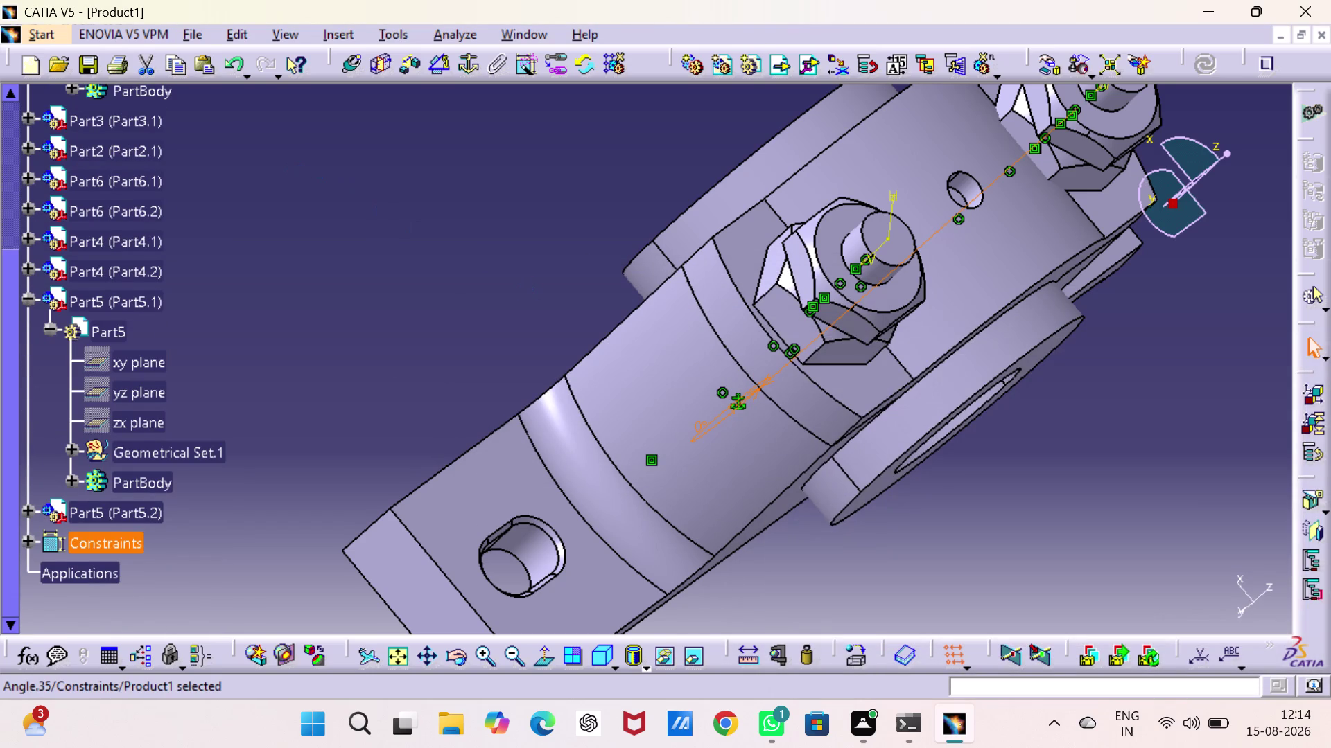
Add a 0° angle constraint between the base and Part5.1 yz planes.
scroll(up, 3)
scroll(up, 3)
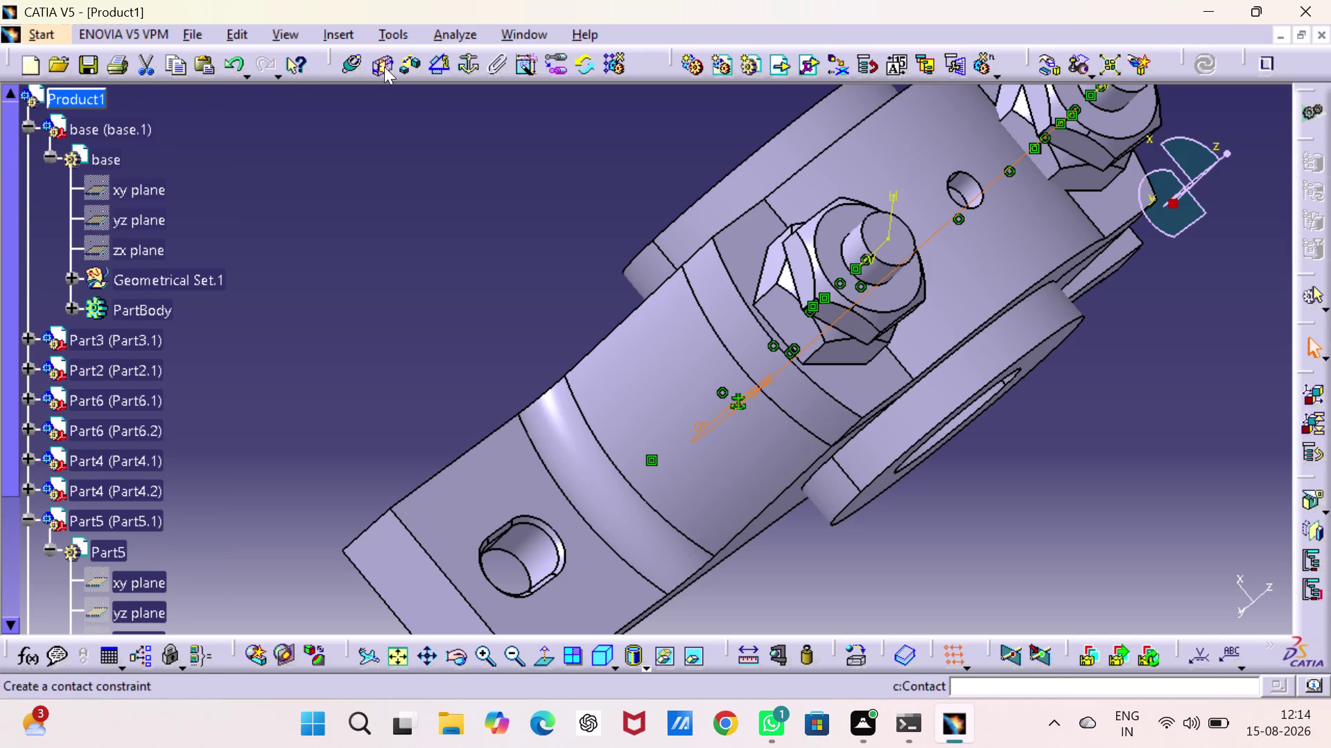
click(425, 67)
click(149, 220)
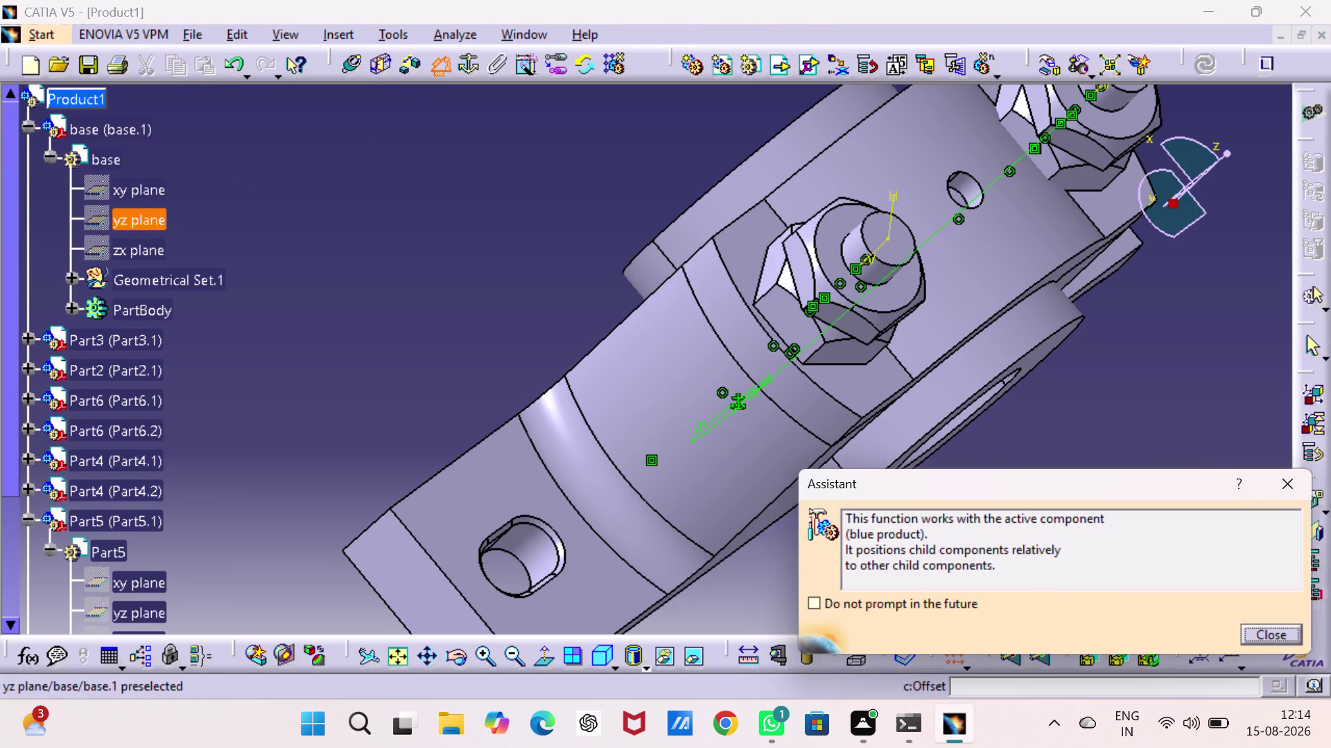
scroll(down, 3)
click(152, 331)
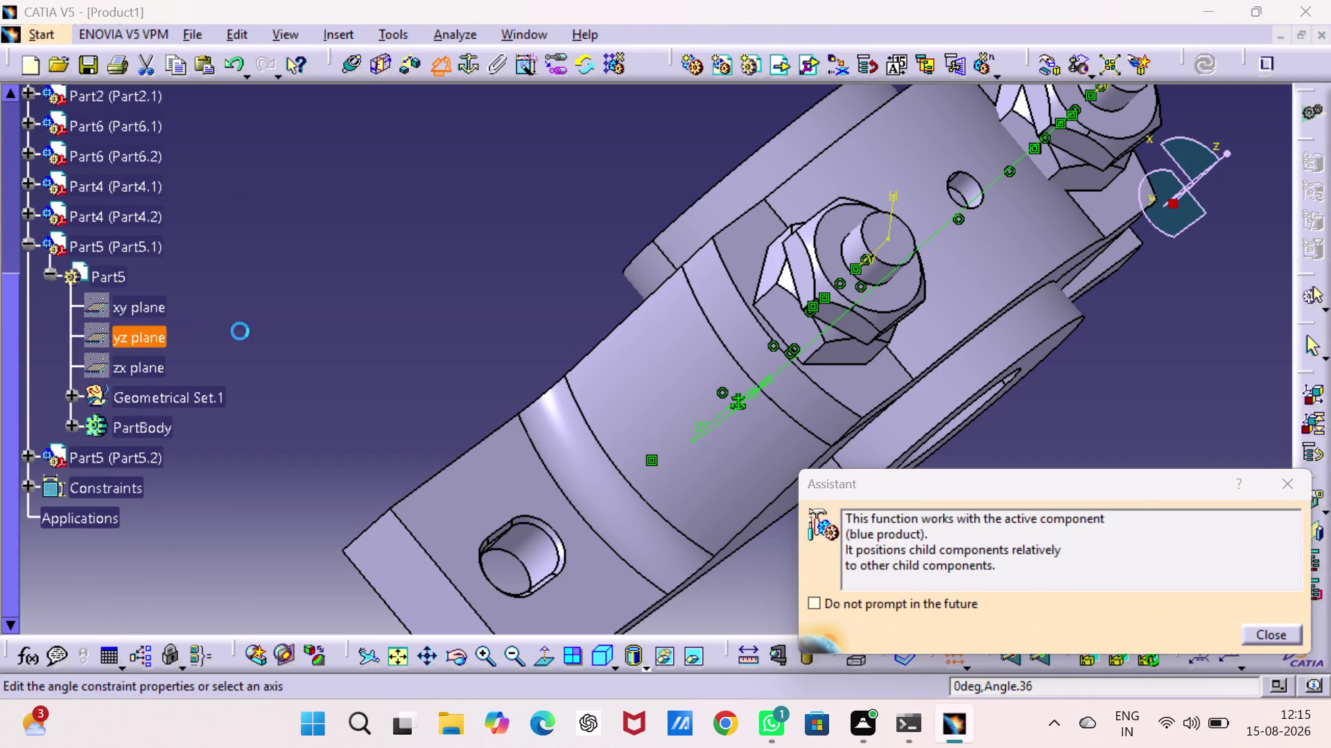
click(1188, 615)
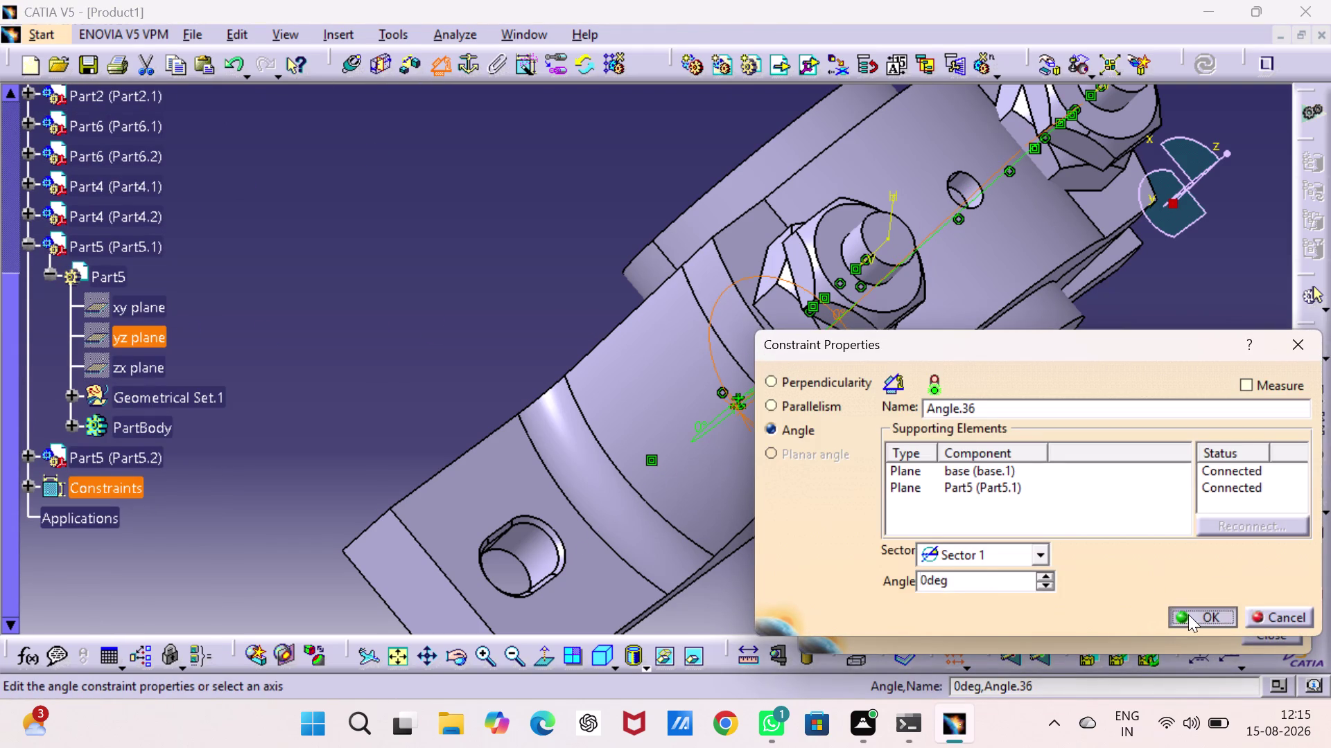
drag(445, 207, 438, 205)
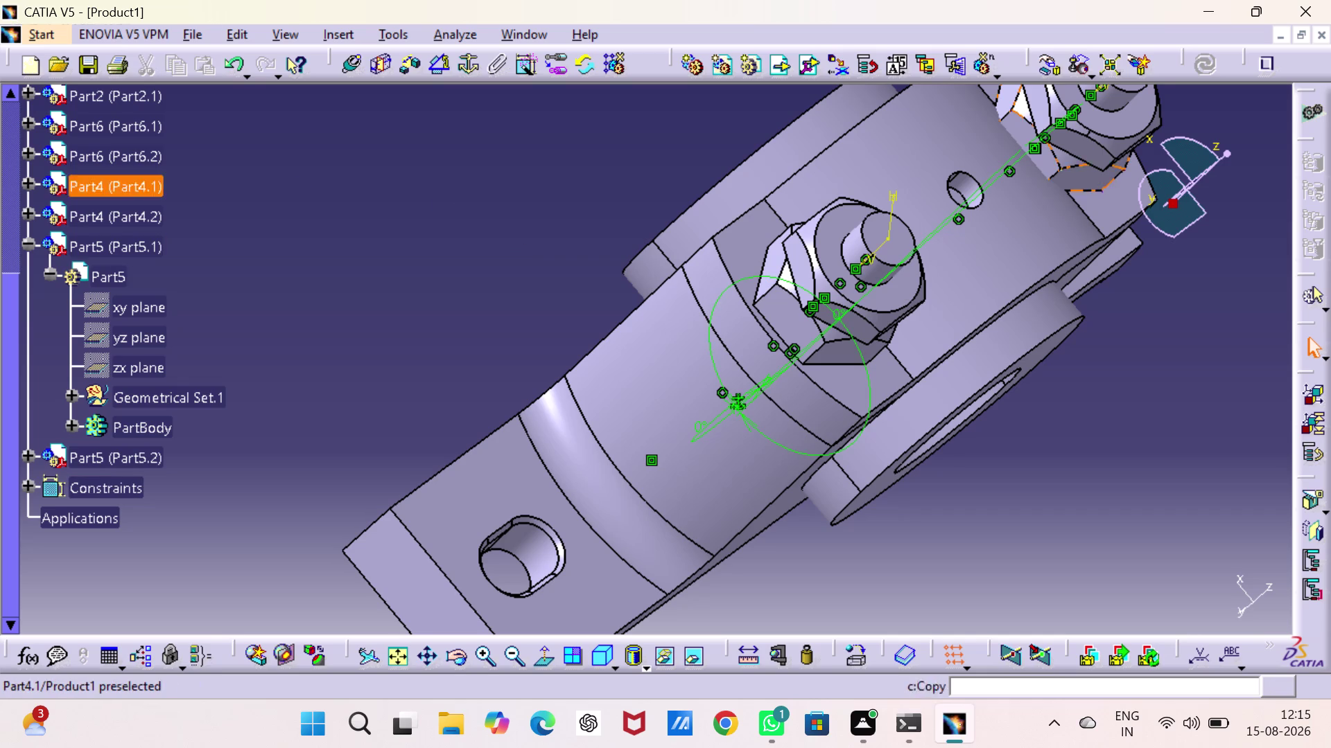
right_click(116, 252)
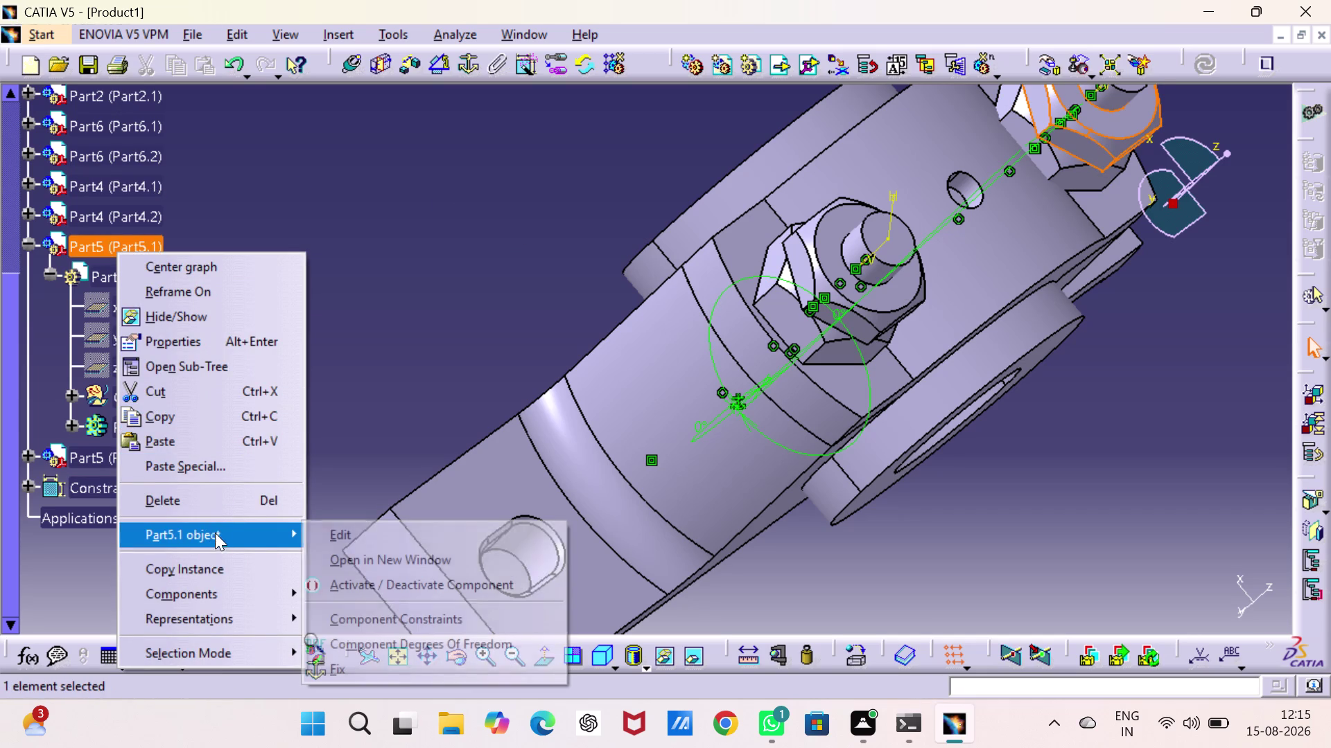
Check Part5.1's degrees of freedom and cut the Angle.36 constraint.
click(390, 639)
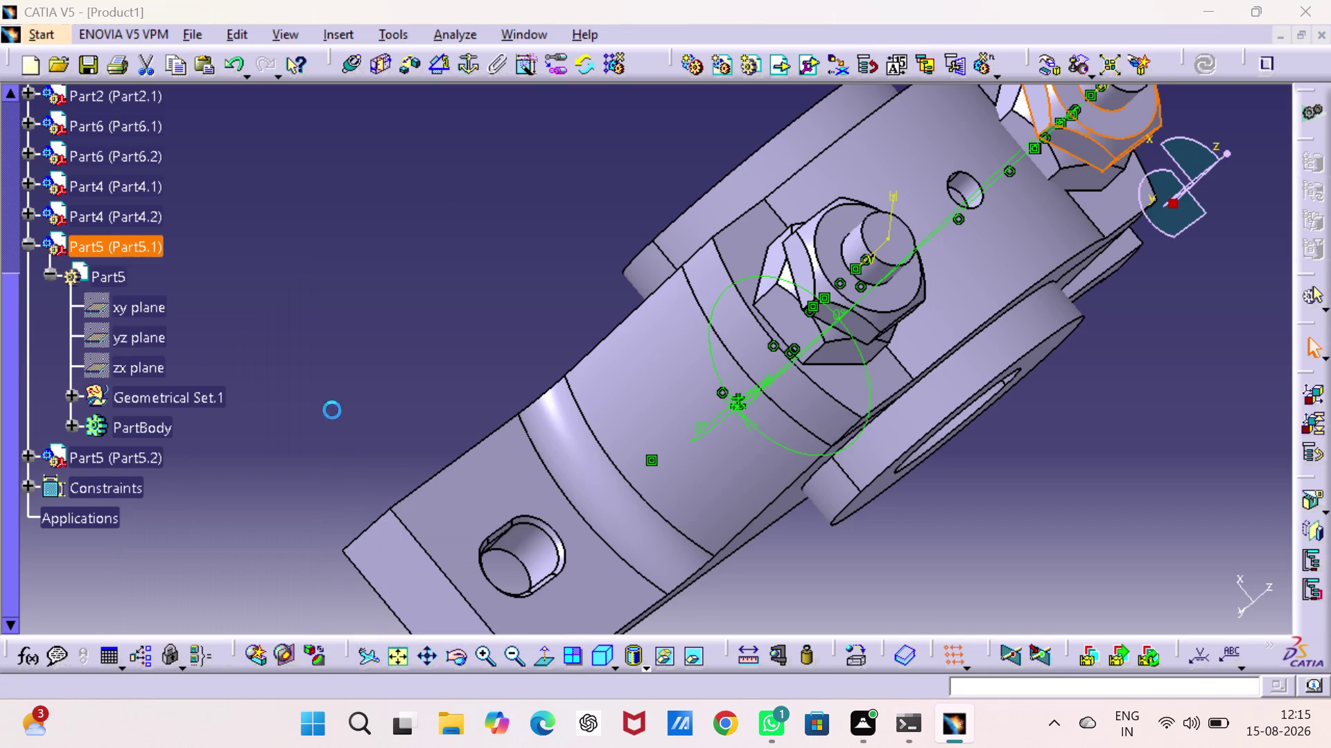
drag(821, 404, 806, 401)
click(483, 281)
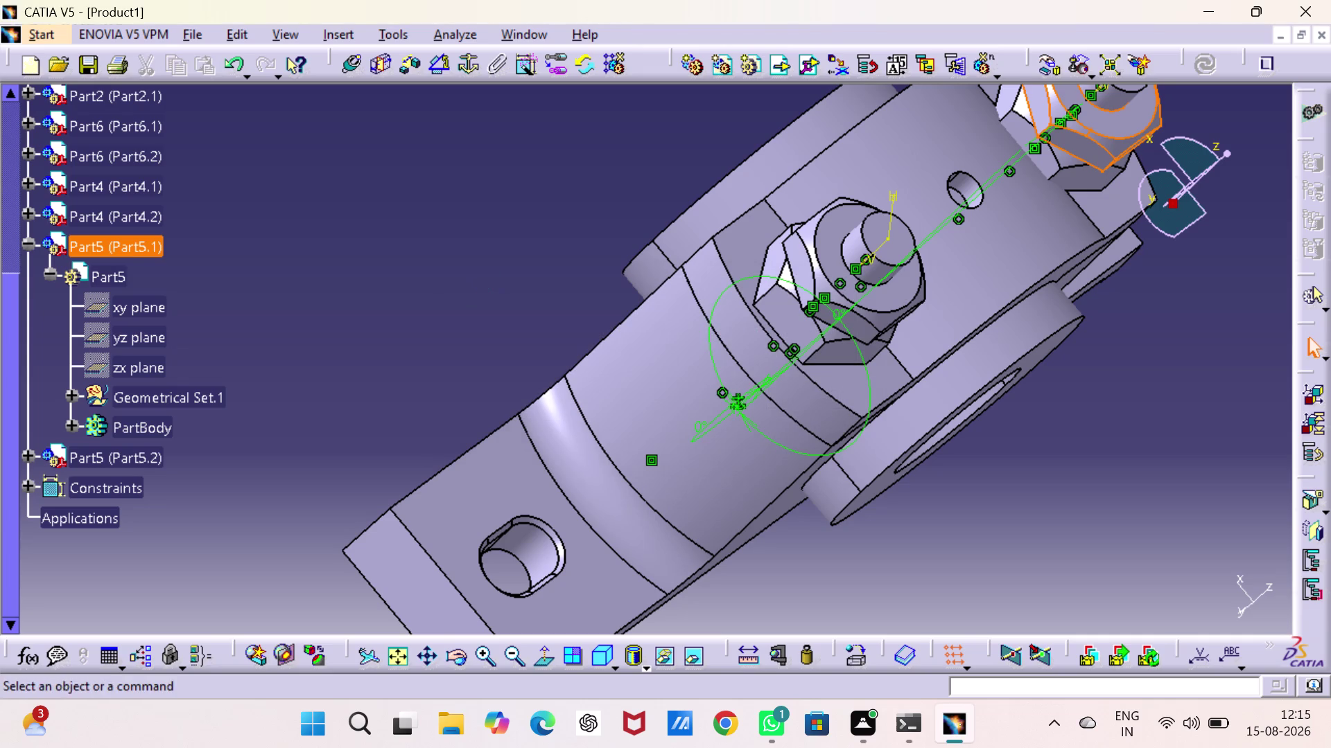
right_click(734, 282)
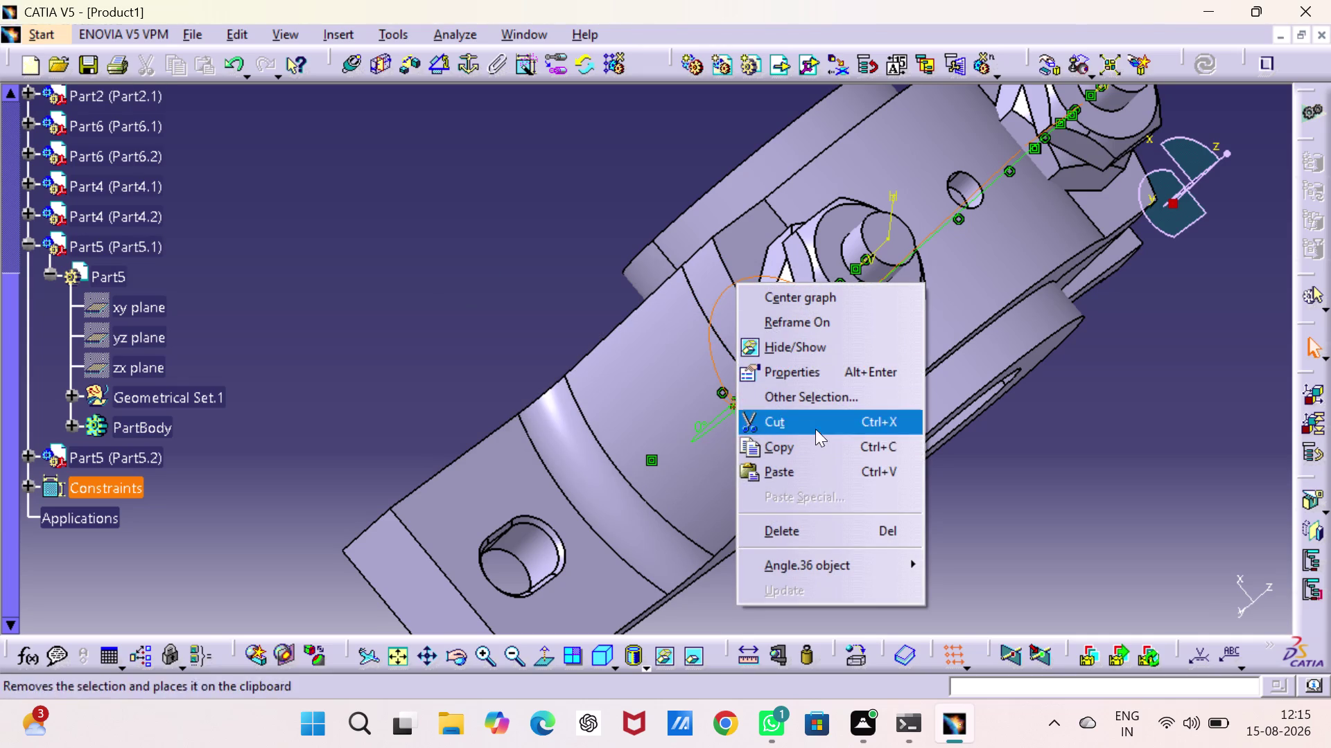
click(814, 346)
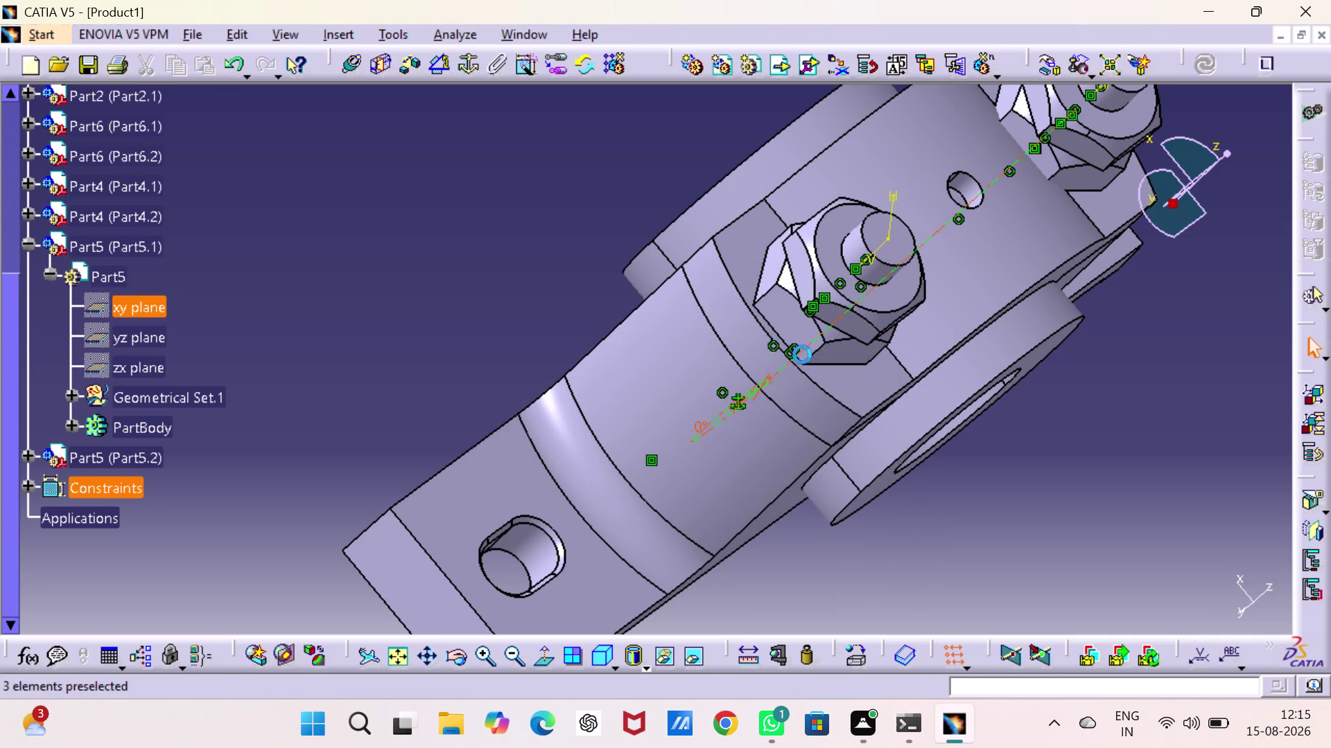
right_click(770, 375)
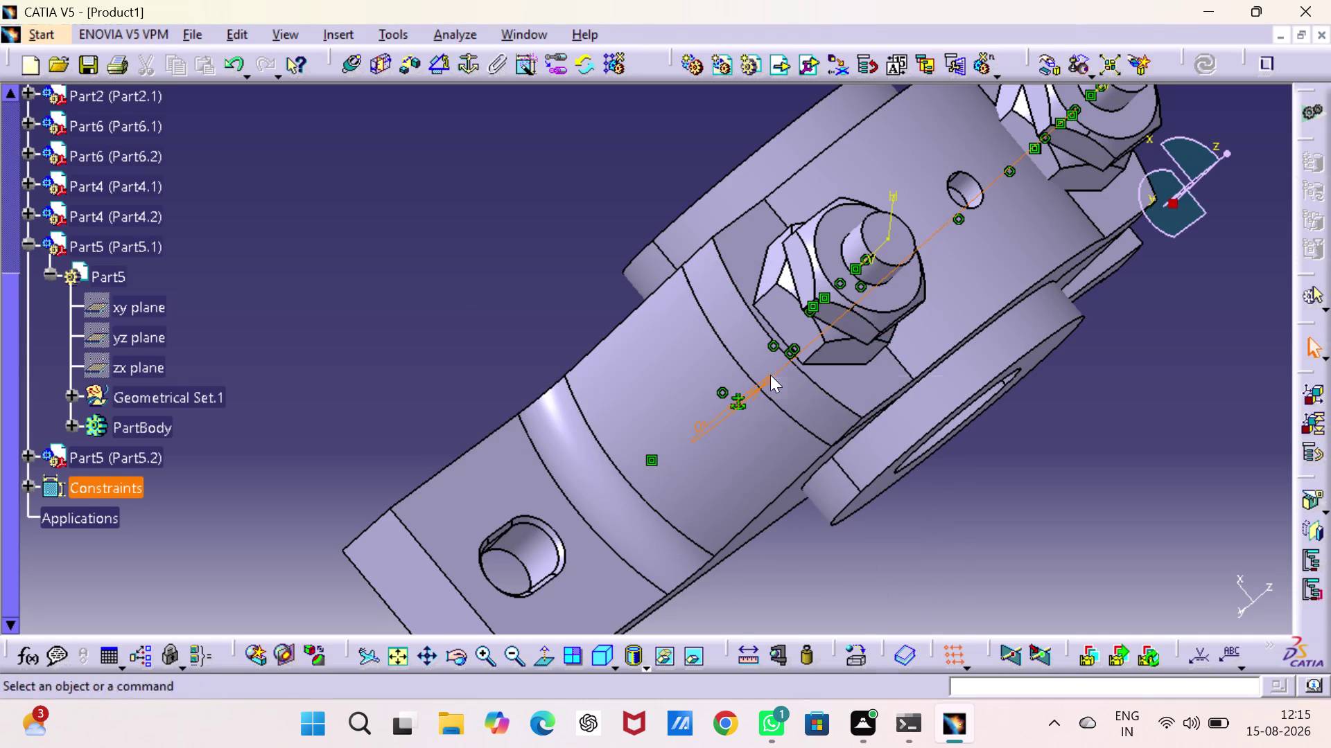
click(807, 430)
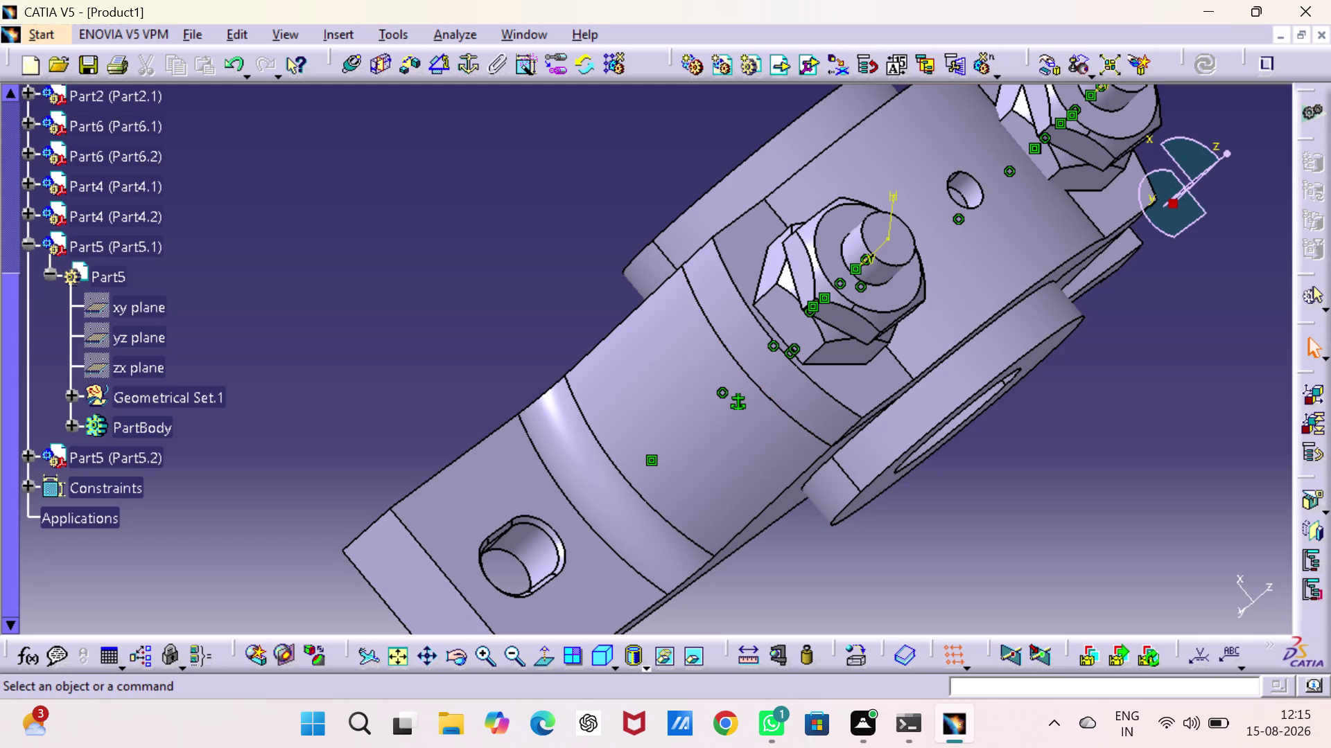
Collapse Part5.1 and expand Part5.2 in the tree to list its reference planes.
click(420, 283)
middle_click(420, 283)
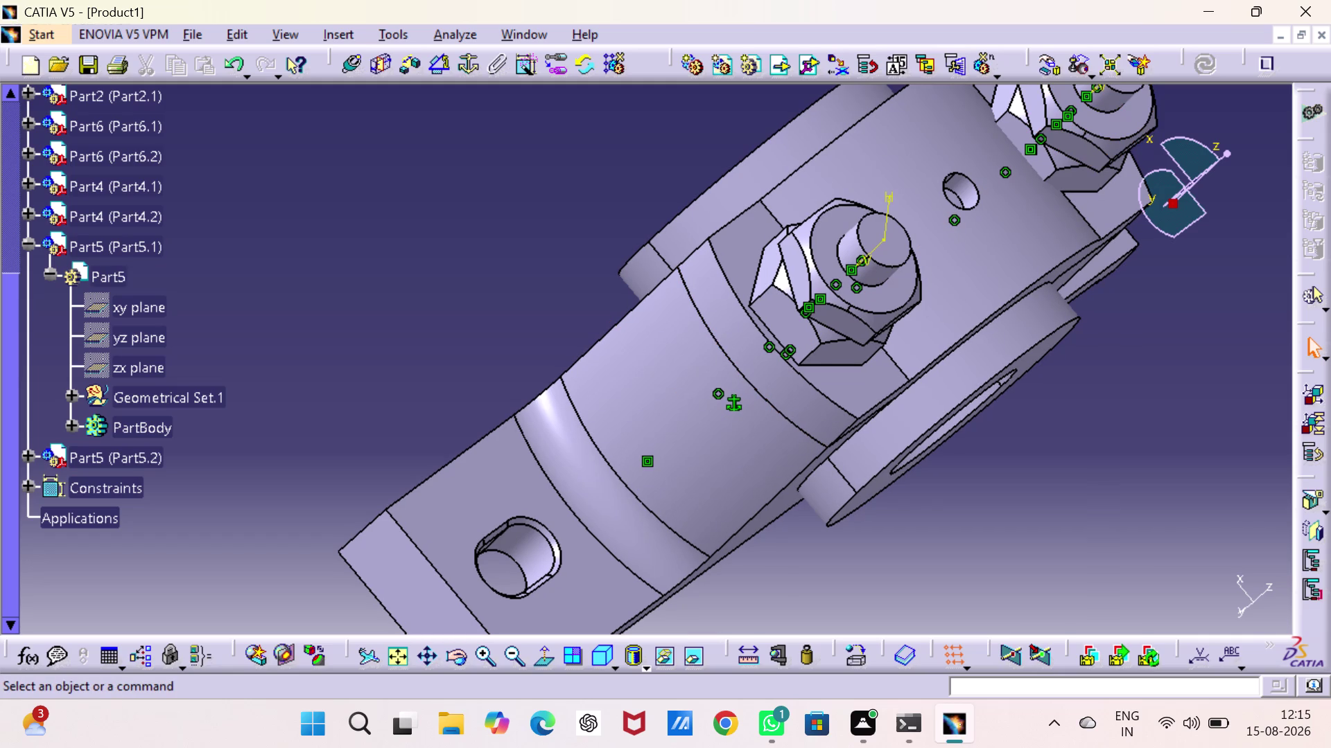
click(25, 240)
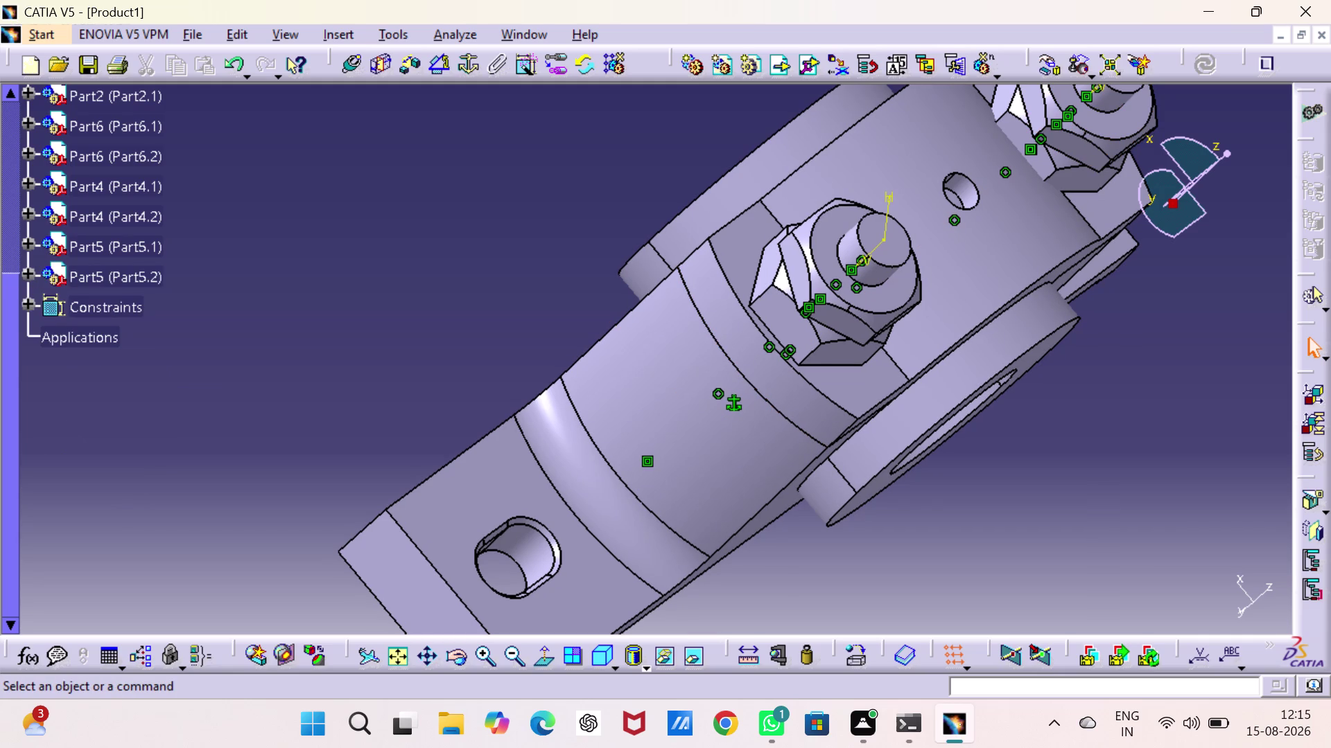
click(24, 268)
click(25, 268)
click(29, 273)
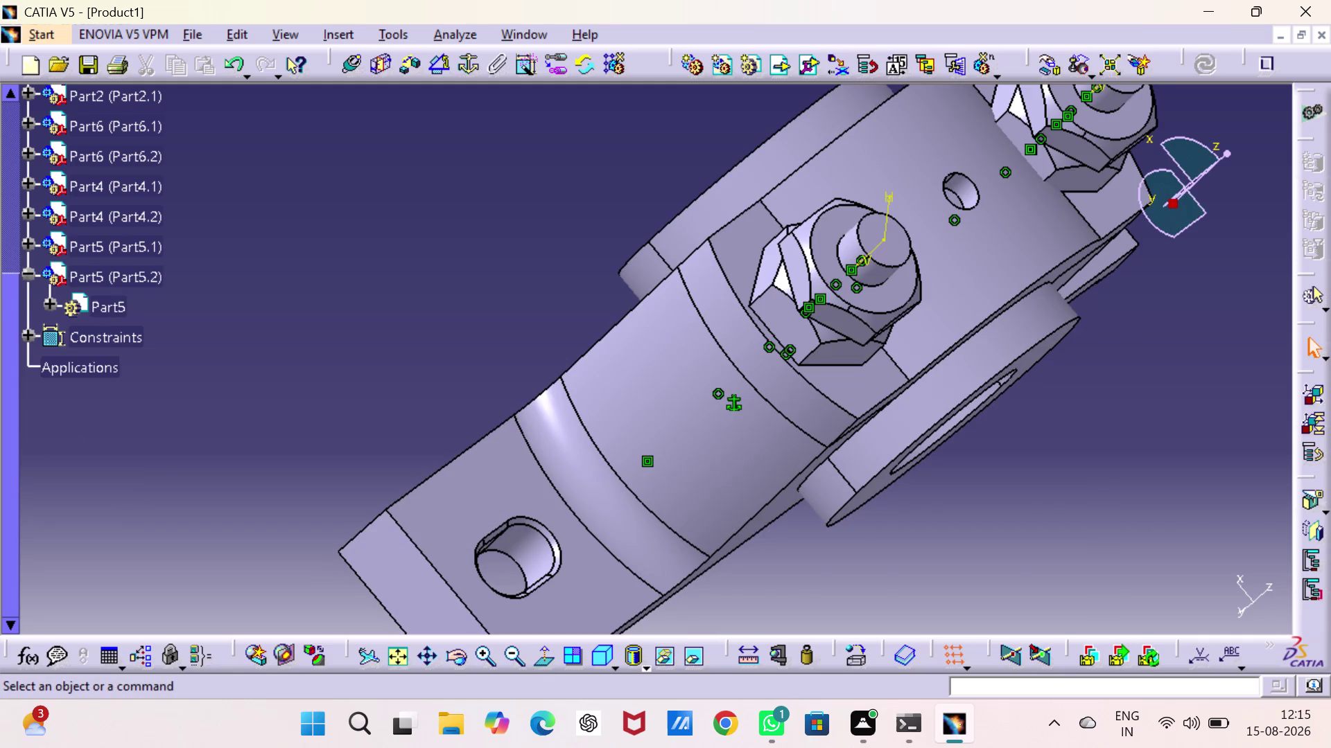
click(48, 300)
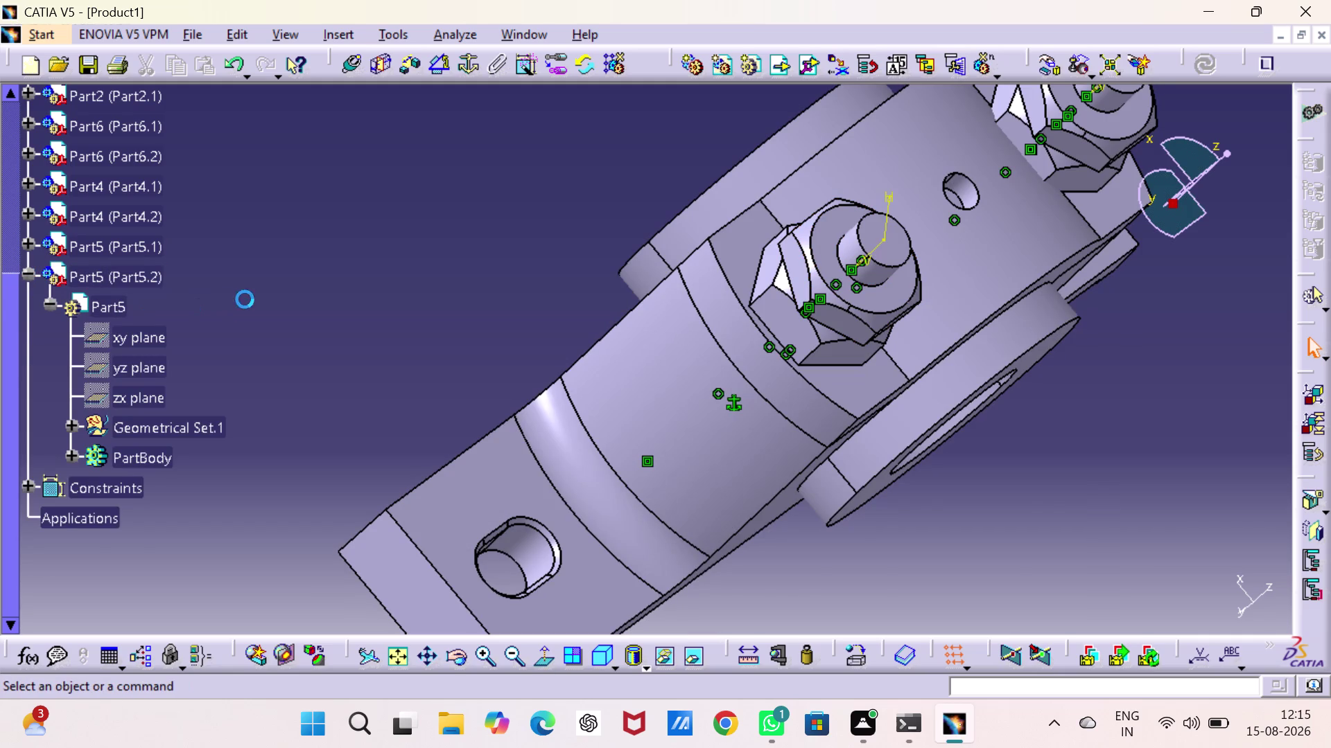
Angle-constrain the base xy plane to Part5.2's xy plane, dismissing the redundancy warning.
scroll(up, 3)
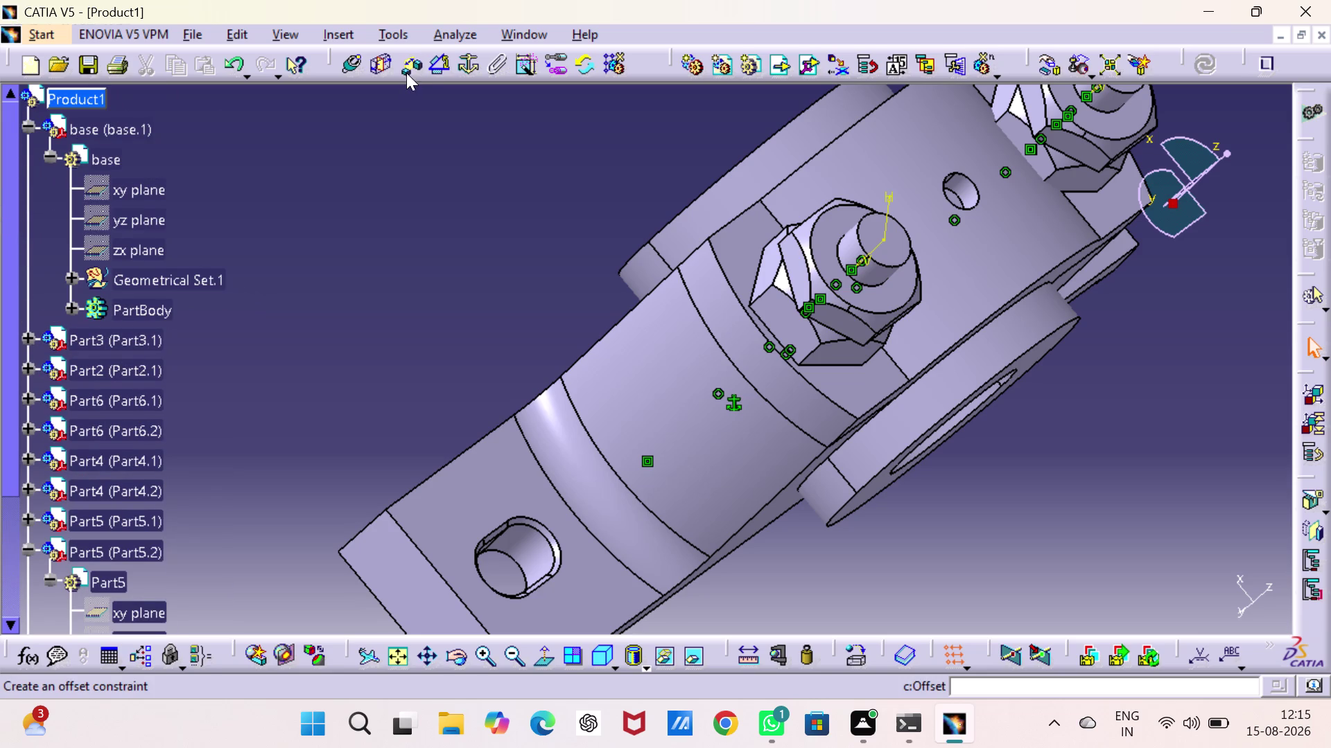
click(432, 65)
scroll(up, 3)
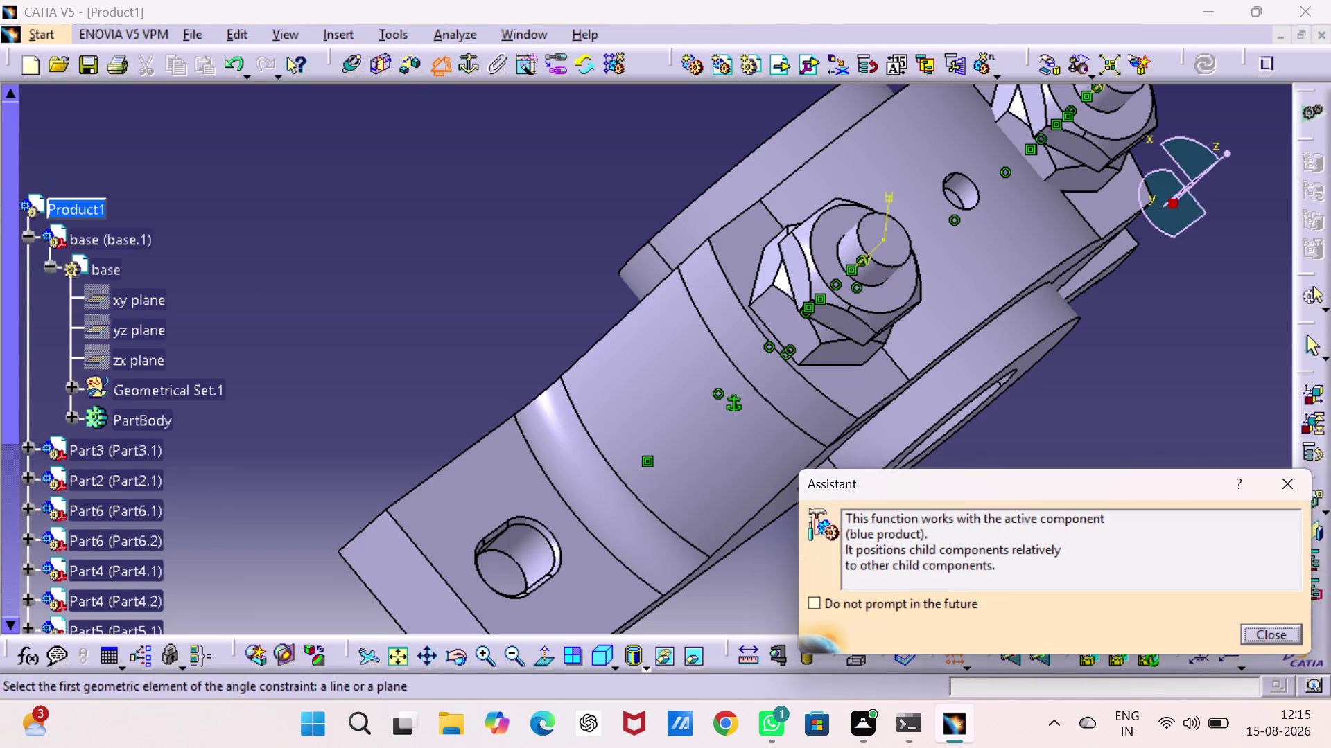
click(122, 305)
scroll(down, 3)
click(133, 382)
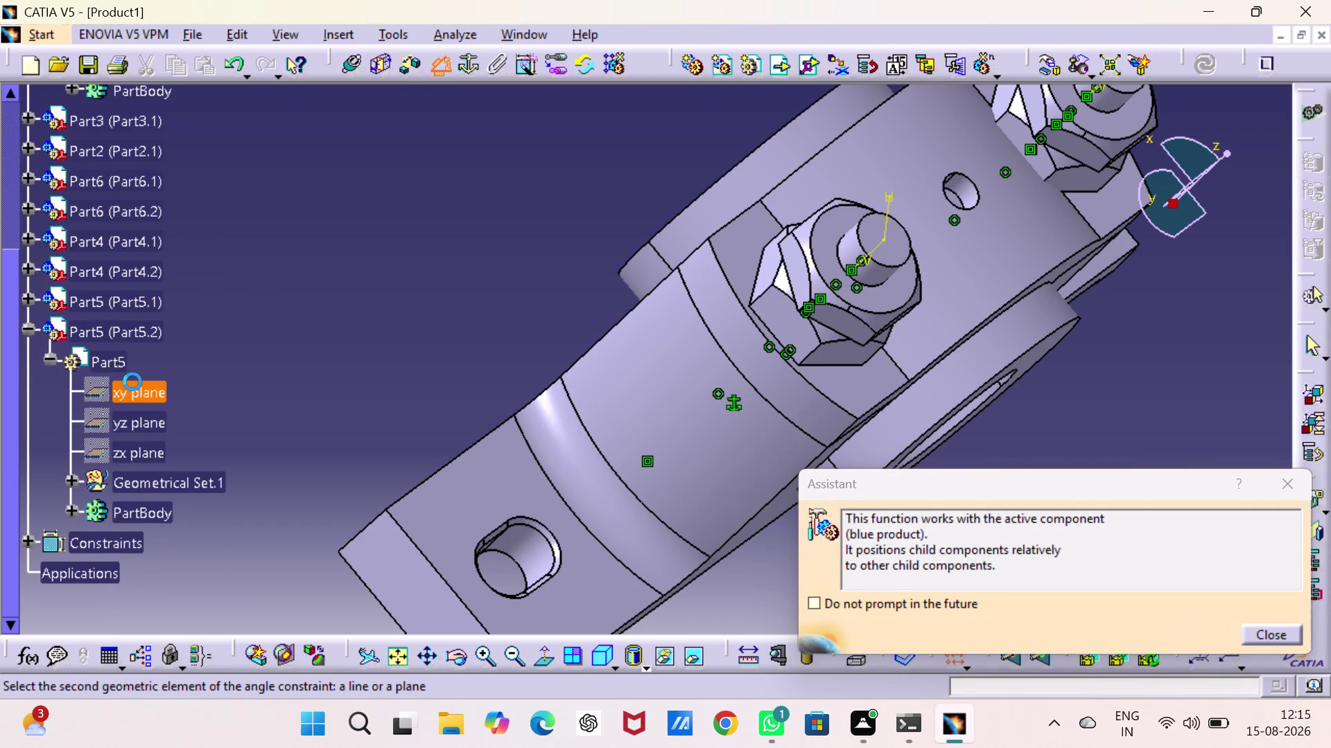
click(812, 391)
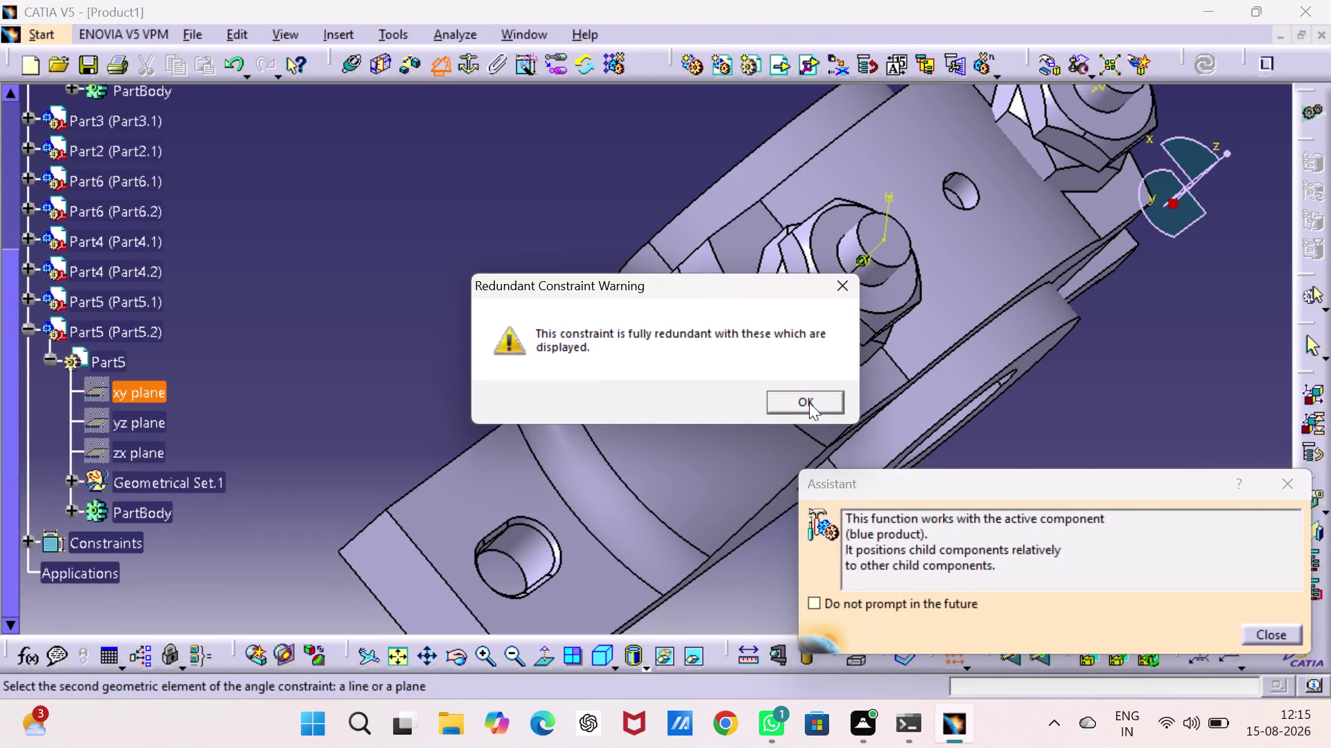
click(808, 403)
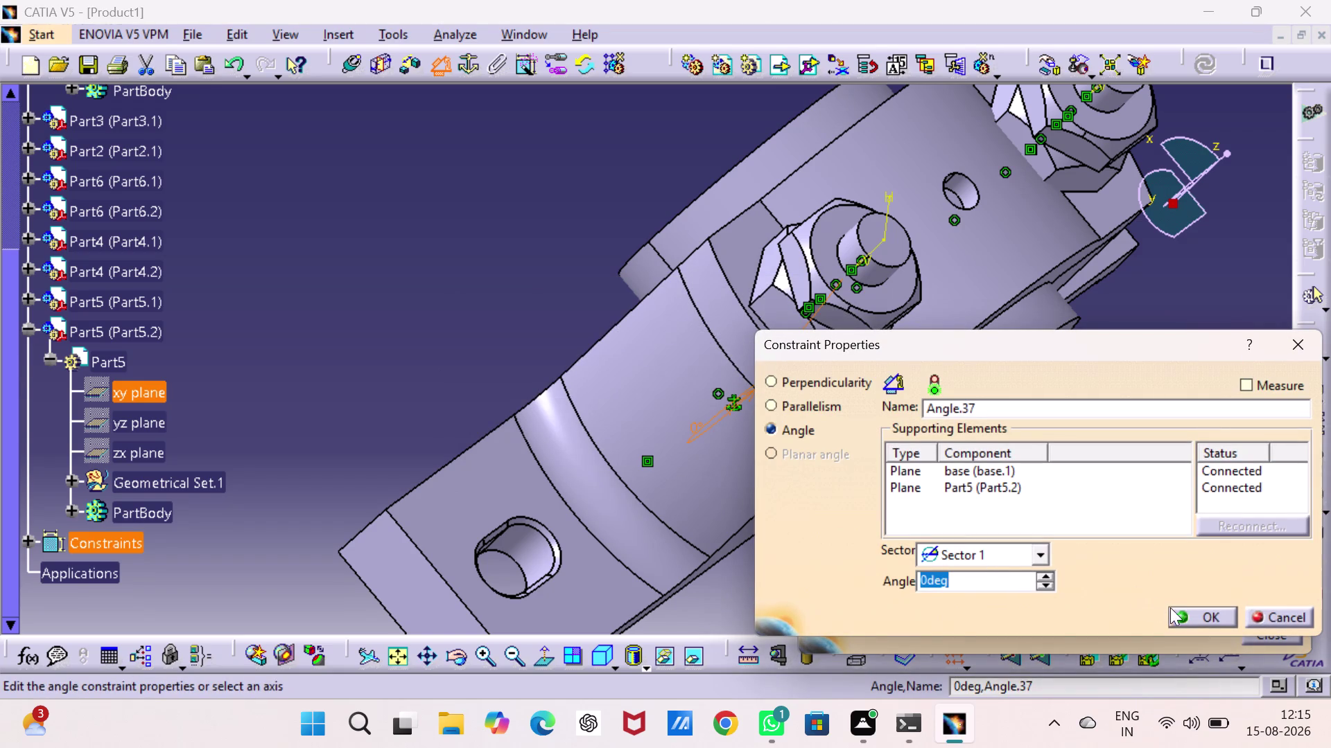
click(1192, 613)
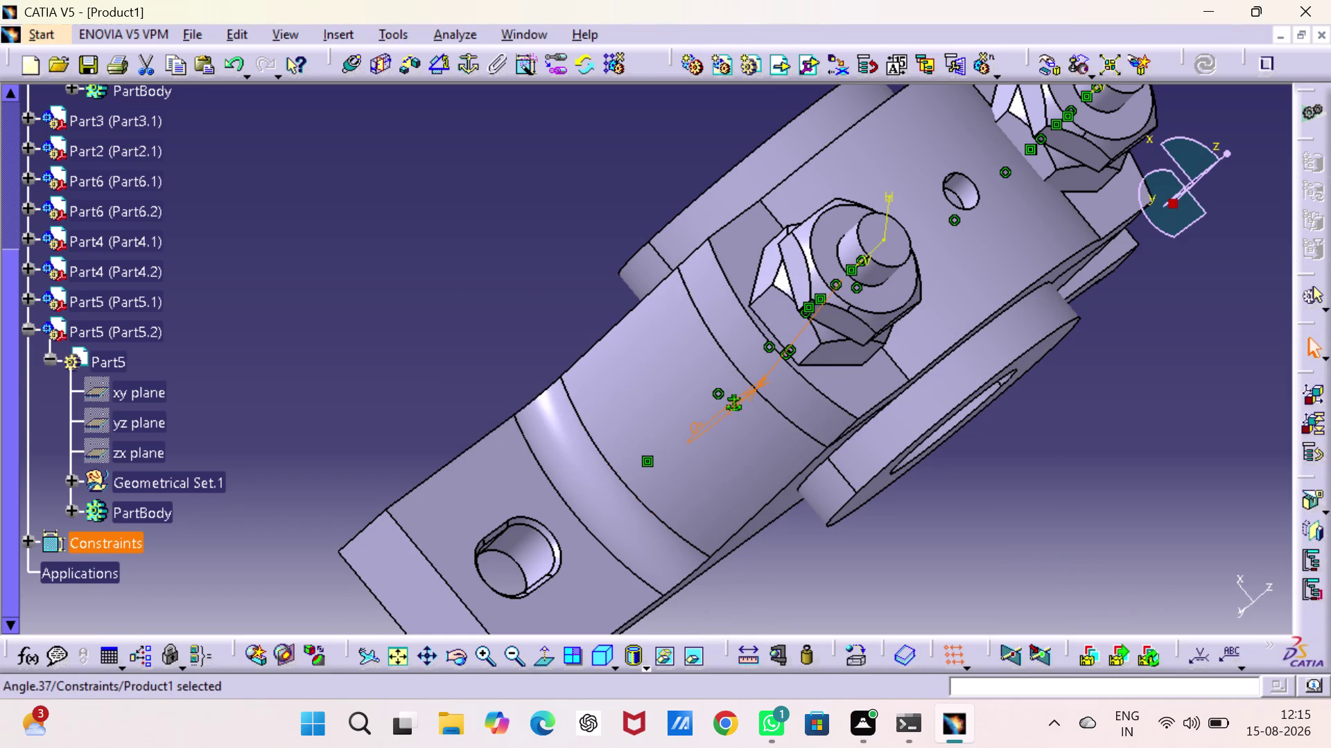
Create Angle.38 at 0° between the base and Part5.2 yz planes.
click(443, 68)
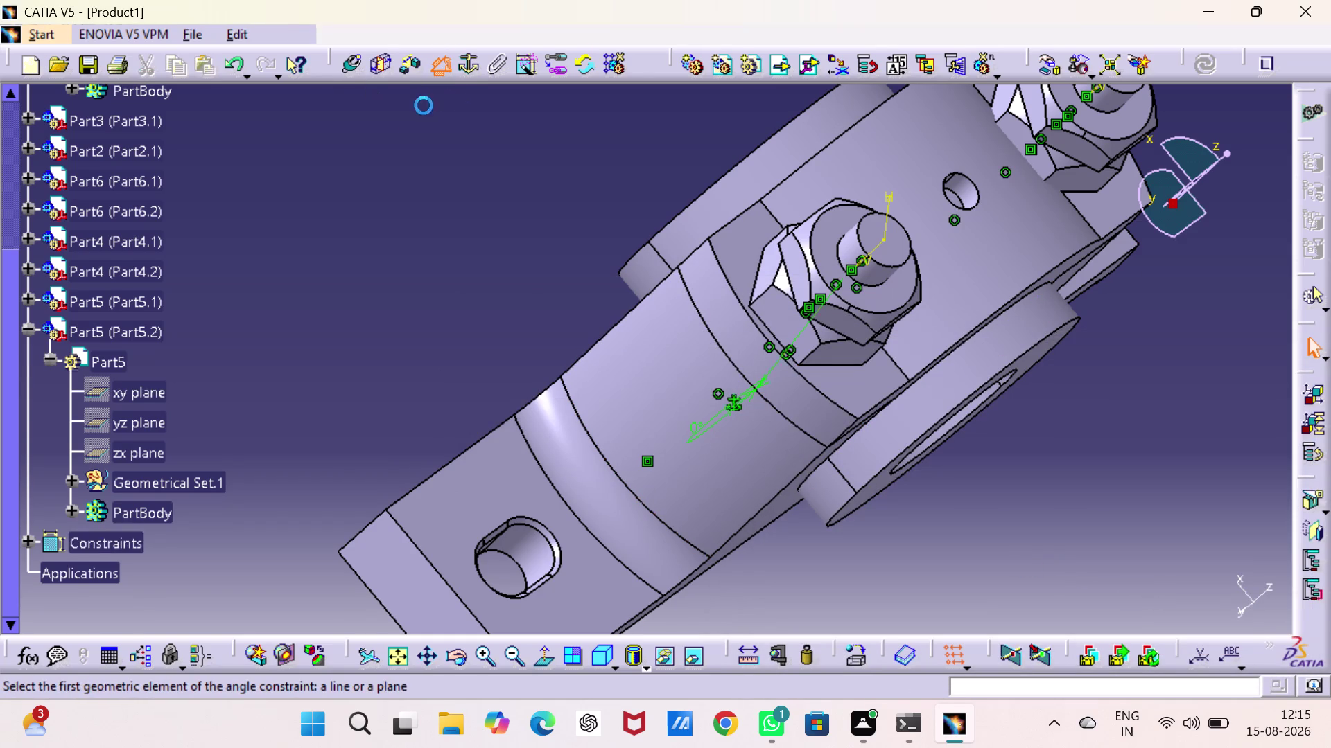
scroll(up, 3)
scroll(up, 3)
click(125, 172)
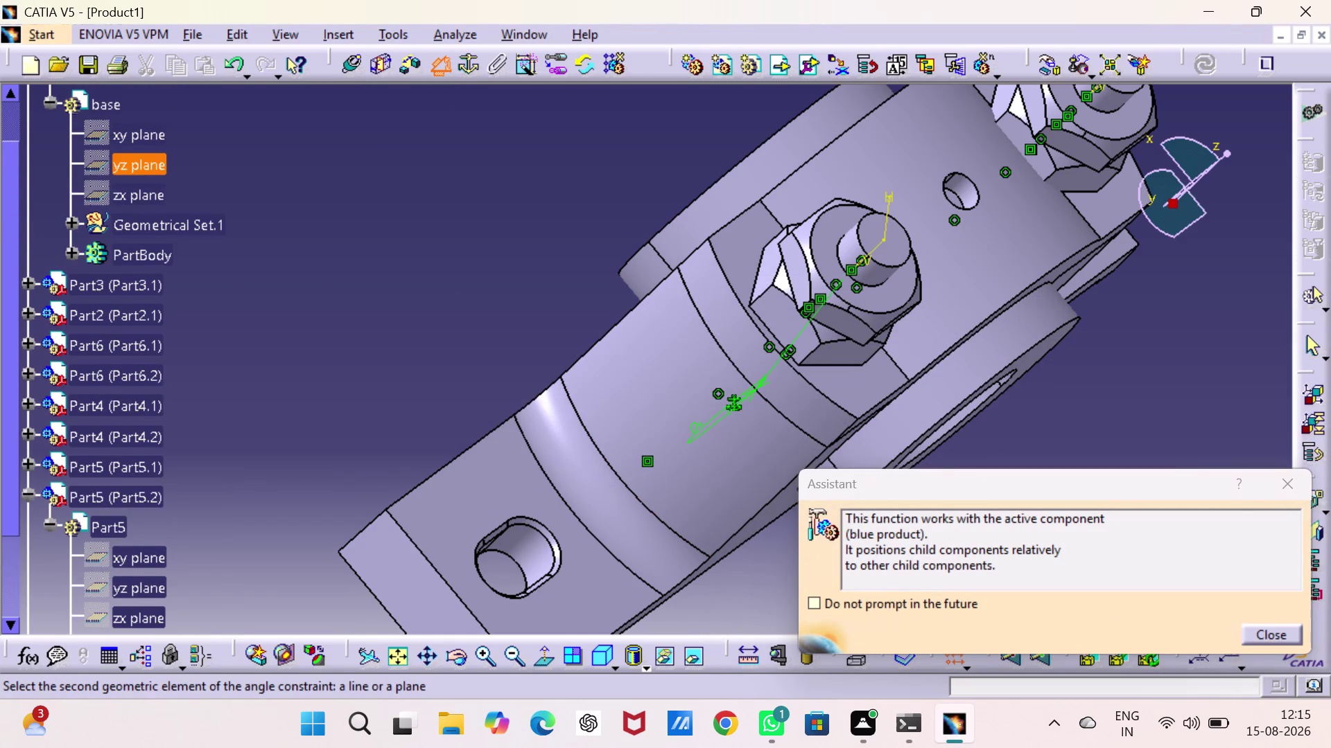
scroll(down, 3)
click(138, 318)
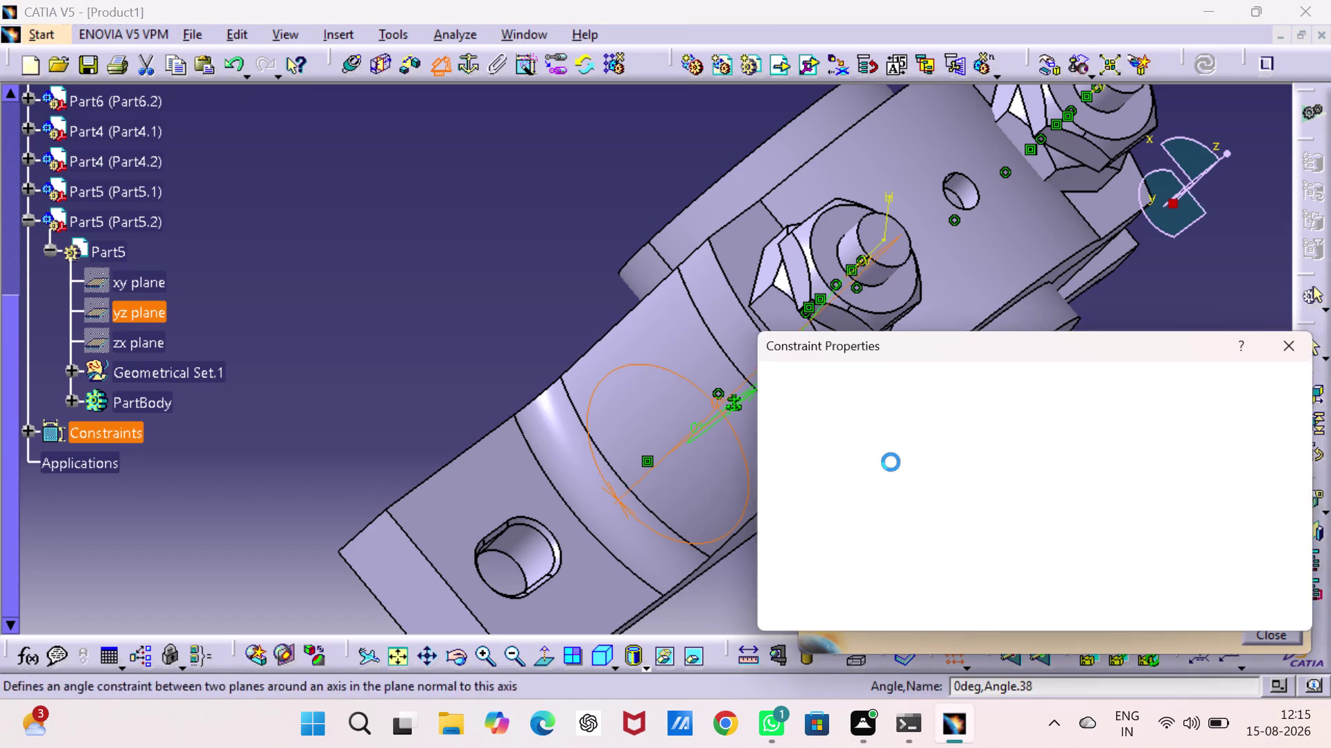
drag(1216, 614, 1204, 612)
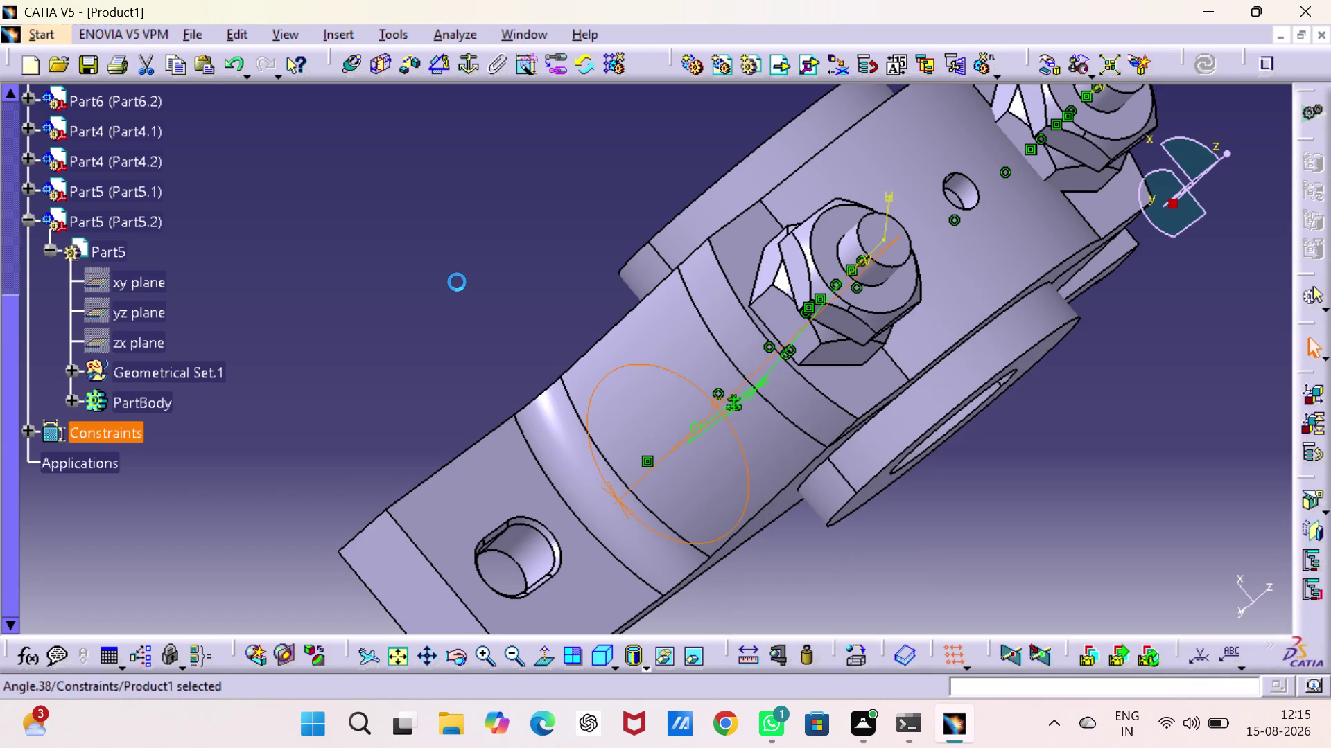
click(445, 263)
Run Degrees of Freedom on Part5.2 and acknowledge its fully constrained result.
right_click(130, 227)
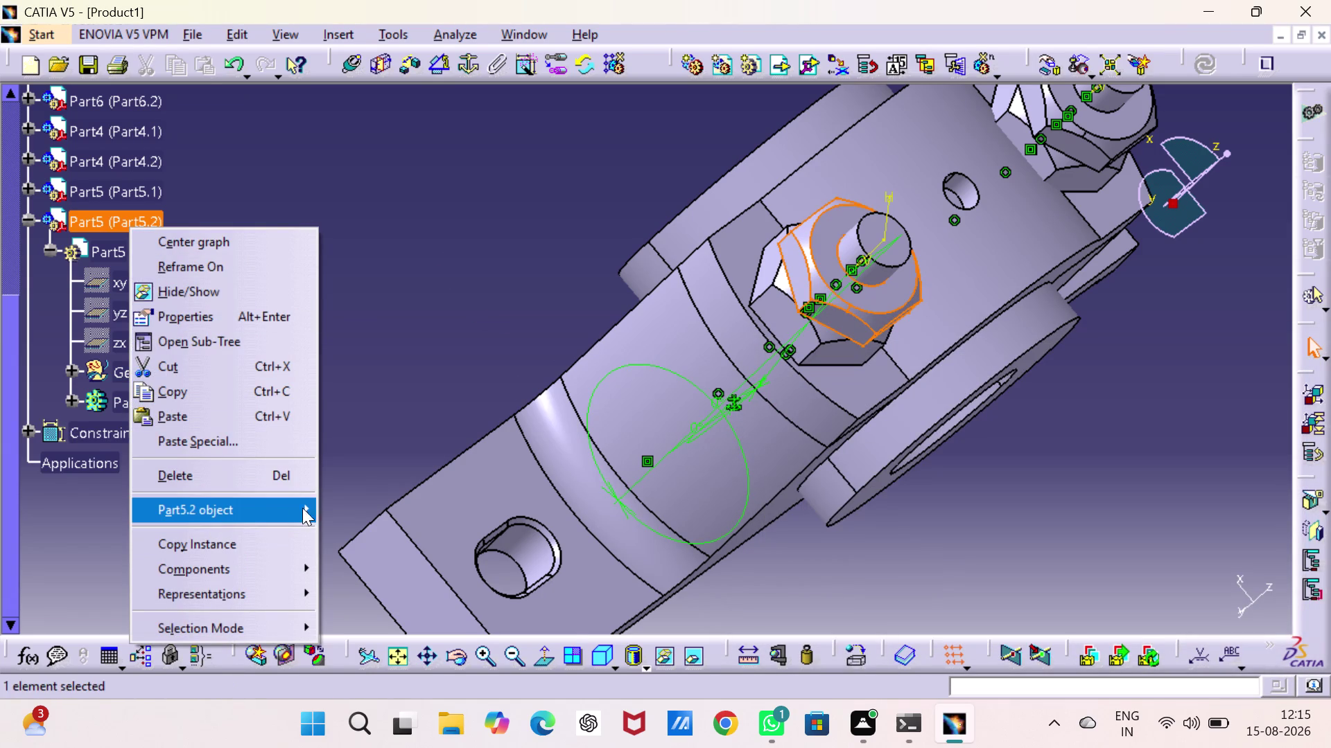
click(394, 616)
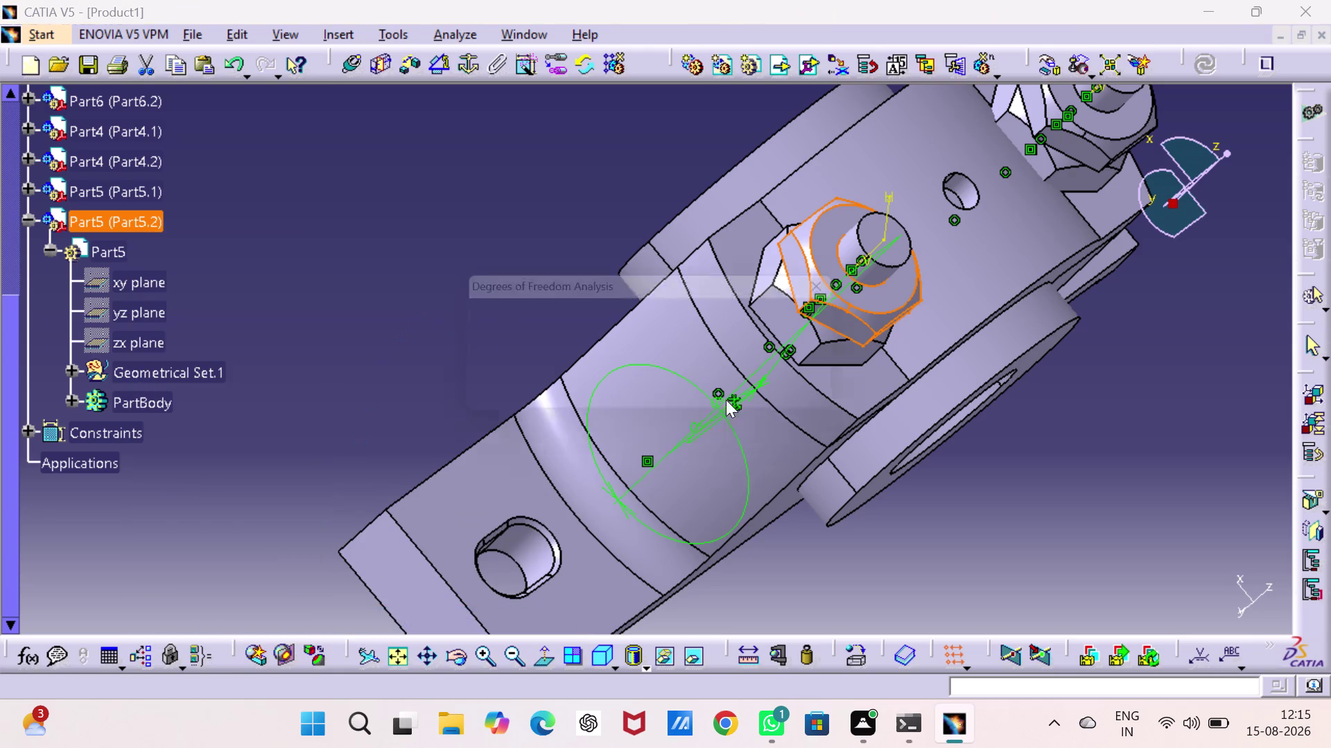
drag(792, 403, 770, 390)
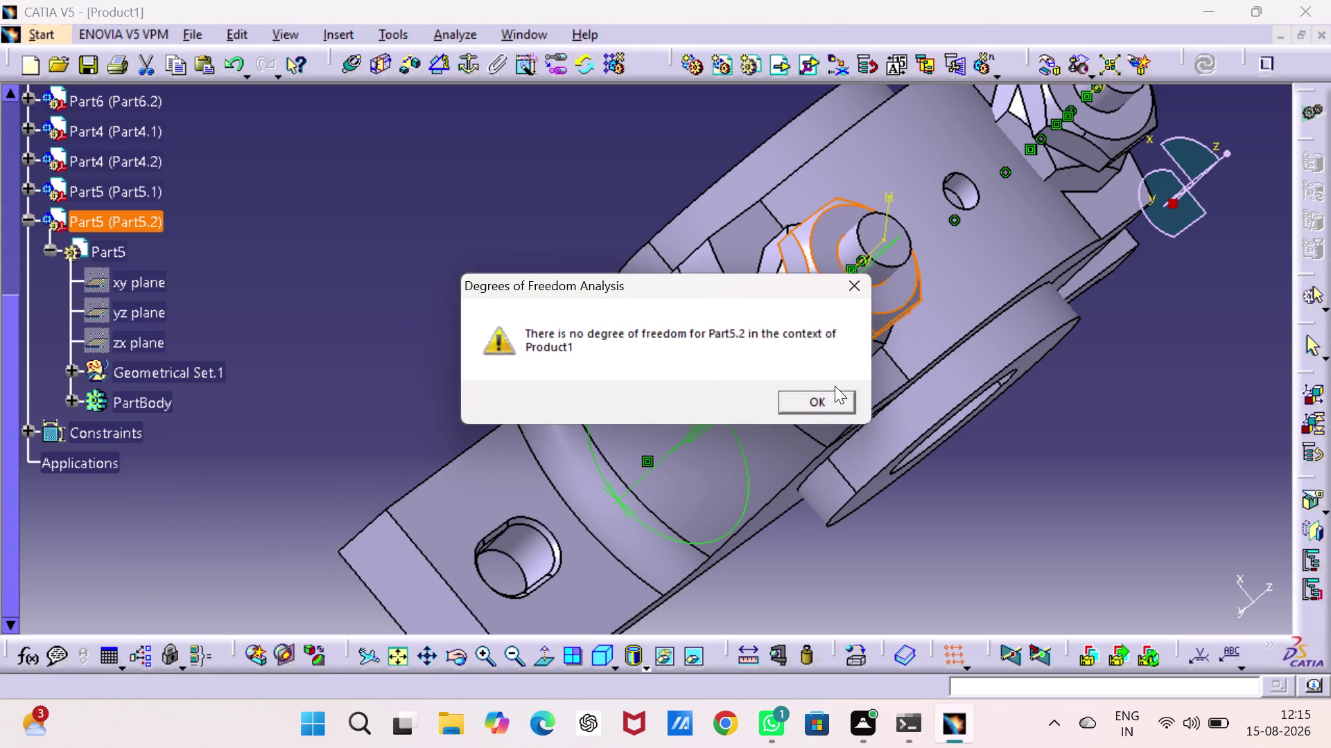
click(824, 398)
click(528, 261)
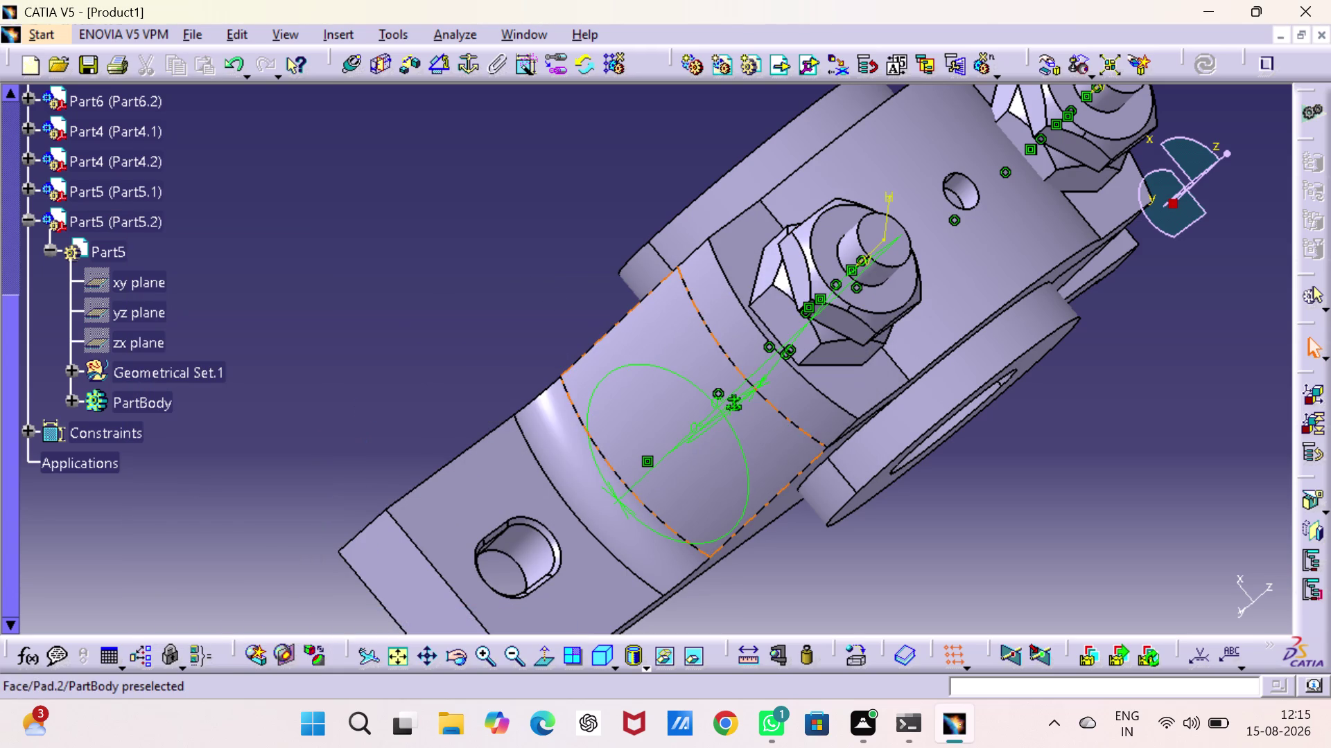
Hide Part5.2's angle constraint symbols and show the block isometrically, panned to the housing front.
right_click(660, 368)
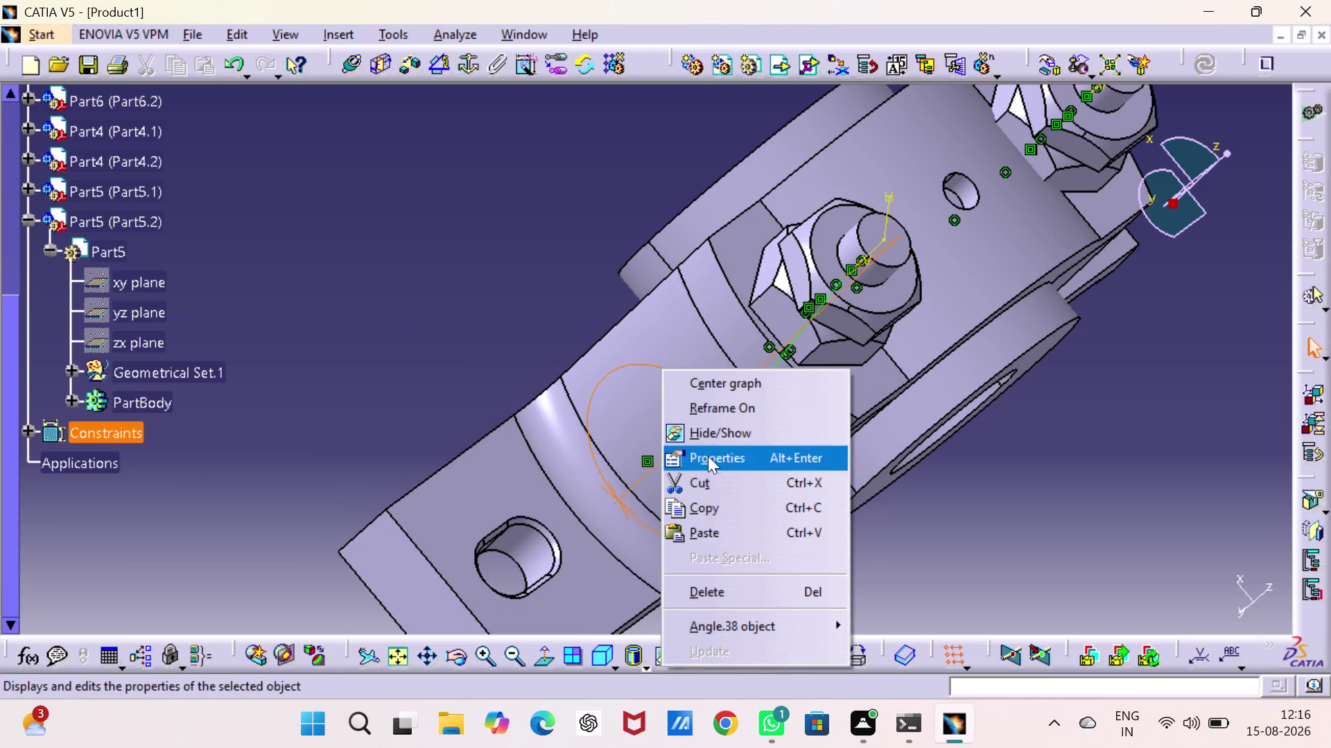
click(708, 440)
right_click(745, 392)
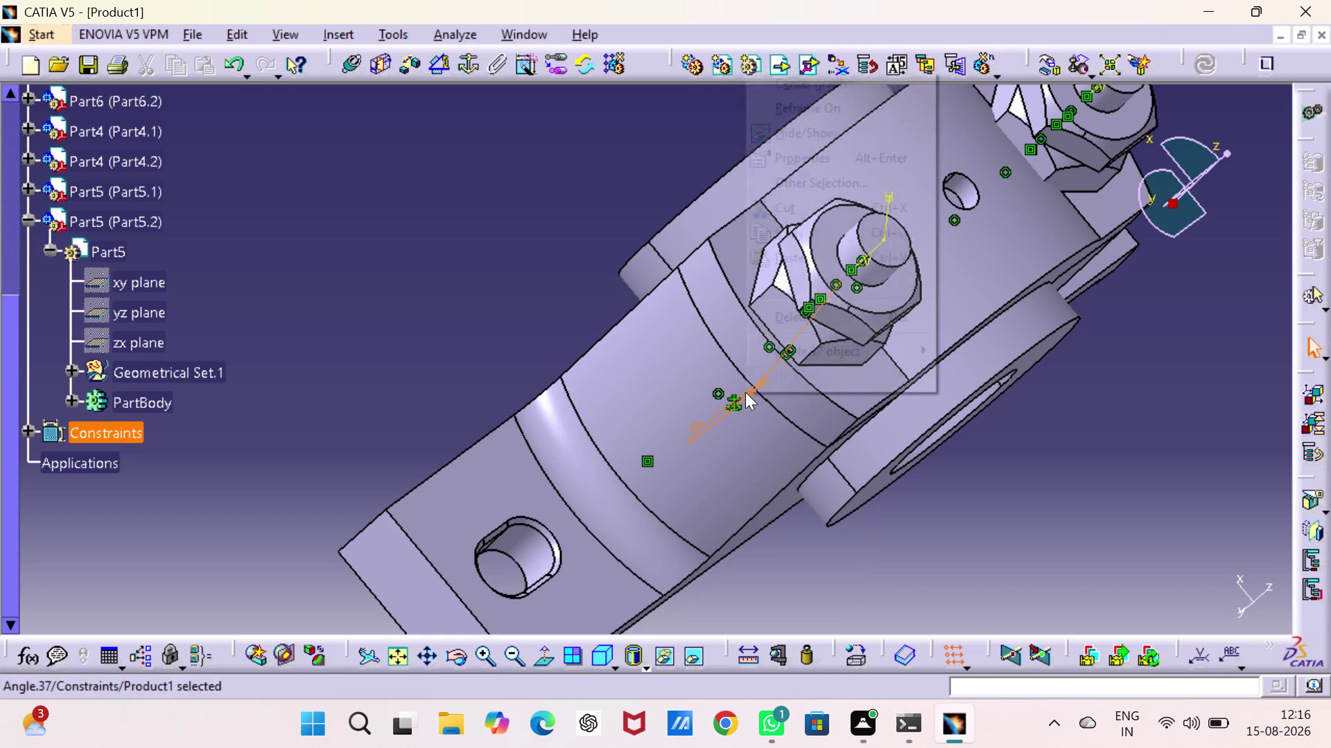
click(780, 136)
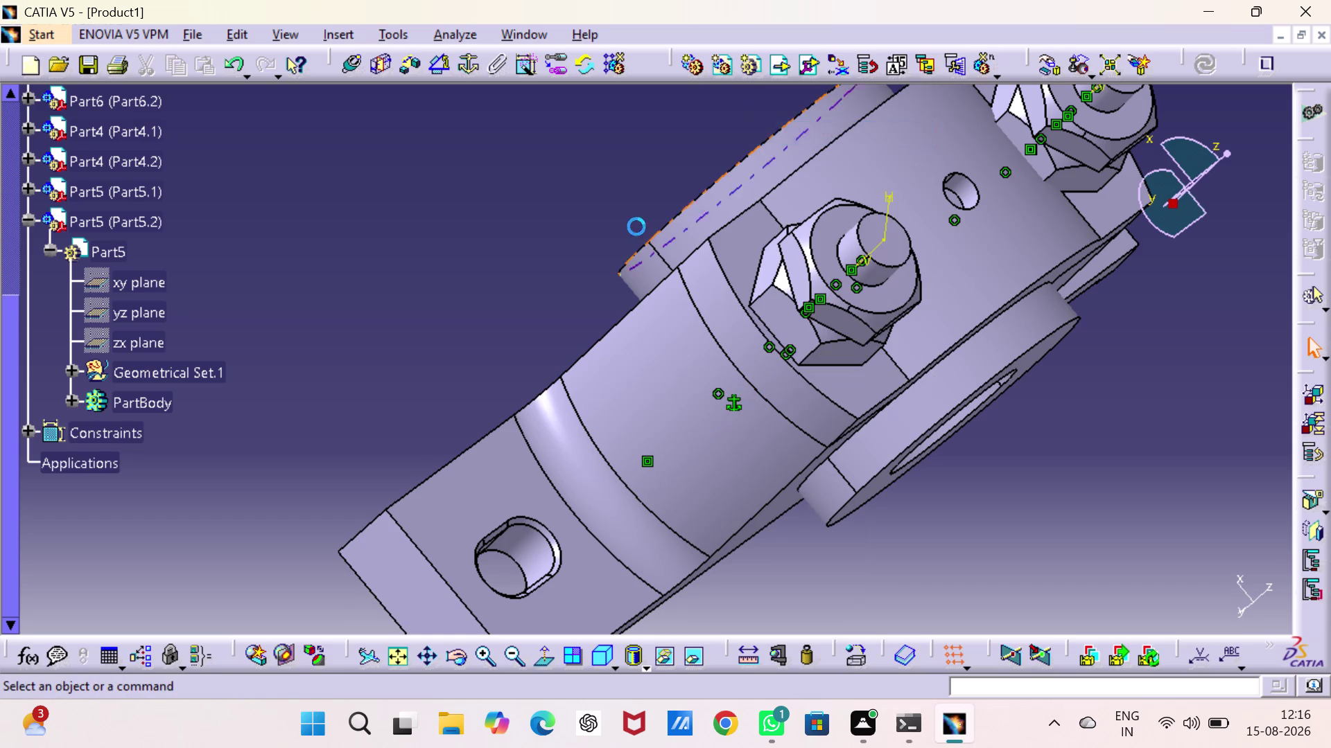
click(597, 650)
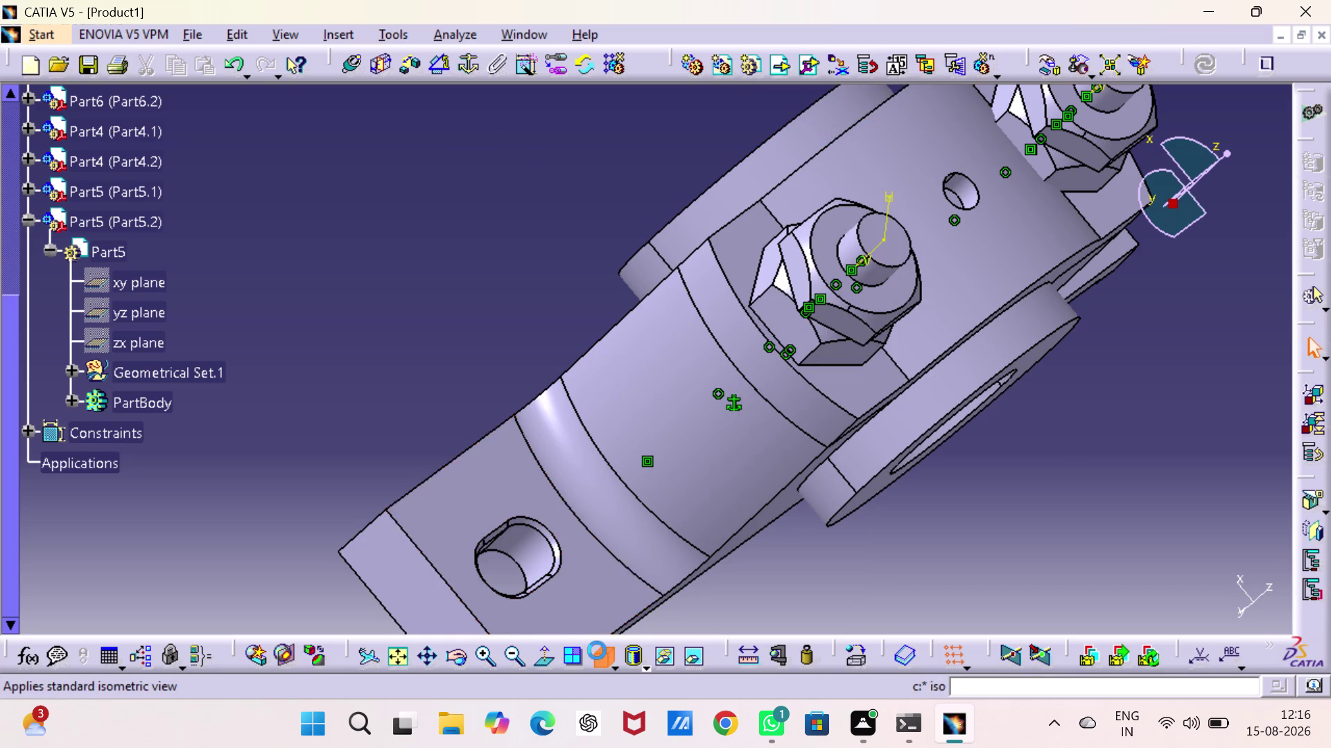
middle_drag(470, 543, 656, 574)
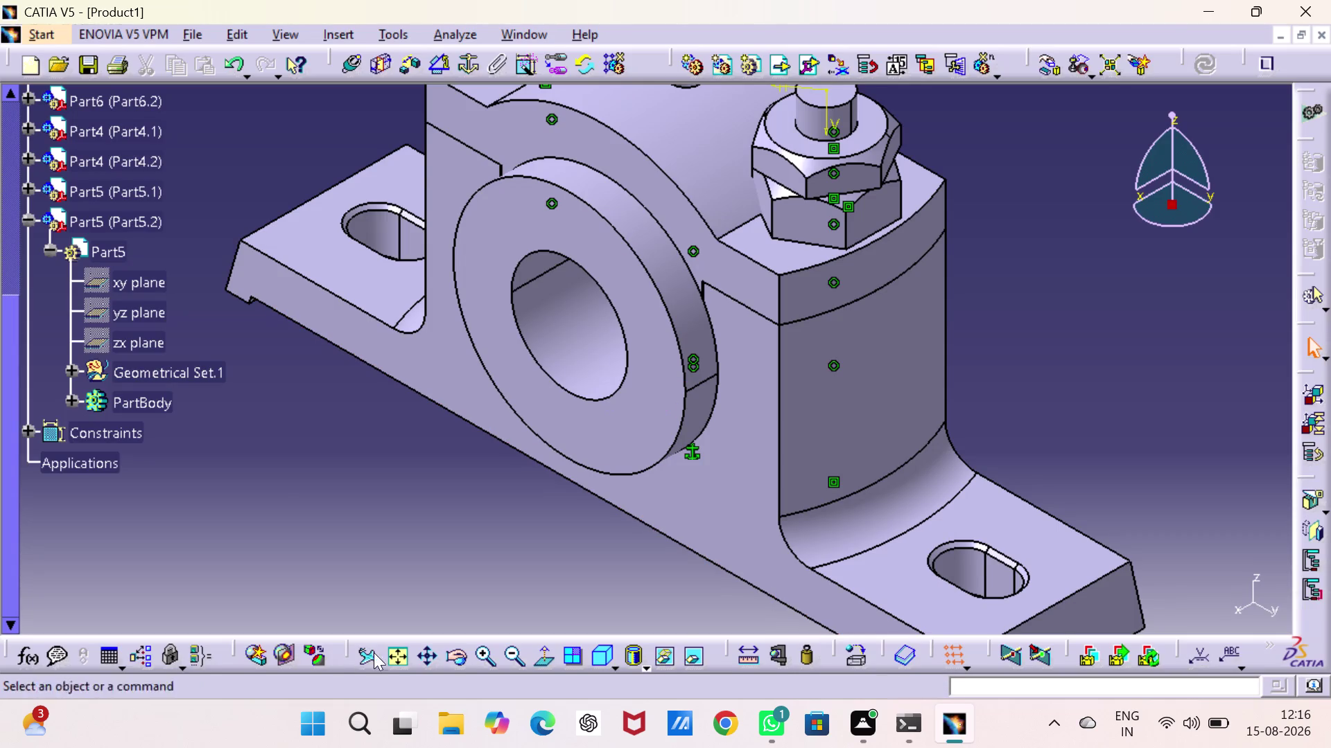
Fit the assembly in view and hide the whole Constraints set.
click(403, 661)
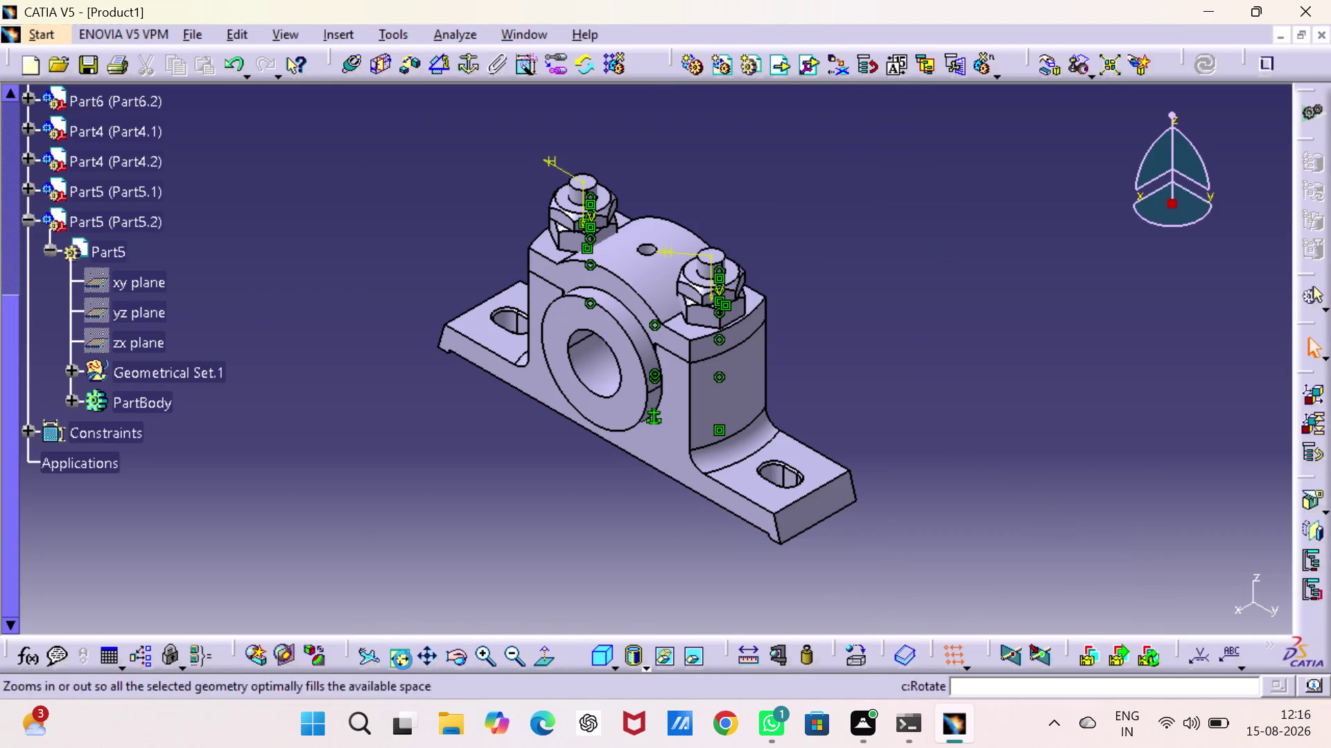
click(901, 378)
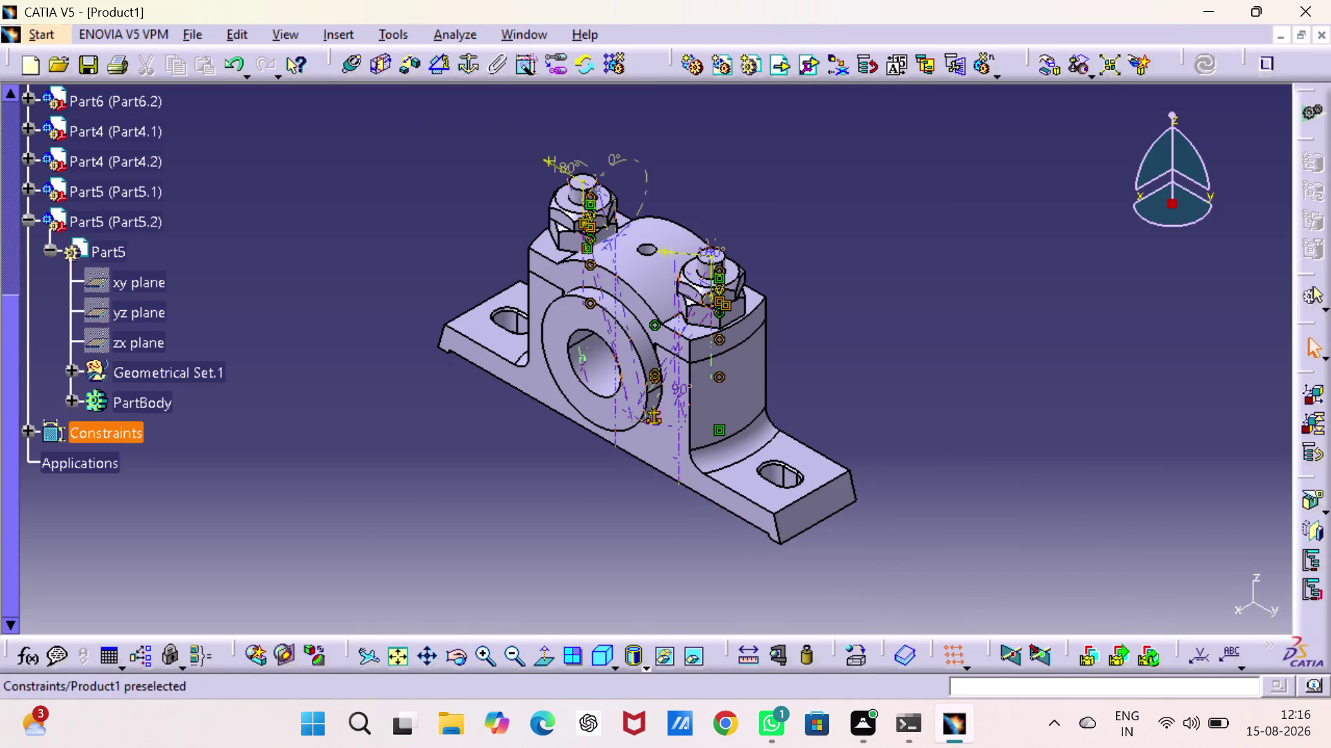
click(100, 432)
right_click(100, 432)
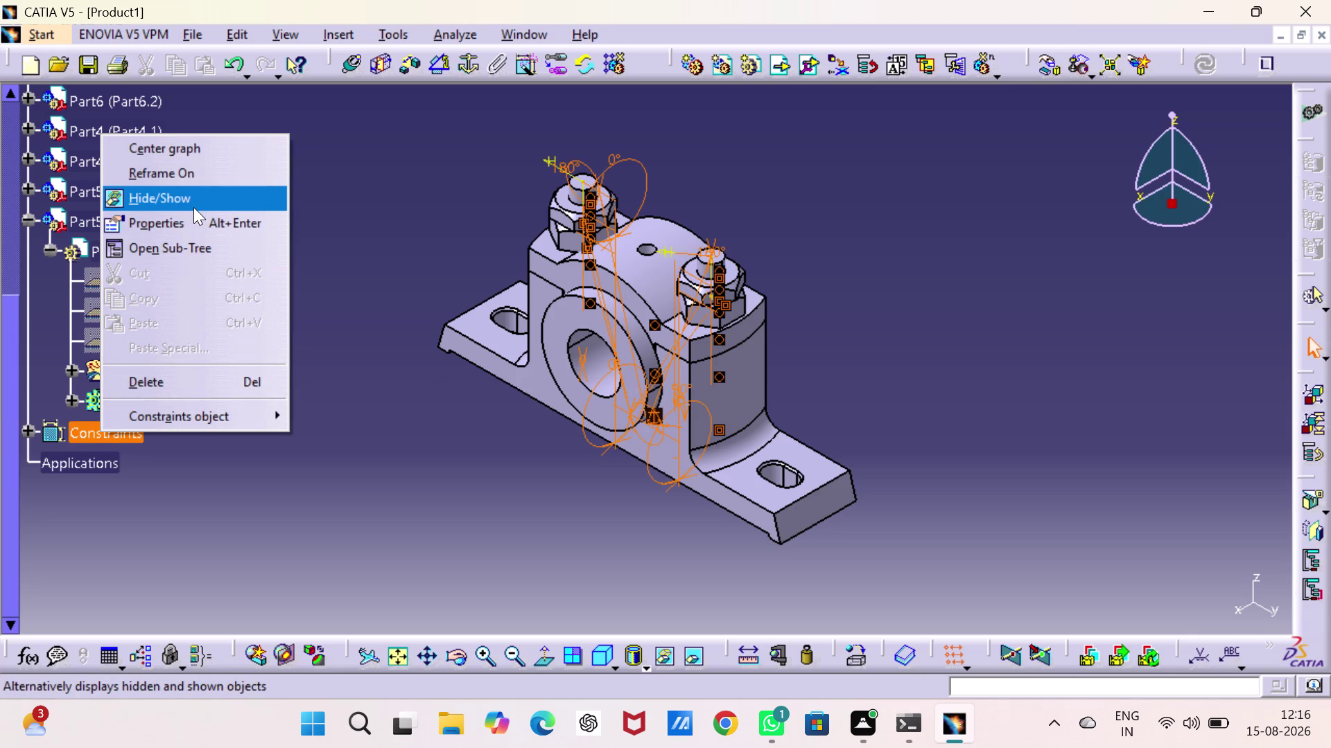
click(193, 207)
click(340, 445)
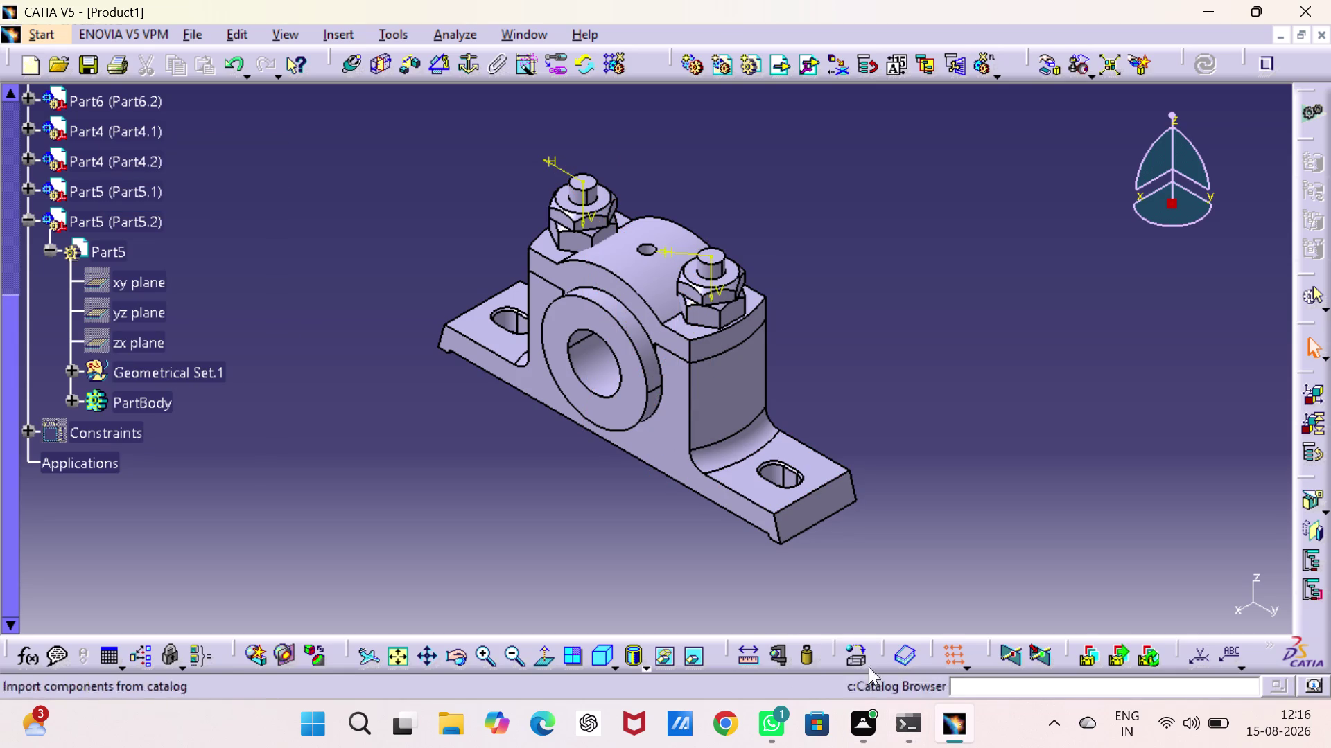
Render the plummer block with Shading with Material, then start saving with Ctrl+S.
click(643, 662)
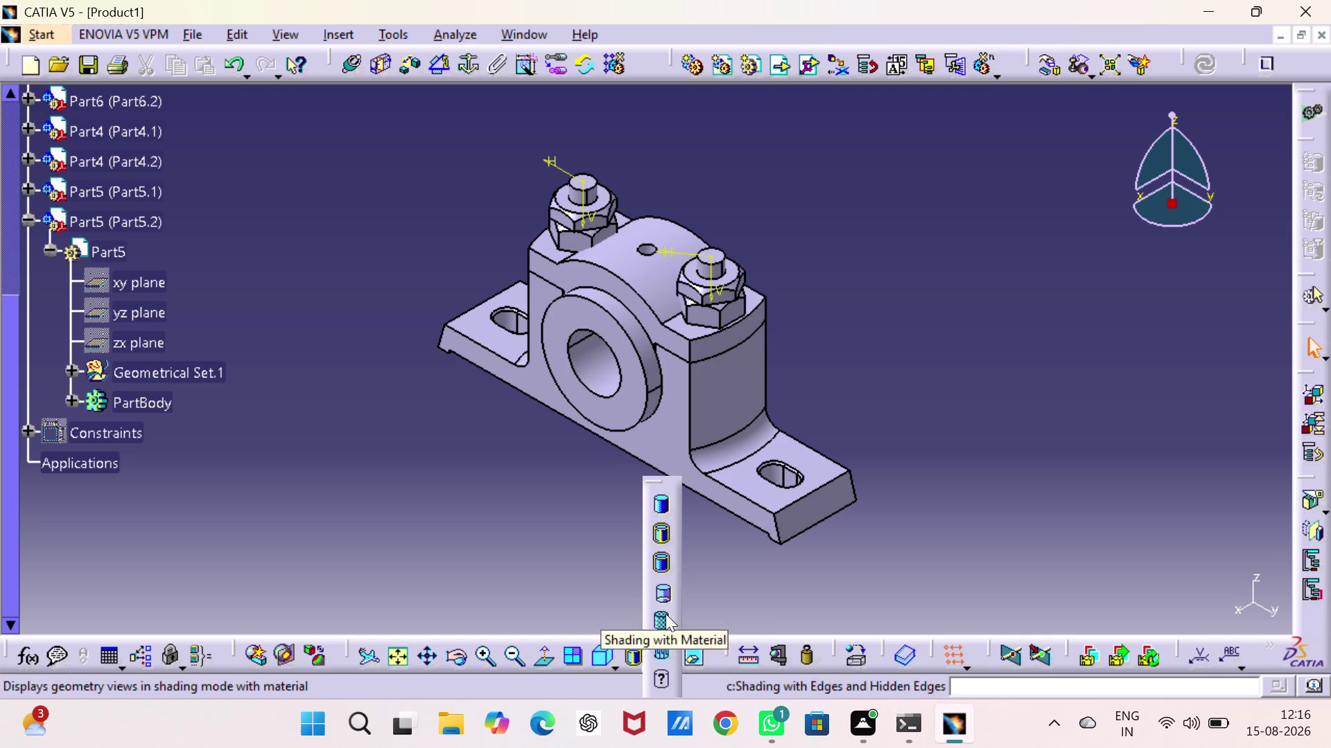
click(666, 621)
click(501, 543)
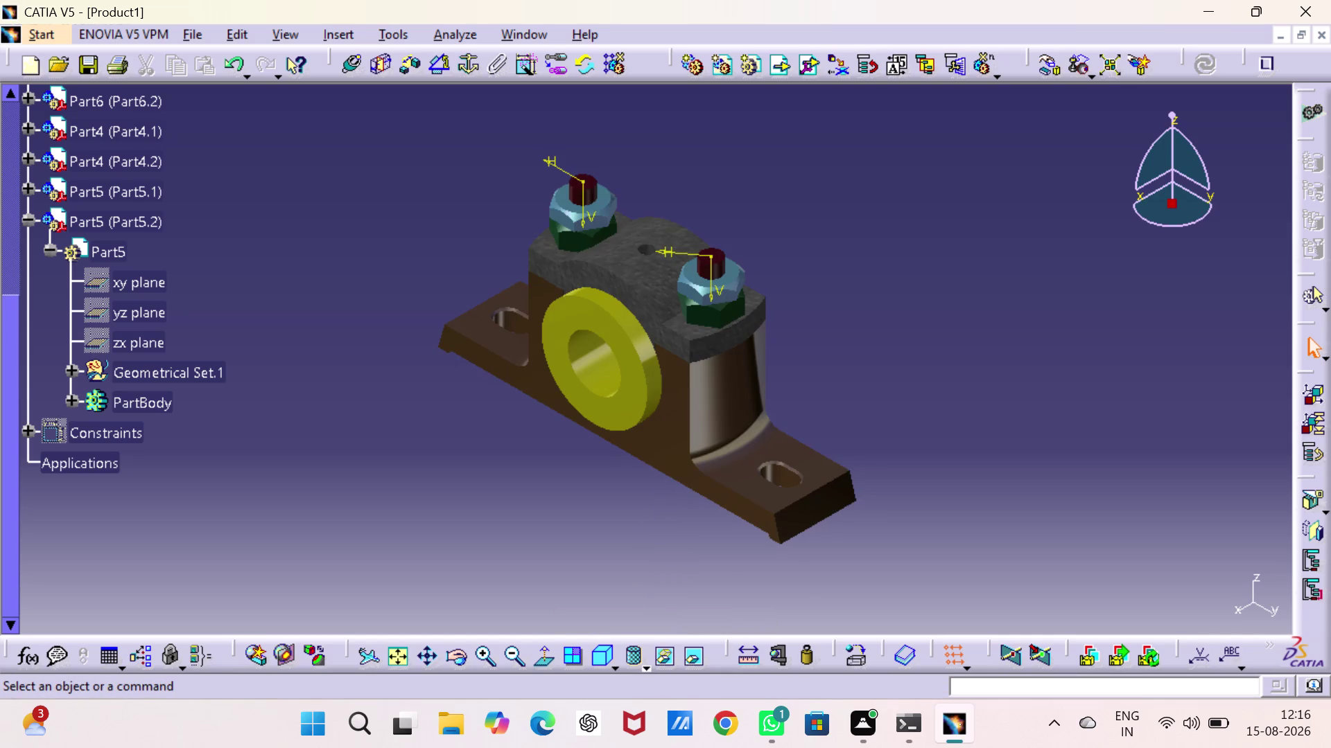
key(ctrl+s)
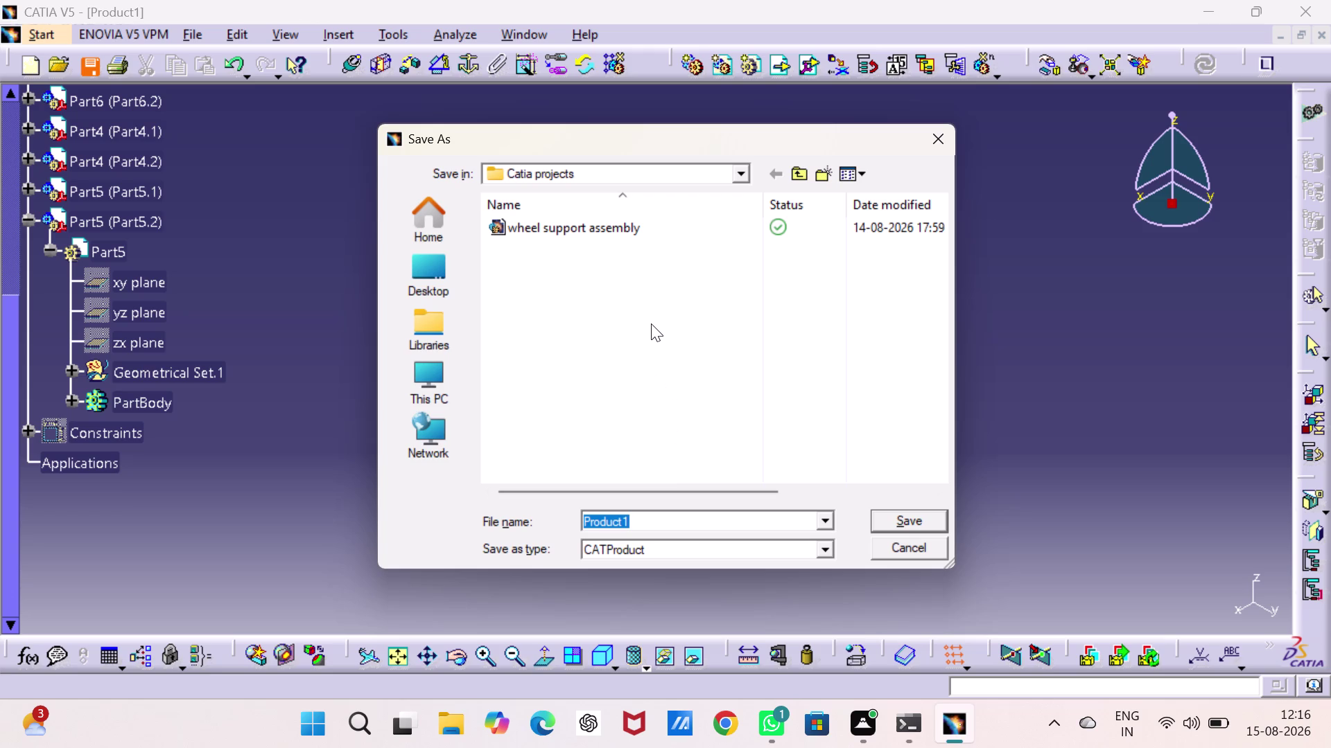
Save Product1.CATProduct to INTERN PROJRCTS, also saving the linked part documents.
click(741, 171)
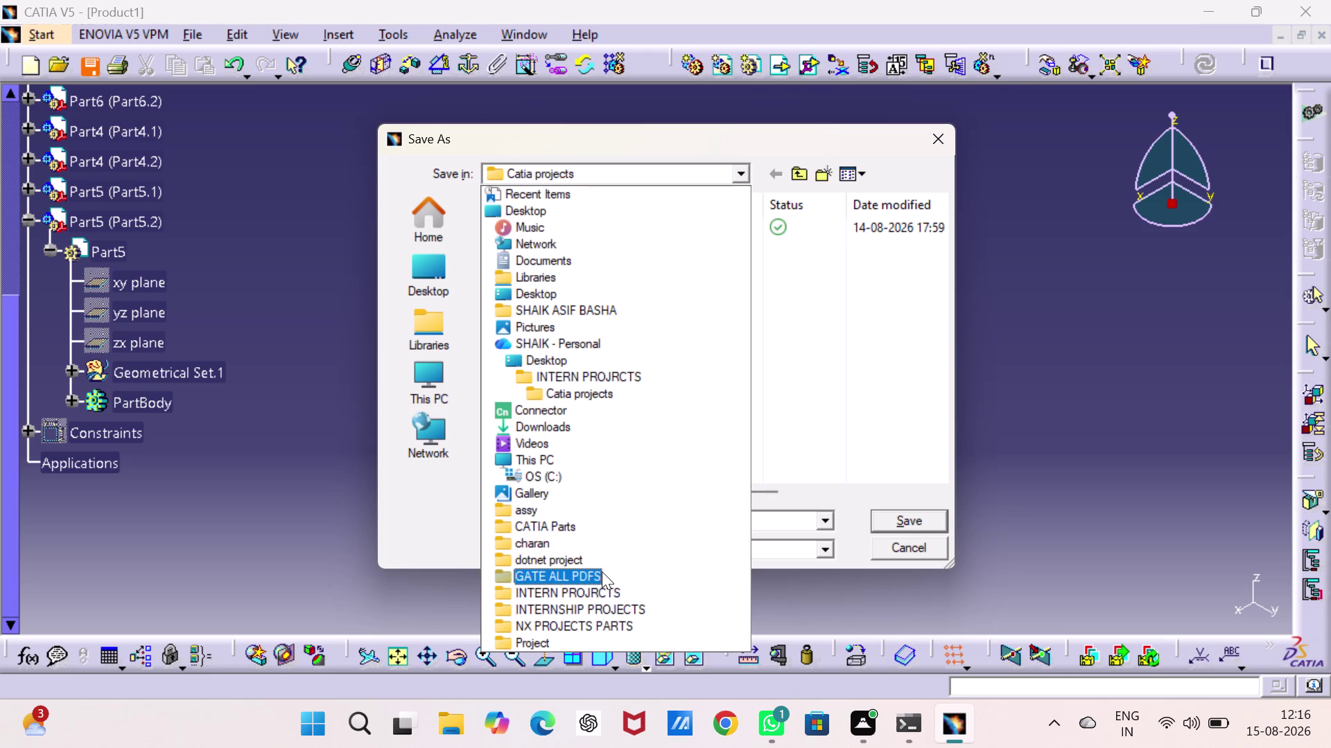
click(601, 590)
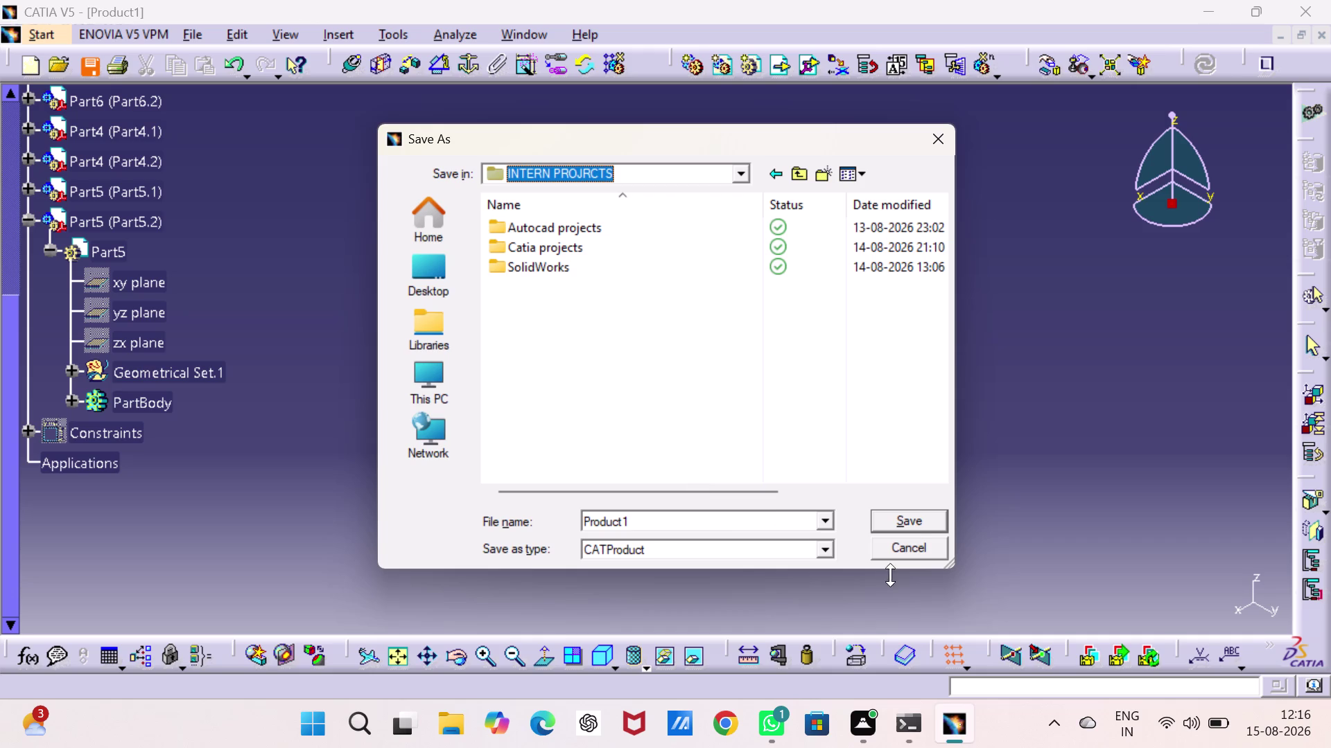
click(910, 518)
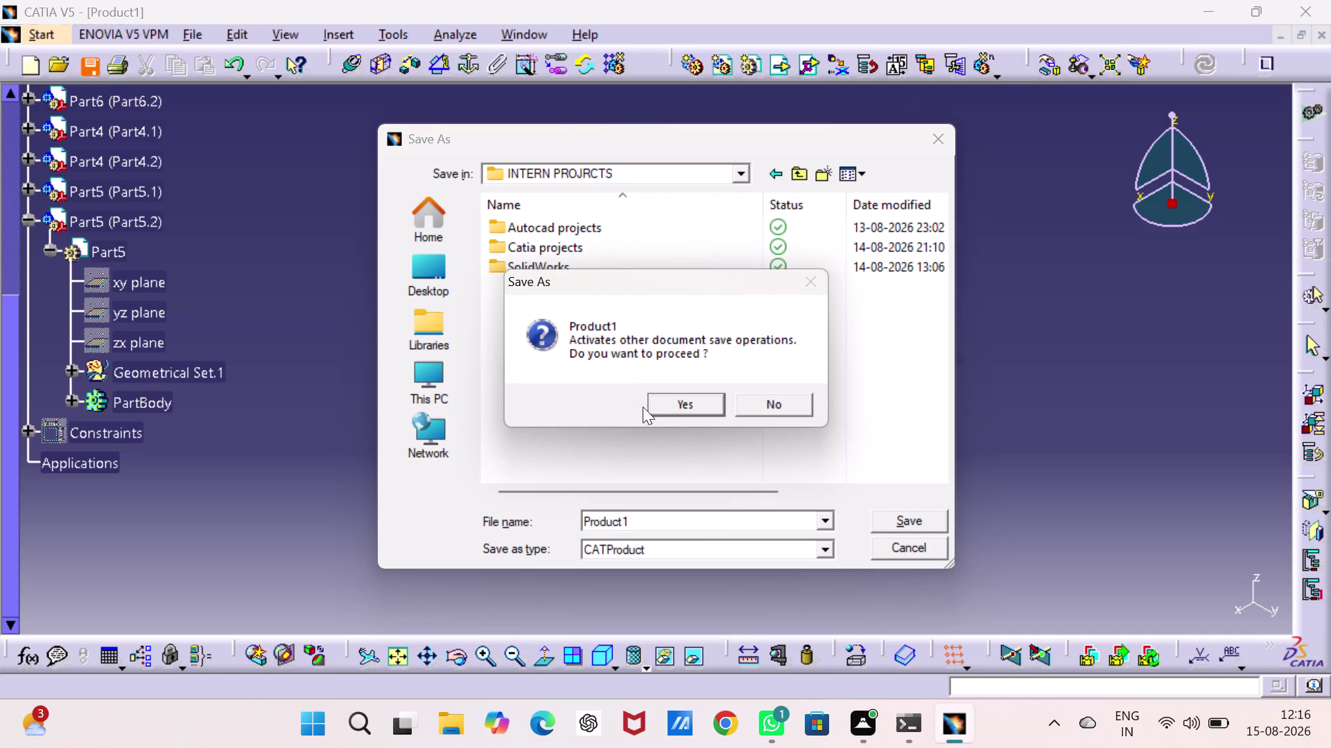
click(669, 398)
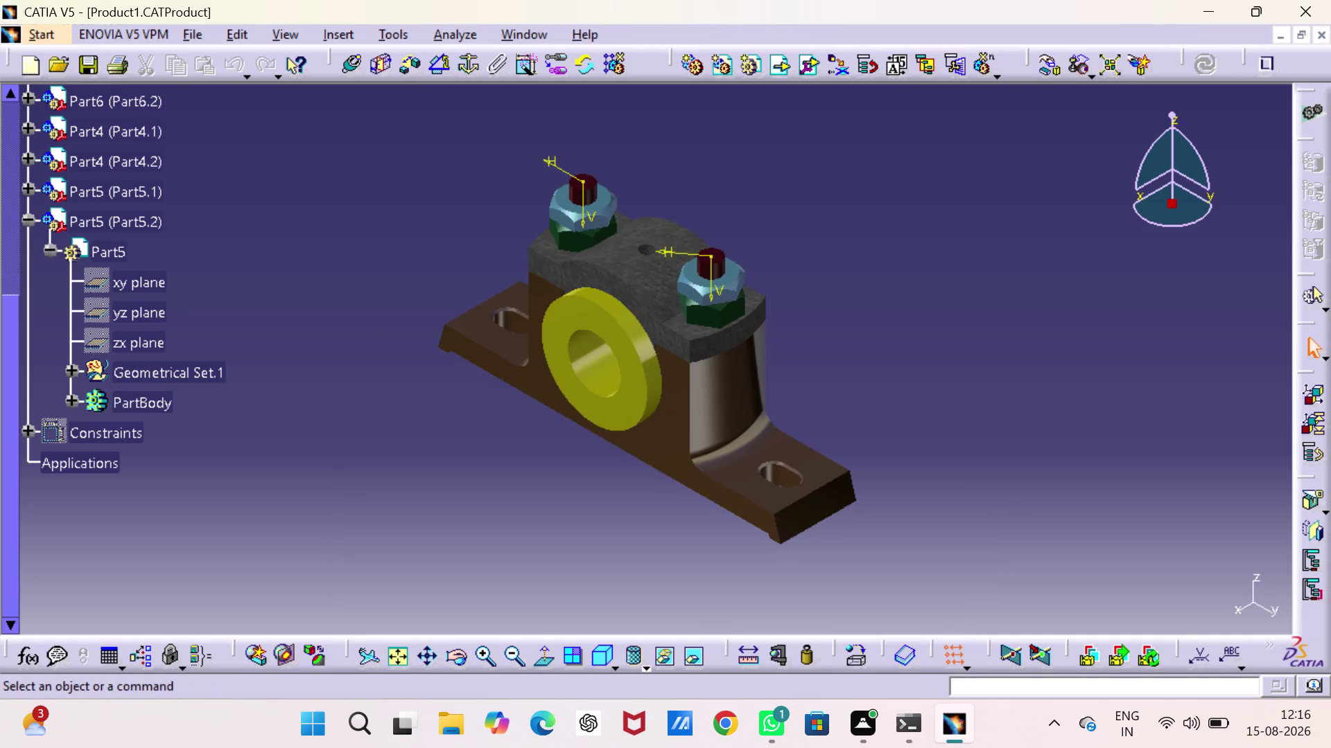
Orbit the shaded plummer block to inspect its base underside, cap and front.
middle_drag(601, 506, 942, 541)
right_drag(601, 506, 943, 541)
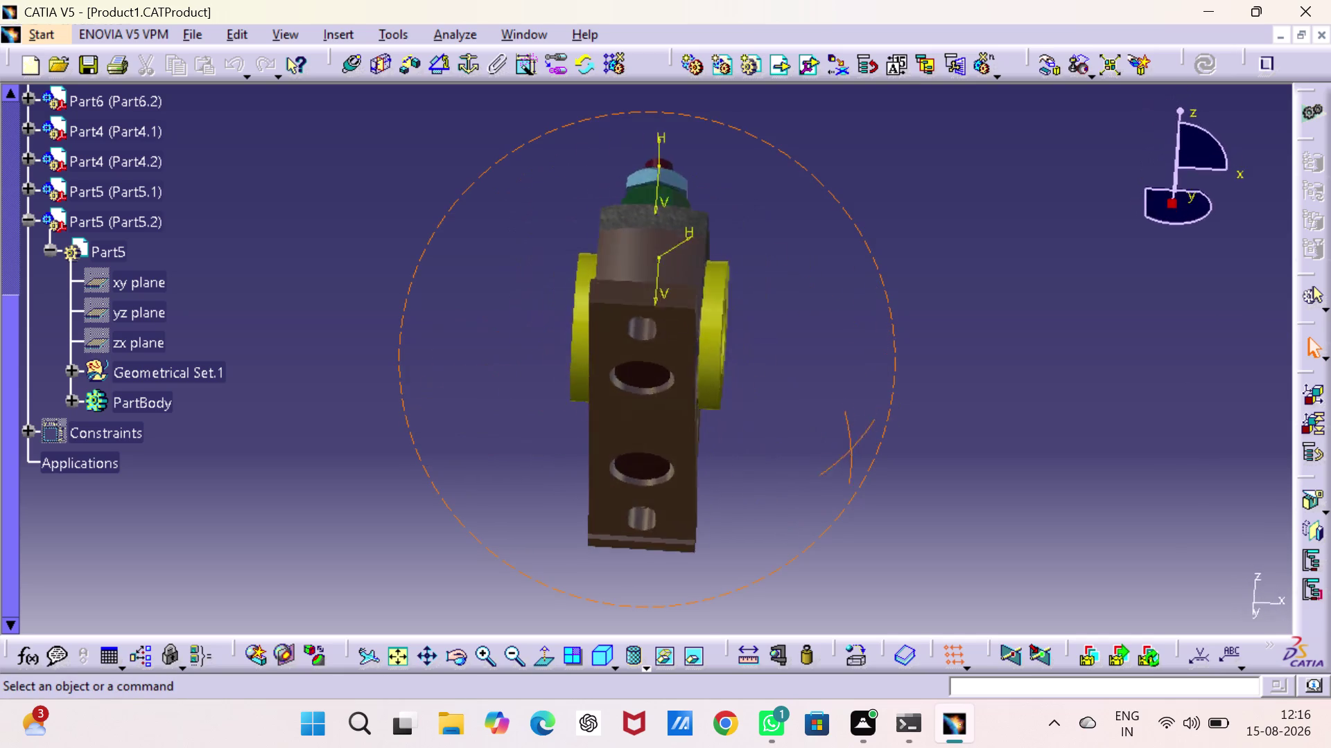
middle_drag(943, 541, 884, 493)
right_drag(942, 541, 883, 494)
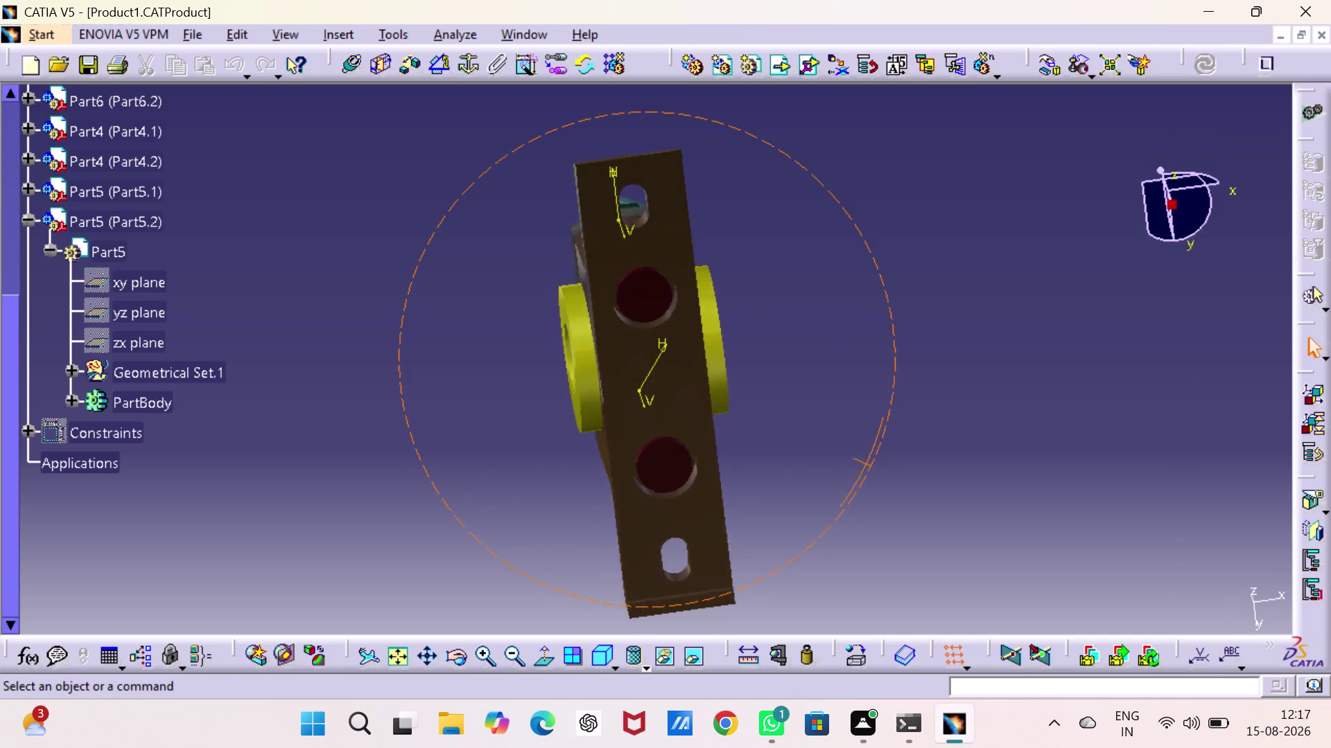
middle_drag(884, 494, 669, 232)
right_drag(883, 493, 669, 232)
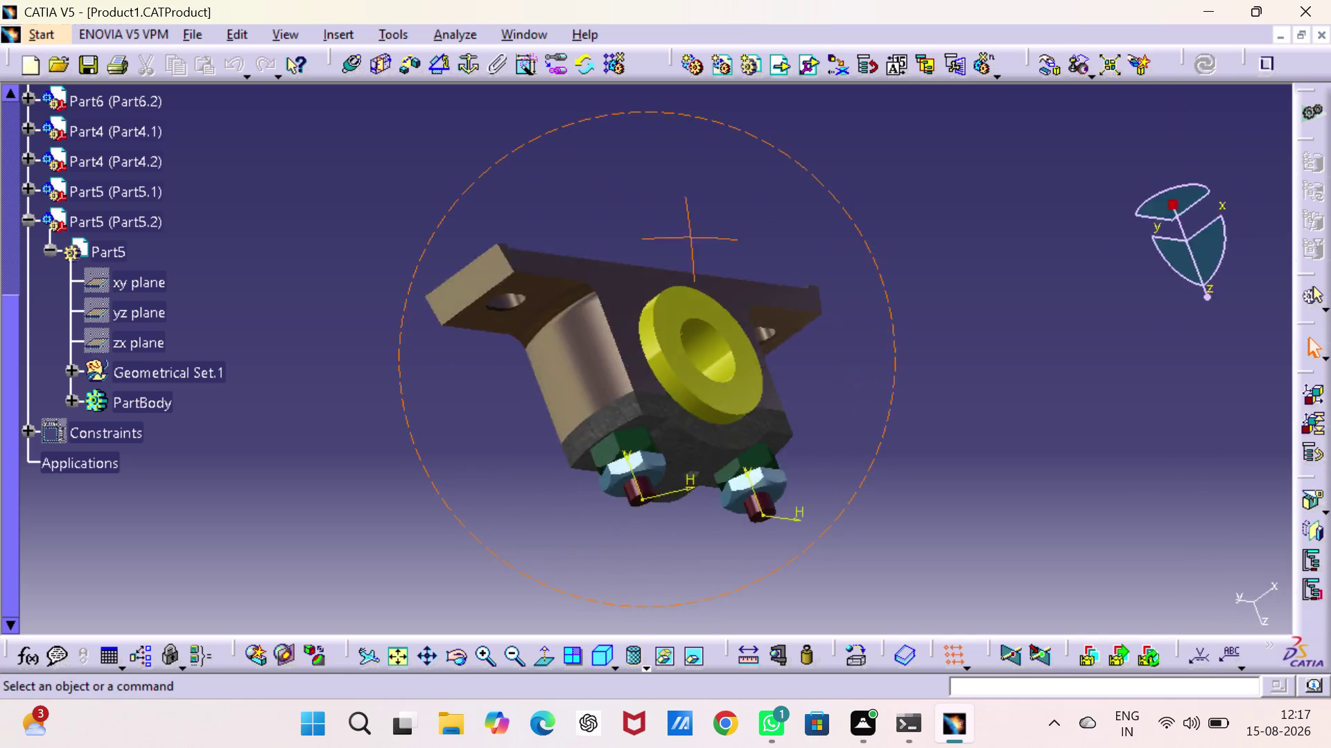
middle_drag(669, 232, 463, 128)
right_drag(669, 232, 465, 131)
middle_drag(614, 462, 608, 458)
right_drag(610, 463, 608, 457)
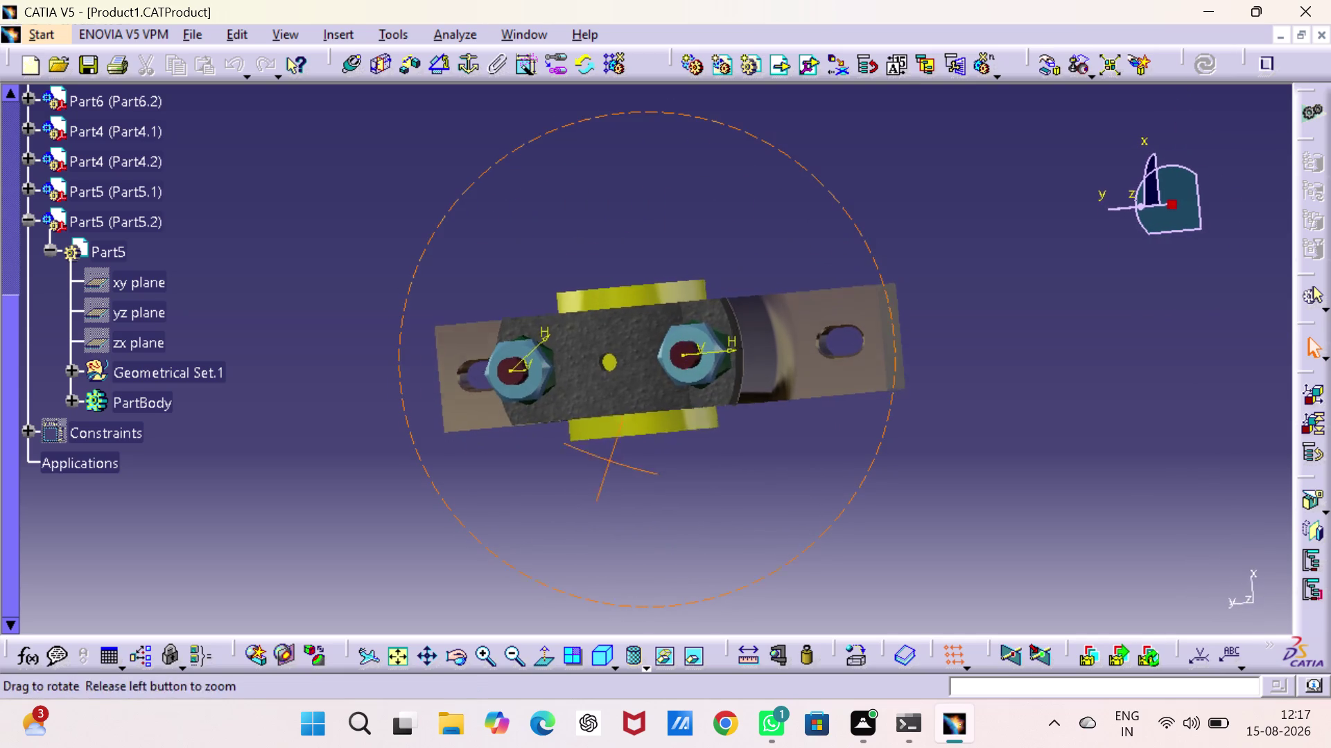
right_drag(608, 457, 632, 260)
middle_drag(609, 458, 632, 261)
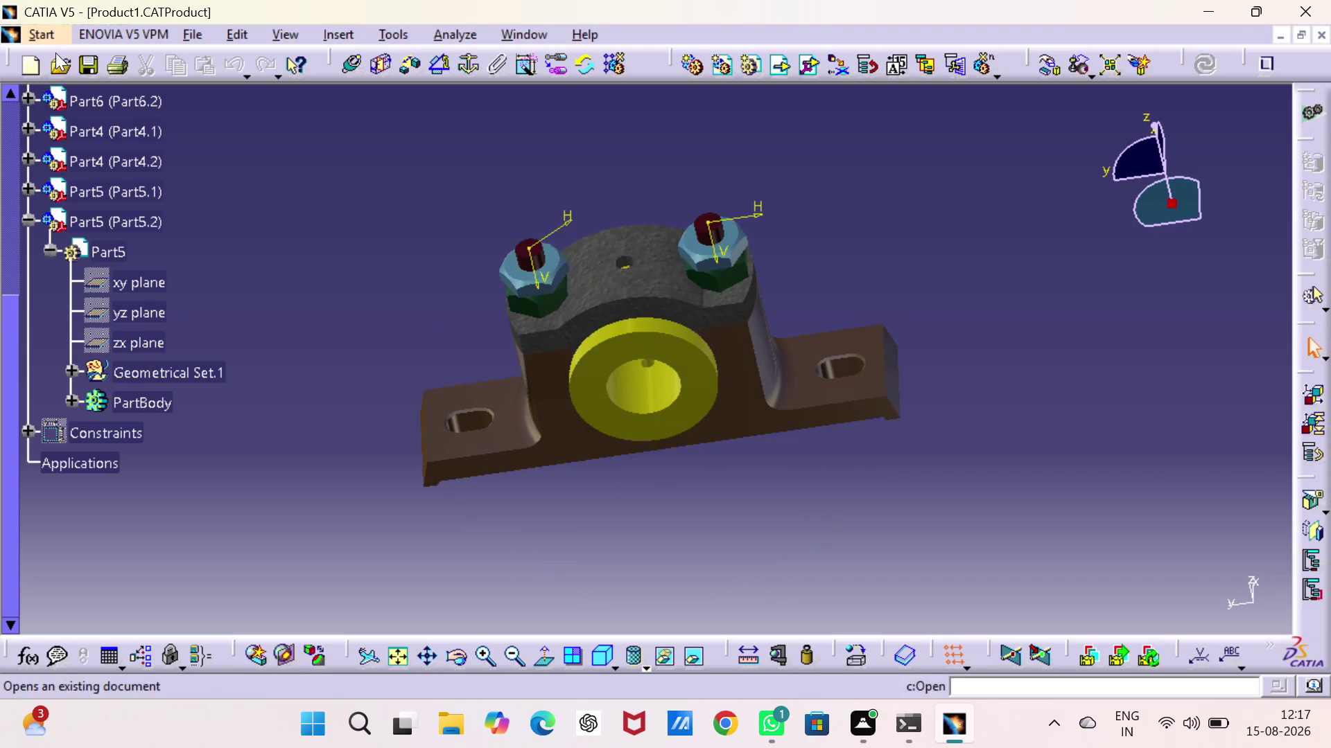
click(48, 33)
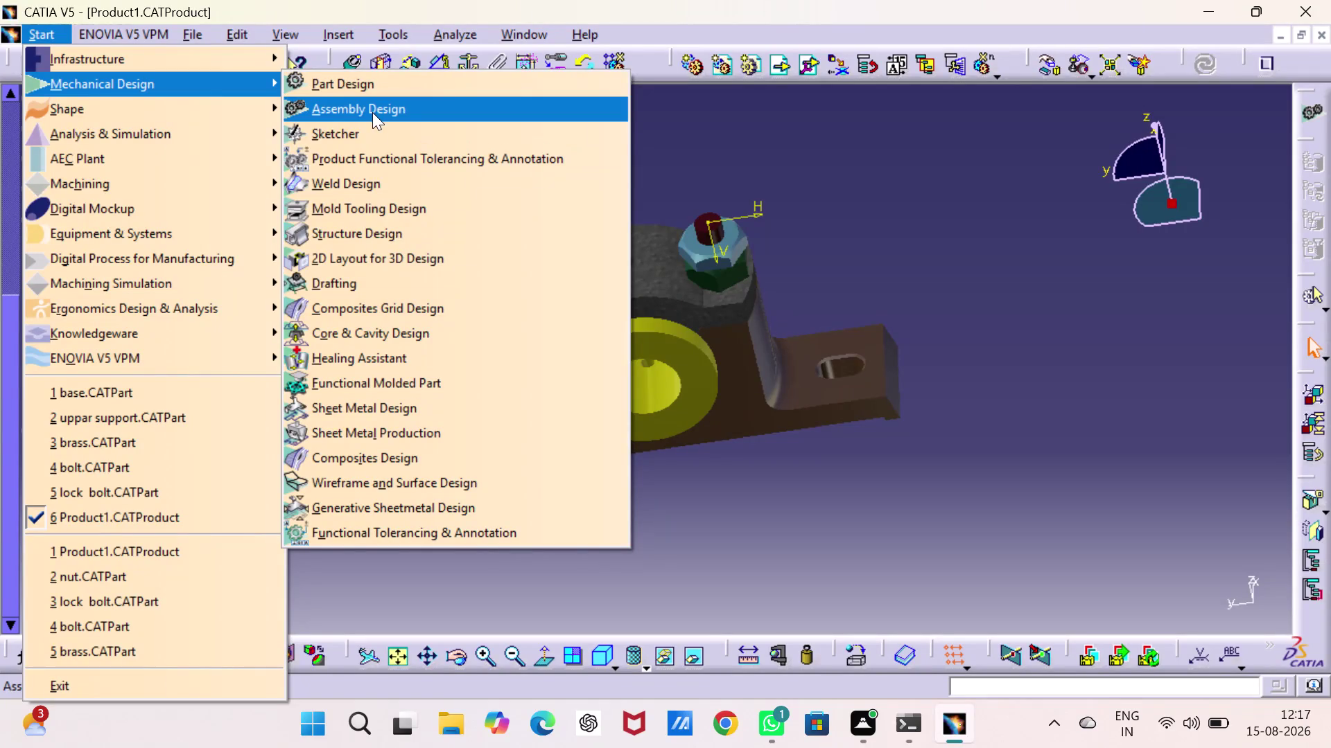
Create a Drafting drawing of the assembly with sheet style A0 ISO.
click(367, 283)
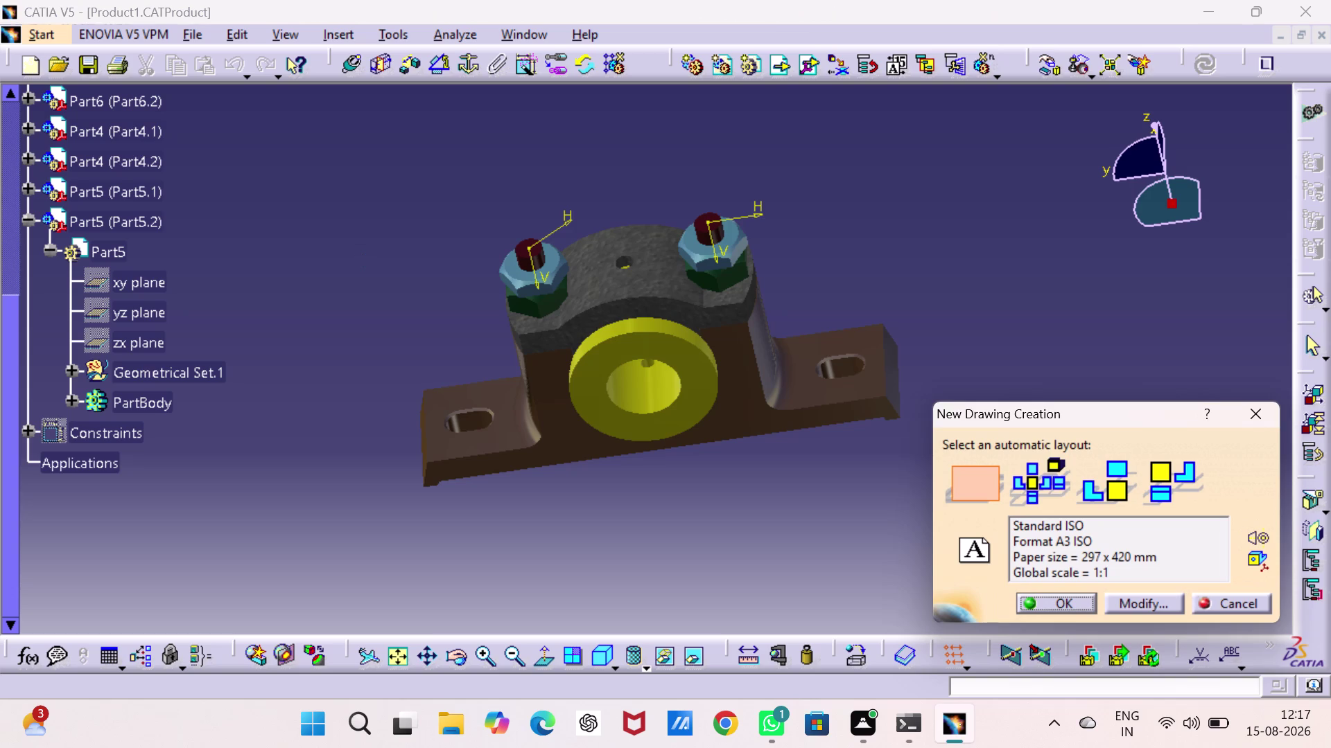
click(1150, 605)
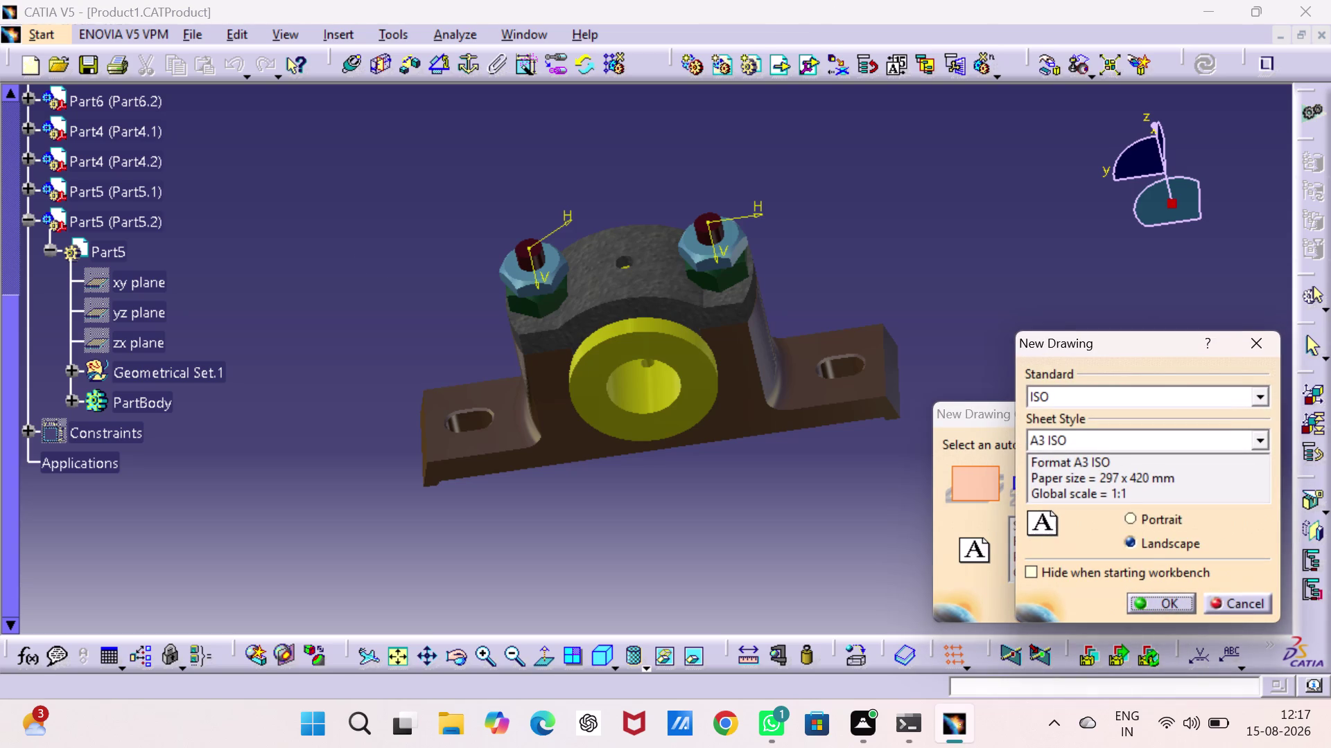
click(1258, 437)
click(1160, 457)
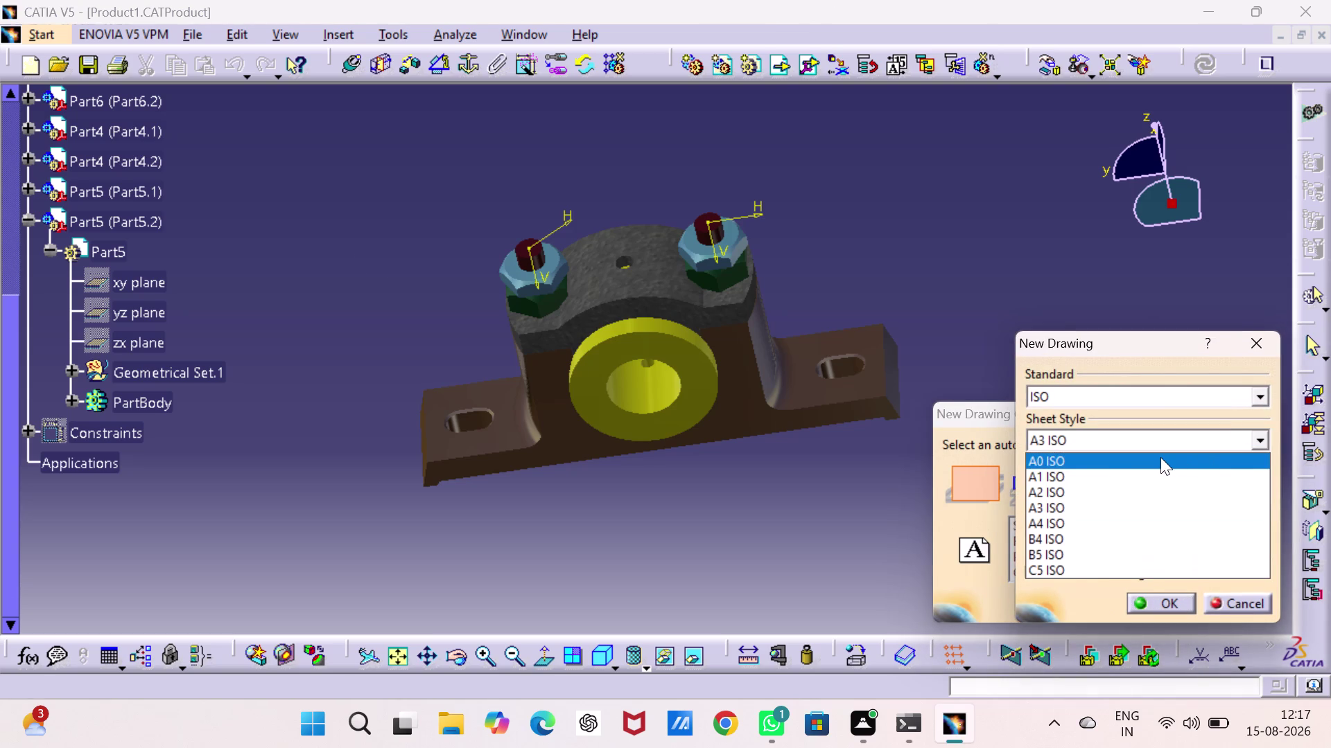
click(1172, 598)
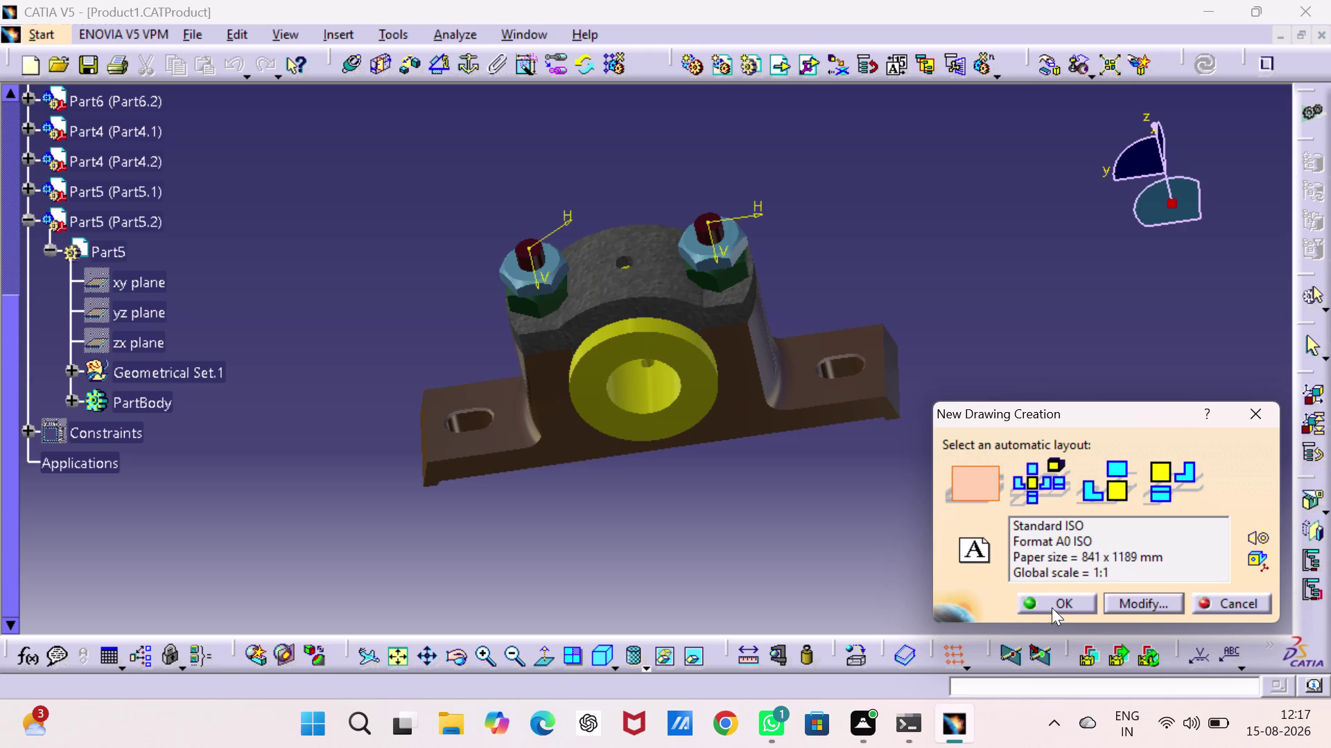
click(1052, 602)
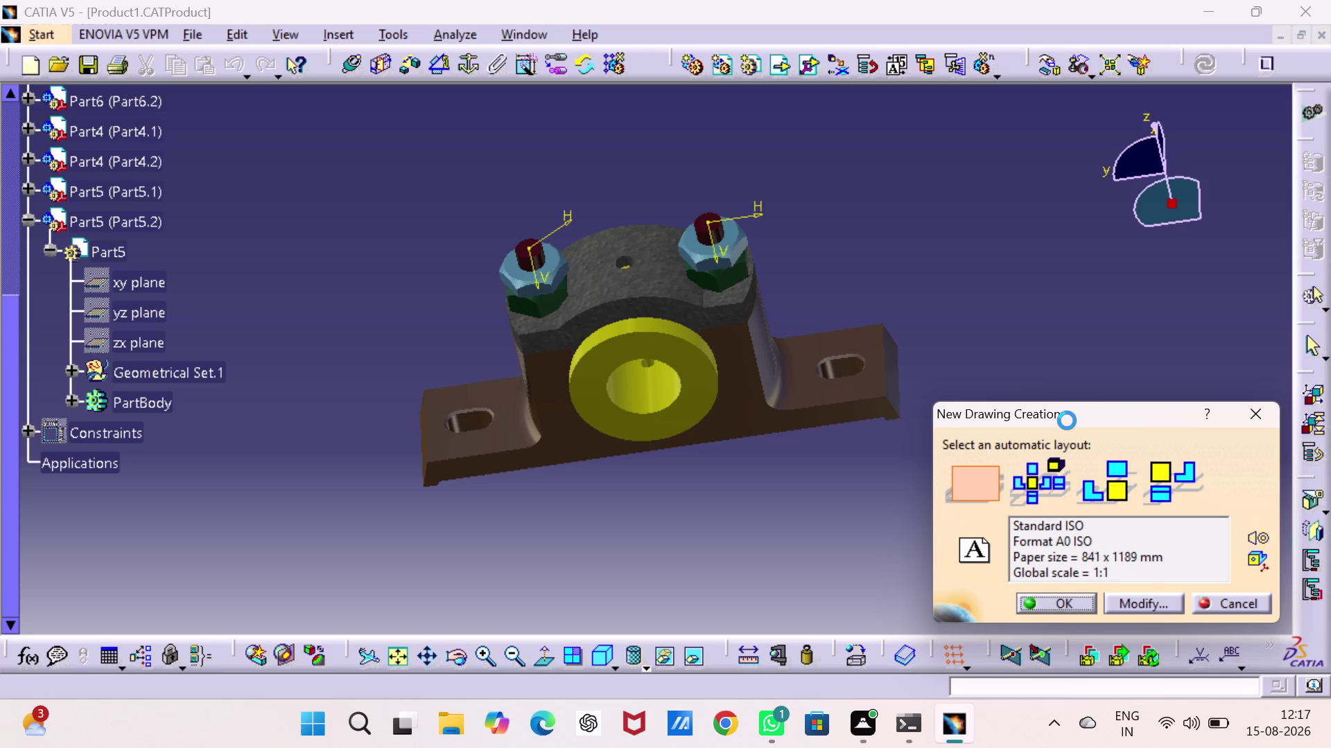